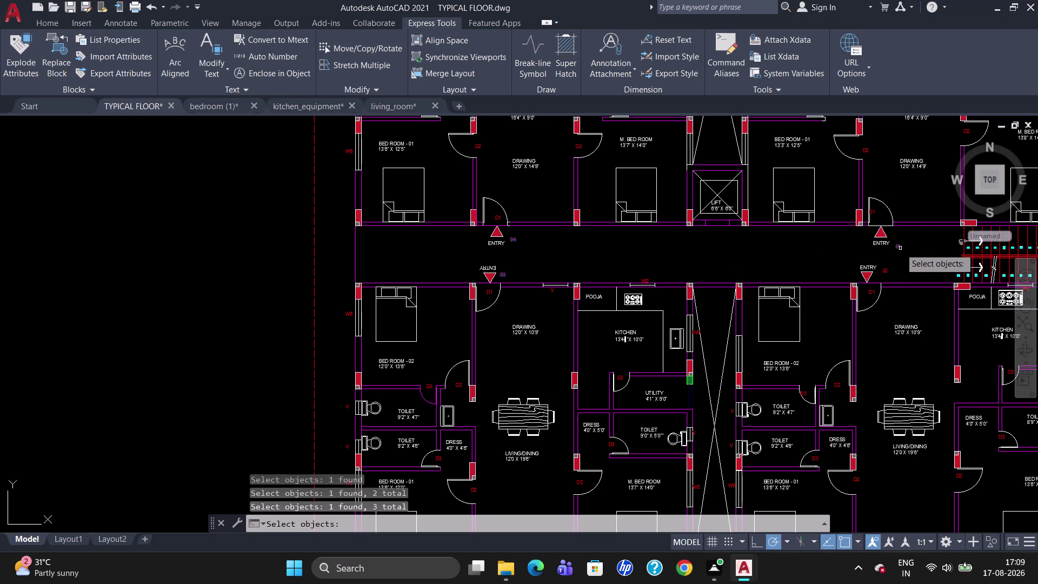
Enclose the four ENTRY-marker labels in variable-size circles using the default offset factor.
click(885, 271)
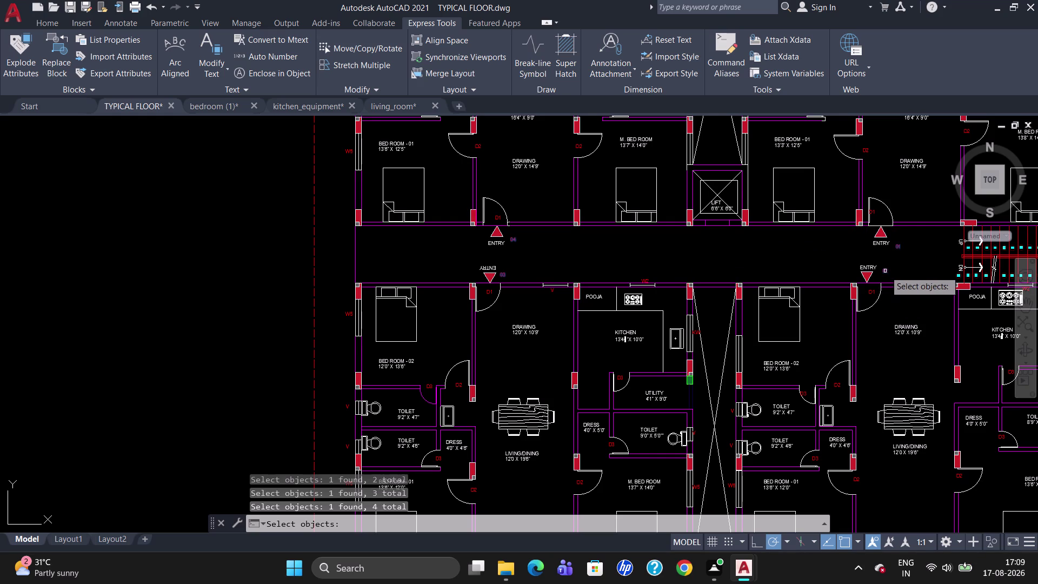
key(Return)
key(Return)
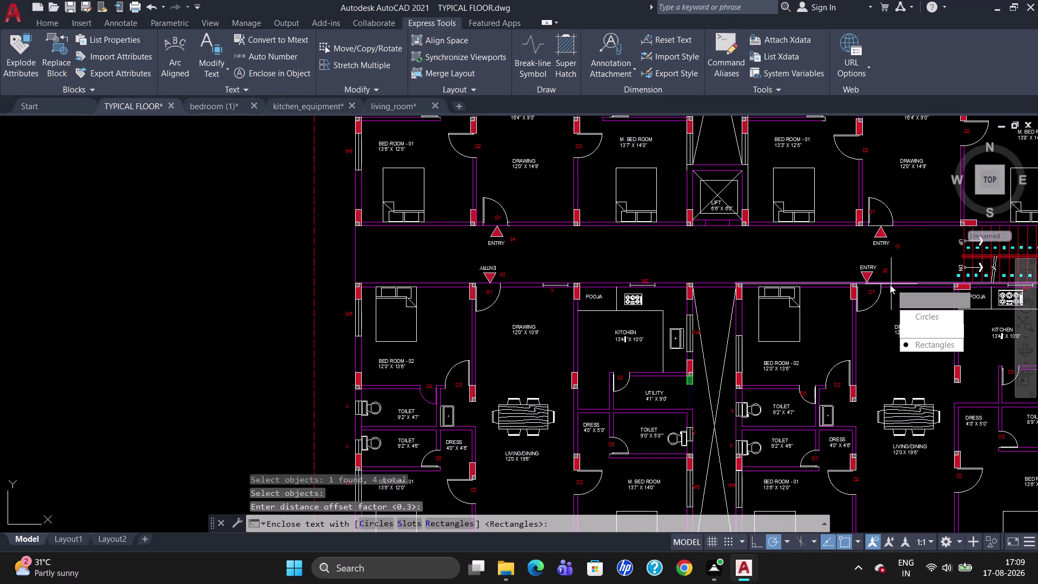
drag(922, 318, 891, 284)
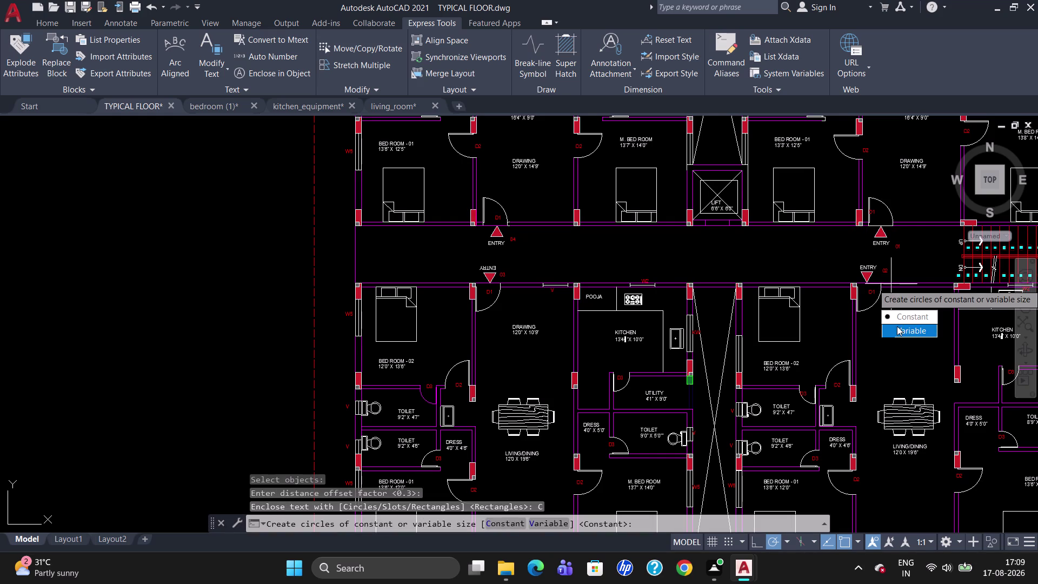
drag(897, 329, 891, 285)
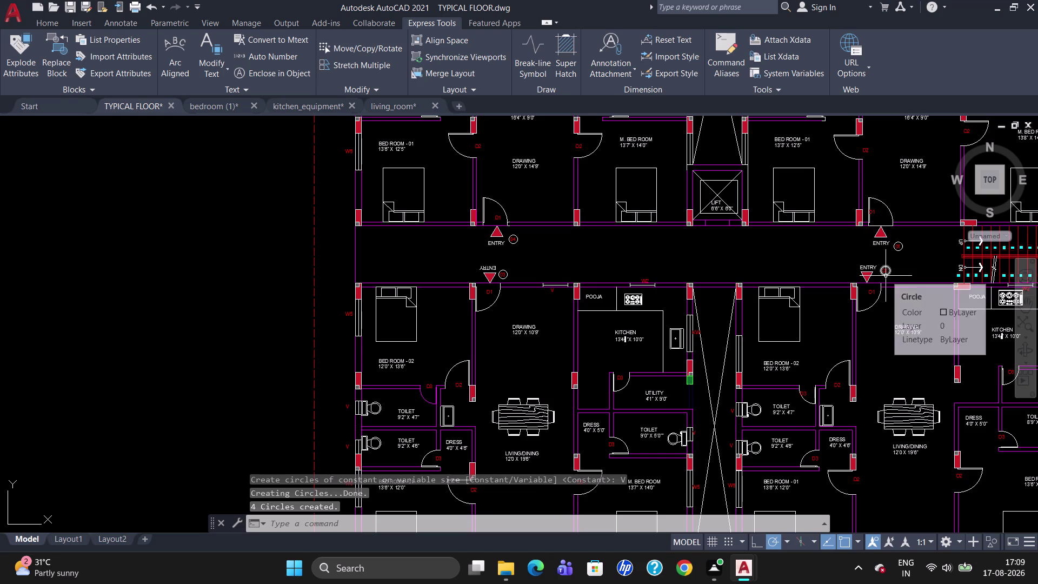
key(Escape)
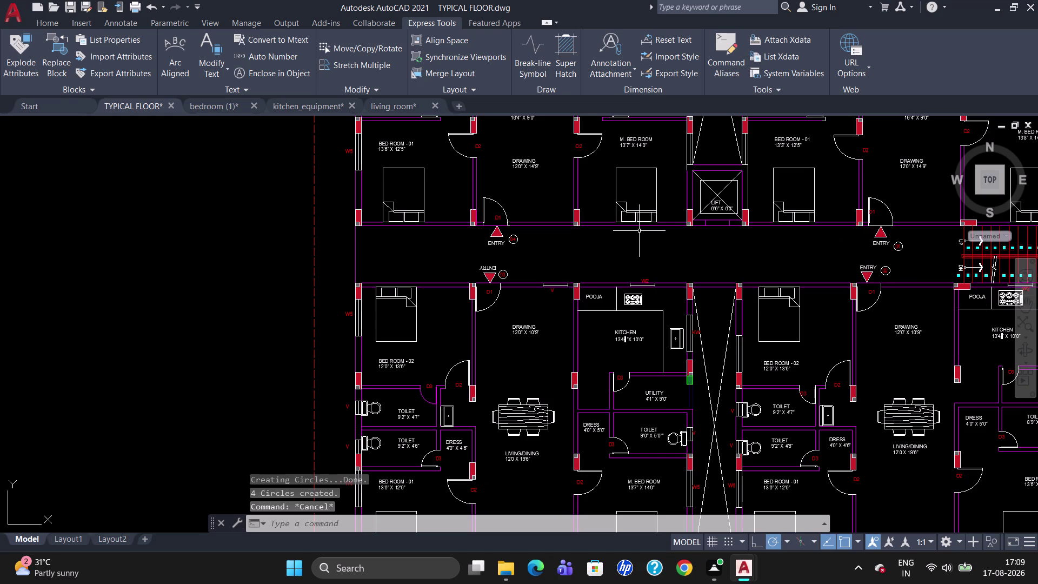
scroll(down, 3)
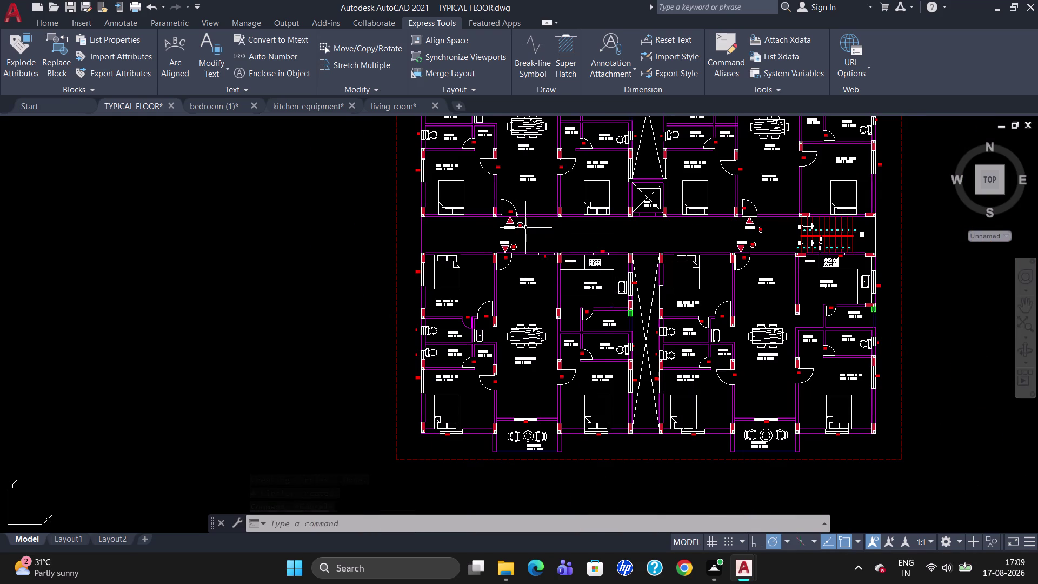
scroll(down, 3)
scroll(up, 3)
scroll(down, 3)
scroll(up, 3)
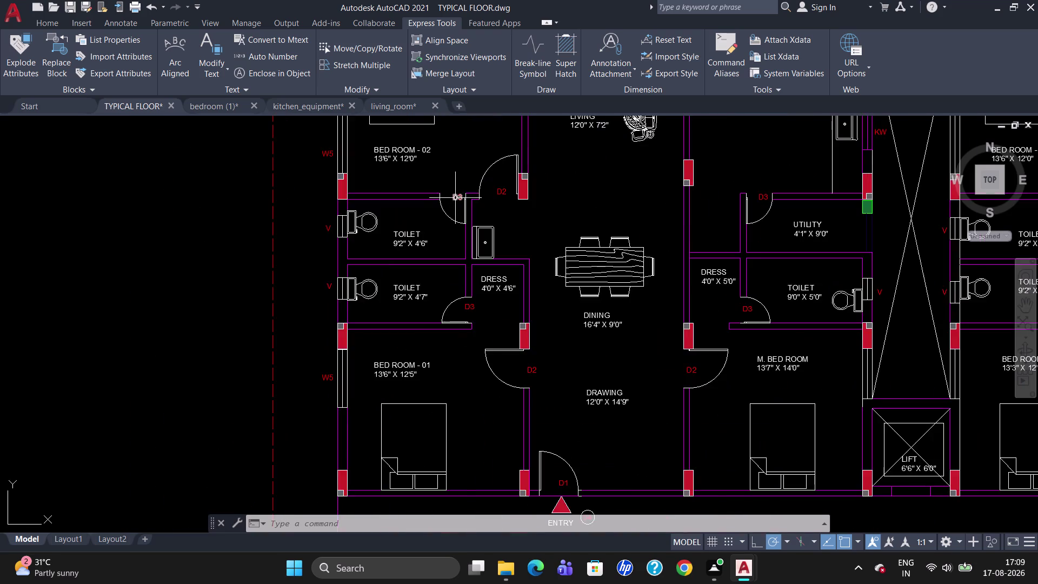
scroll(down, 3)
scroll(up, 3)
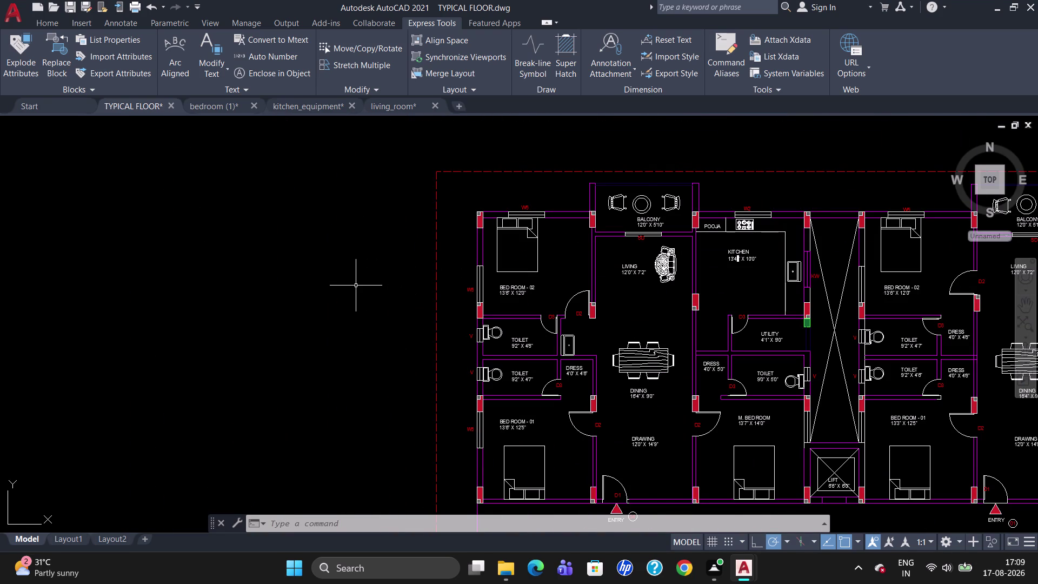
Create a multiline text label 'WEST' with 5-inch text height.
key(t)
key(Return)
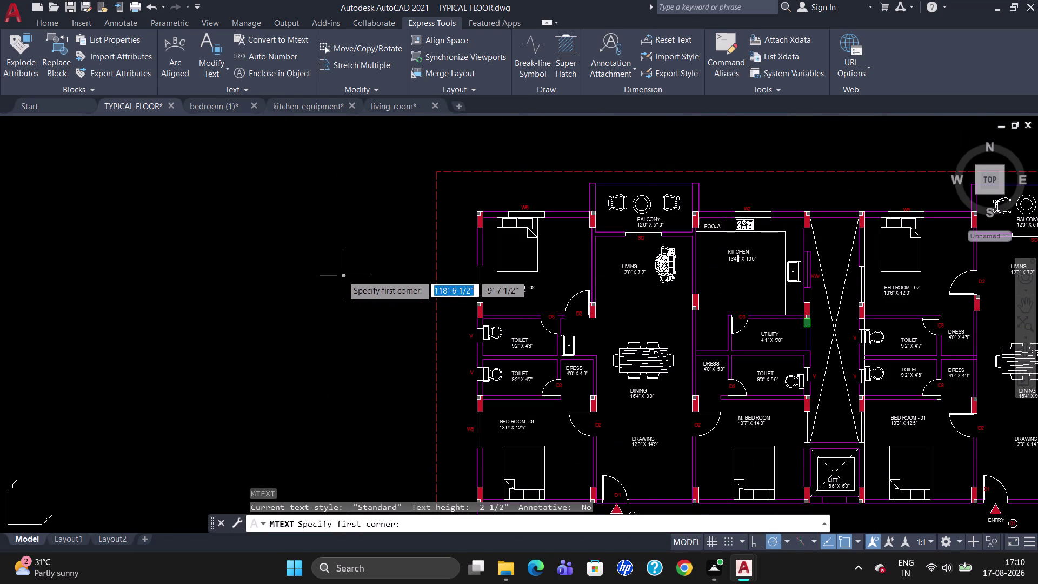
click(339, 275)
click(397, 292)
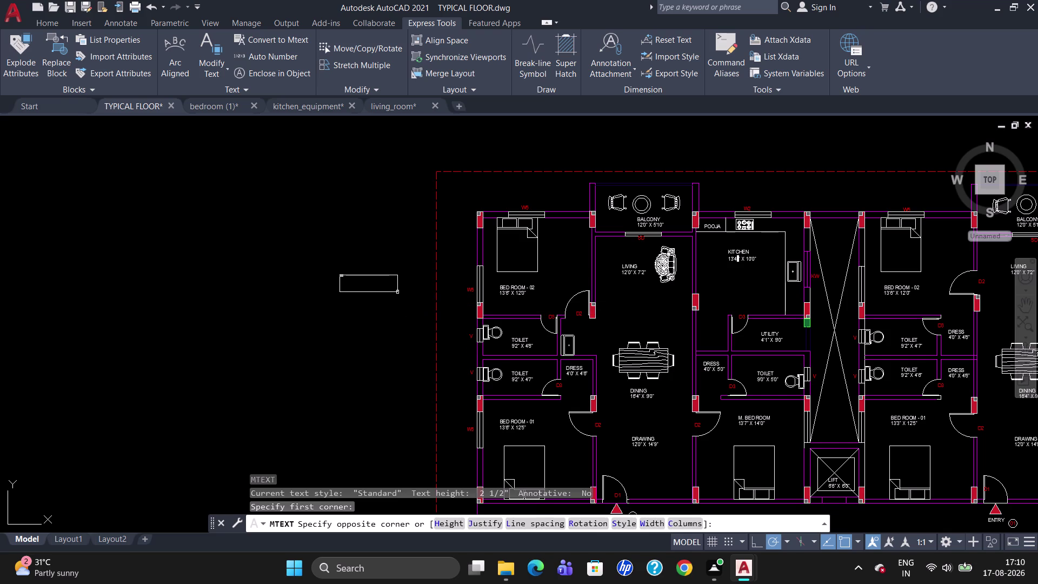
click(155, 52)
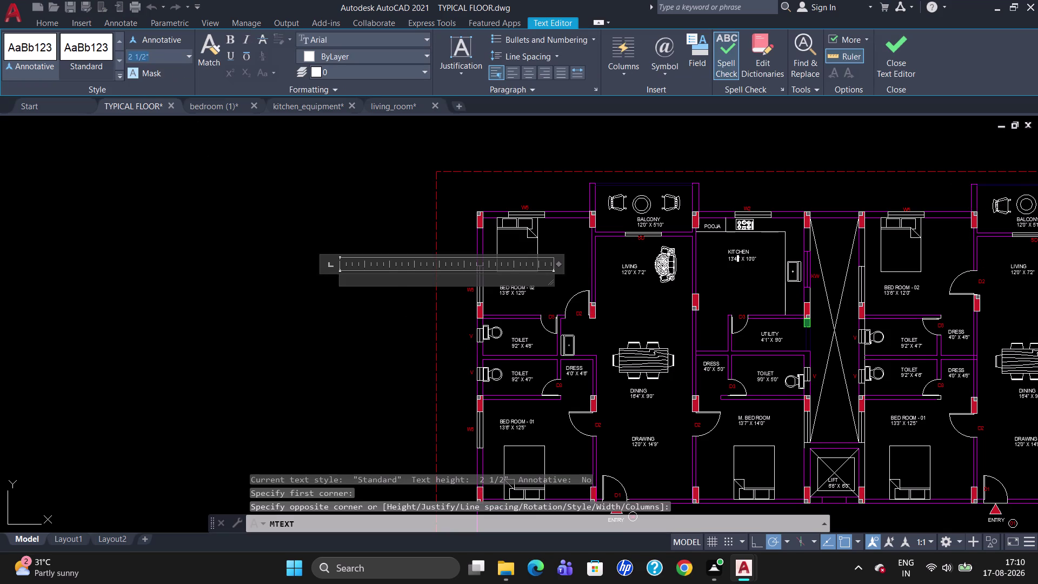
key(BackSpace)
key(5)
key(Return)
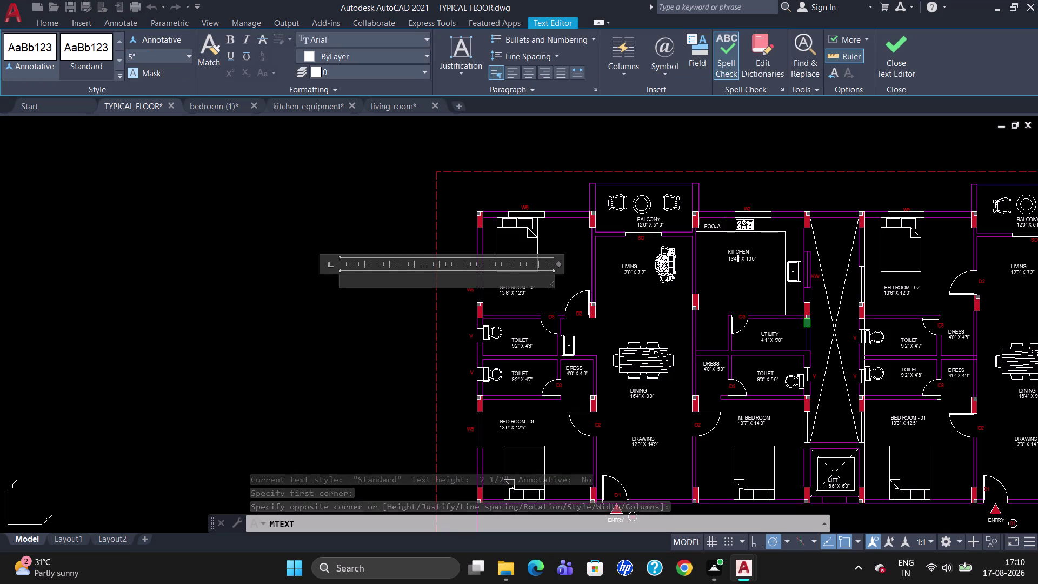
key(Return)
text(WE)
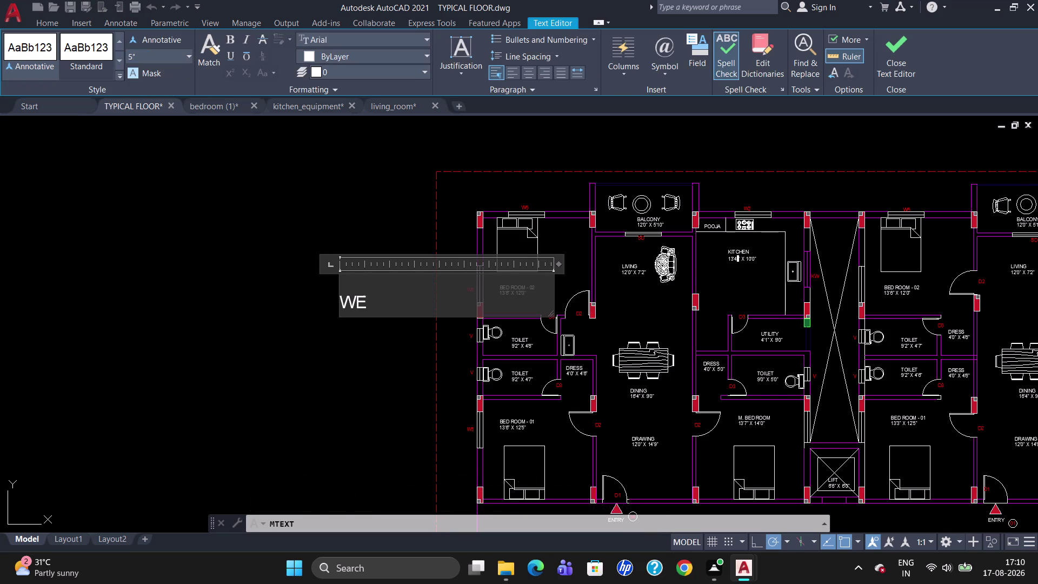
key(BackSpace)
key(BackSpace)
key(BackSpace)
key(BackSpace)
text(WES)
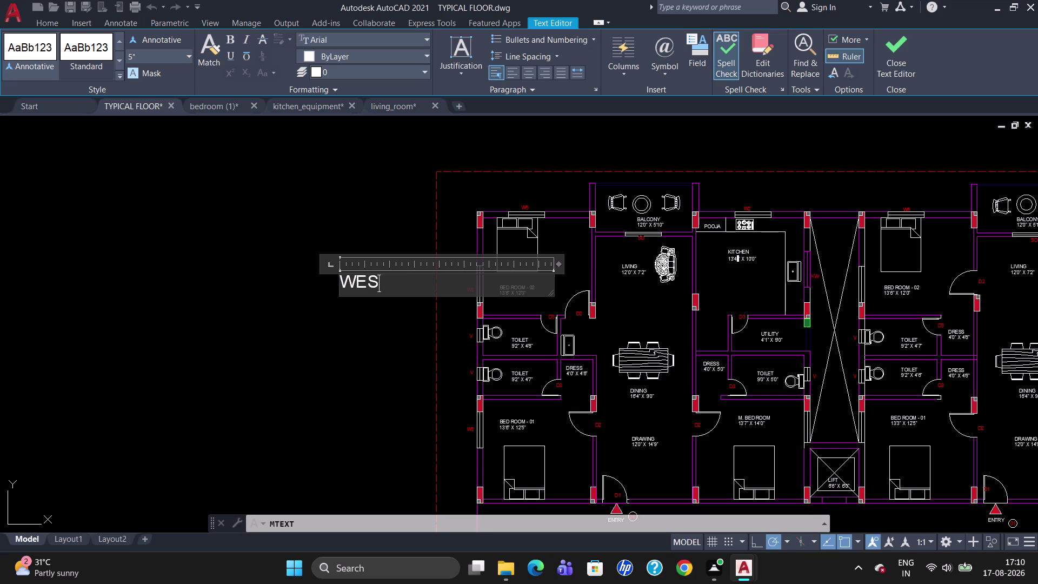
text(T)
click(271, 320)
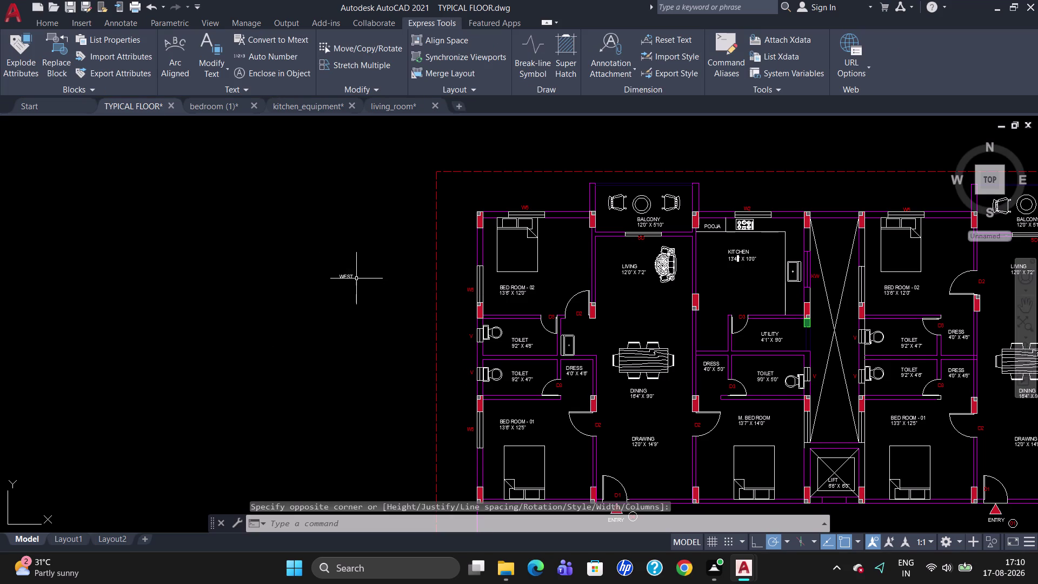
Rotate the WEST label vertical and move it beside the plan's left wall.
click(349, 273)
click(348, 277)
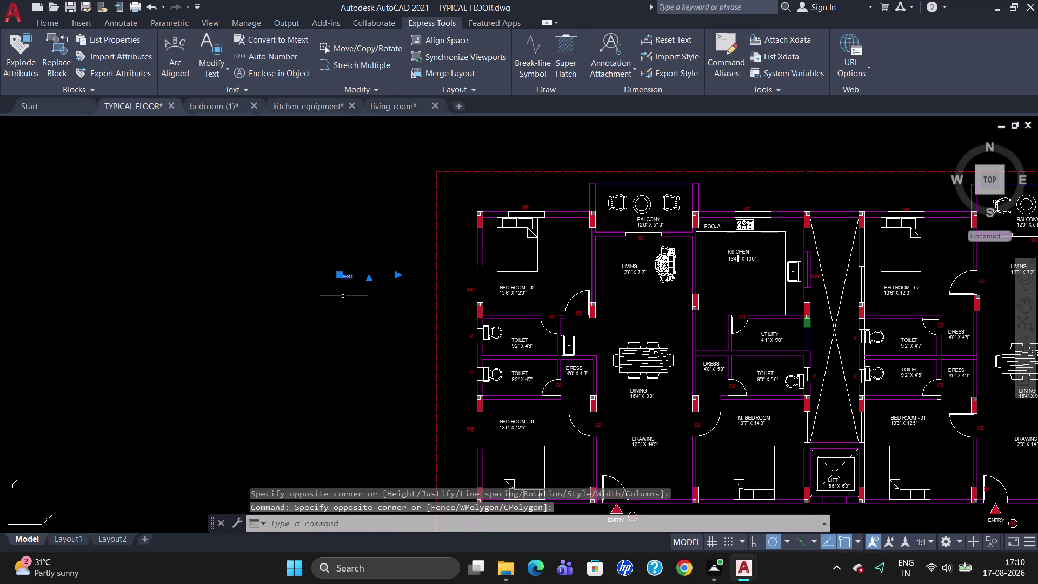
text(RO)
key(Return)
click(339, 274)
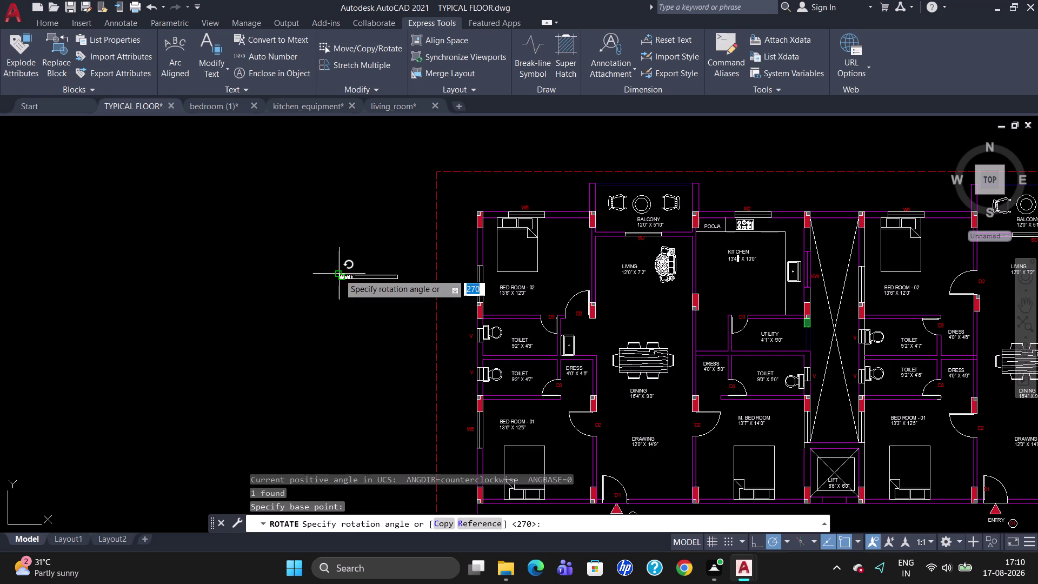
click(343, 253)
click(341, 264)
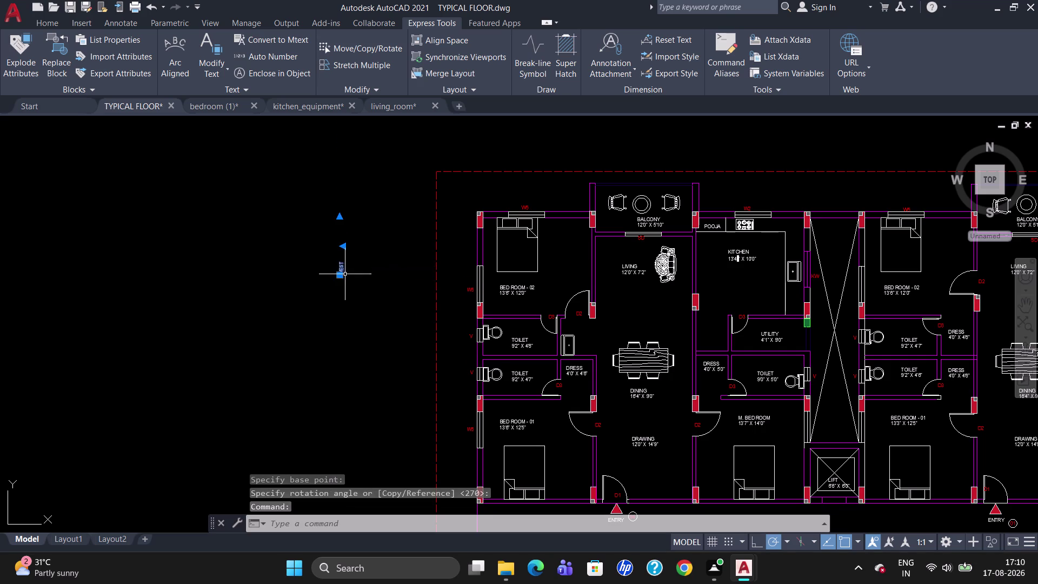
click(342, 275)
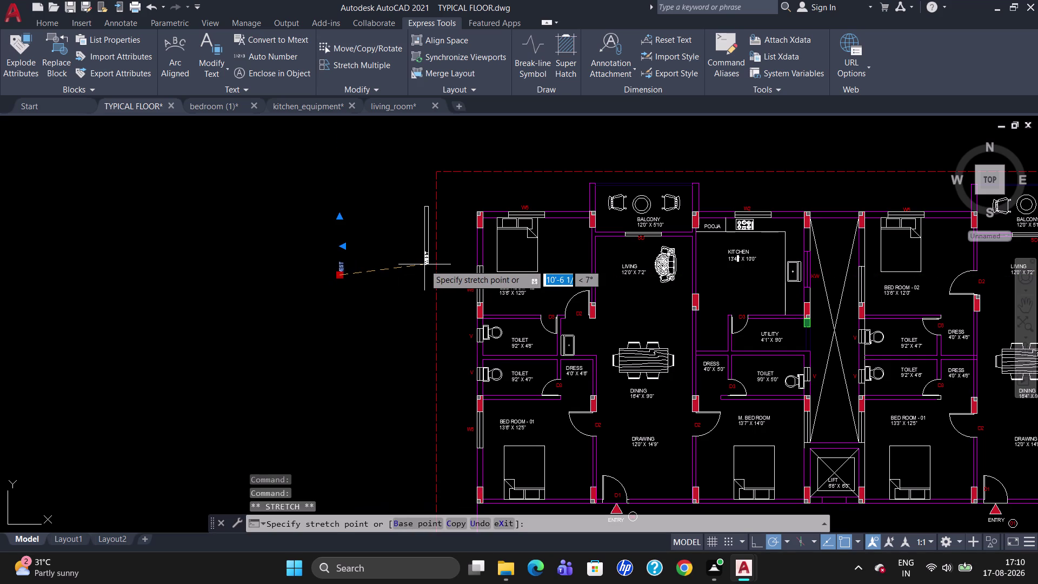
scroll(up, 3)
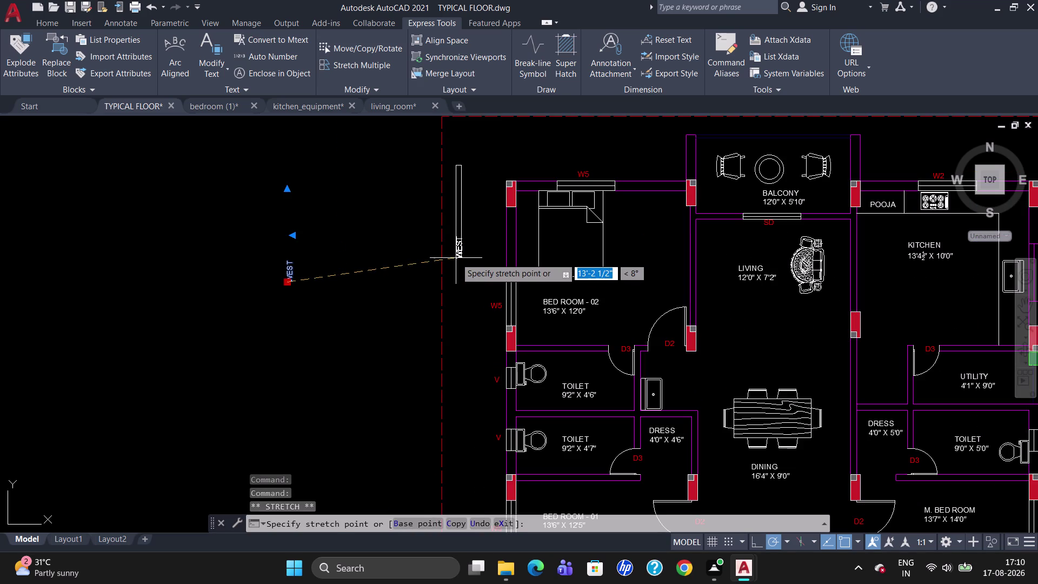
click(455, 257)
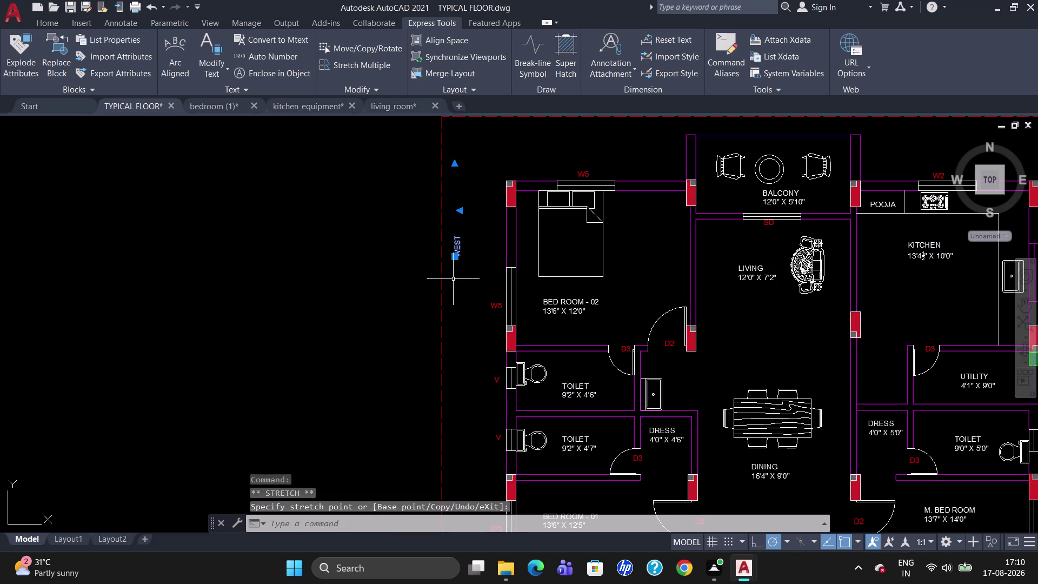
key(Escape)
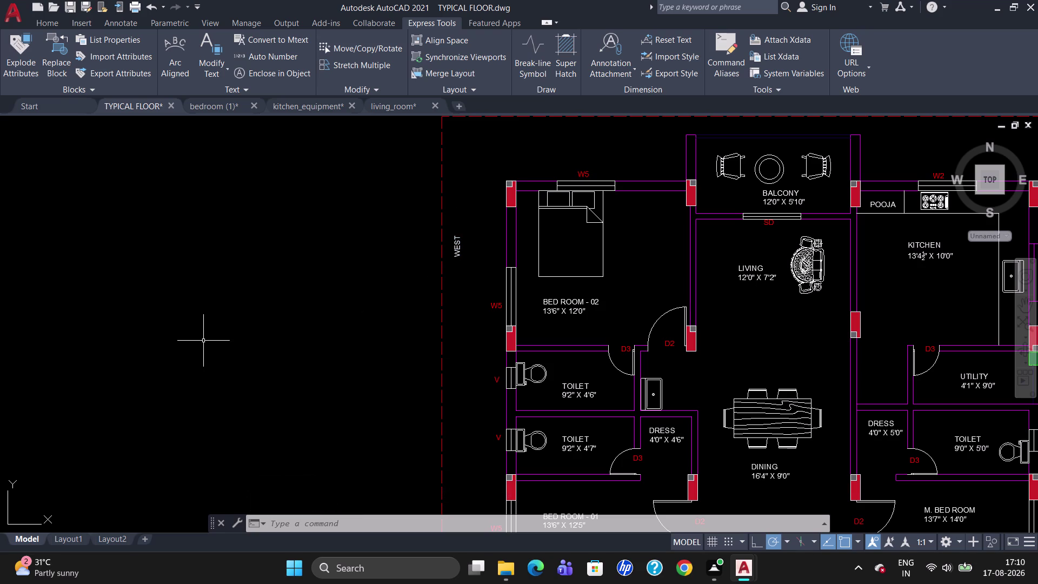
Start a multiline text box left of the plan with 5-inch red text.
key(t)
key(Return)
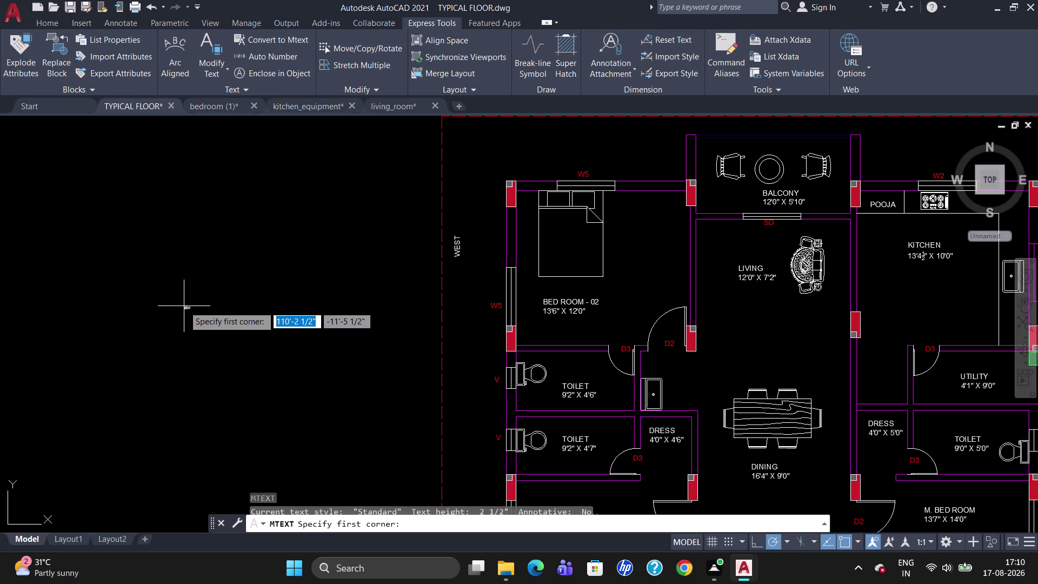
click(183, 306)
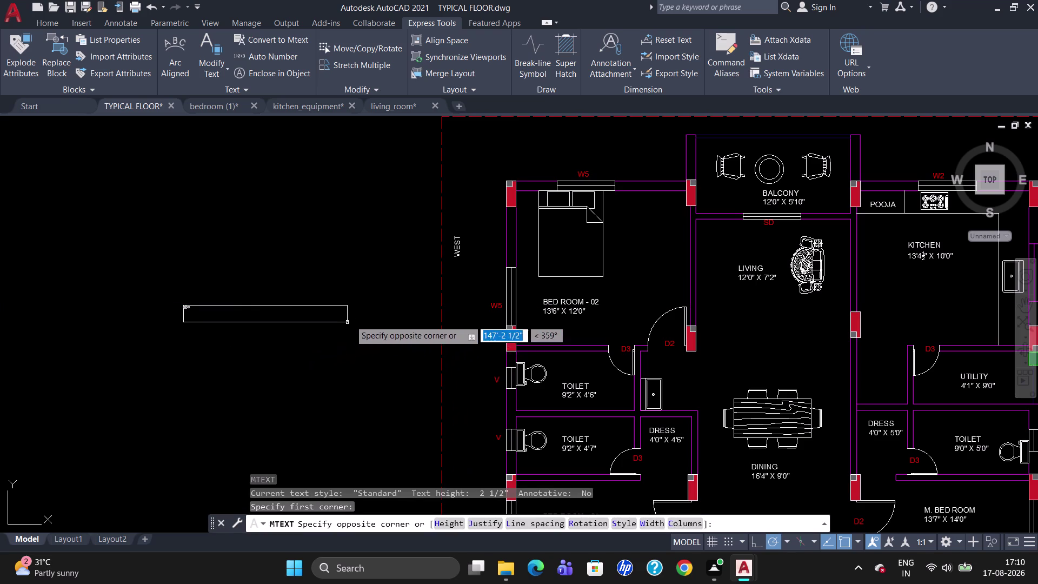
click(356, 328)
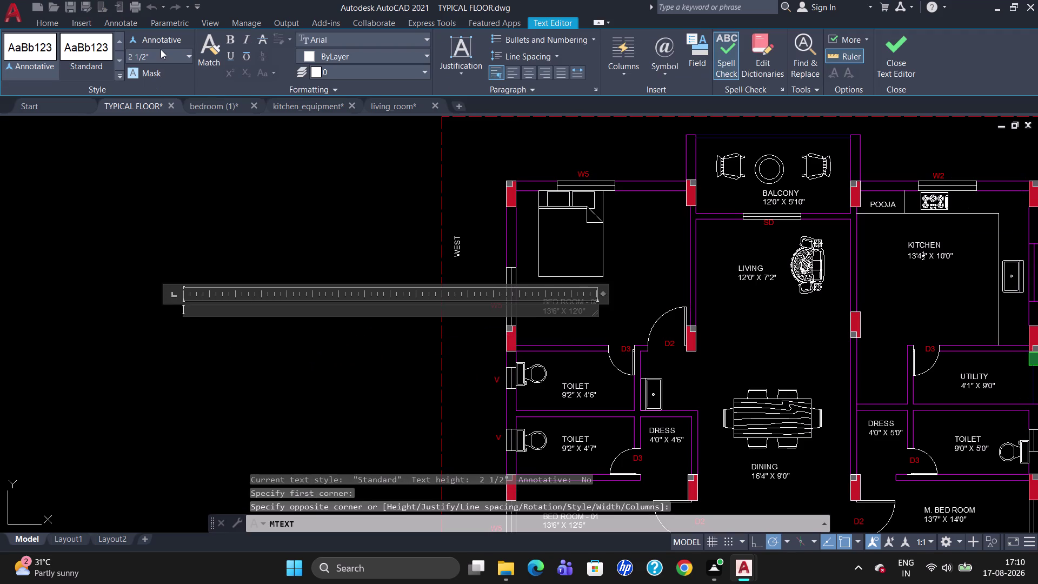
click(160, 49)
key(BackSpace)
key(5)
key(Return)
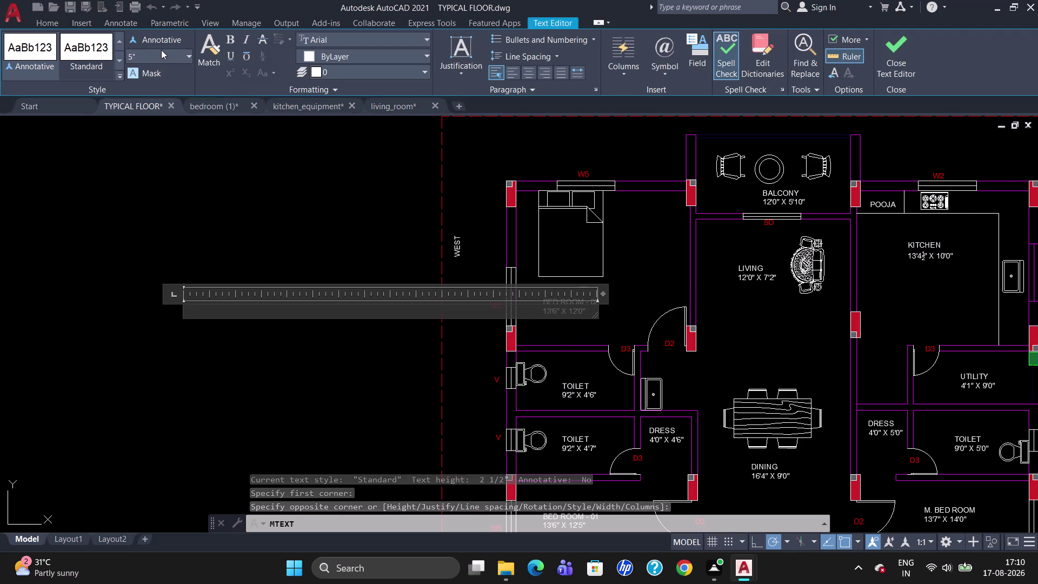
click(309, 53)
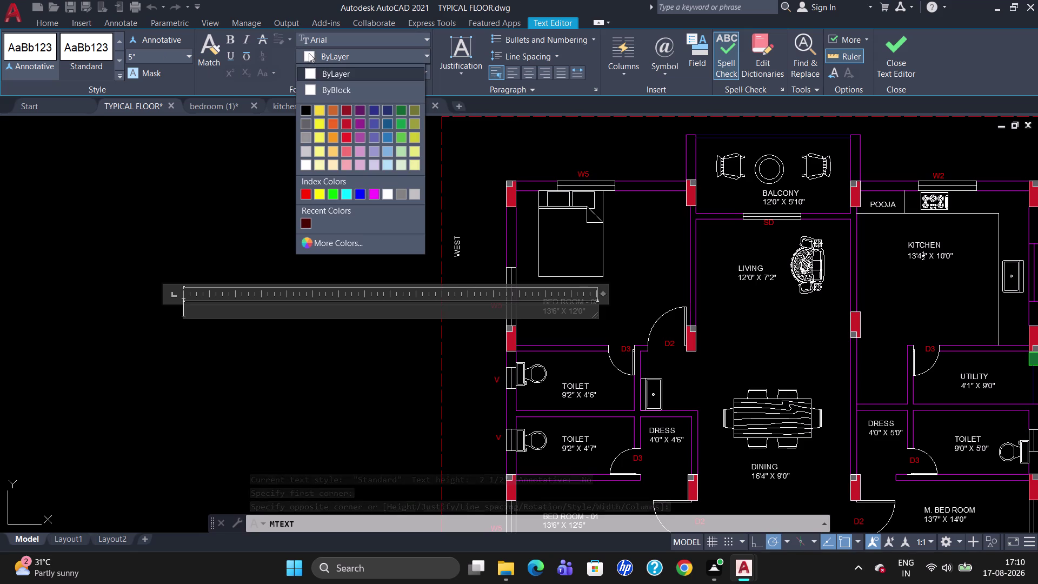
click(304, 192)
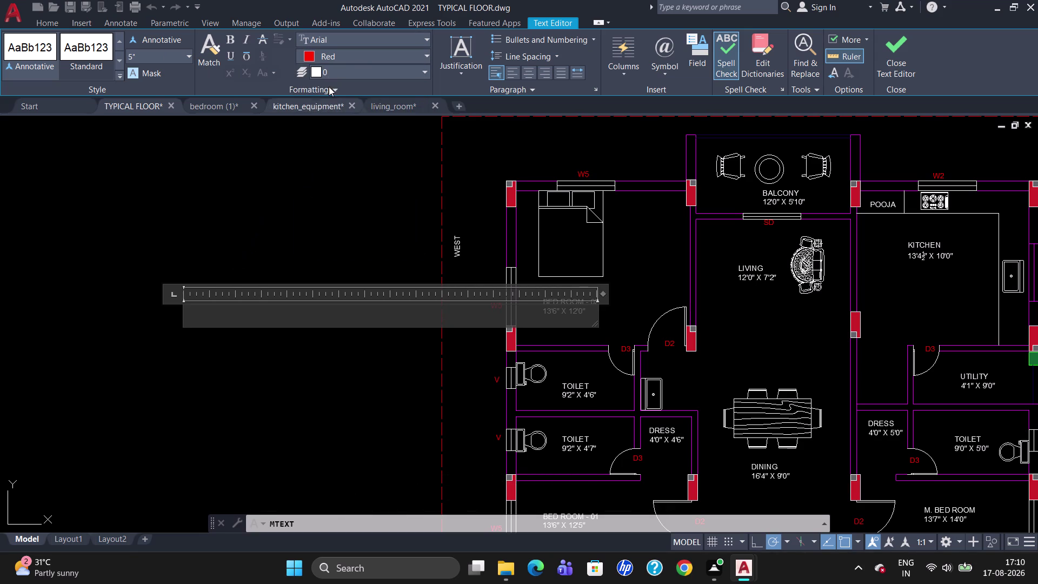
click(318, 71)
click(331, 71)
Type the note 'Salable area - 1918 Sft' and close the text editor.
key(s)
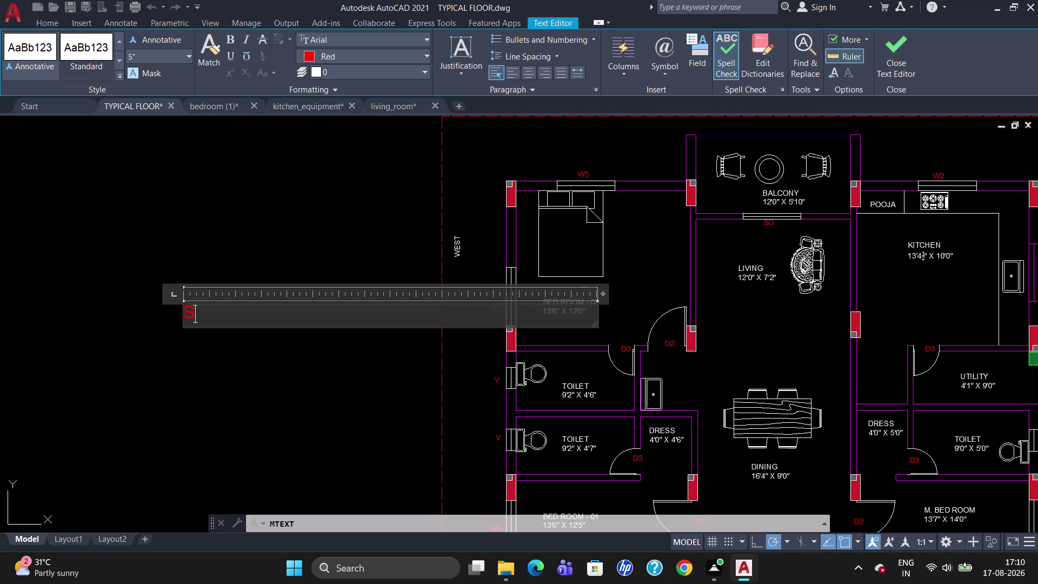
text(ala)
text(ble)
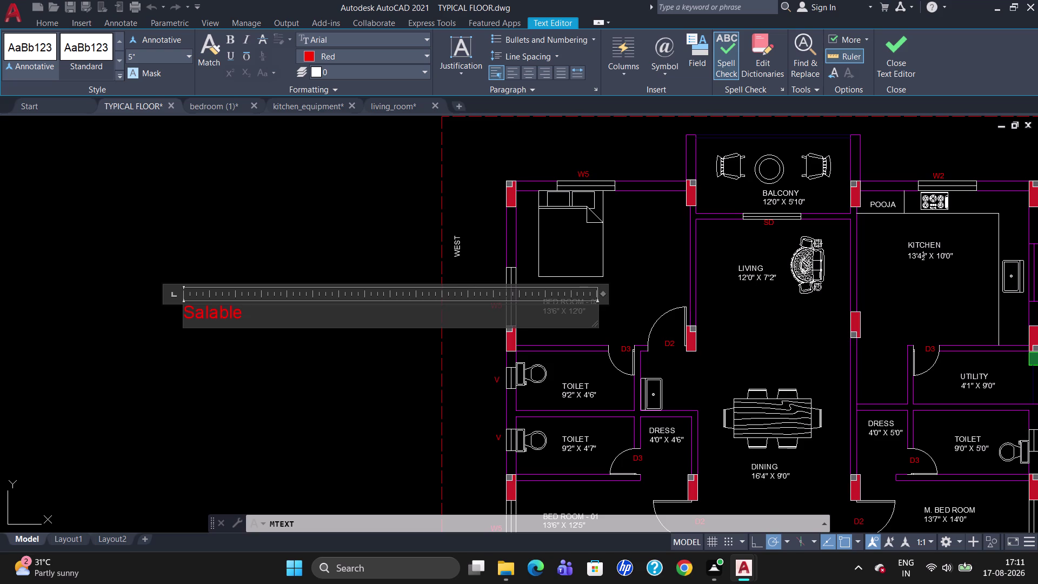
key(space)
text(ae)
key(BackSpace)
text(rea)
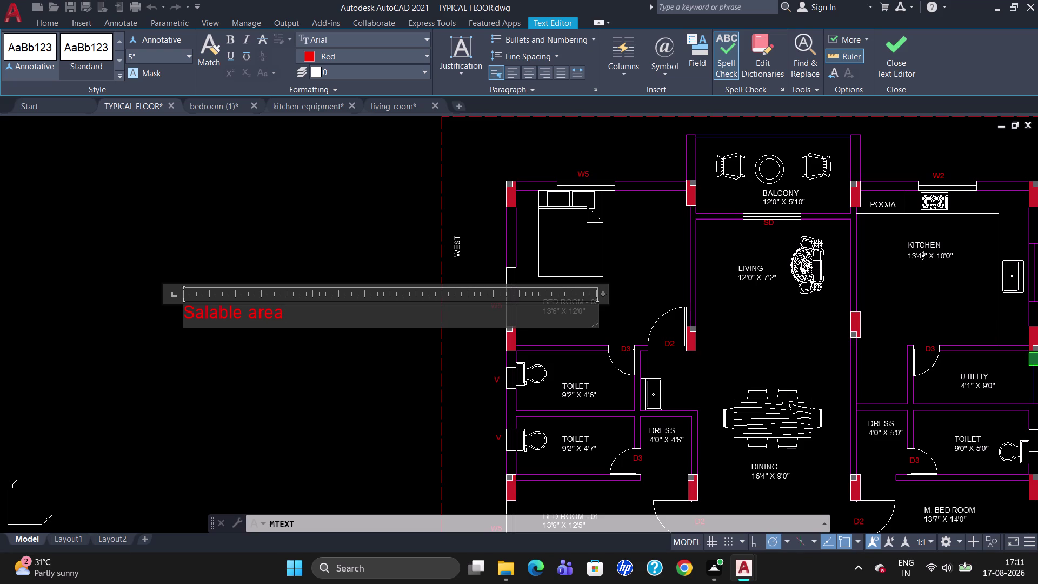
key(space)
text(-)
key(space)
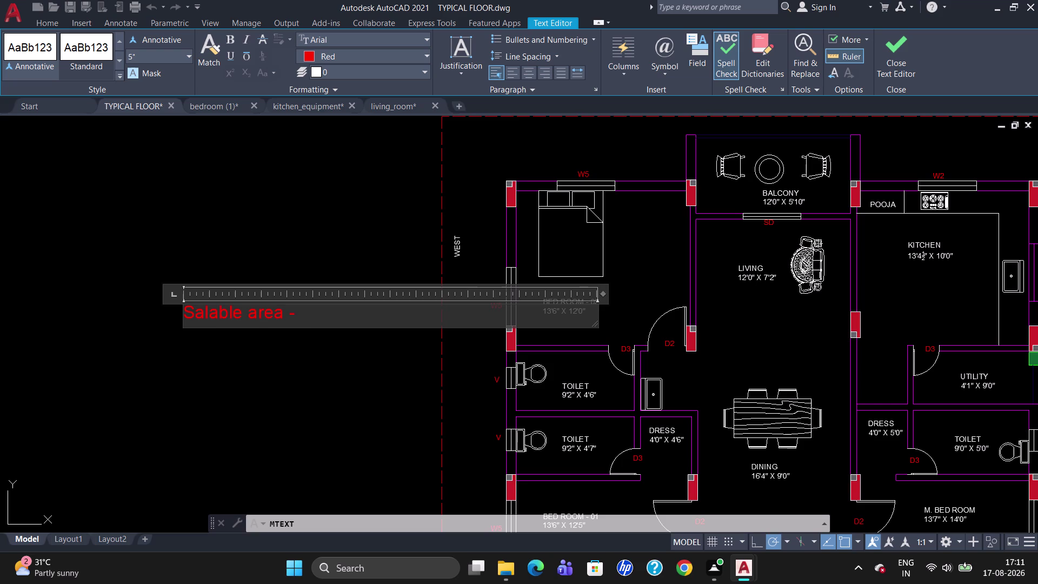
text(19)
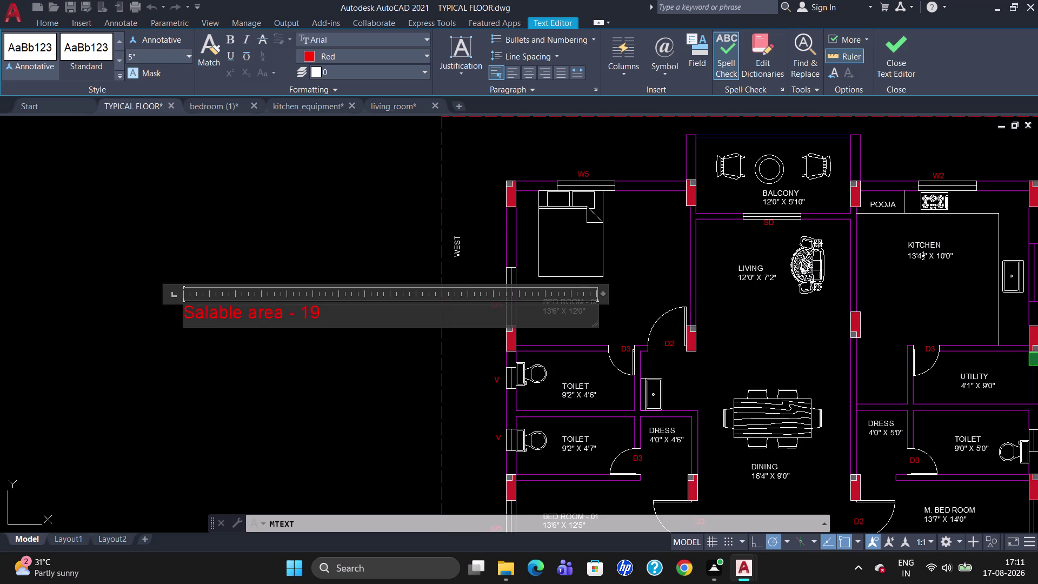
key(1)
key(8)
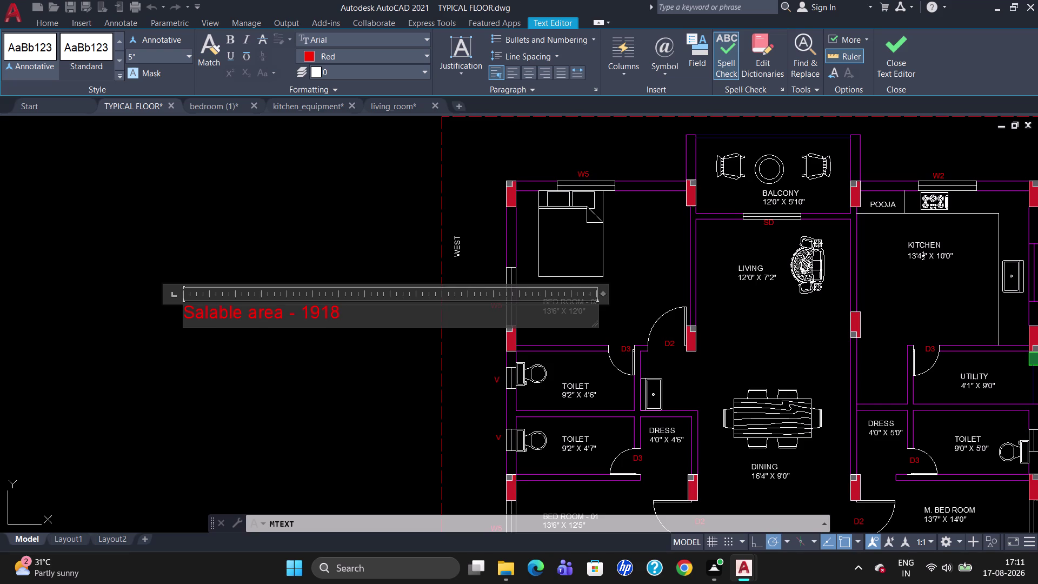
key(space)
key(s)
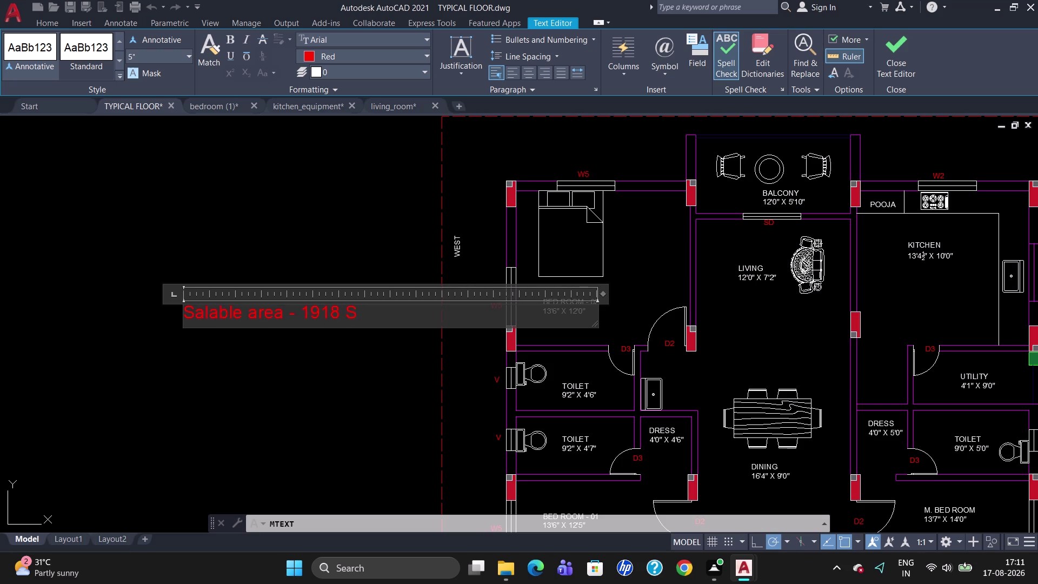
text(ft)
click(251, 355)
scroll(up, 3)
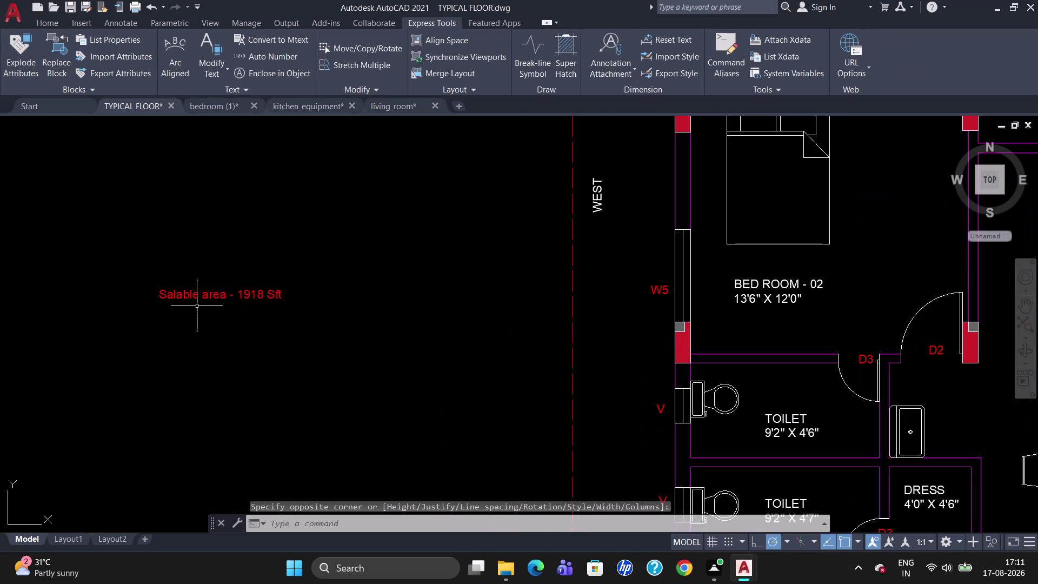
Enclose the salable-area note in a constant-size rectangle with the default offset.
click(296, 73)
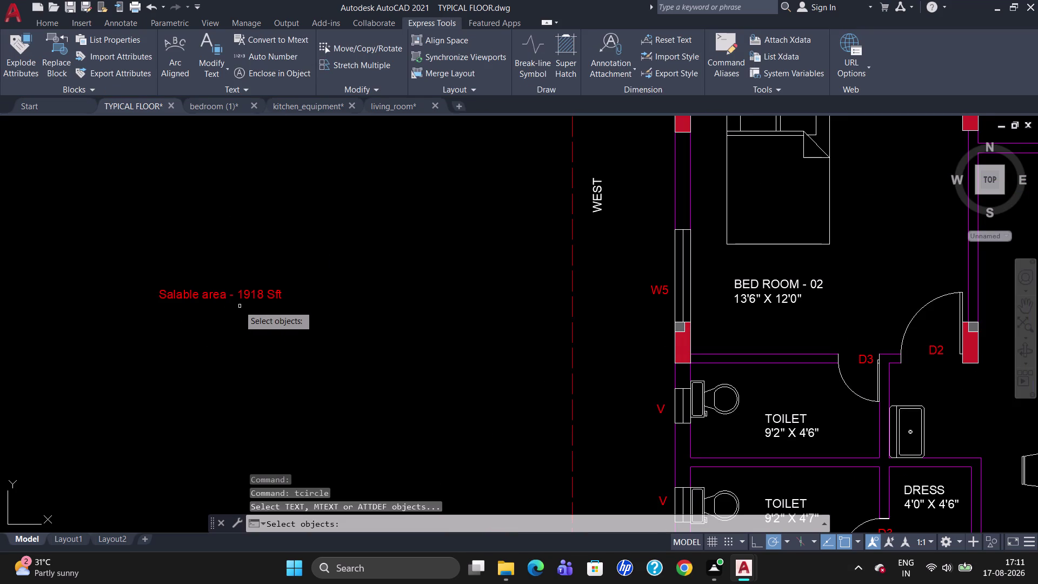
click(217, 296)
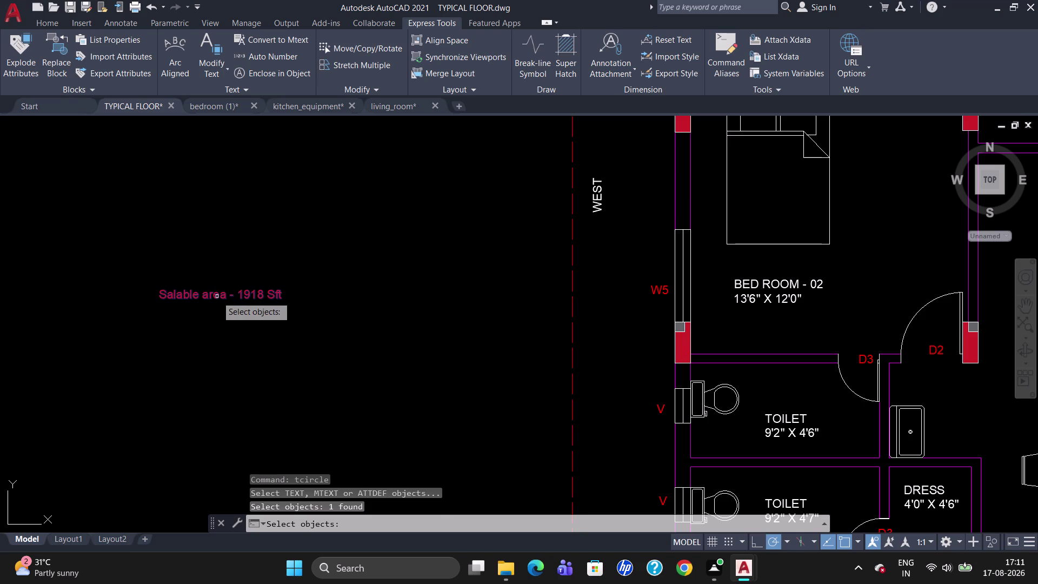
key(Return)
key(Return)
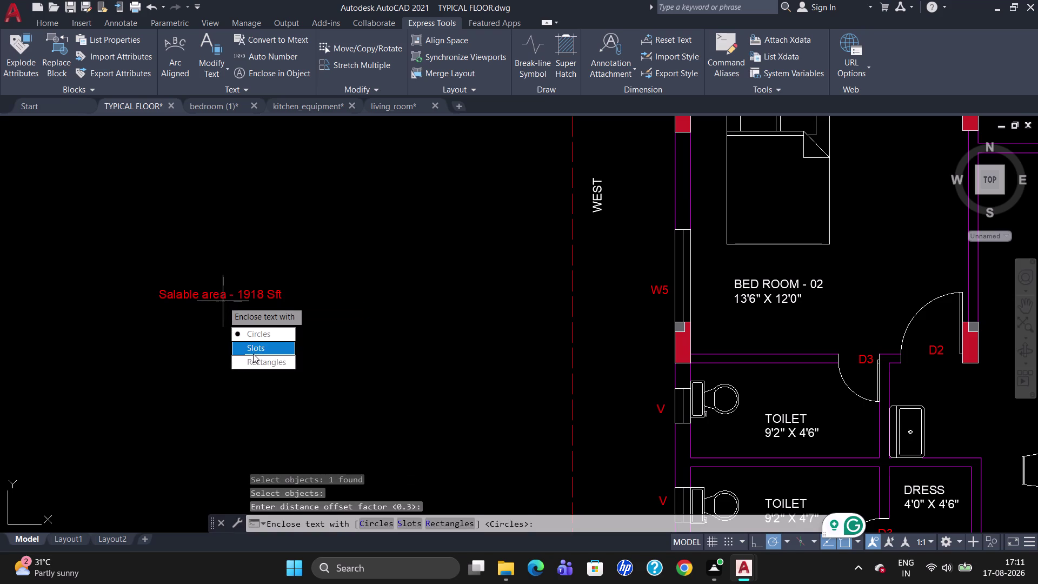
drag(252, 360, 223, 301)
drag(236, 329, 224, 300)
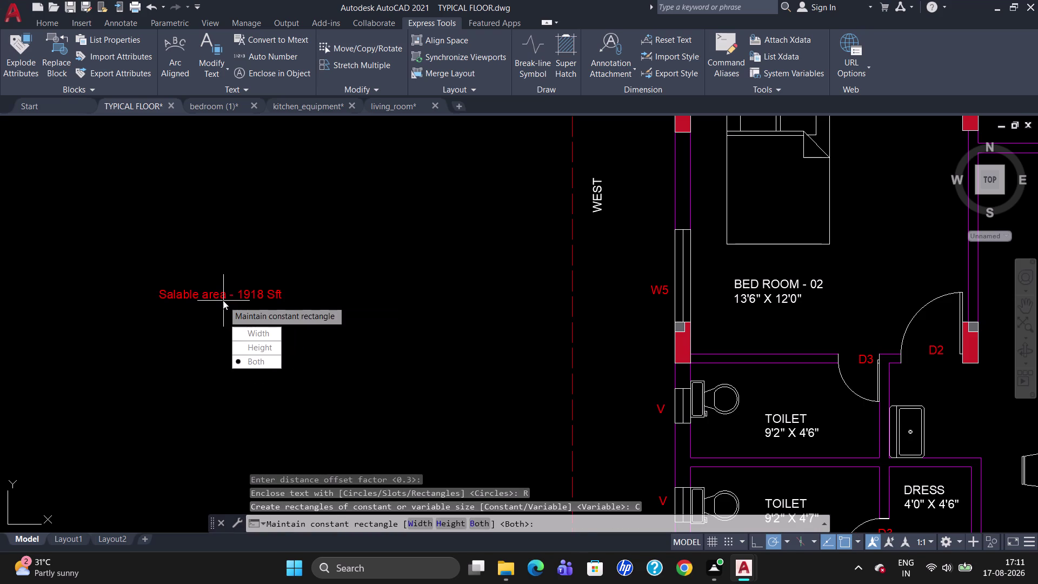
drag(246, 355, 223, 301)
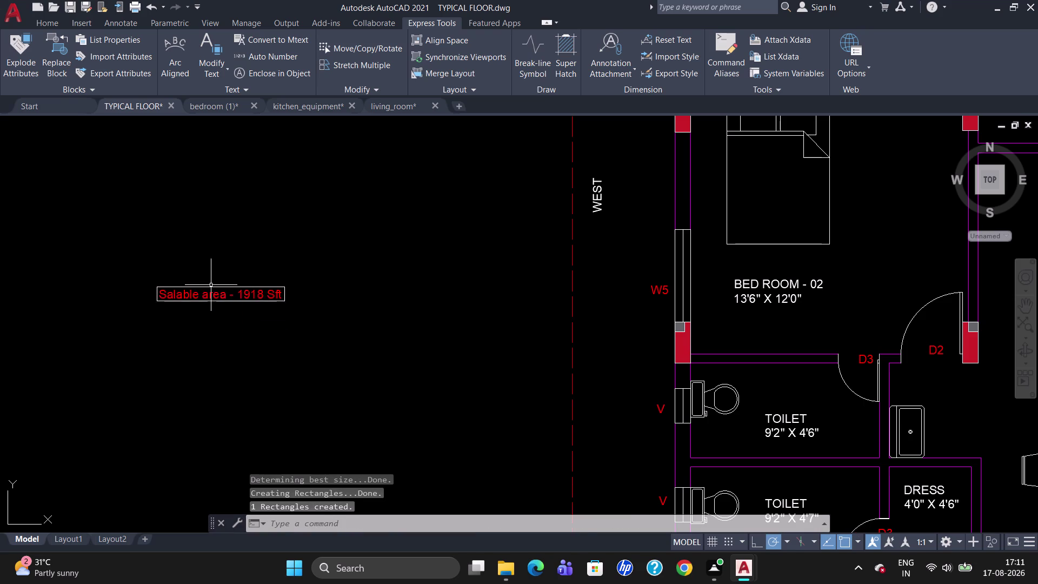
click(212, 285)
click(212, 287)
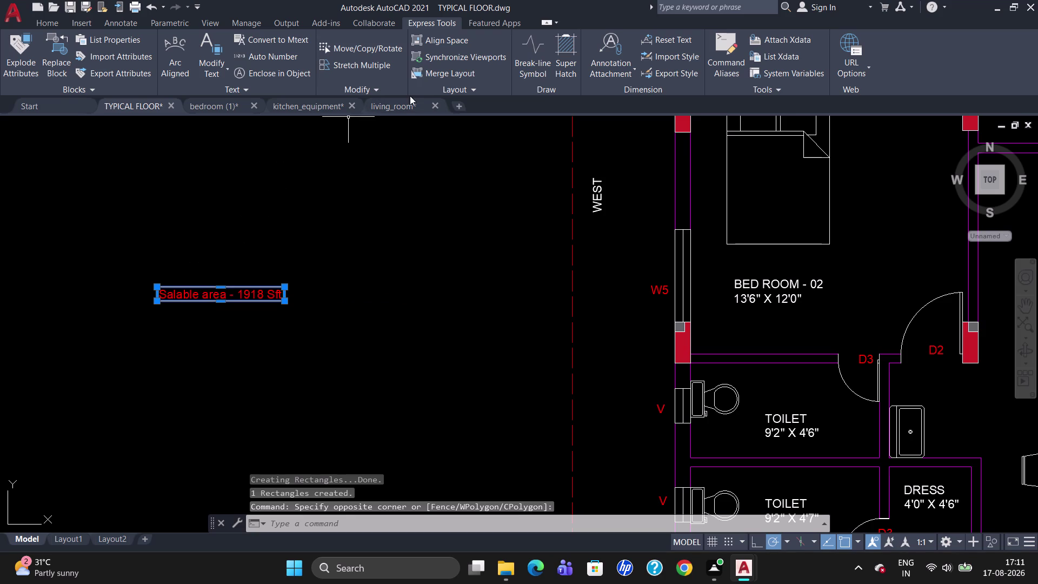
Put the enclosing rectangle on Layer2.
click(54, 25)
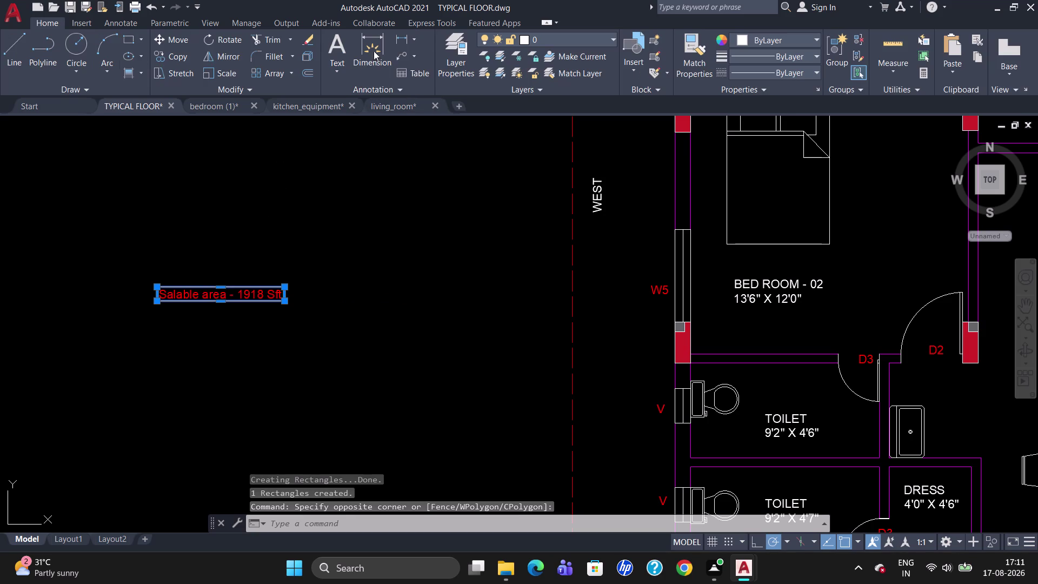
click(541, 44)
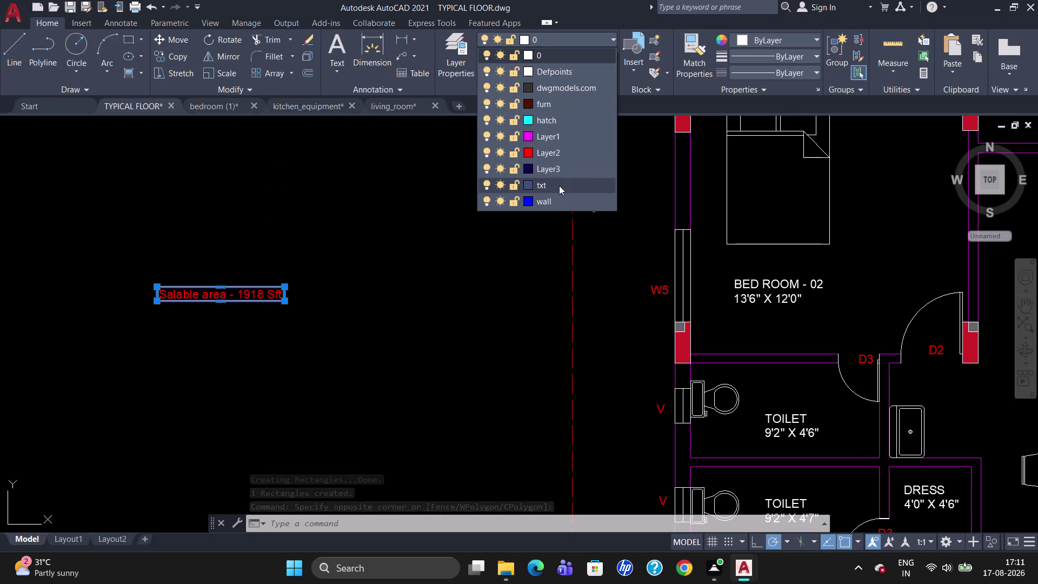
click(554, 156)
key(Escape)
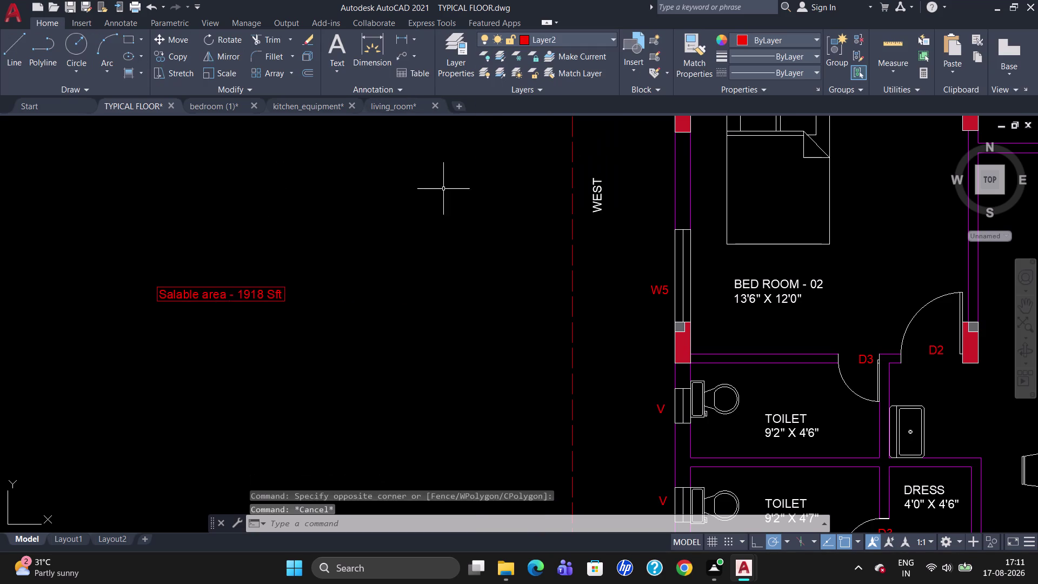
click(273, 287)
key(r)
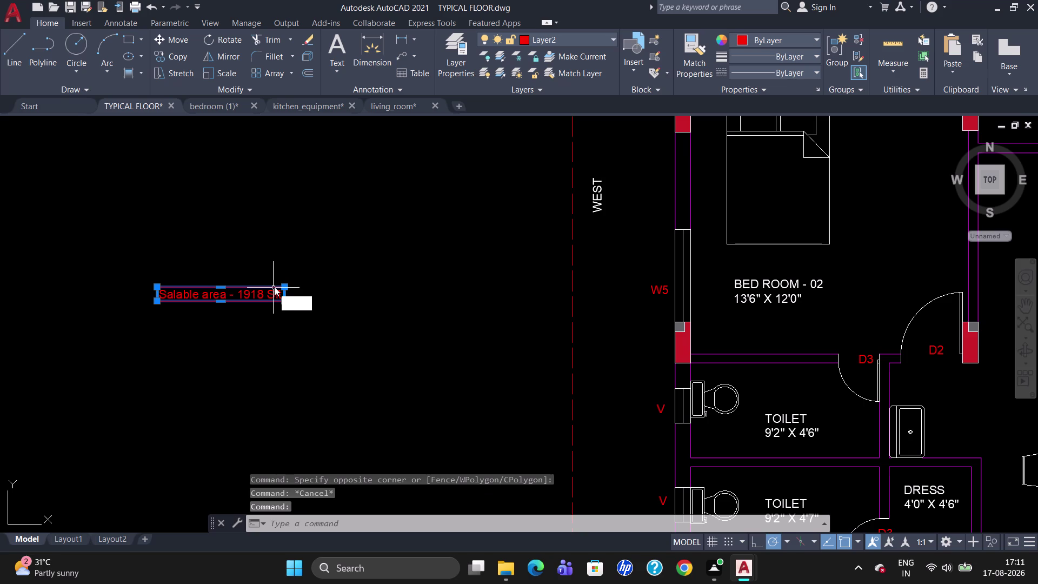
key(o)
key(Return)
click(283, 281)
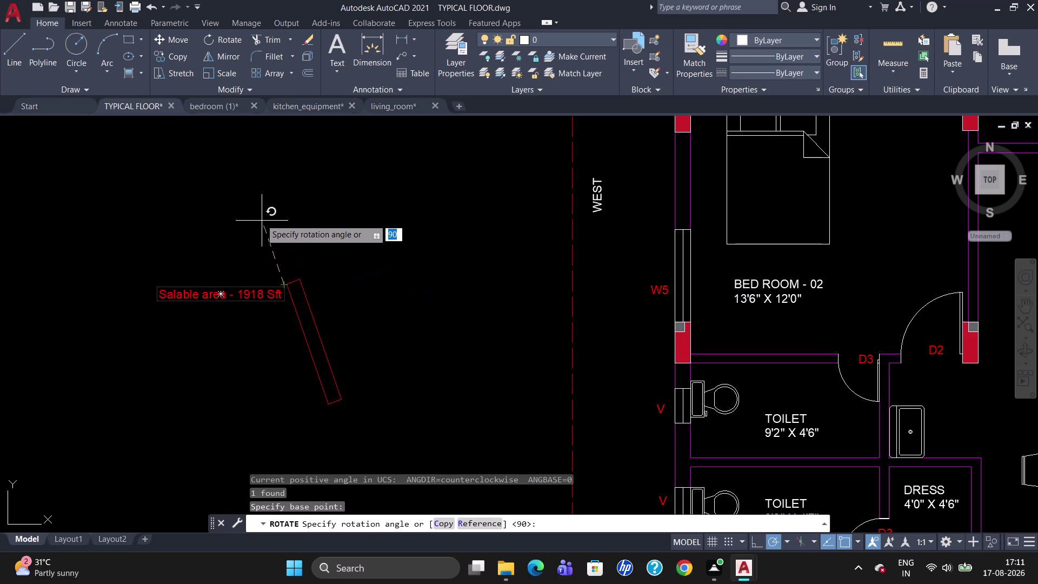
key(Escape)
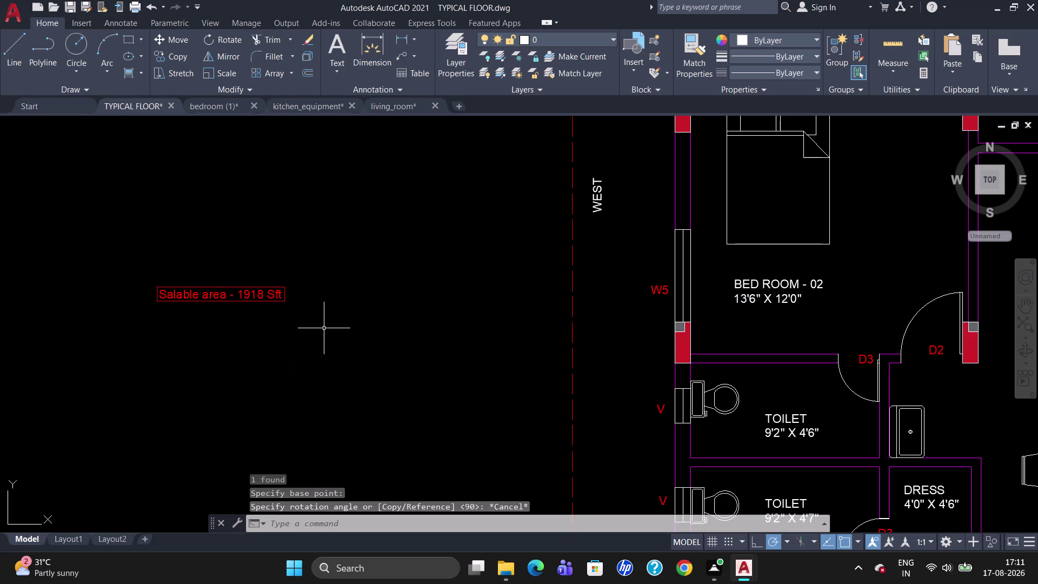
Group the note with its rectangle and rotate the group 90° upright.
drag(320, 321, 172, 311)
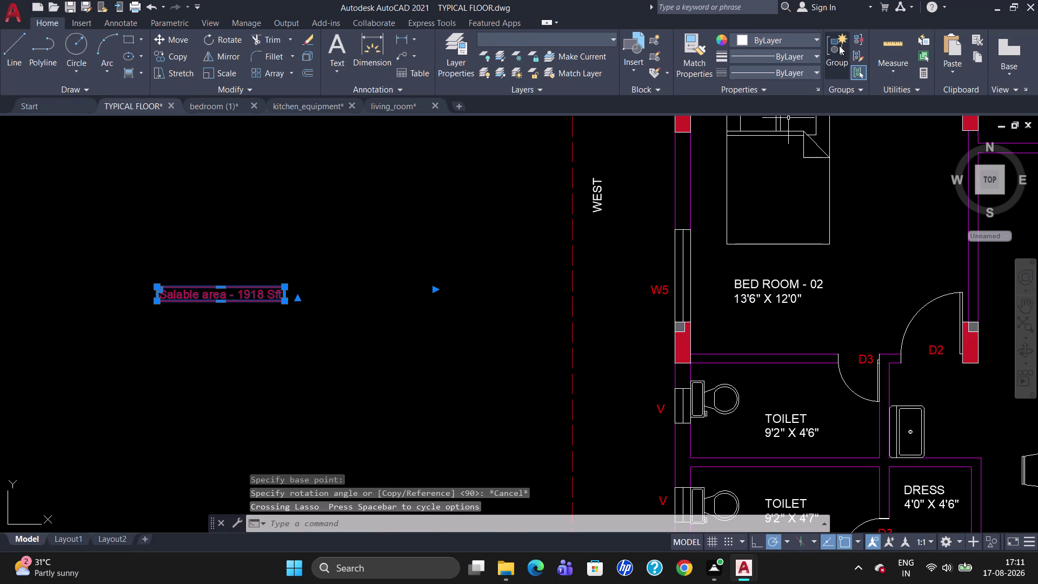
click(839, 45)
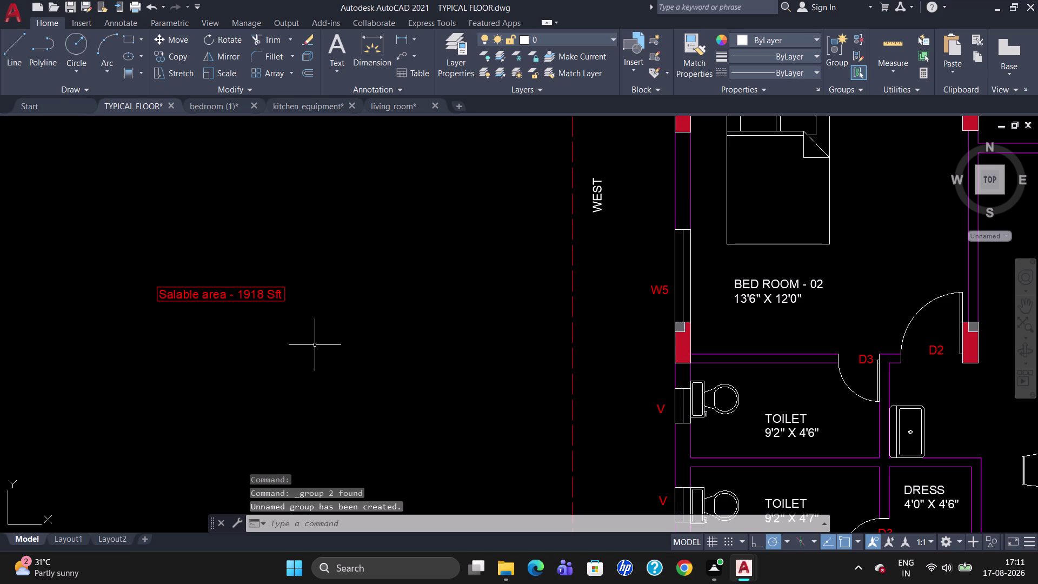
key(r)
key(o)
key(Return)
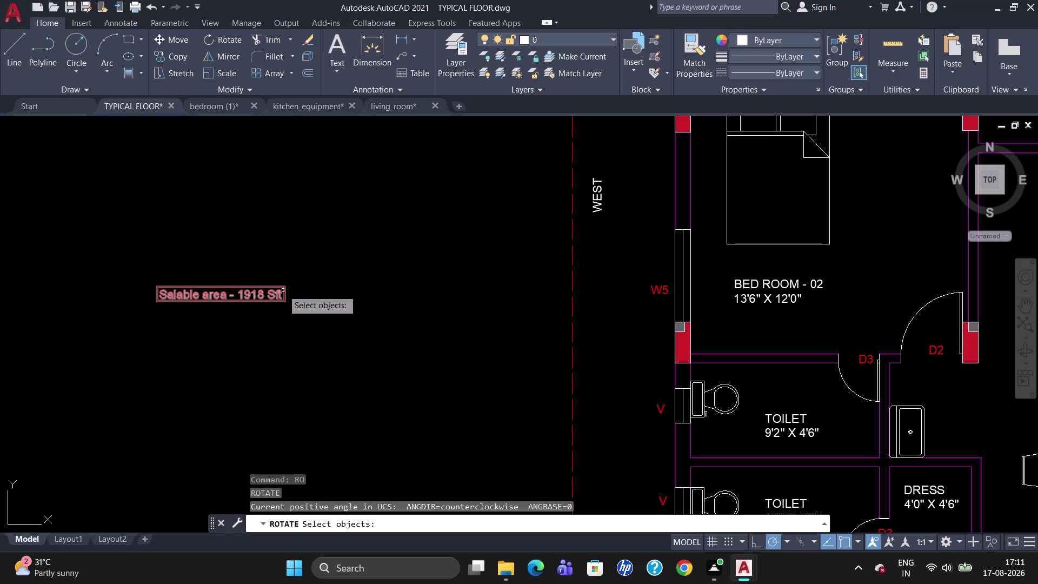
click(283, 289)
key(Return)
click(287, 283)
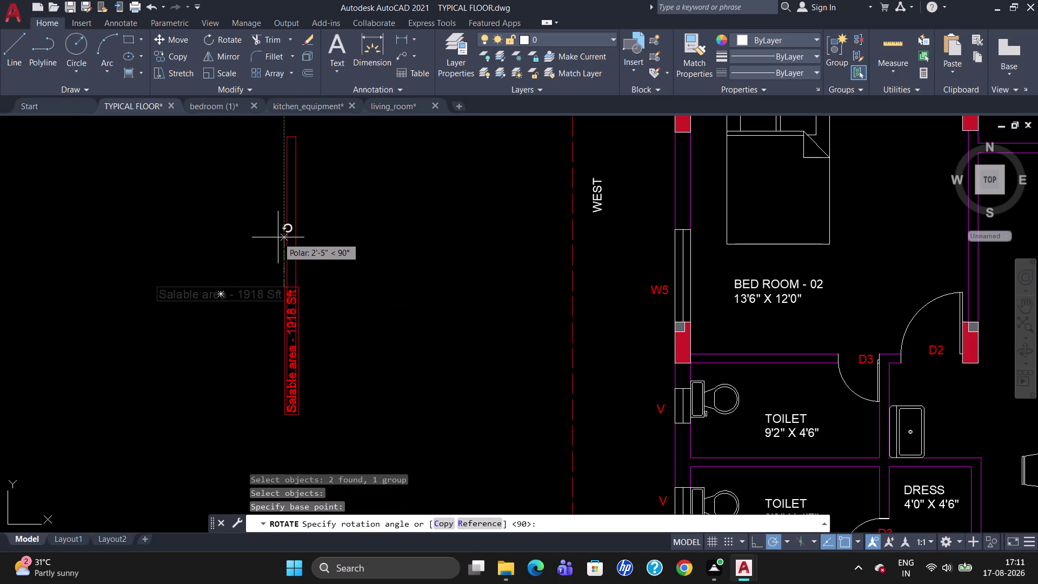
click(278, 238)
click(297, 310)
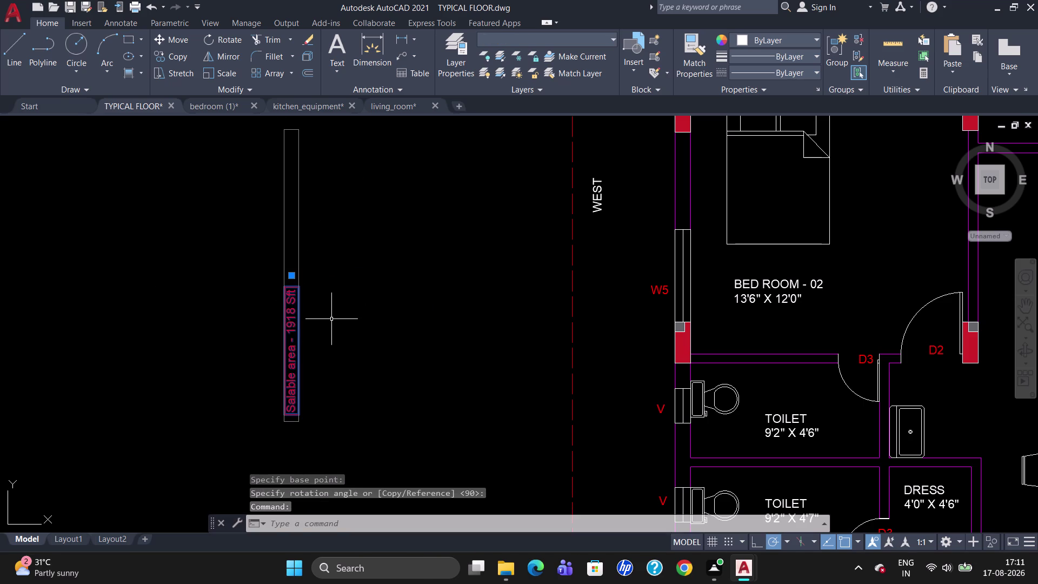
Begin copying the upright boxed note.
key(c)
key(o)
key(Return)
click(301, 284)
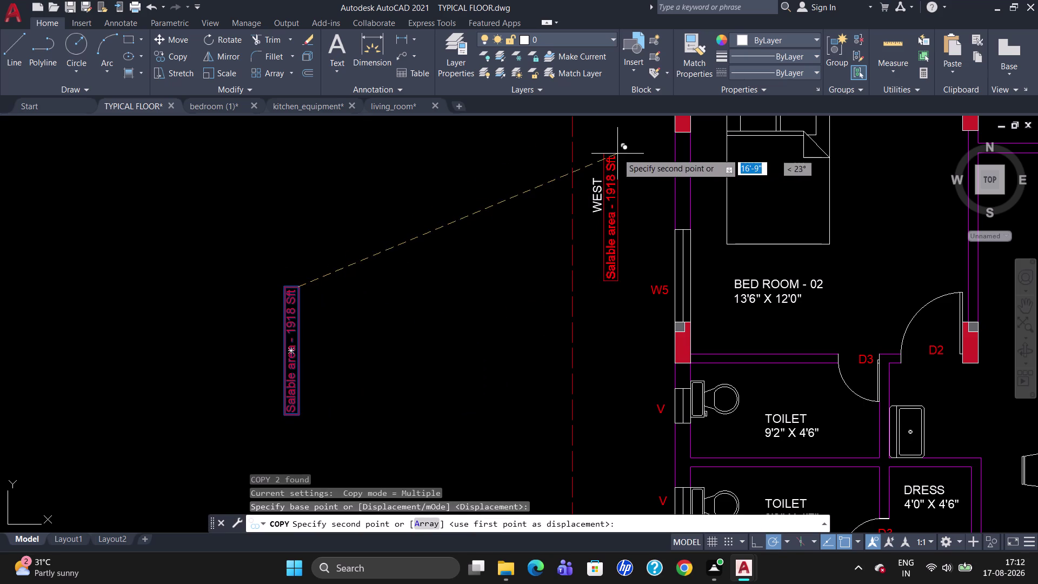
Place copies of the Salable area label by the plan's west edge and the left flat.
click(631, 132)
scroll(down, 3)
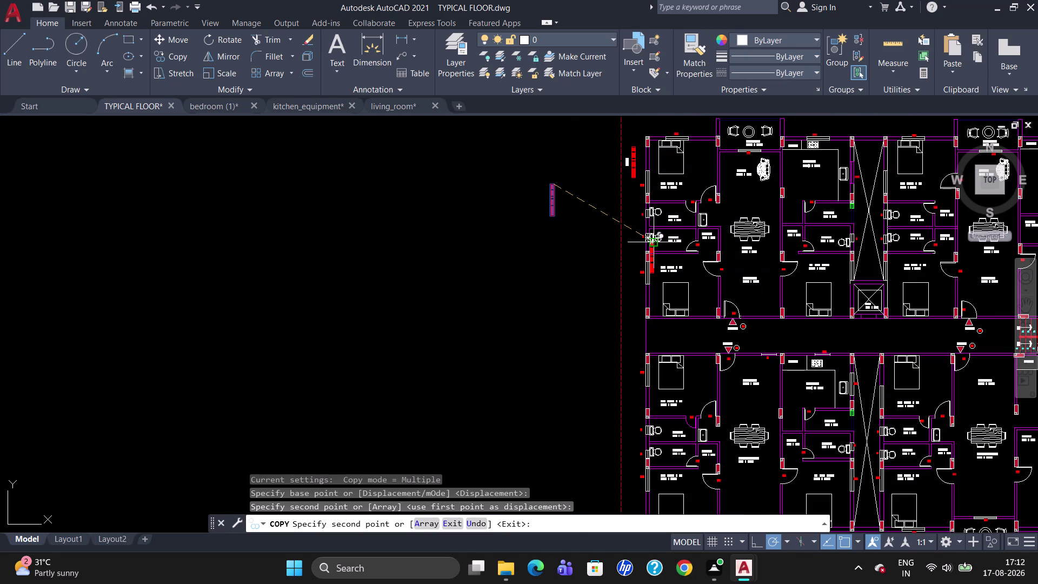
scroll(down, 3)
scroll(up, 3)
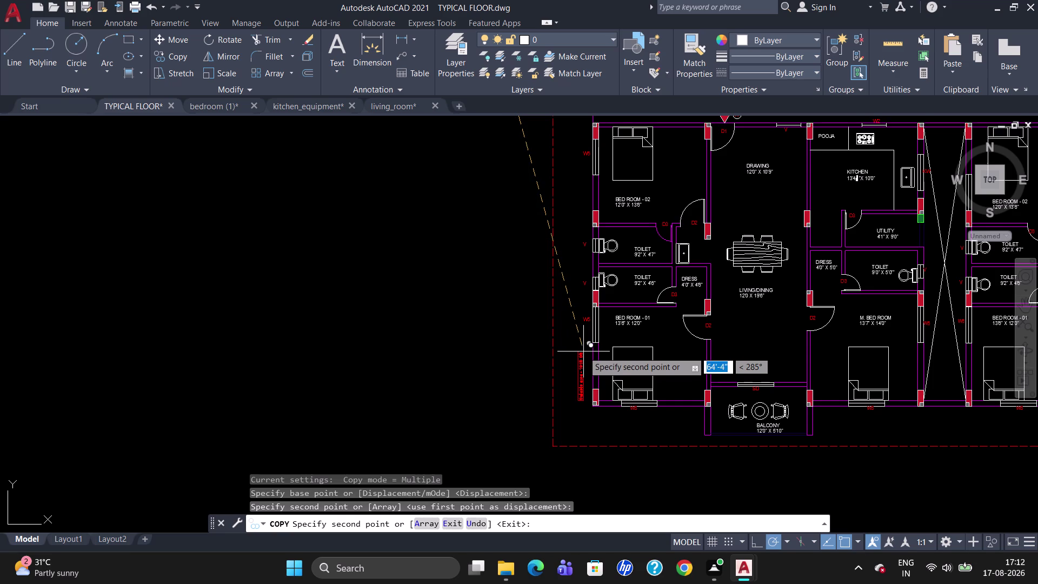
scroll(up, 3)
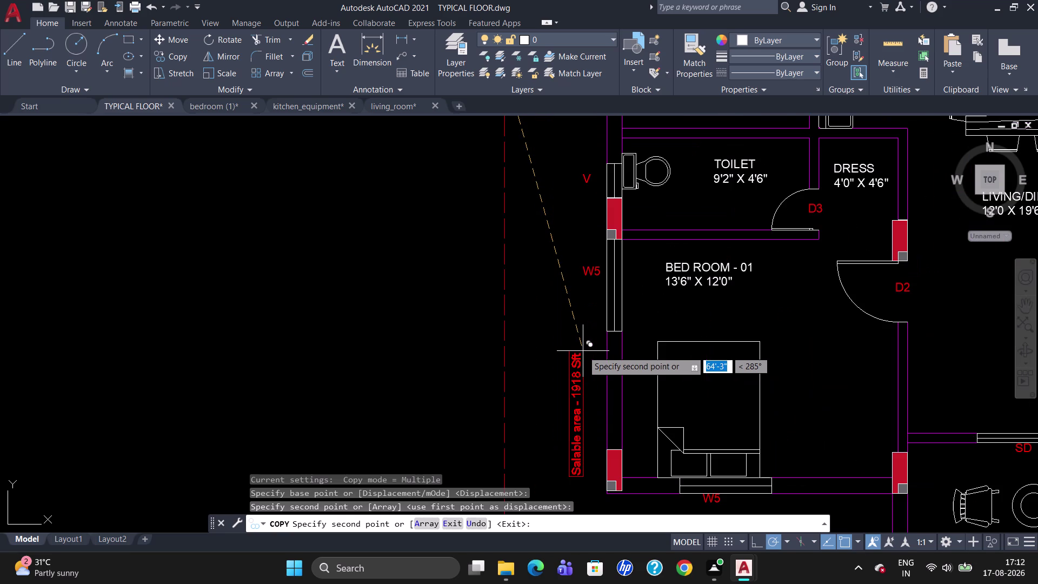
click(580, 348)
scroll(down, 3)
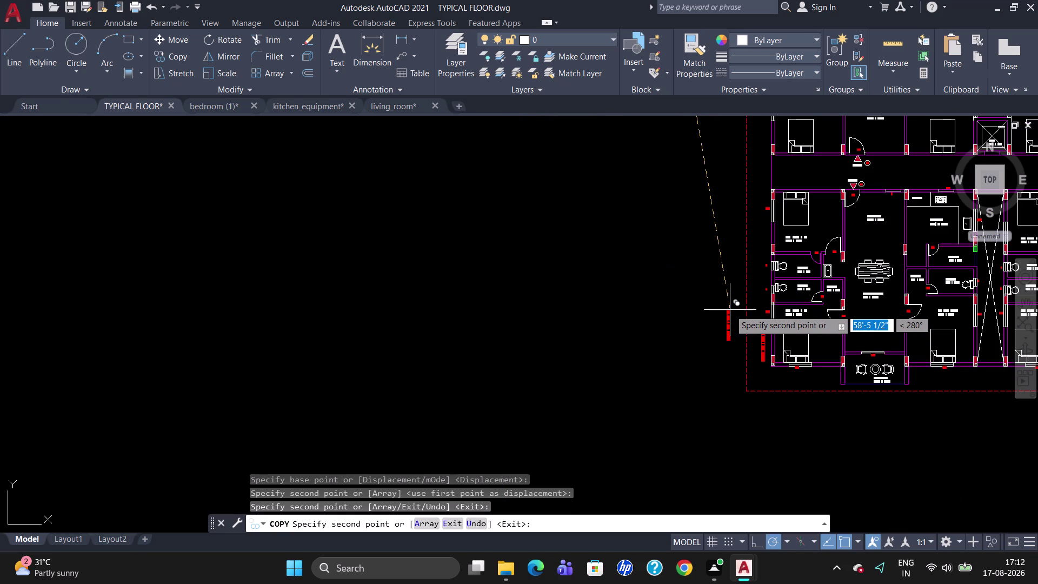
scroll(down, 3)
scroll(up, 3)
scroll(down, 3)
scroll(up, 3)
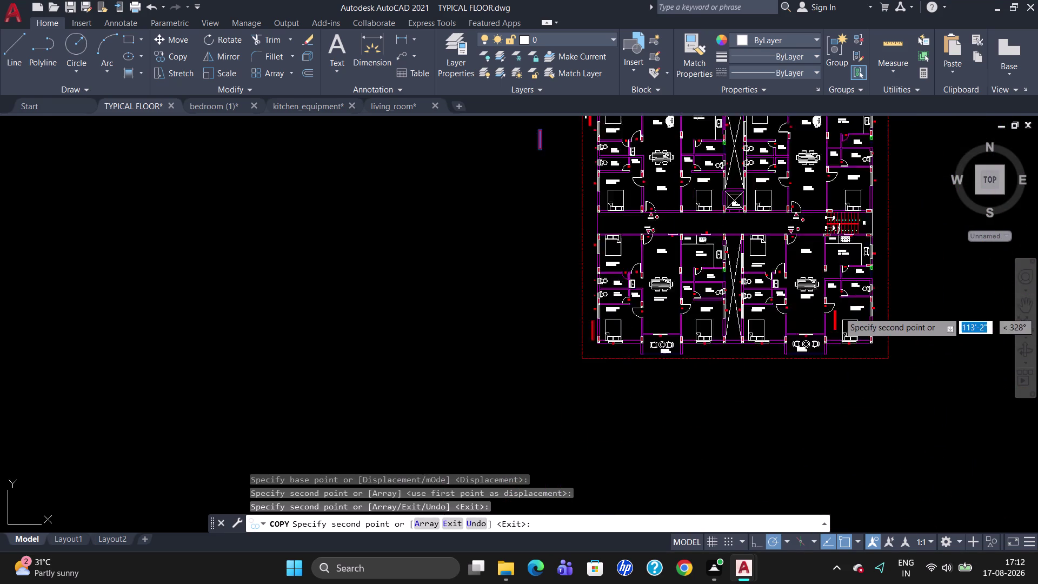
scroll(up, 3)
scroll(down, 3)
scroll(up, 3)
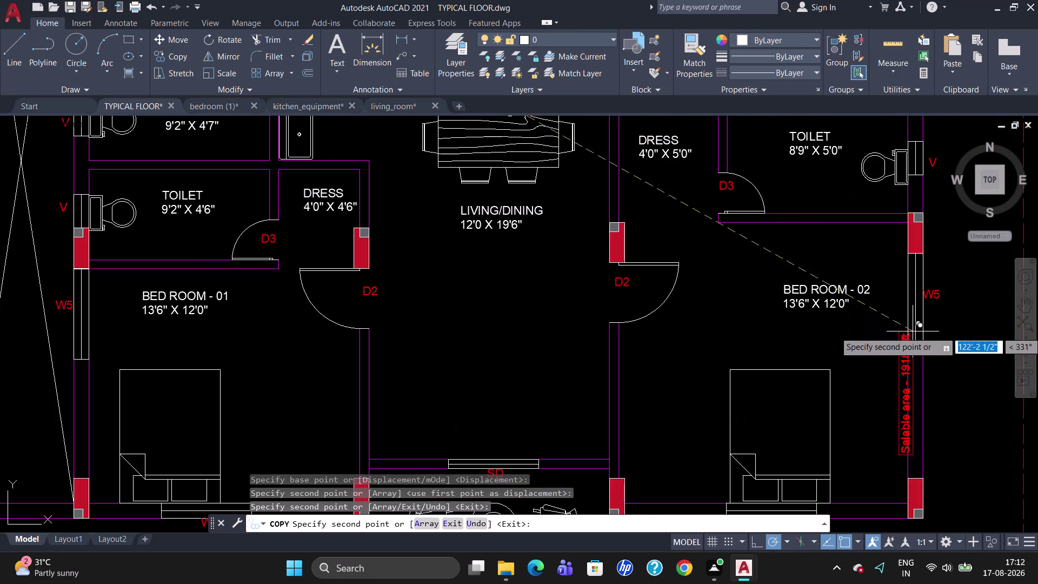
Place further label copies beside the right-hand flat and BED ROOM - 02, then end COPY.
click(968, 362)
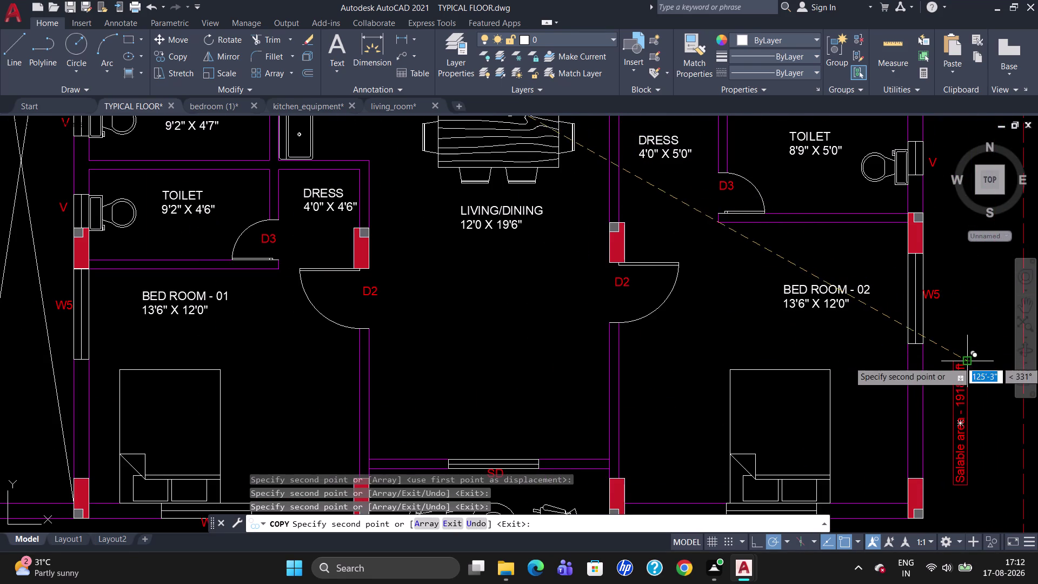
scroll(down, 3)
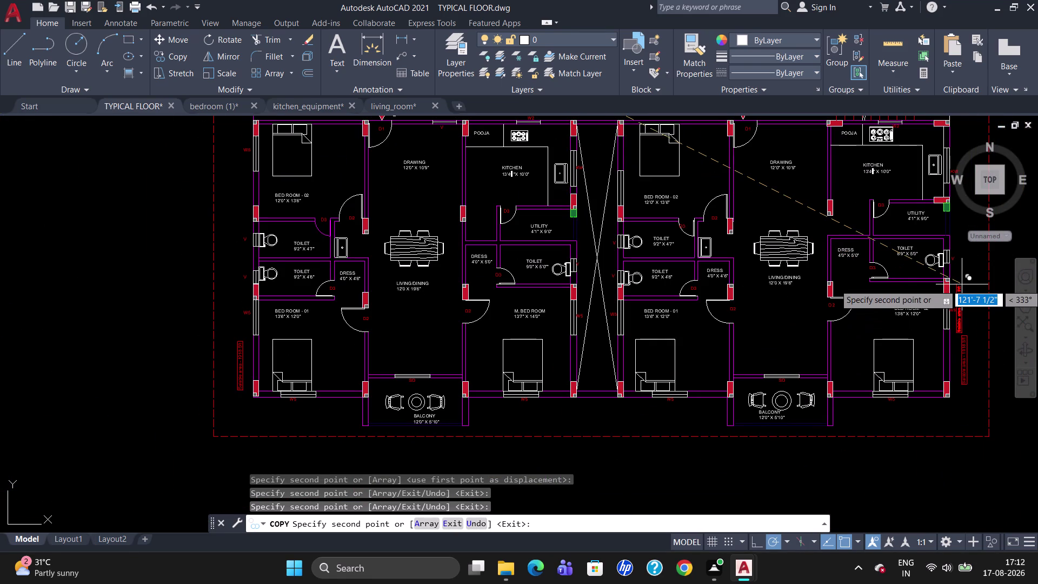
scroll(up, 3)
scroll(down, 3)
scroll(up, 3)
scroll(down, 3)
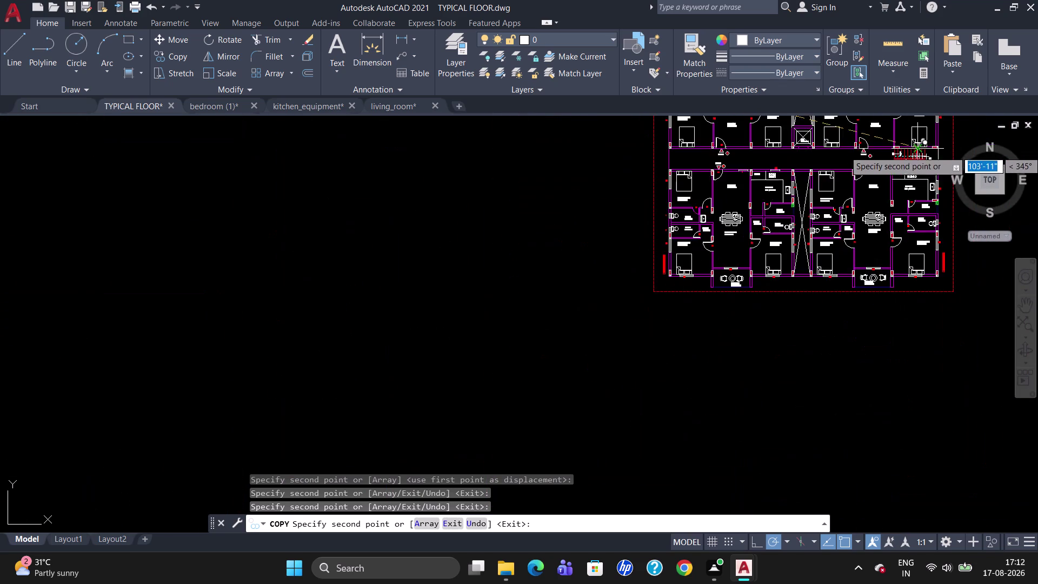
scroll(up, 3)
scroll(down, 3)
scroll(up, 3)
scroll(down, 3)
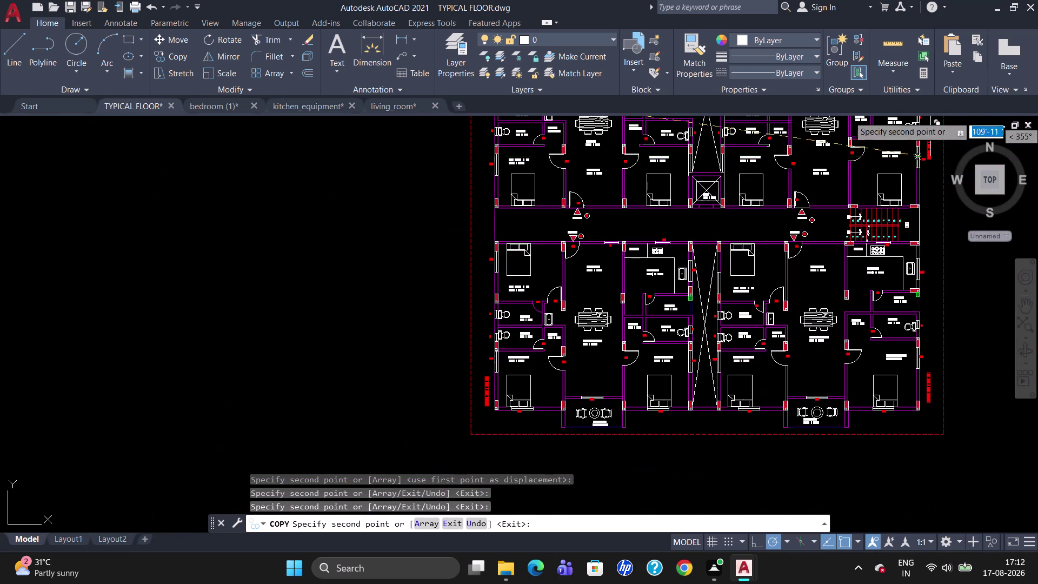
scroll(up, 3)
scroll(down, 3)
scroll(down, 3)
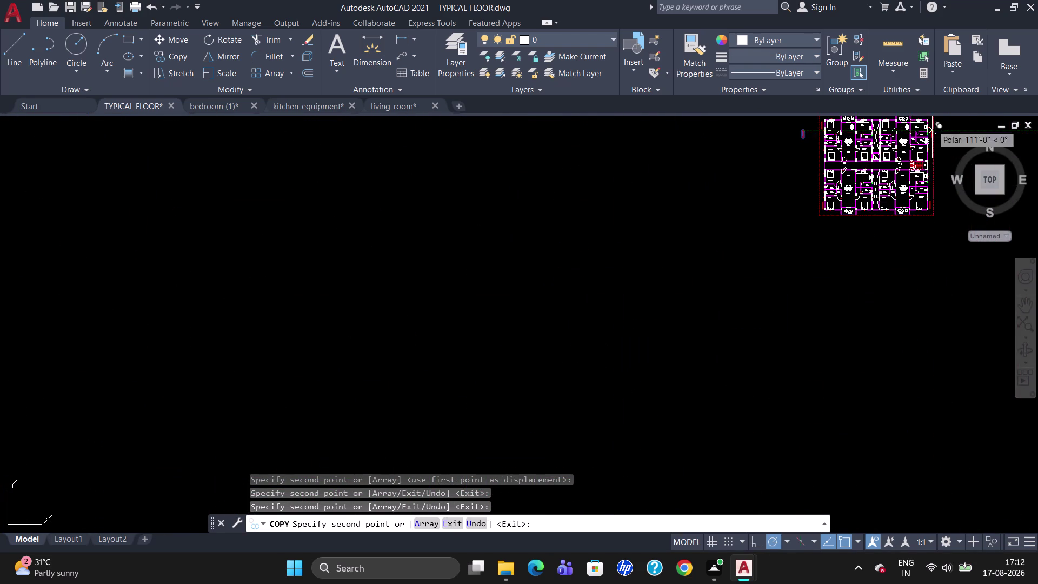
scroll(up, 3)
scroll(down, 3)
scroll(up, 3)
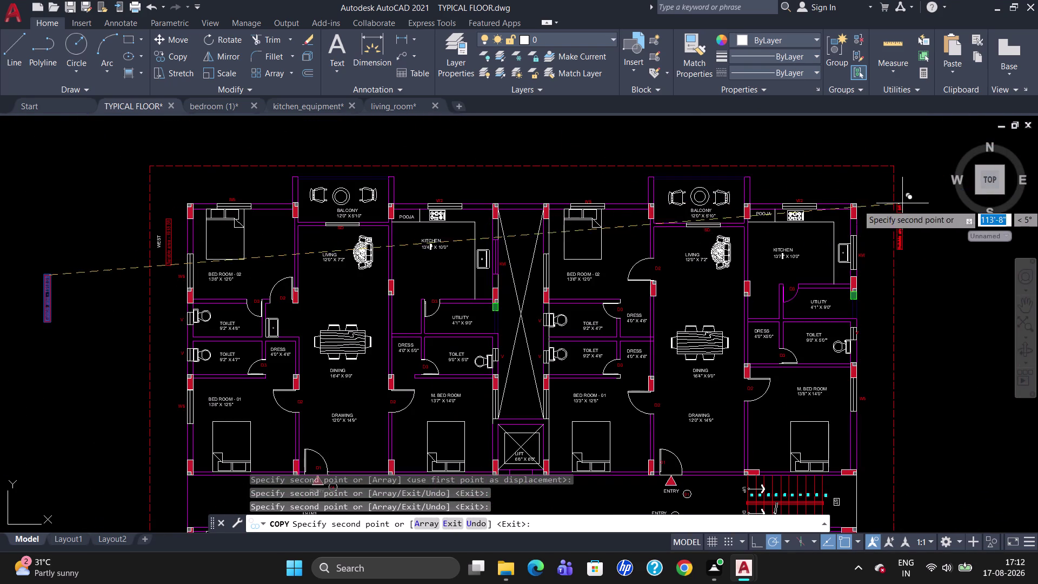
click(875, 214)
key(Escape)
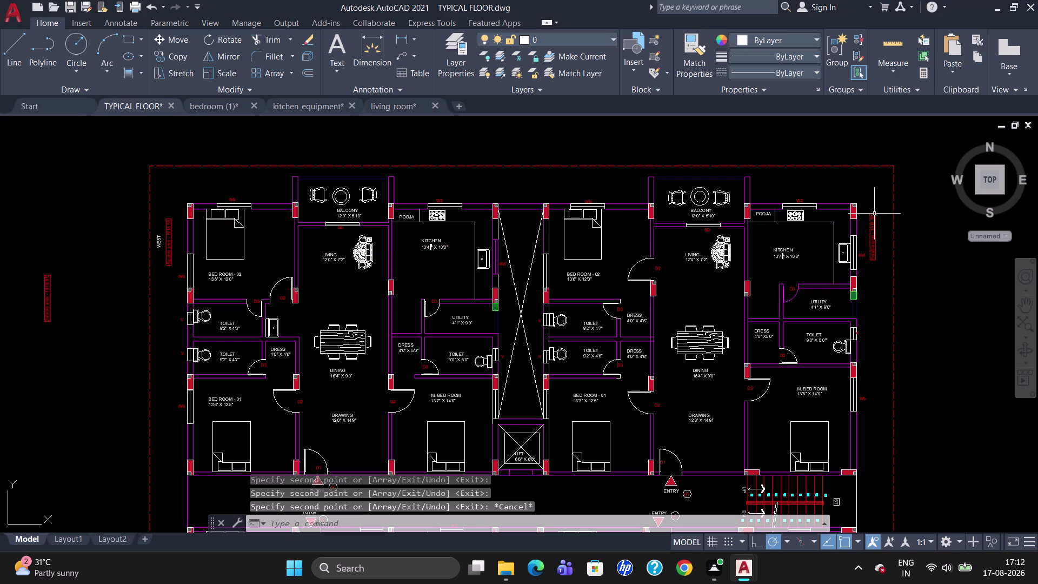
scroll(down, 3)
scroll(up, 3)
scroll(up, 3)
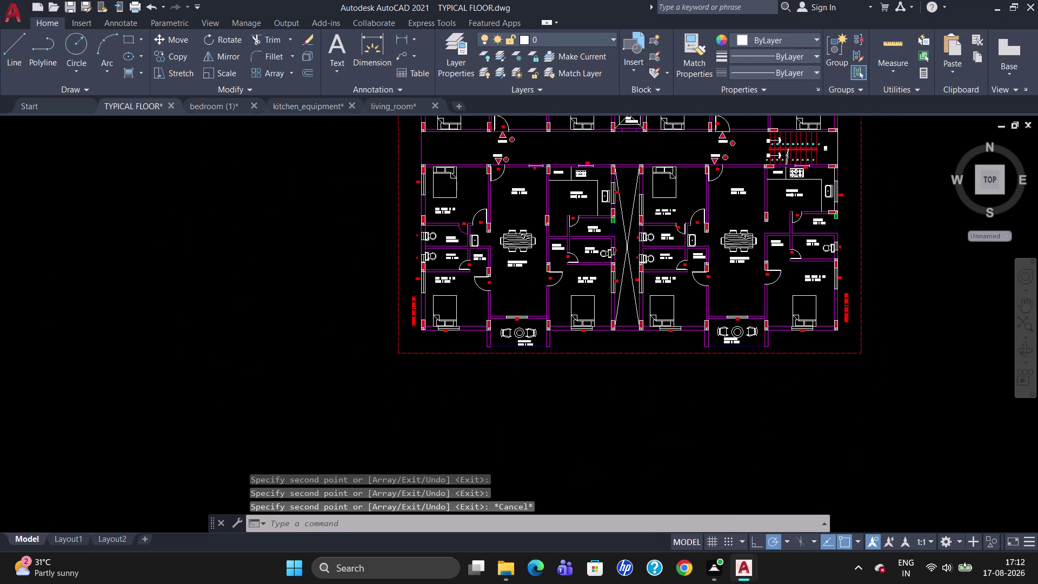
scroll(up, 3)
scroll(up, 3)
Ungroup the first salable-area label and edit it from 1918 Sft to 1905 Sft.
double_click(709, 263)
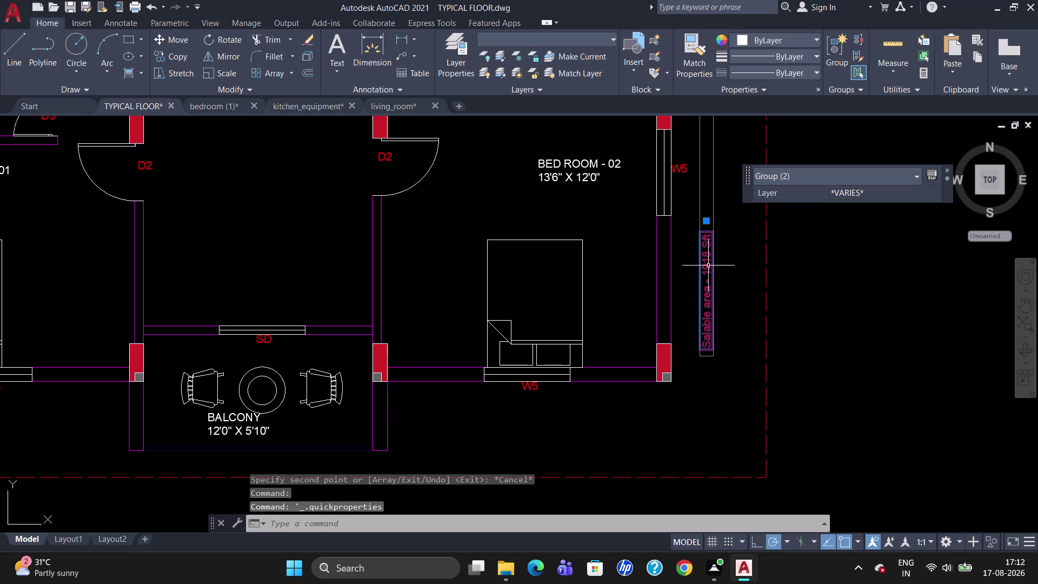
scroll(down, 3)
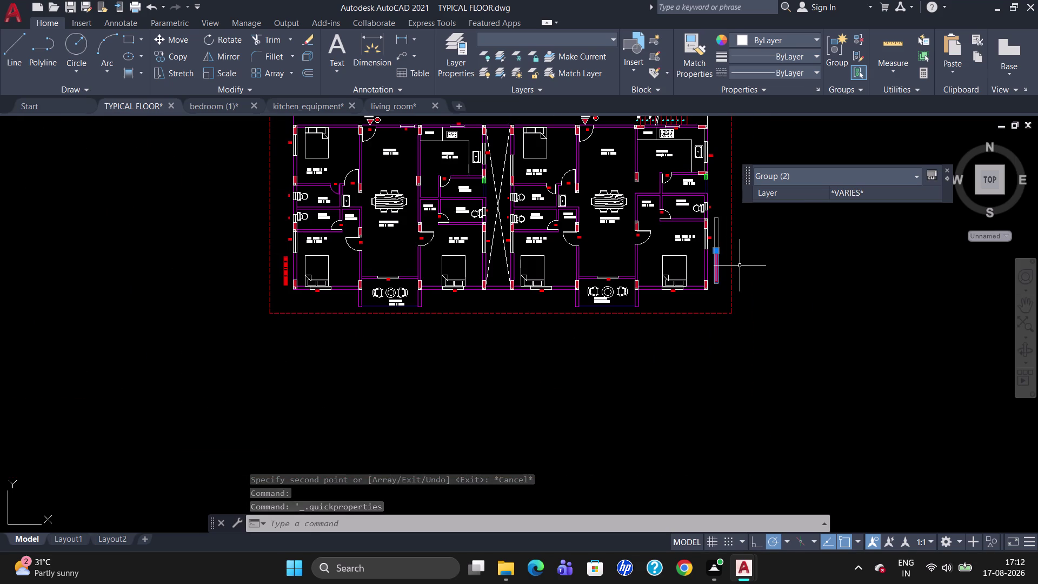
text(ung)
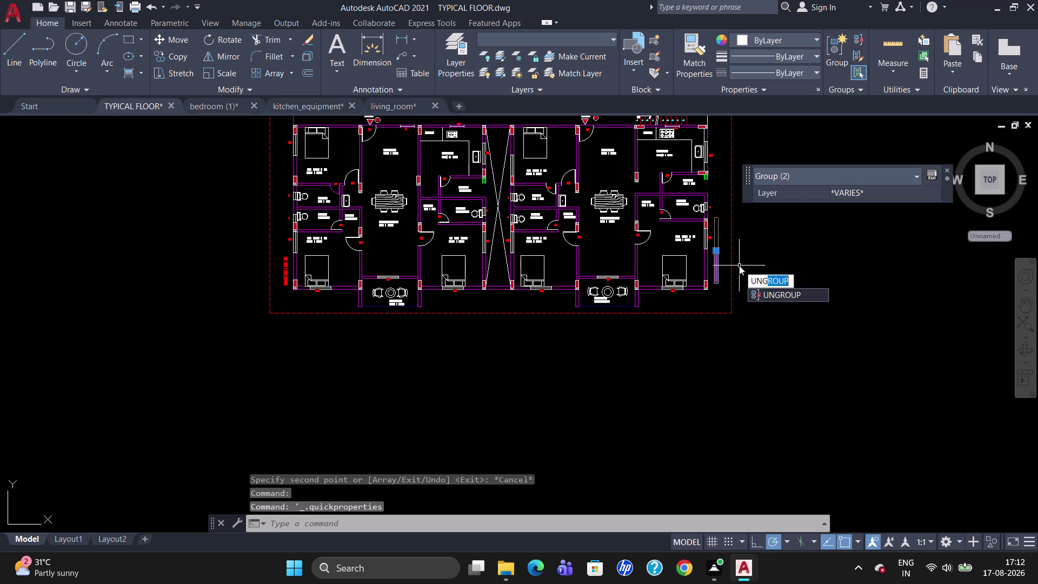
key(Return)
scroll(up, 3)
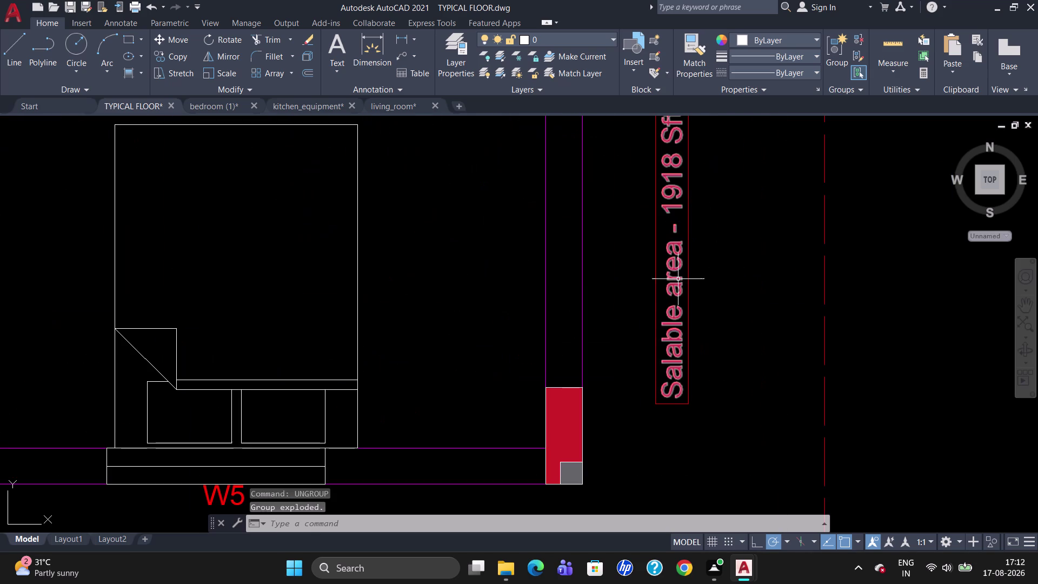
double_click(676, 279)
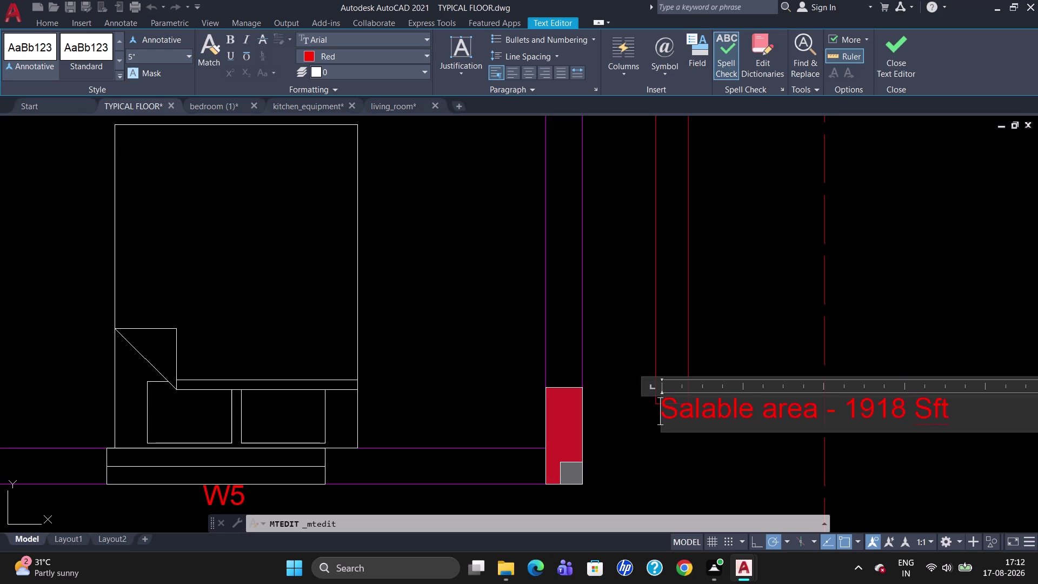
click(902, 408)
key(BackSpace)
key(BackSpace)
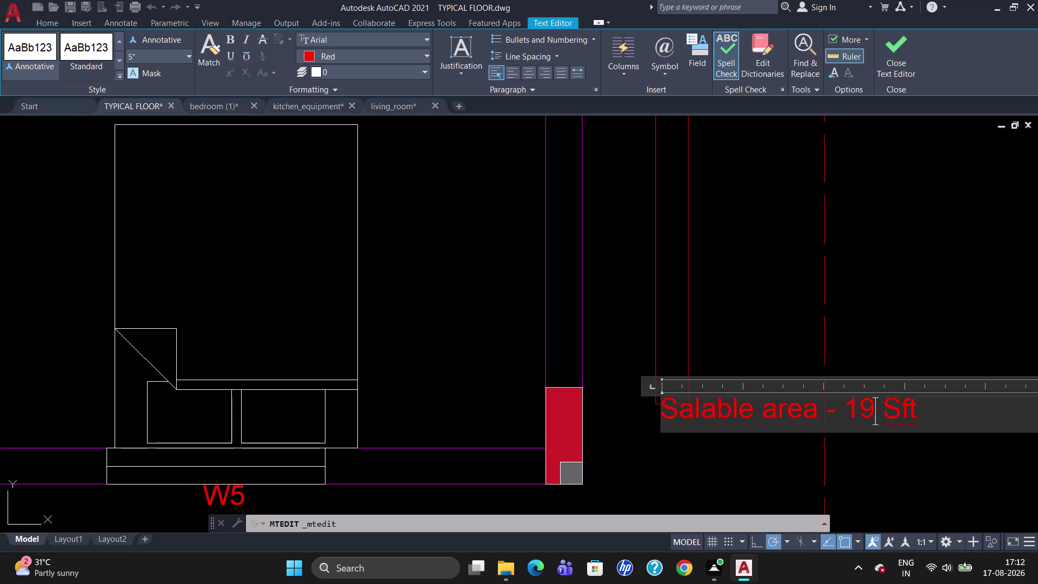
text(05)
click(776, 479)
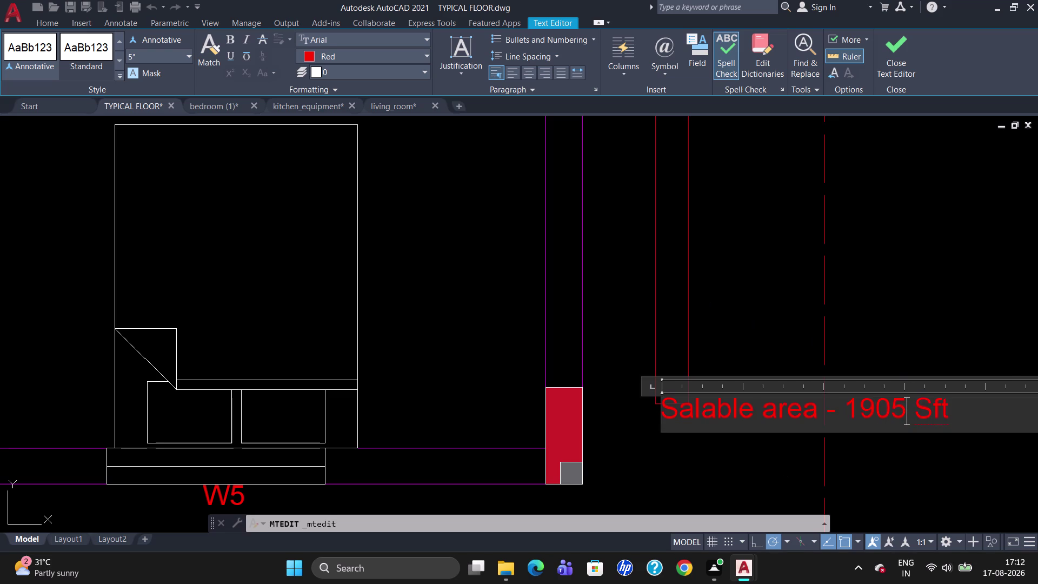
Ungroup the other salable-area label and edit it from 1918 Sft to 1905 Sft.
scroll(down, 3)
scroll(down, 3)
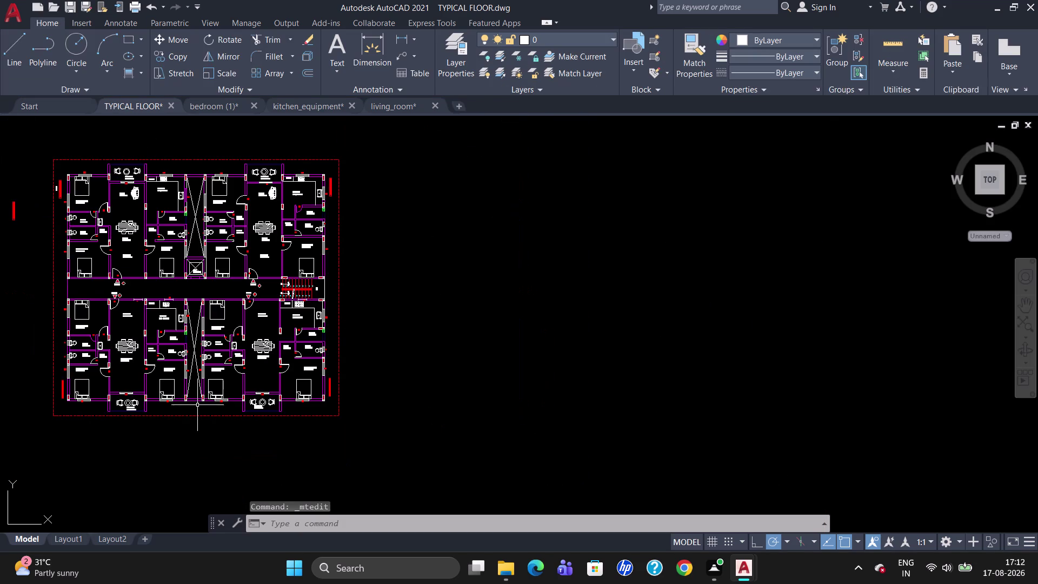
scroll(up, 3)
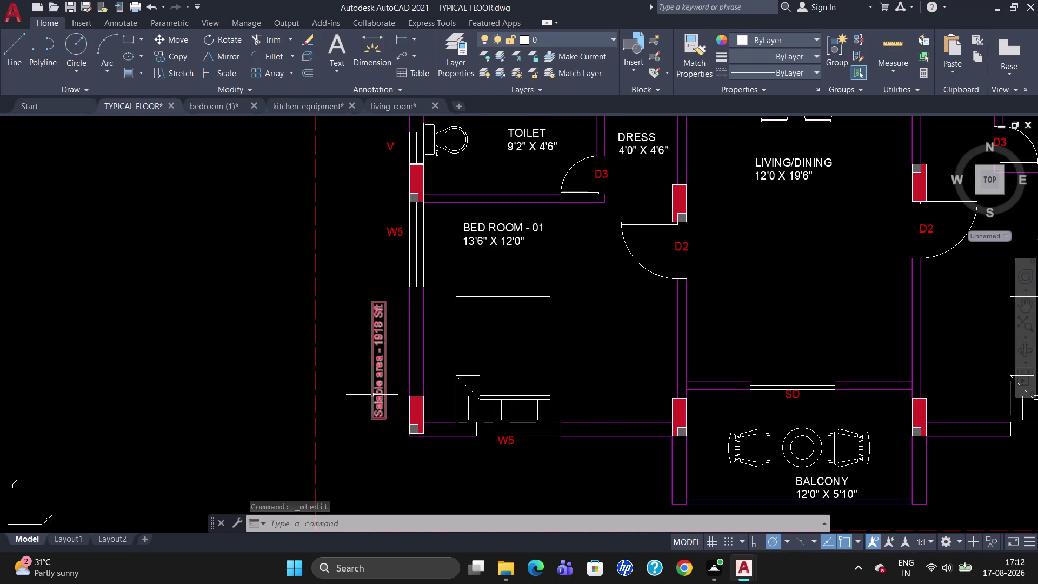
click(375, 385)
text(un)
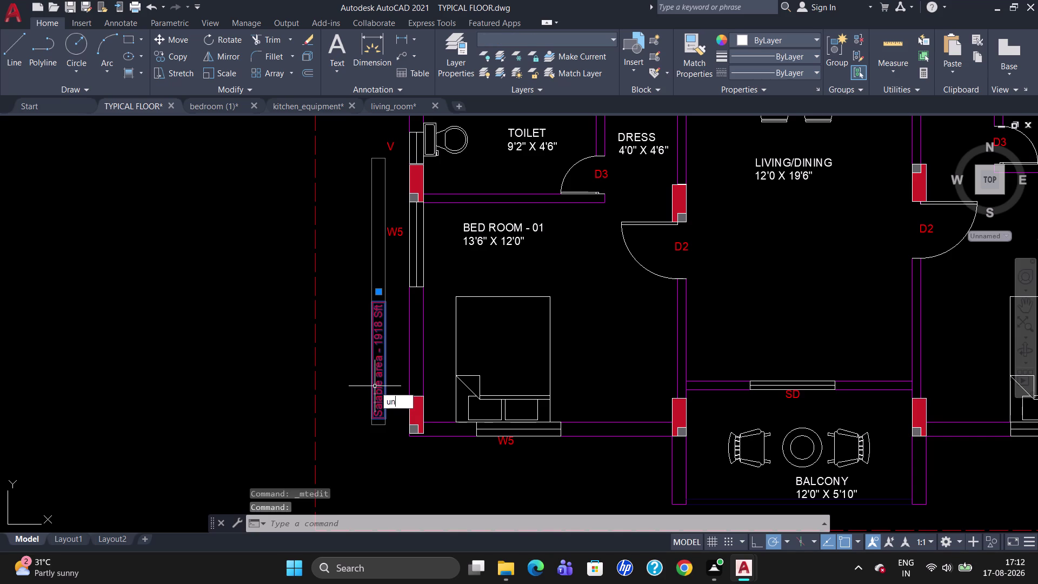
text(g)
key(Return)
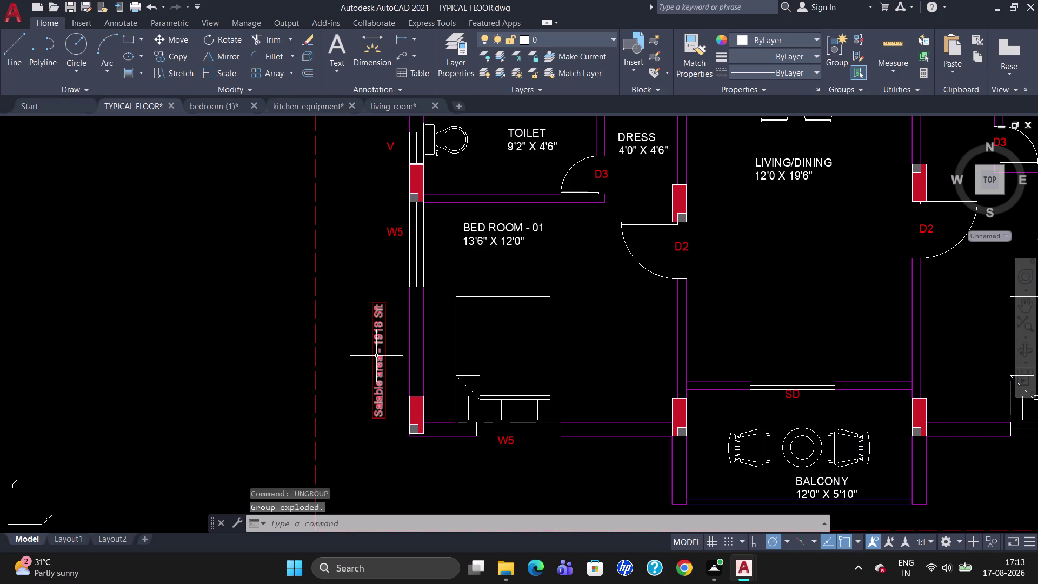
double_click(377, 334)
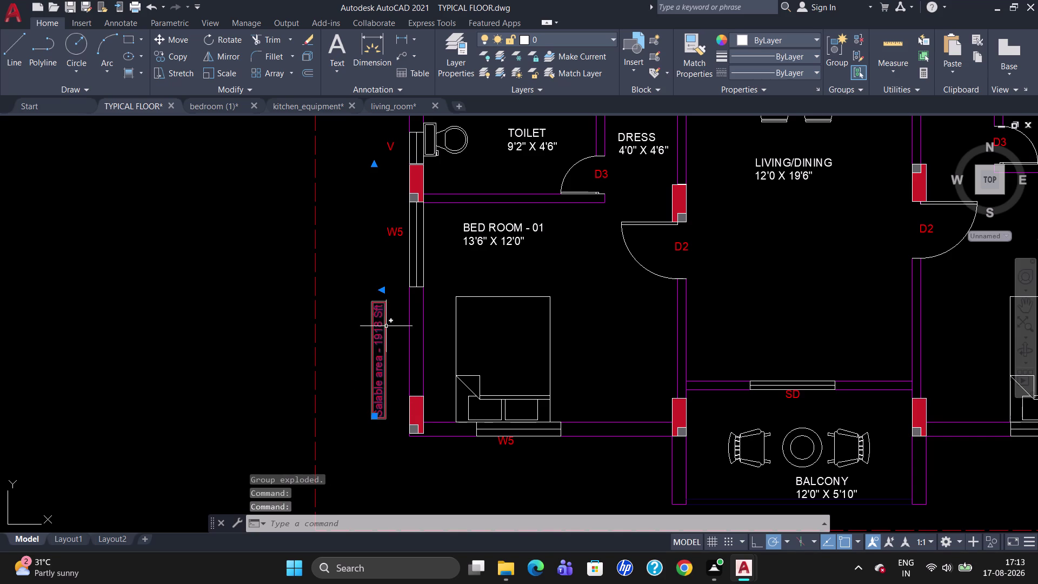
double_click(378, 325)
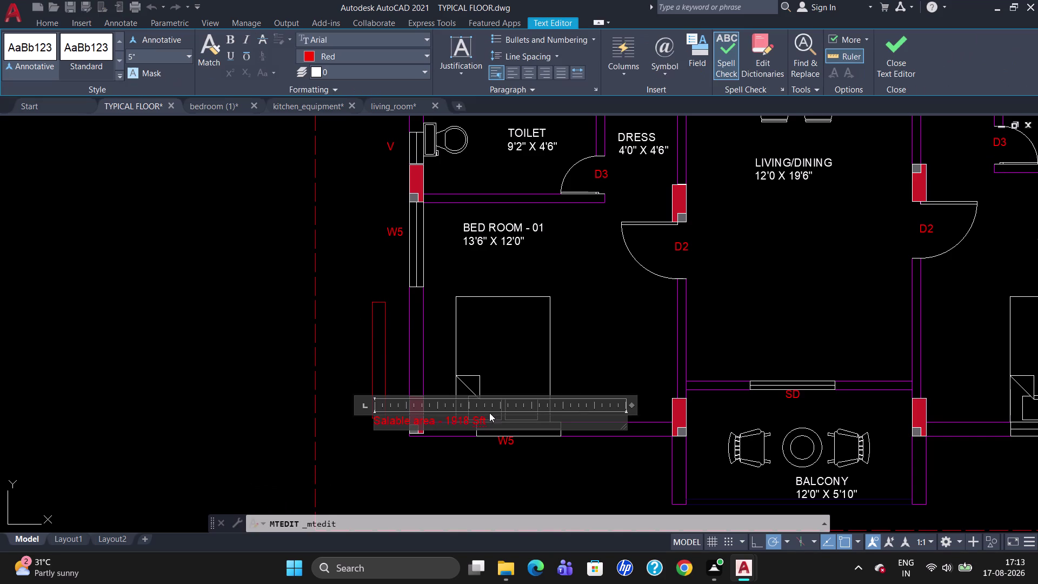
click(474, 421)
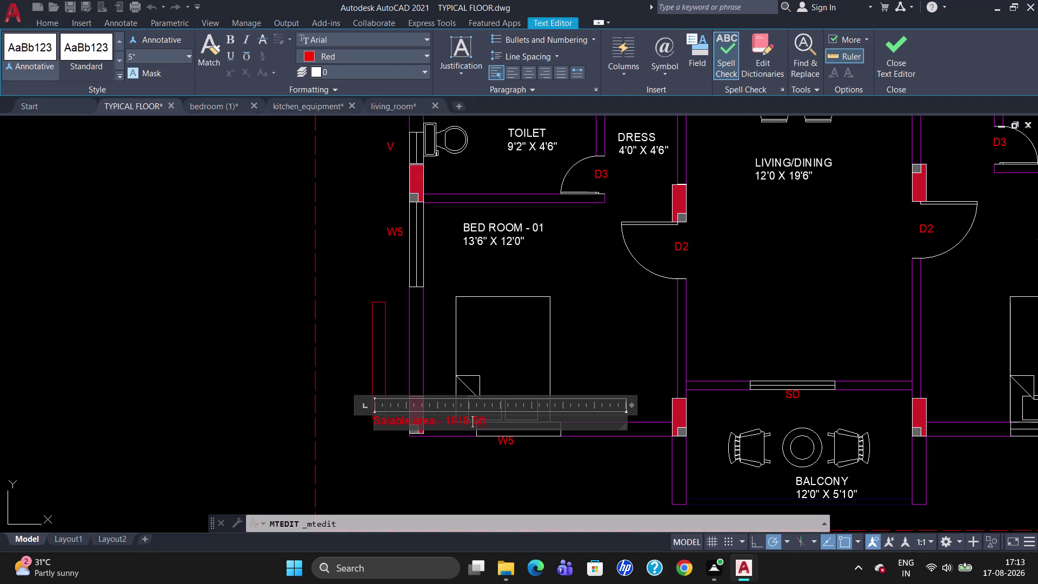
click(470, 419)
key(BackSpace)
key(BackSpace)
text(05)
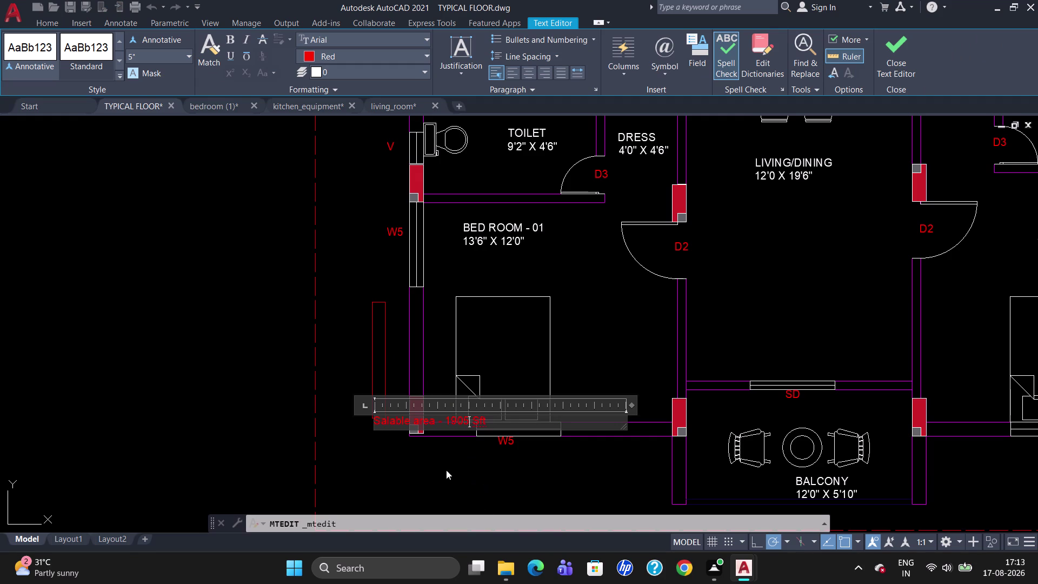
click(446, 470)
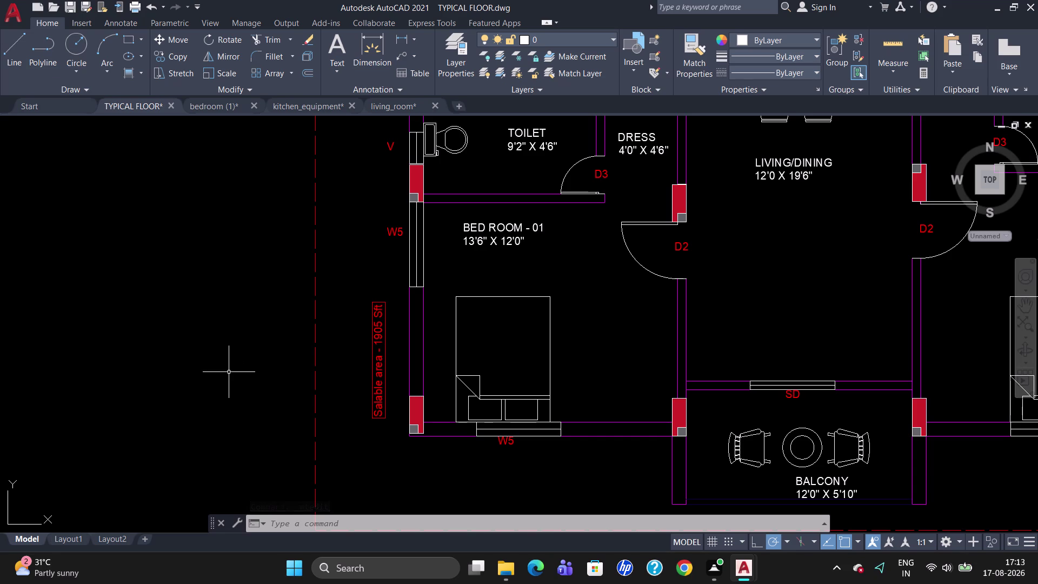
Start MTEXT with a text box left of the plan and text height 5".
key(t)
key(Return)
click(140, 376)
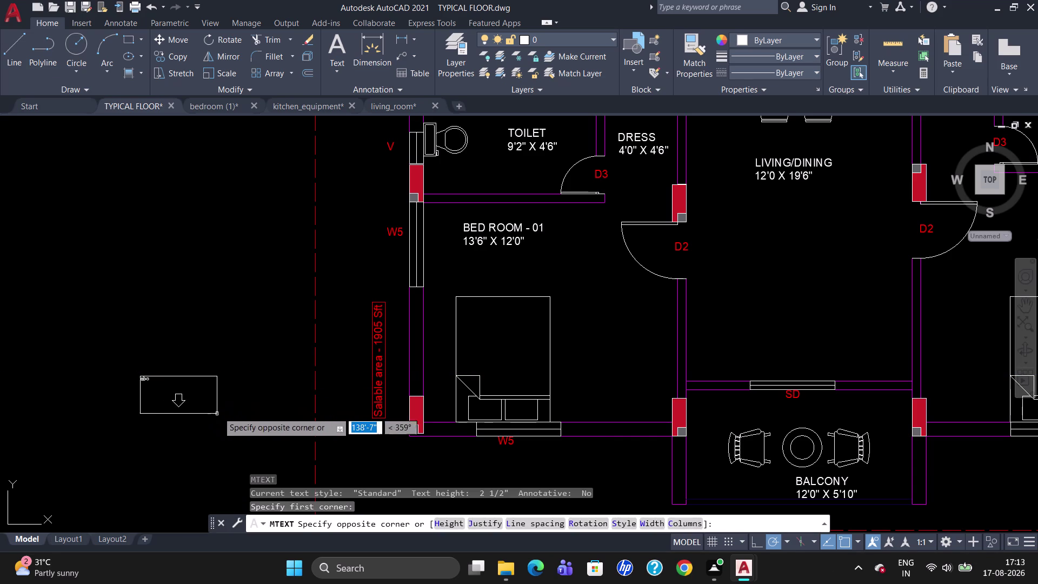
click(233, 398)
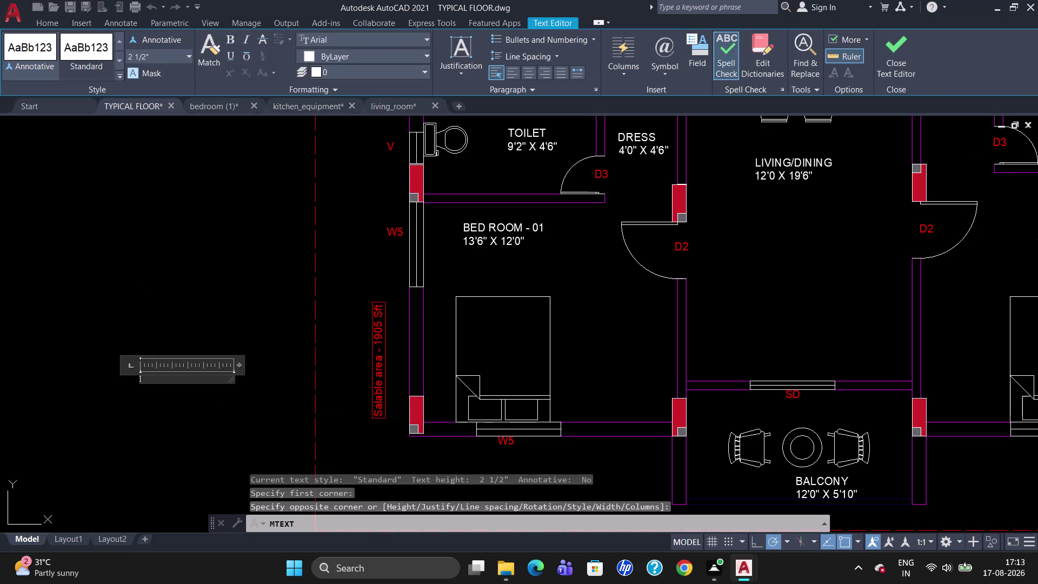
click(145, 55)
key(BackSpace)
key(5)
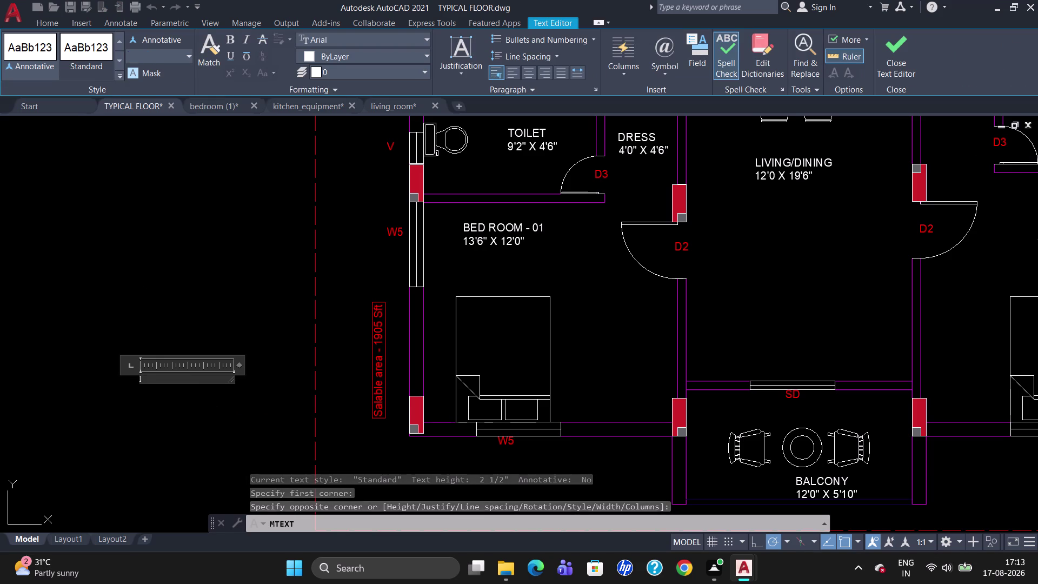
key(Return)
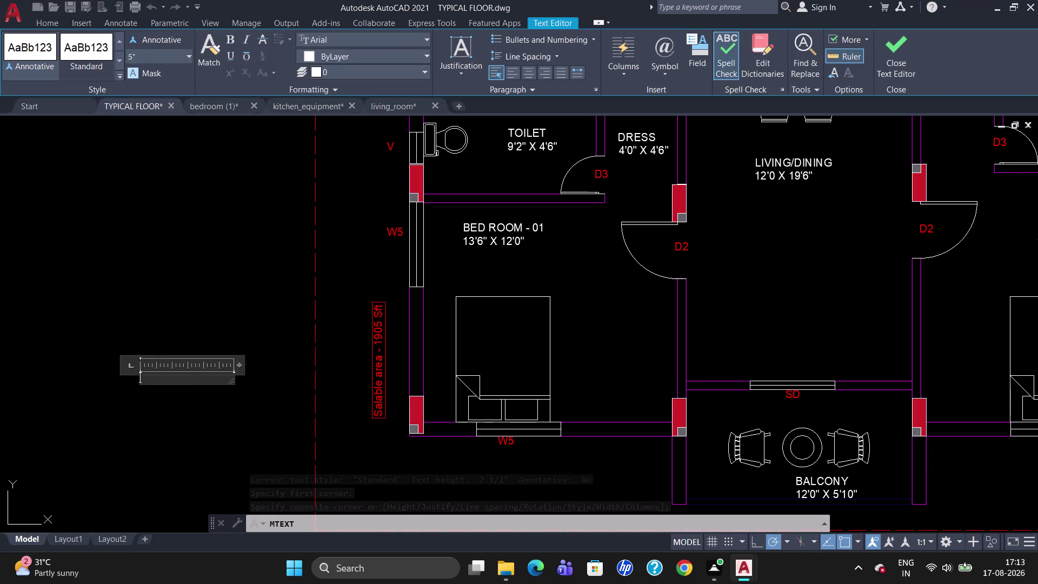
Enter the uppercase label EAST, leave the background mask unchanged, and close the editor.
key(Return)
key(BackSpace)
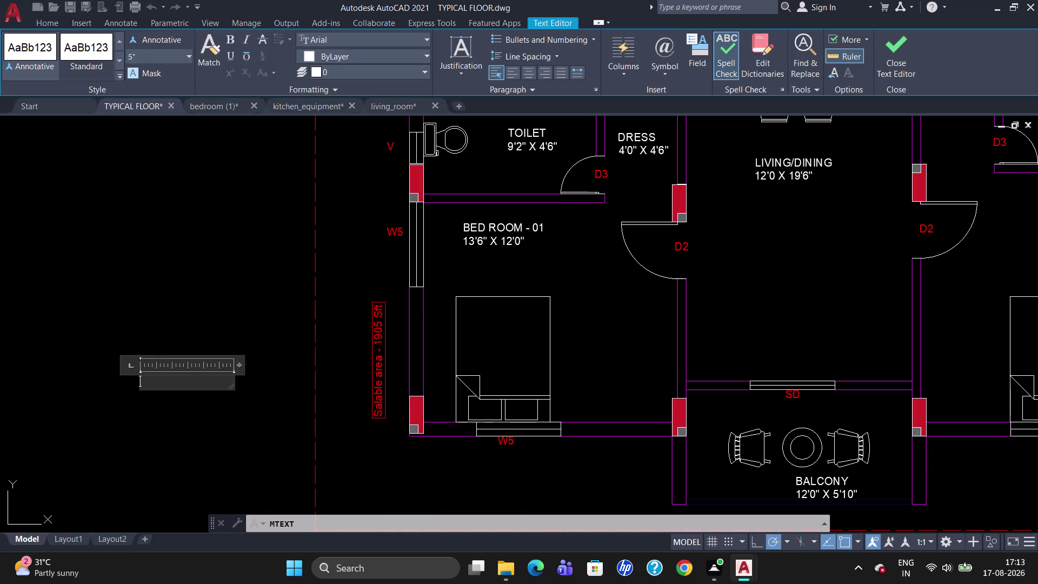
text(east)
key(BackSpace)
key(BackSpace)
key(BackSpace)
key(BackSpace)
text(EA)
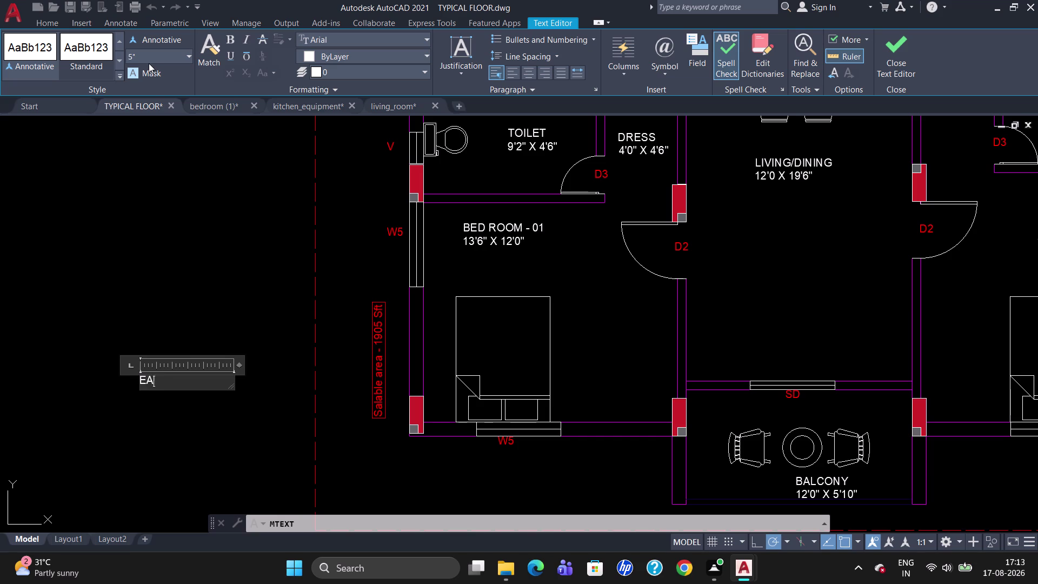
text(ST)
click(149, 67)
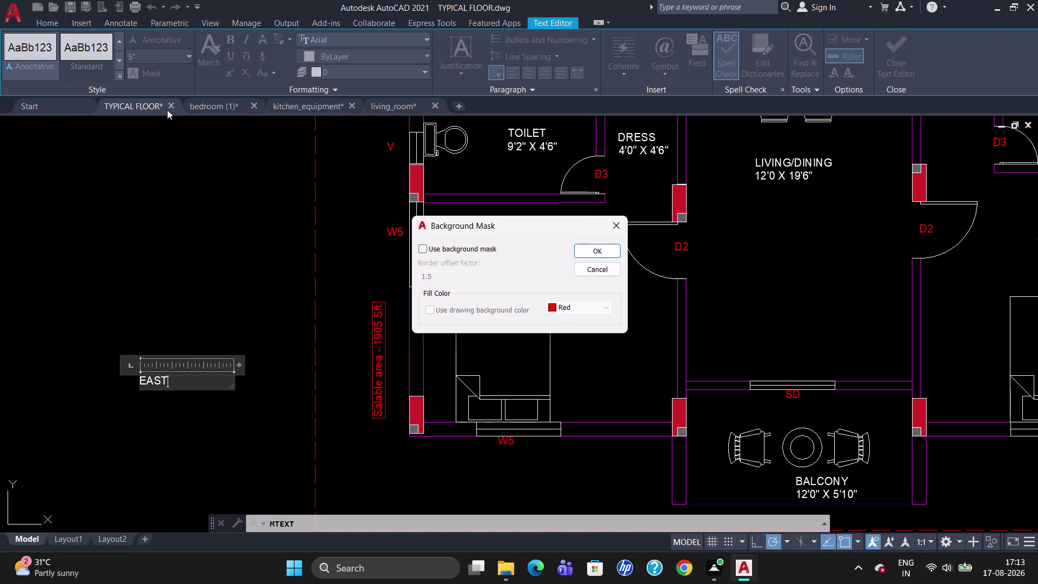
click(312, 272)
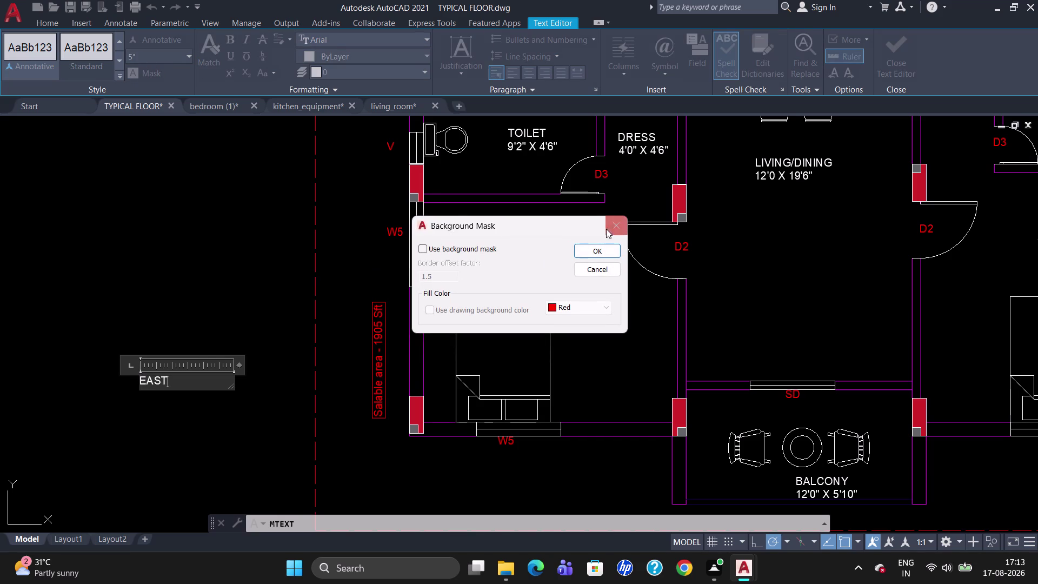
click(612, 229)
click(260, 376)
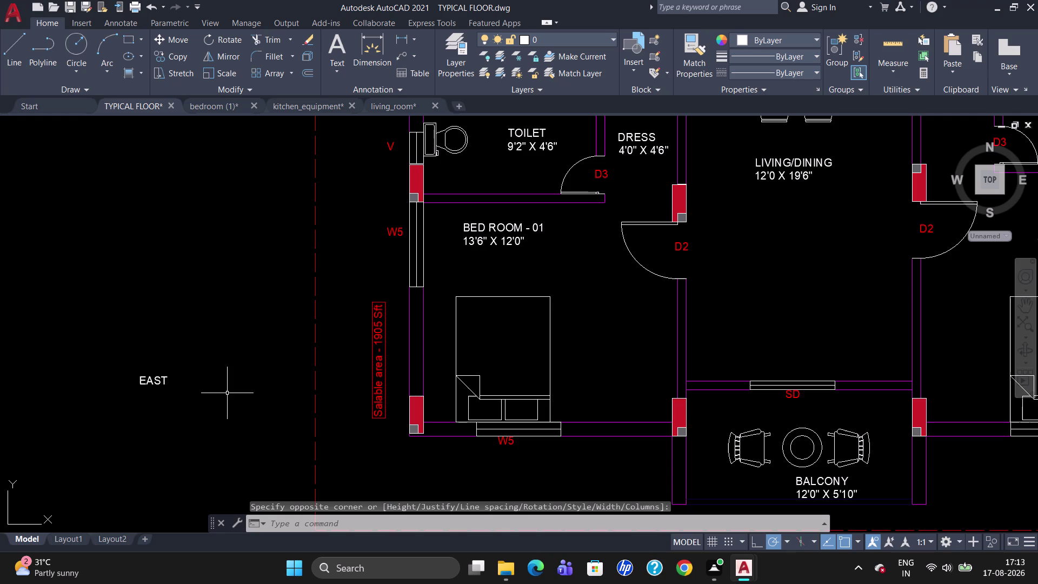
click(161, 385)
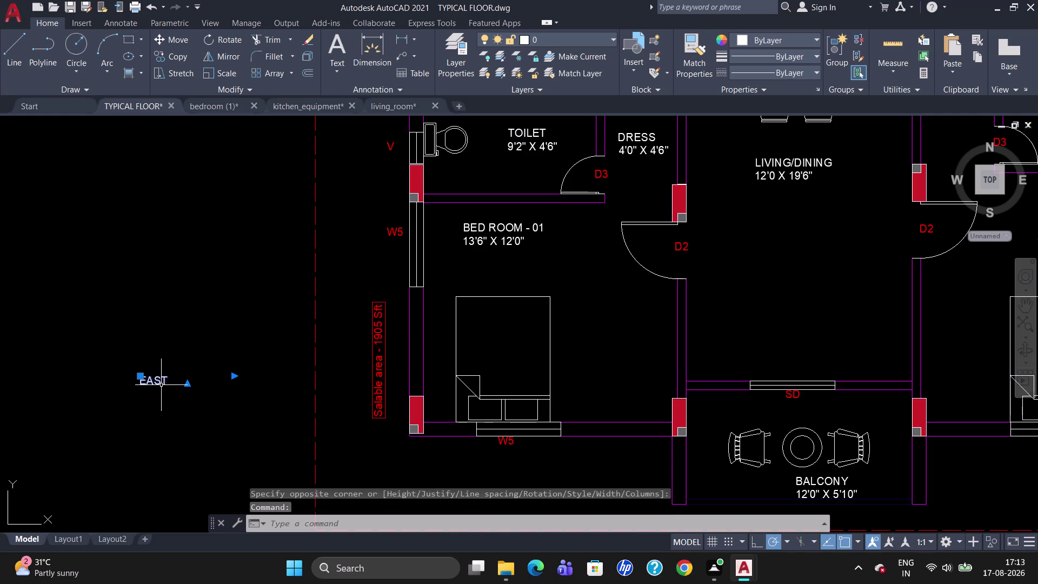
Rotate the EAST label 90° and move it beside the left saleable-area text.
text(RO)
key(Return)
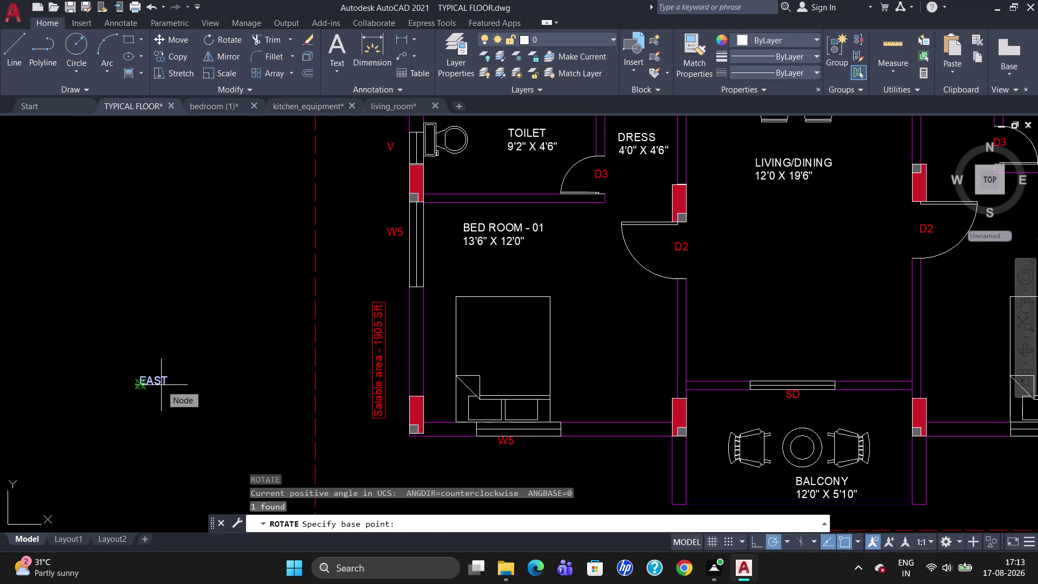
click(161, 385)
click(135, 352)
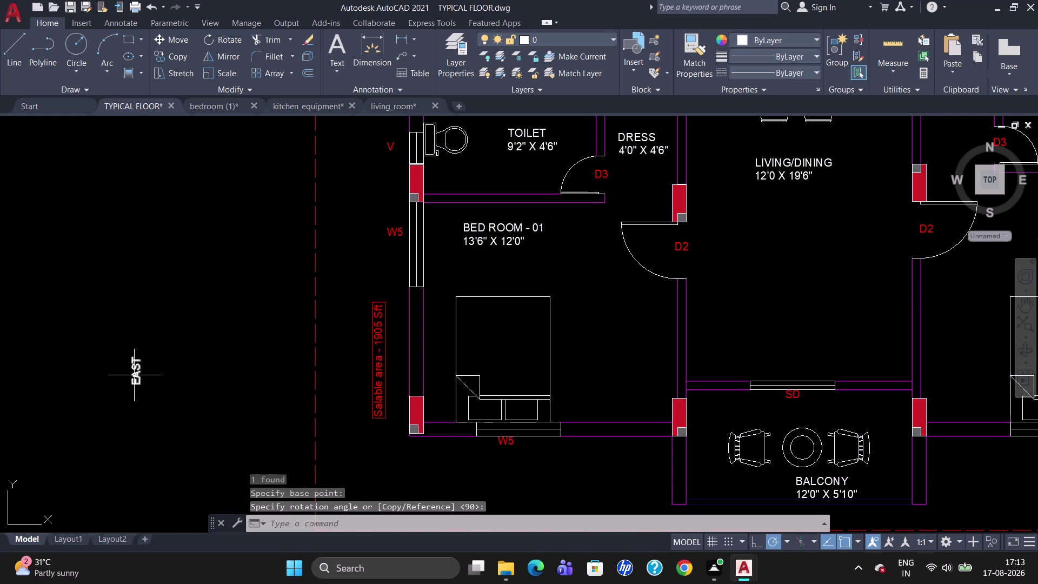
click(134, 376)
click(130, 381)
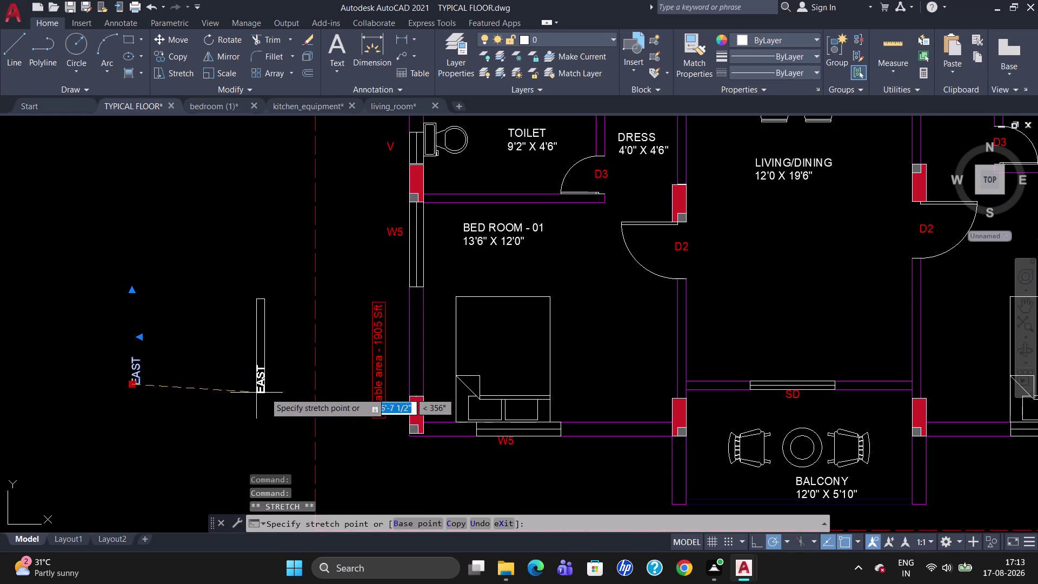
click(348, 394)
key(Escape)
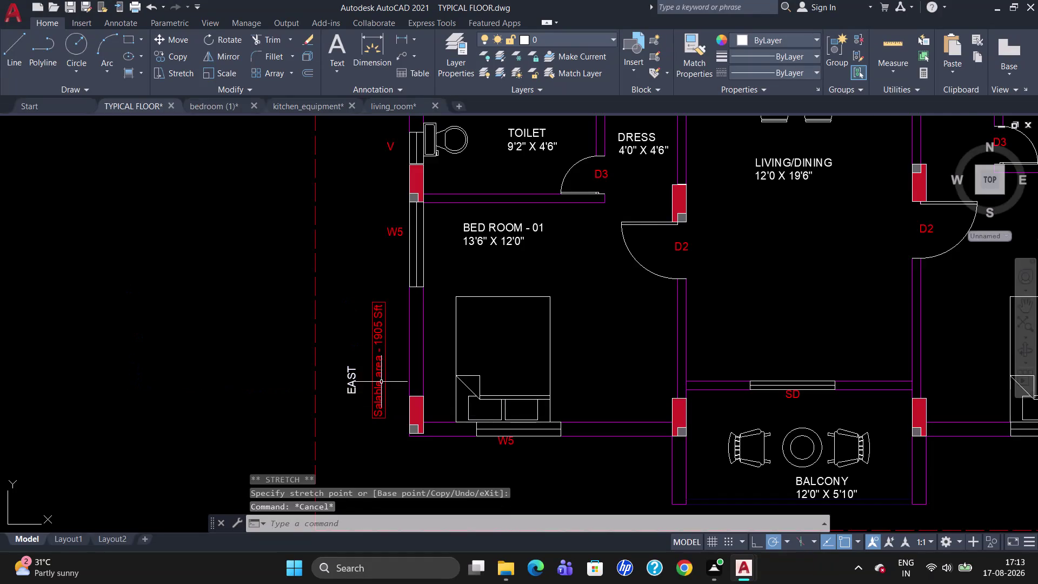
Copy the EAST label to beside the right saleable-area text by BED ROOM - 02.
scroll(down, 3)
scroll(up, 3)
scroll(down, 3)
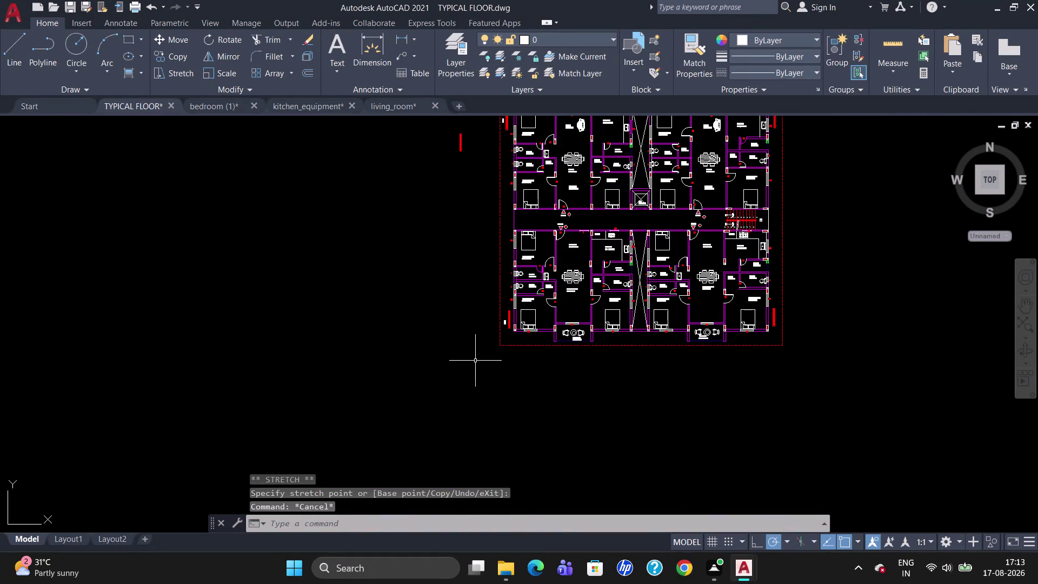
scroll(up, 3)
click(482, 312)
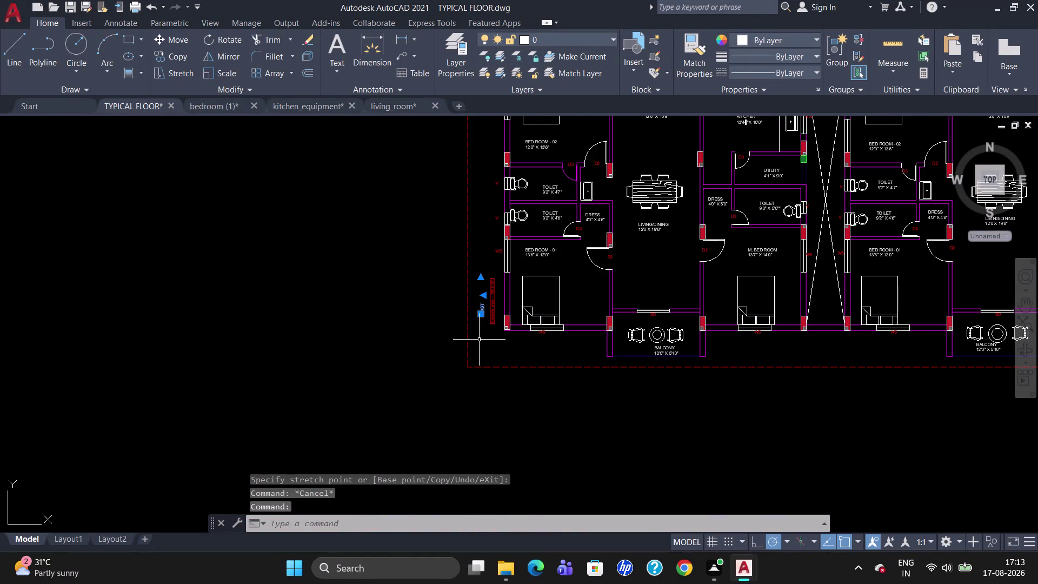
key(c)
key(o)
key(Return)
scroll(down, 3)
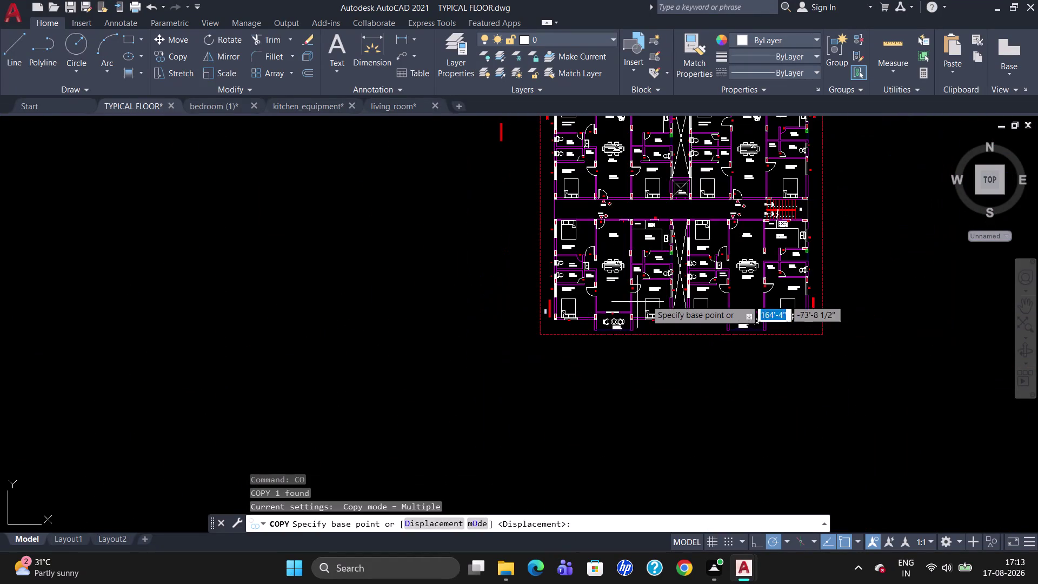
scroll(up, 3)
click(387, 335)
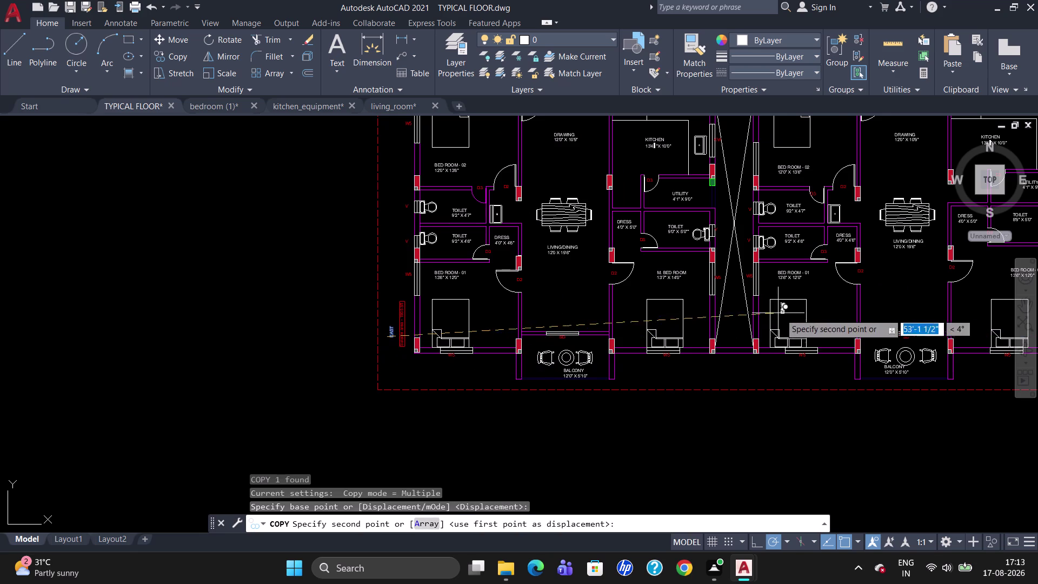
scroll(down, 3)
scroll(up, 3)
scroll(up, 3)
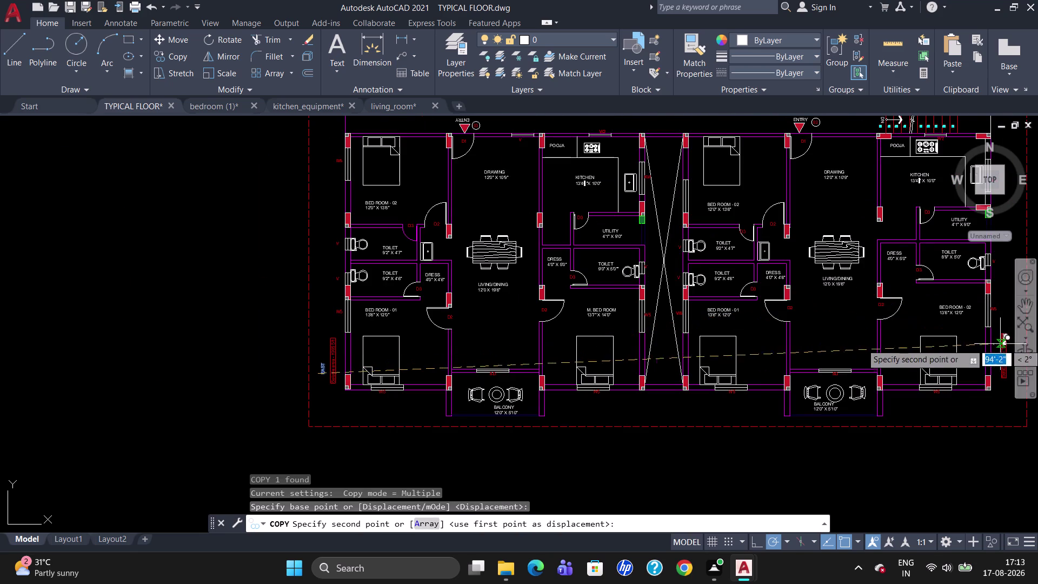
scroll(up, 3)
scroll(down, 3)
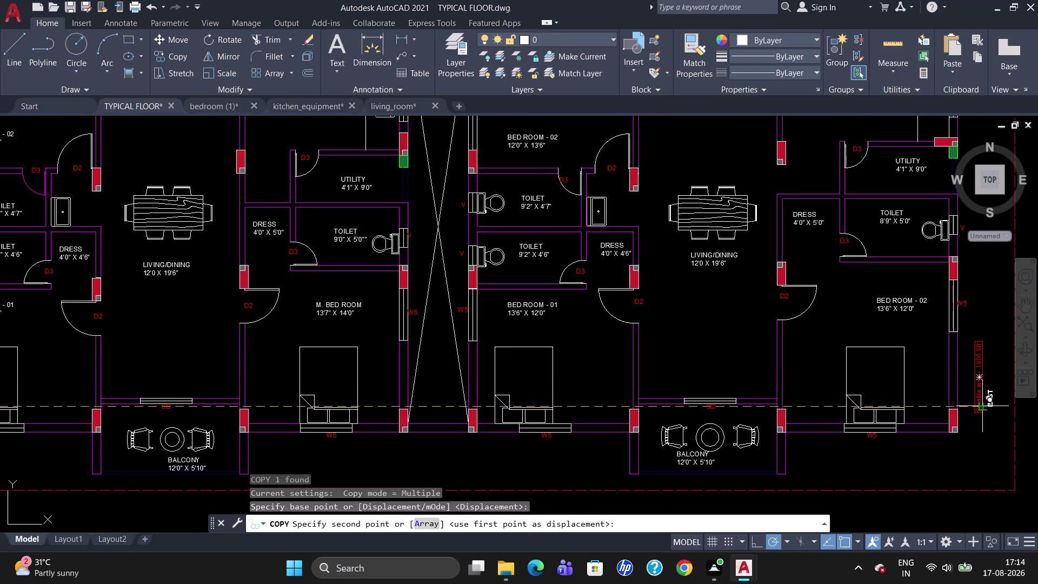
scroll(up, 3)
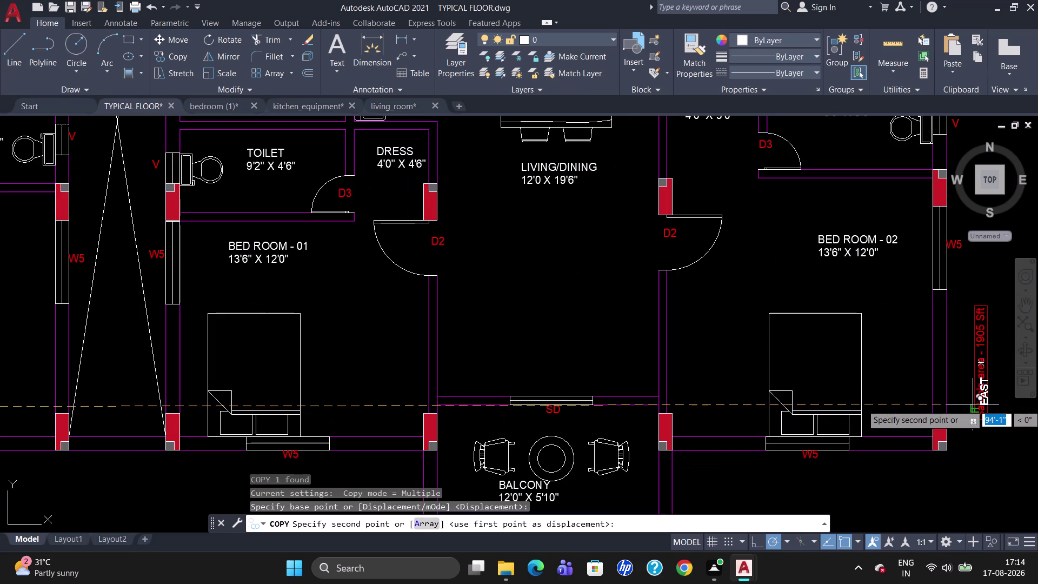
scroll(up, 3)
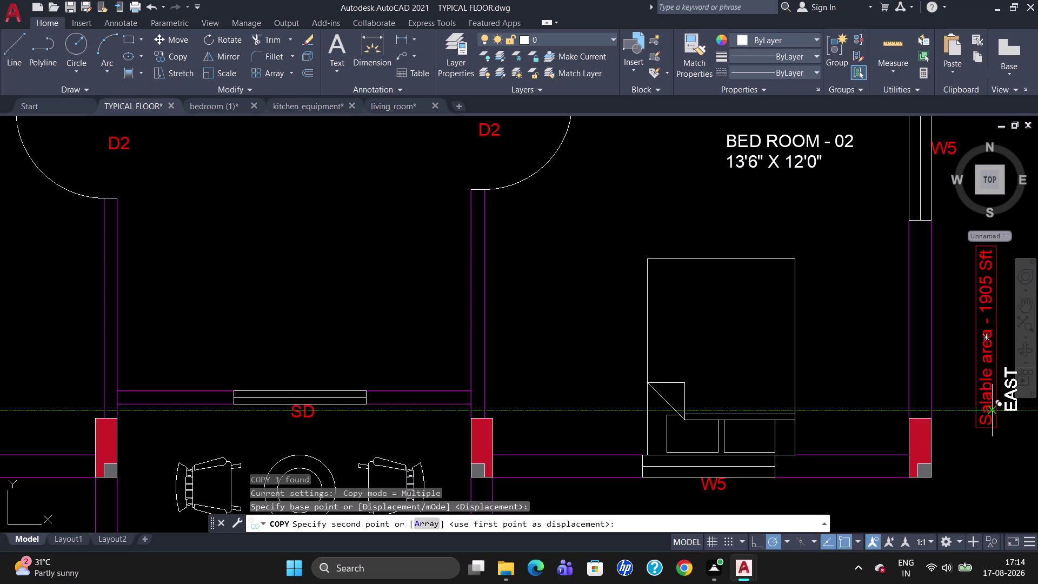
click(996, 394)
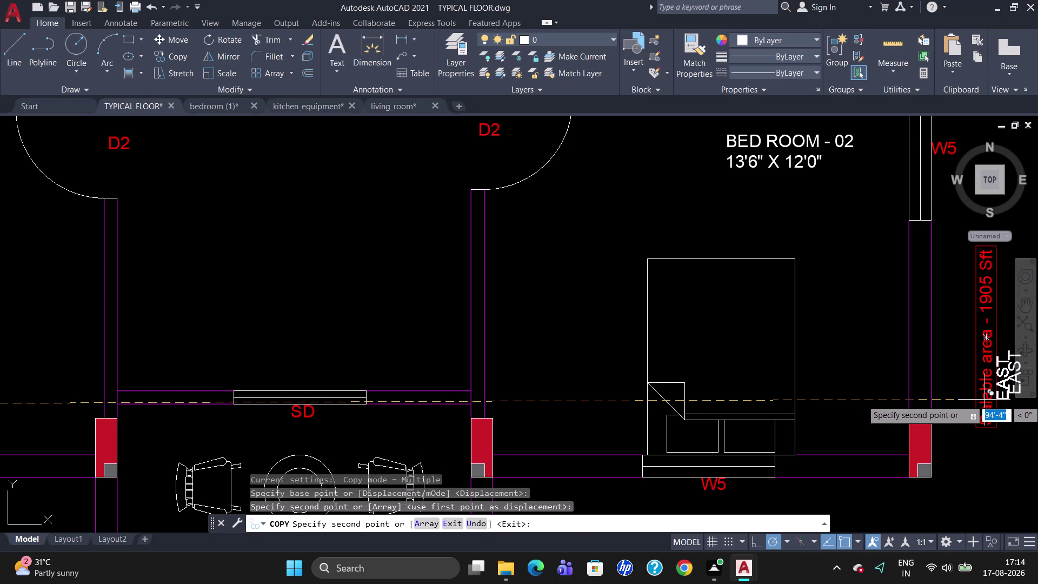
key(Escape)
scroll(down, 3)
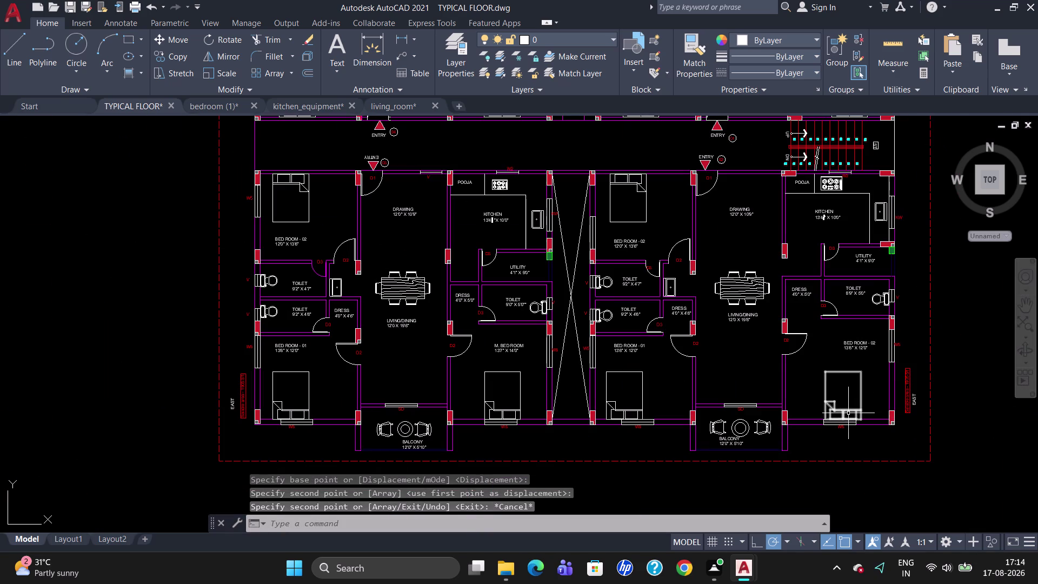
Copy the upper units' WEST label to the salable-area note beside the right-hand KITCHEN.
scroll(up, 3)
scroll(down, 3)
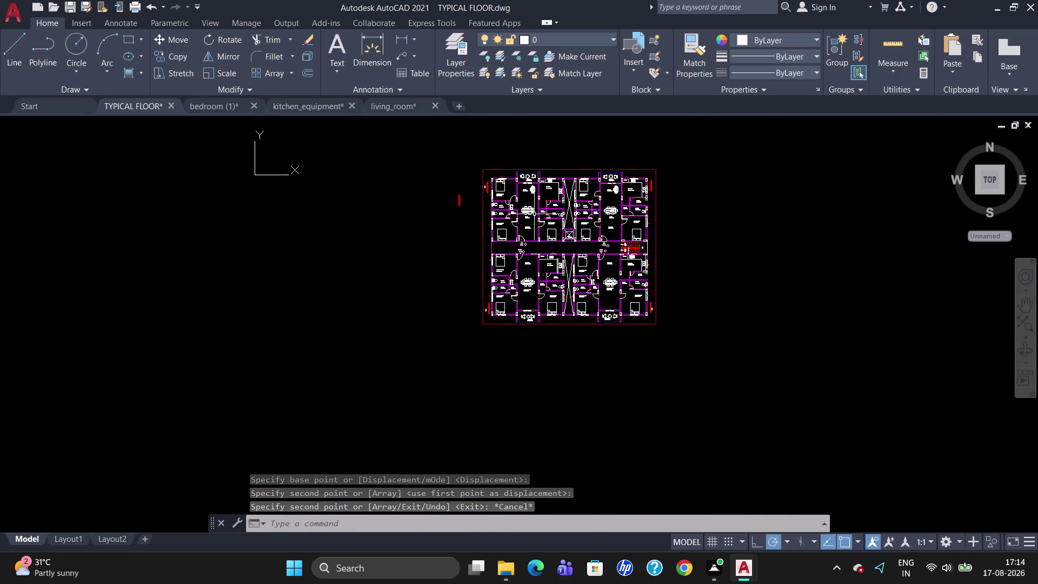
scroll(up, 3)
scroll(up, 3)
scroll(down, 3)
scroll(up, 3)
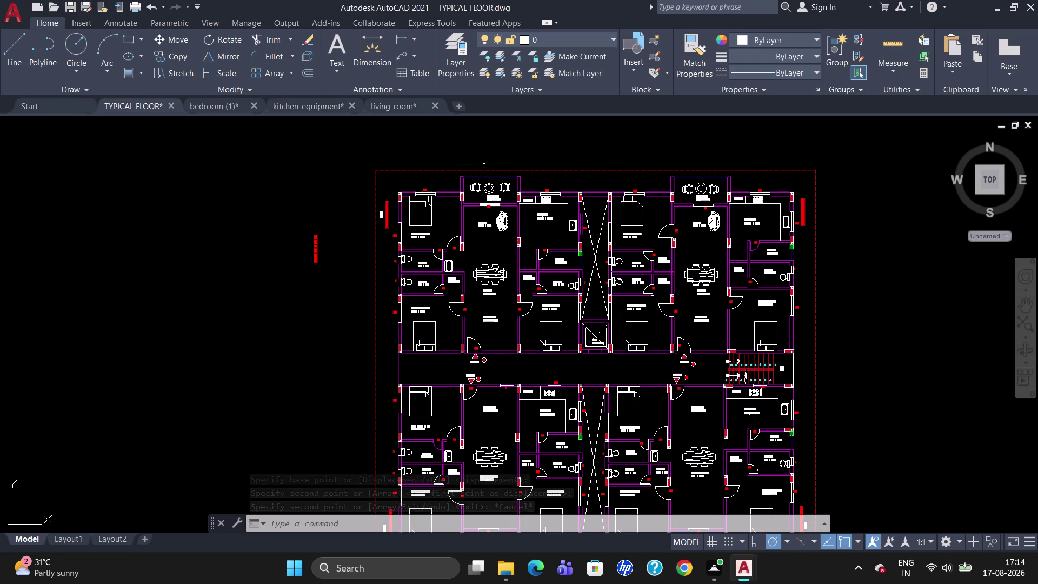
scroll(up, 3)
click(380, 215)
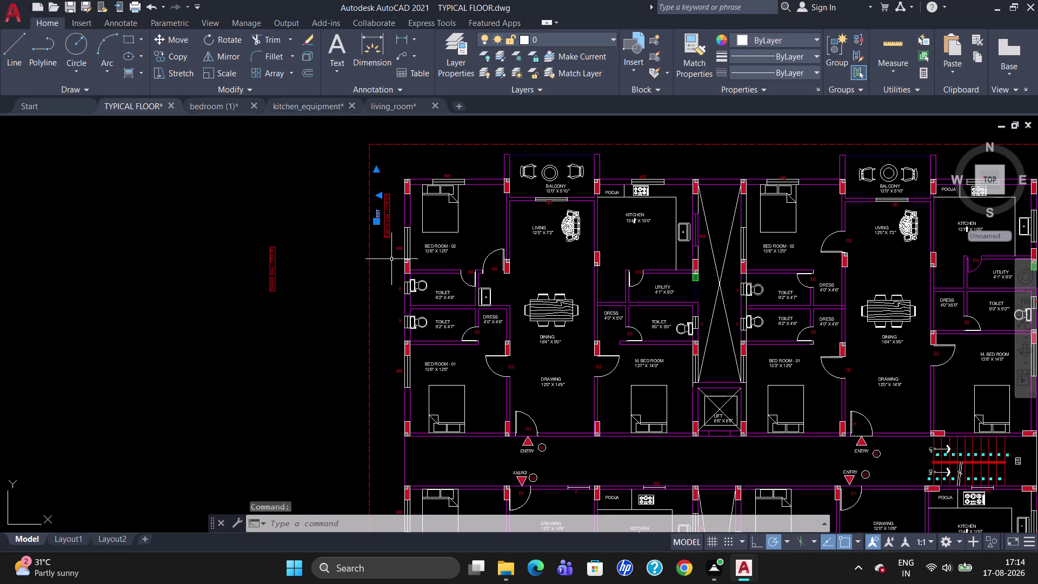
text(CO)
key(Return)
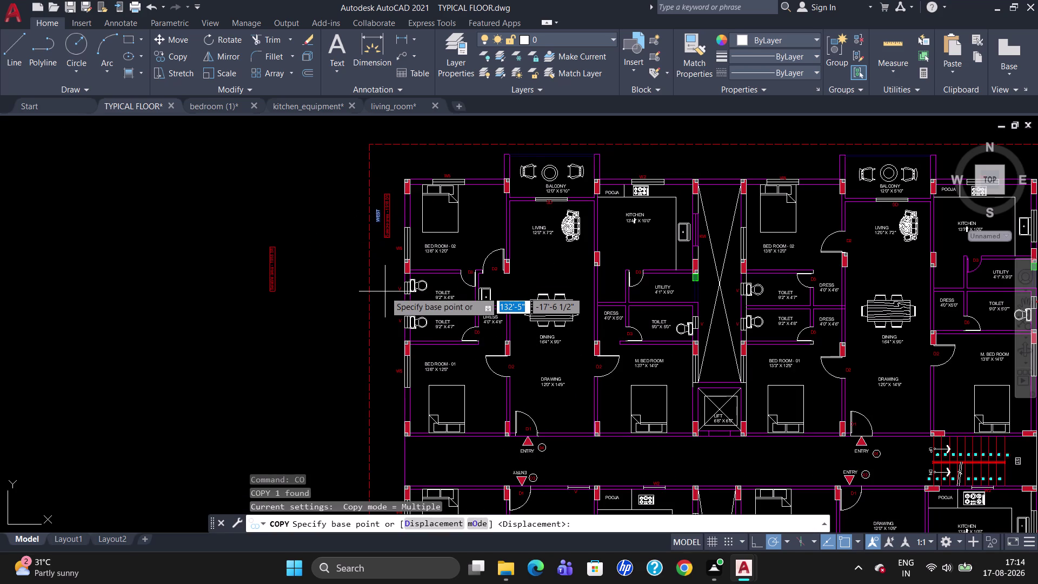
click(379, 220)
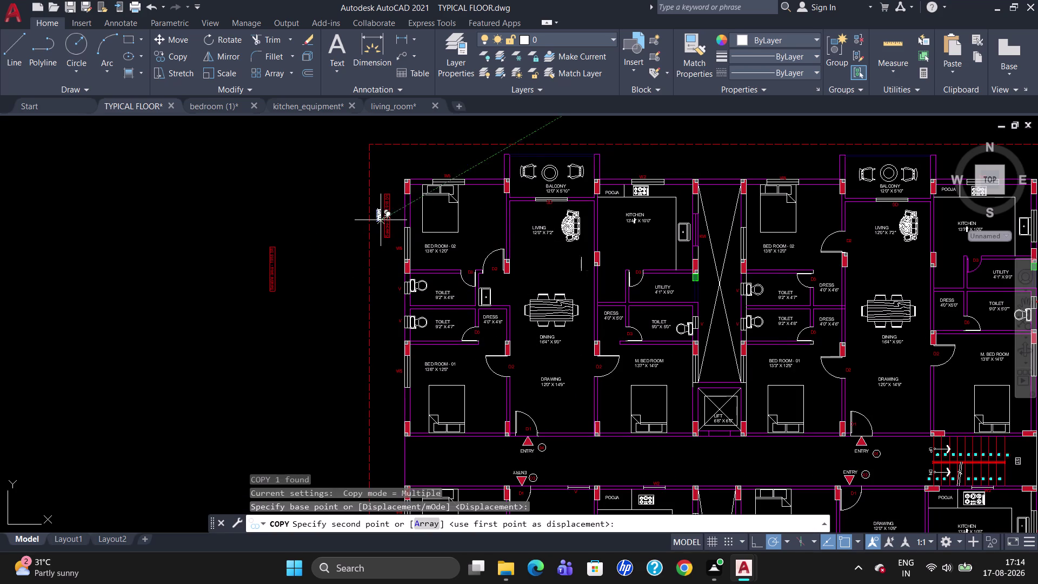
scroll(up, 3)
scroll(down, 3)
scroll(up, 3)
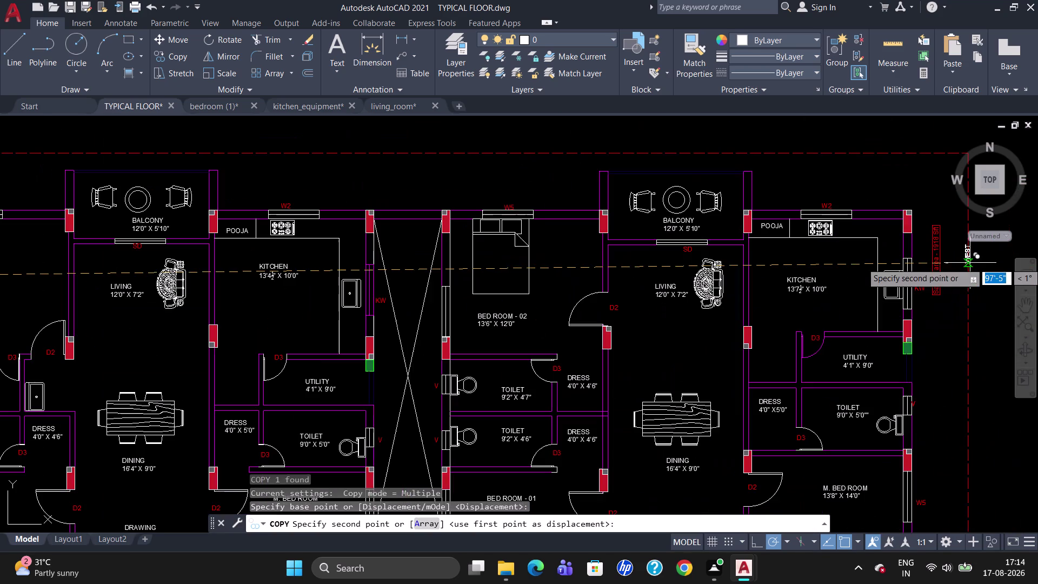
scroll(up, 3)
click(955, 264)
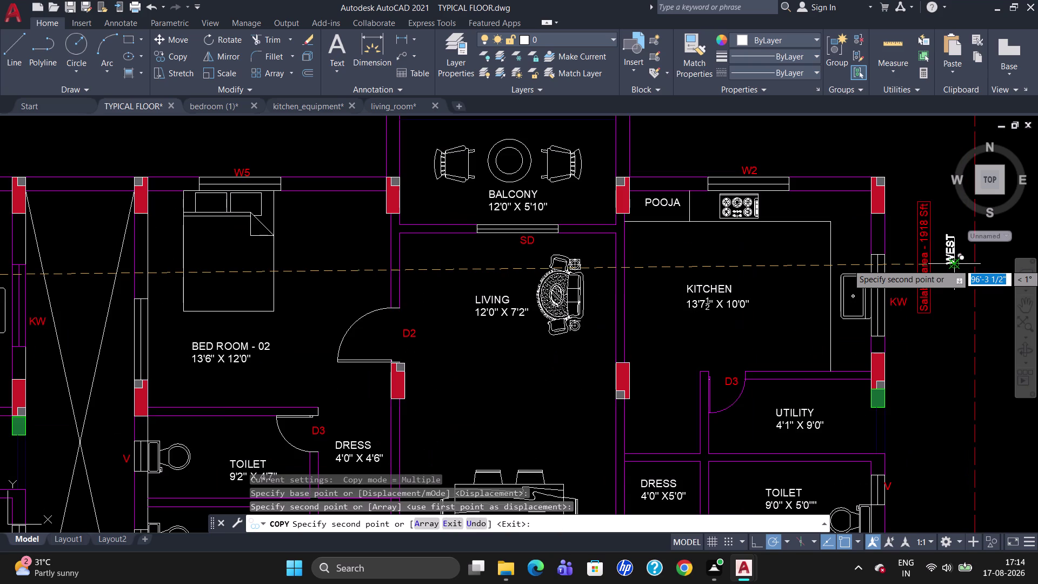
key(Escape)
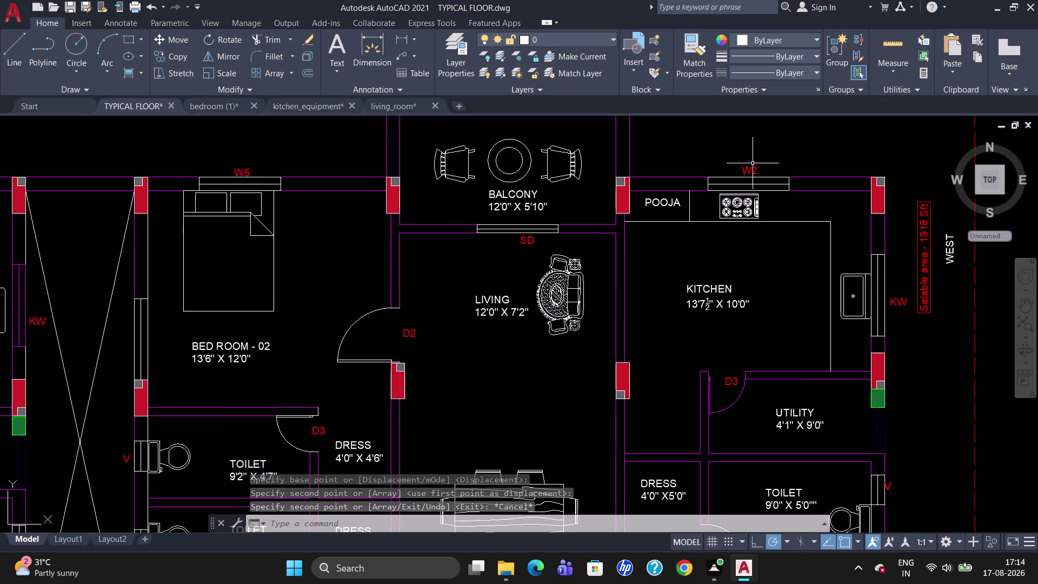
scroll(down, 3)
scroll(up, 3)
scroll(down, 3)
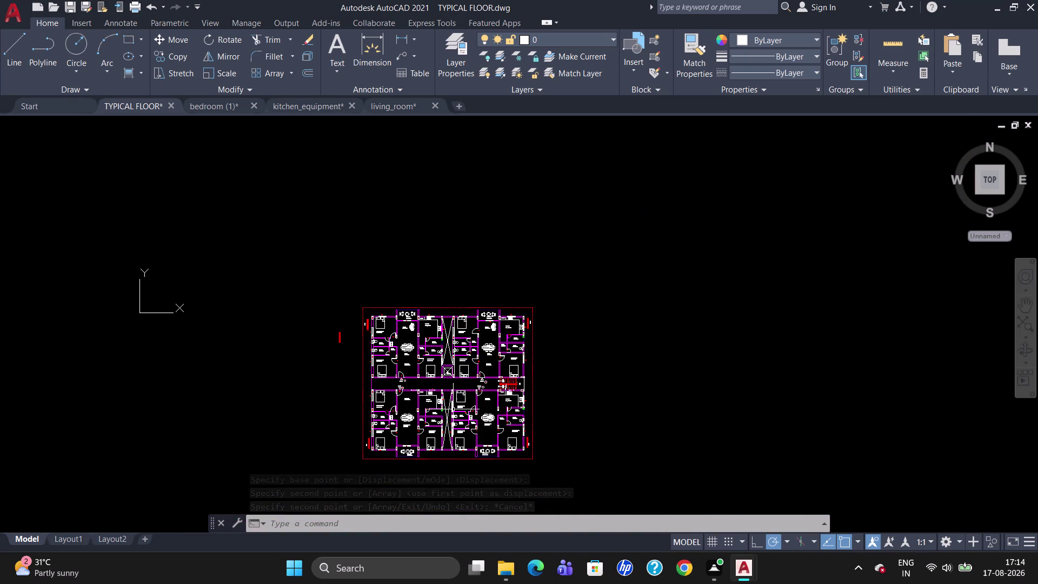
Delete the stray red marks left of the floor plan.
scroll(up, 3)
drag(357, 304, 323, 300)
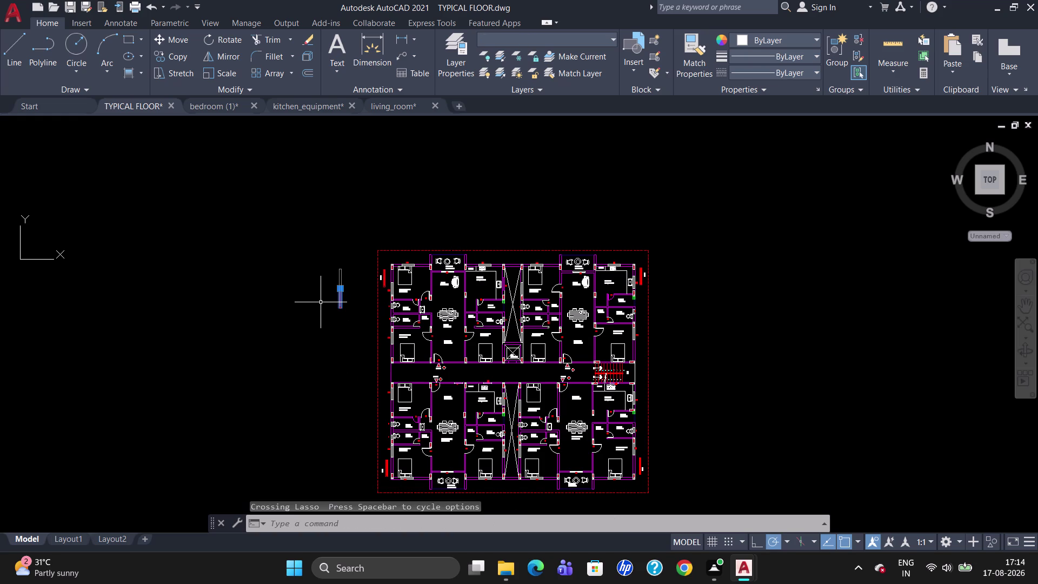
key(Delete)
Draw a trial DLI width dimension across the plan's top corners, then delete it.
scroll(up, 3)
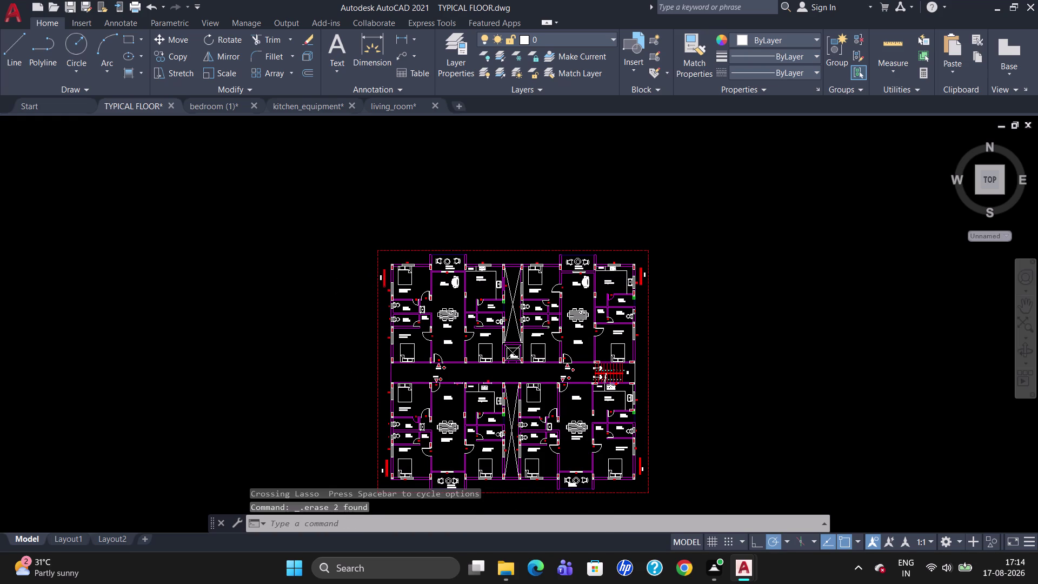
text(DLI)
key(Return)
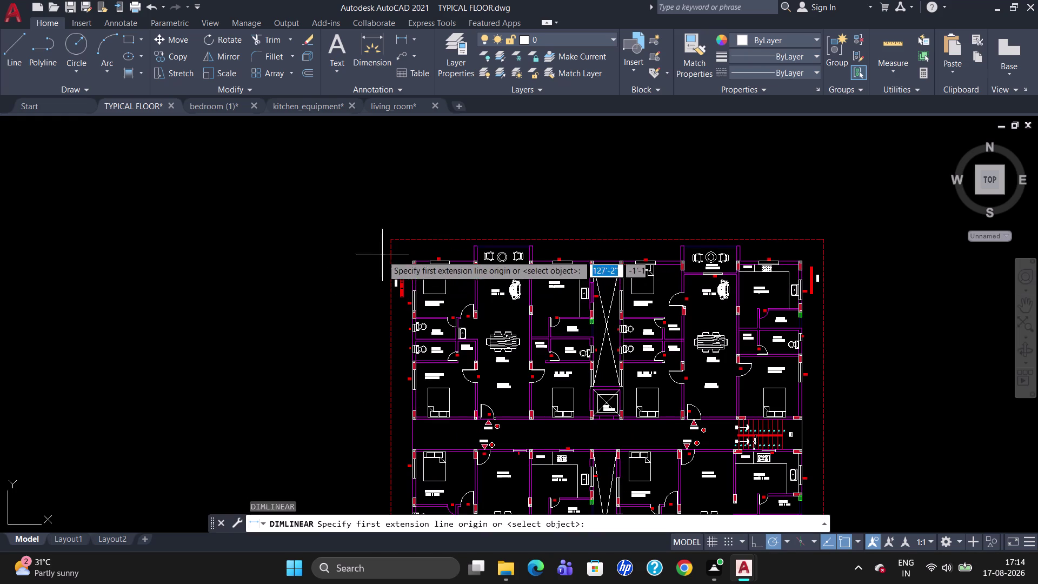
click(390, 240)
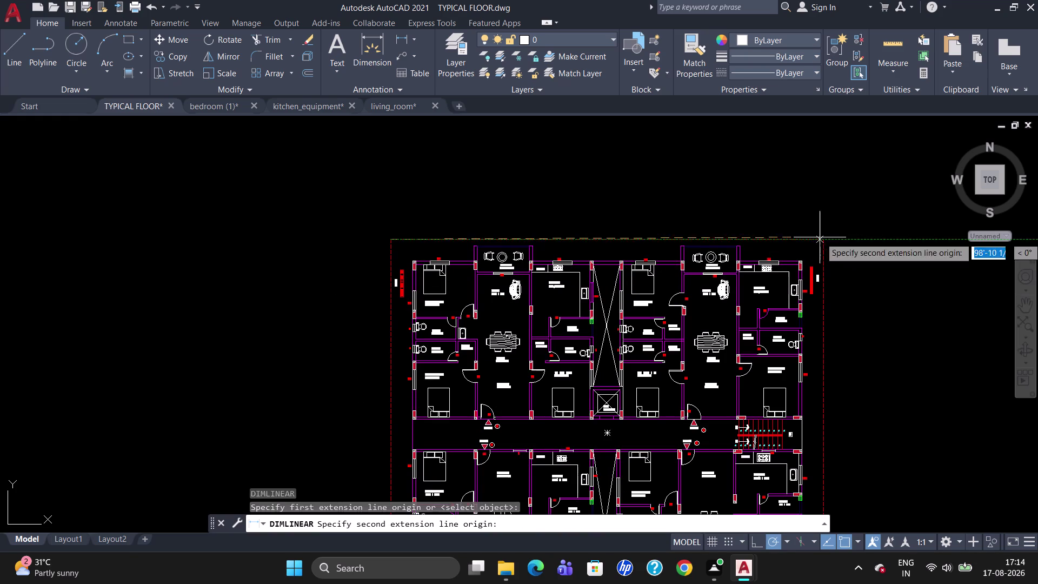
click(822, 236)
click(817, 201)
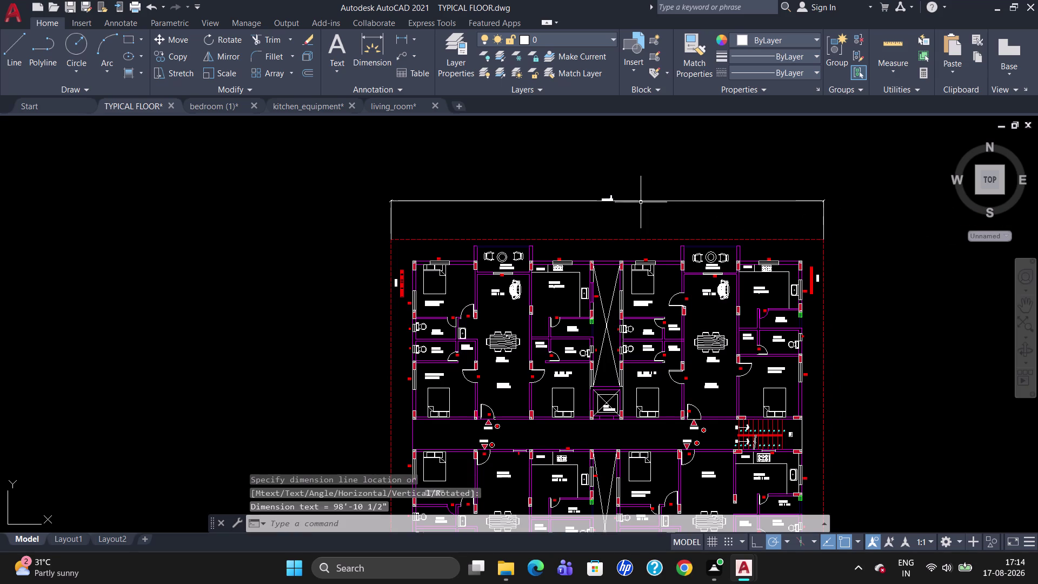
click(634, 198)
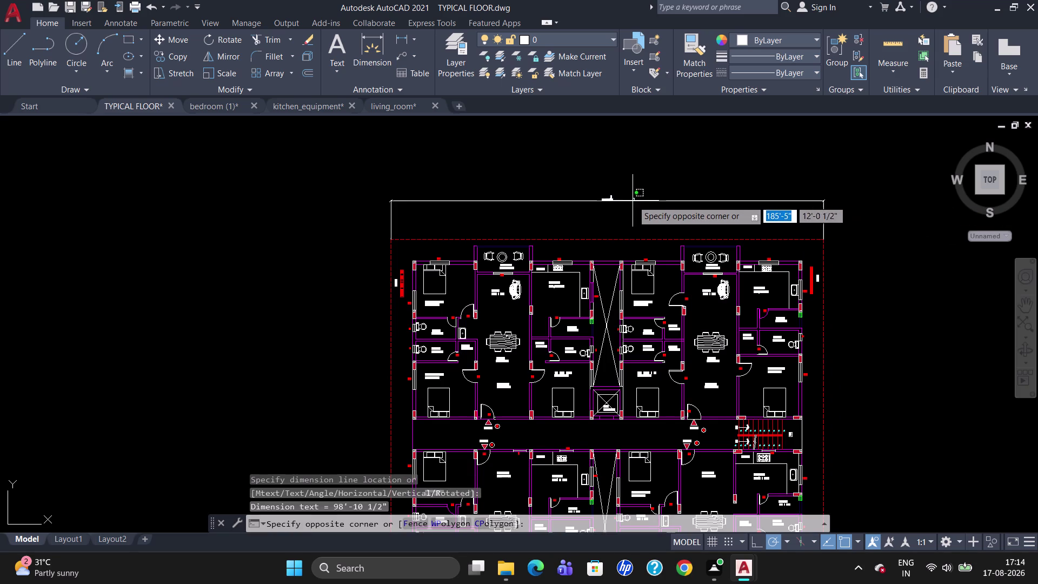
click(633, 200)
click(631, 201)
key(Delete)
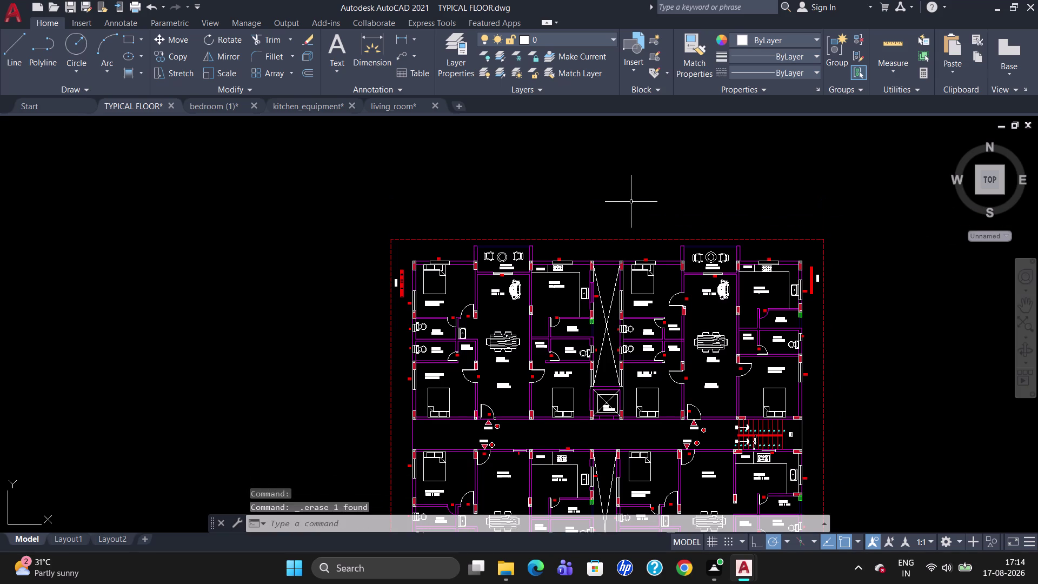
Open the dimension style settings and start modifying the ISO-25 style.
key(d)
key(Return)
click(676, 257)
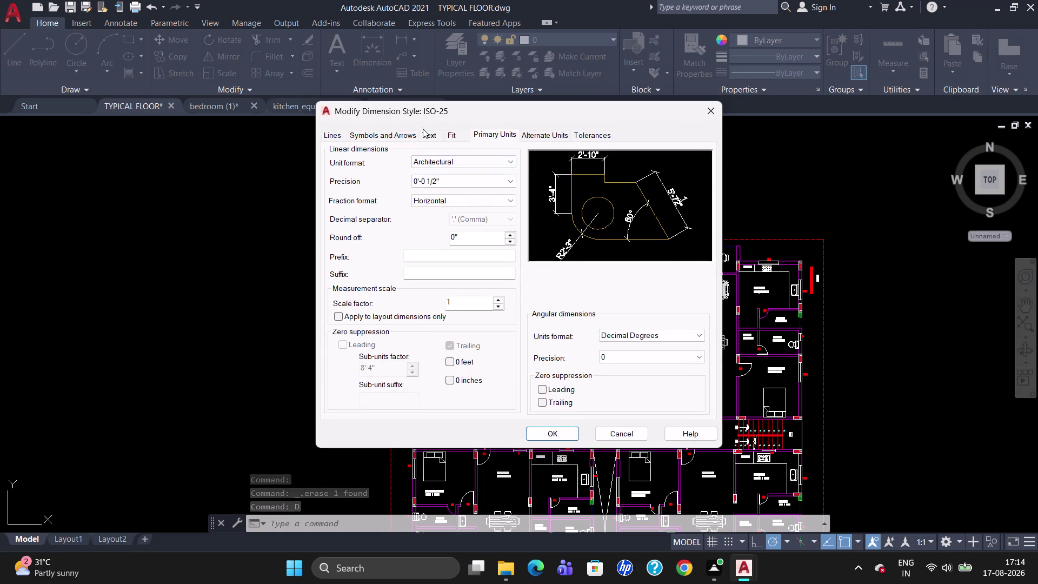
Set the ISO-25 dimension text height to 10.
click(424, 135)
click(482, 233)
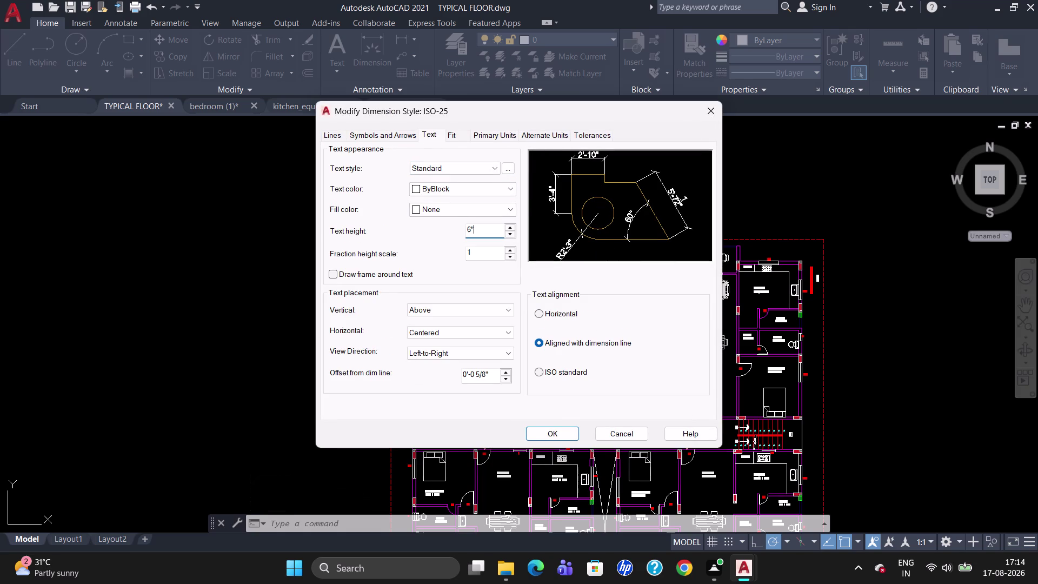
key(BackSpace)
key(BackSpace)
key(BackSpace)
text(10)
Set the ISO-25 arrow size to 10, make it current, and close the manager.
click(385, 132)
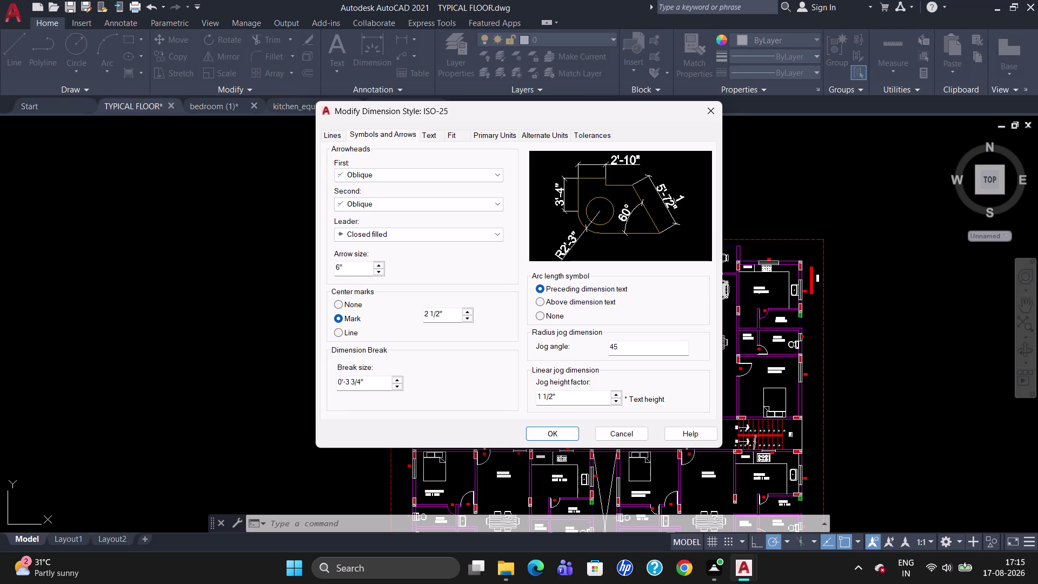
click(361, 266)
key(BackSpace)
key(BackSpace)
key(BackSpace)
text(1)
text(0)
click(548, 428)
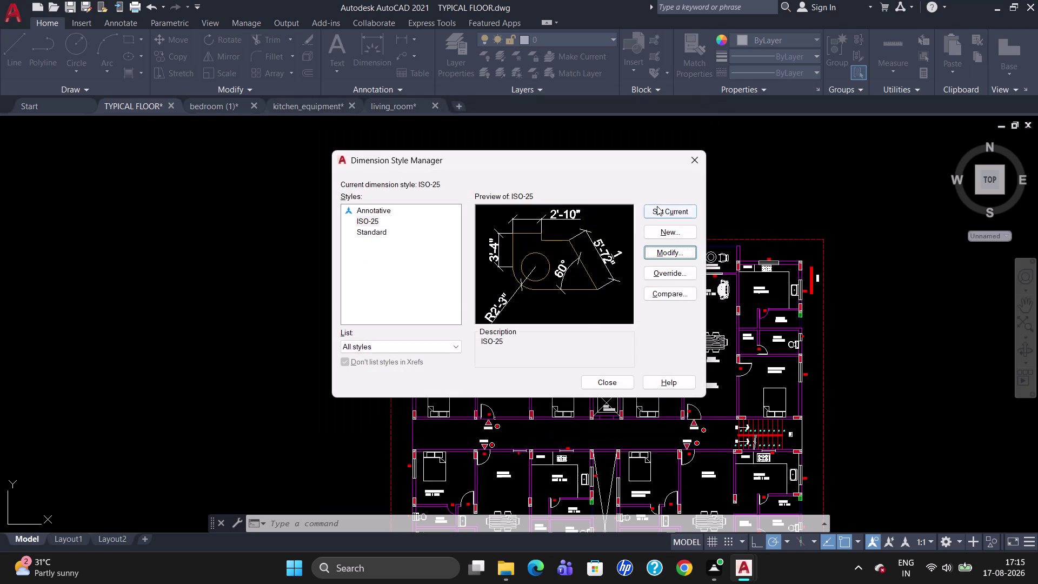
click(658, 212)
click(602, 384)
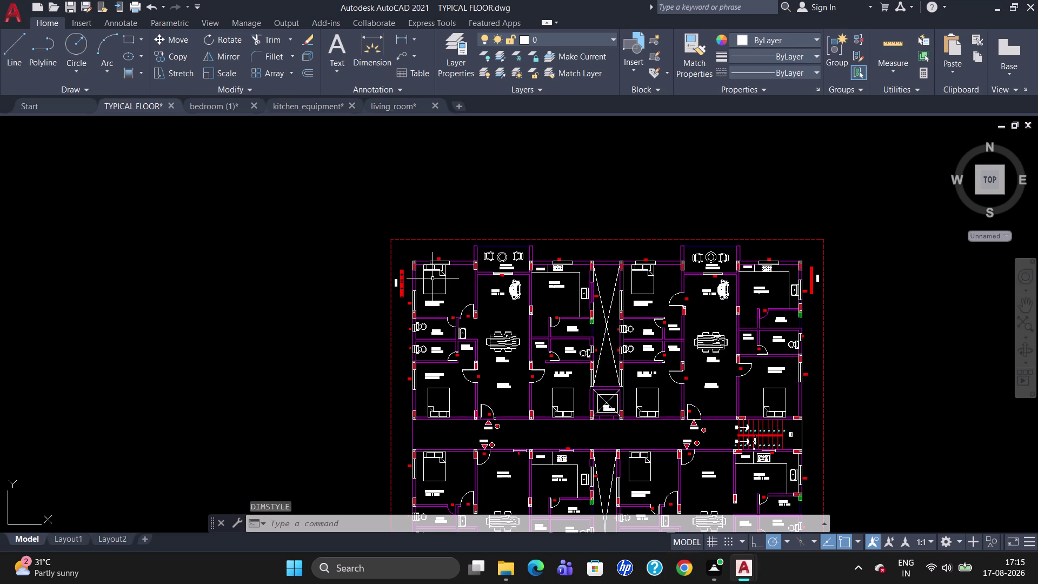
Dimension the plan's overall 98'-10 1/2" width above its top edge.
text(DLI)
key(Return)
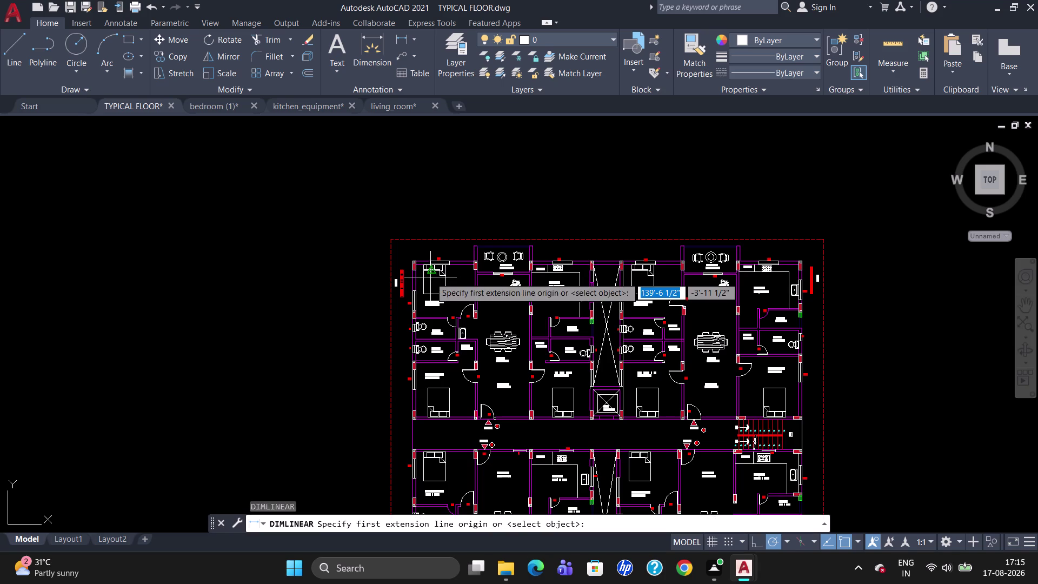
click(395, 238)
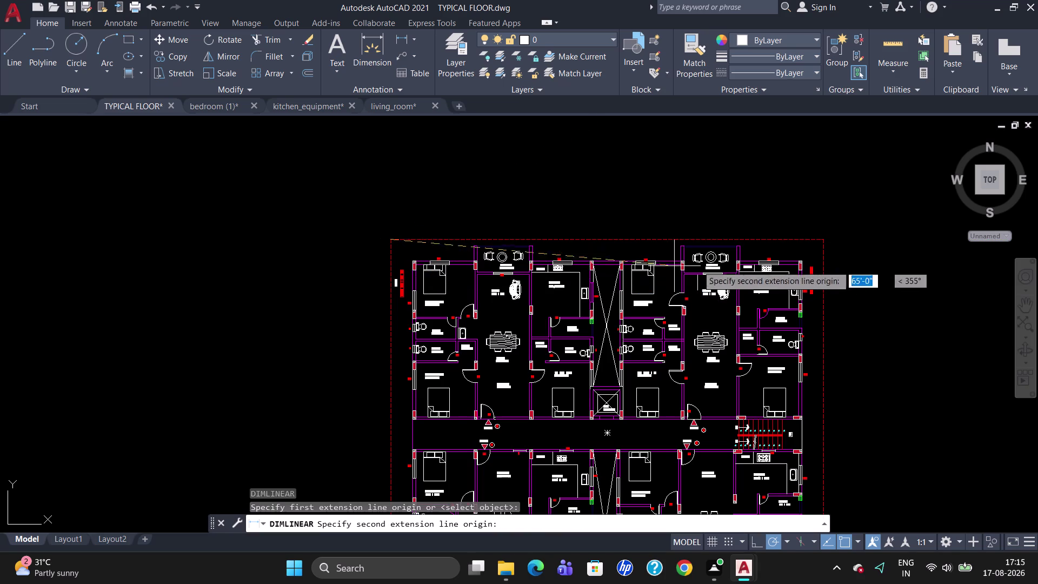
click(824, 240)
click(820, 208)
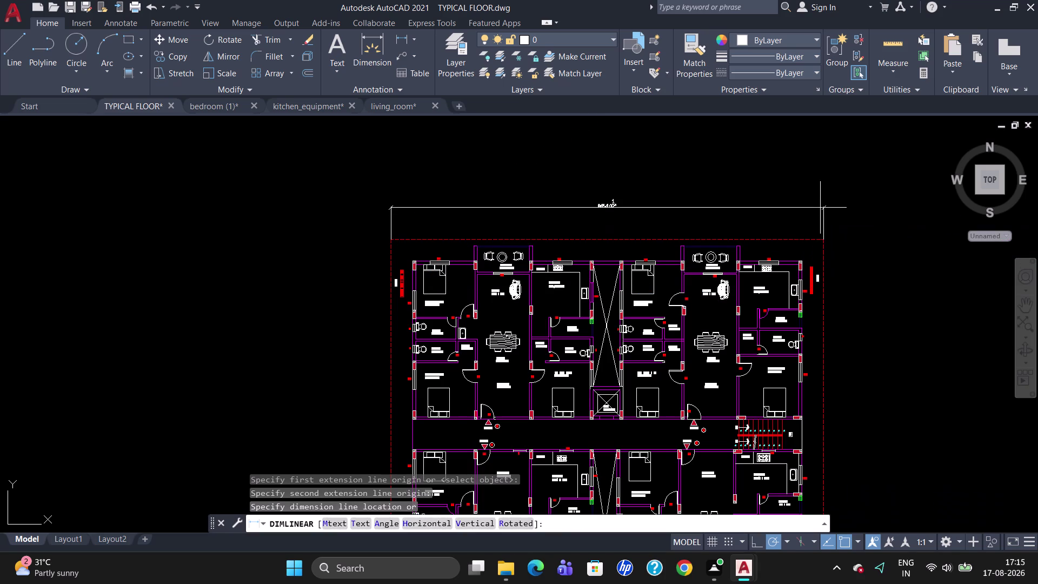
scroll(down, 3)
scroll(up, 3)
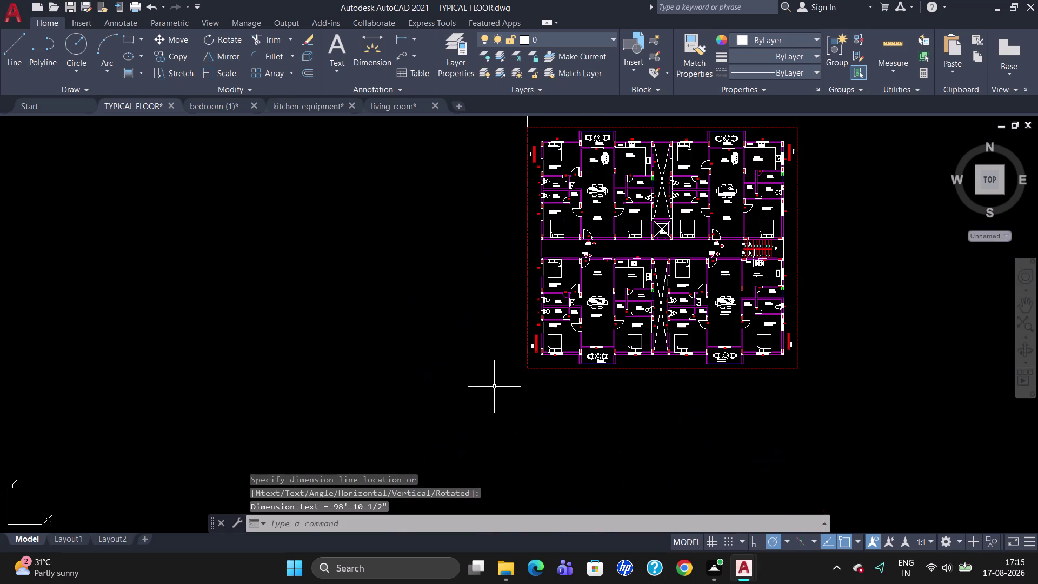
scroll(down, 3)
scroll(up, 3)
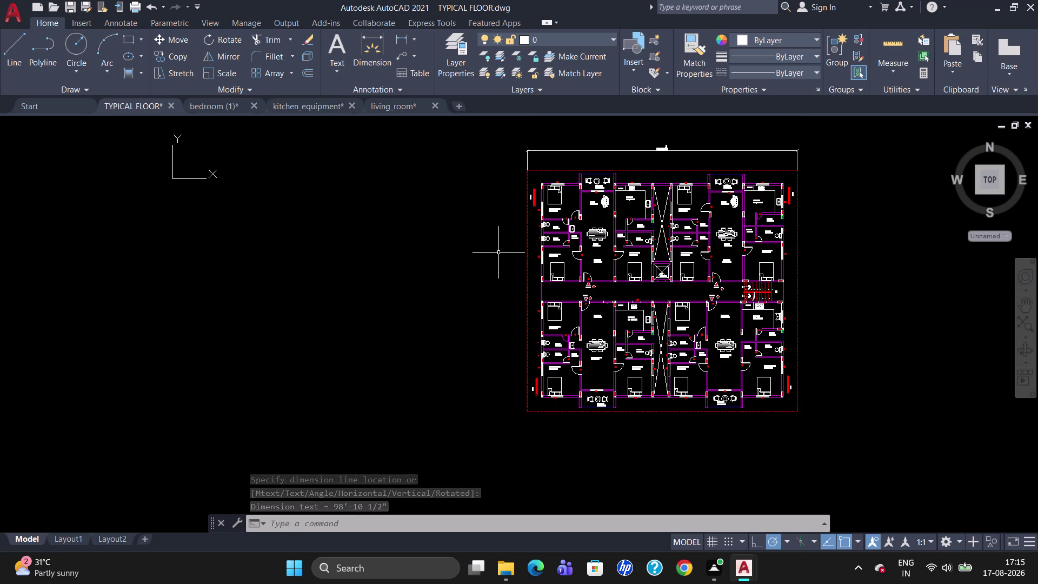
Dimension the plan's overall 88'-5" height along its left side.
key(space)
click(529, 173)
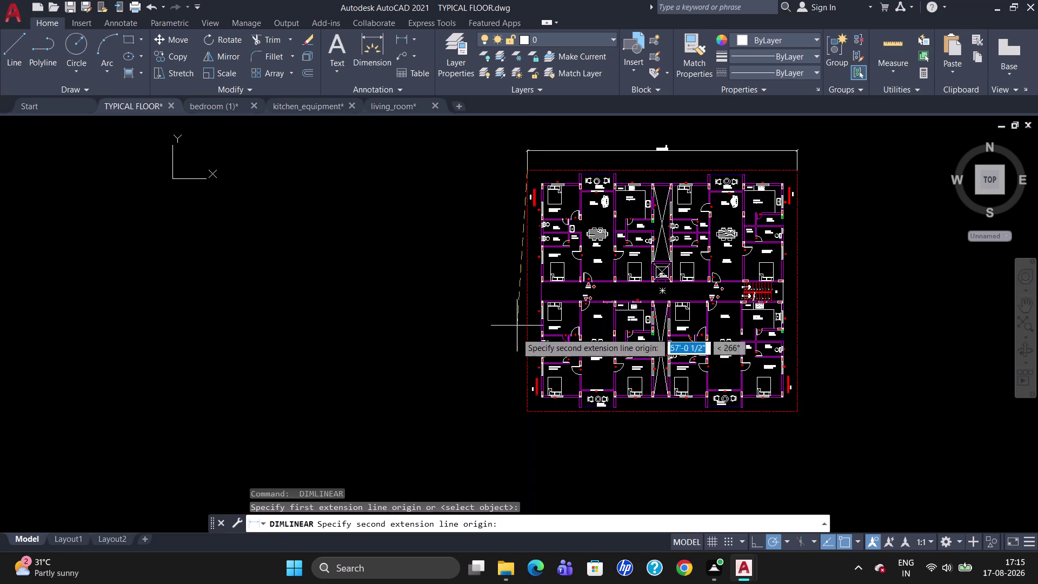
click(529, 409)
click(505, 410)
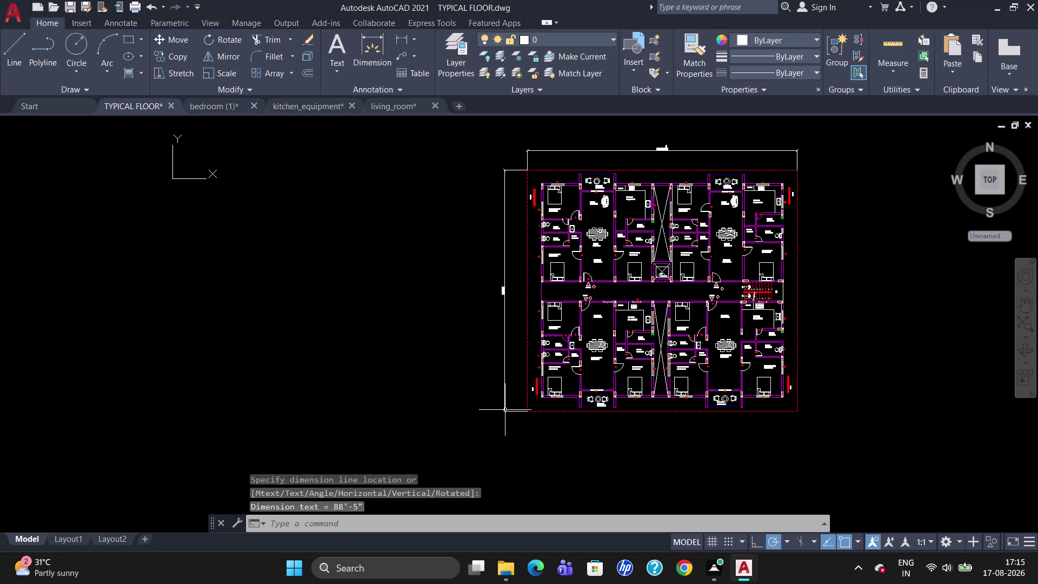
scroll(up, 3)
scroll(down, 3)
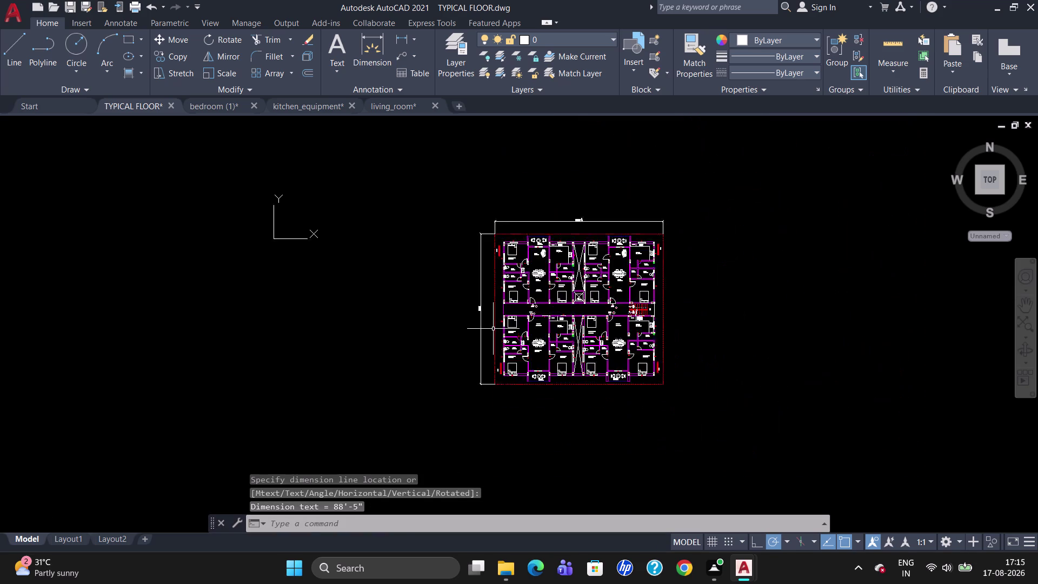
scroll(down, 3)
scroll(up, 3)
scroll(up, 3)
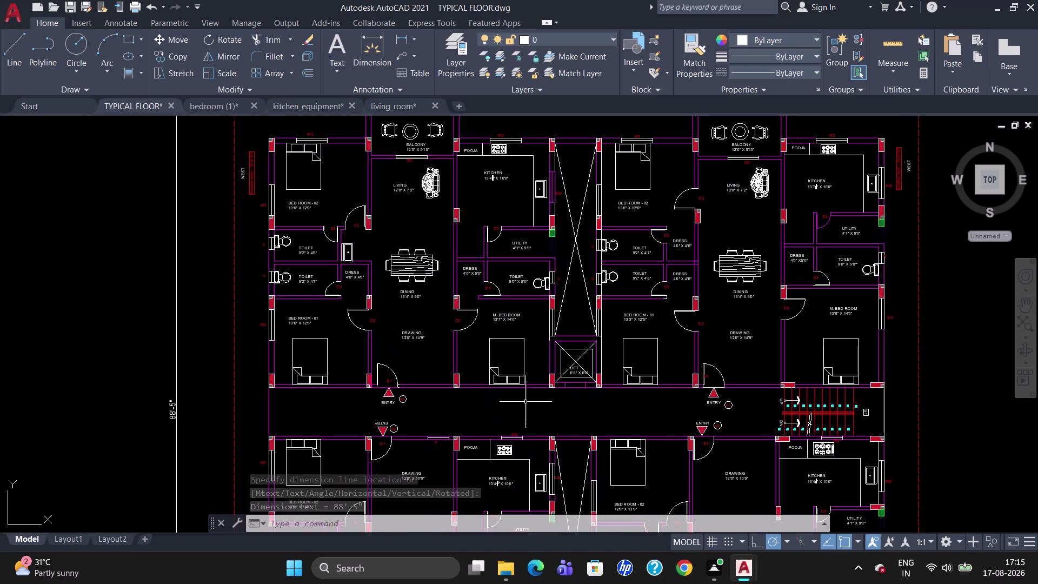
scroll(down, 3)
scroll(up, 3)
scroll(down, 3)
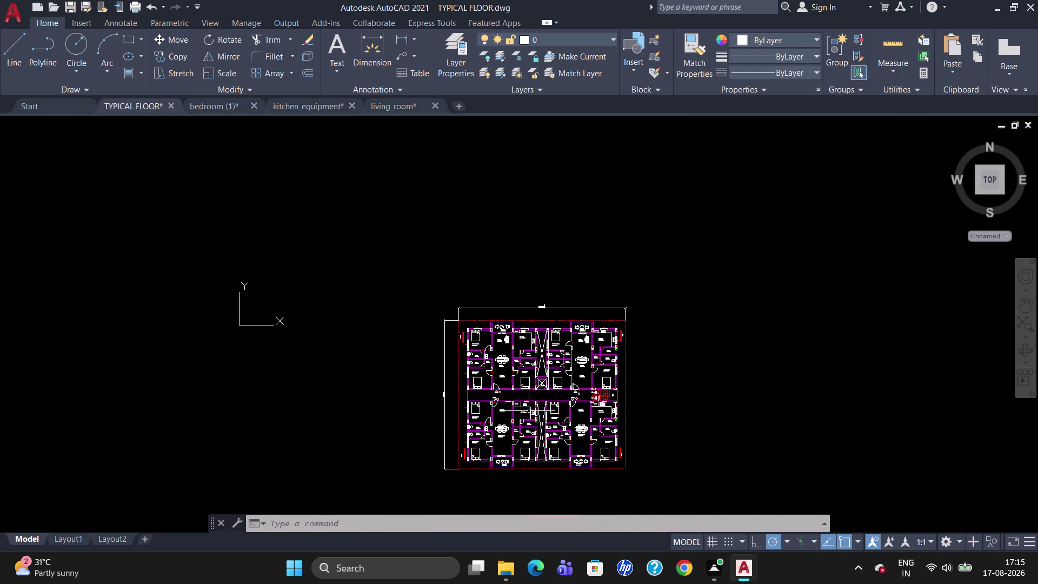
scroll(up, 3)
scroll(up, 3)
scroll(down, 3)
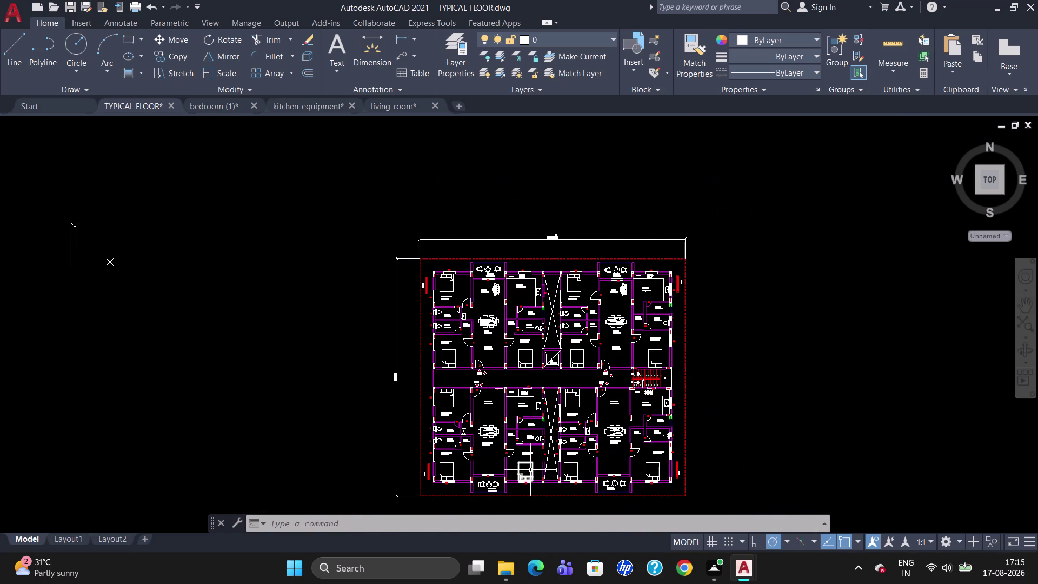
scroll(up, 3)
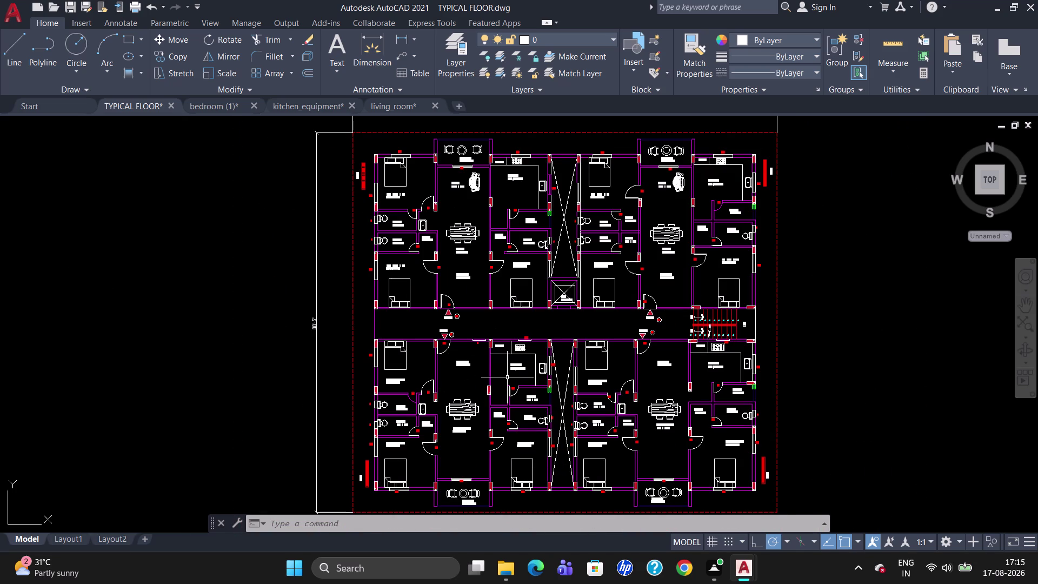
Dimension the 7' corridor width between its walls.
key(space)
scroll(up, 3)
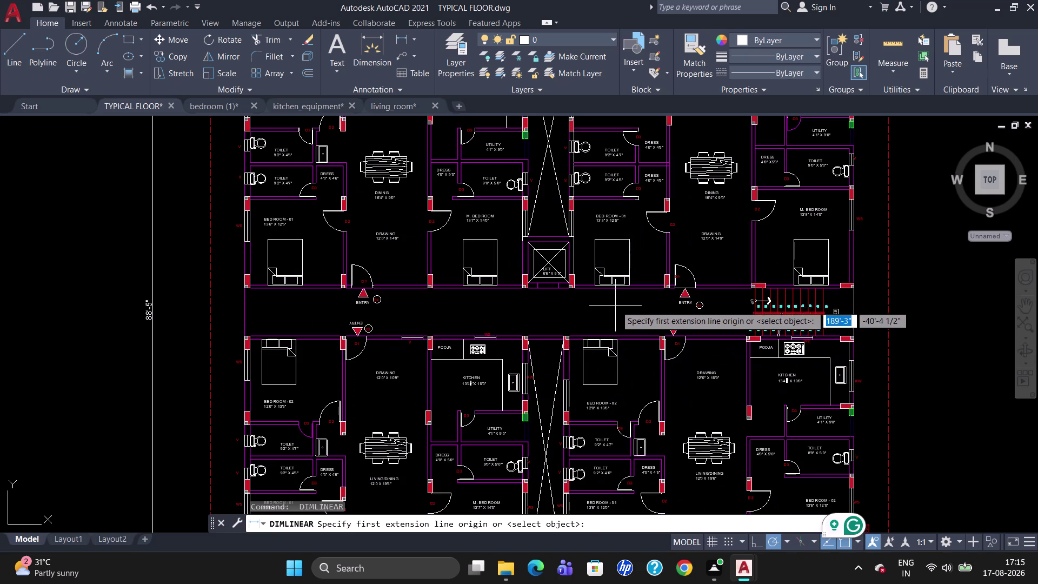
scroll(up, 3)
click(619, 285)
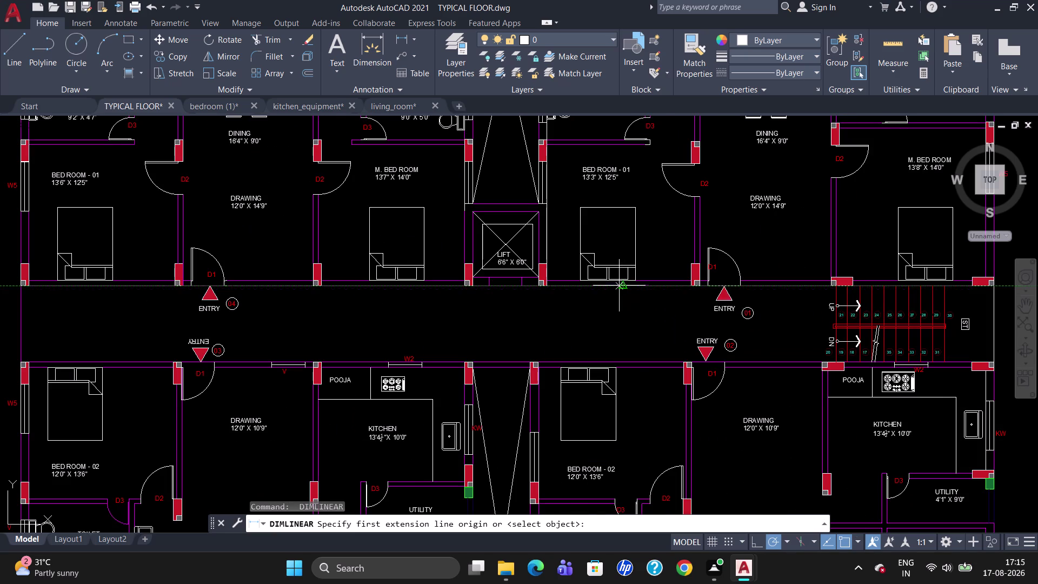
click(621, 362)
click(612, 359)
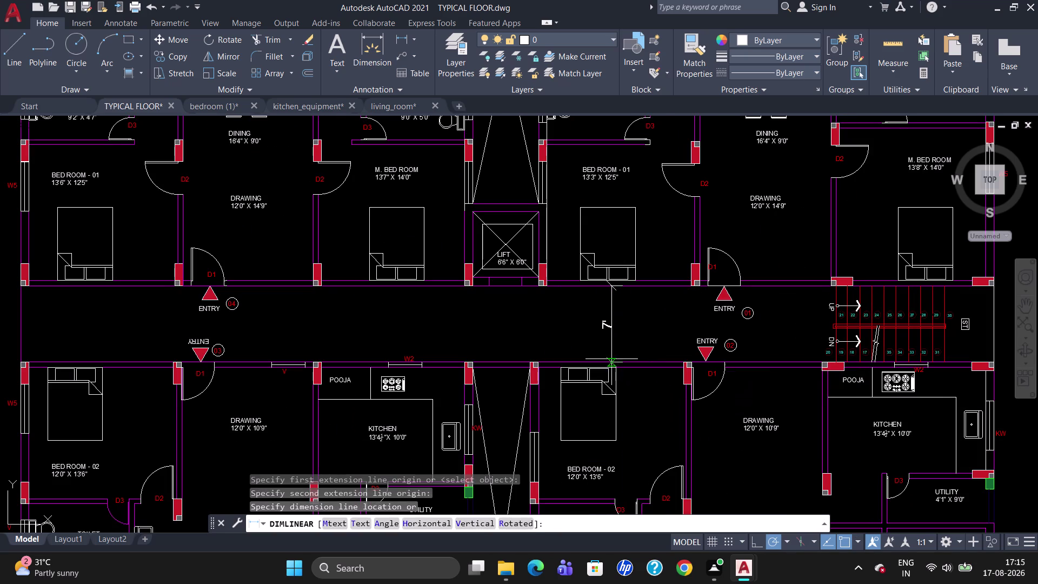
scroll(down, 3)
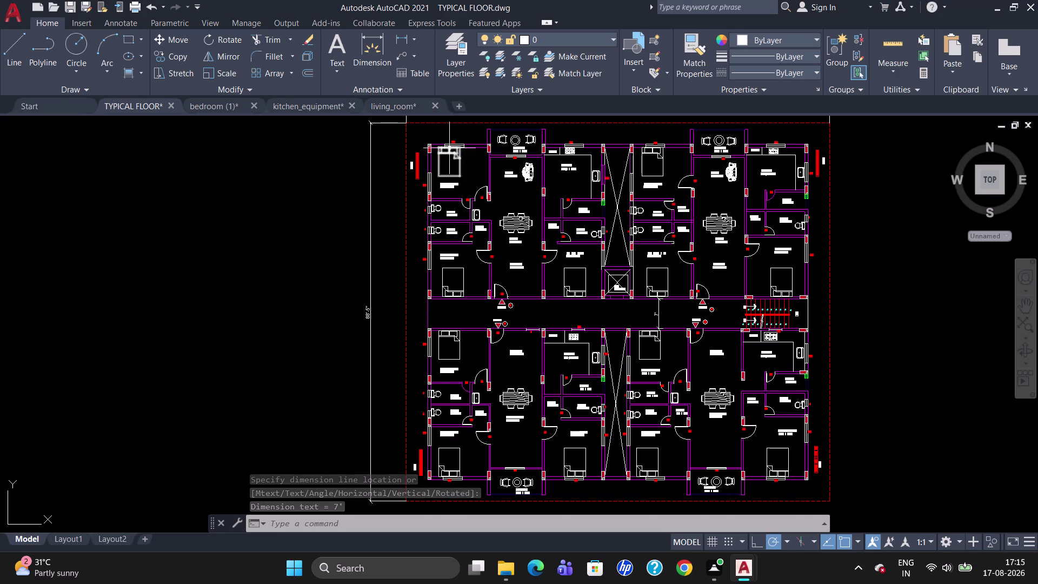
scroll(up, 3)
scroll(down, 3)
Add the 5' west and north setback dimensions, redoing a mis-measured 4'-11" one.
scroll(up, 3)
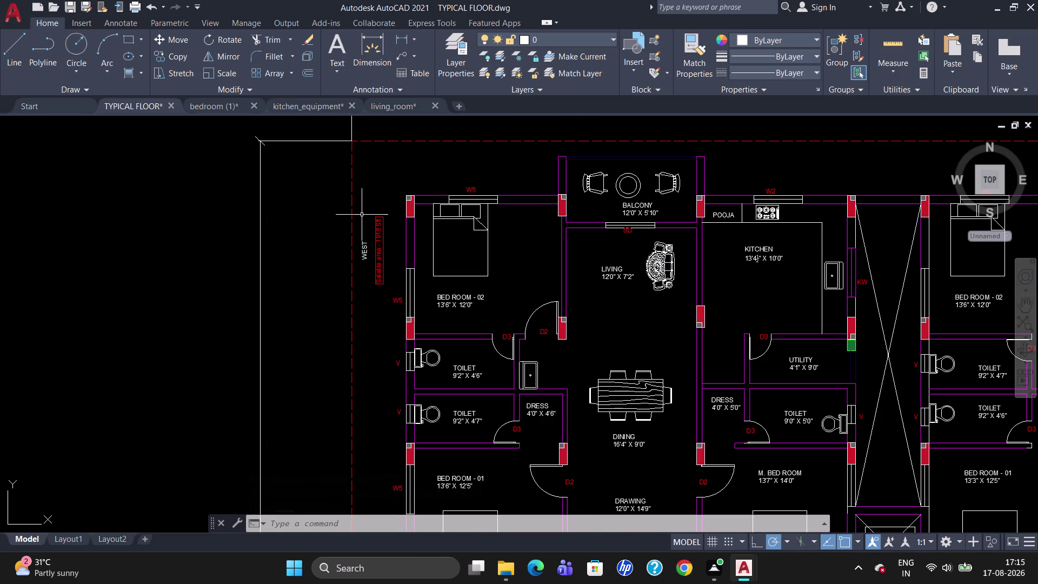
key(space)
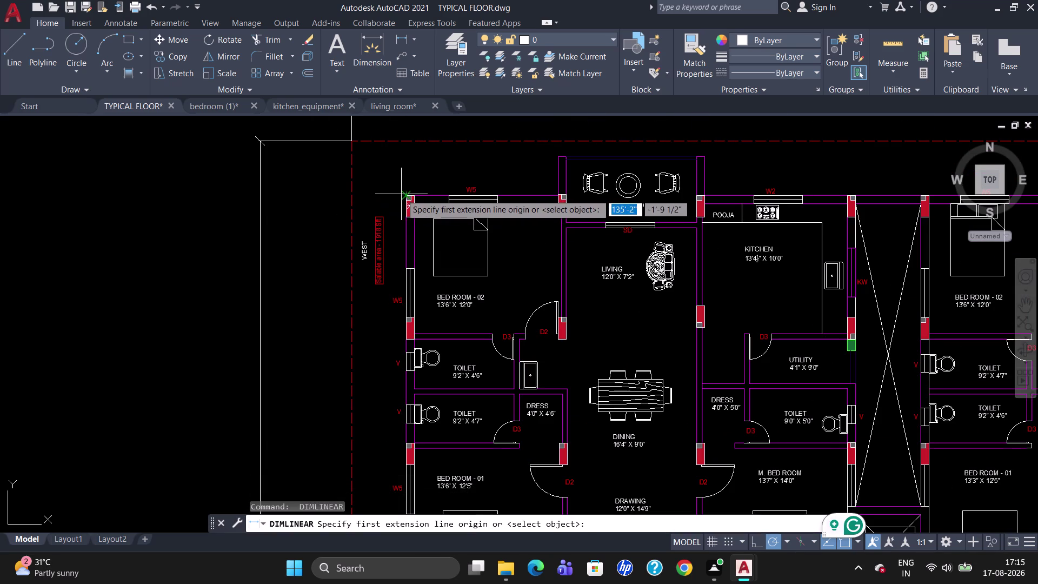
click(403, 194)
click(354, 198)
click(353, 195)
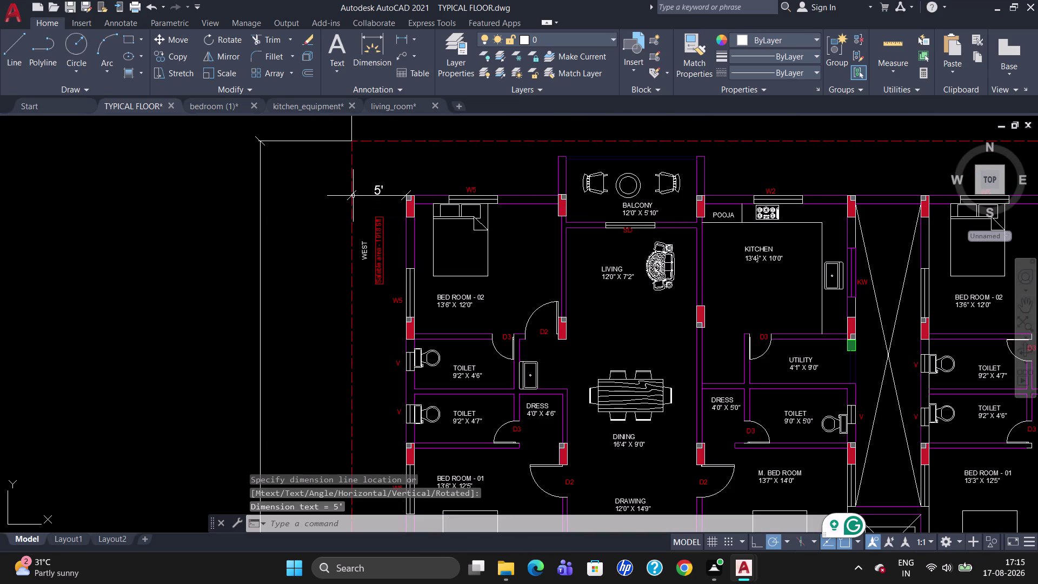
key(space)
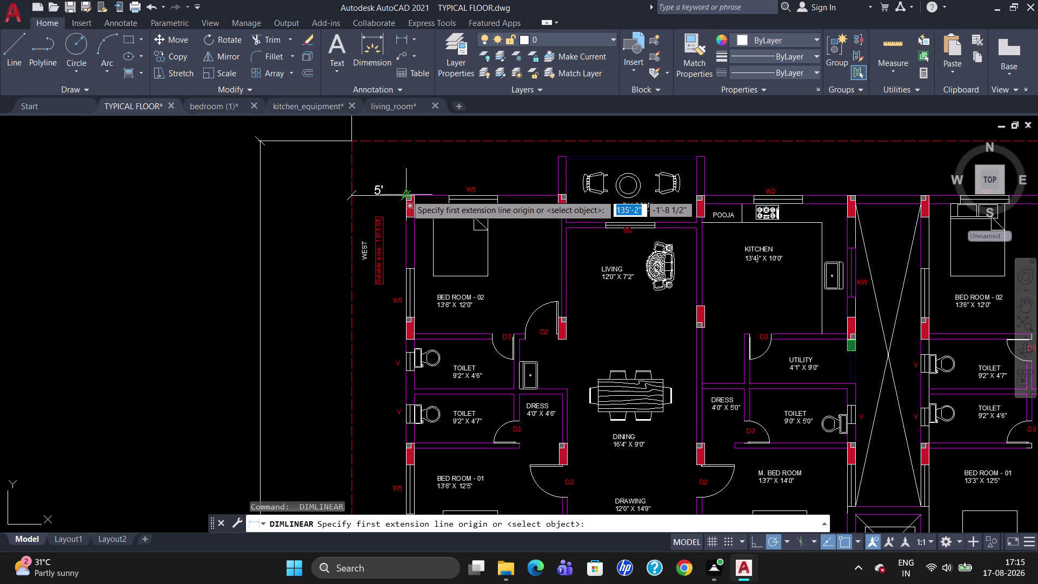
click(407, 192)
click(407, 142)
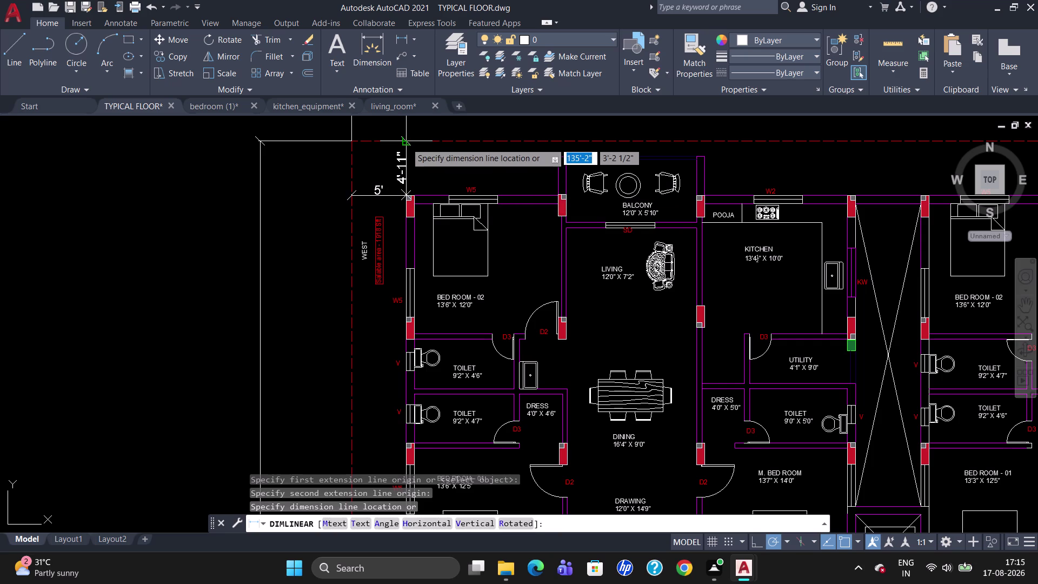
key(Escape)
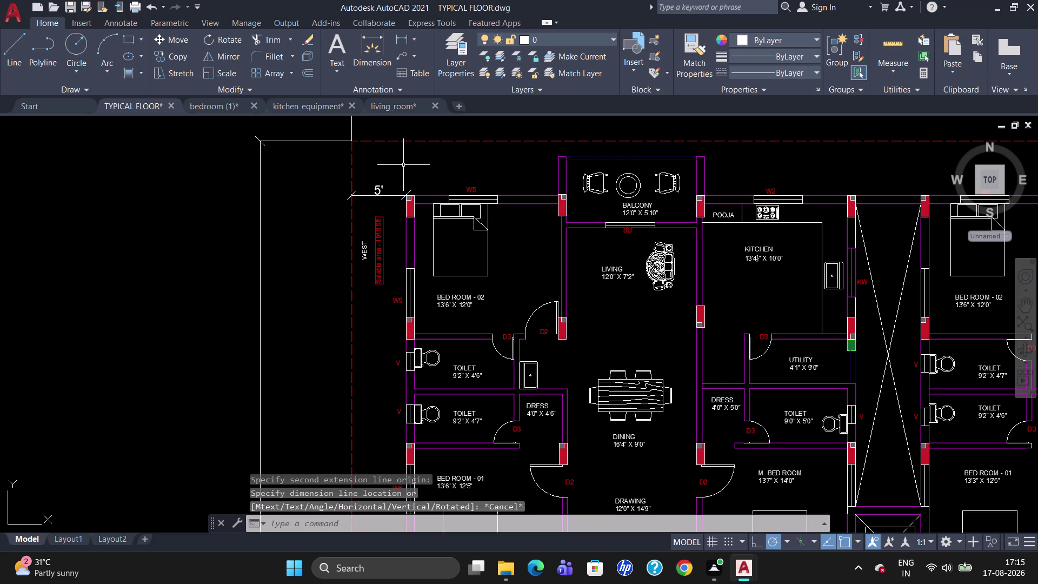
key(space)
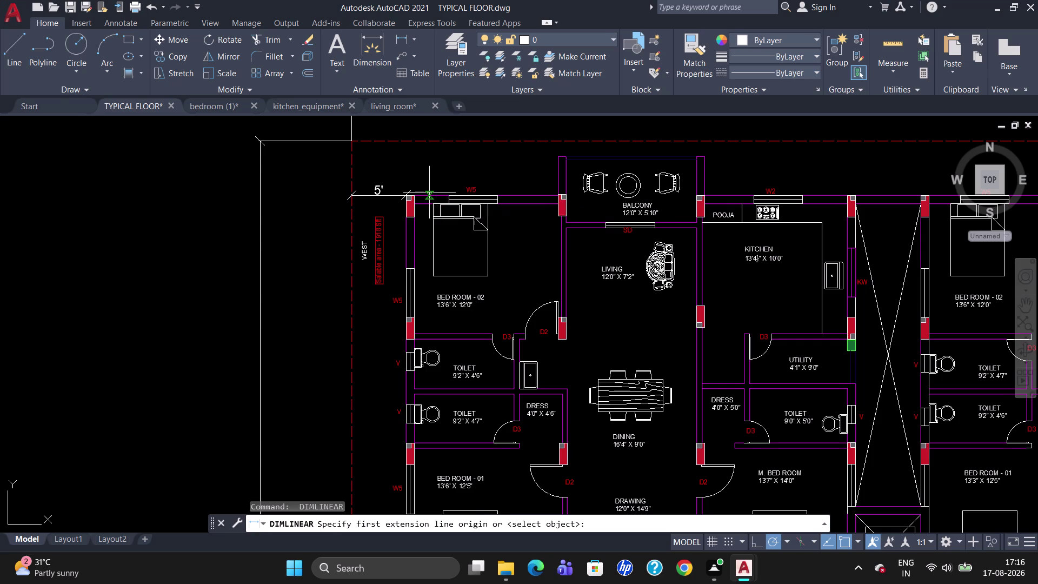
click(429, 193)
click(427, 142)
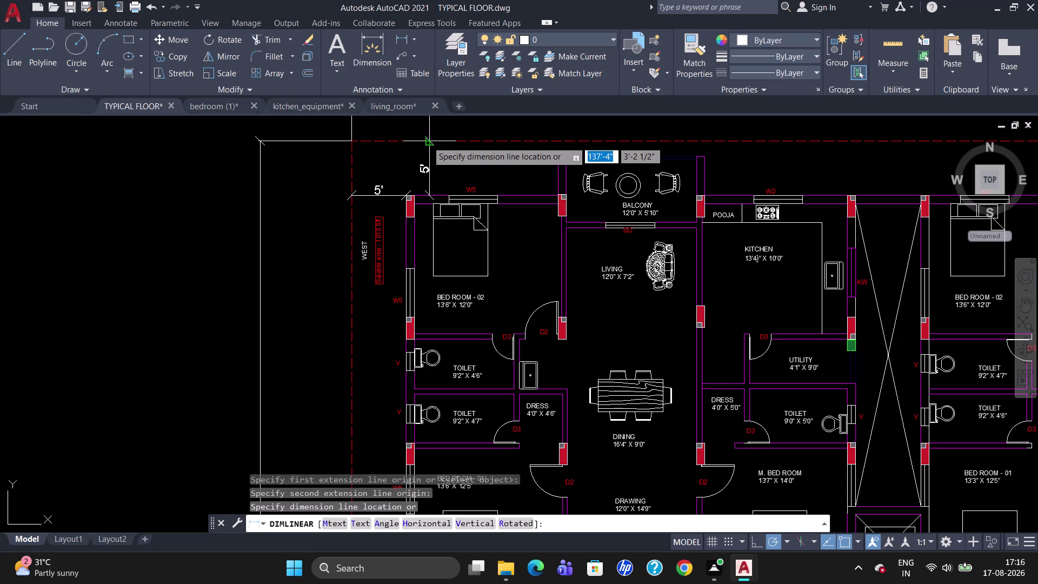
click(424, 143)
Add the 5' south setback and another dimension beside the bottom-left corner.
scroll(down, 3)
scroll(up, 3)
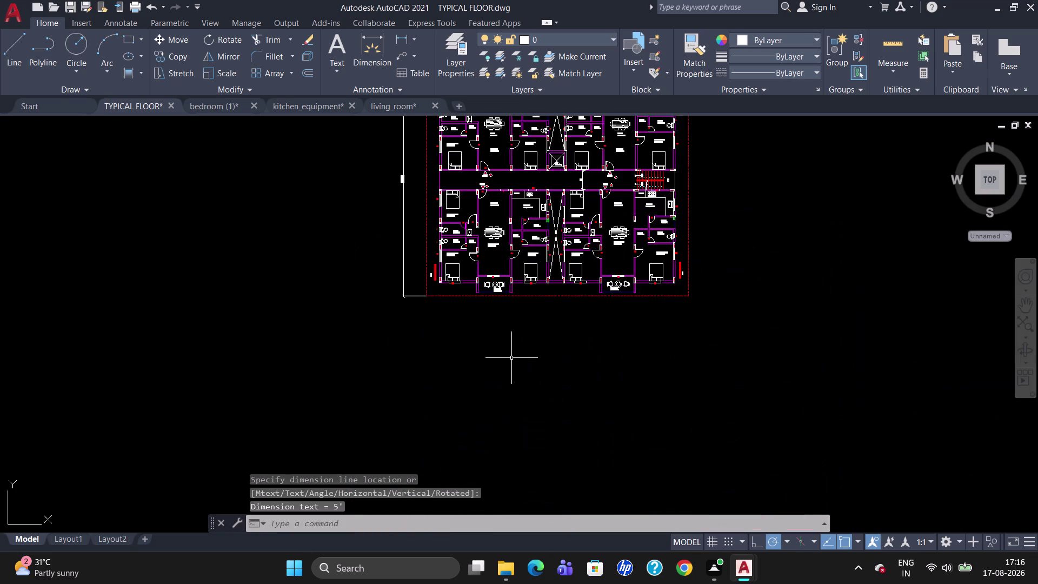
scroll(up, 3)
scroll(up, 3)
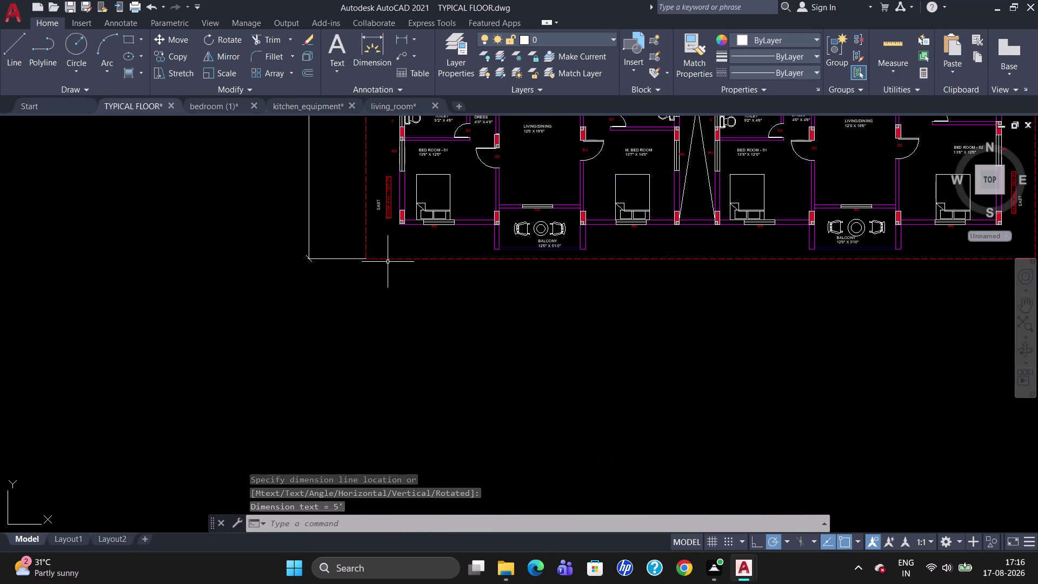
key(space)
click(400, 224)
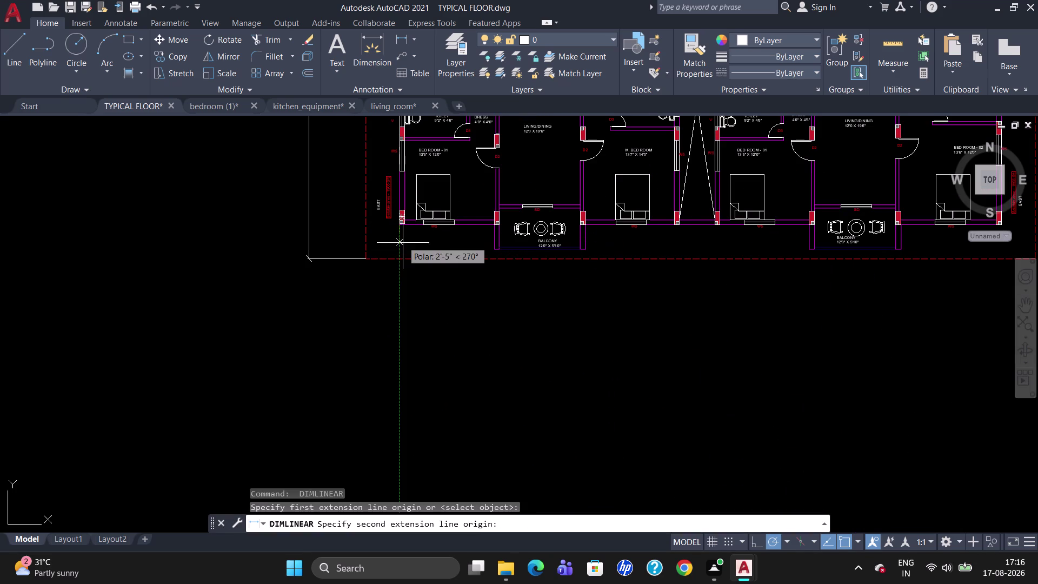
click(400, 260)
click(401, 260)
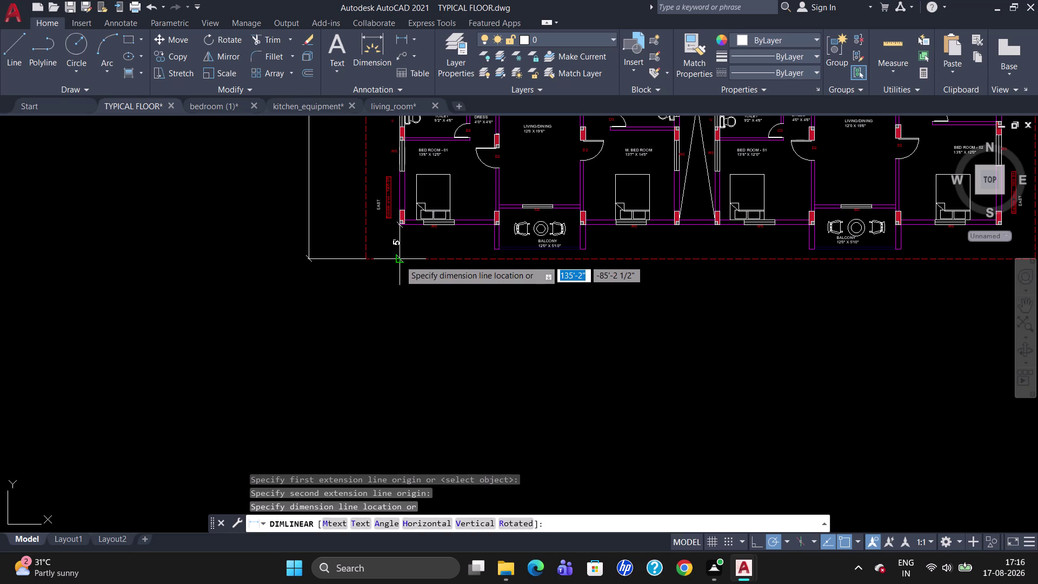
click(413, 252)
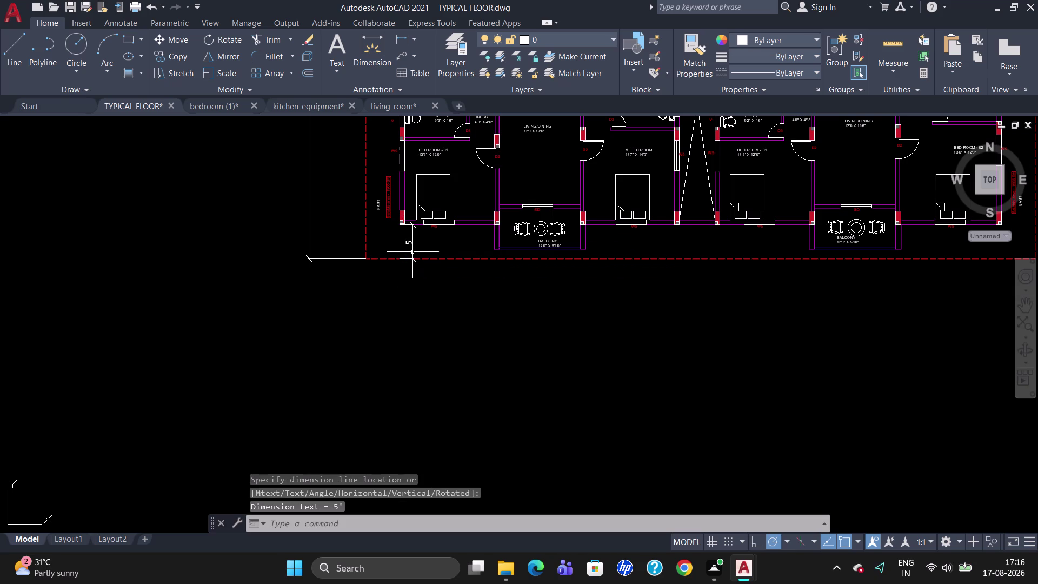
key(Escape)
key(space)
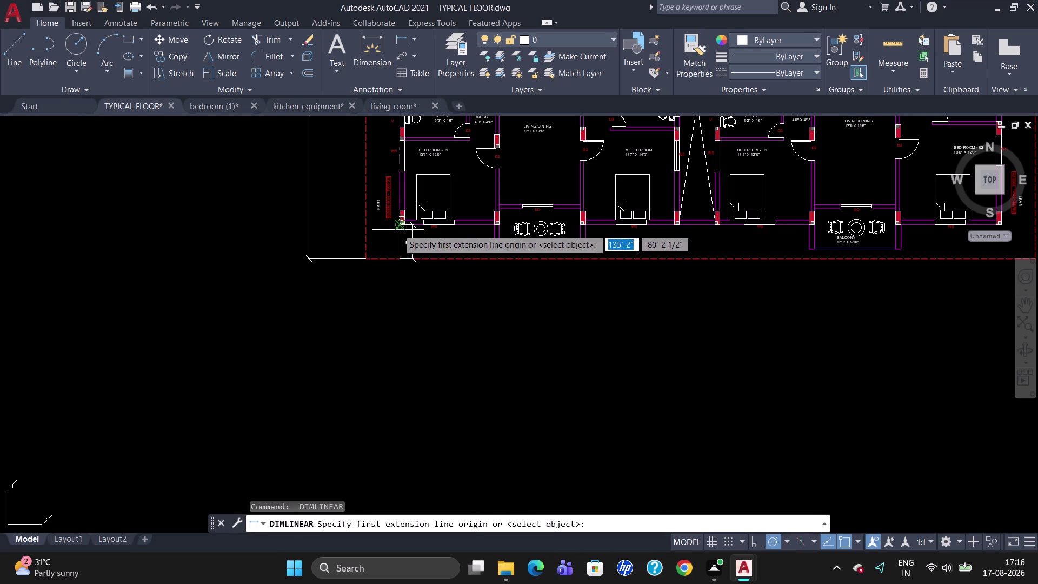
click(399, 227)
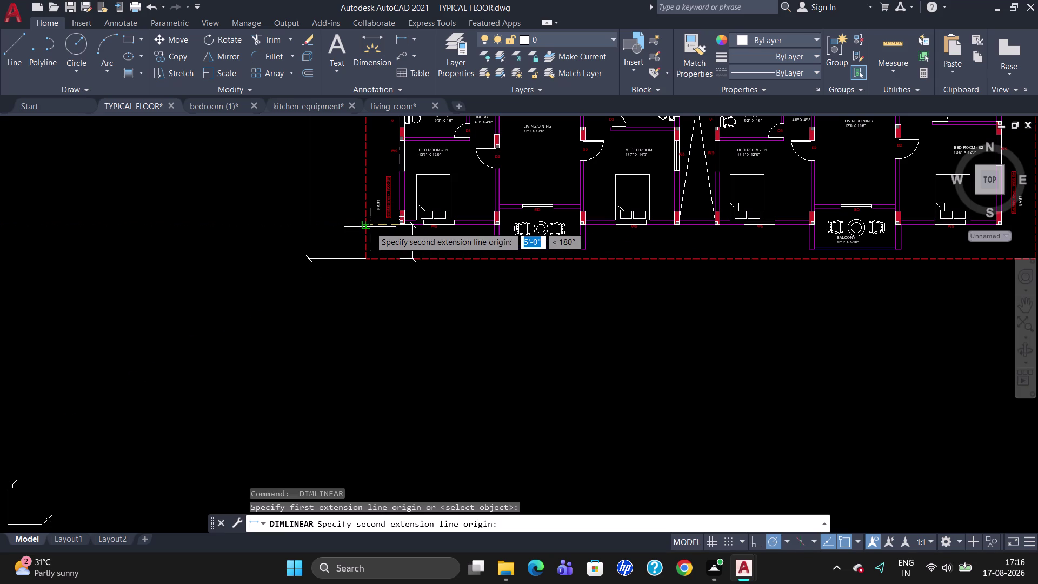
click(368, 226)
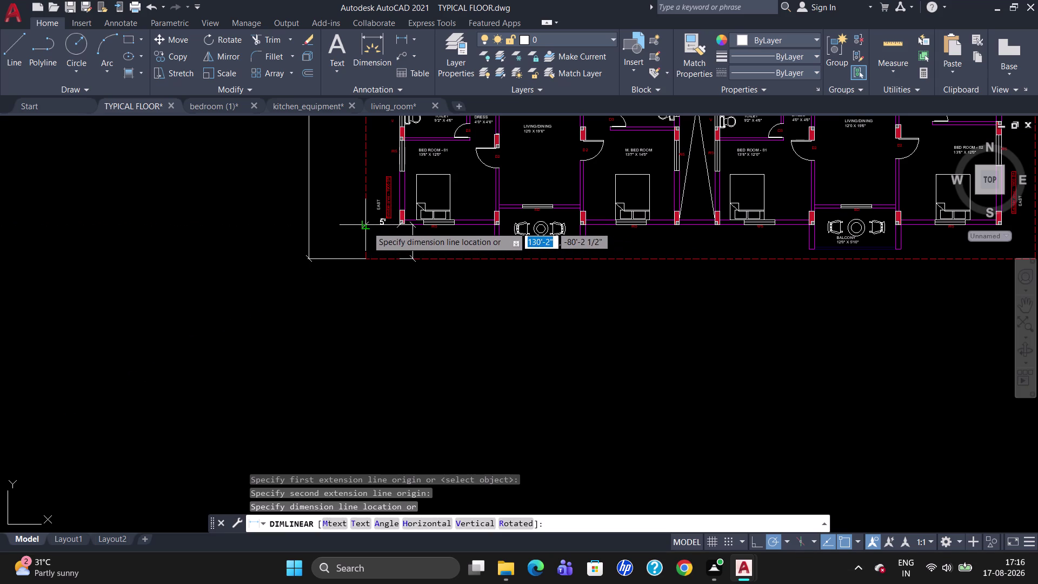
click(367, 226)
key(Escape)
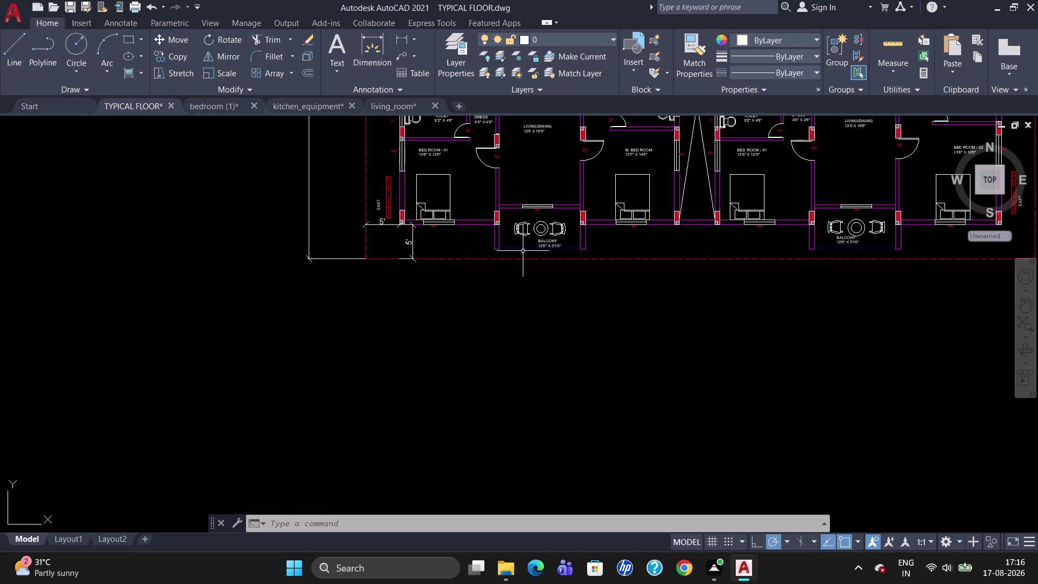
scroll(down, 3)
scroll(up, 3)
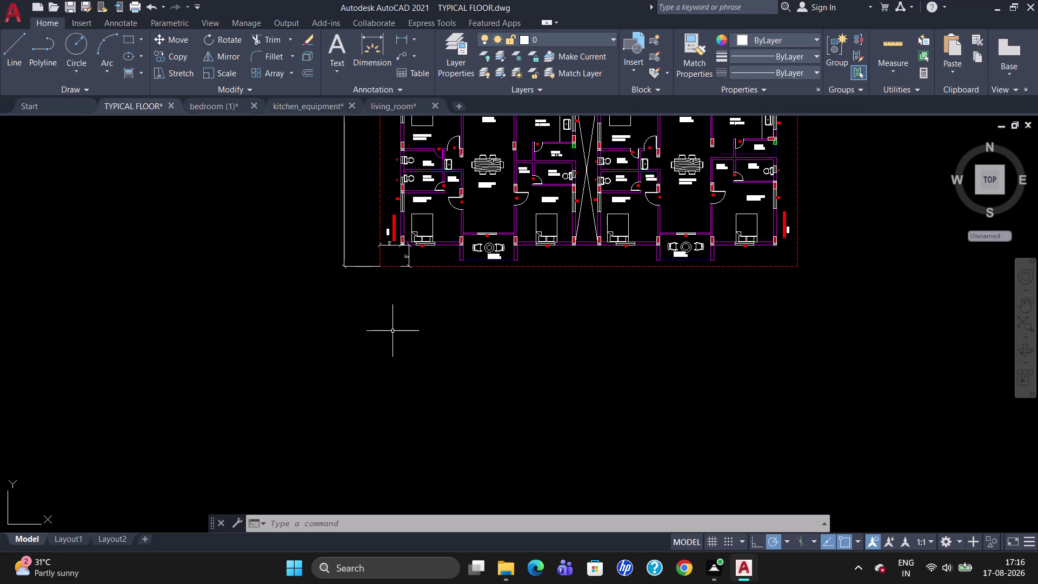
Draw two horizontal lines spanning the plan's width, one below the other.
key(l)
key(Return)
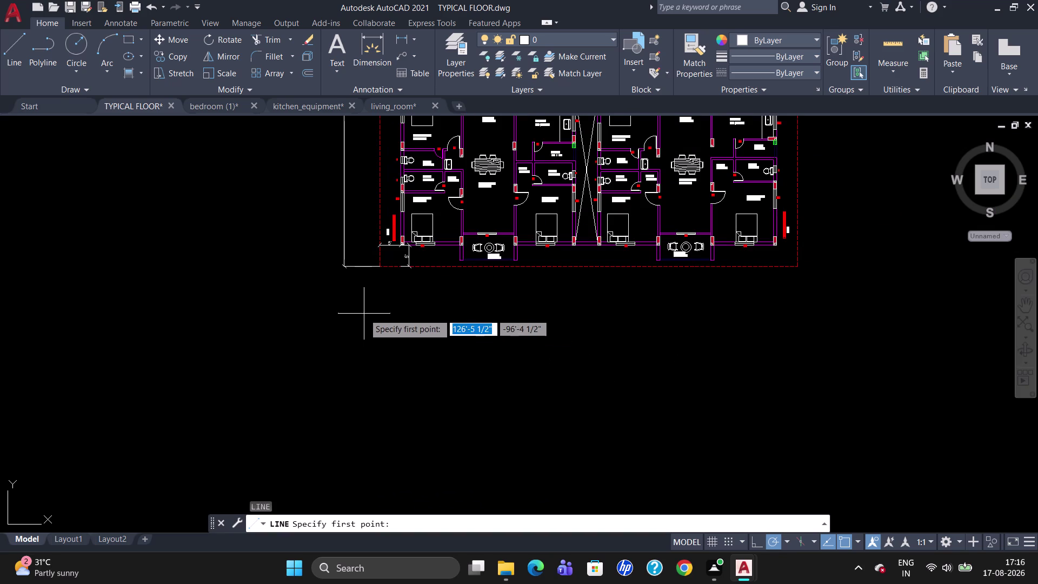
click(350, 295)
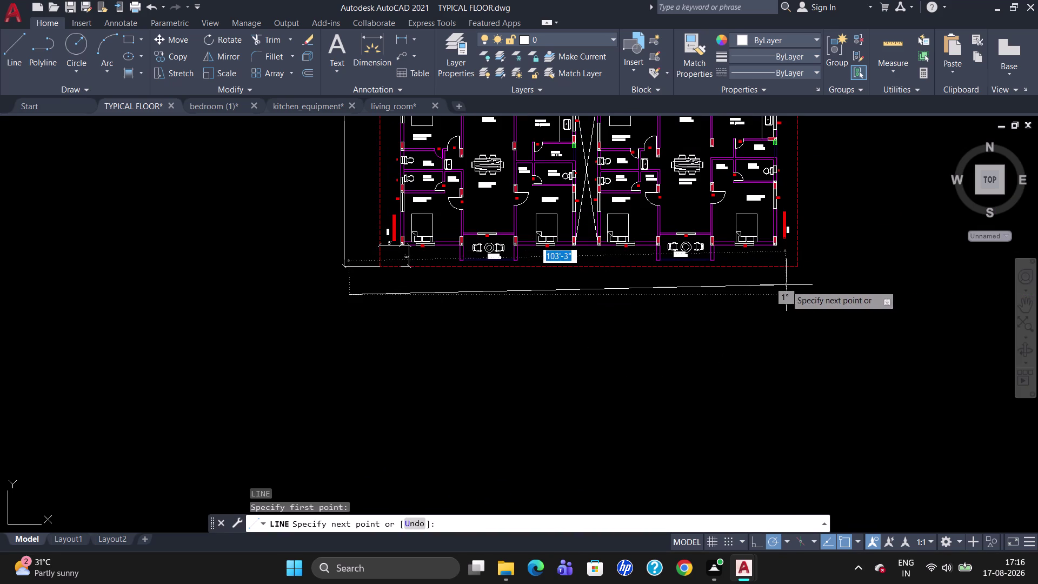
click(815, 291)
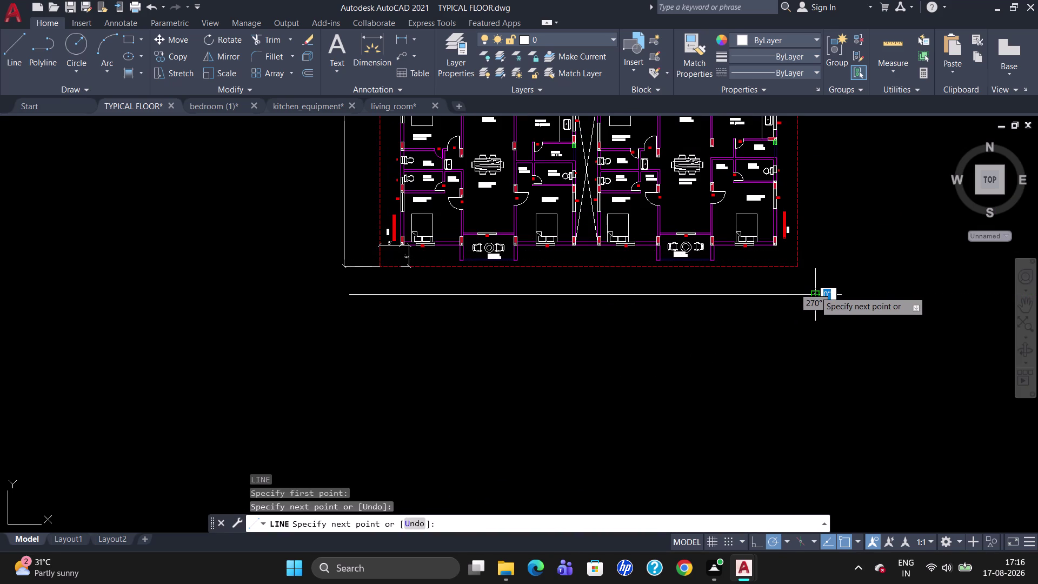
key(Escape)
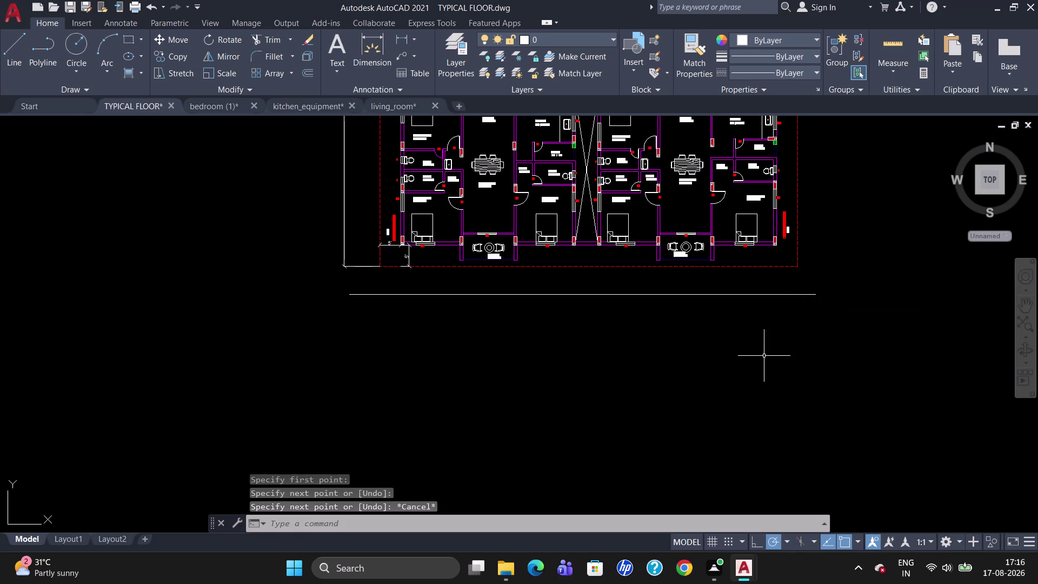
key(l)
key(Return)
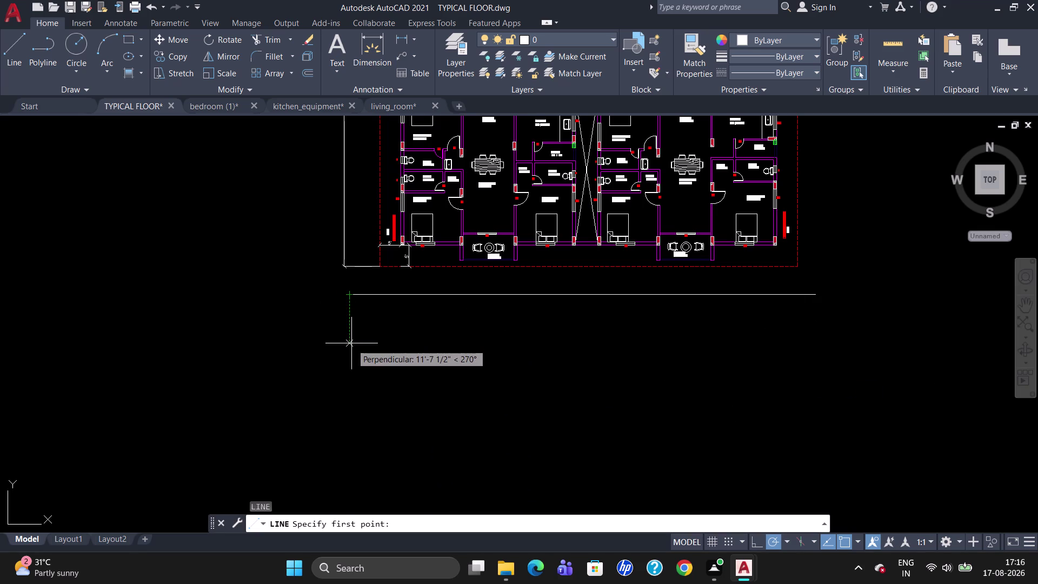
click(352, 343)
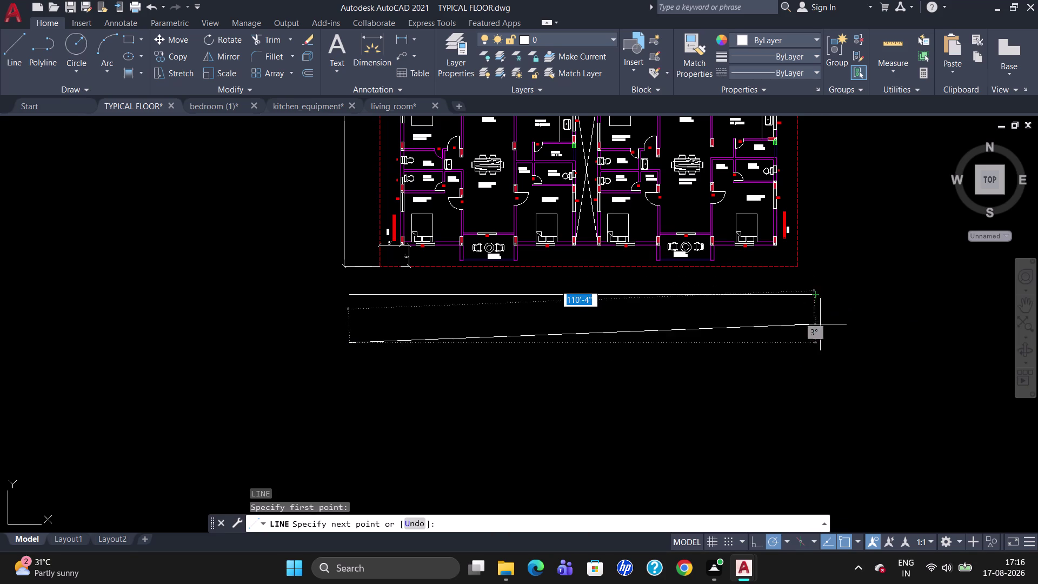
click(819, 342)
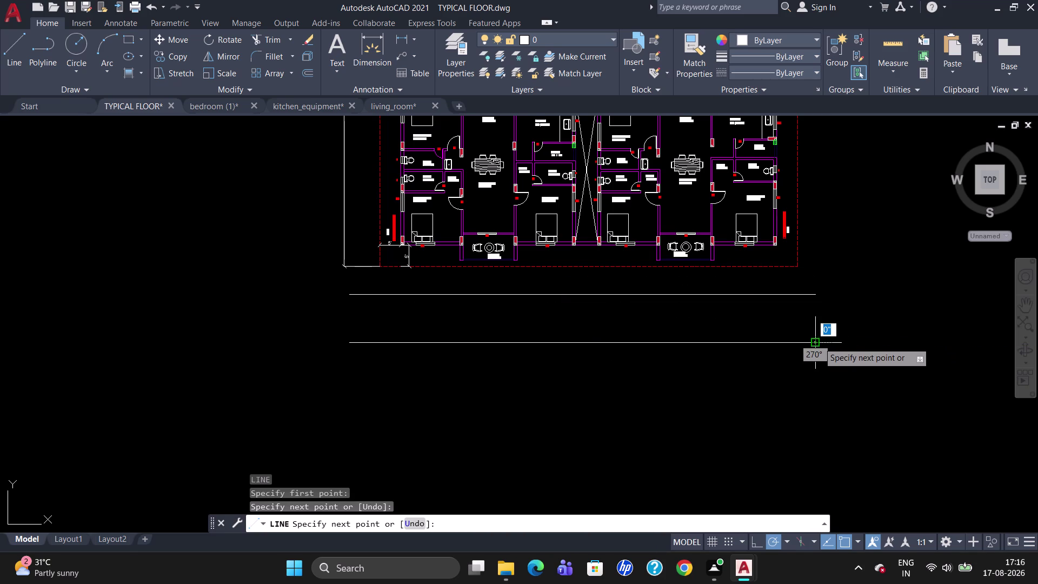
key(Escape)
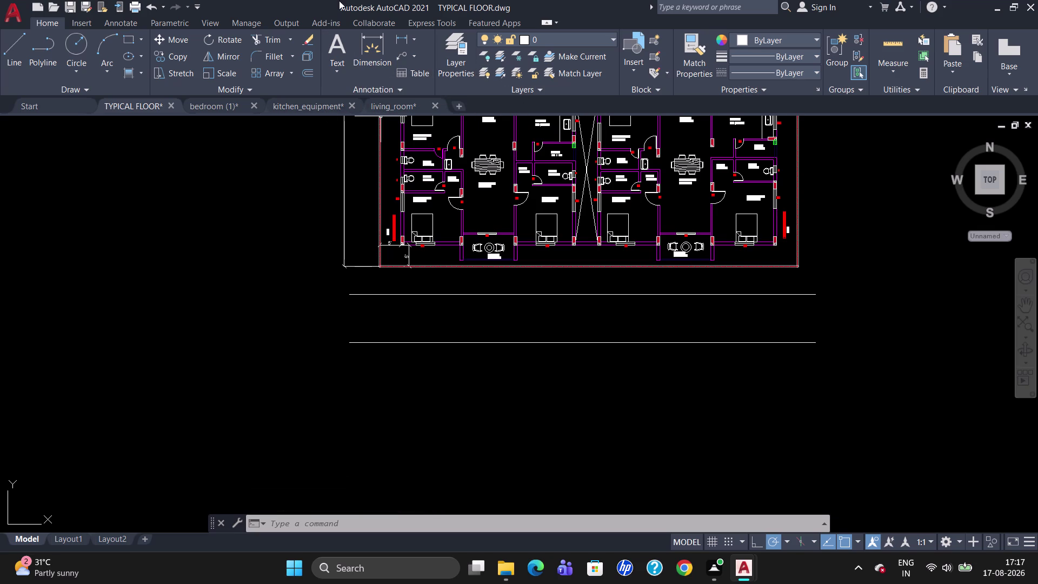
click(435, 26)
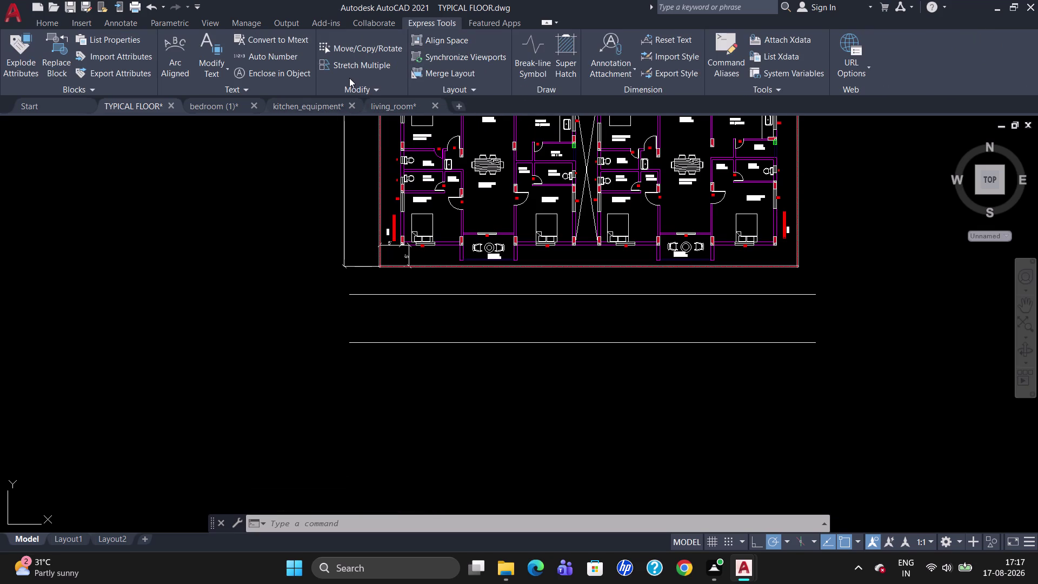
Try a break-line symbol at the left end and delete the unwanted result.
click(533, 63)
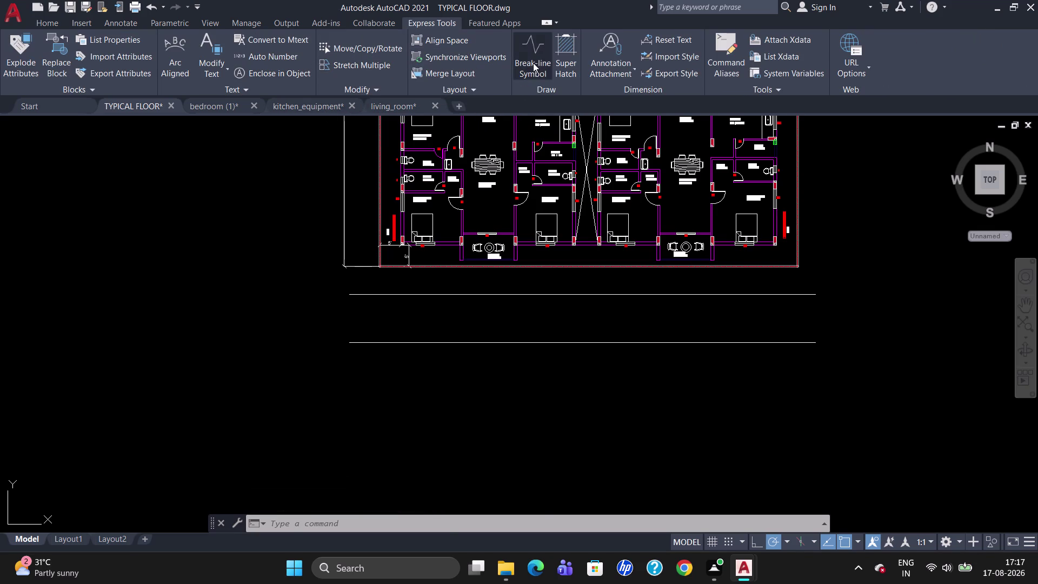
click(351, 294)
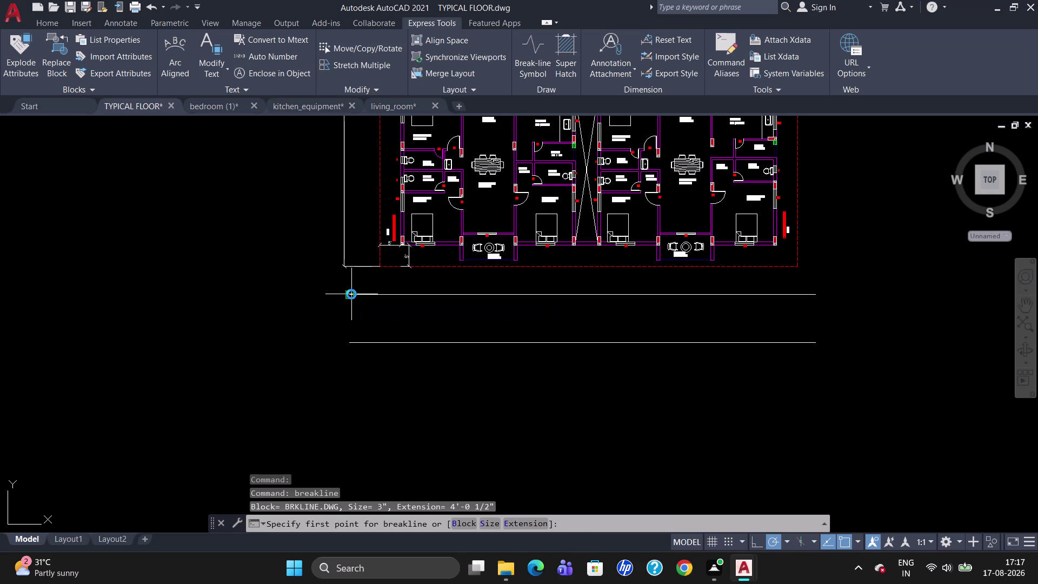
click(350, 343)
click(350, 319)
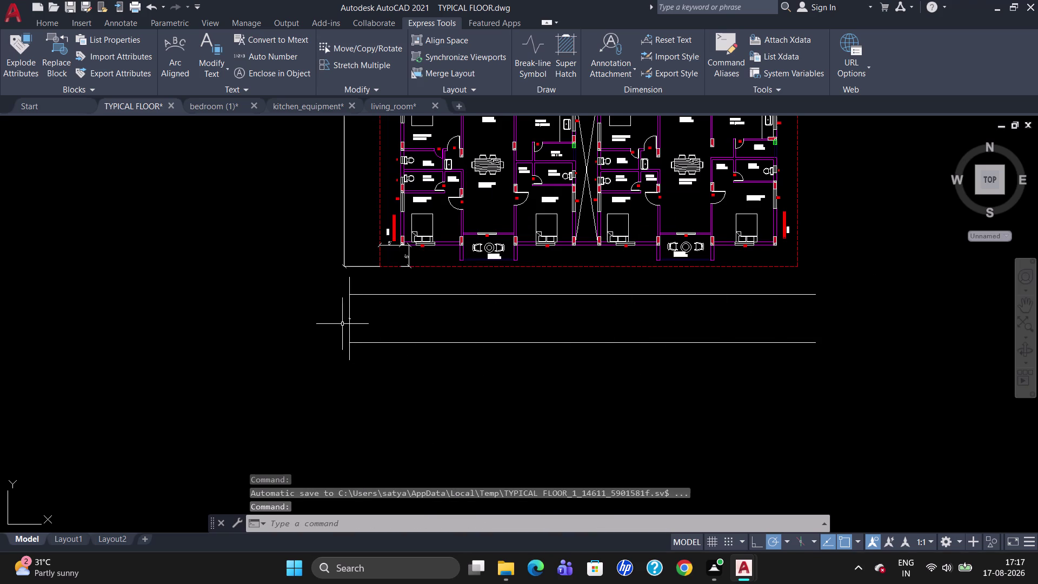
click(350, 321)
key(Delete)
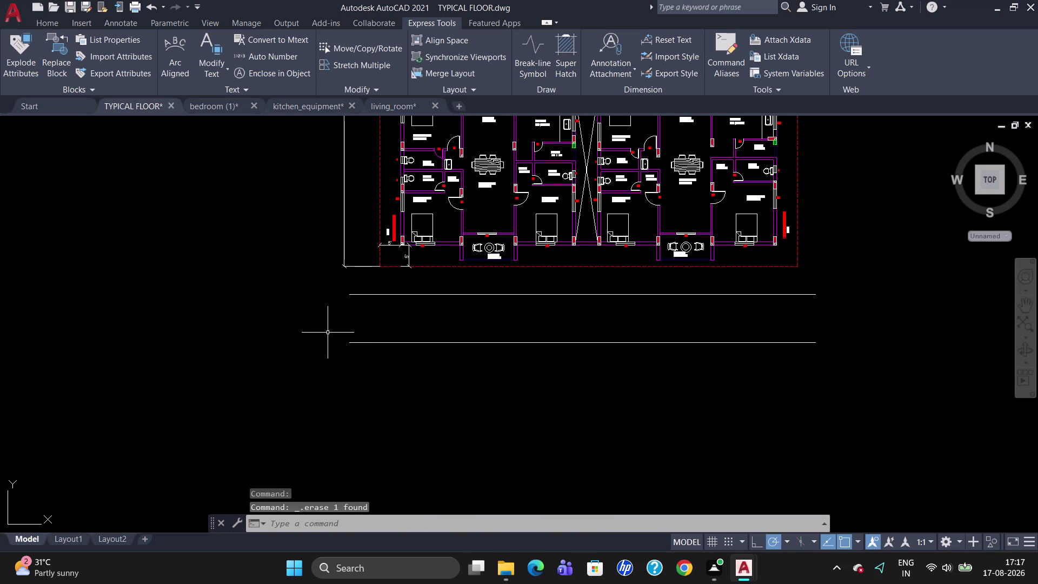
Set the break symbol size to 5 and close the left line ends.
click(522, 52)
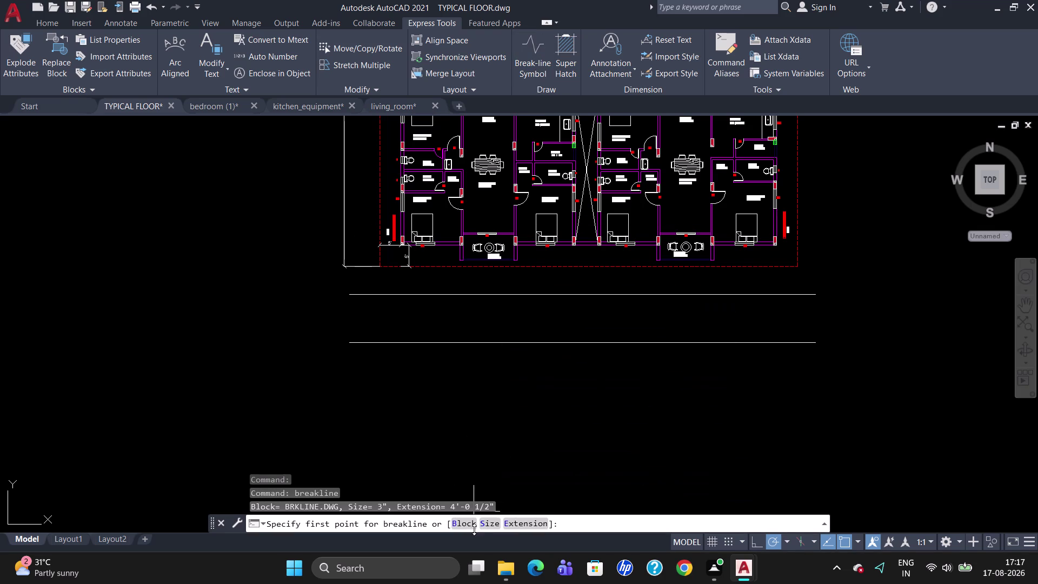
click(485, 520)
key(1)
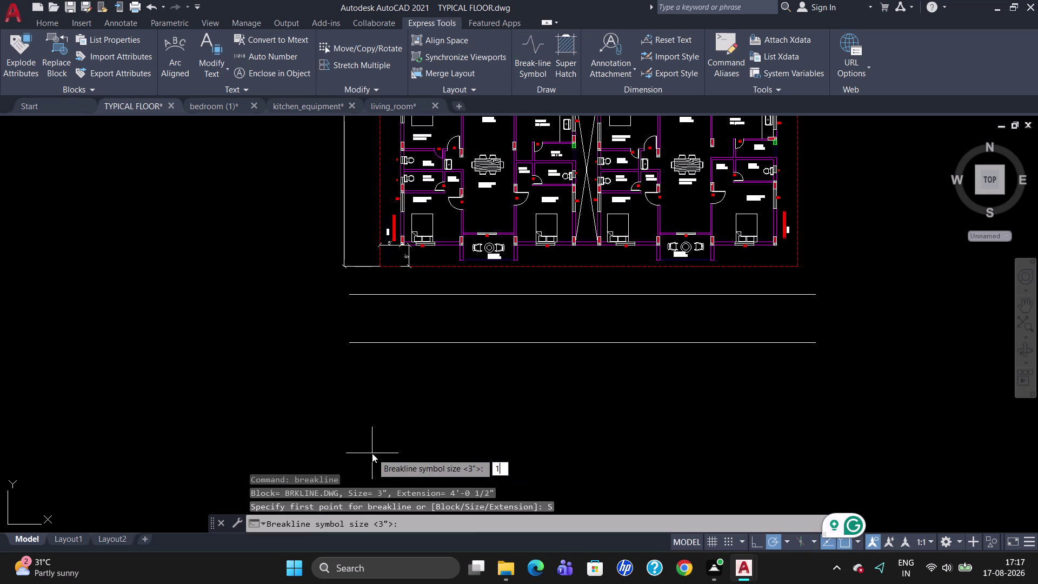
key(BackSpace)
key(5)
key(Return)
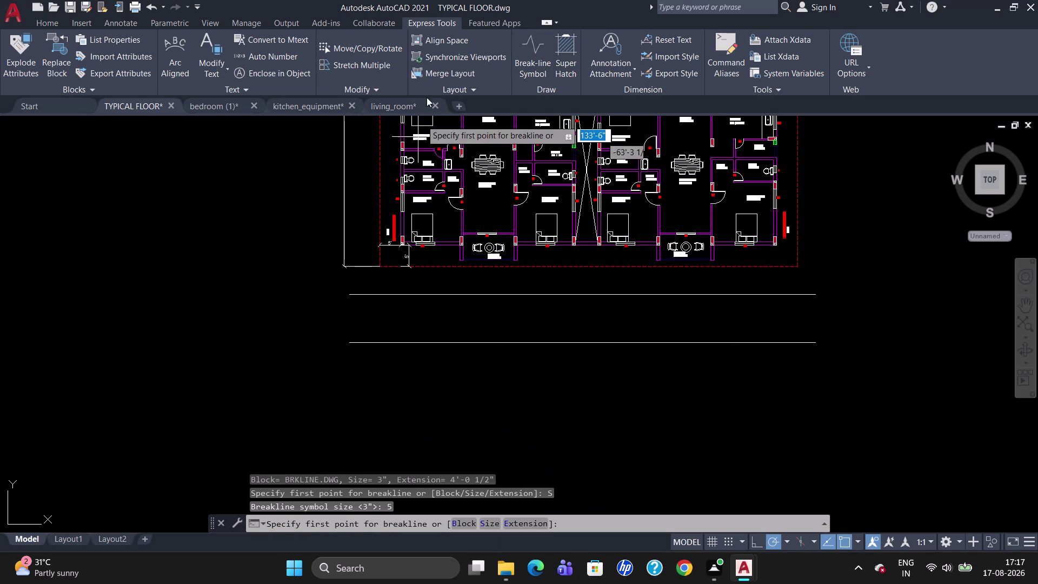
click(350, 296)
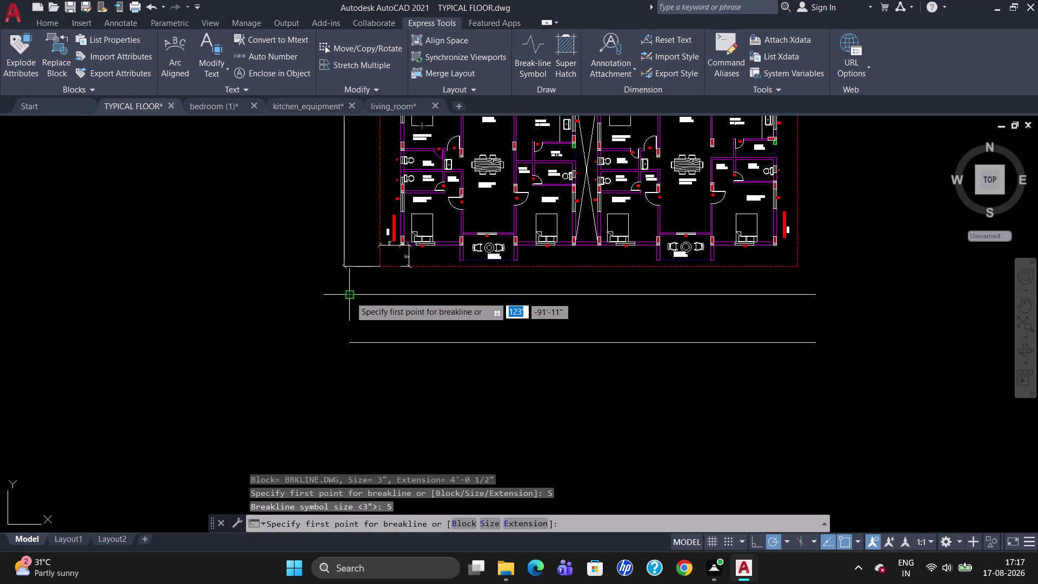
click(351, 346)
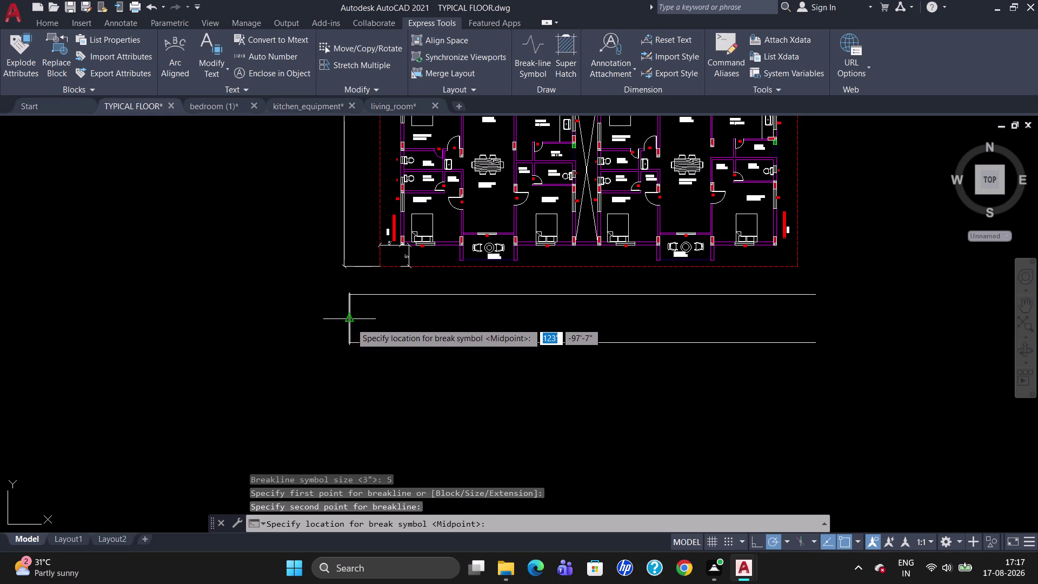
click(351, 322)
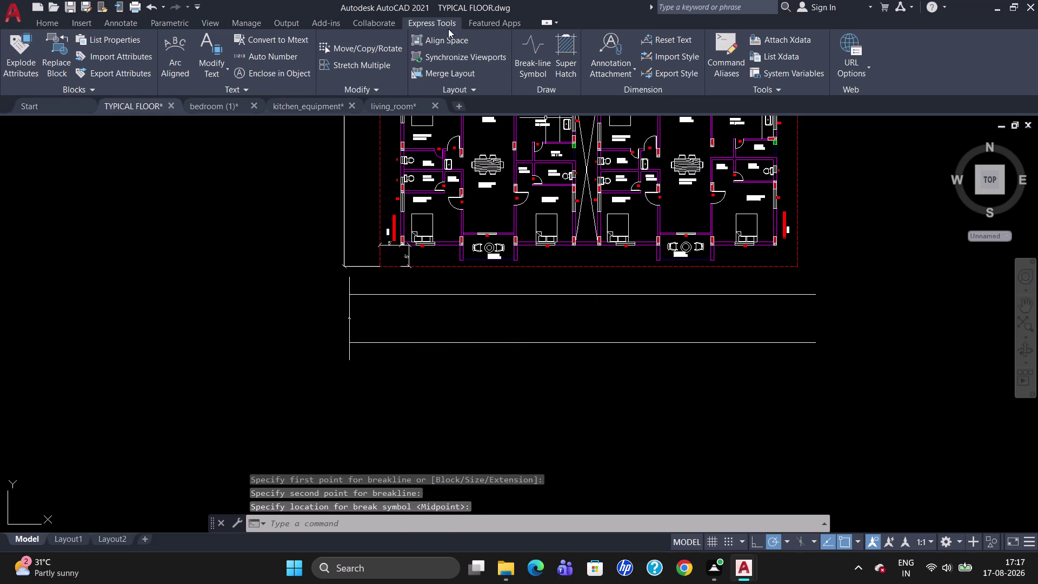
Close the right line ends with a break-line symbol centered between them.
click(530, 57)
click(814, 294)
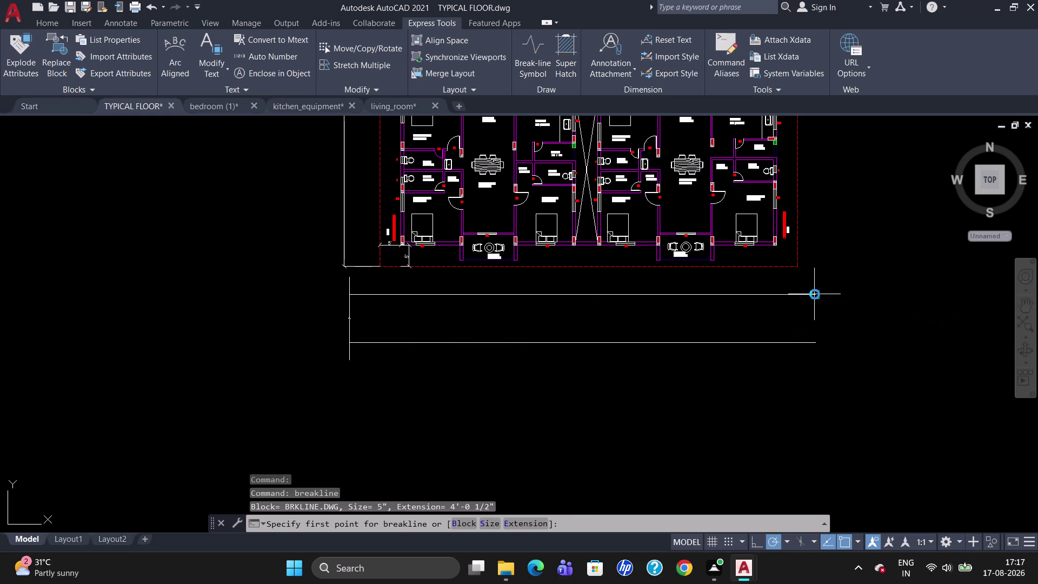
click(813, 342)
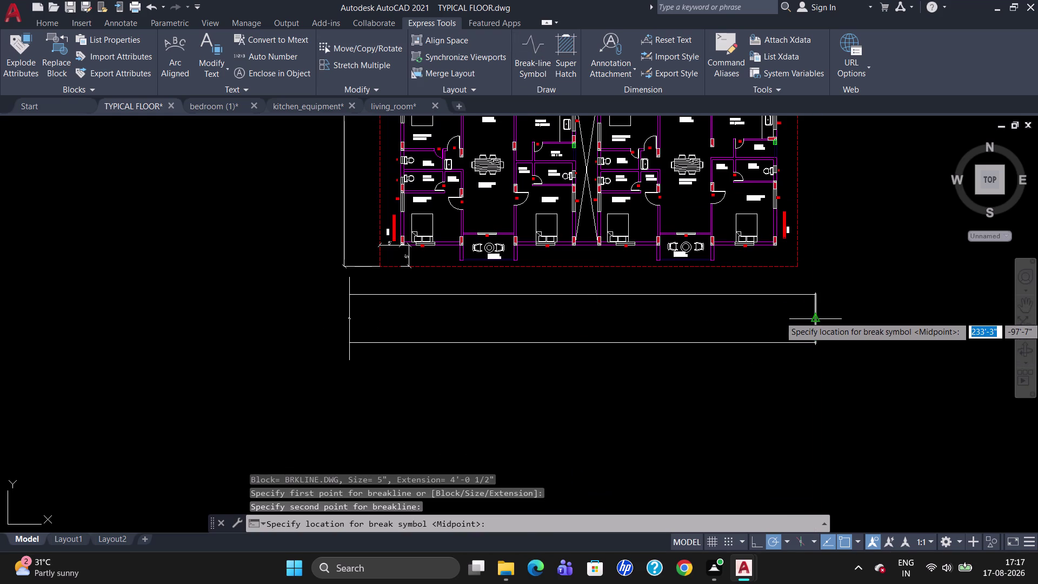
click(817, 317)
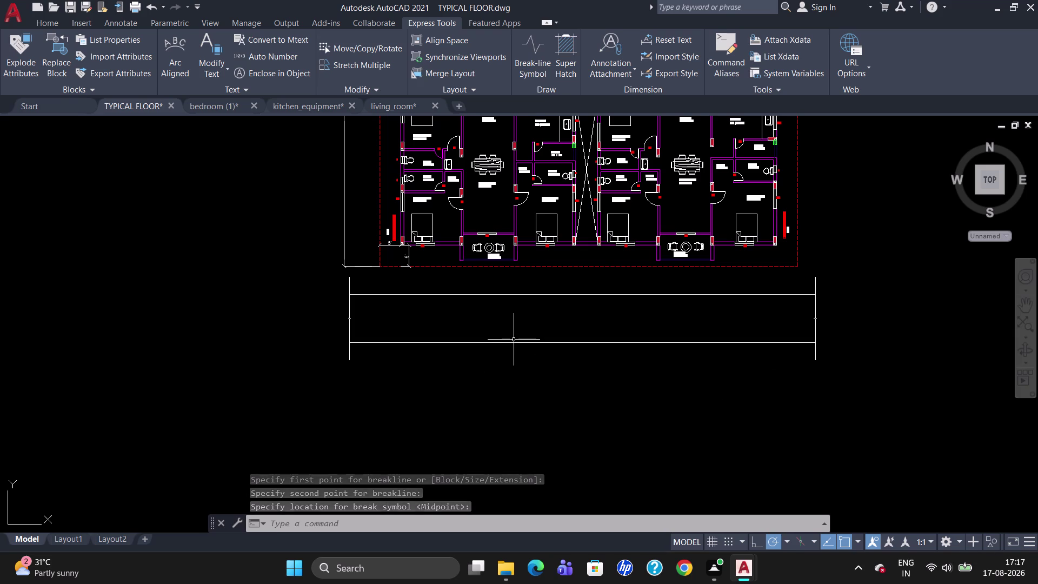
Write a '40 FEET WEST FACE ROAD' multiline text label between the road lines.
key(t)
key(Return)
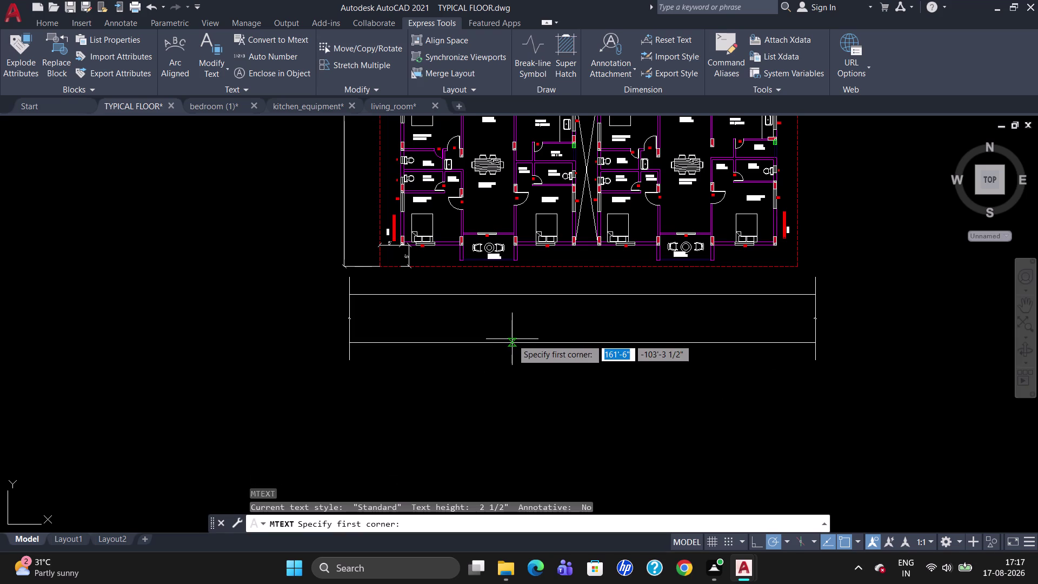
click(508, 310)
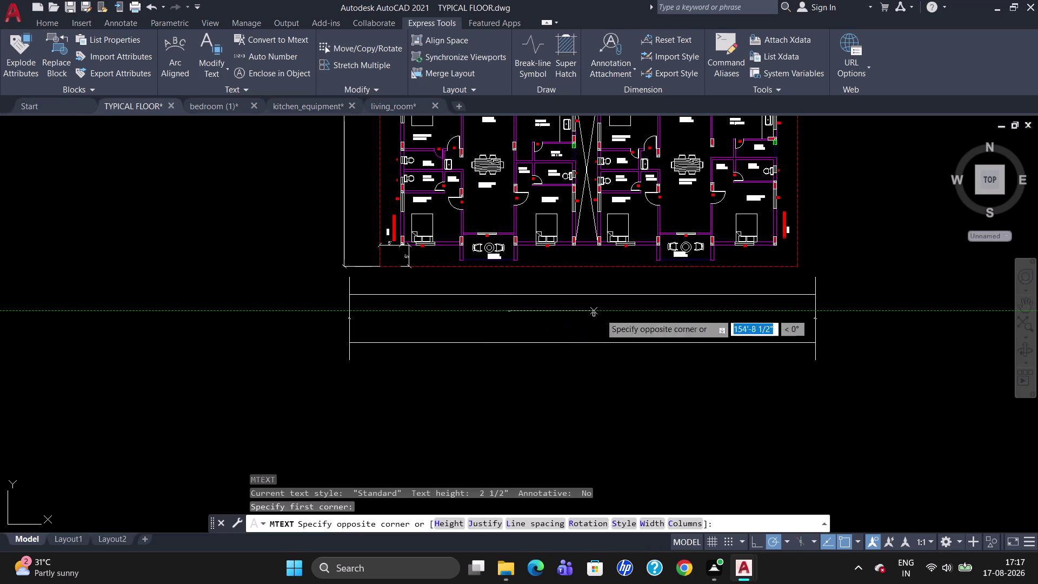
click(667, 325)
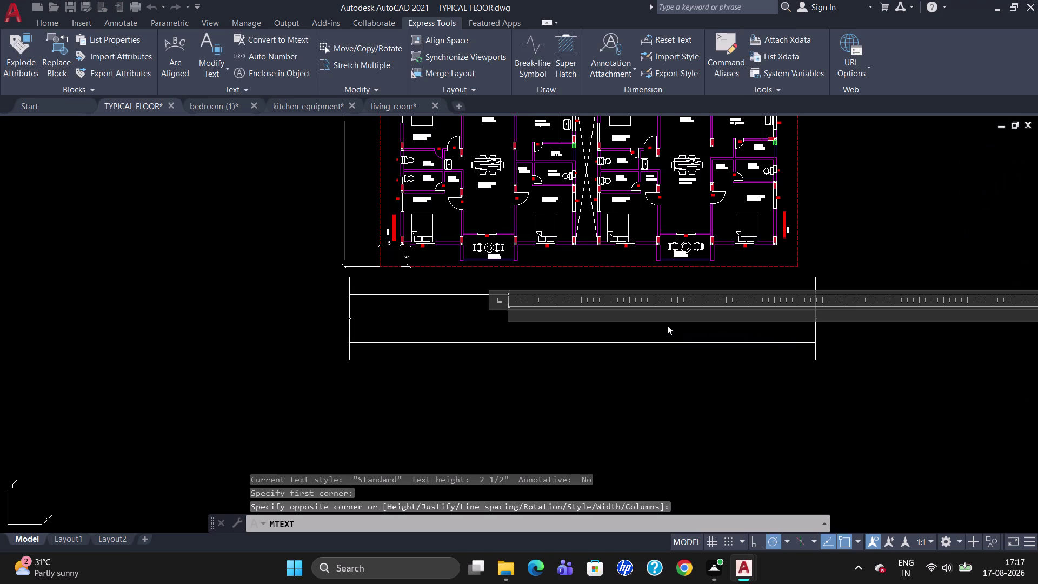
text(4)
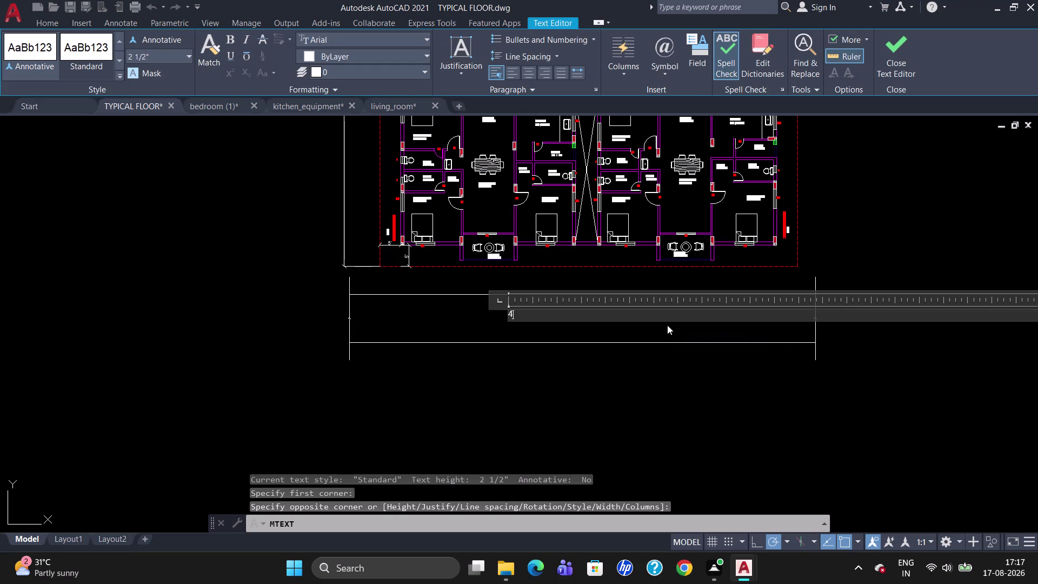
text(0 FEET)
key(space)
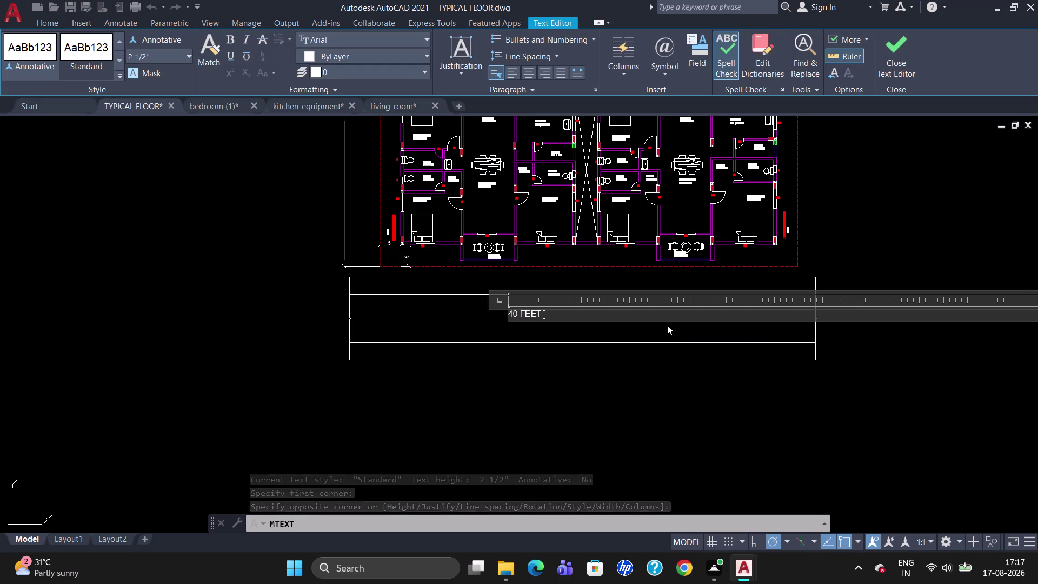
text(WES)
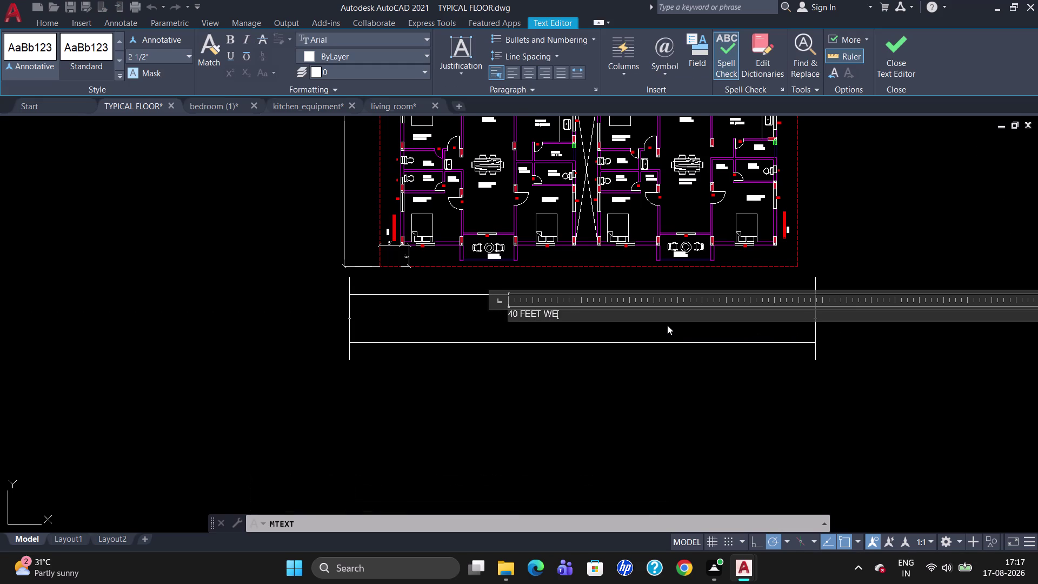
text(T FAC)
text(E ROAD)
click(584, 372)
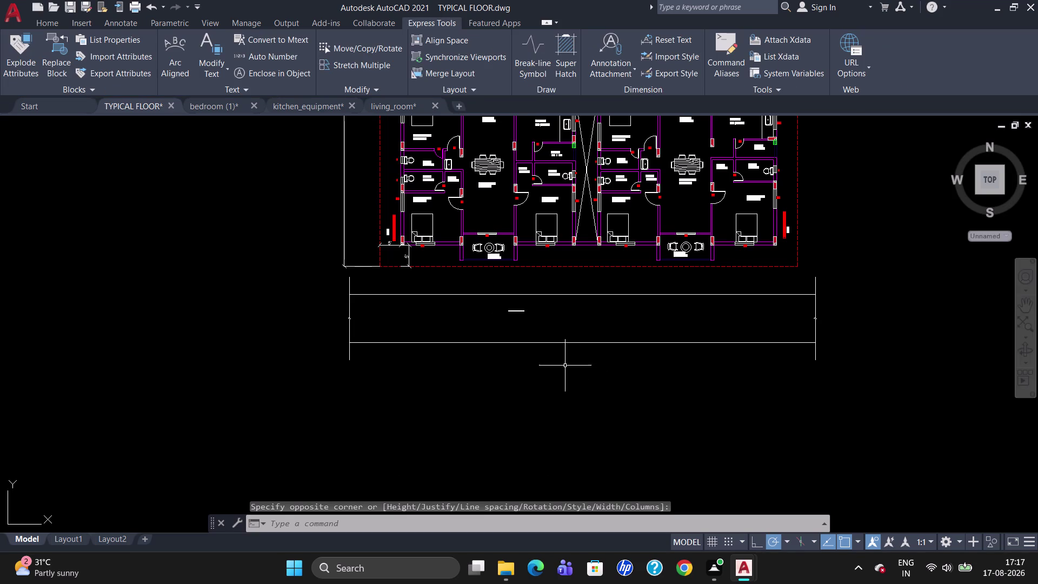
Set the road label's text height to 6 inches.
scroll(up, 3)
click(429, 231)
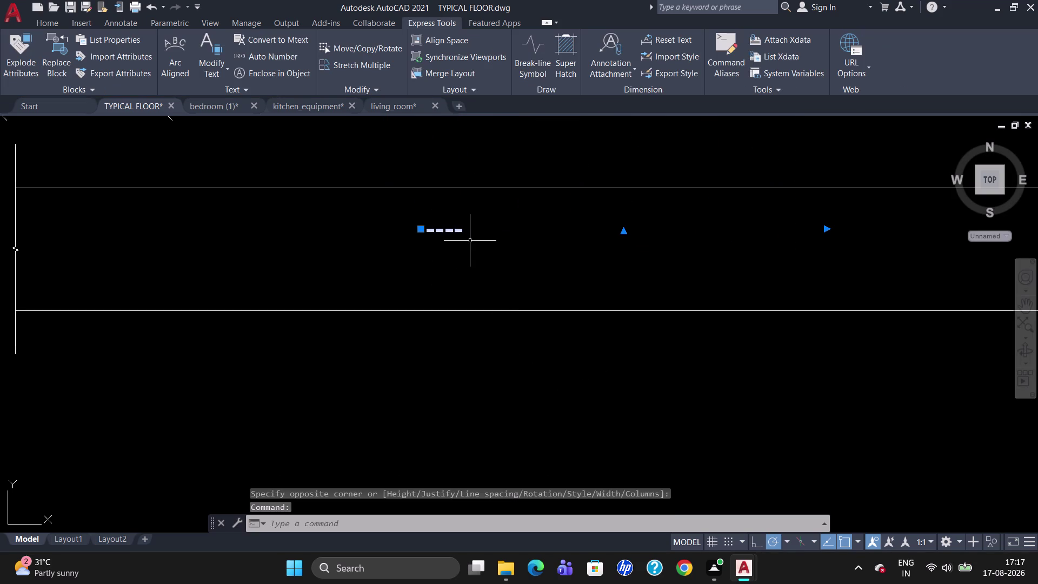
double_click(470, 229)
double_click(449, 228)
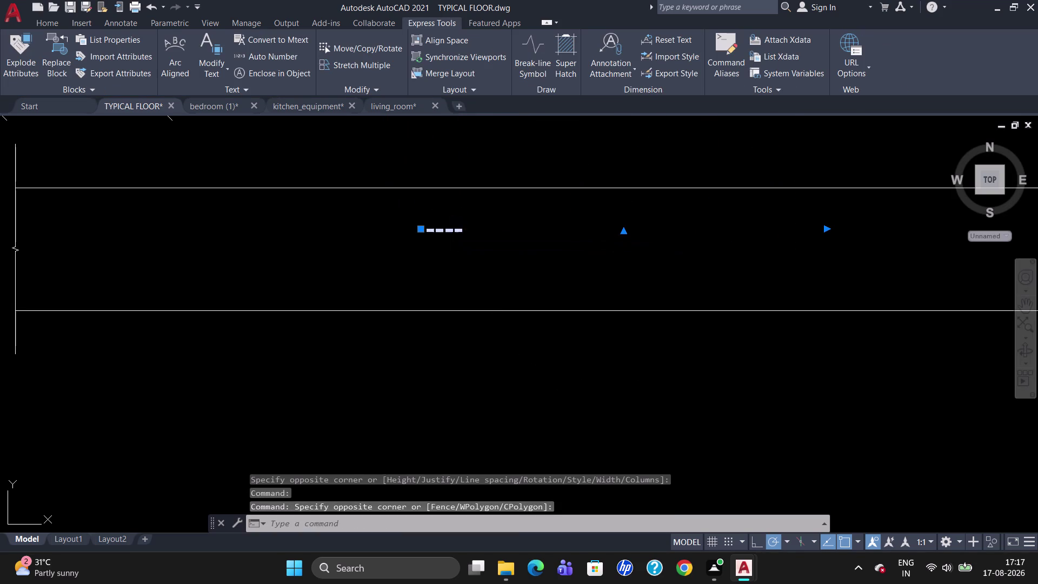
drag(555, 234, 395, 249)
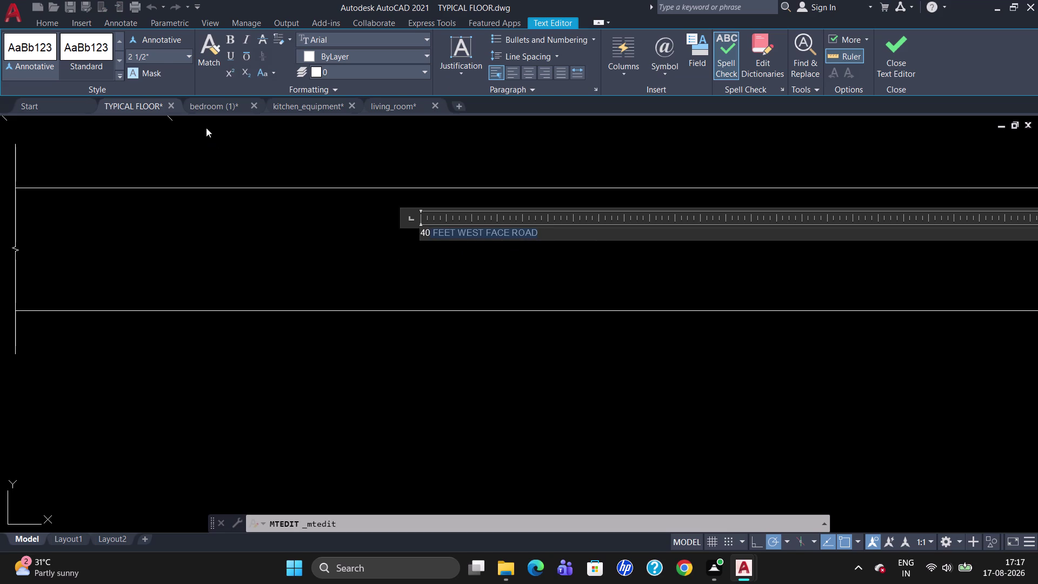
click(162, 58)
key(BackSpace)
key(6)
key(Return)
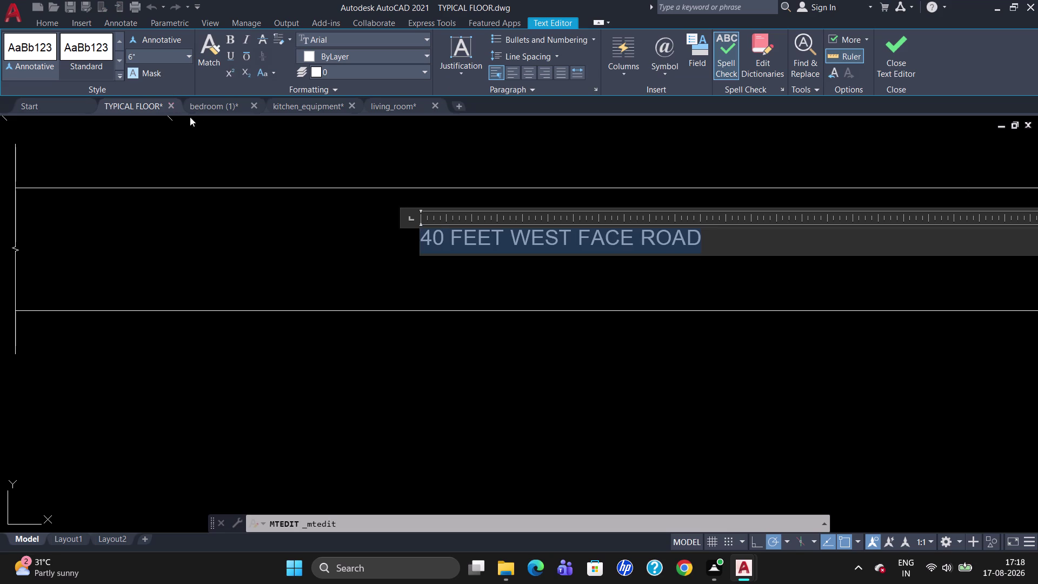
click(366, 239)
Grip-move the road label to the road centre and reselect it for editing.
click(434, 232)
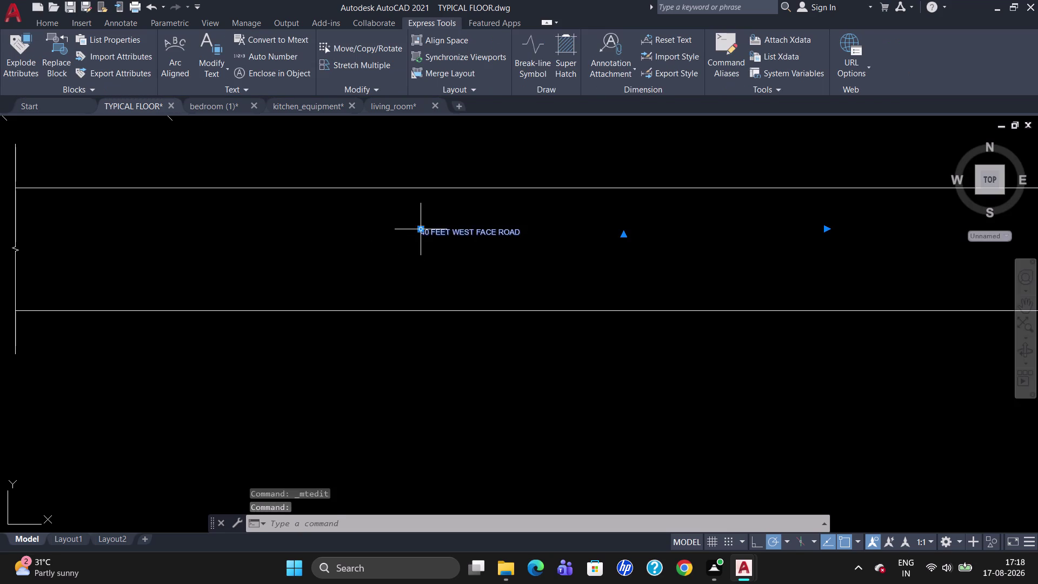
drag(421, 231, 452, 242)
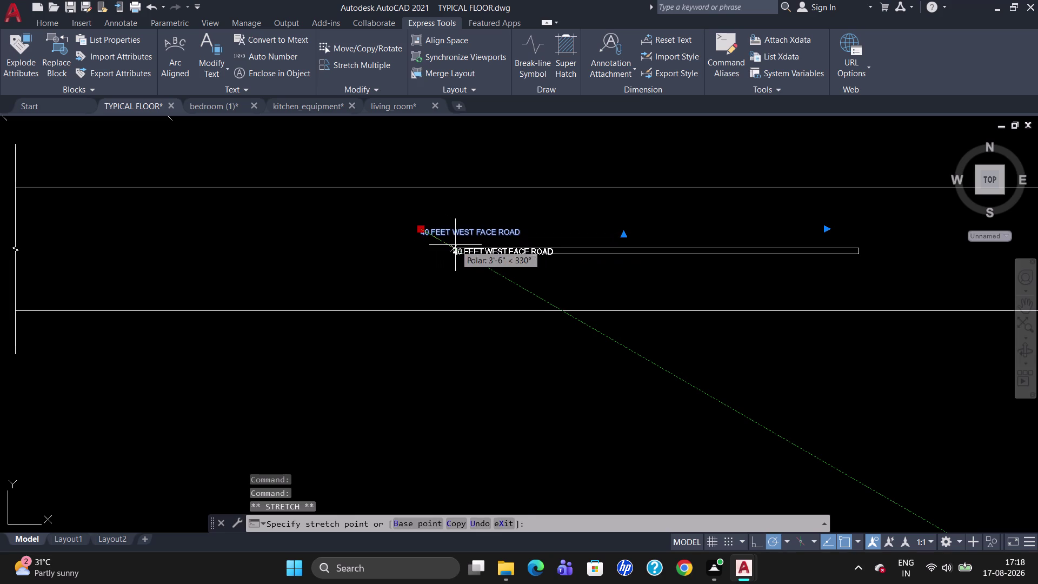
click(455, 245)
key(Escape)
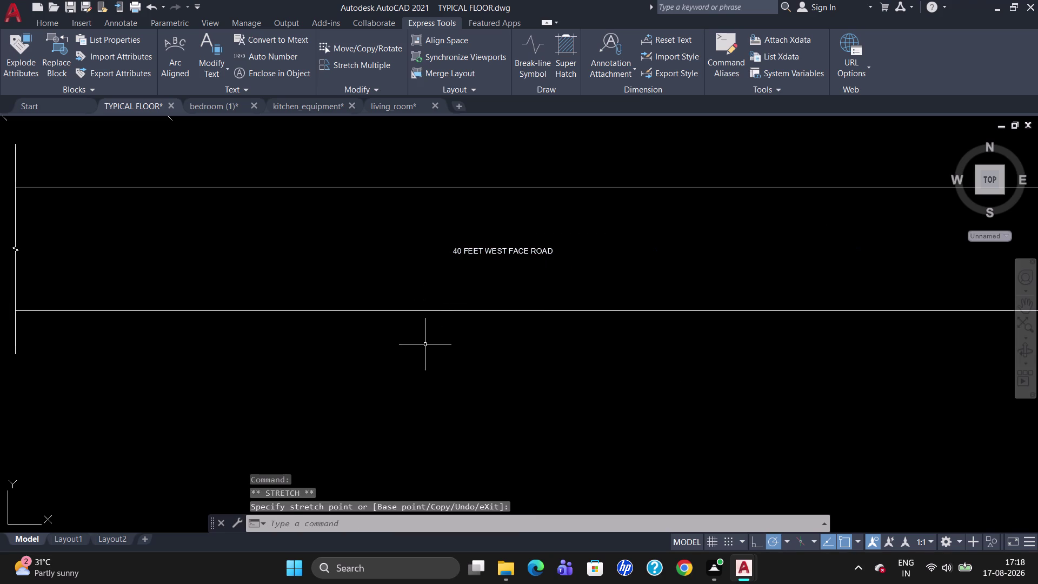
scroll(down, 3)
scroll(up, 3)
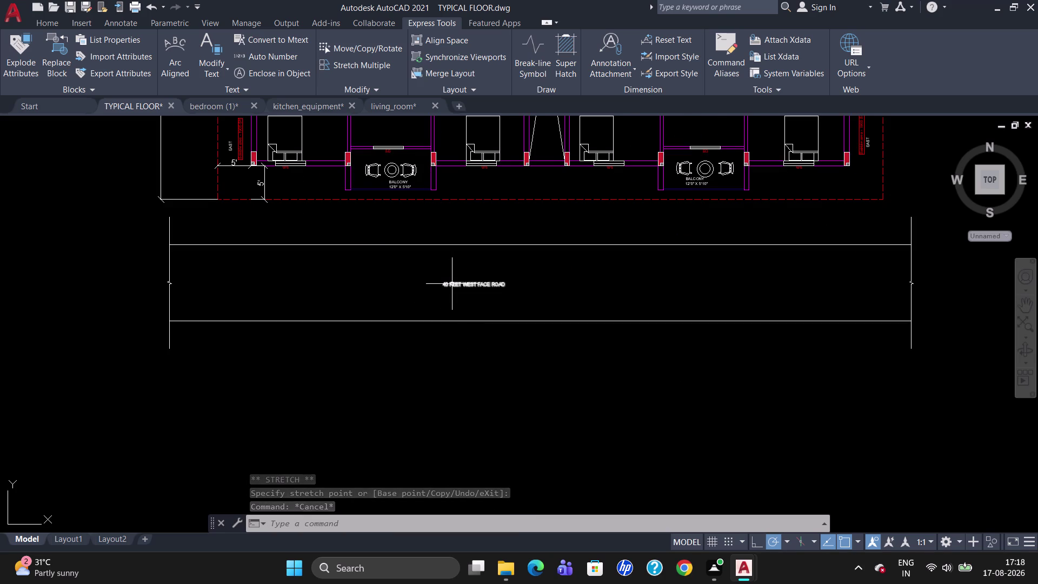
click(452, 284)
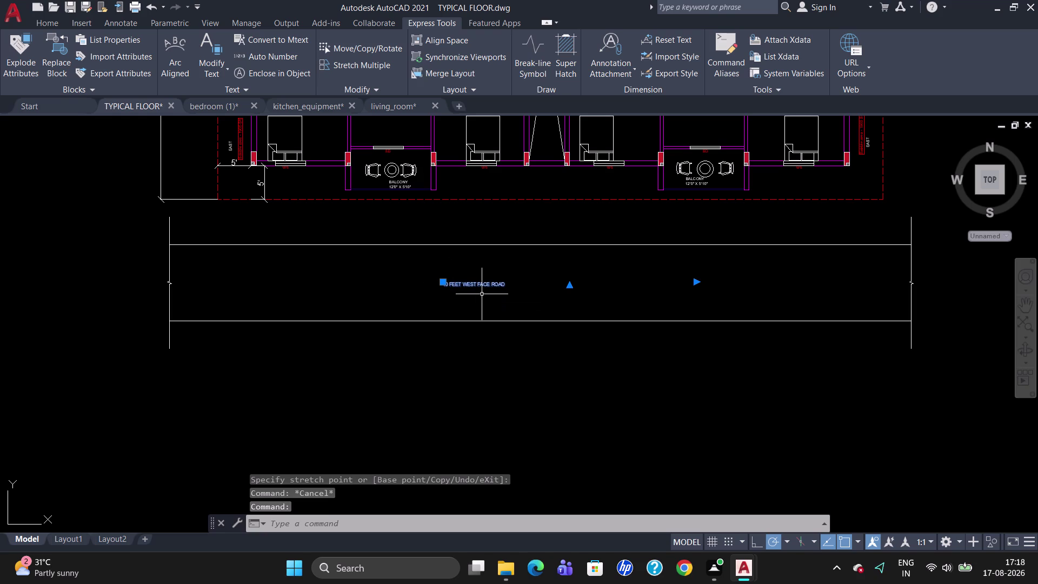
double_click(485, 288)
double_click(495, 283)
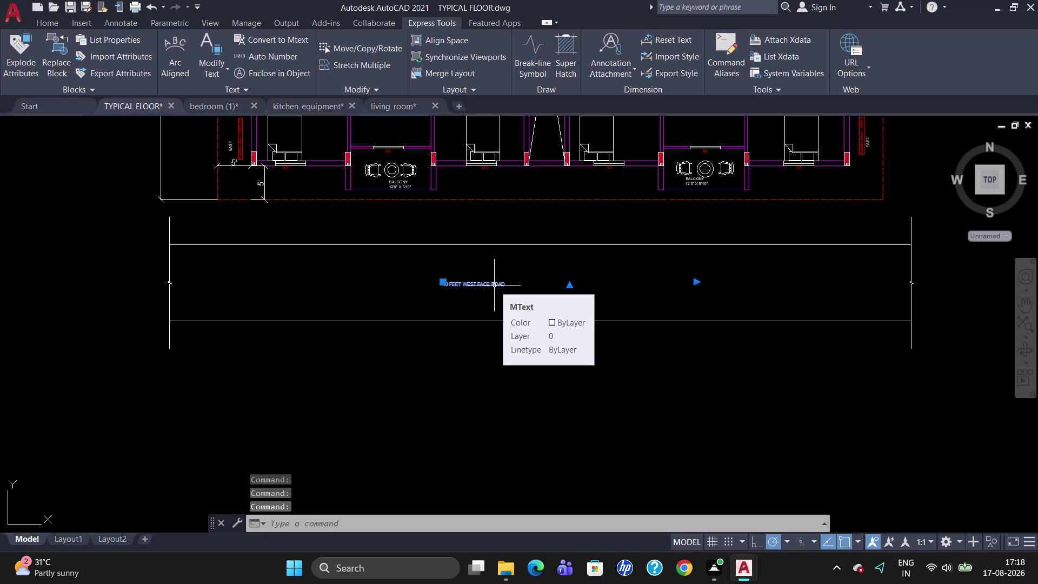
Select all of the '40 FEET WEST FACE ROAD' text and set its height to 10 inches.
double_click(490, 283)
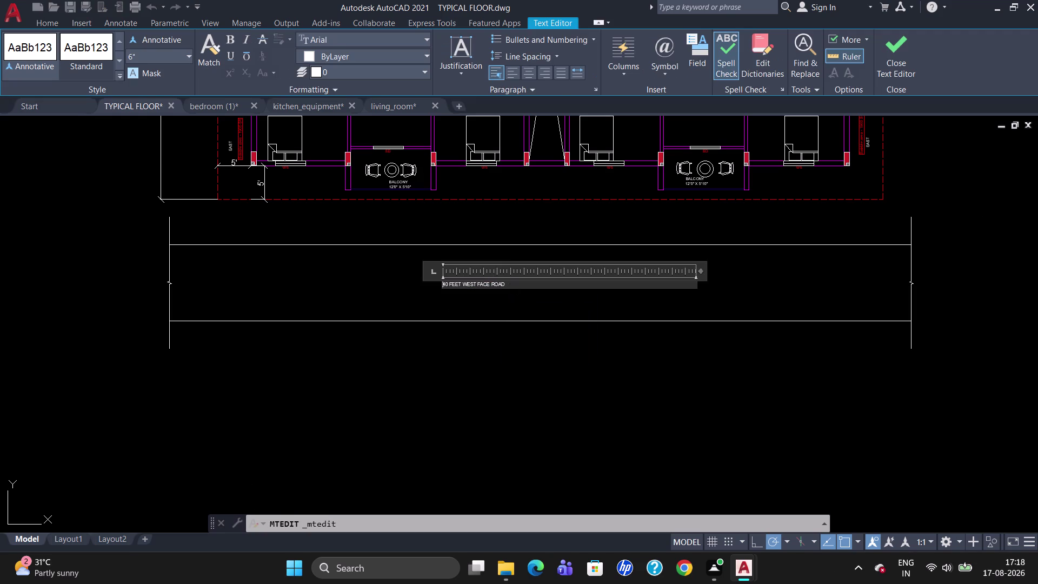
click(513, 285)
drag(513, 285, 409, 284)
click(142, 51)
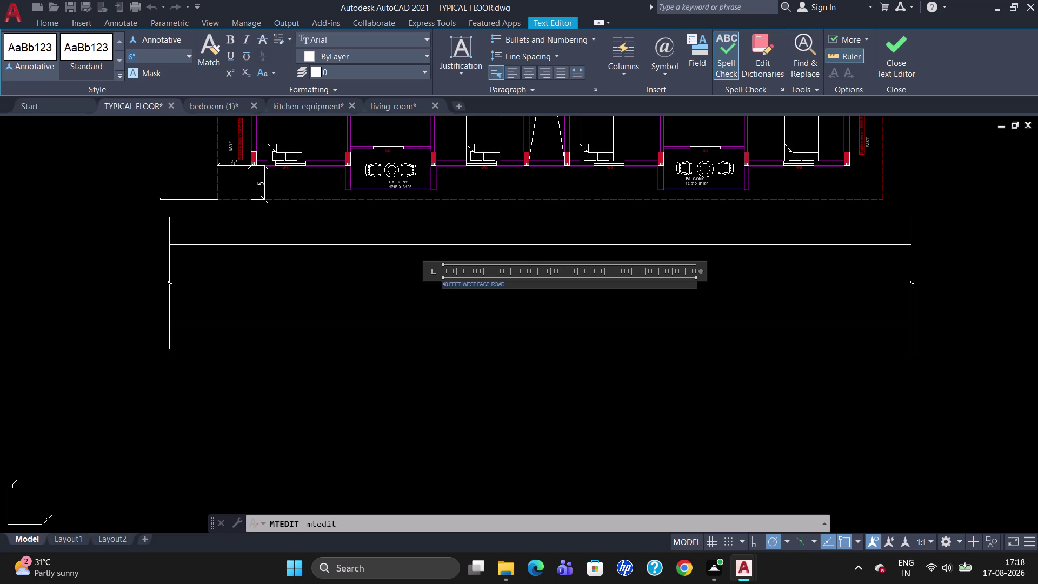
key(BackSpace)
key(1)
key(0)
key(Return)
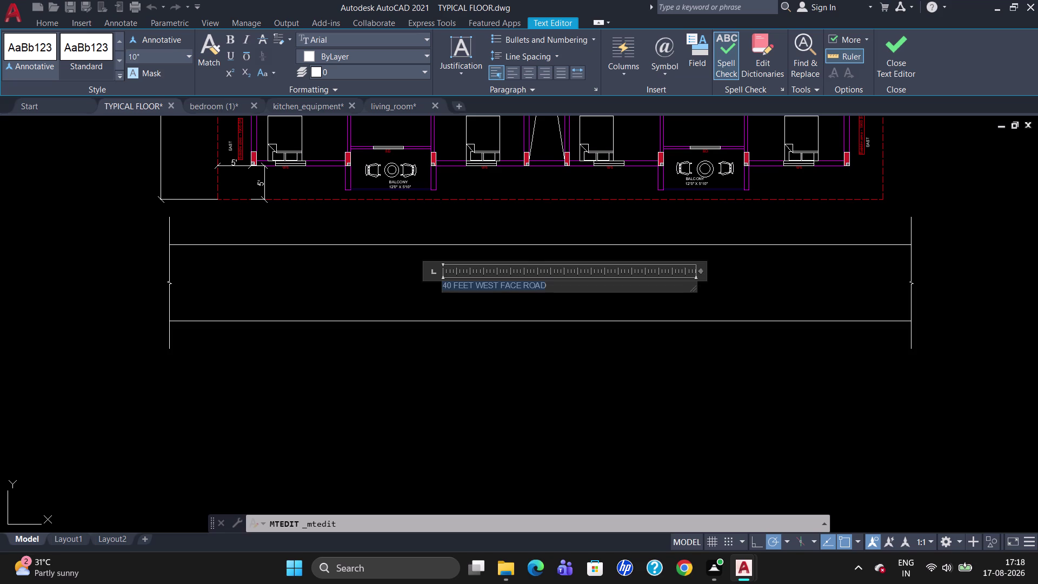
key(Escape)
click(535, 282)
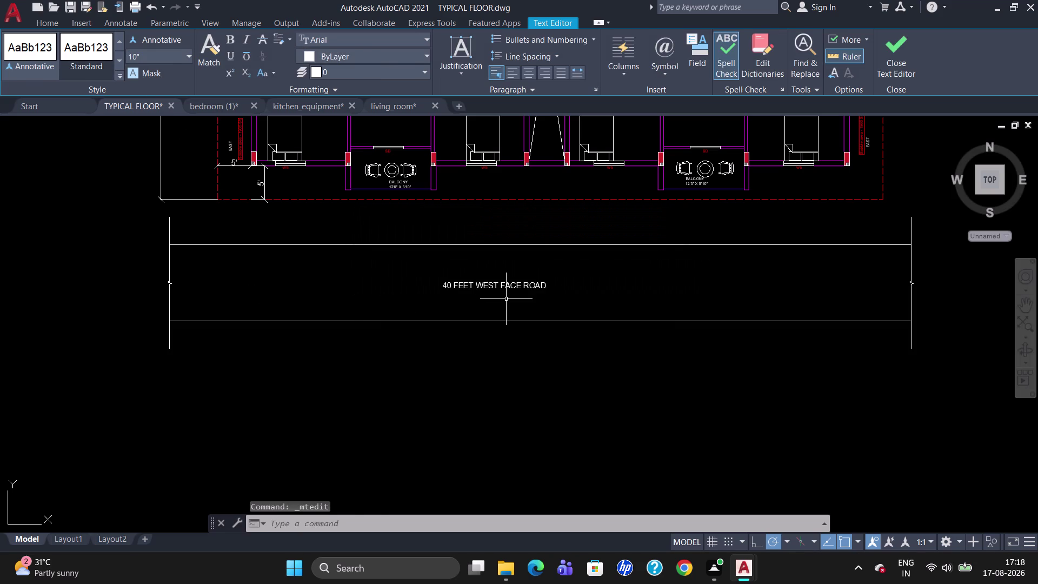
key(t)
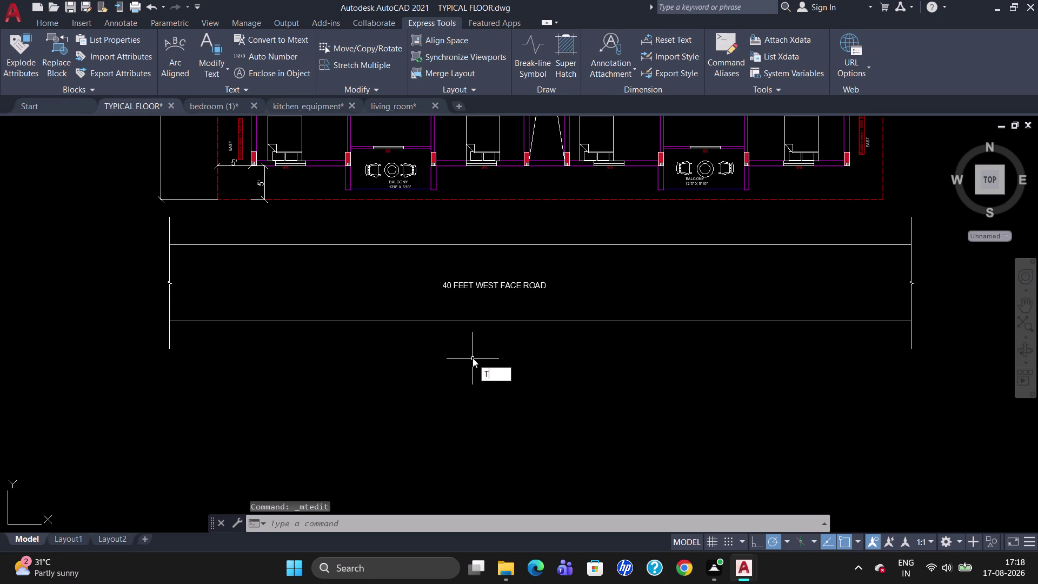
key(Return)
click(446, 351)
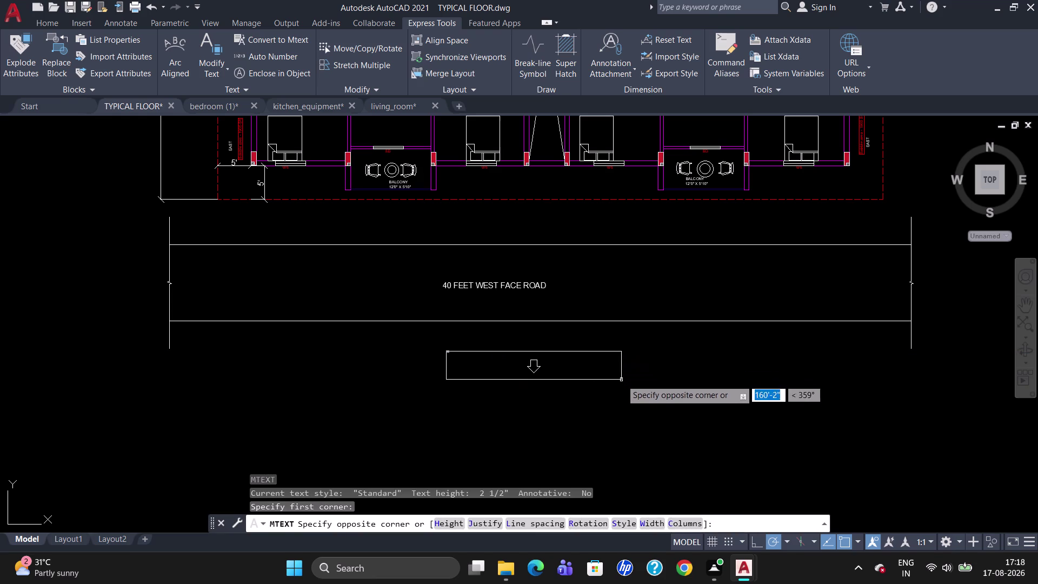
click(637, 391)
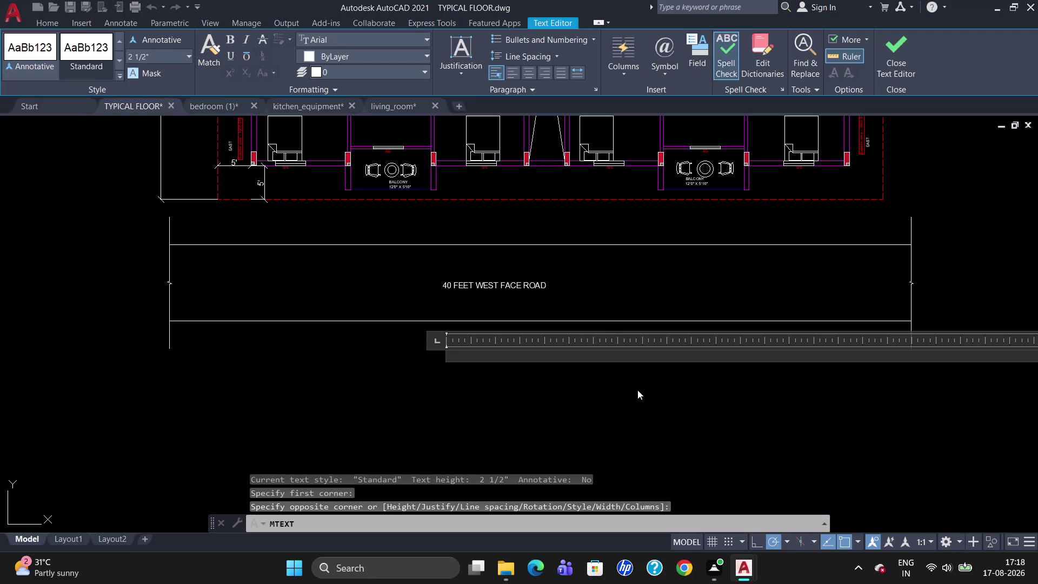
click(164, 61)
key(BackSpace)
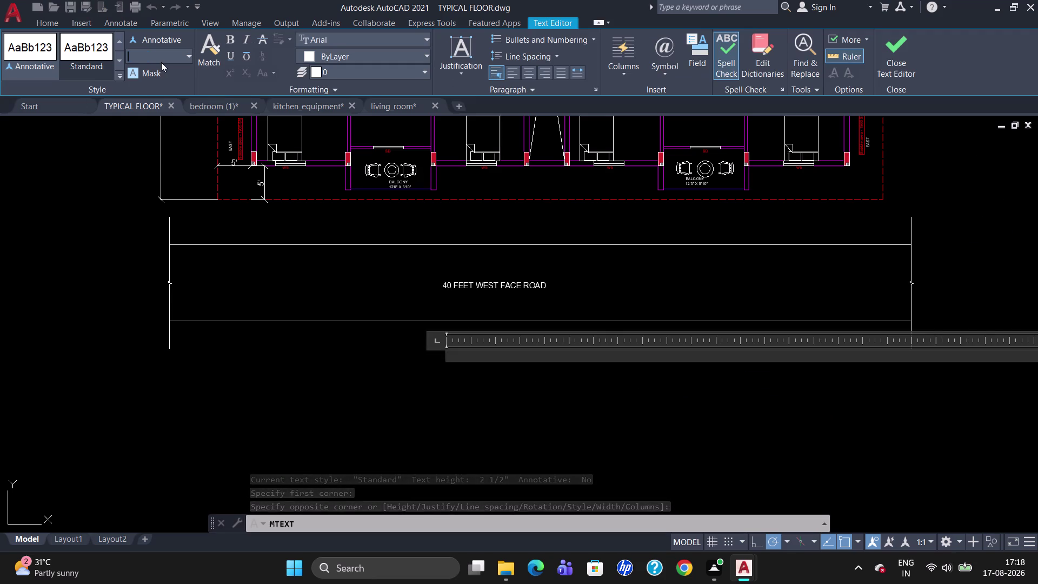
text(12)
key(Return)
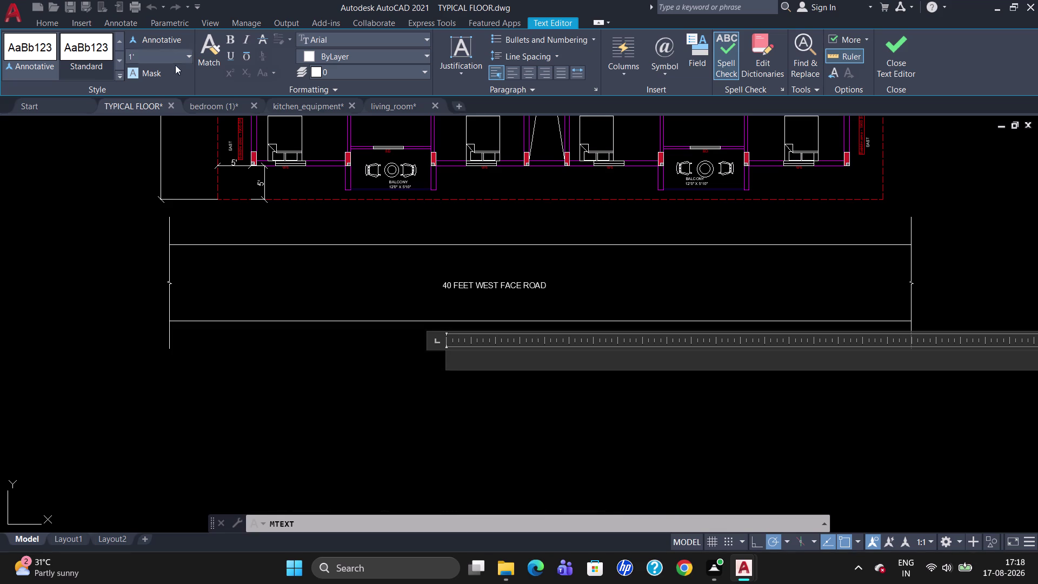
click(233, 39)
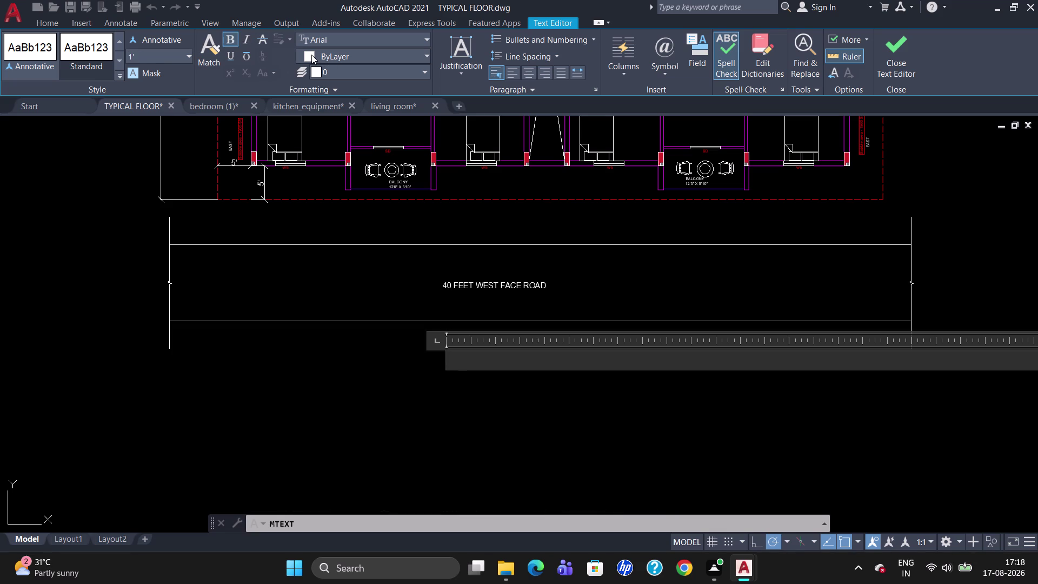
click(311, 55)
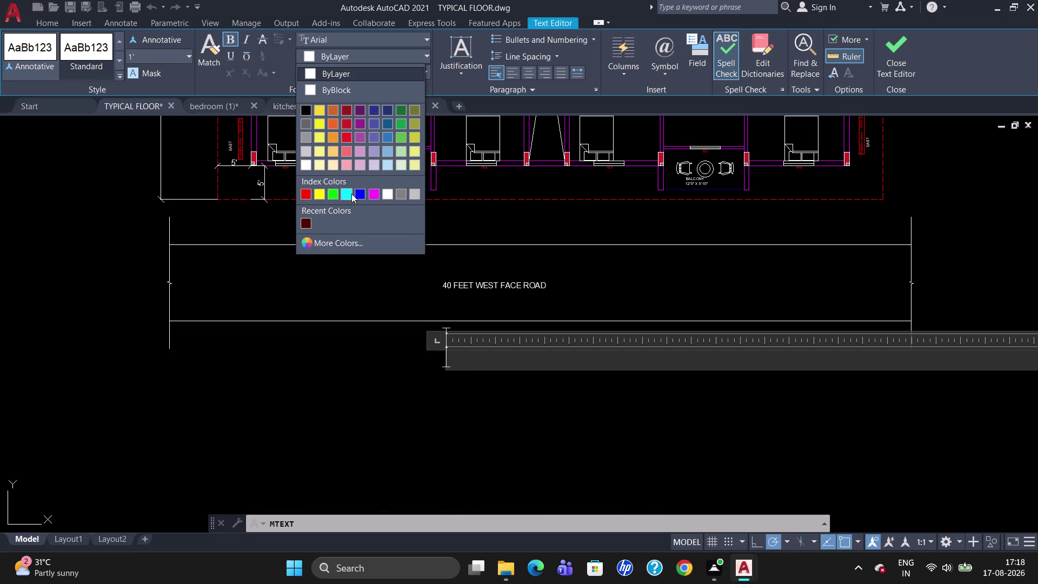
click(346, 193)
key(g)
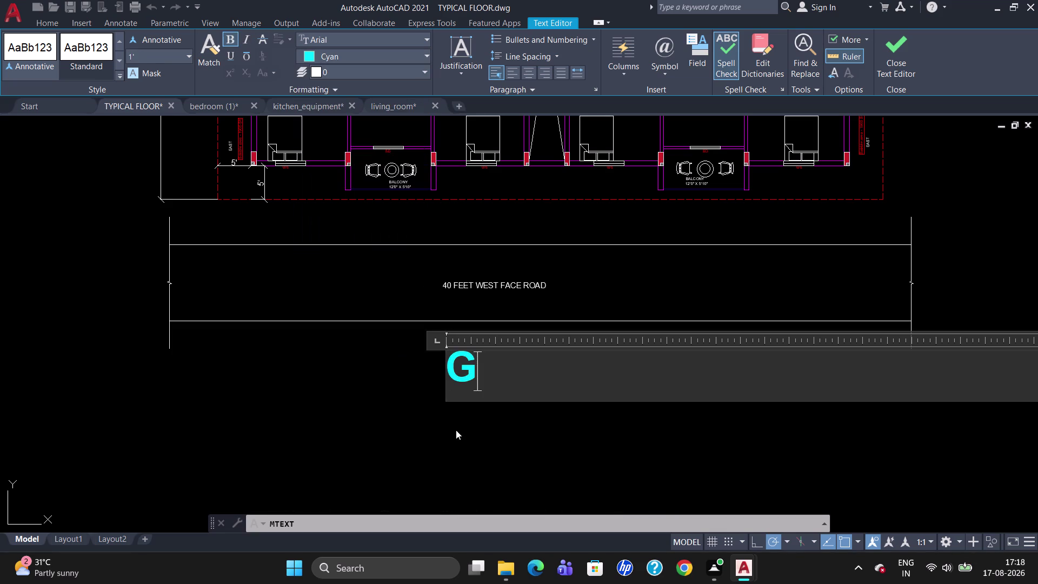
key(BackSpace)
text(TYPI)
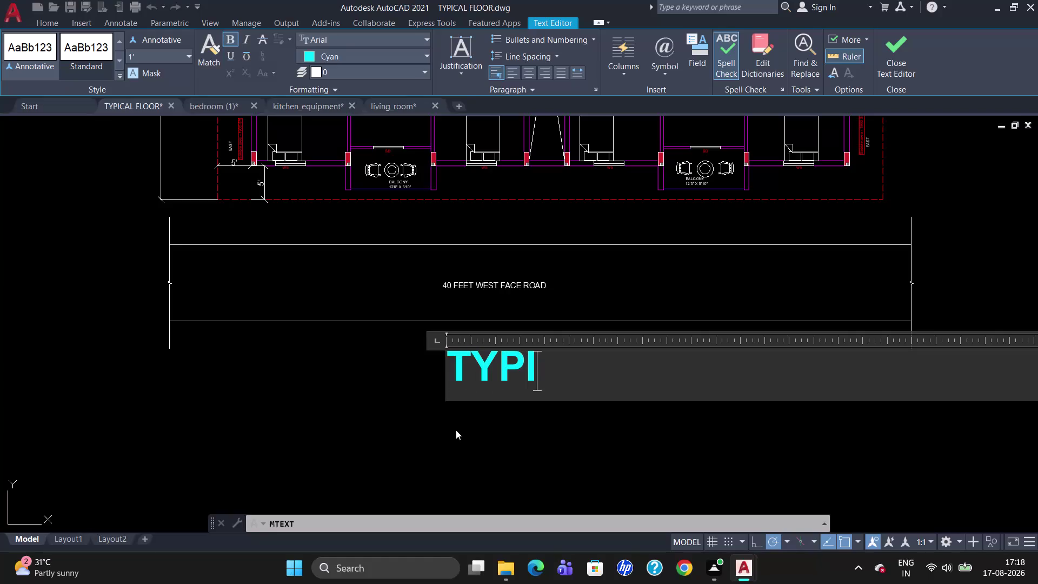
text(CAL)
key(space)
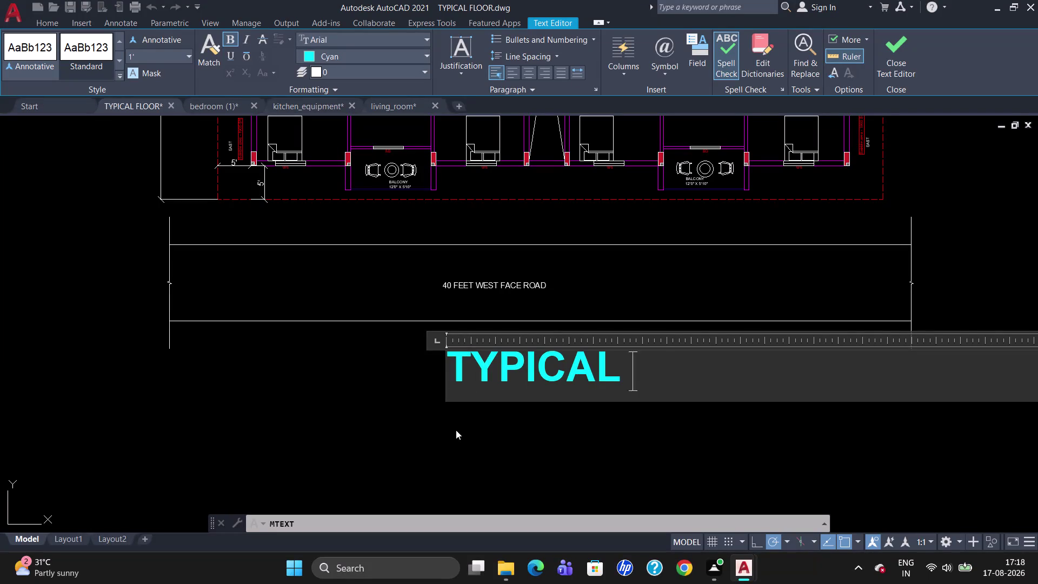
key(f)
text(LOO)
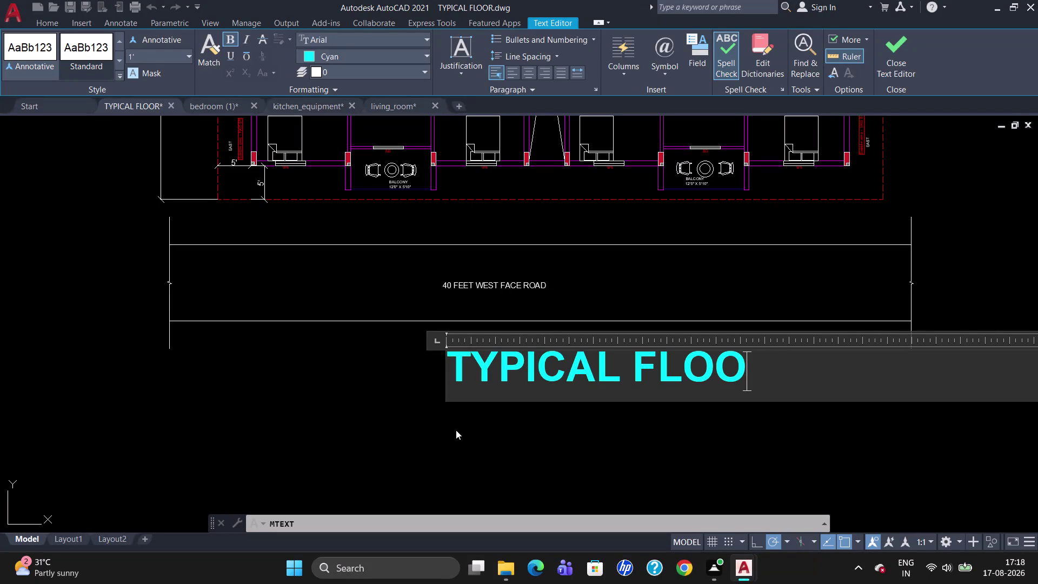
text(R)
click(457, 456)
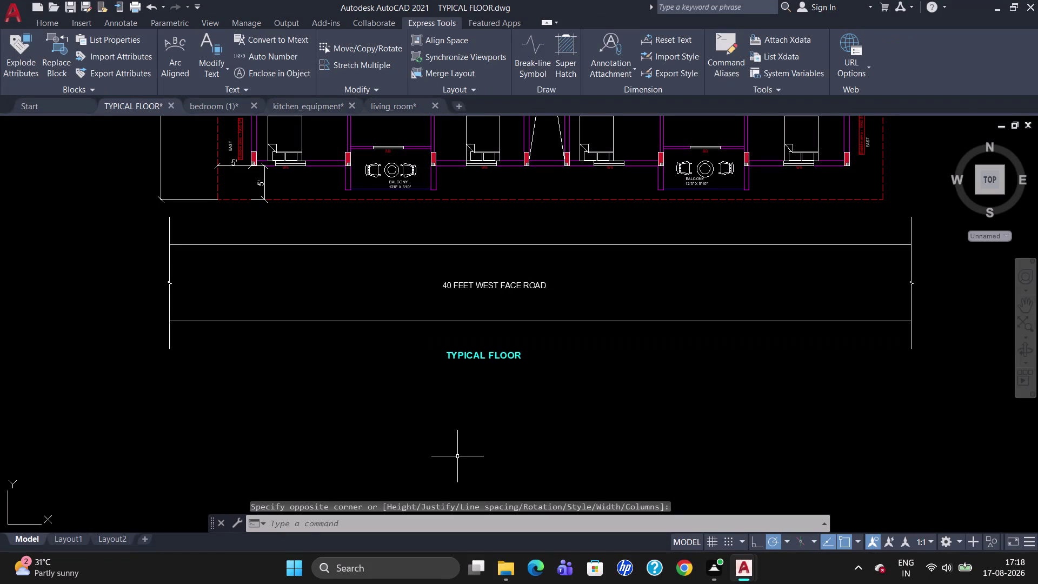
click(464, 358)
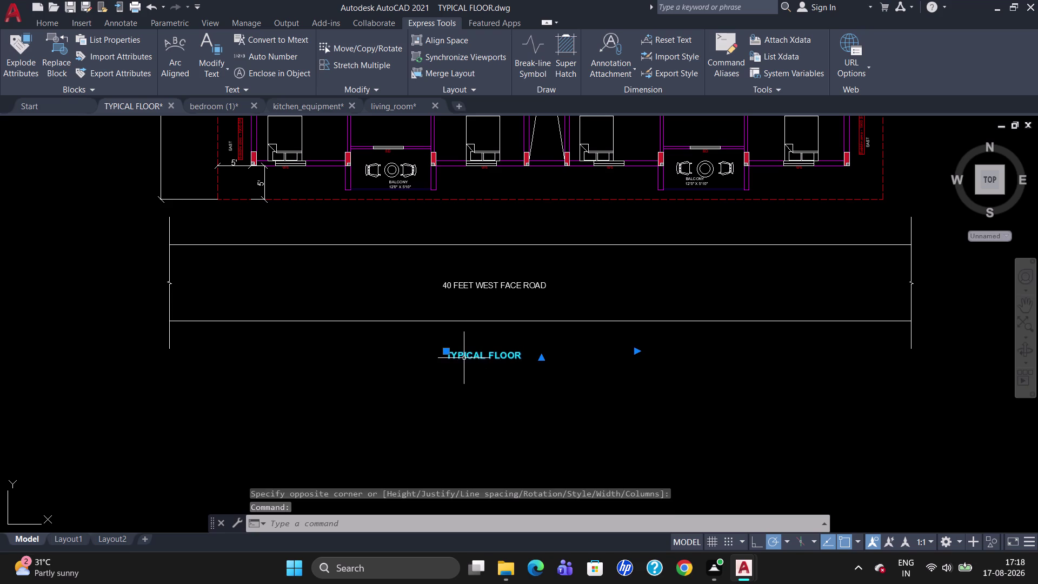
click(446, 348)
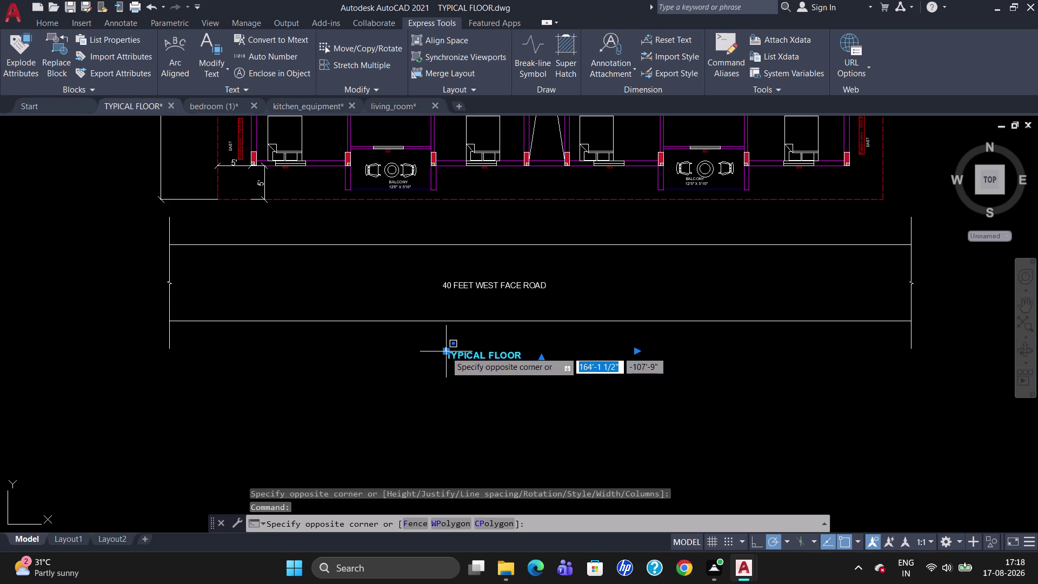
drag(446, 352, 464, 349)
click(449, 351)
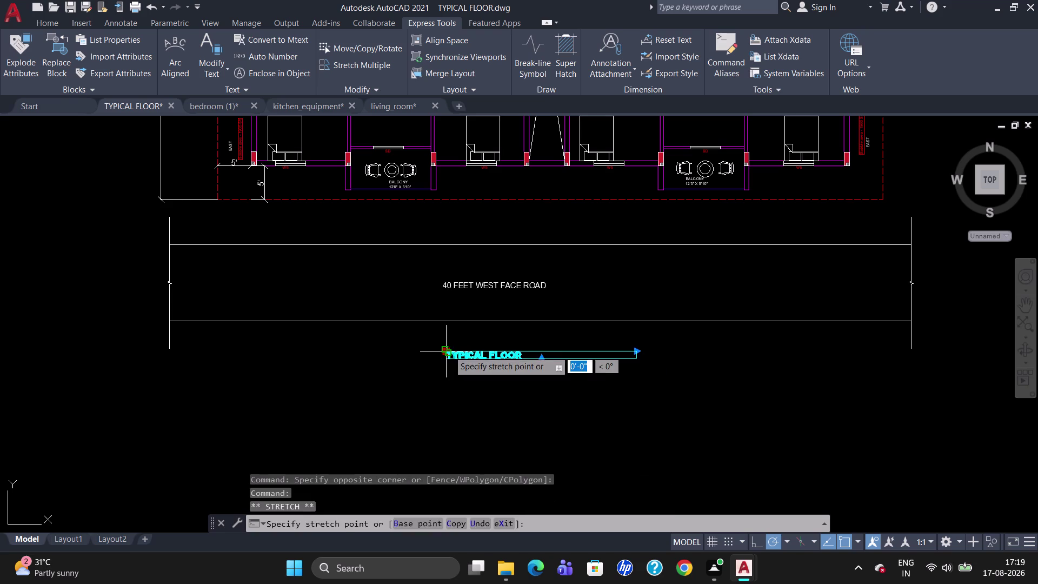
drag(449, 351, 483, 352)
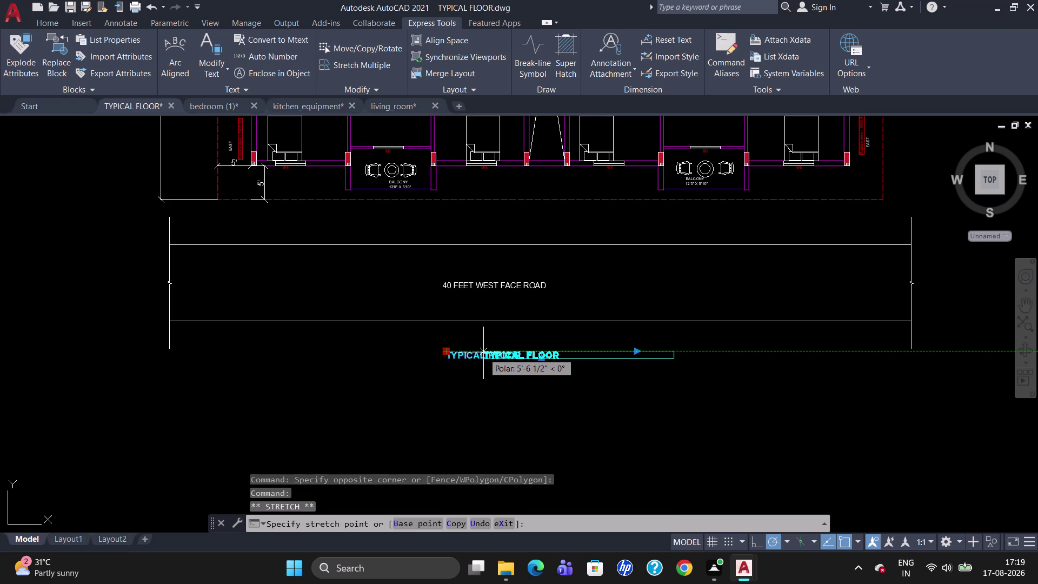
click(484, 353)
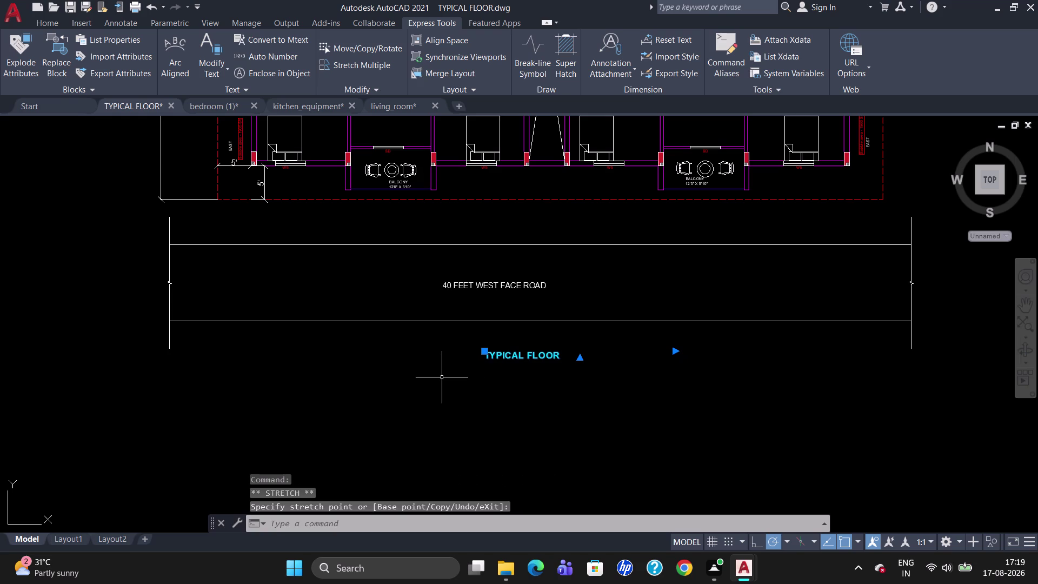
key(Escape)
scroll(down, 3)
scroll(up, 3)
scroll(down, 3)
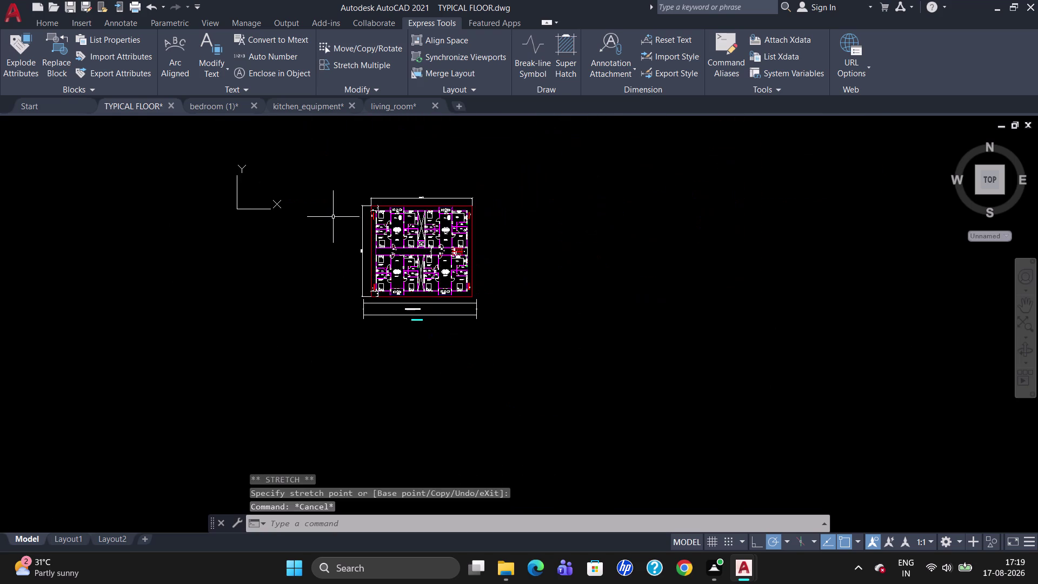
Zoom into the upper apartments and start a fill from the Home tab.
scroll(up, 3)
scroll(up, 3)
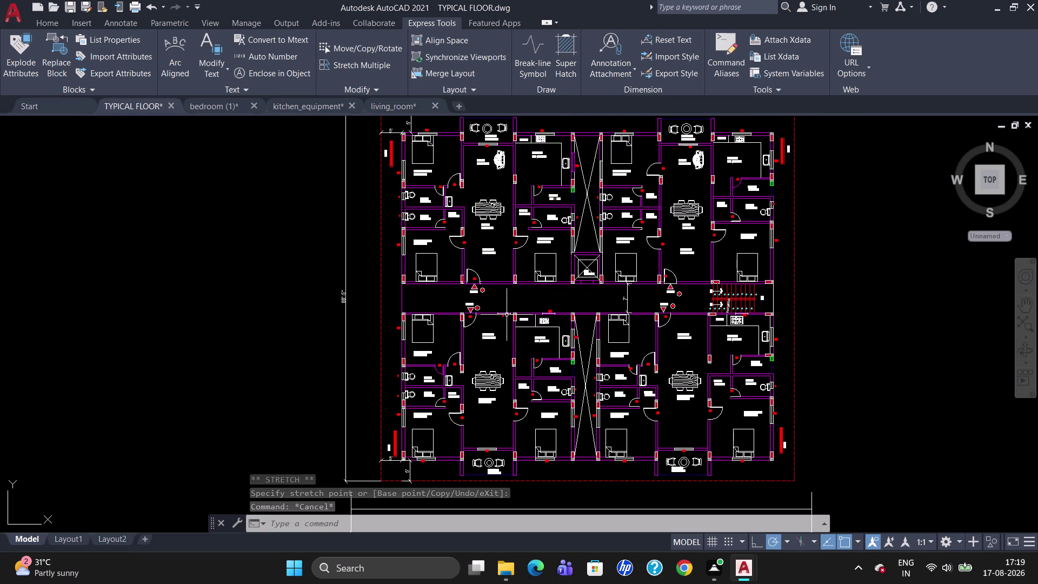
scroll(down, 3)
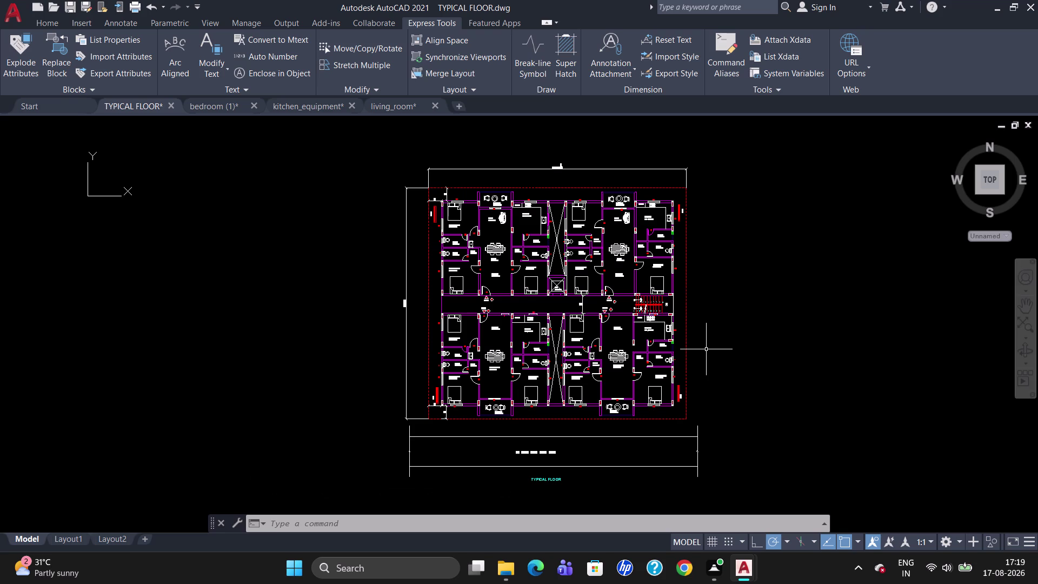
scroll(up, 3)
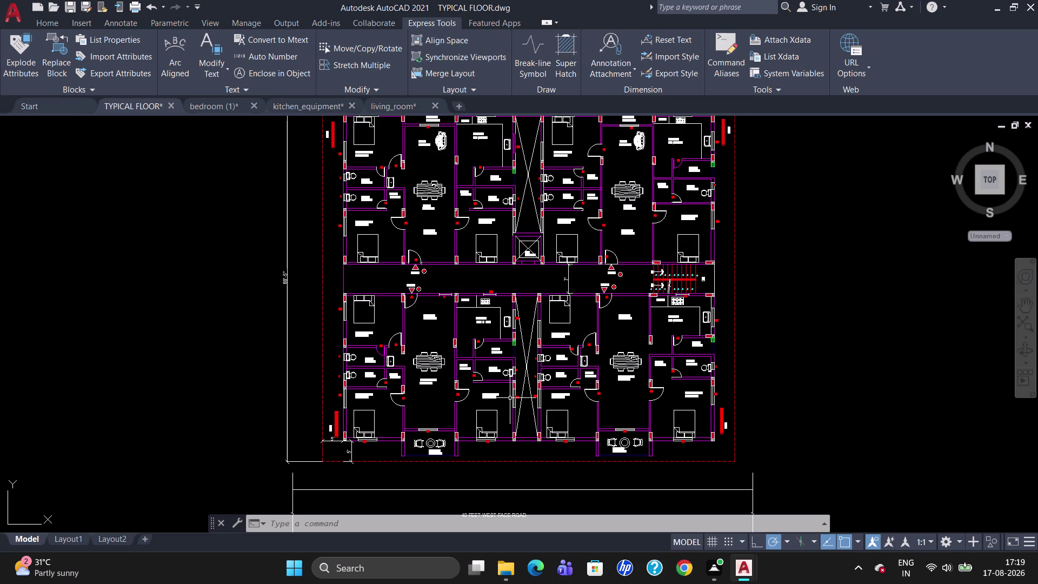
scroll(up, 3)
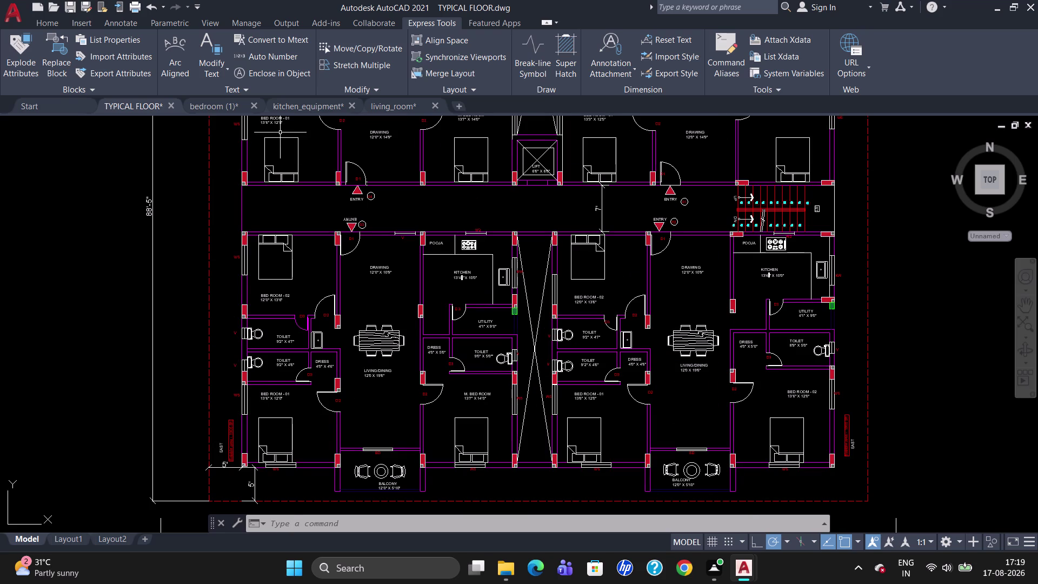
click(52, 25)
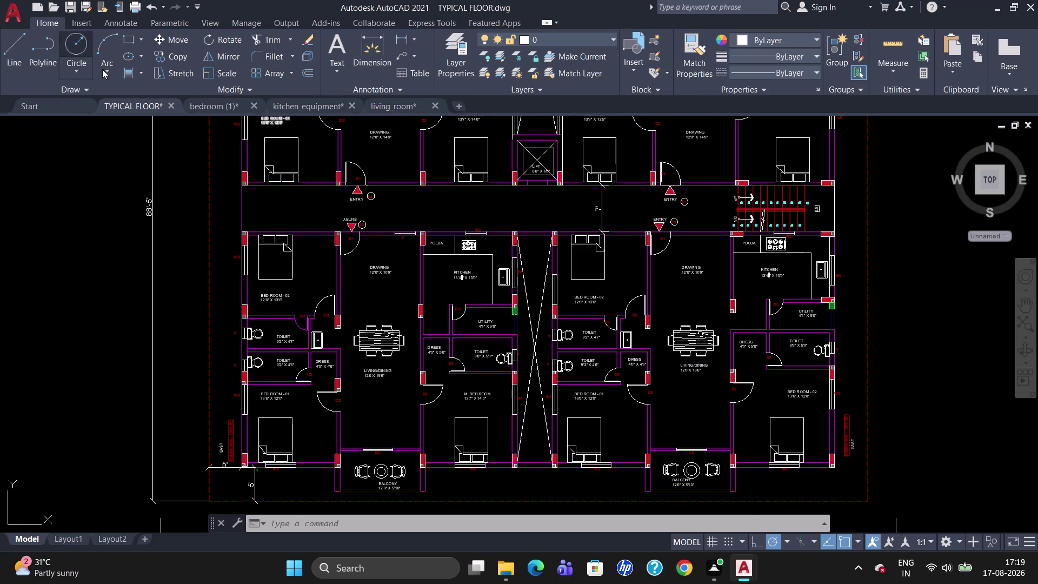
click(138, 76)
click(138, 127)
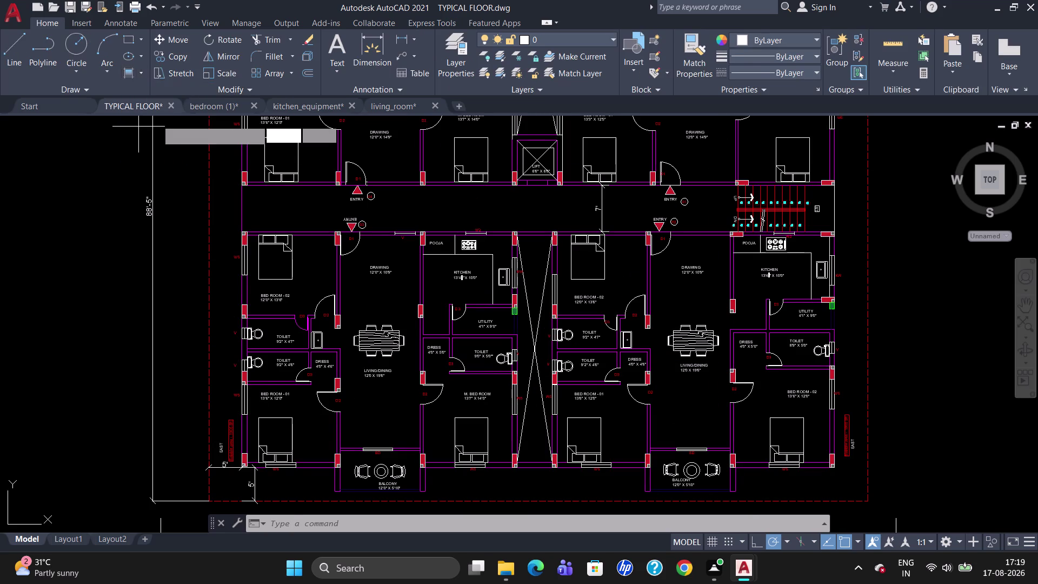
Set both gradient colours to grey.
click(343, 54)
click(341, 88)
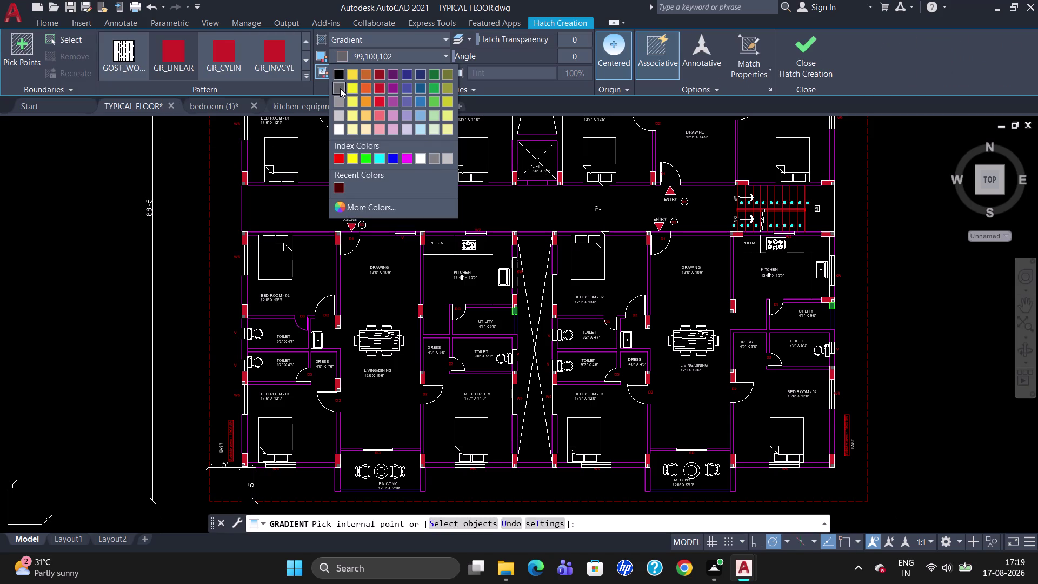
click(353, 71)
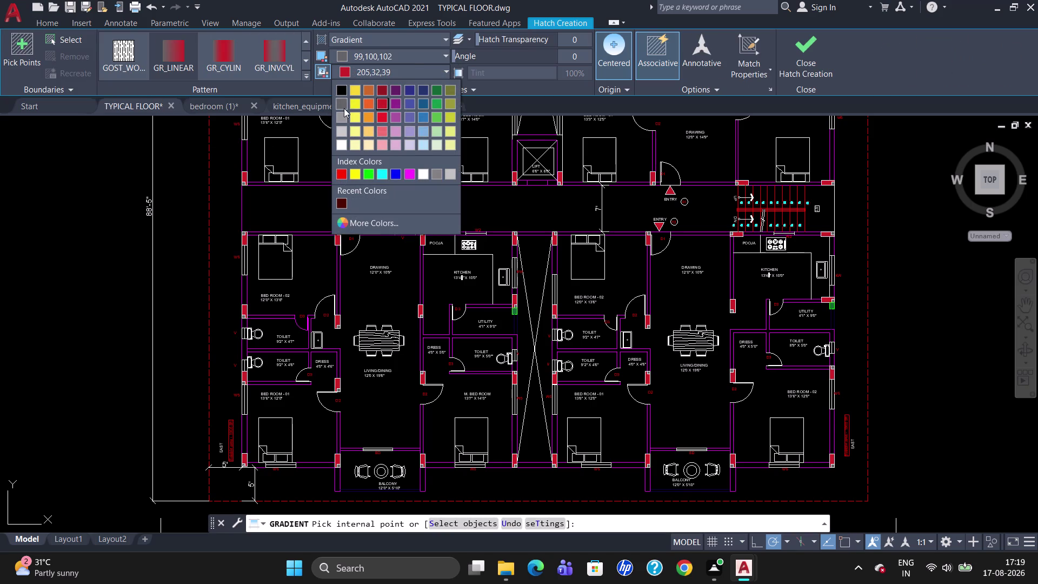
click(343, 109)
scroll(up, 3)
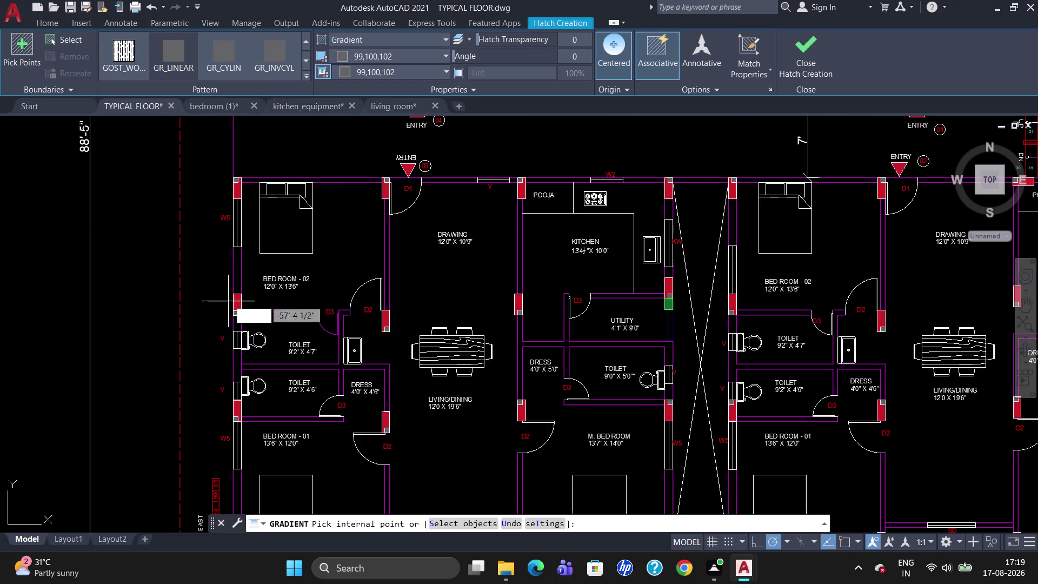
Gradient-fill the walls around the bedrooms, DRAWING, POOJA and KITCHEN.
click(235, 275)
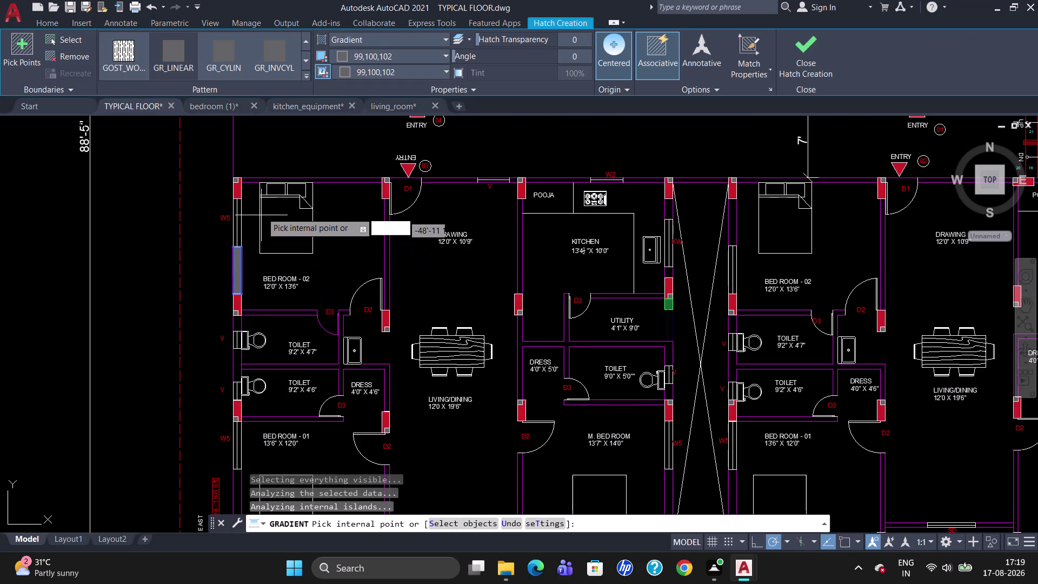
click(273, 180)
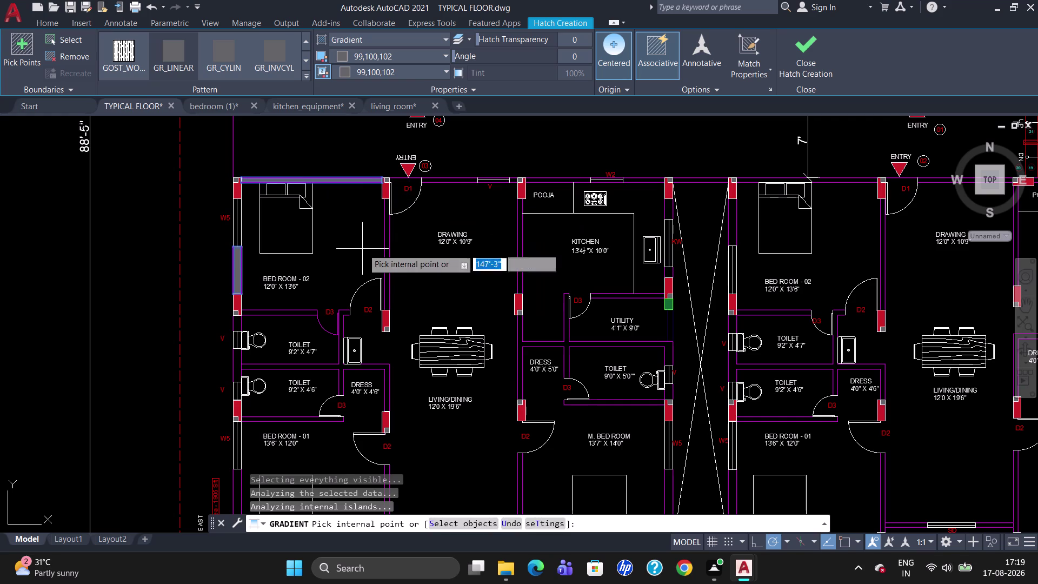
click(387, 243)
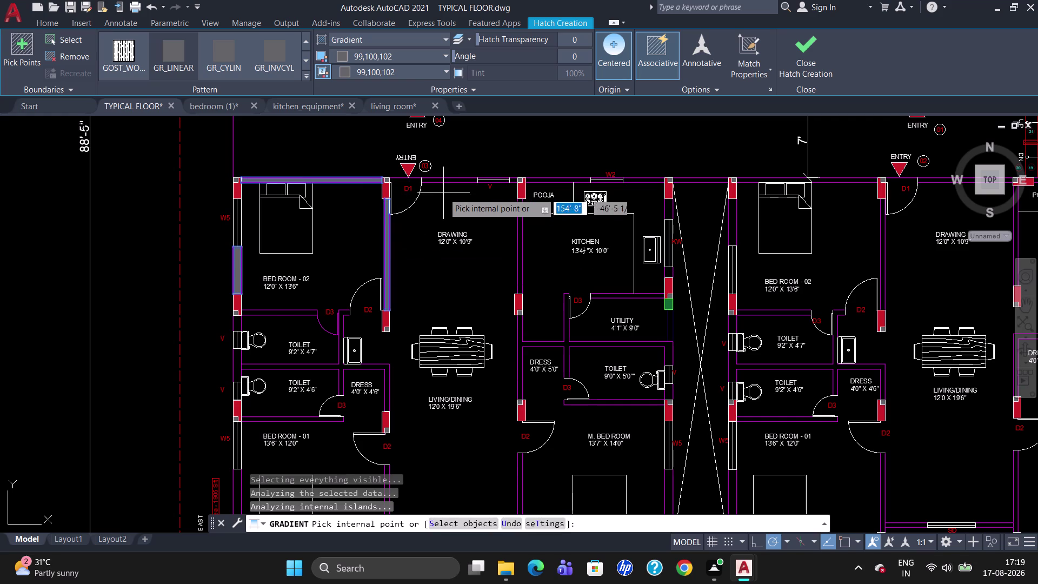
click(450, 181)
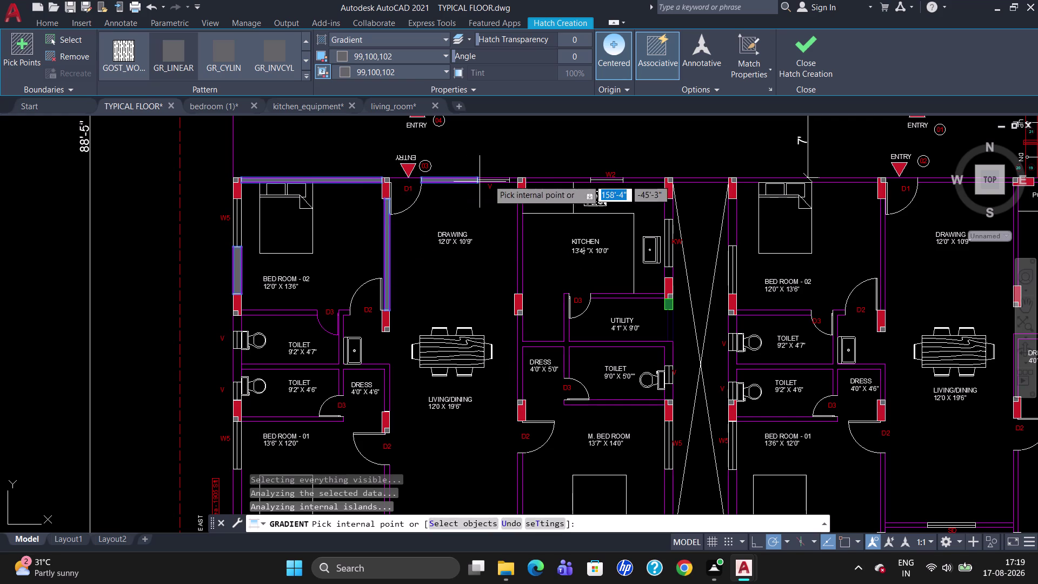
scroll(up, 3)
click(506, 188)
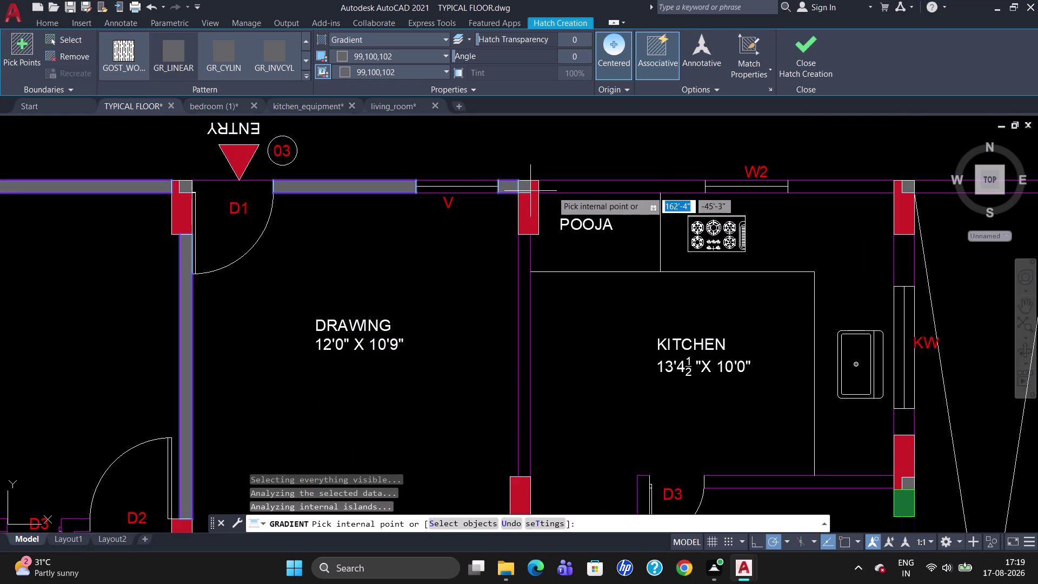
click(591, 184)
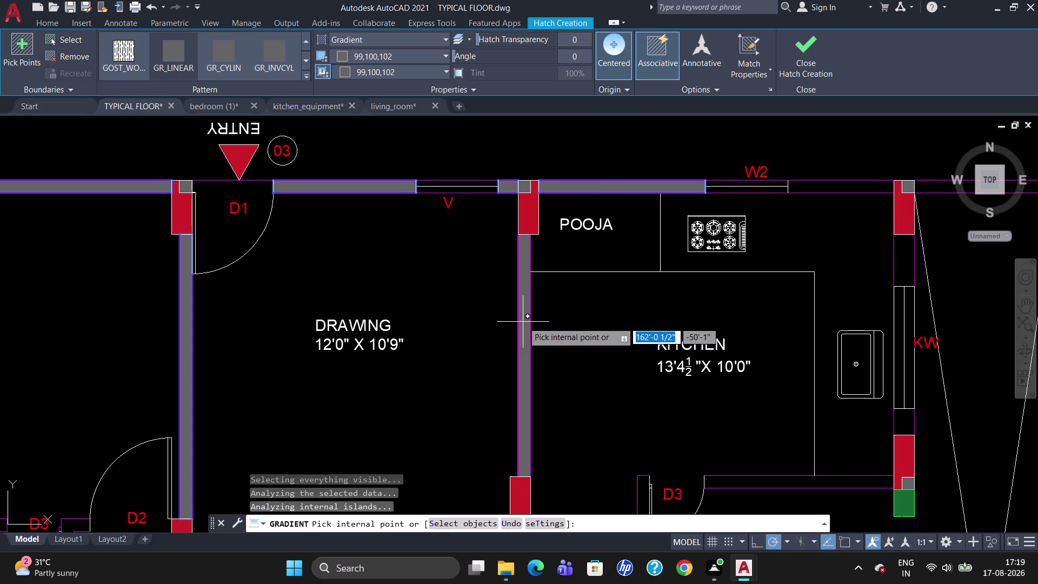
click(522, 322)
scroll(down, 3)
scroll(up, 3)
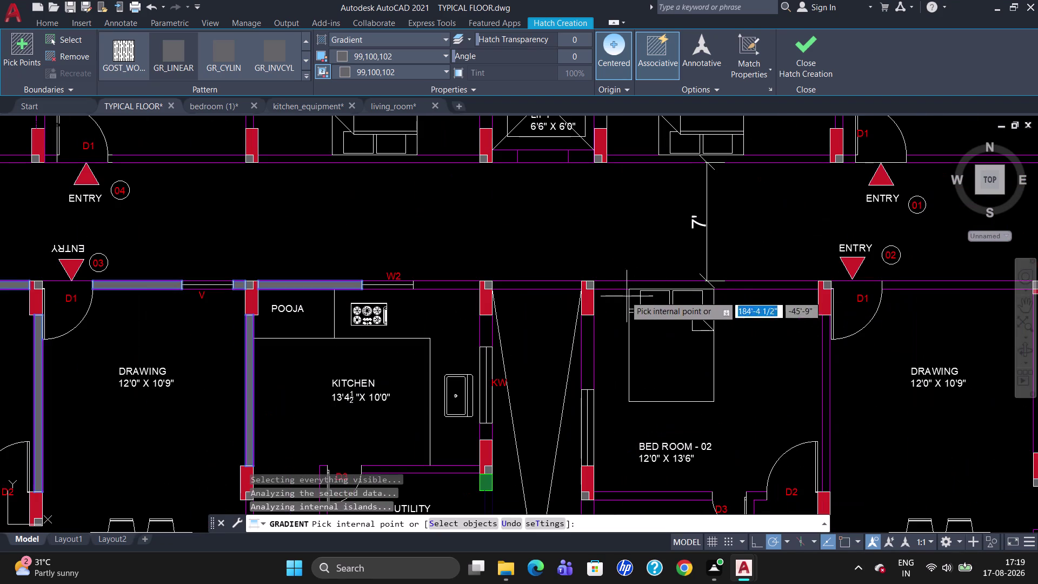
click(622, 285)
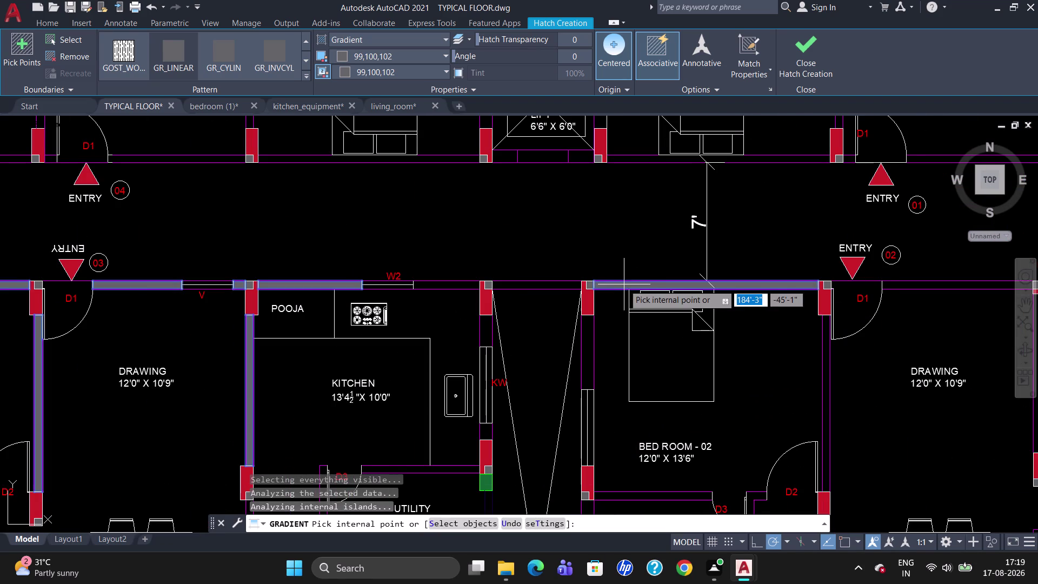
click(530, 285)
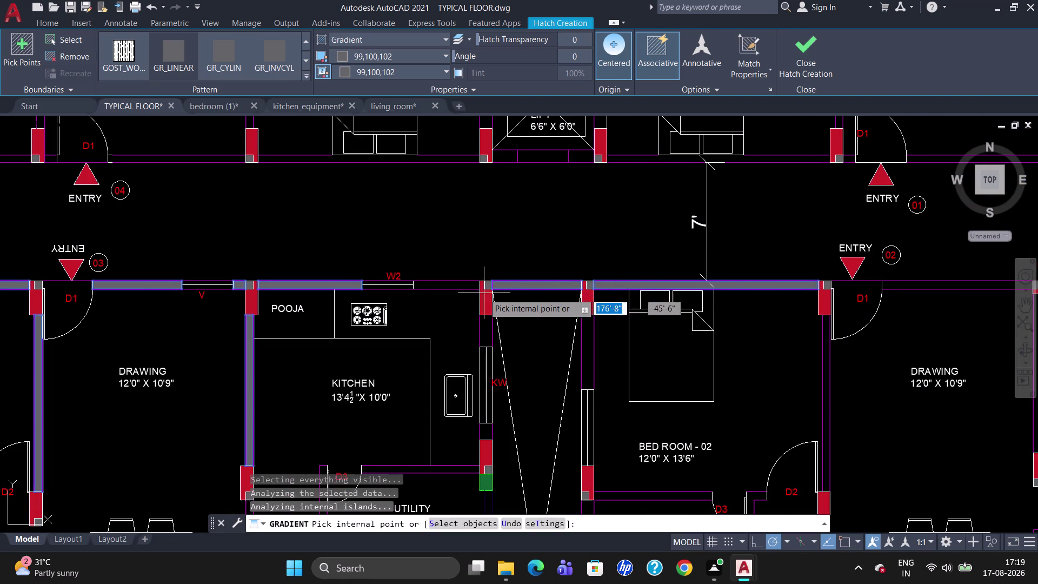
click(451, 286)
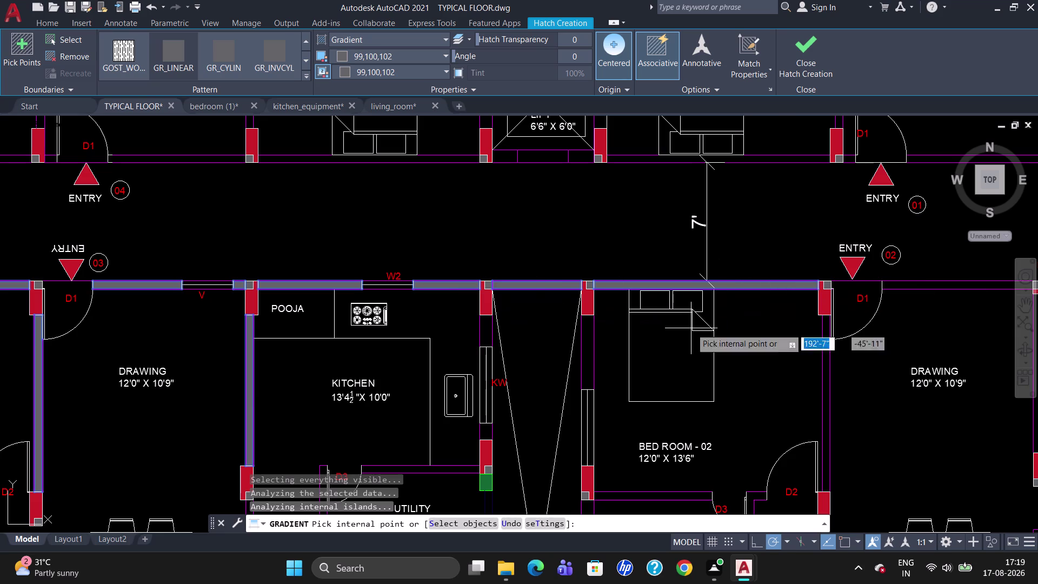
click(487, 331)
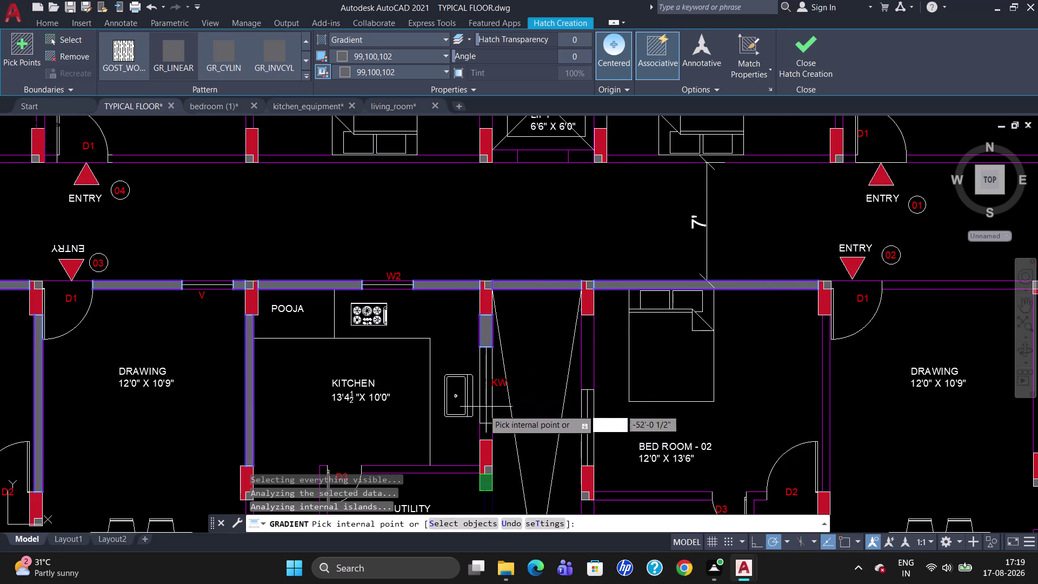
click(484, 430)
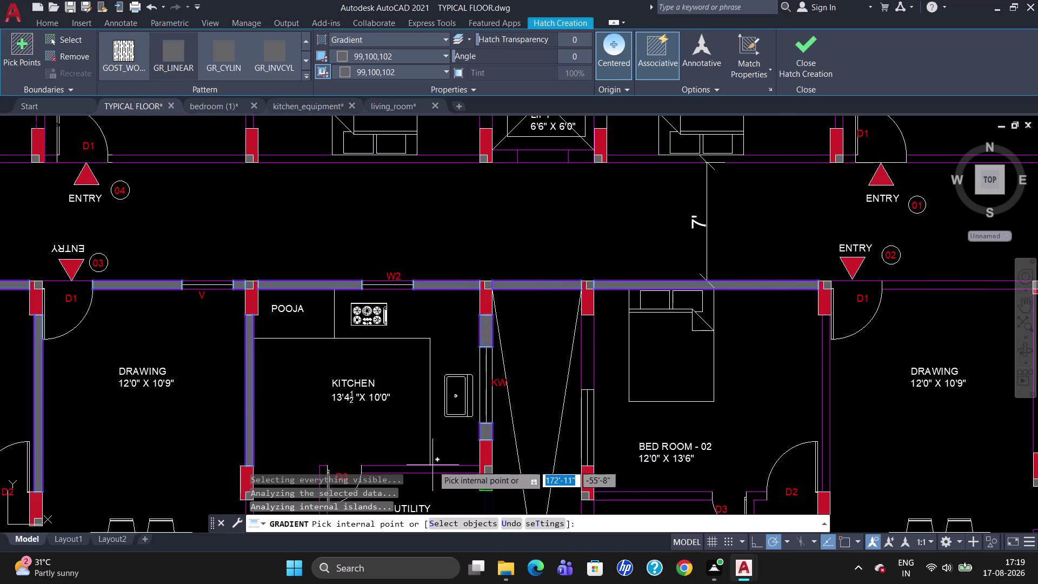
click(430, 470)
Fill walls around UTILITY, DRESS, TOILET, M. BED ROOM, LIVING/DINING and BALCONY, then pick inside the plan.
scroll(down, 3)
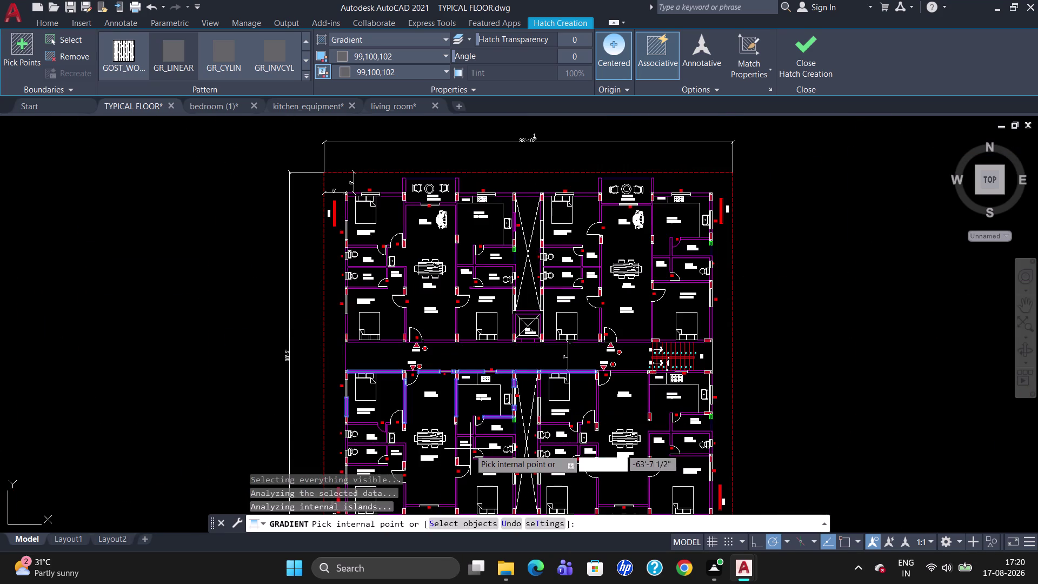
scroll(up, 3)
click(476, 410)
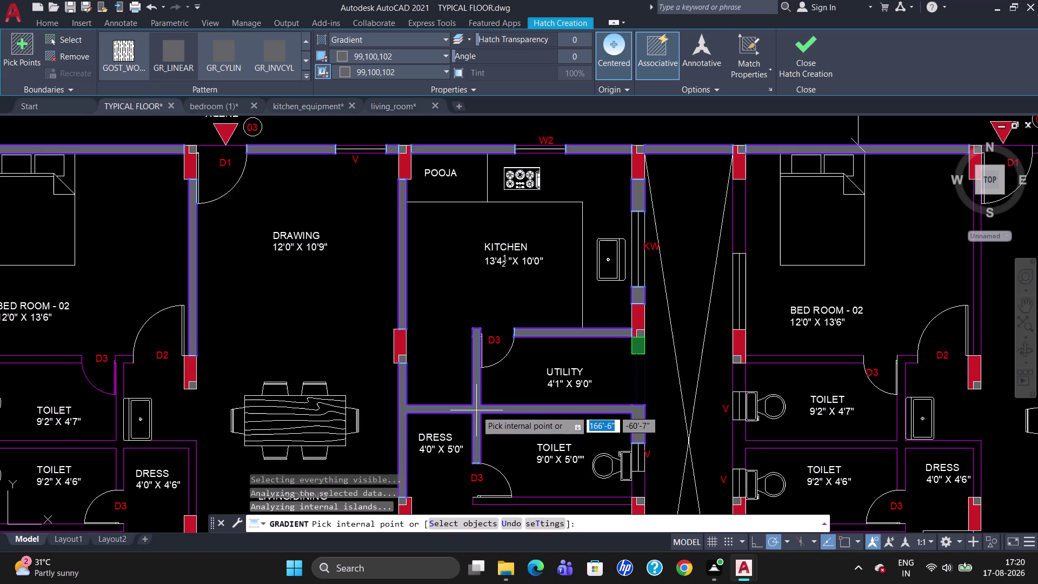
scroll(down, 3)
scroll(up, 3)
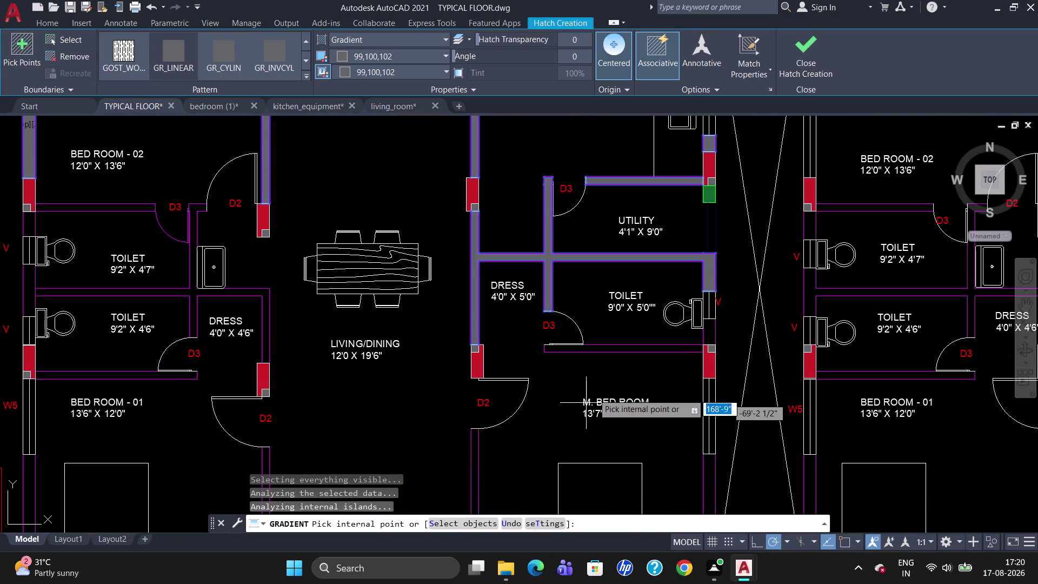
click(600, 347)
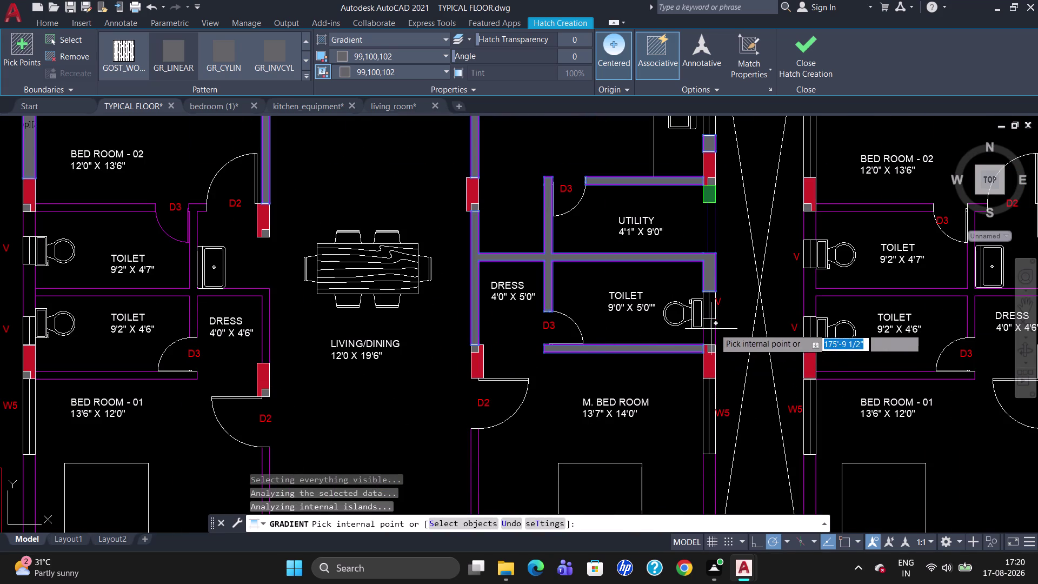
click(706, 332)
scroll(down, 3)
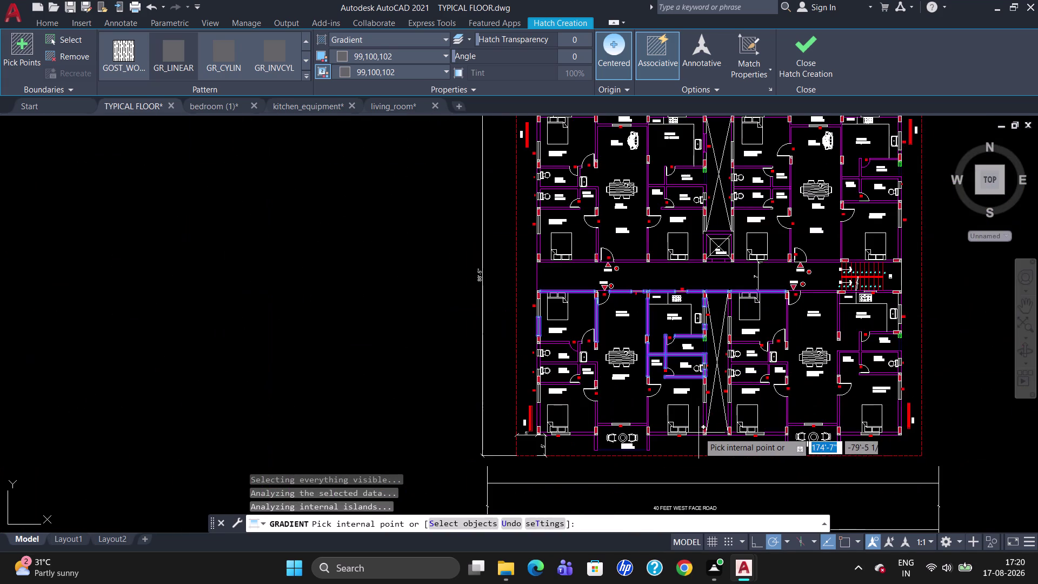
scroll(up, 3)
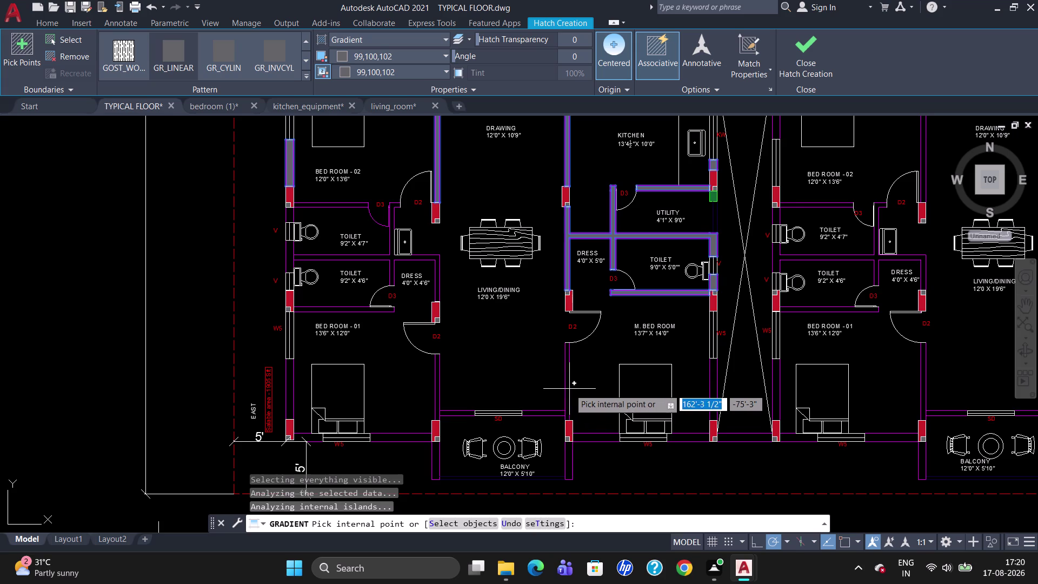
click(567, 388)
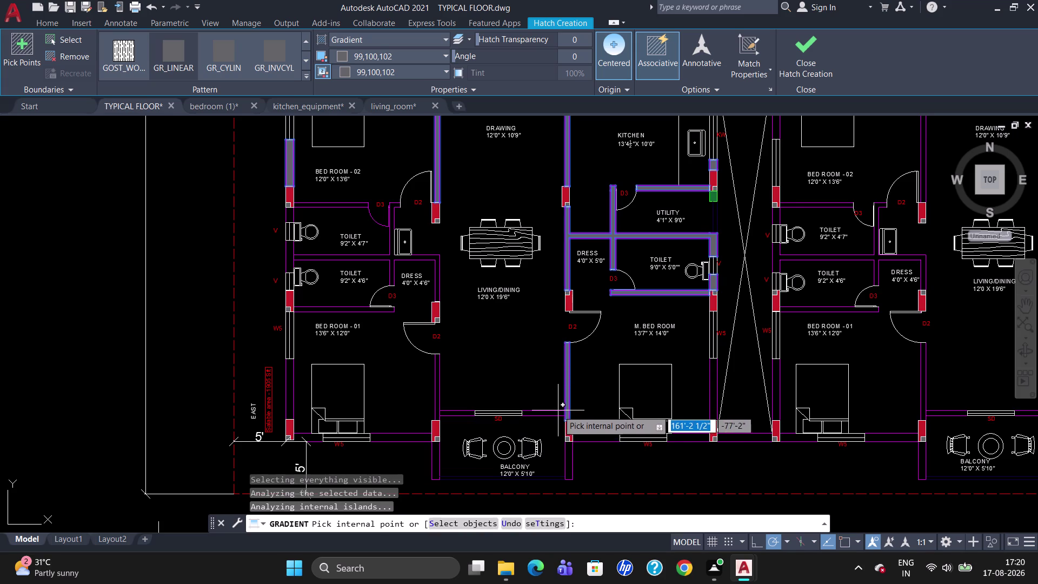
click(555, 412)
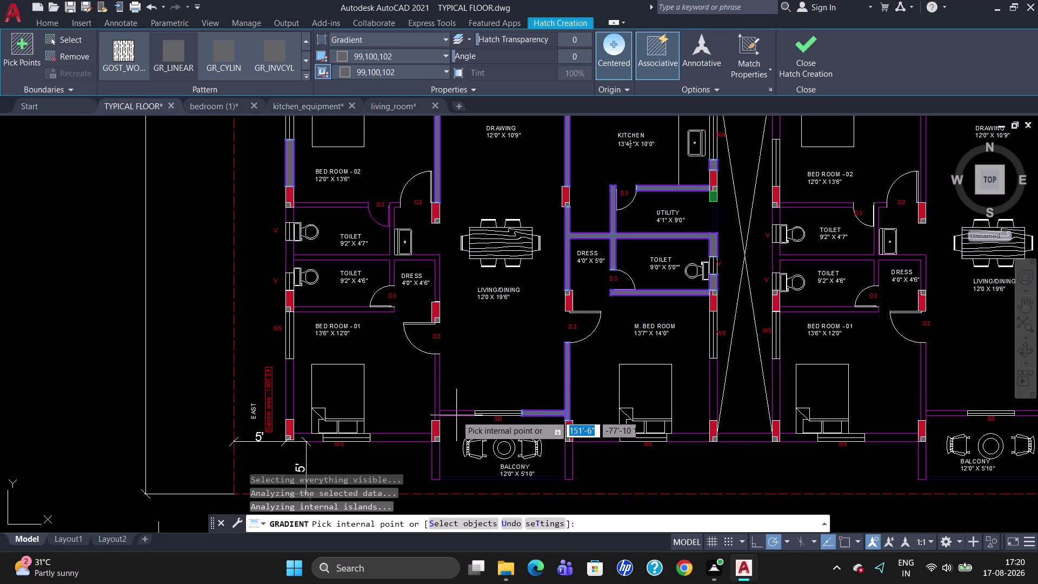
click(456, 413)
click(438, 397)
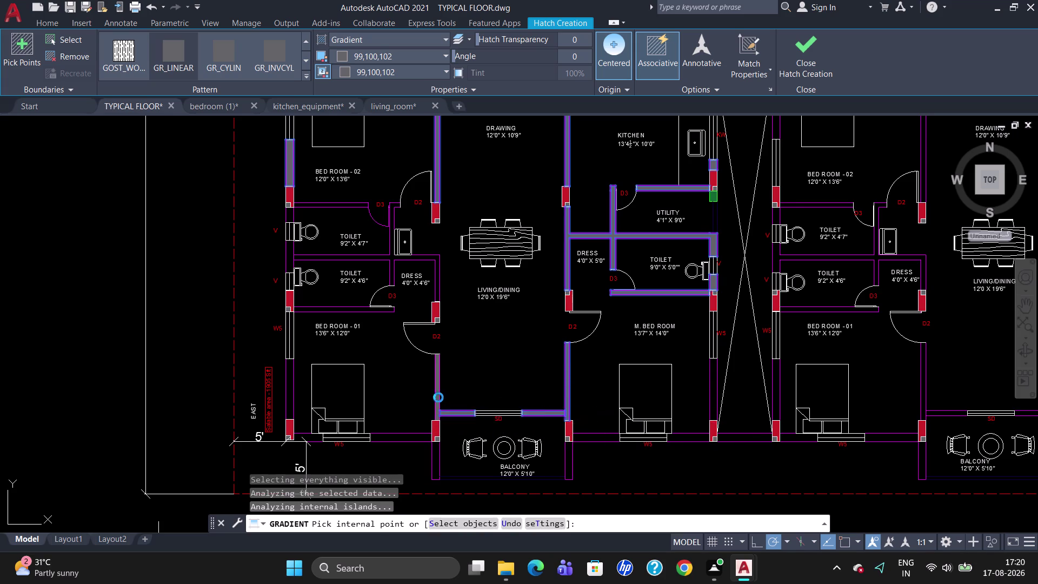
click(408, 438)
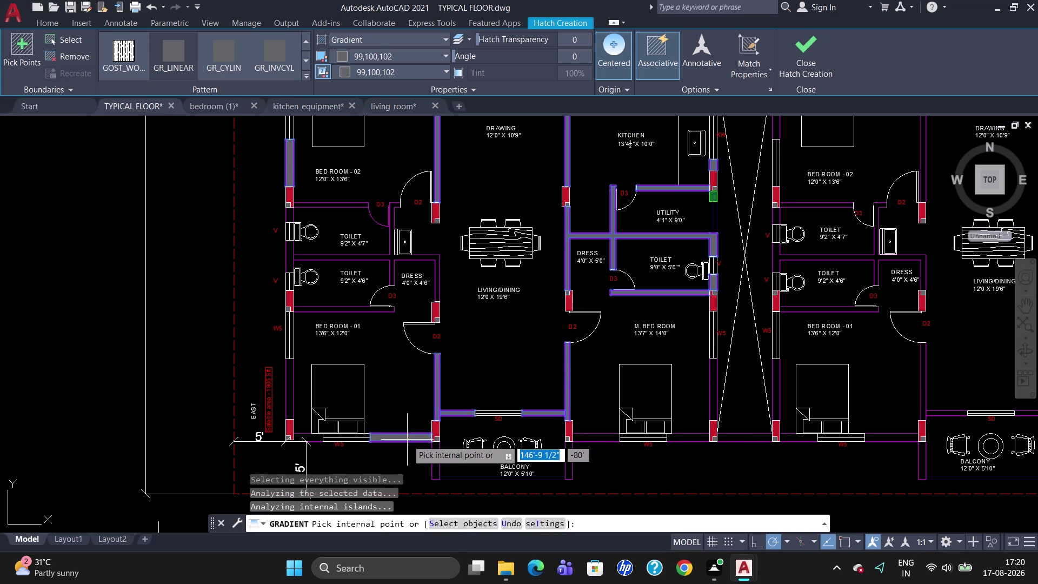
click(433, 453)
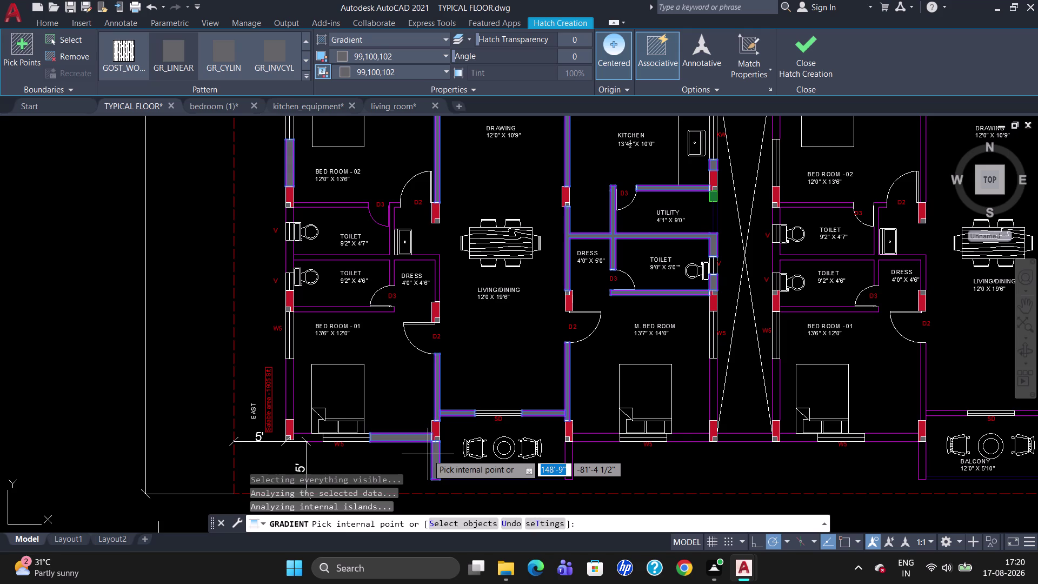
click(301, 436)
click(289, 387)
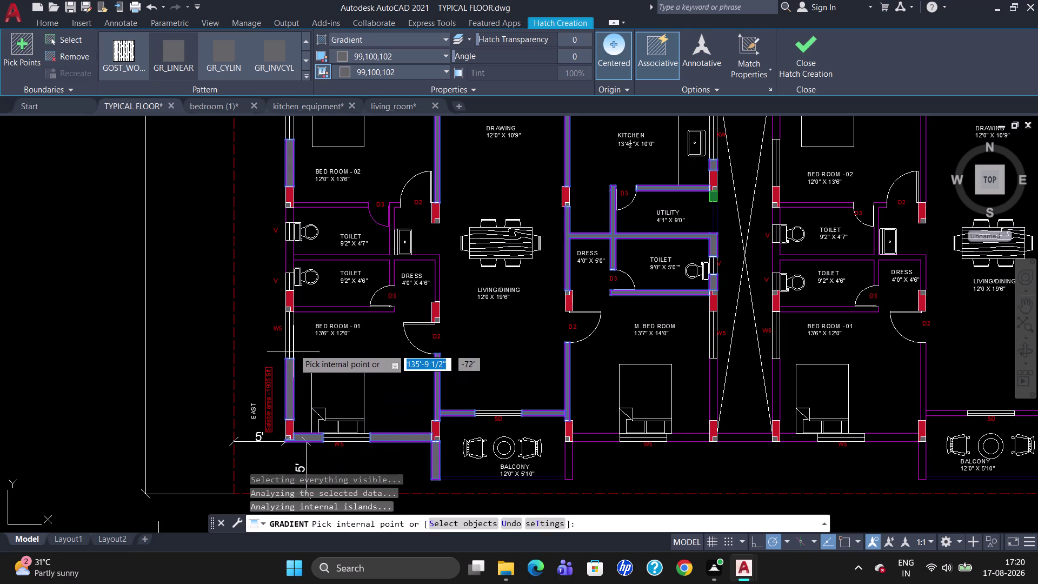
click(307, 307)
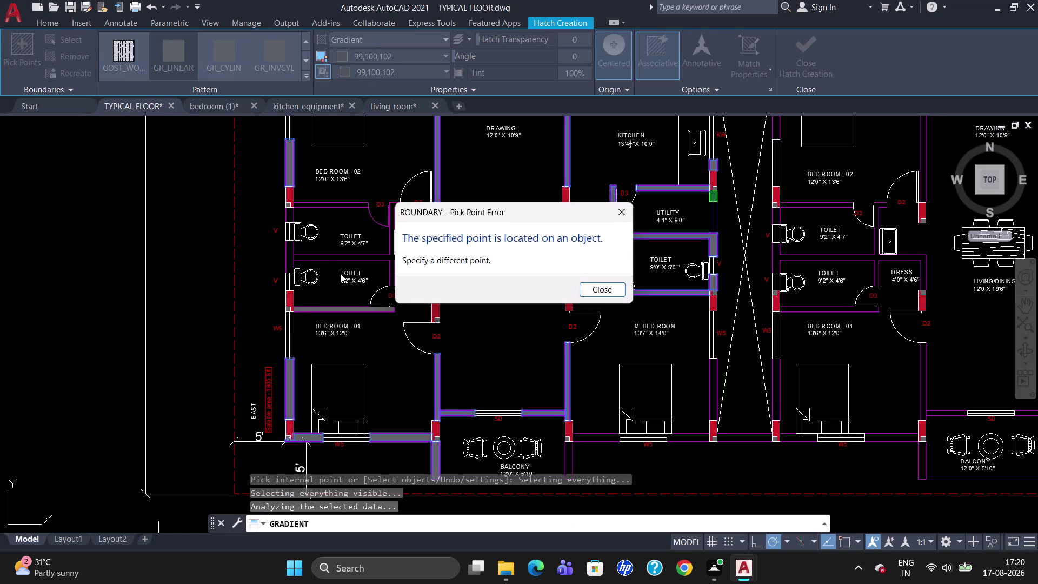
Dismiss the pick-point error, try new points near the upper toilet, then cancel.
click(598, 289)
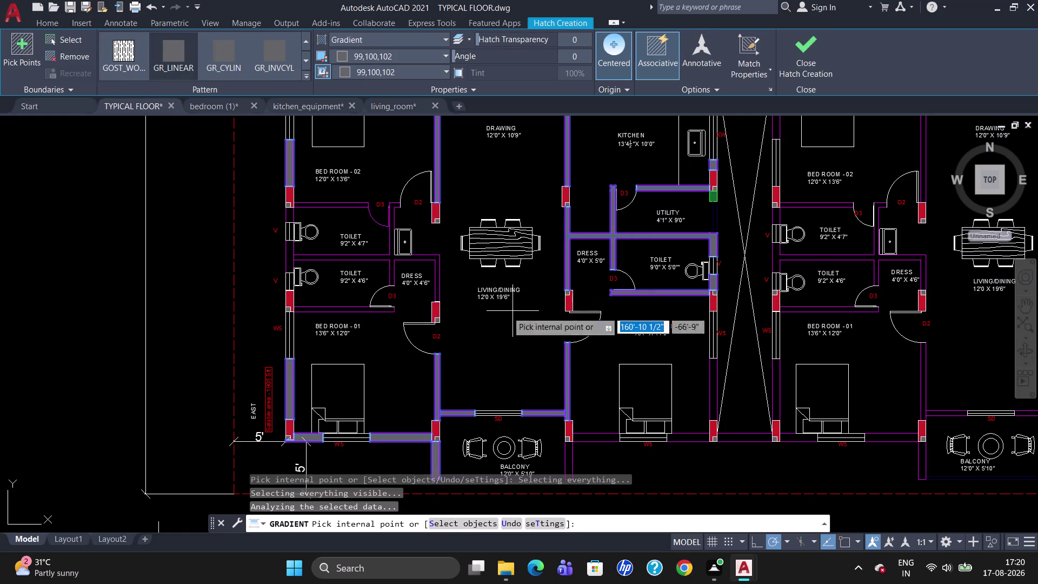
click(325, 308)
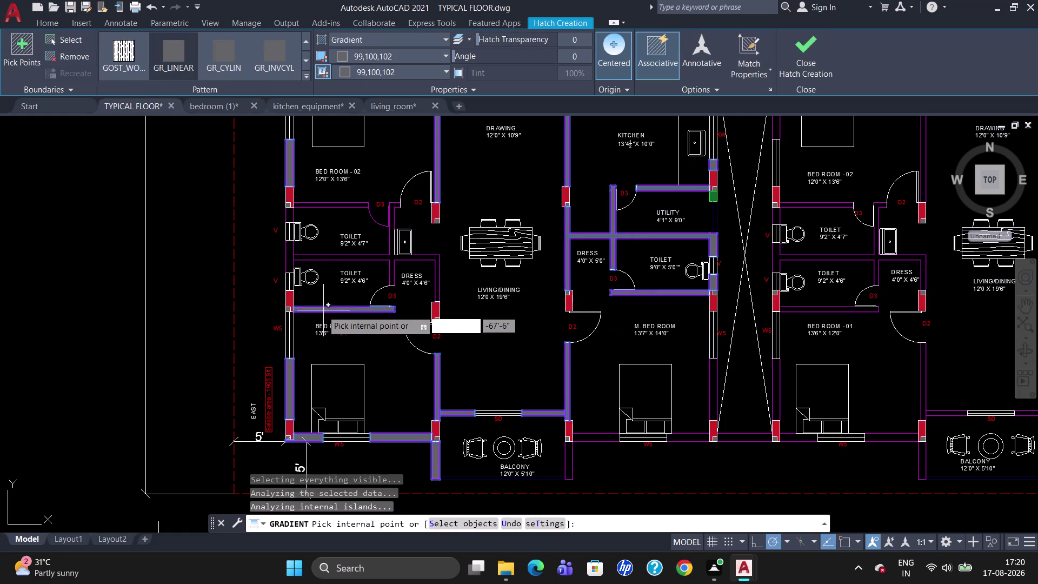
click(334, 254)
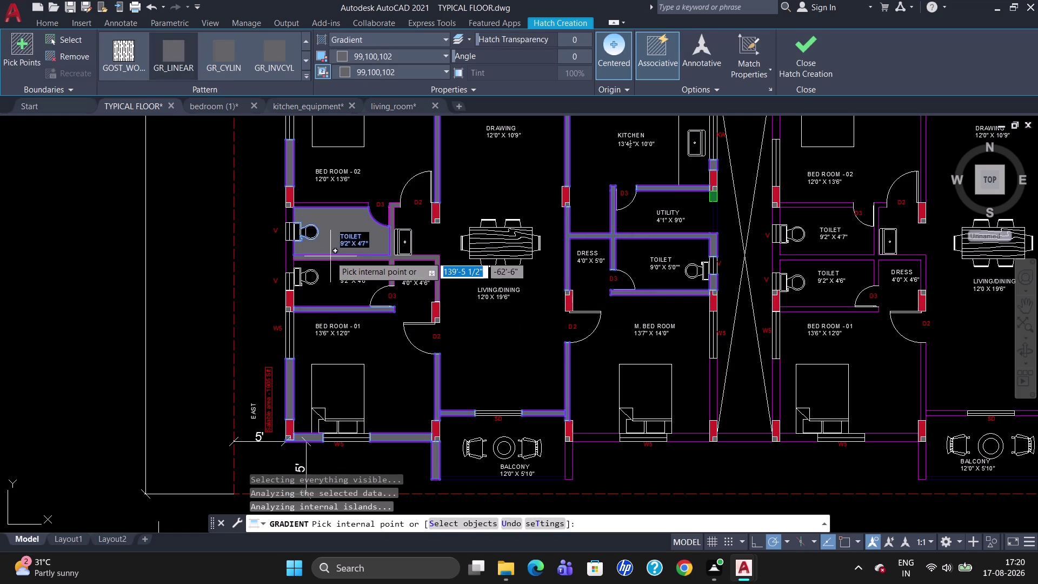
click(337, 229)
key(Escape)
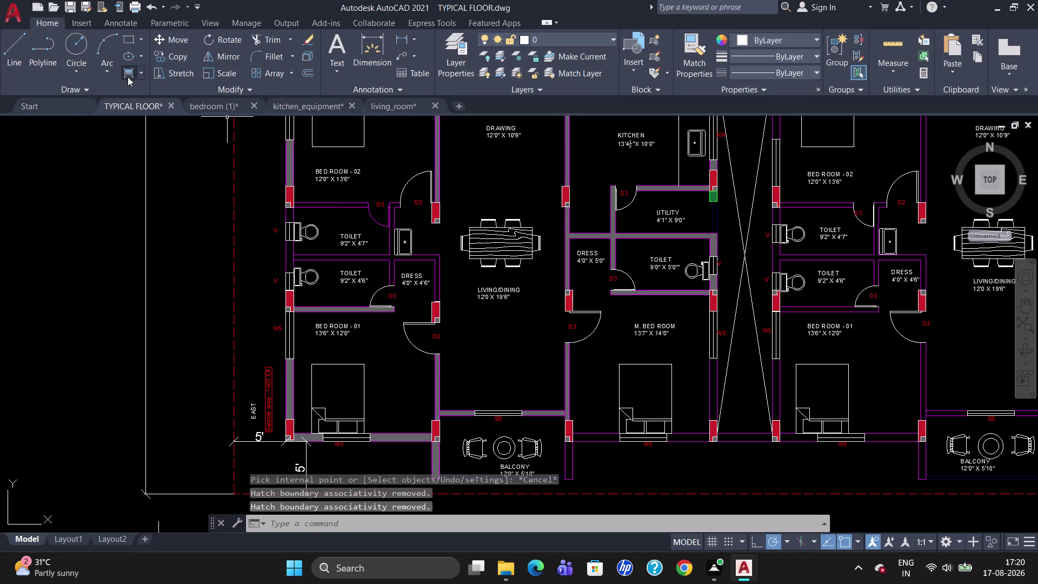
Retry the gradient fill inside the toilet, then delete the grey fill flooding the plan.
click(128, 76)
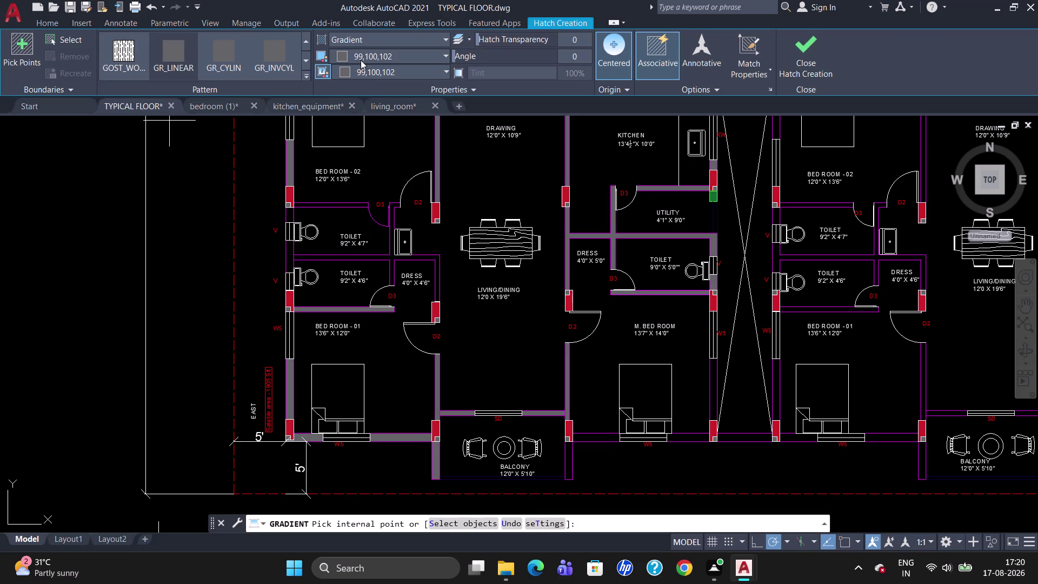
click(362, 58)
click(290, 256)
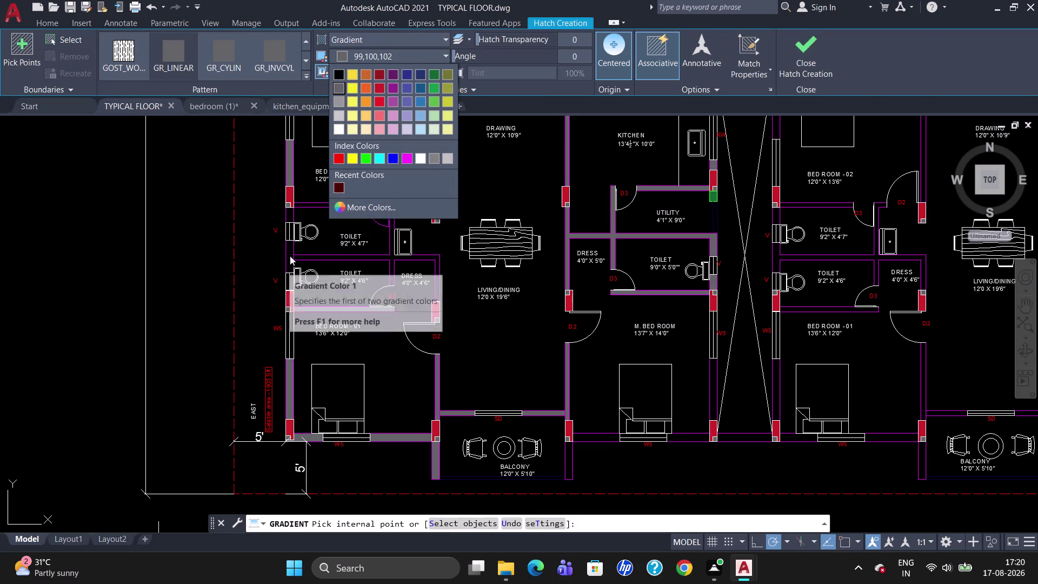
click(289, 256)
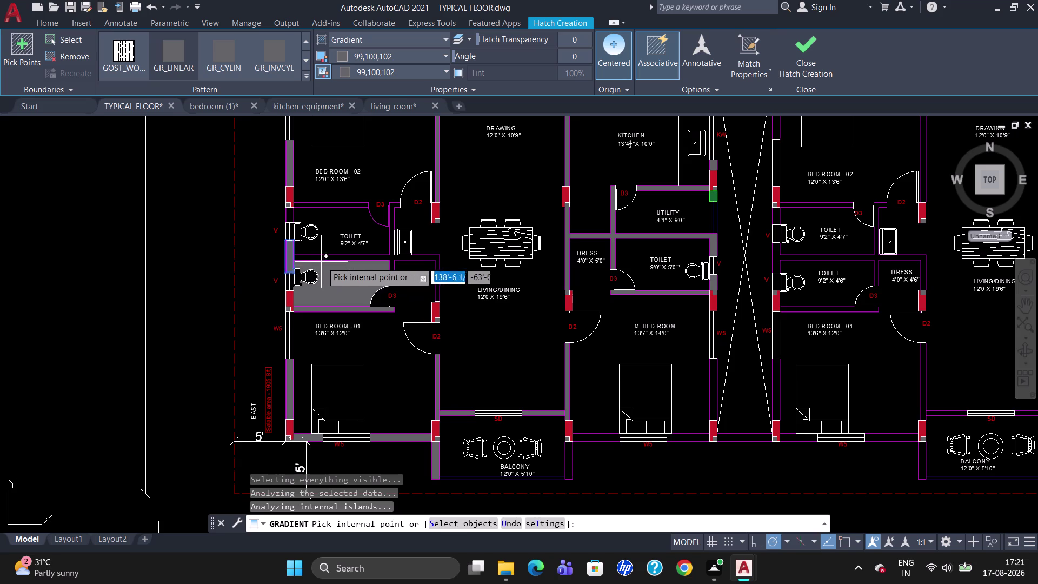
click(327, 257)
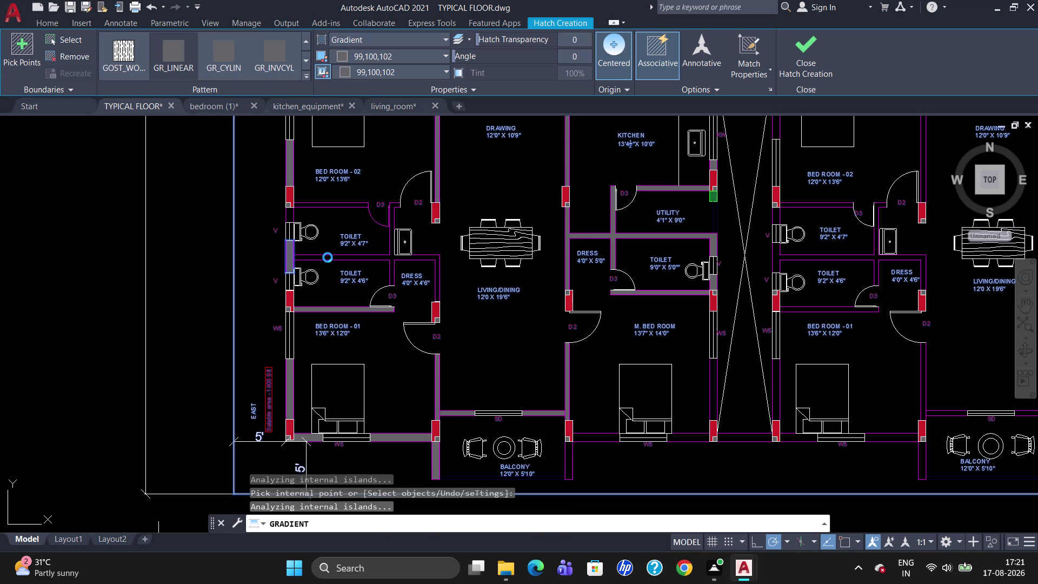
key(Escape)
key(Escape)
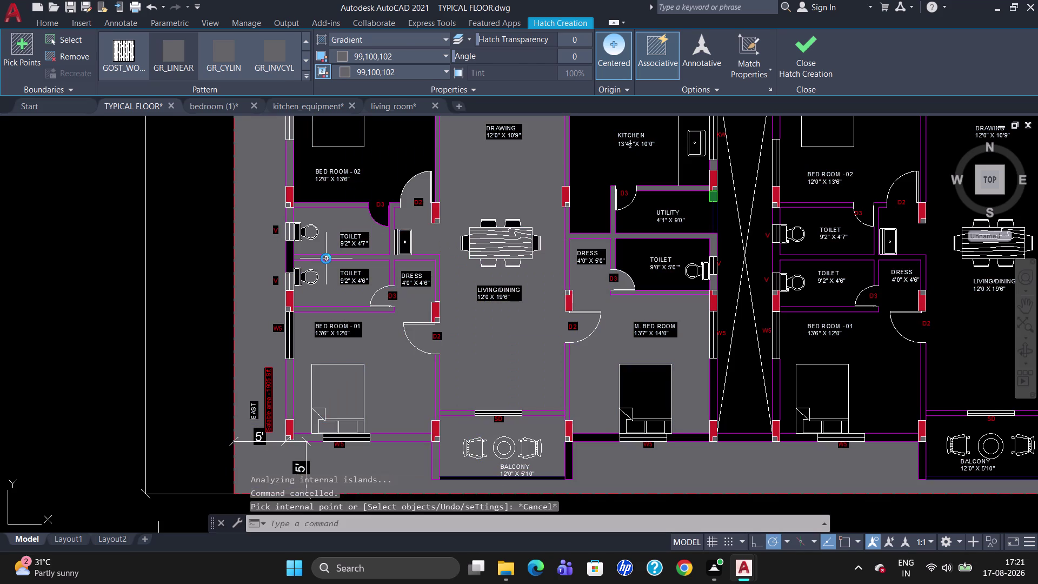
key(Escape)
click(336, 234)
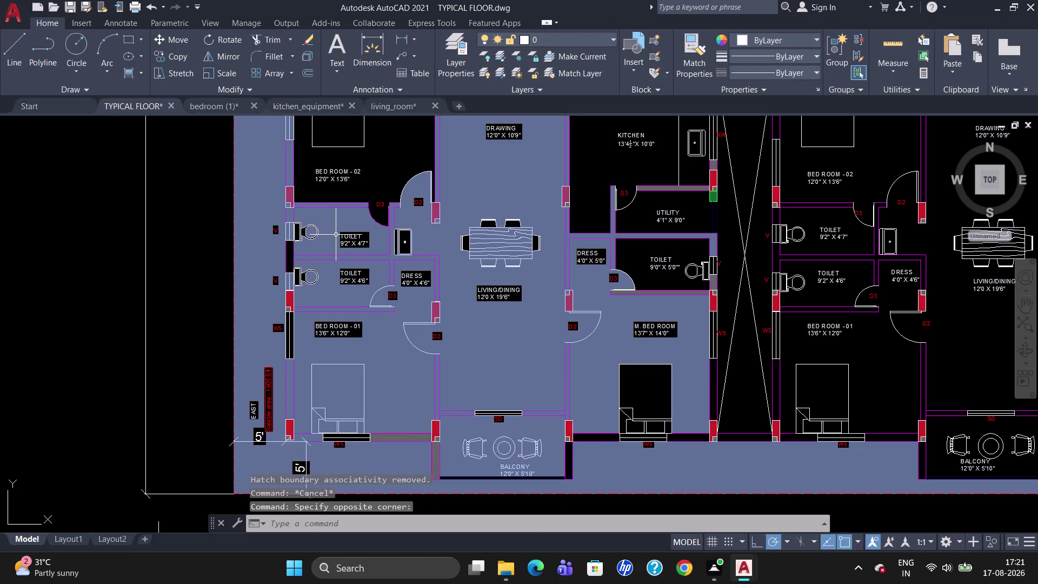
key(Delete)
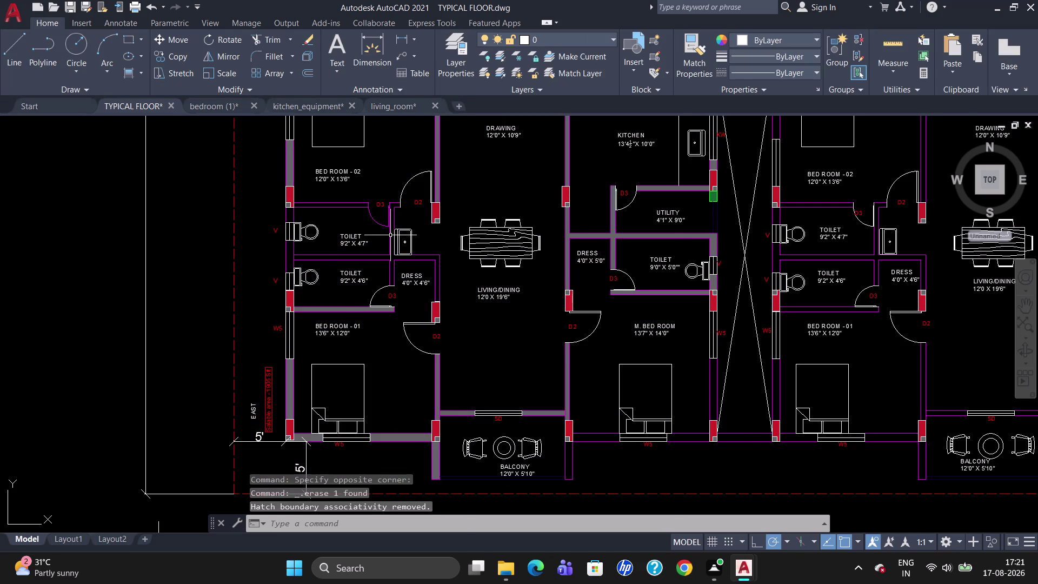
scroll(up, 3)
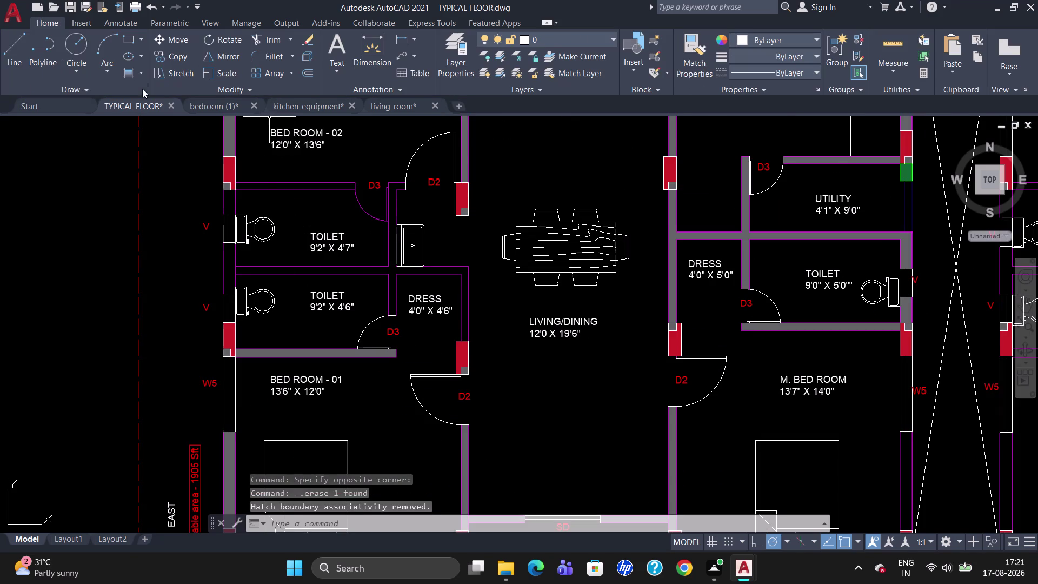
Create a grey gradient fill from a point near the toilet wall.
click(142, 79)
click(152, 114)
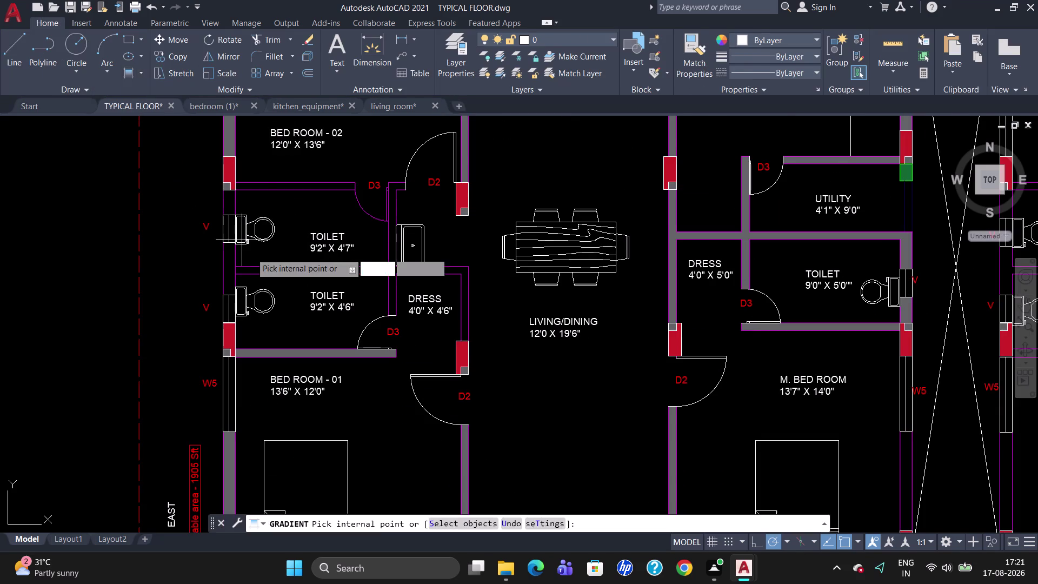
click(273, 272)
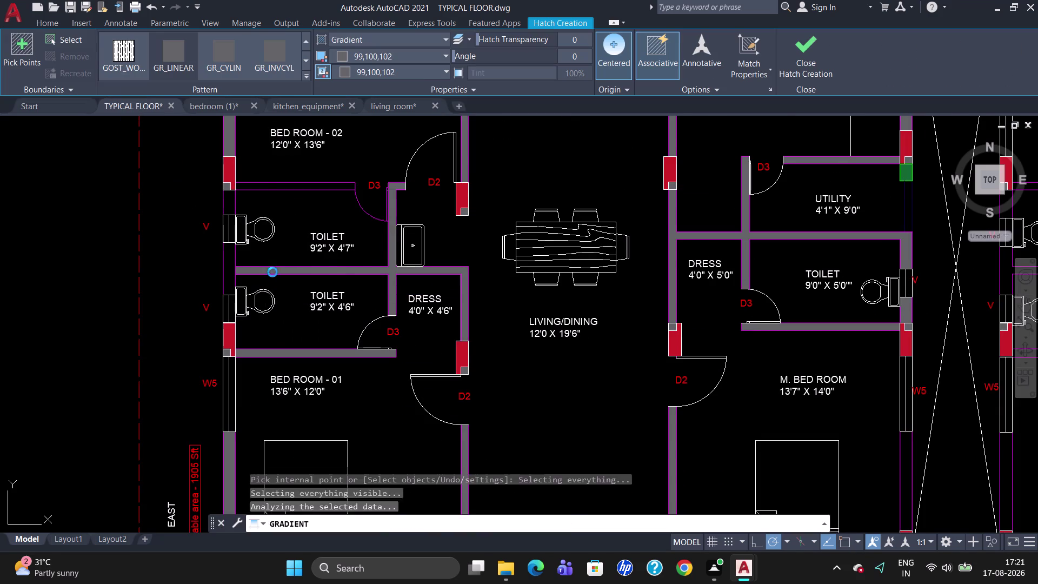
key(Escape)
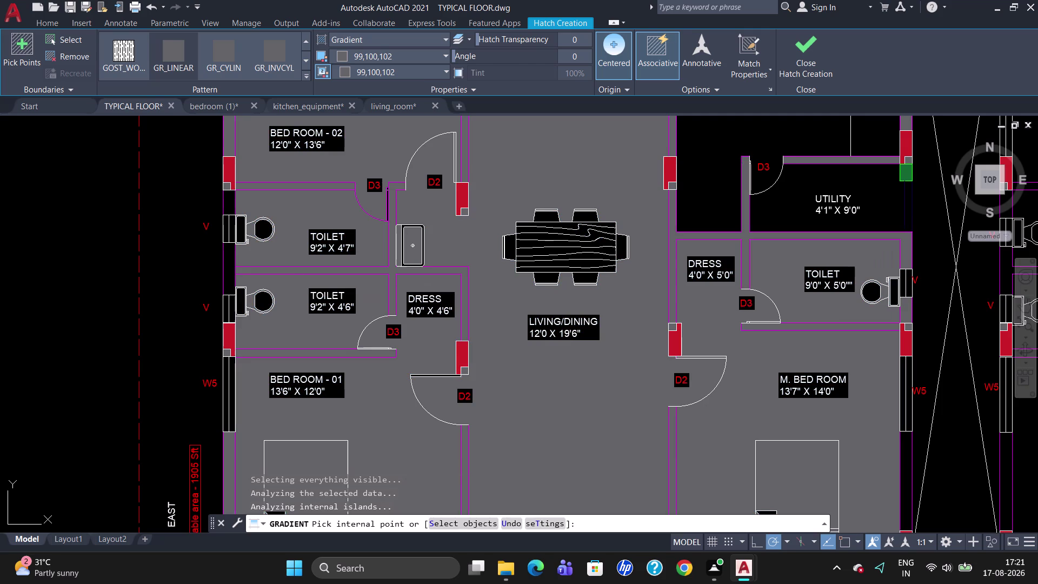
key(Escape)
key(Escape)
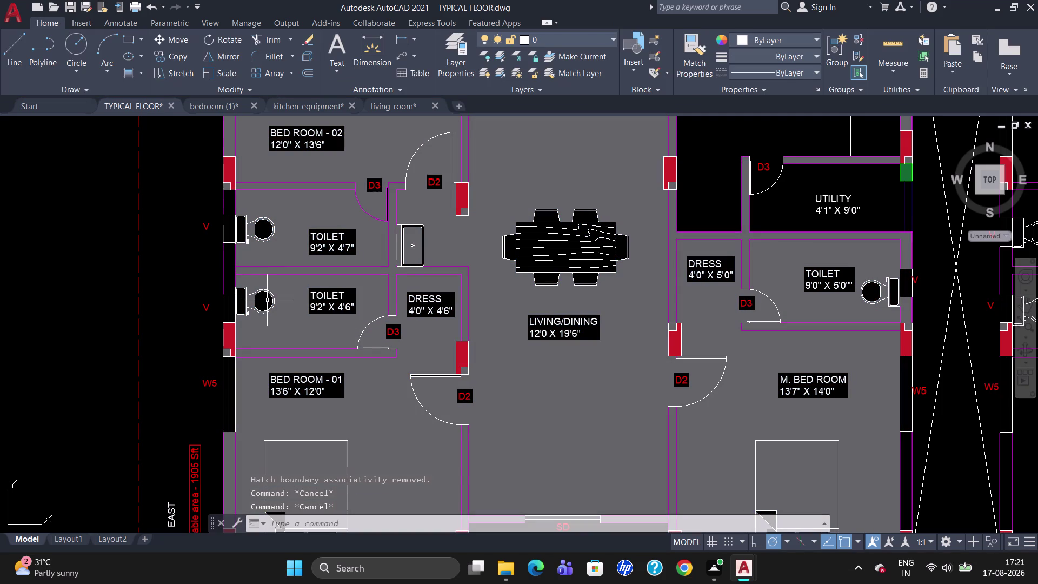
key(Escape)
key(Delete)
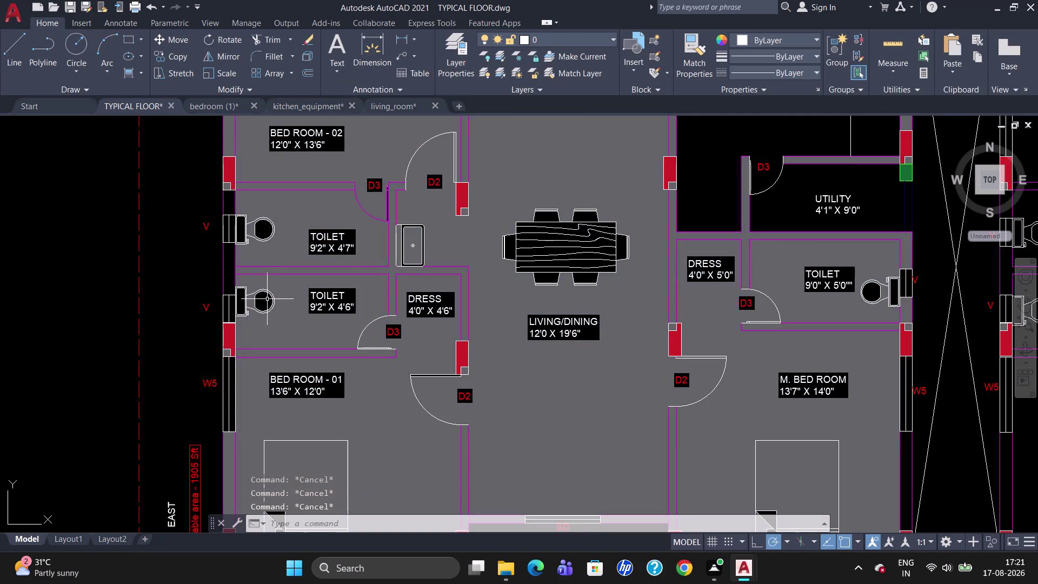
Select and inspect the grey gradient fill and the walls around the toilets.
click(318, 341)
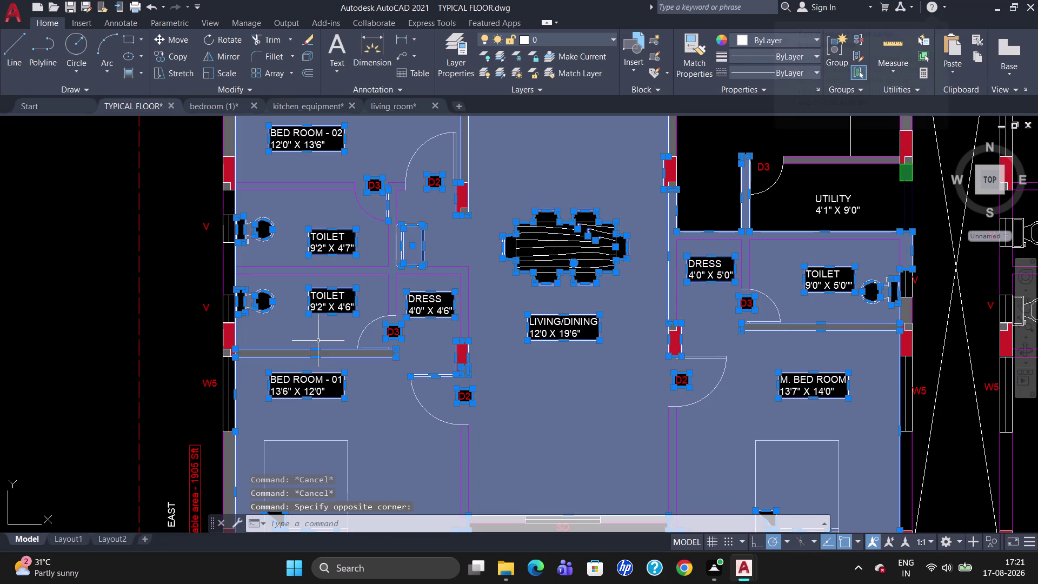
key(Escape)
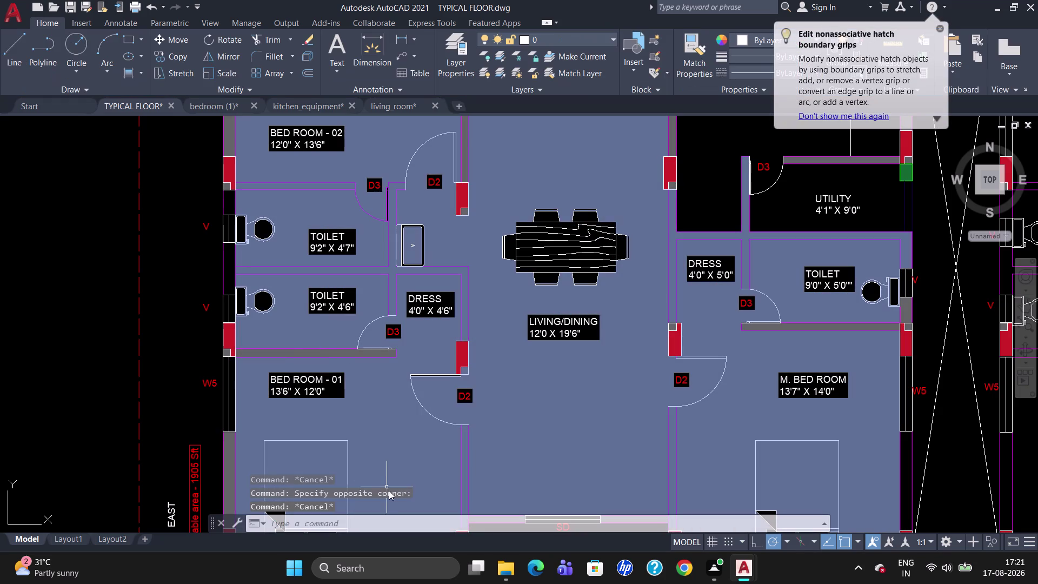
click(386, 454)
key(Escape)
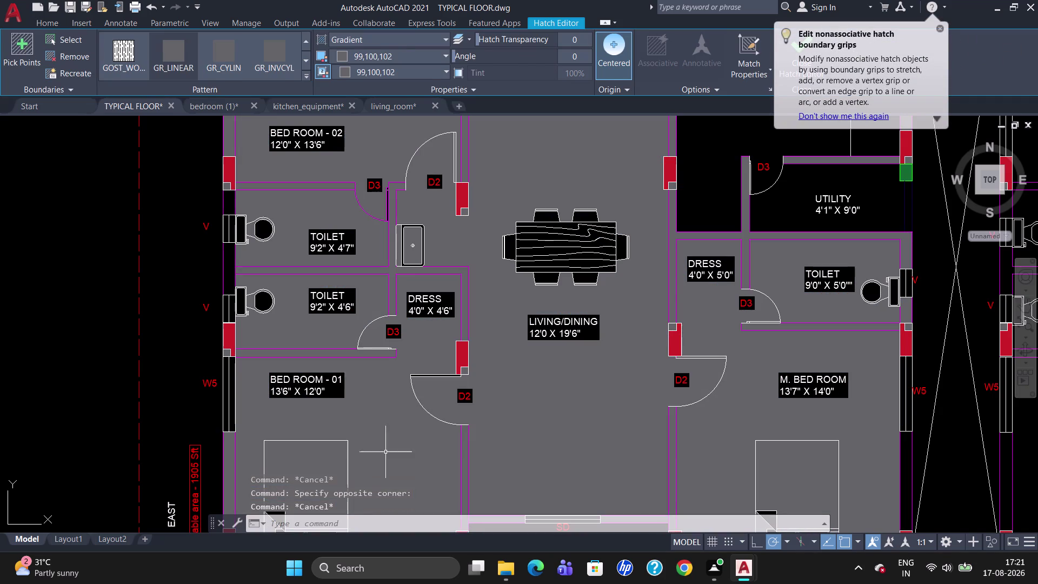
click(319, 353)
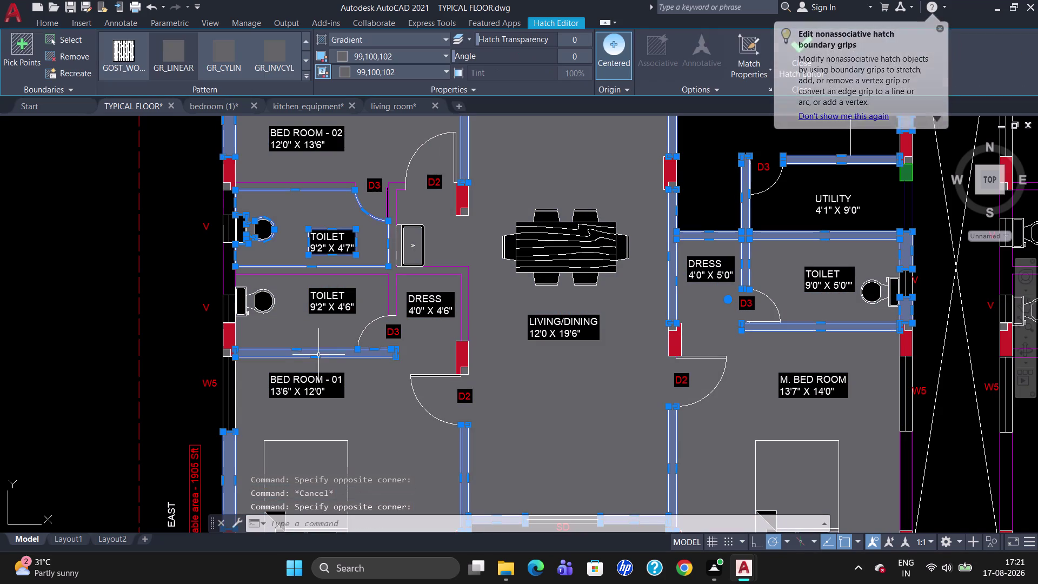
key(Escape)
click(283, 323)
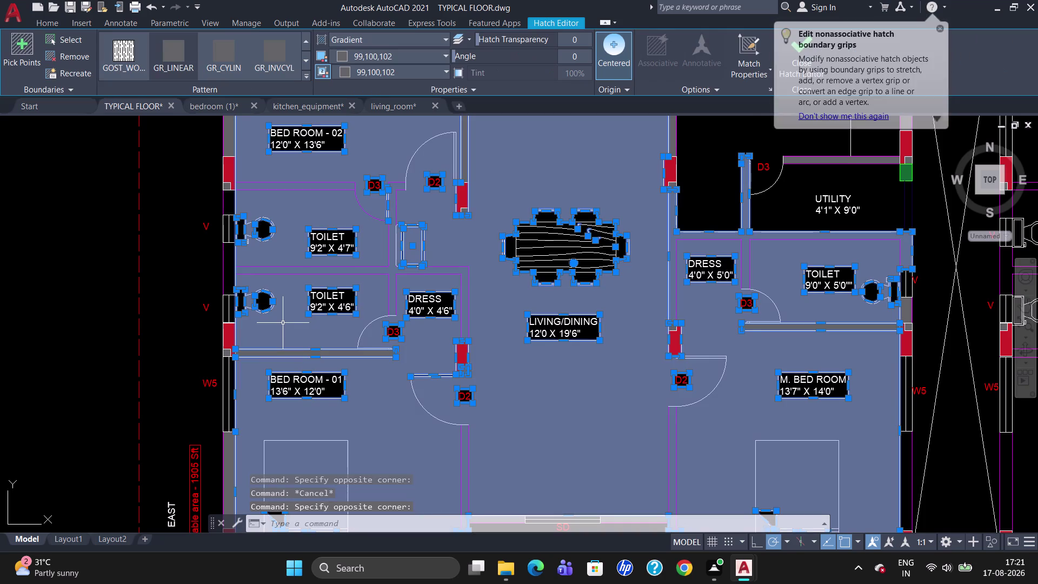
key(Escape)
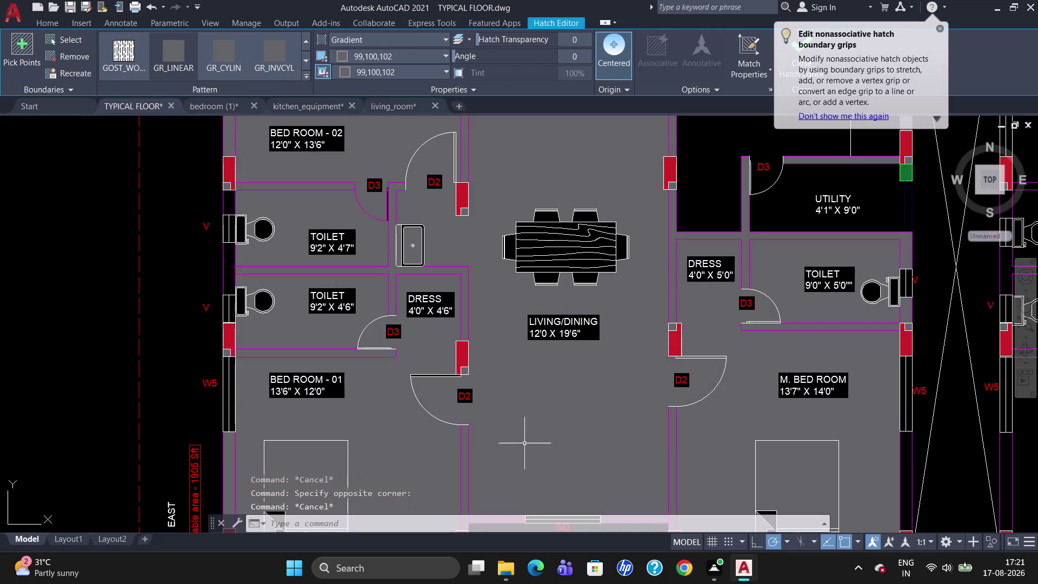
scroll(up, 3)
scroll(down, 3)
click(597, 419)
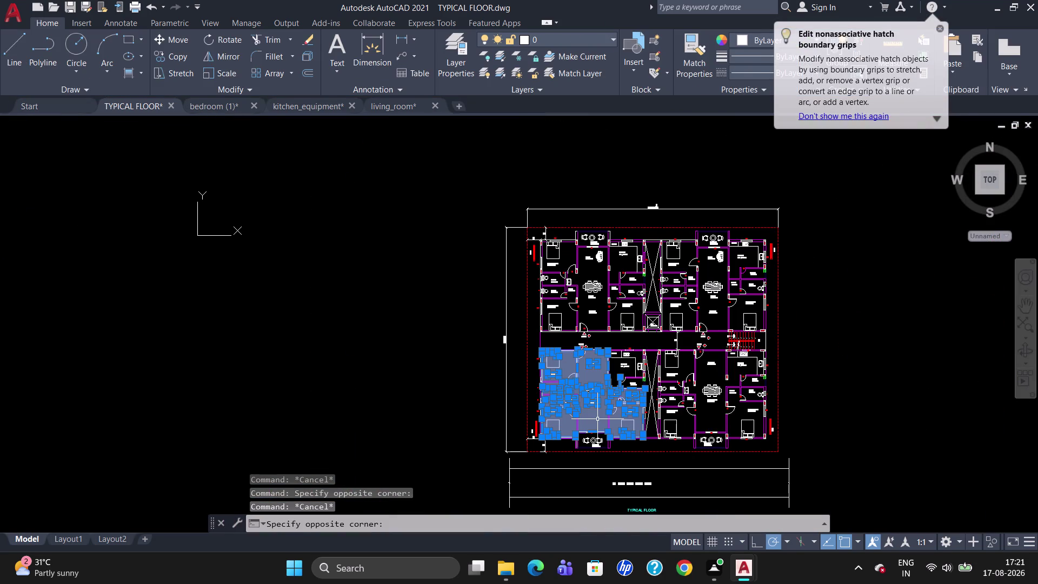
scroll(up, 3)
key(Escape)
double_click(576, 420)
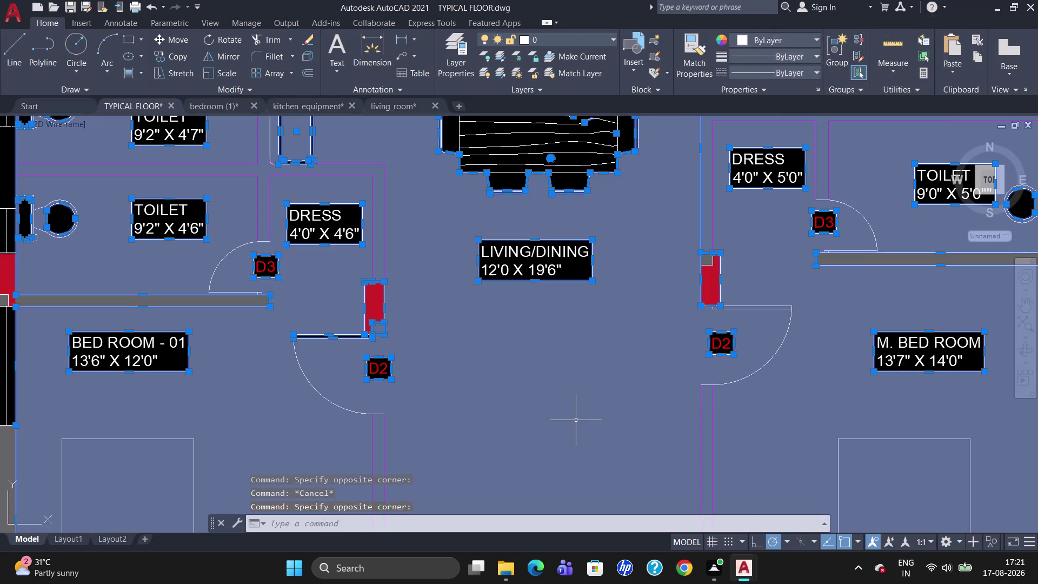
key(Escape)
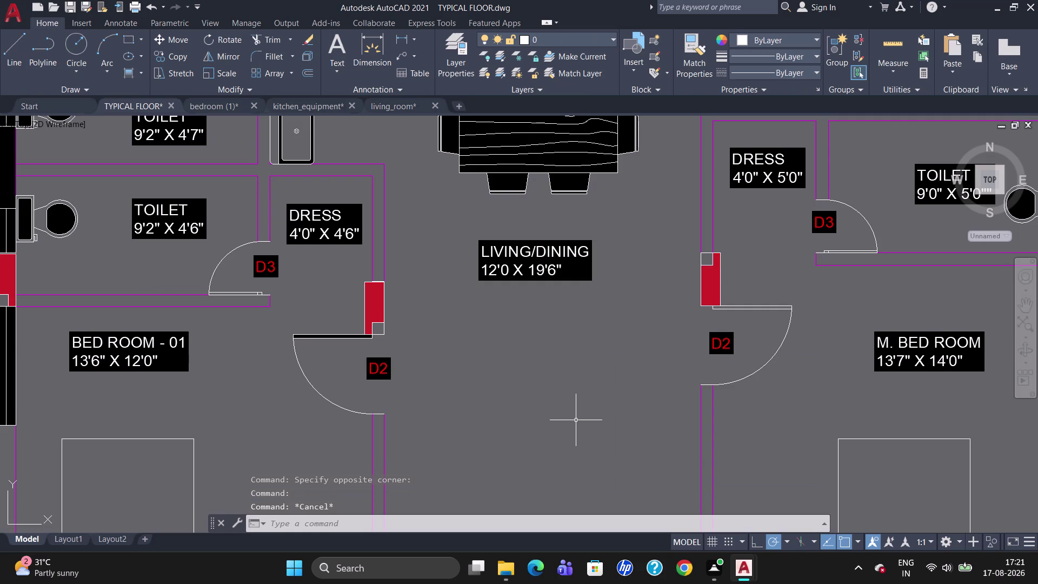
key(u)
key(Return)
key(u)
key(Return)
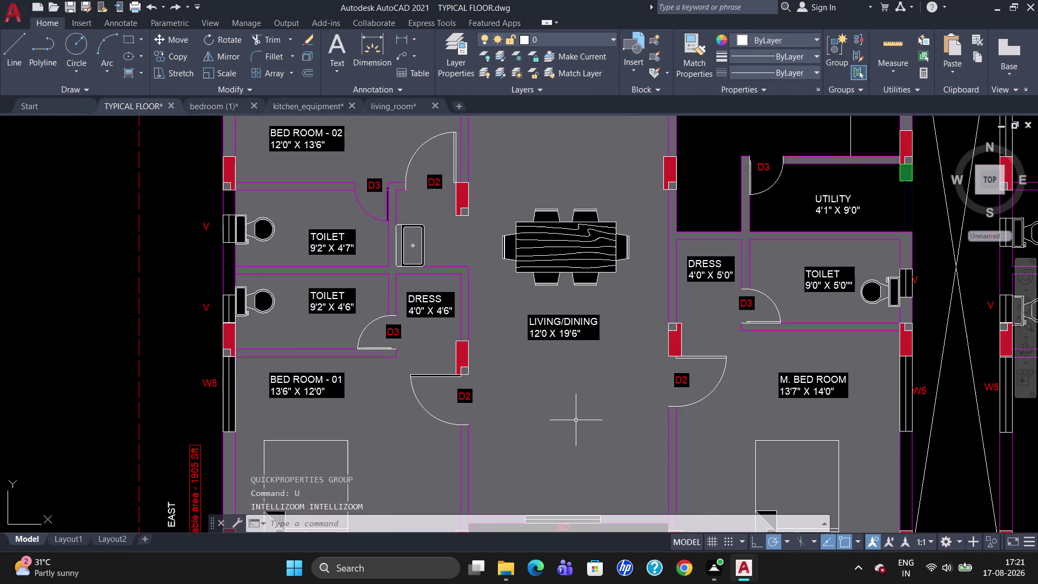
key(u)
key(Return)
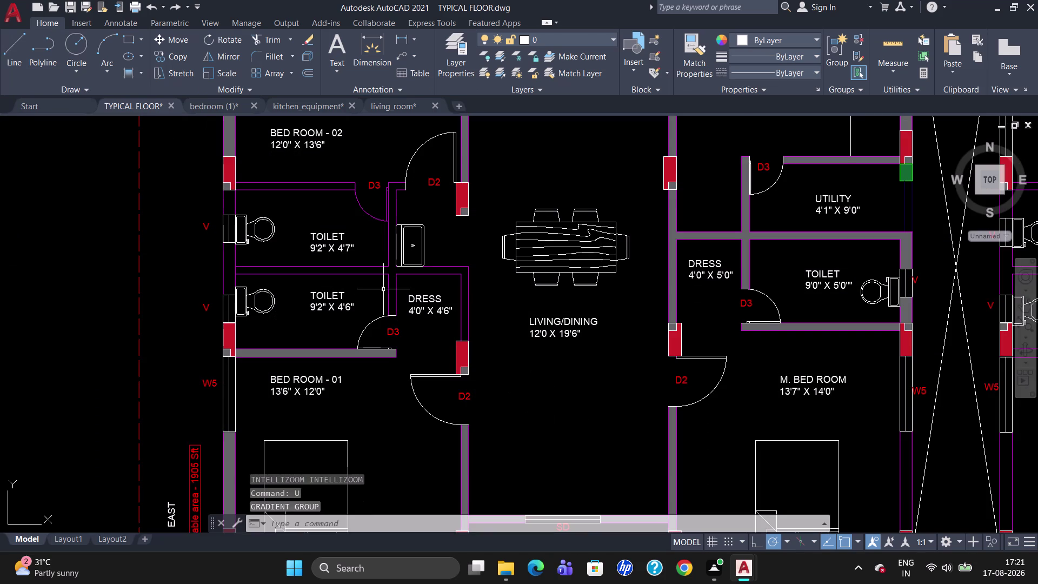
click(138, 73)
click(142, 118)
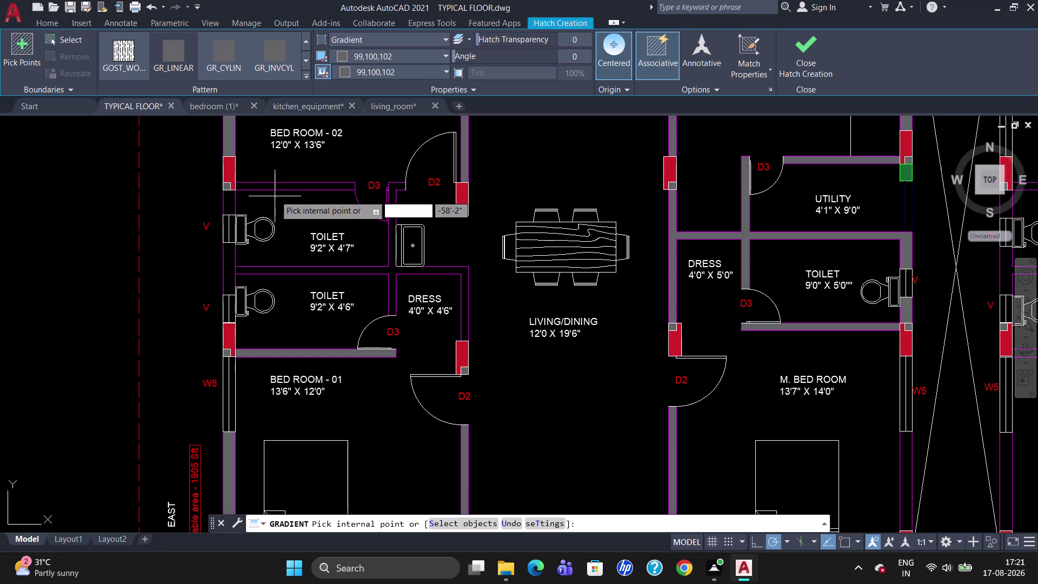
click(276, 185)
click(225, 201)
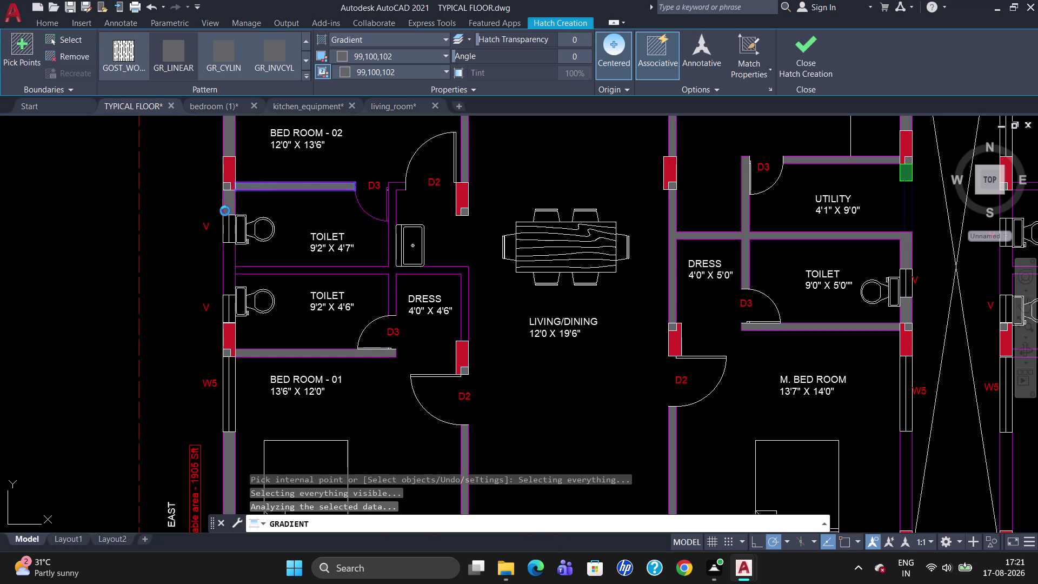
click(230, 257)
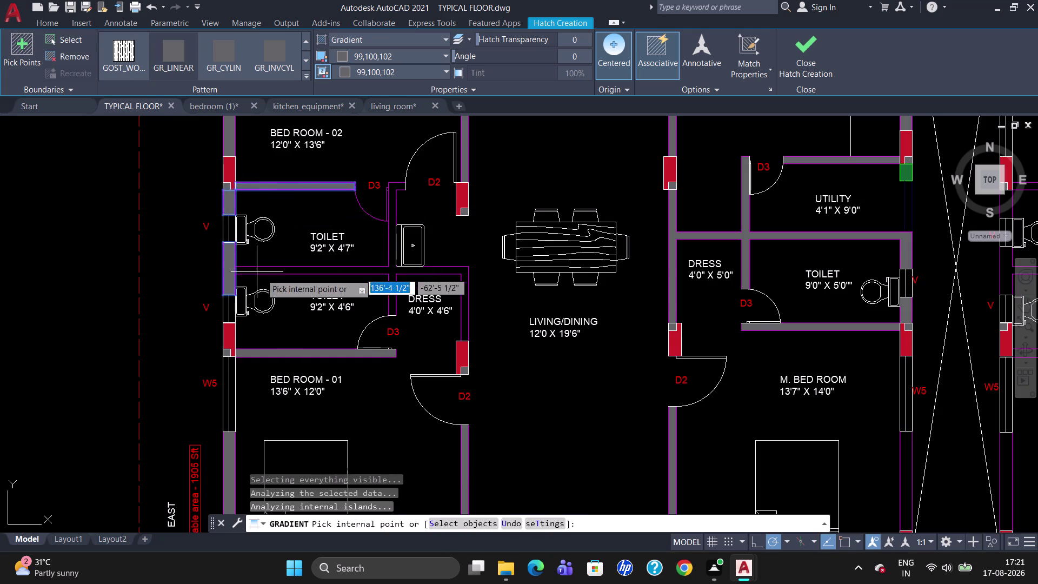
click(466, 315)
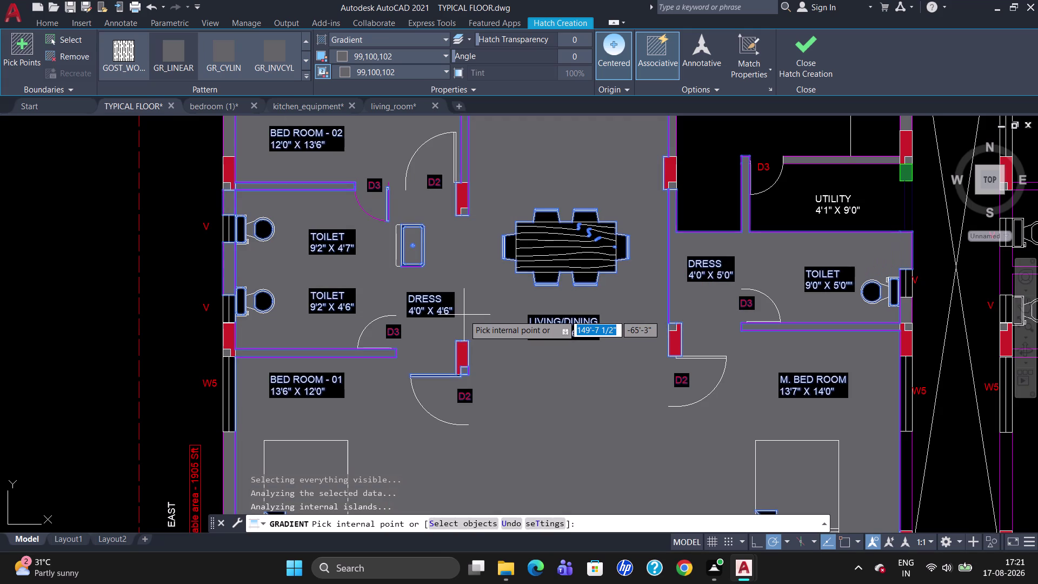
key(Escape)
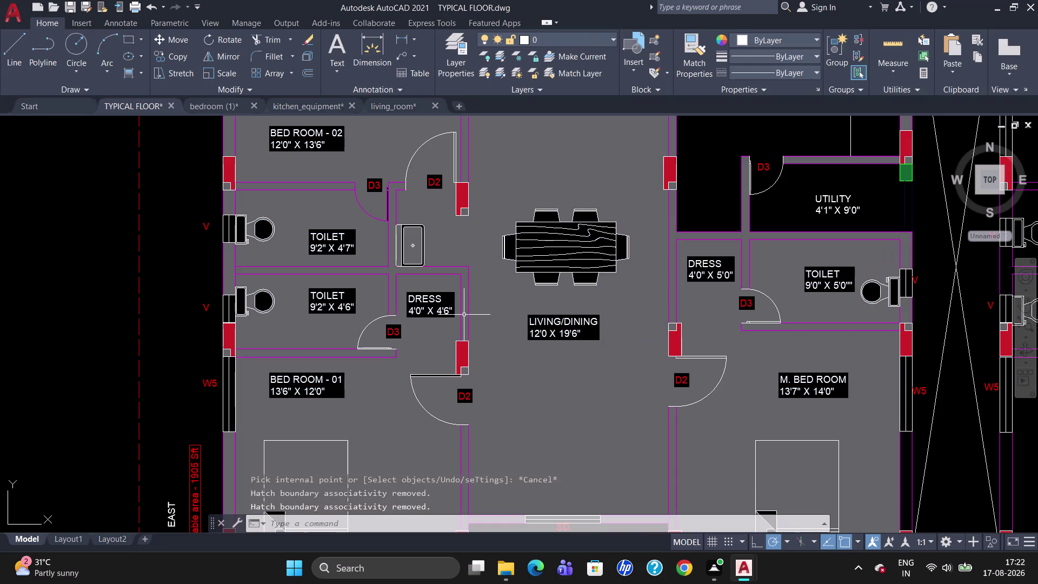
key(Escape)
key(Escape)
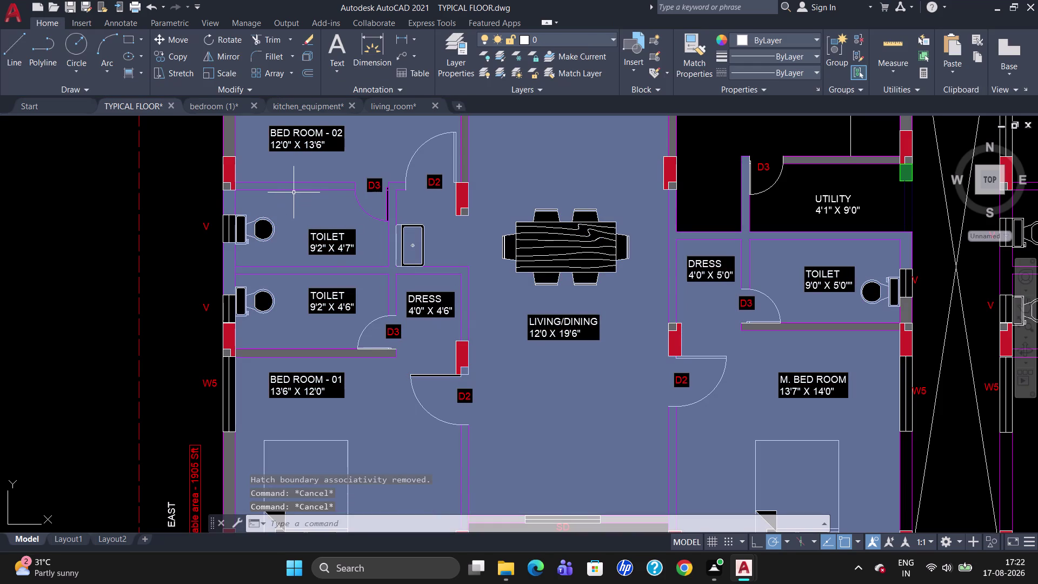
key(Escape)
key(u)
key(Return)
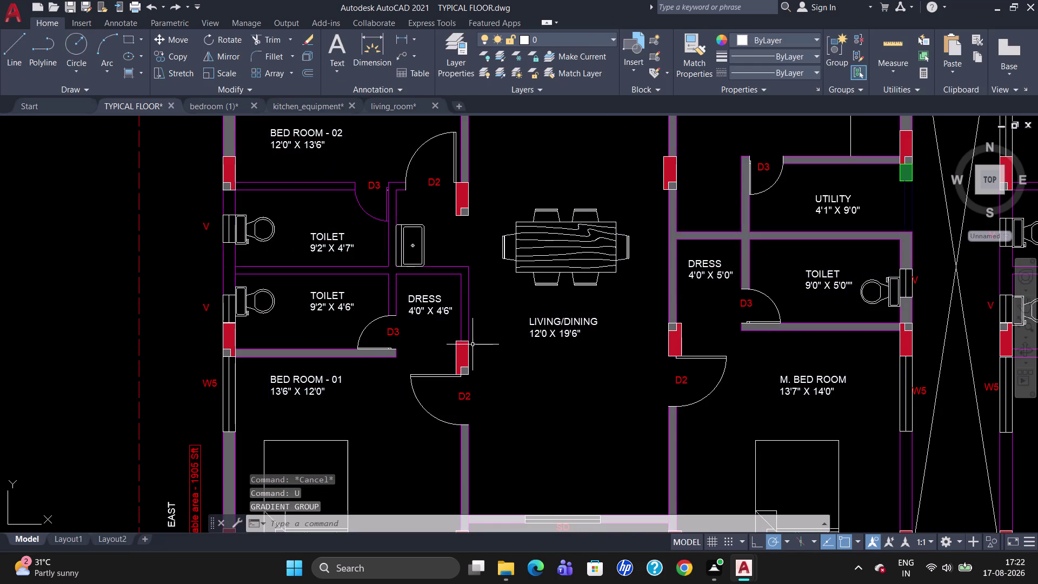
Move the washbasin to a new spot with the M command.
scroll(up, 3)
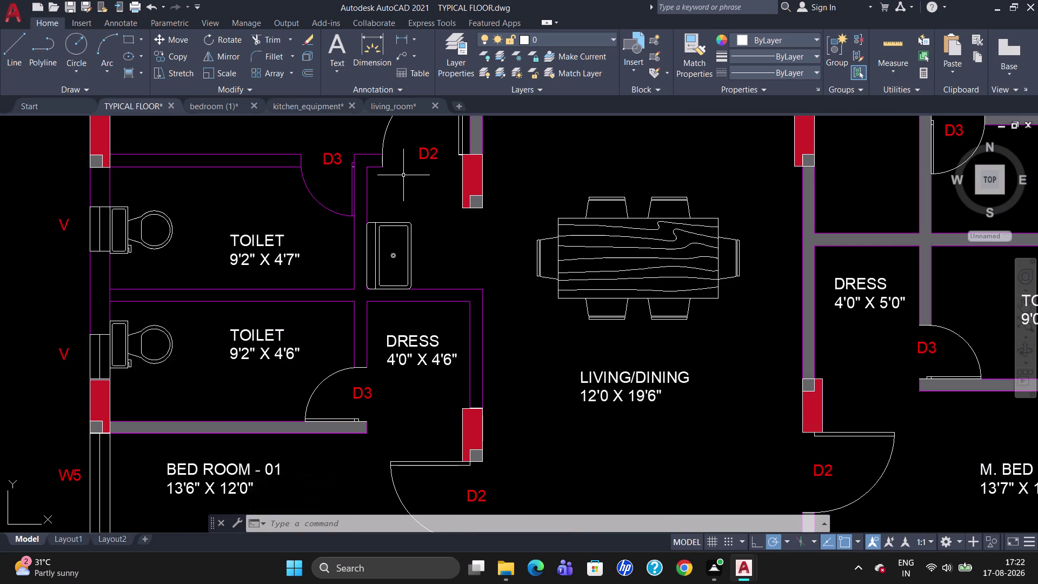
click(378, 241)
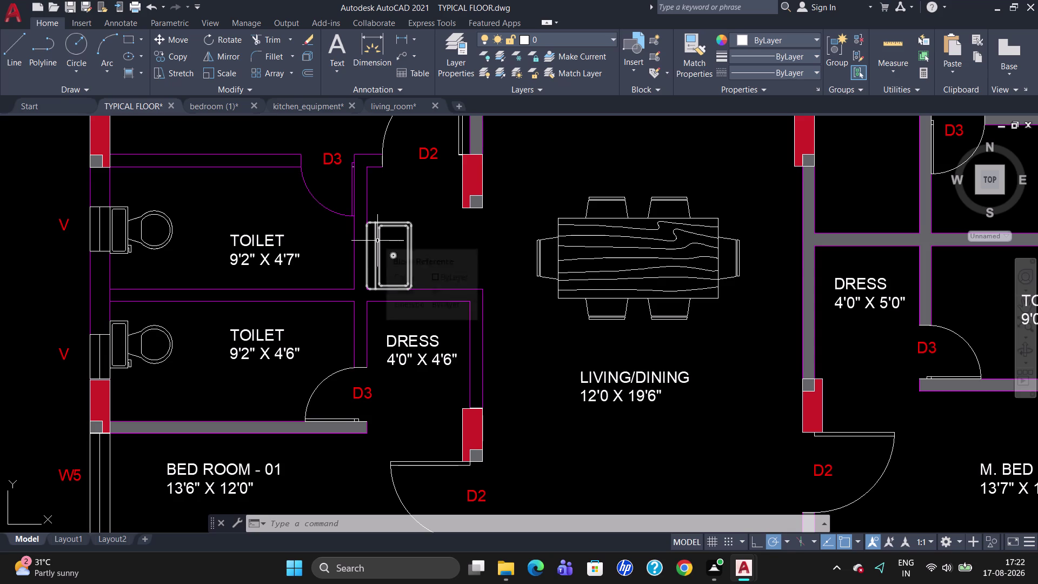
key(m)
key(Return)
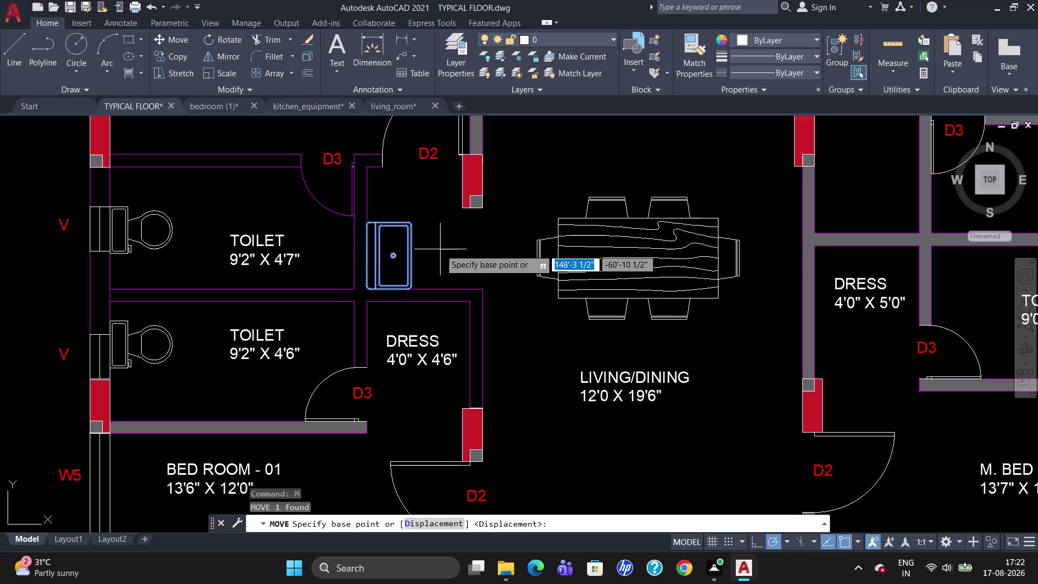
click(415, 282)
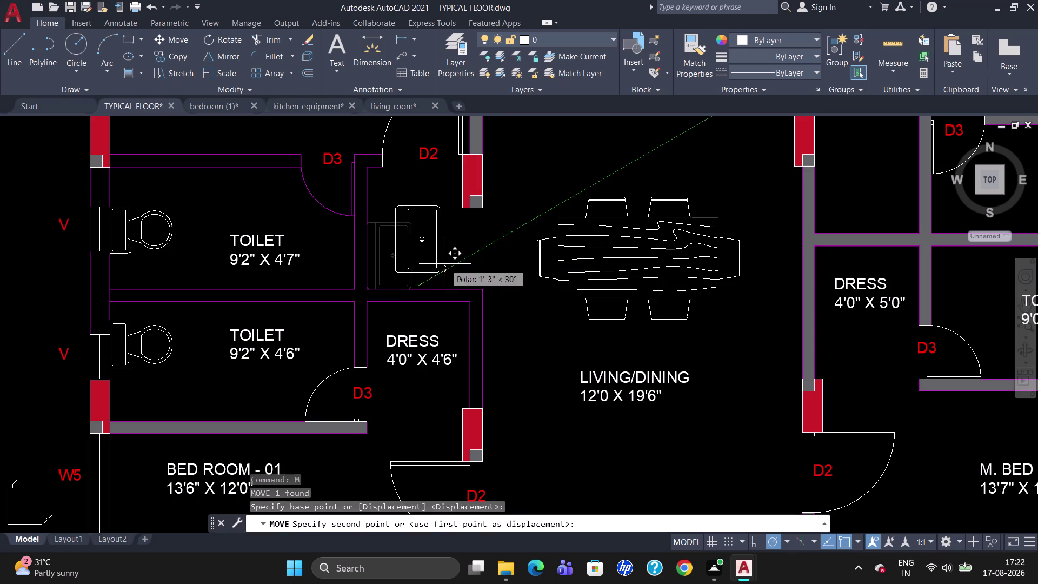
click(446, 263)
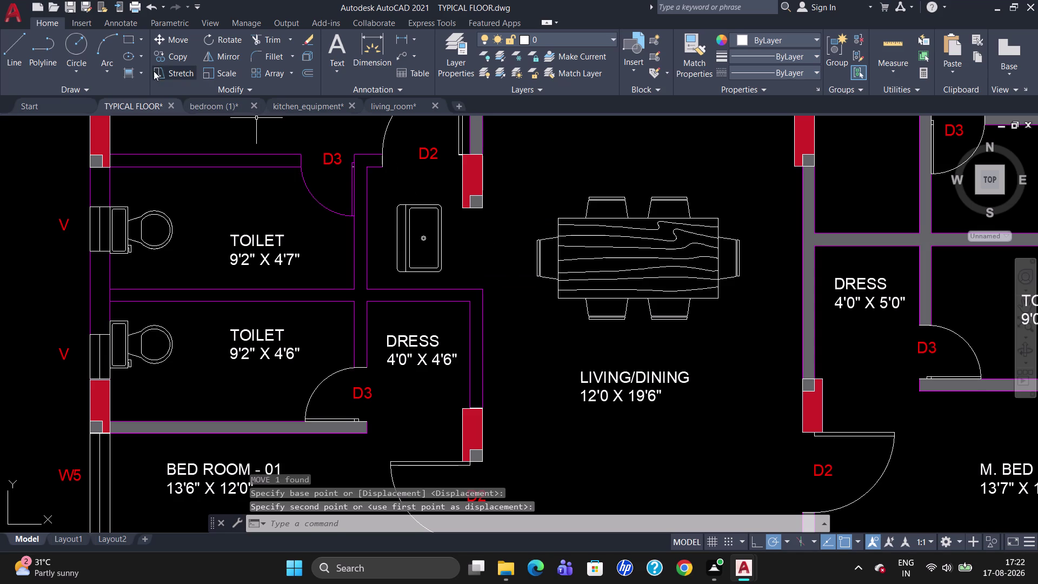
Gradient-fill the interior walls between the toilets and the dress room.
click(142, 73)
click(146, 127)
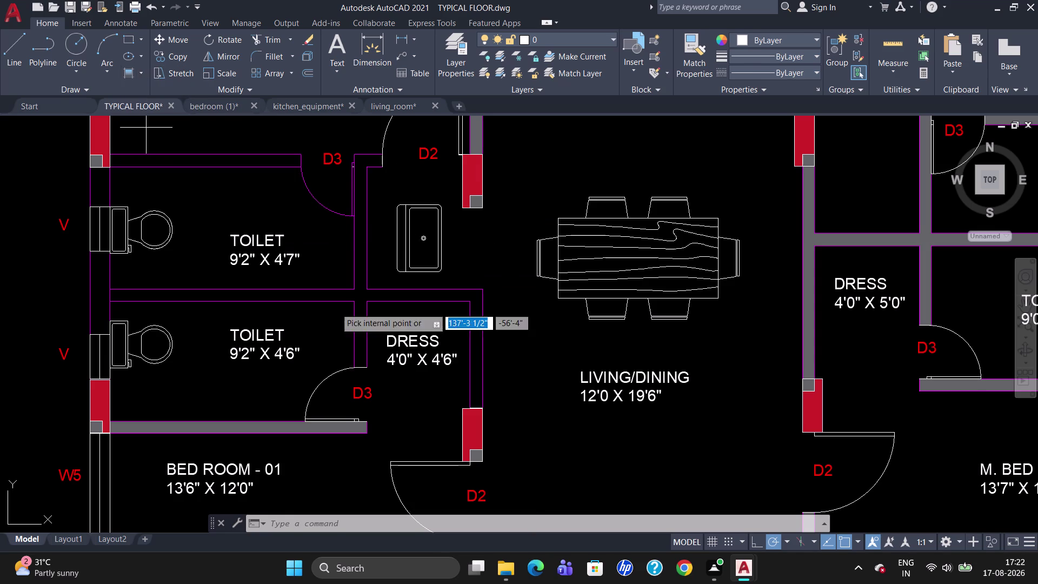
click(358, 295)
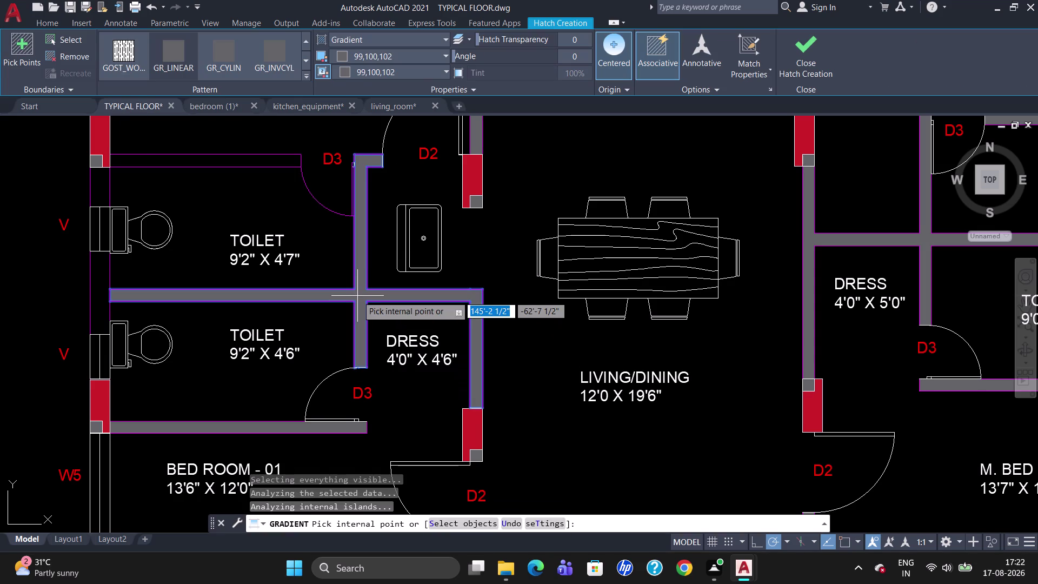
key(Escape)
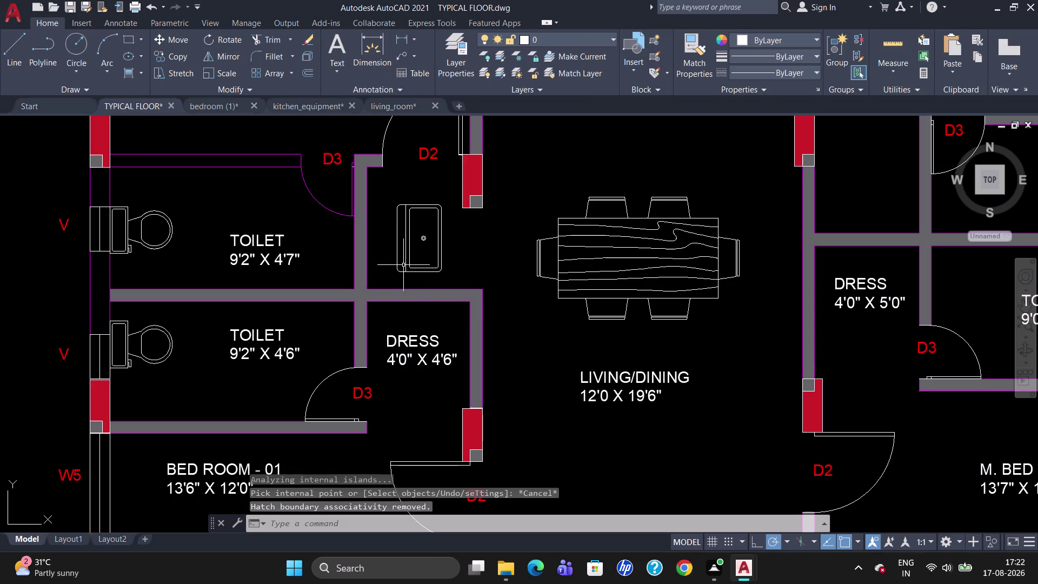
Grip-move the washbasin against the wall.
click(400, 269)
click(397, 237)
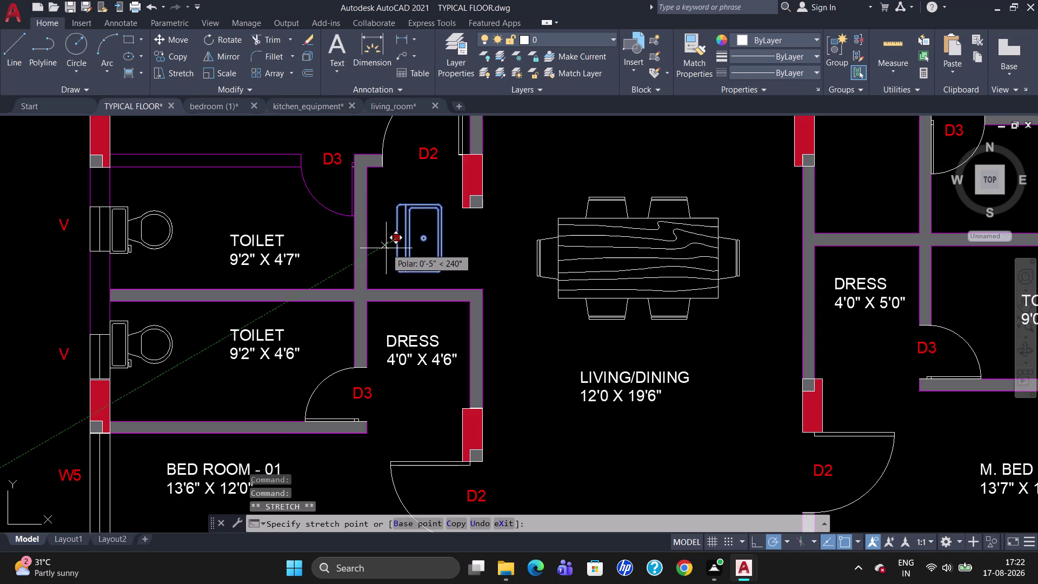
click(373, 250)
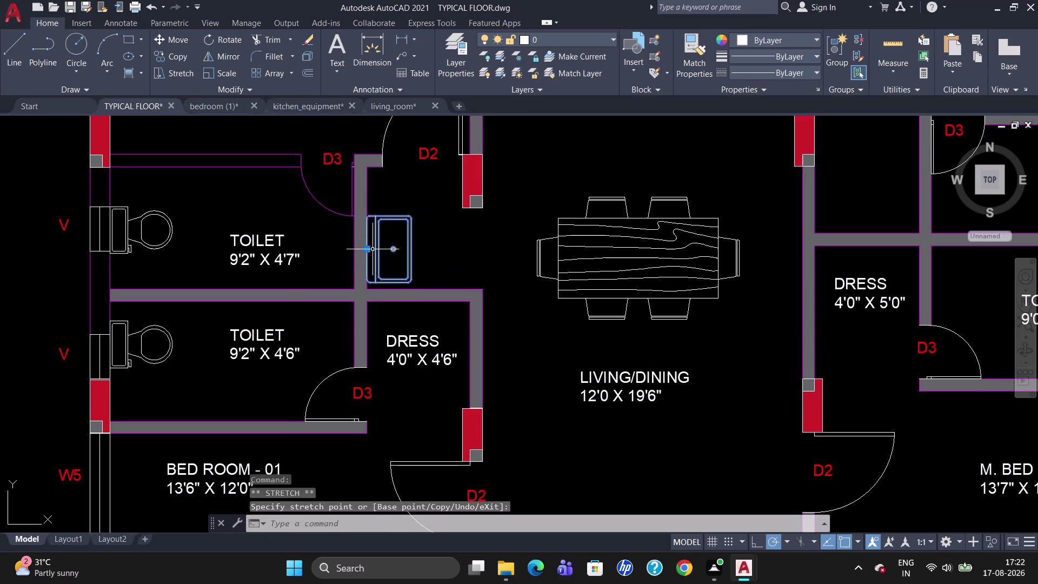
key(Escape)
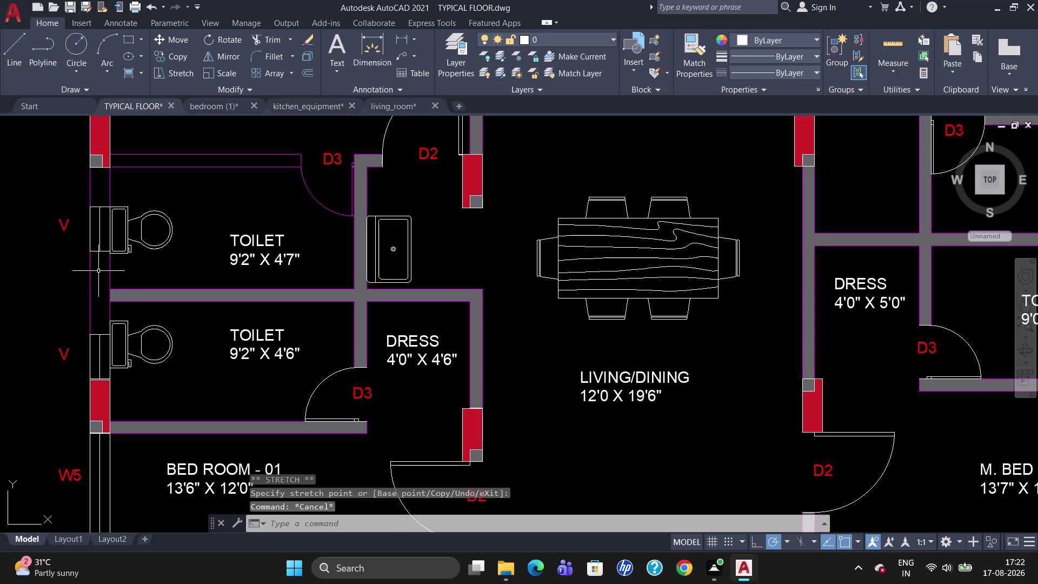
click(143, 77)
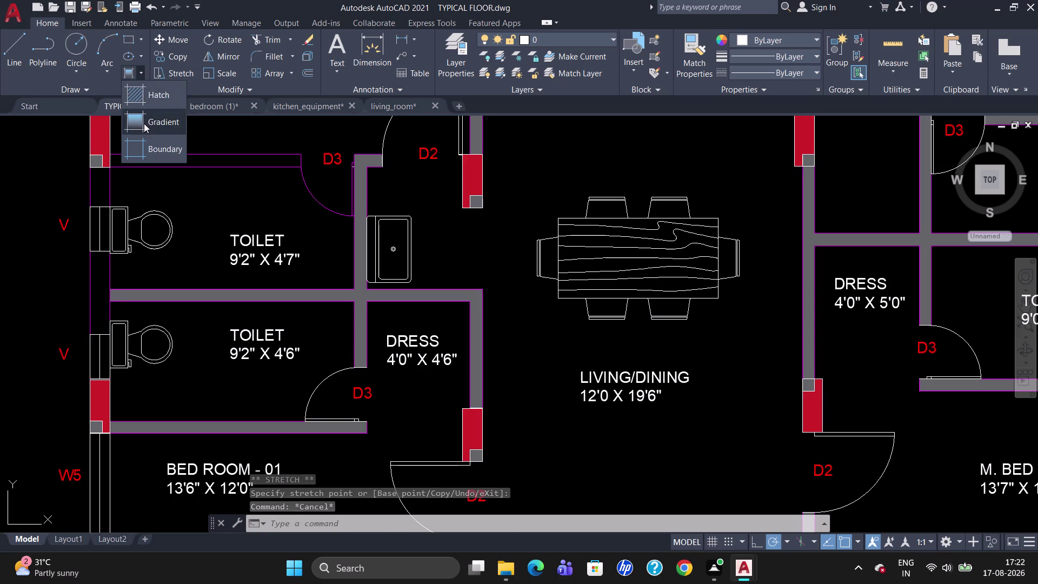
Start a gradient fill and pick the walls between the toilets and along the balcony.
click(144, 123)
click(98, 295)
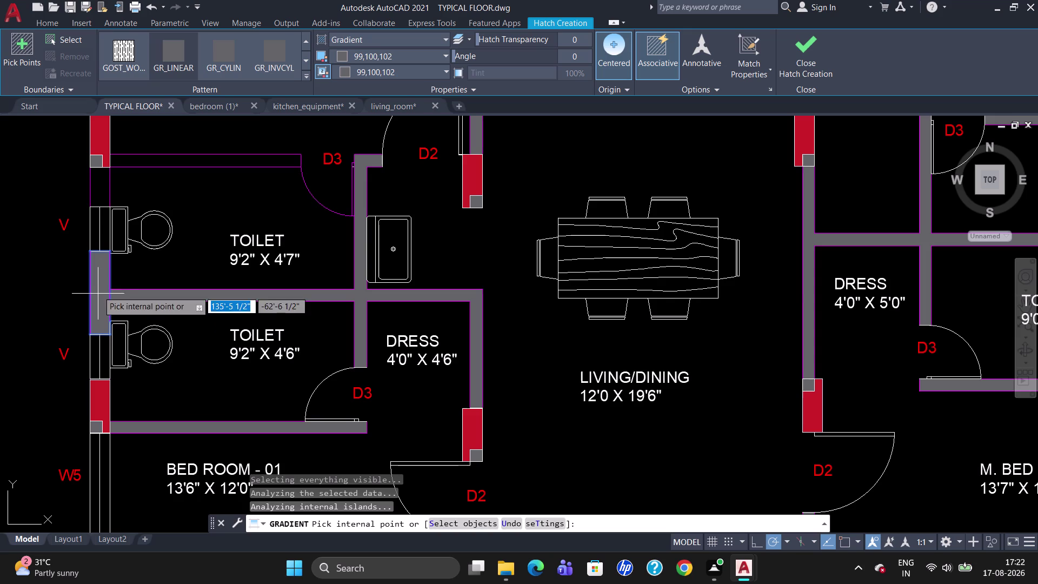
click(104, 187)
scroll(down, 3)
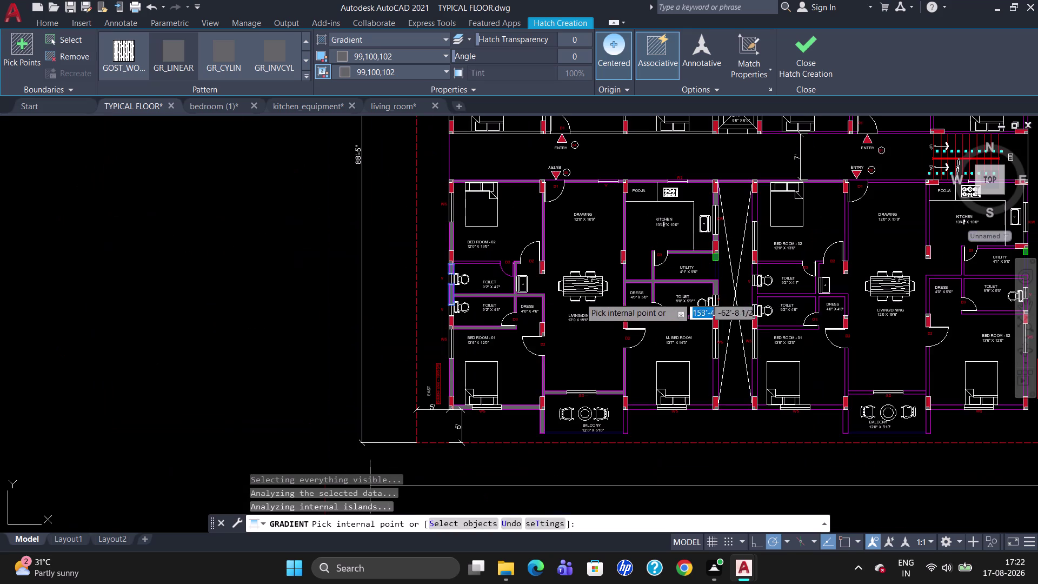
scroll(up, 3)
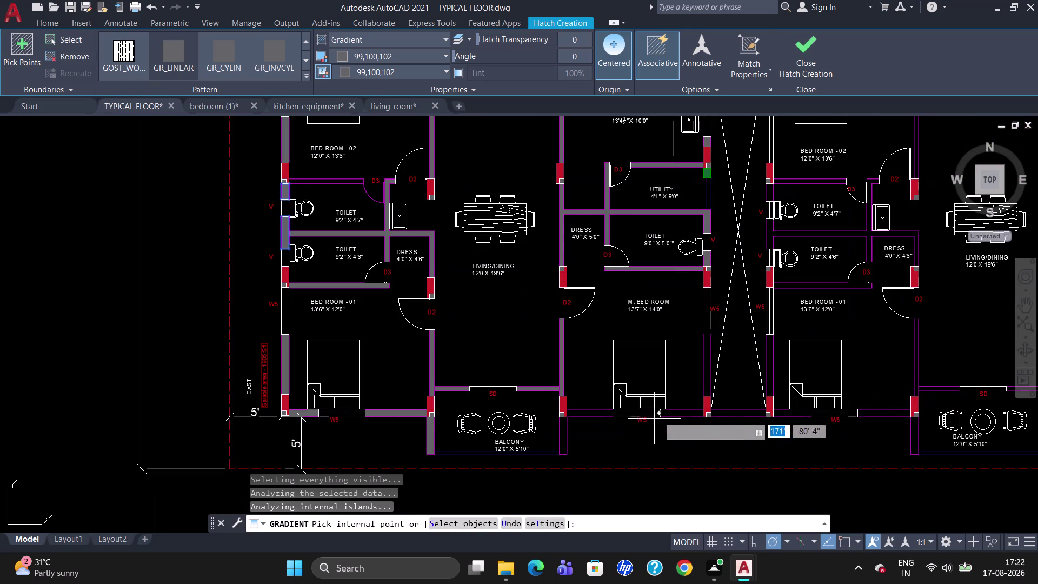
click(672, 411)
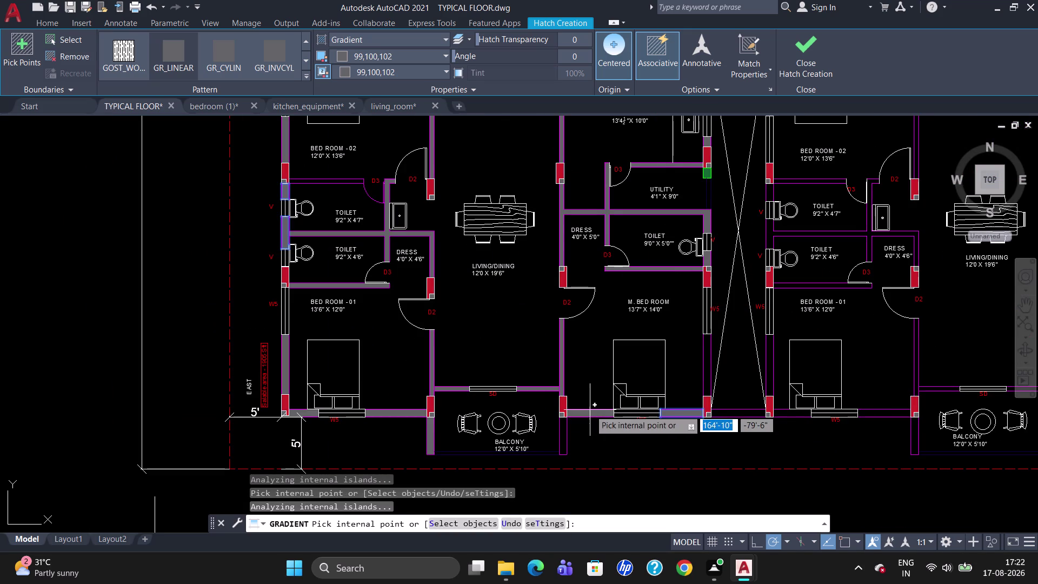
click(590, 410)
click(564, 433)
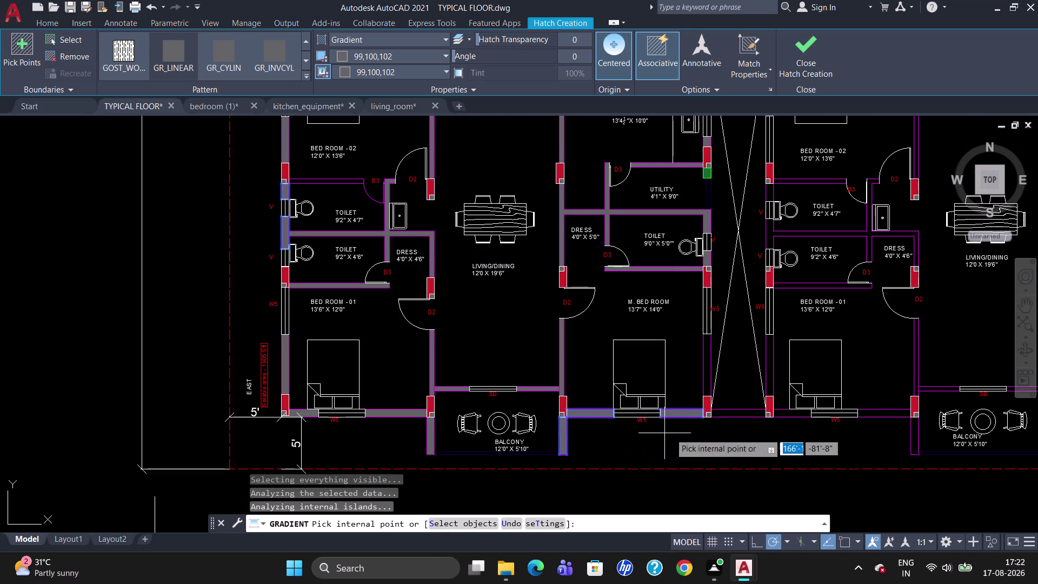
Add gradient fill to the exterior wall segments below the bedroom and along the right side.
scroll(up, 3)
click(717, 423)
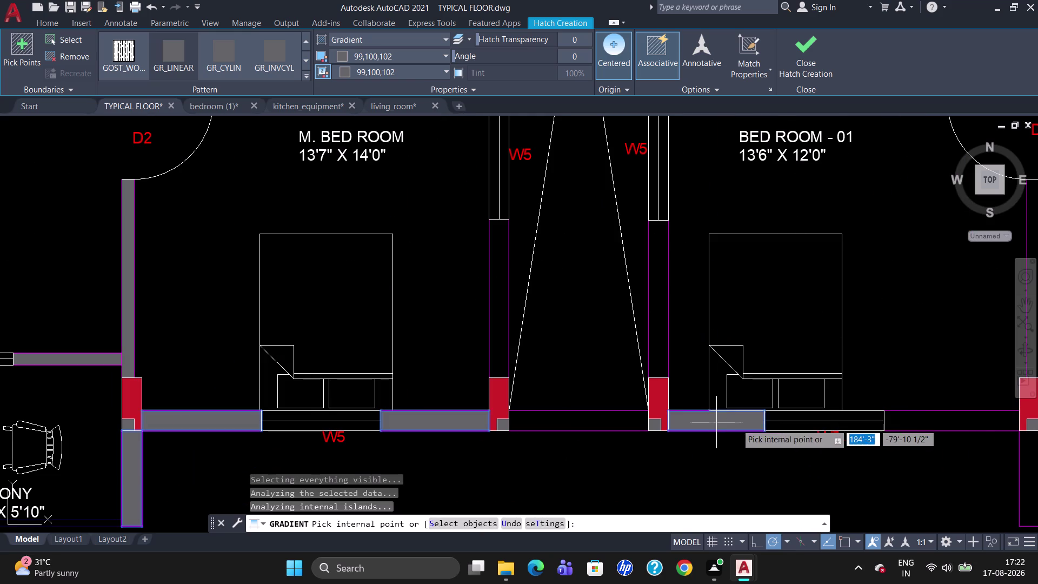
click(920, 422)
scroll(down, 3)
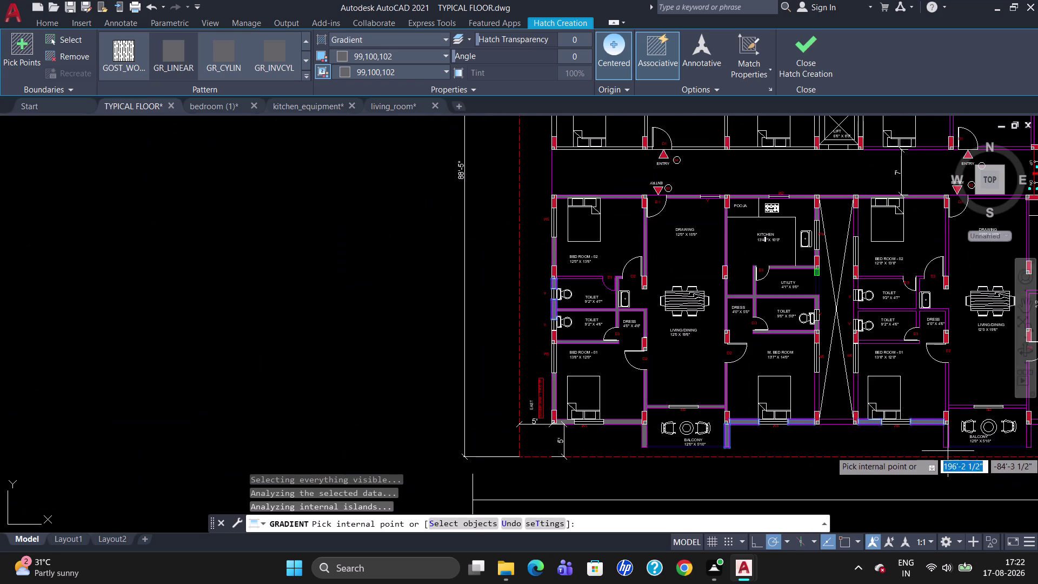
scroll(up, 3)
click(944, 431)
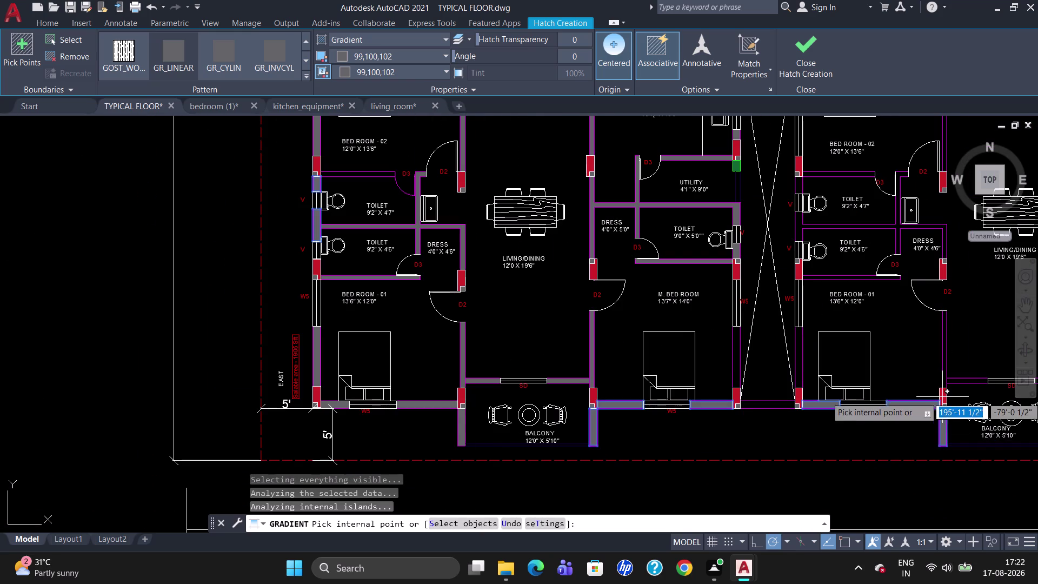
click(945, 352)
scroll(up, 3)
scroll(down, 3)
click(951, 427)
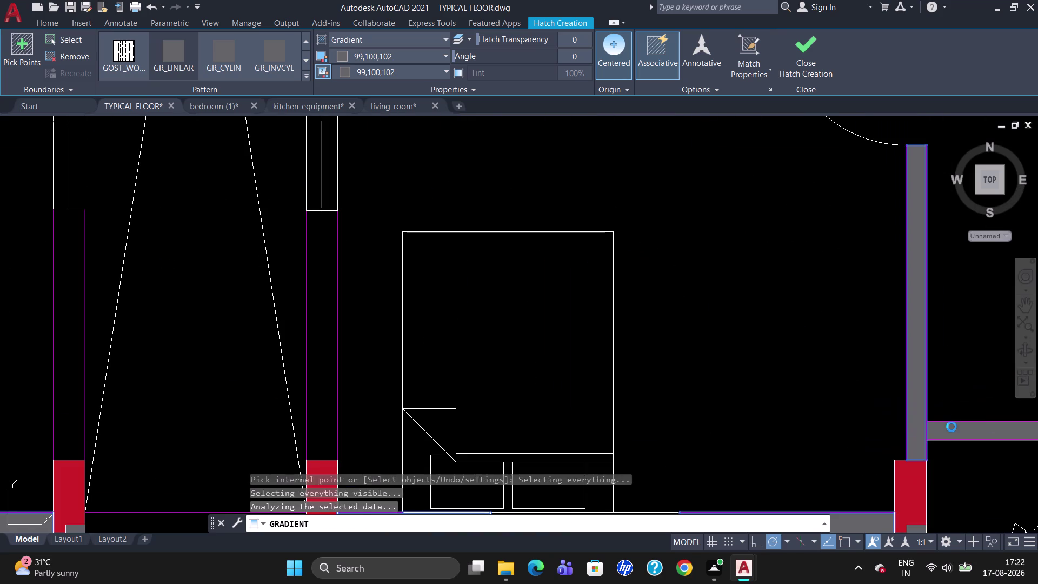
scroll(down, 3)
scroll(up, 3)
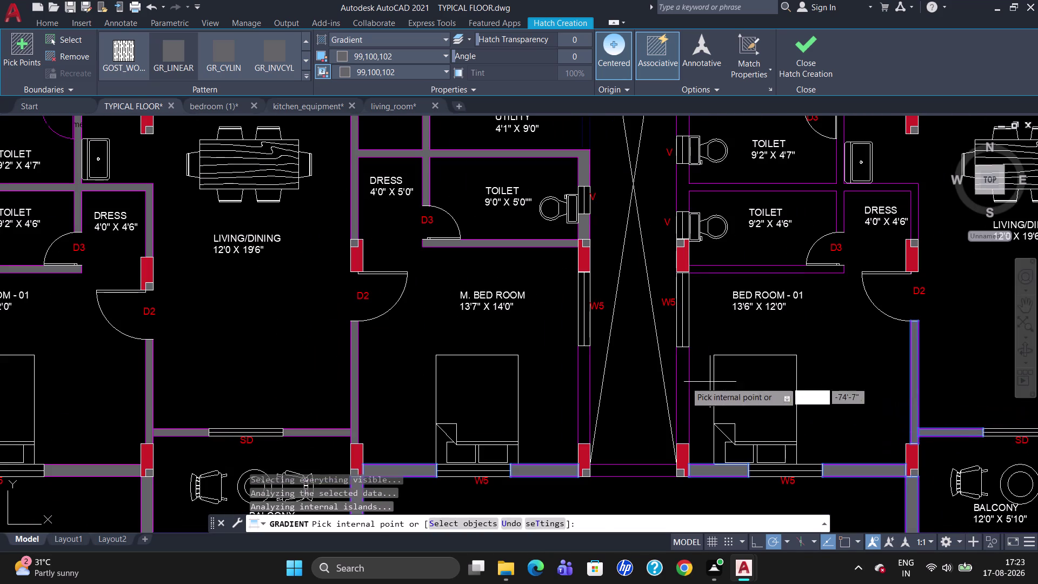
Fill the walls beside the bedrooms and second toilets, end the fill, and select the right-hand flat.
click(684, 390)
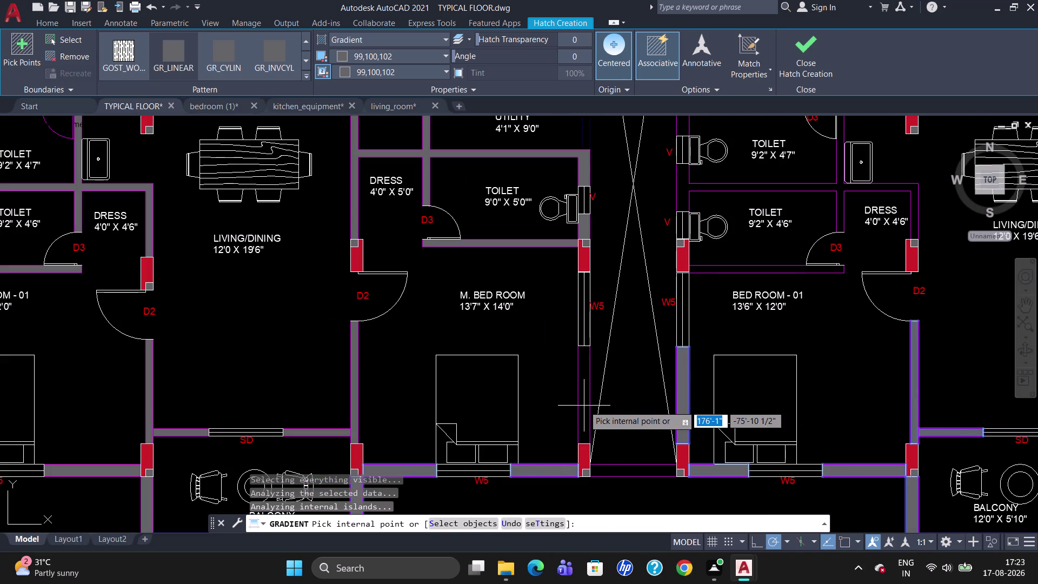
click(585, 403)
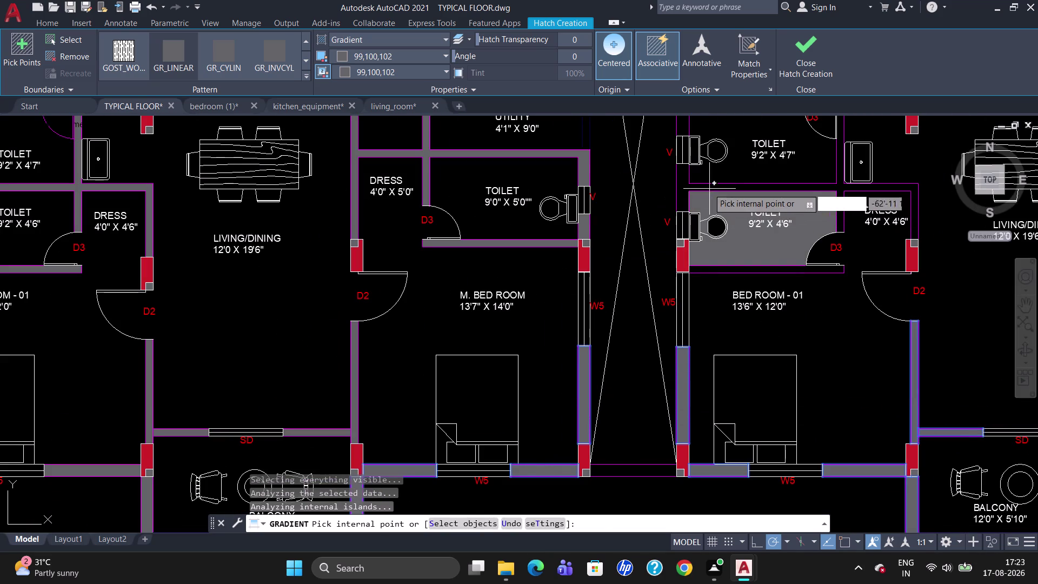
scroll(up, 3)
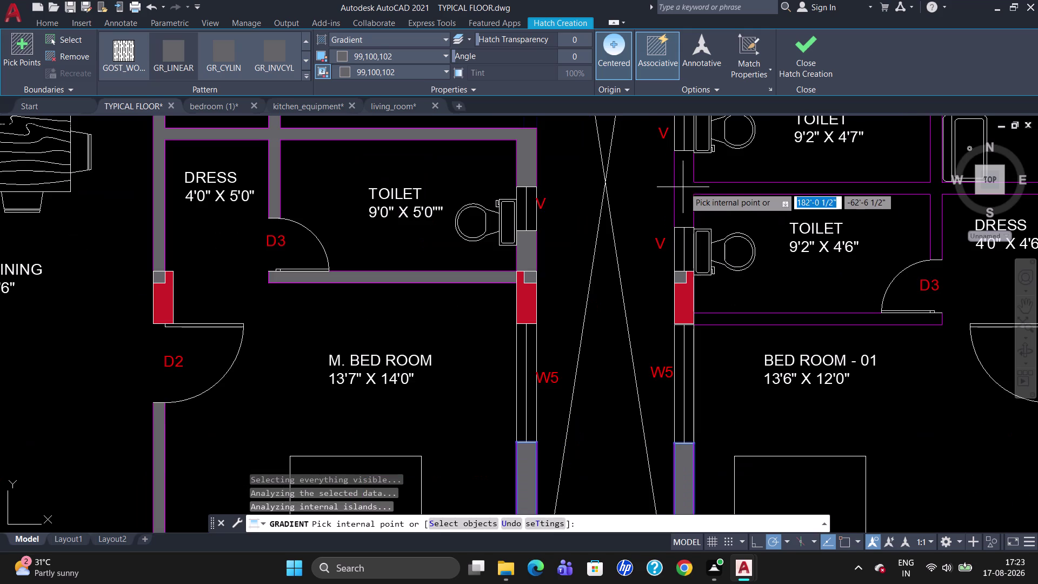
click(717, 191)
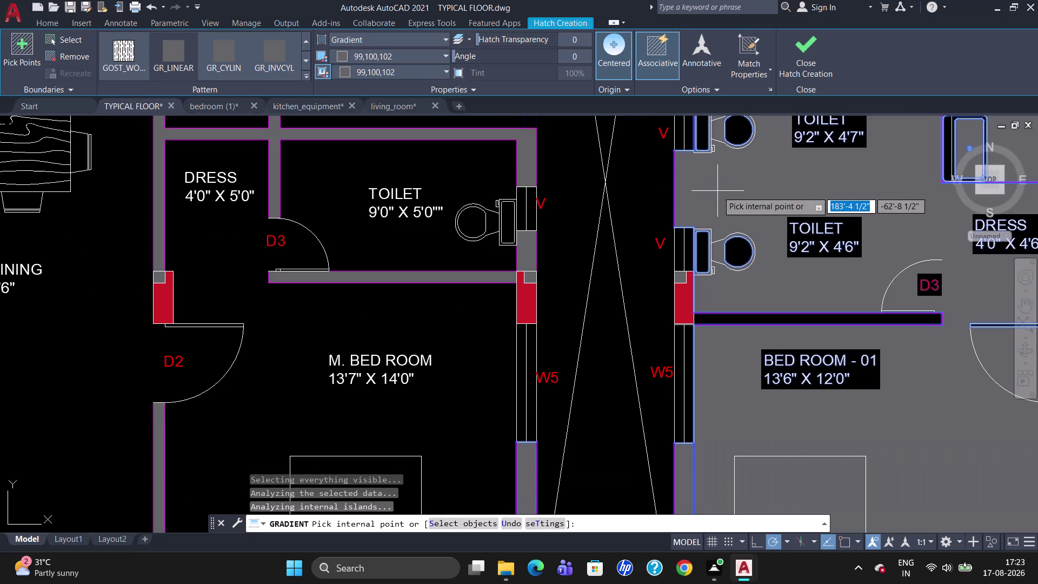
scroll(down, 3)
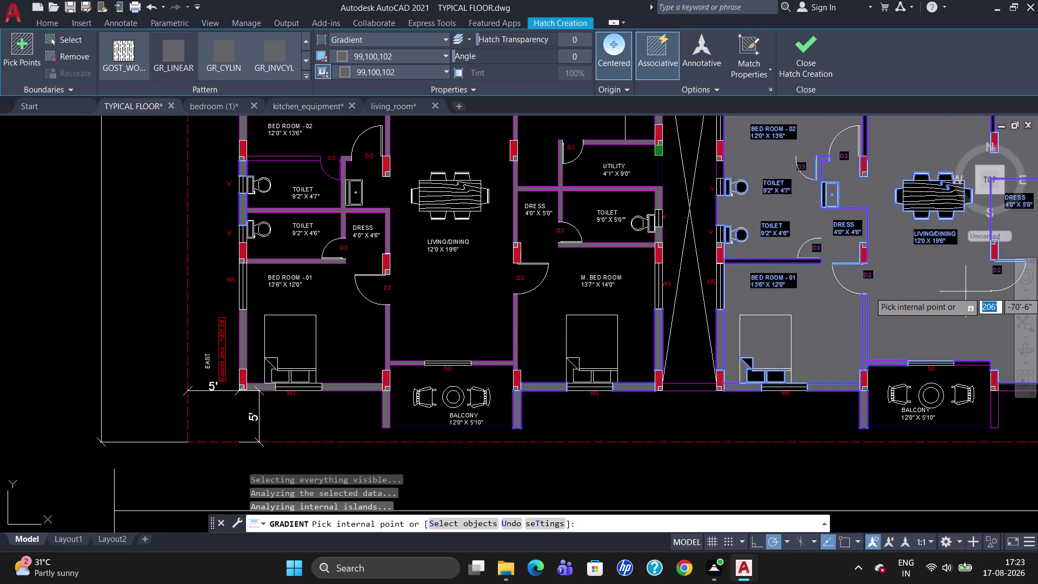
key(Escape)
click(841, 306)
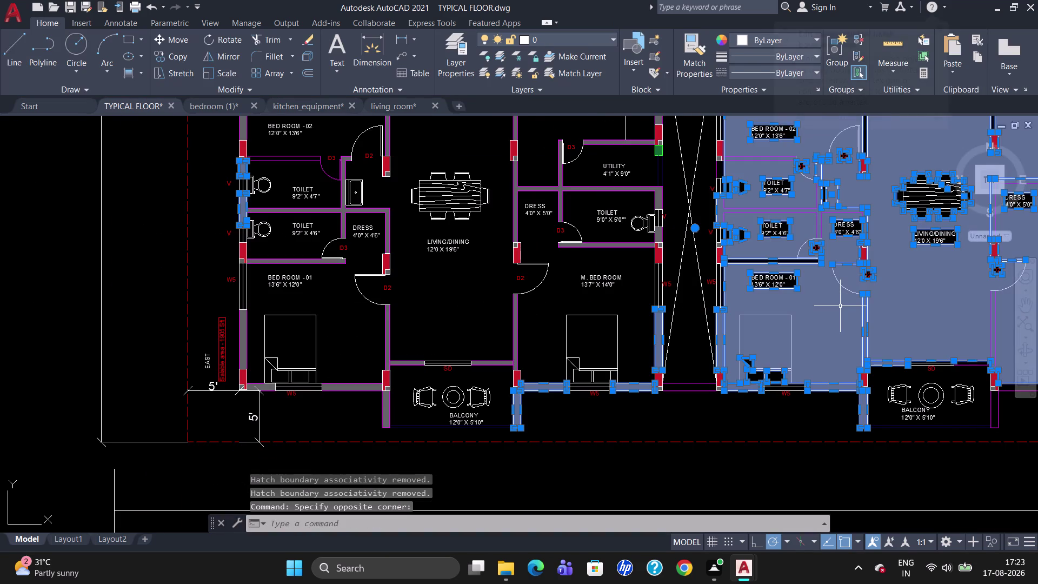
Undo the gradient fill over the right-hand flat's rooms with U, twice.
key(Escape)
key(u)
key(Return)
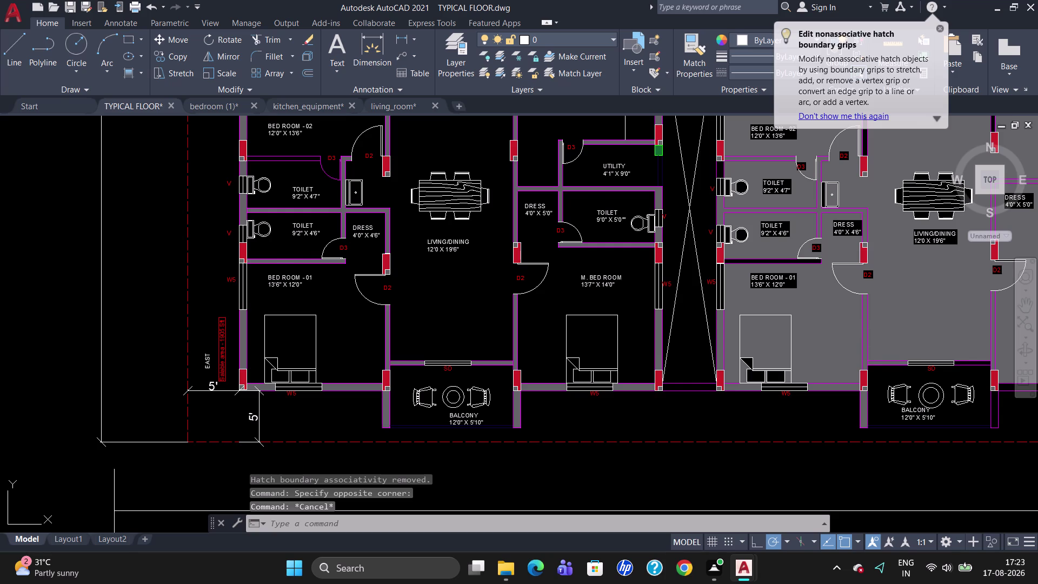
key(i)
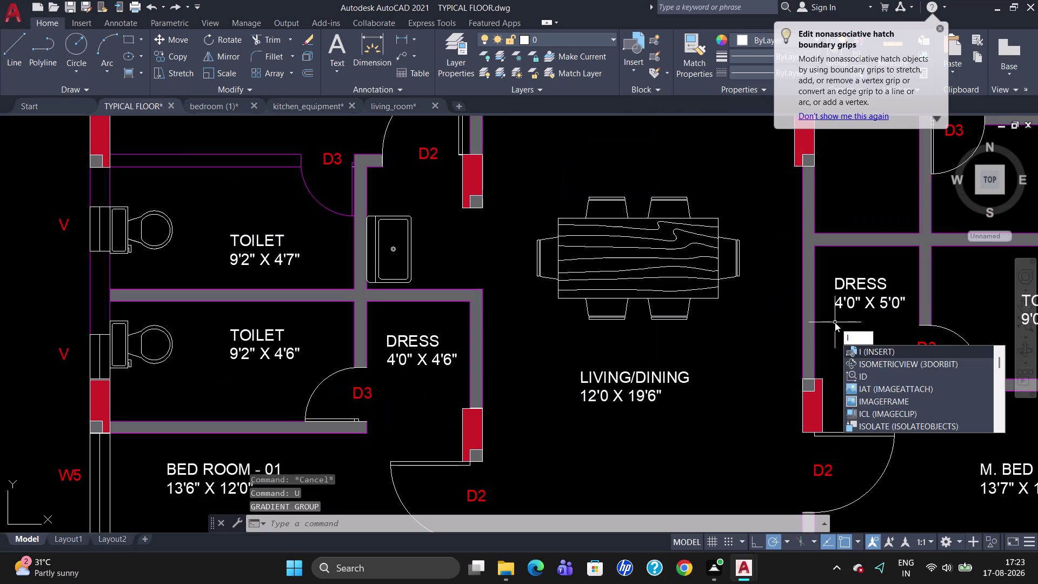
key(BackSpace)
key(u)
key(Return)
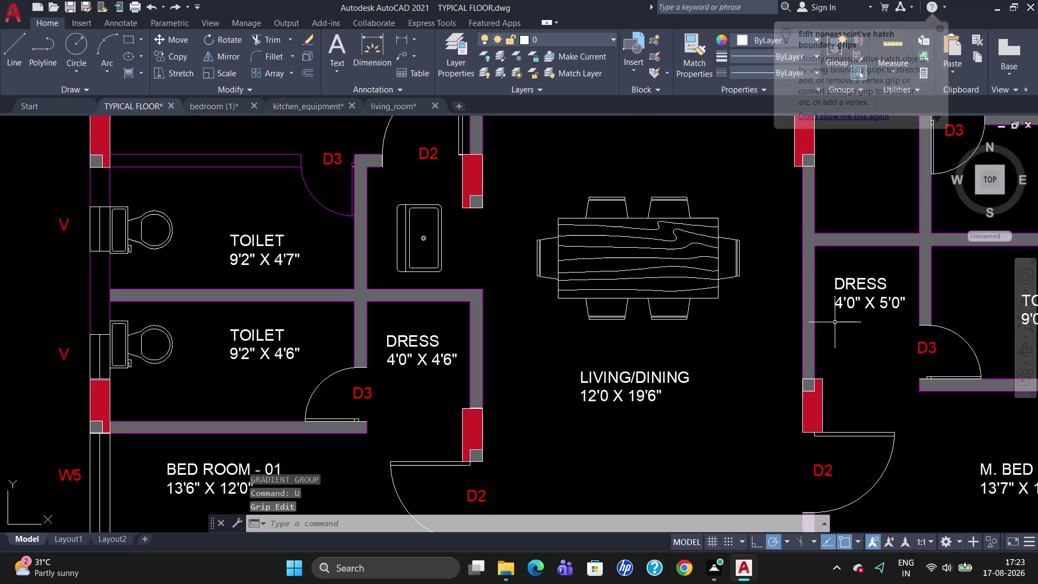
Grab the upper toilet's wash basin by its grip, then cancel the move unchanged.
scroll(down, 3)
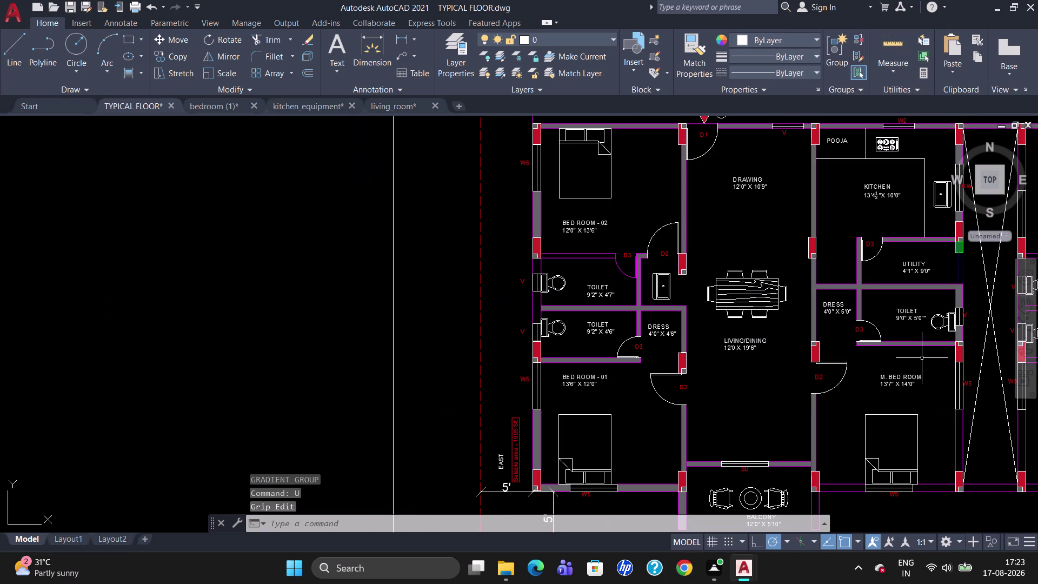
scroll(up, 3)
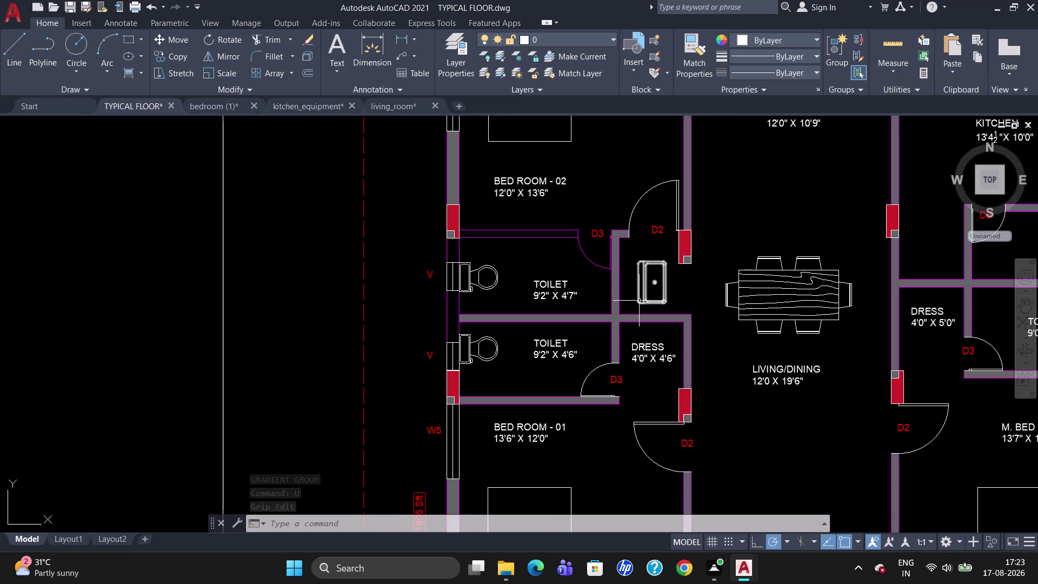
click(640, 299)
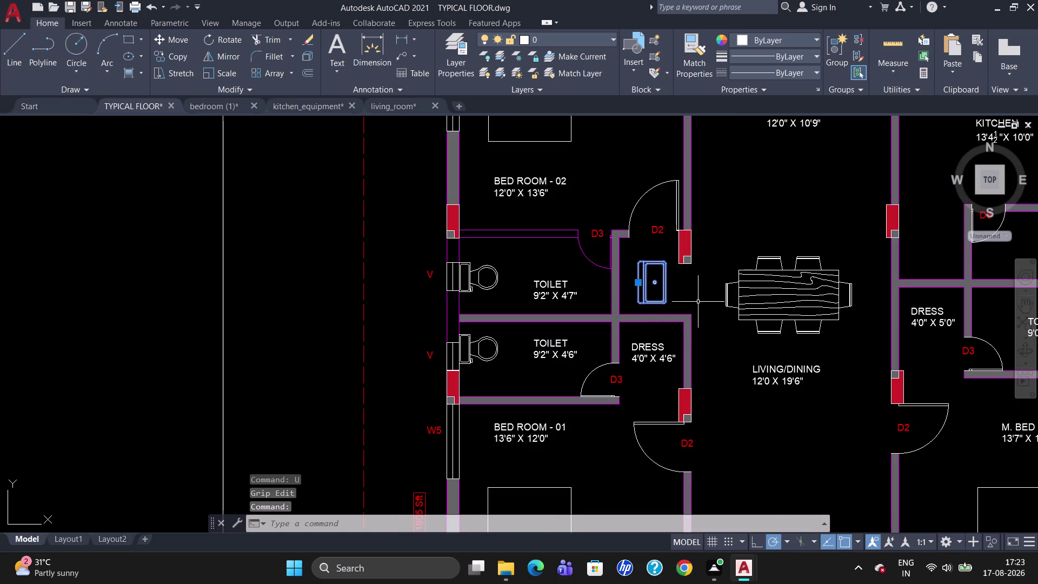
click(639, 284)
click(626, 287)
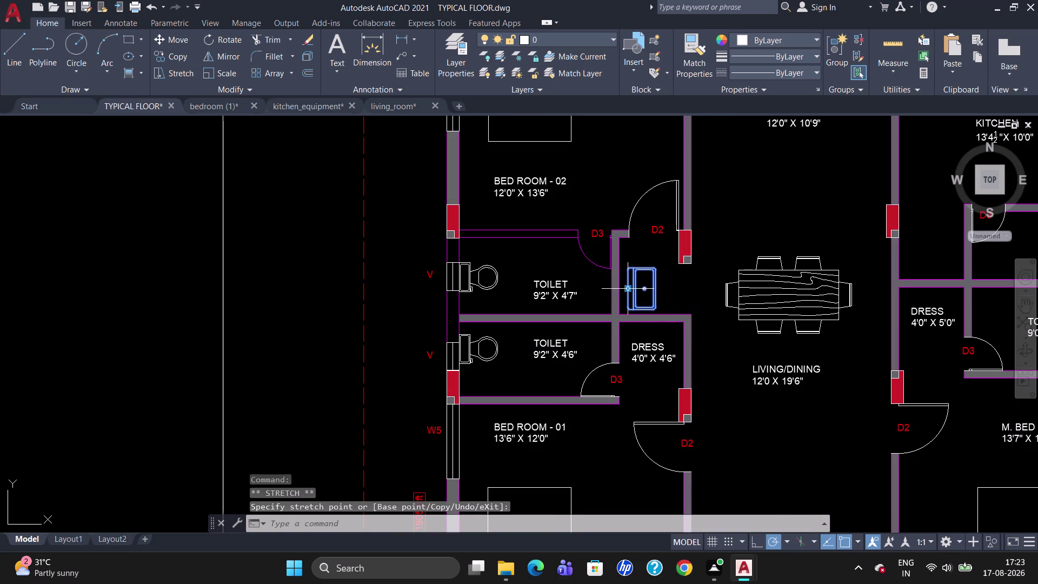
key(Escape)
scroll(down, 3)
scroll(up, 3)
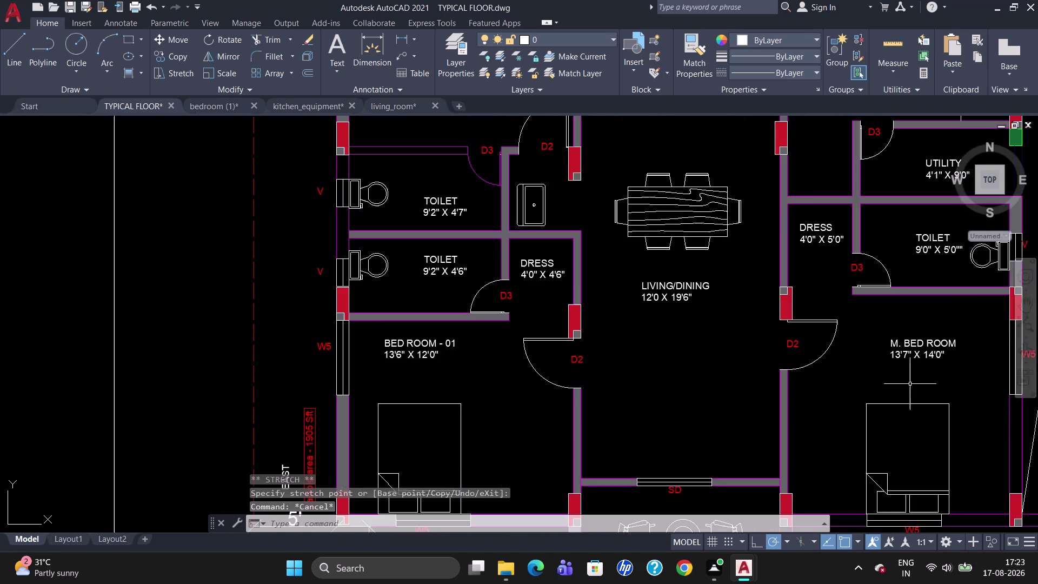
scroll(down, 3)
scroll(up, 3)
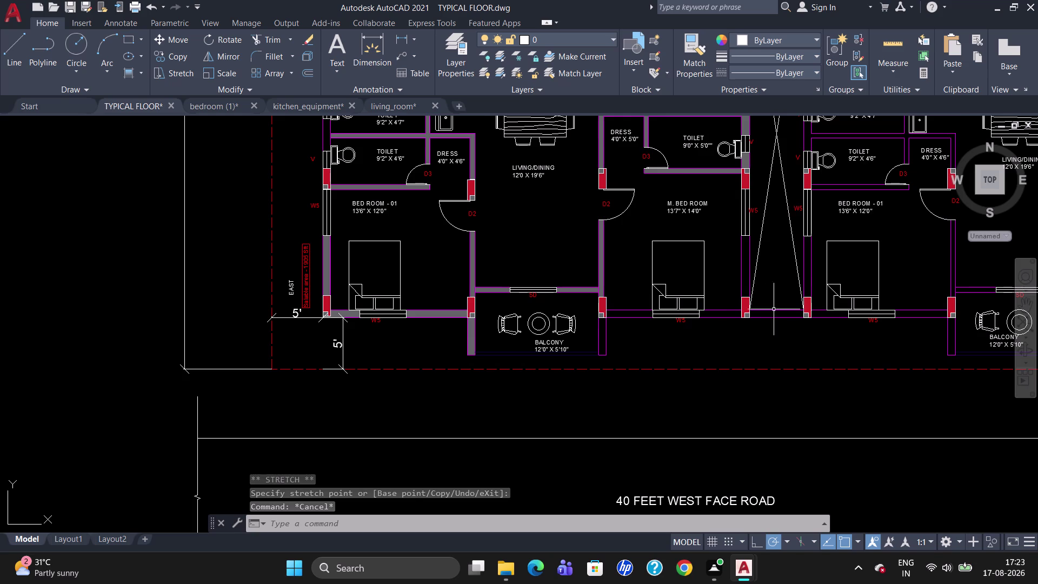
scroll(down, 3)
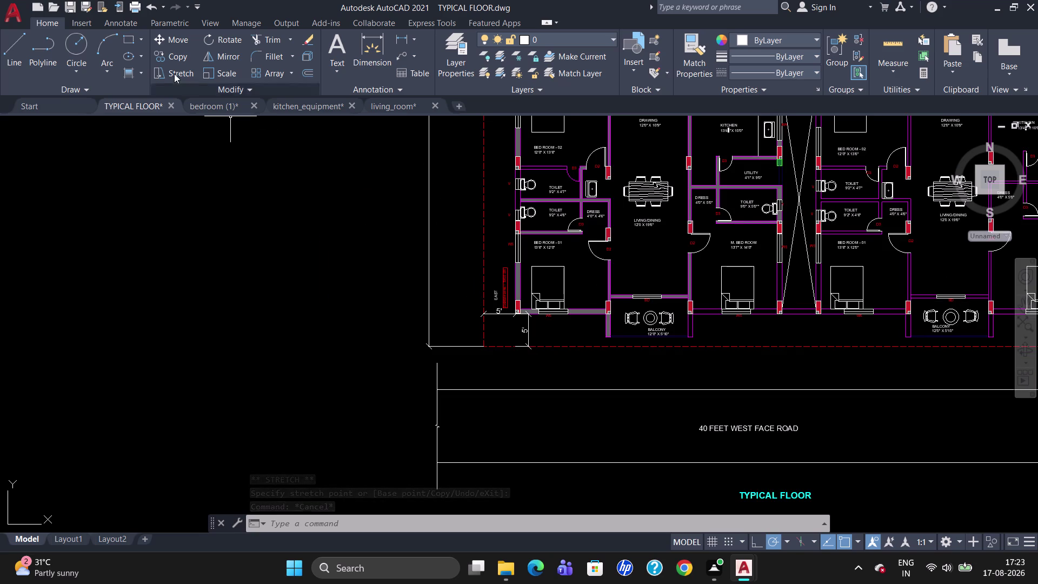
click(145, 74)
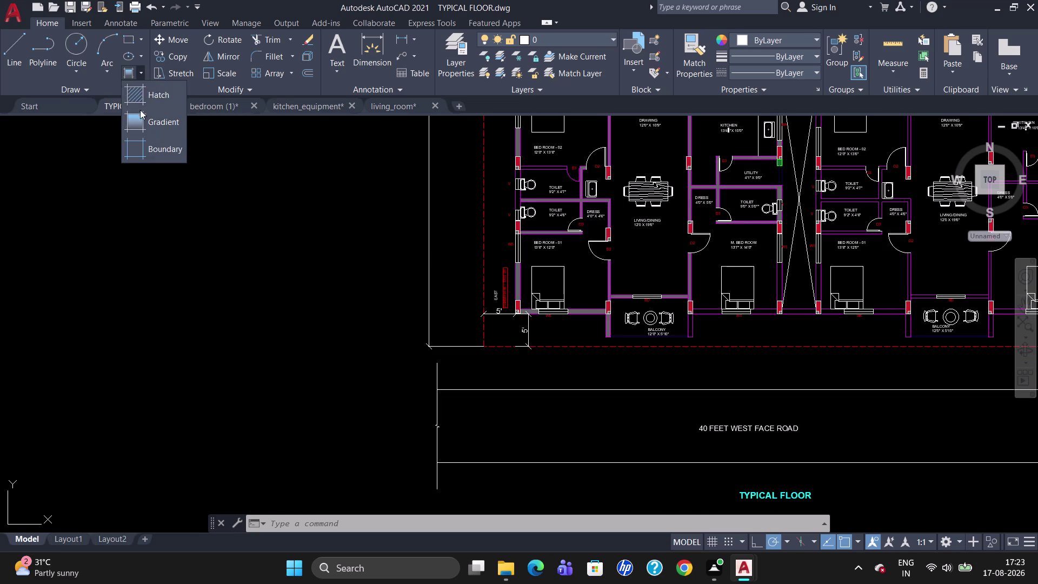
Start a gradient fill on the bottom walls near the balcony, M. BED ROOM and window W5.
click(144, 120)
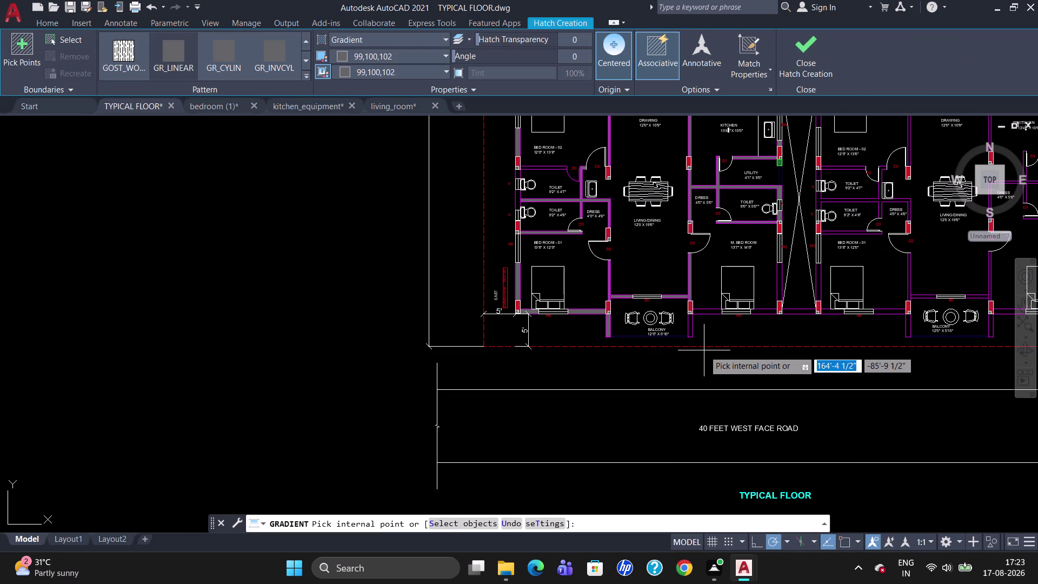
click(689, 324)
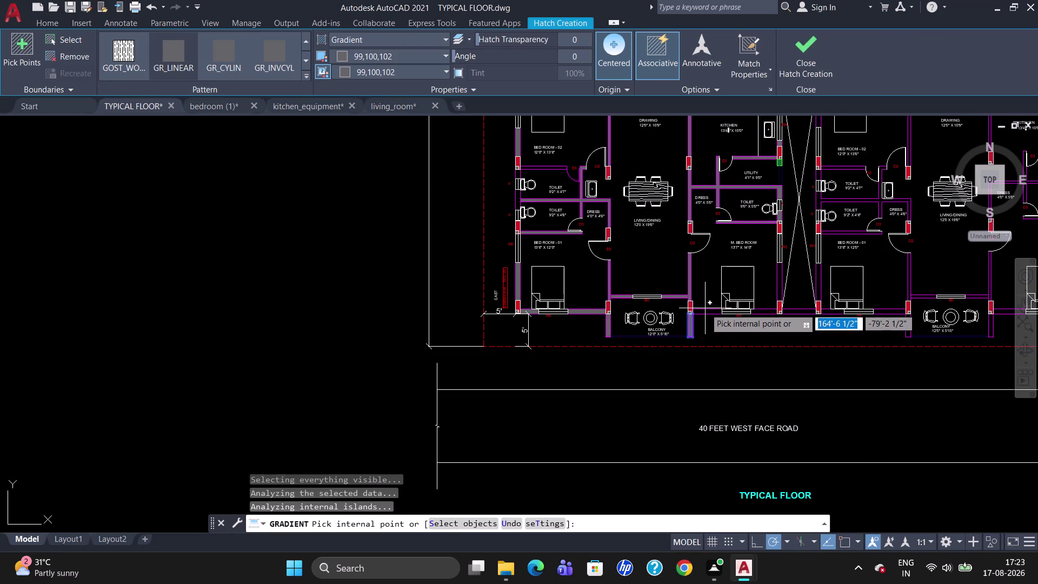
click(705, 311)
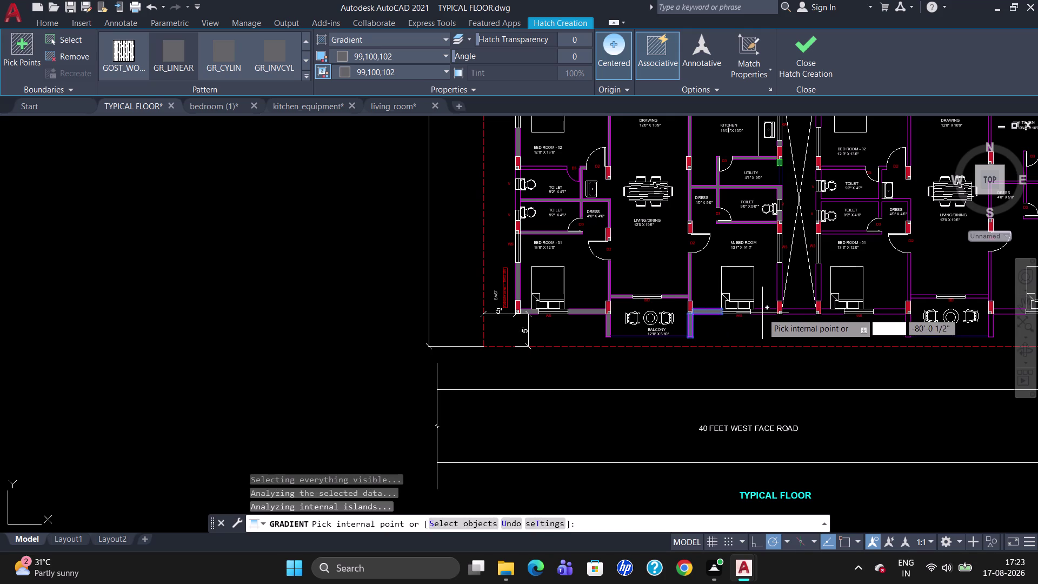
click(763, 313)
click(795, 311)
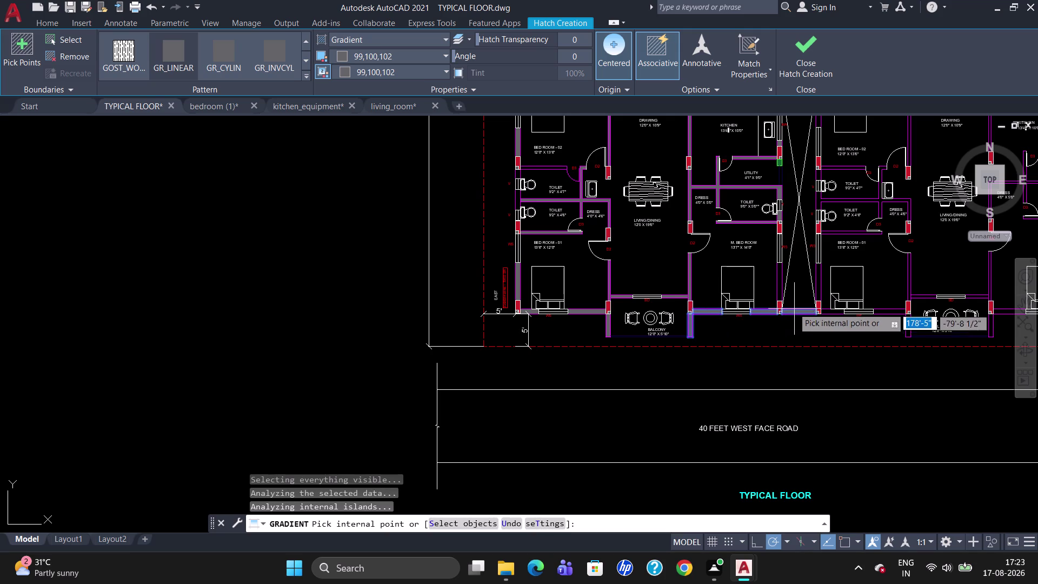
click(779, 281)
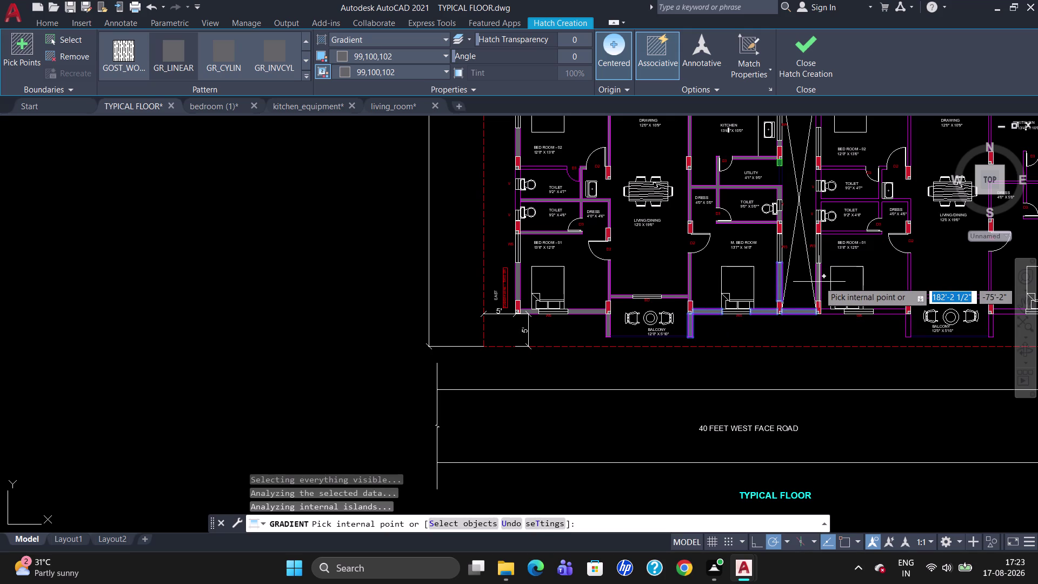
click(819, 283)
scroll(up, 3)
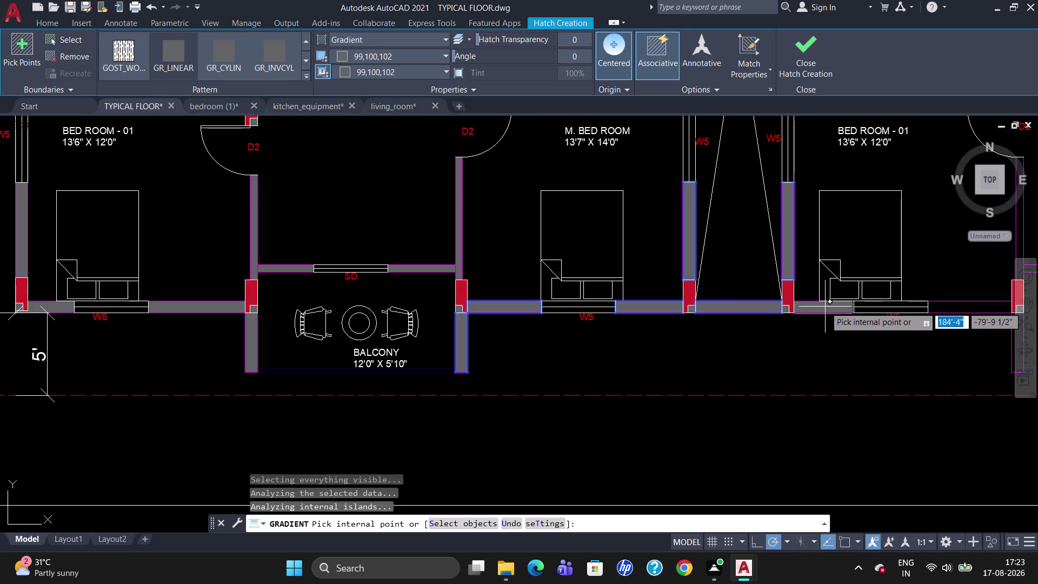
click(825, 307)
click(946, 309)
Add the walls beside the right balcony, its short wall end, and the balcony area.
scroll(down, 3)
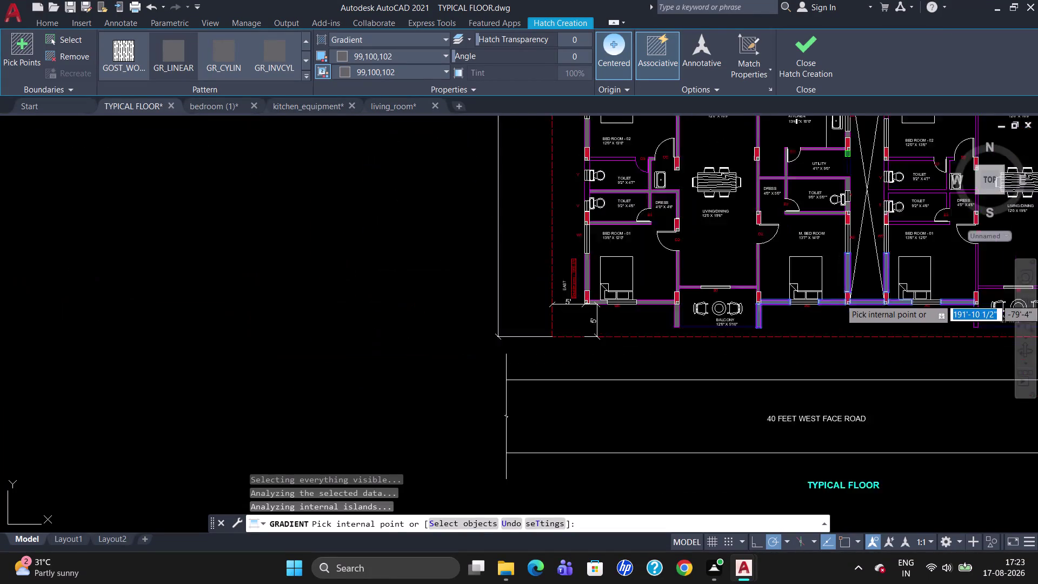
scroll(down, 3)
scroll(up, 3)
scroll(down, 3)
scroll(up, 3)
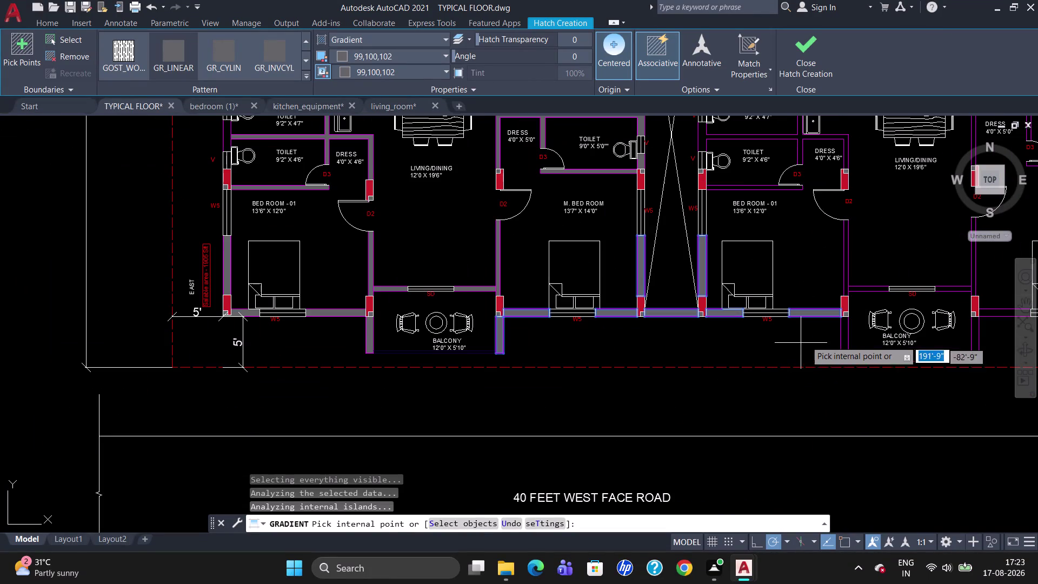
click(843, 334)
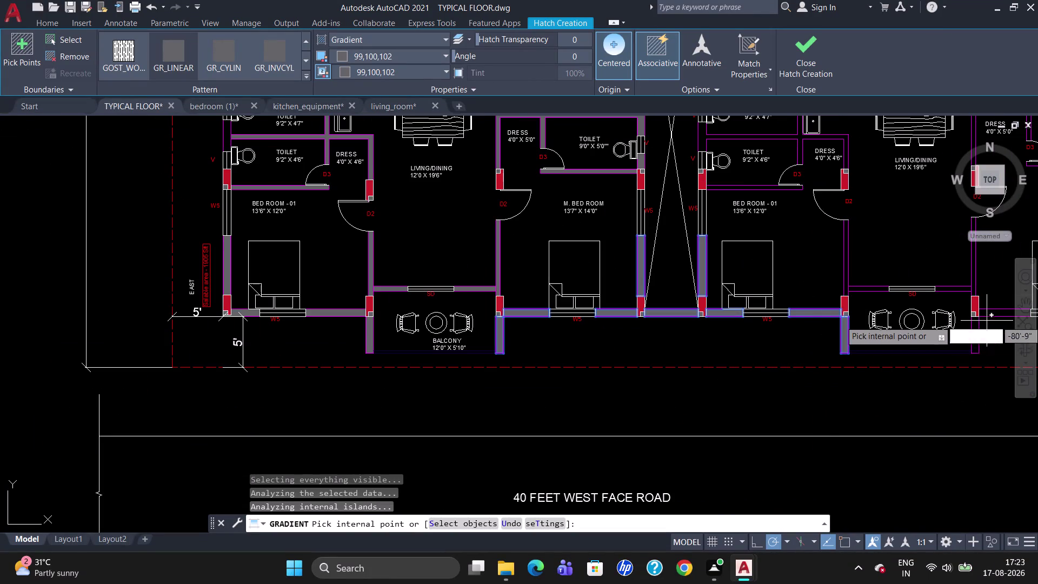
click(975, 333)
scroll(up, 3)
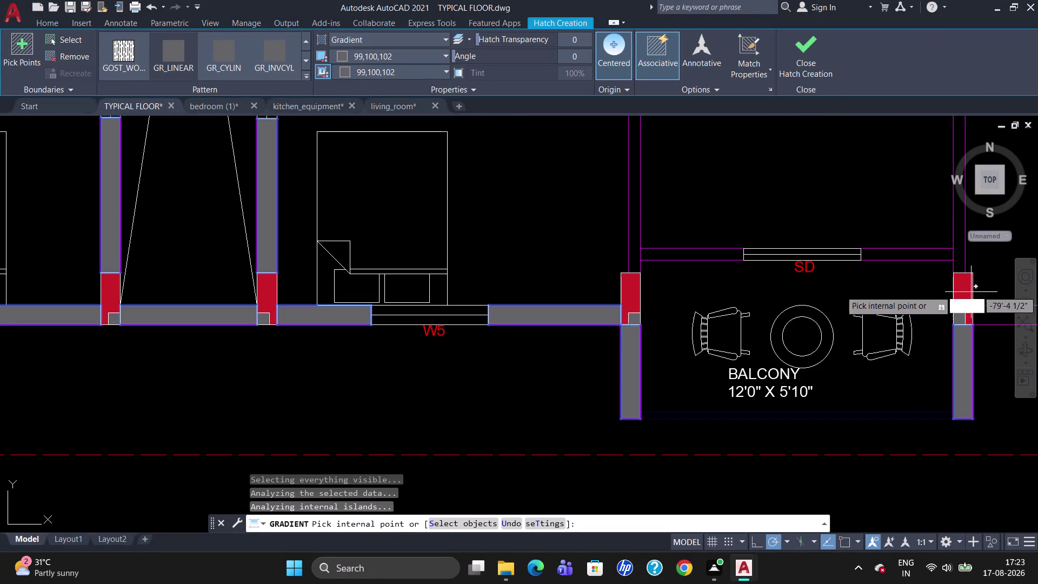
scroll(down, 3)
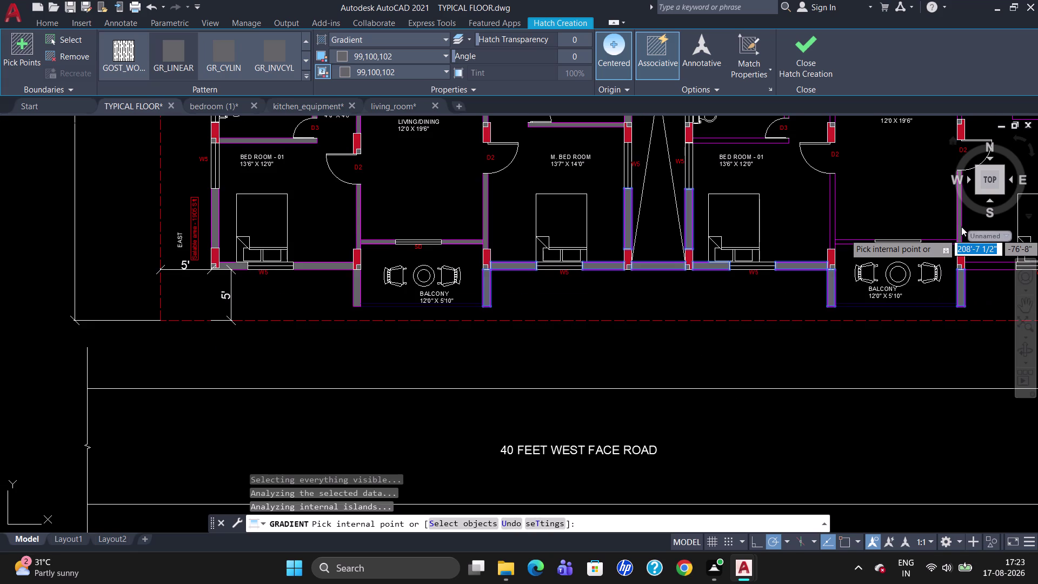
click(959, 228)
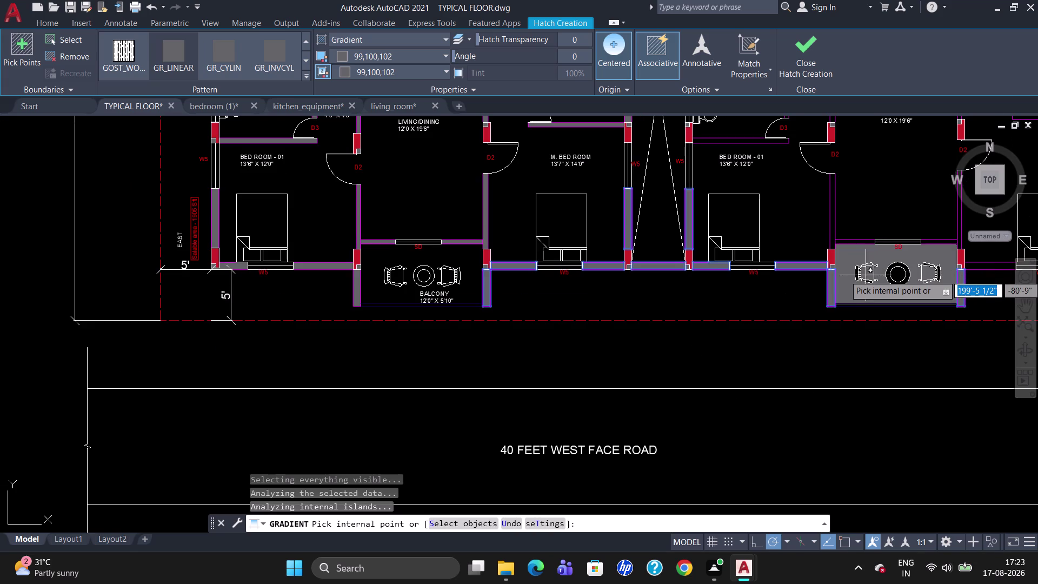
scroll(up, 3)
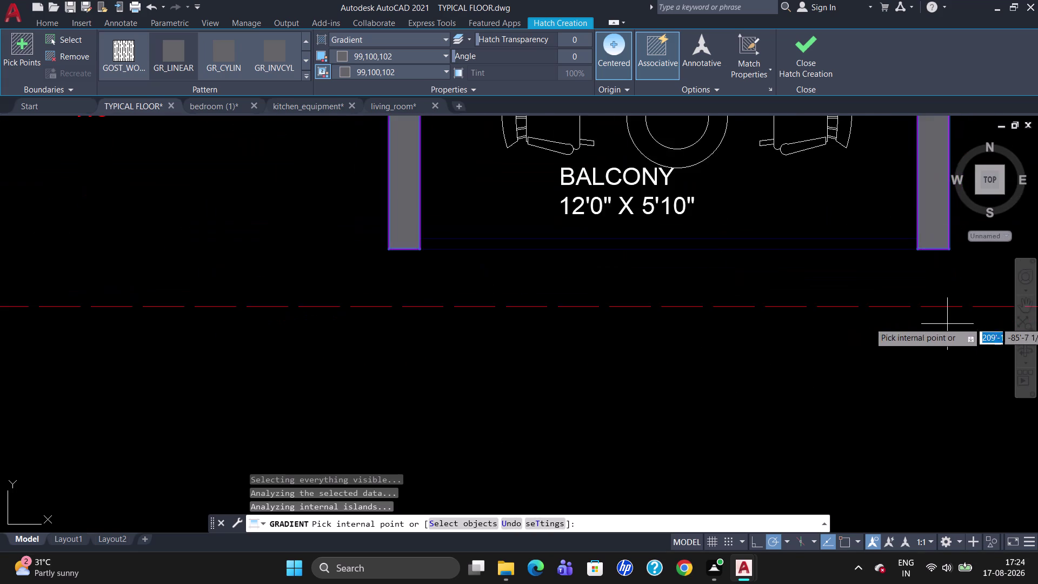
scroll(down, 3)
scroll(up, 3)
scroll(down, 3)
scroll(up, 3)
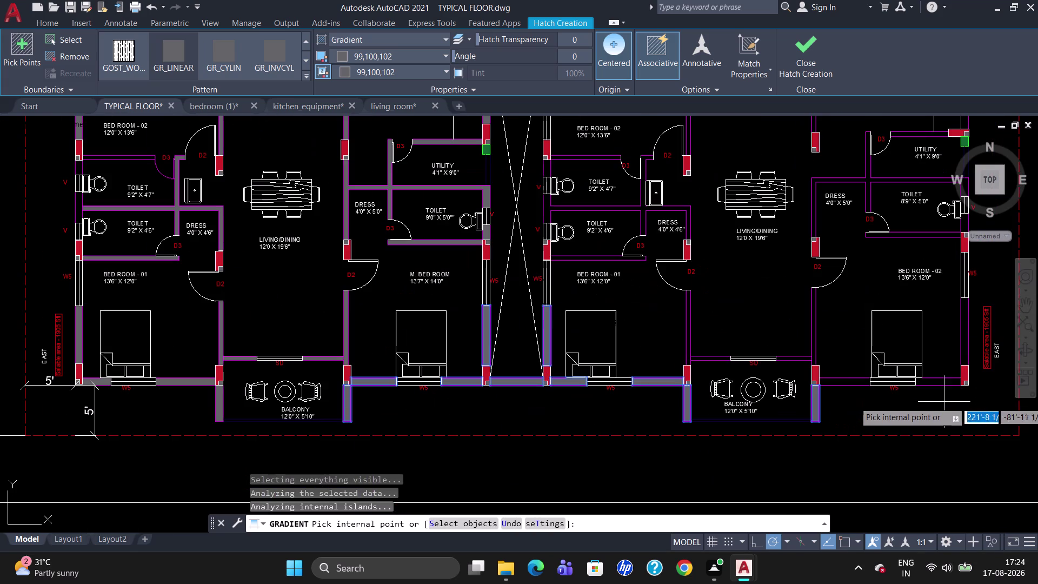
Fill far-right flat walls near the living room and SD door, then cancel the command.
click(940, 382)
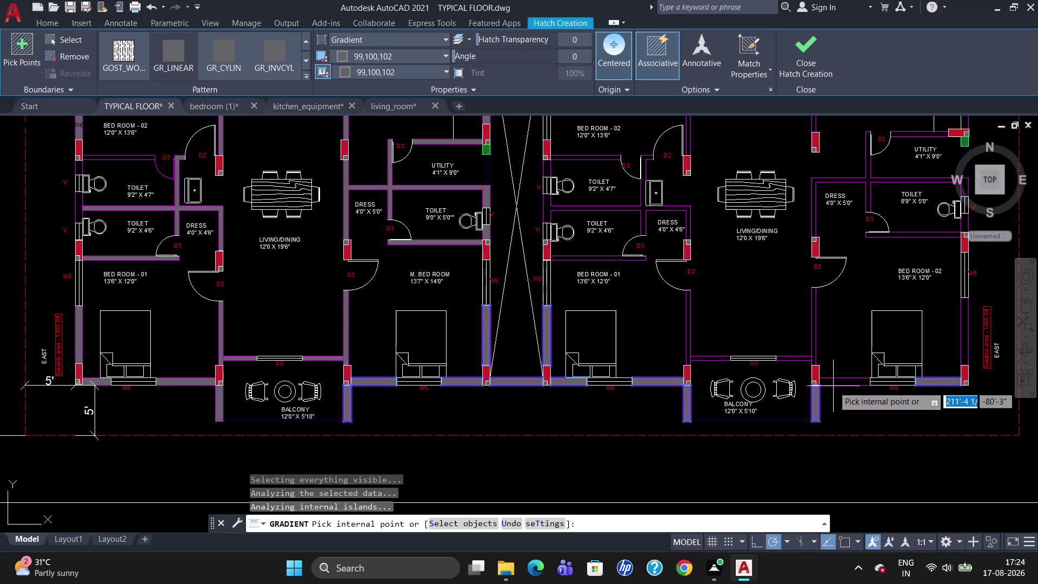
click(834, 384)
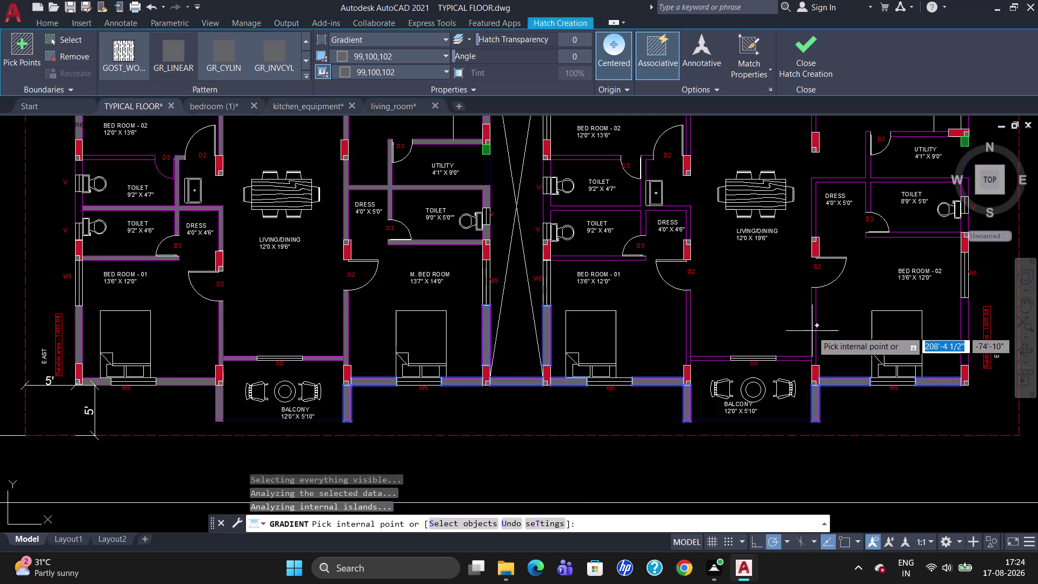
click(814, 330)
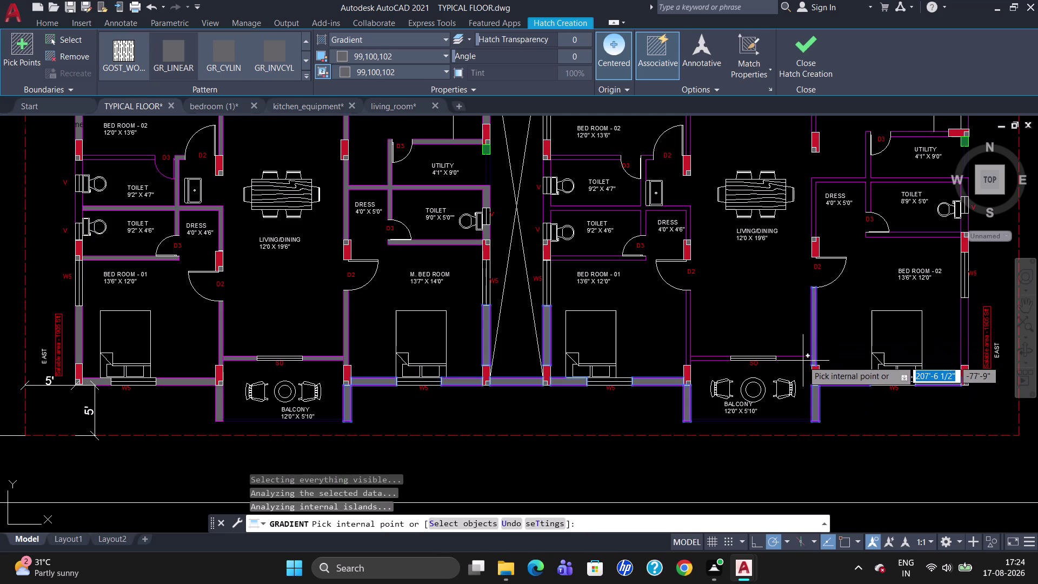
scroll(up, 3)
click(798, 356)
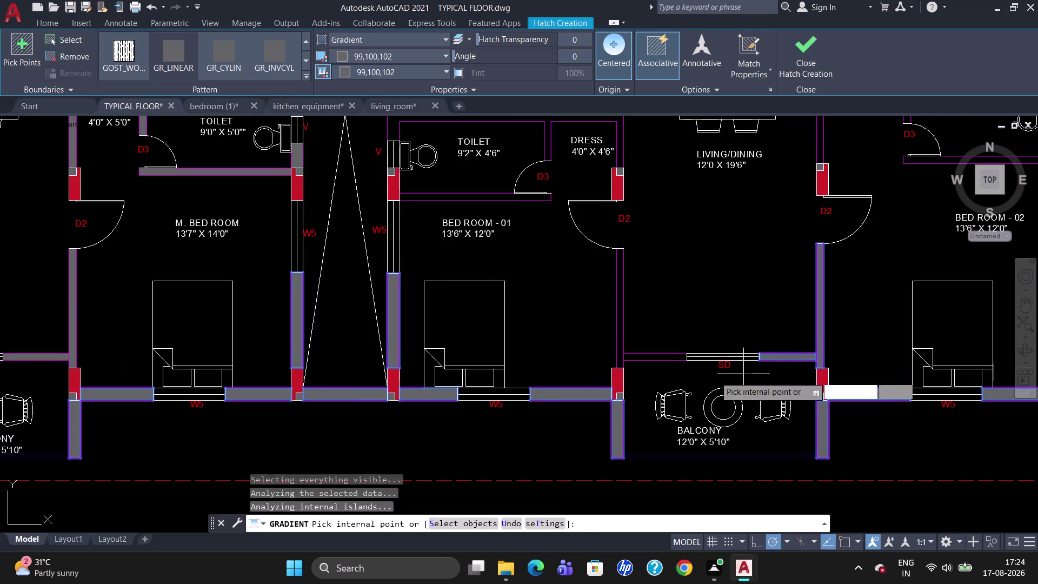
click(666, 356)
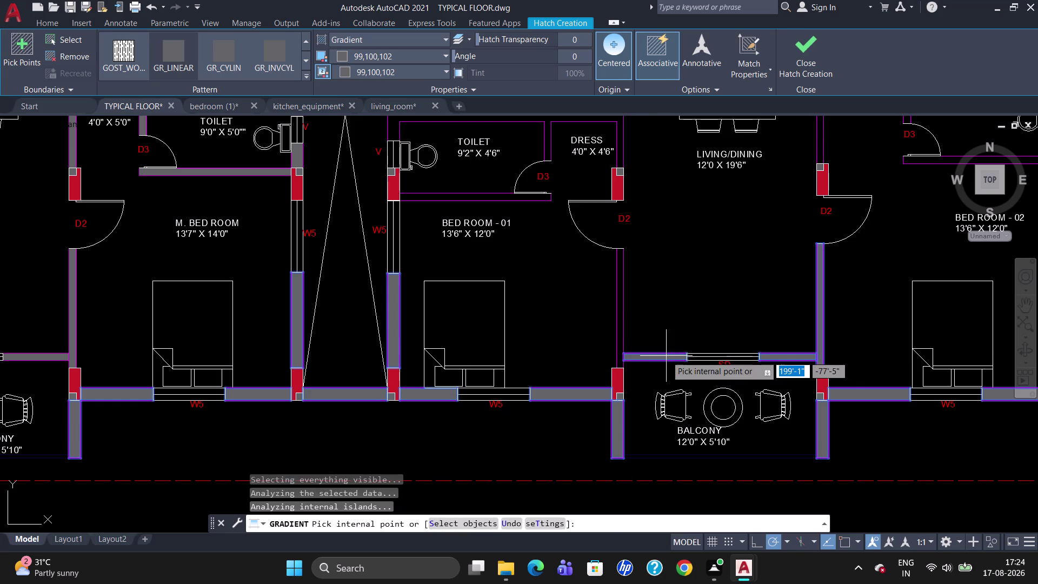
click(621, 316)
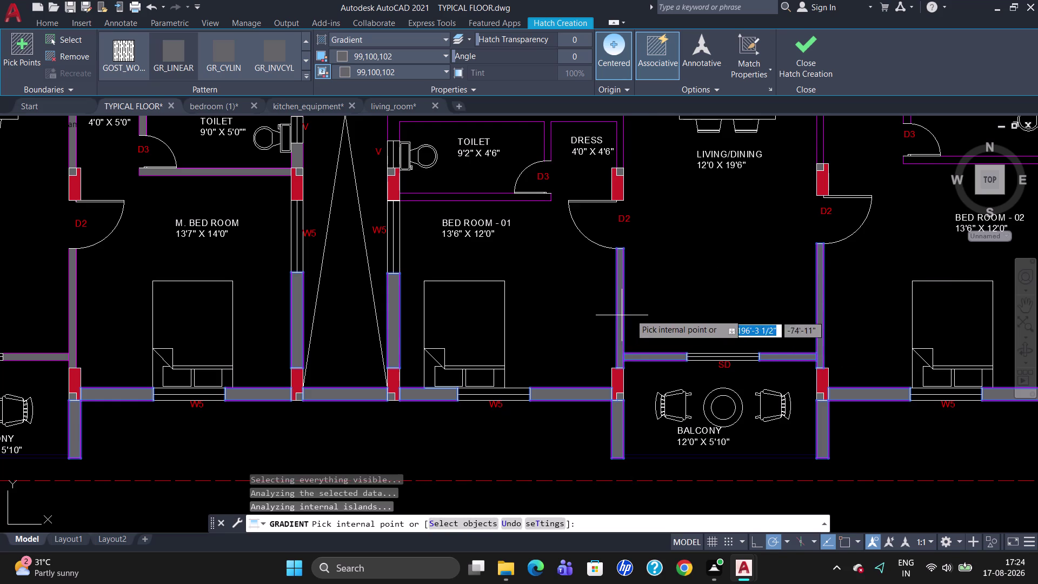
key(Escape)
Zoom out to show the whole floor plan and the 40 feet west face road.
scroll(down, 3)
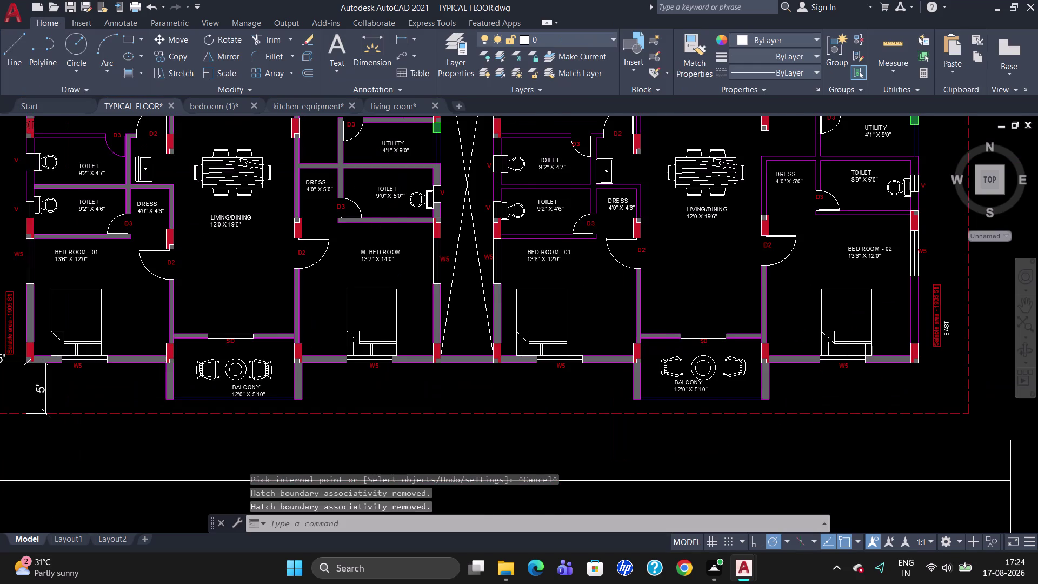
scroll(down, 3)
scroll(up, 3)
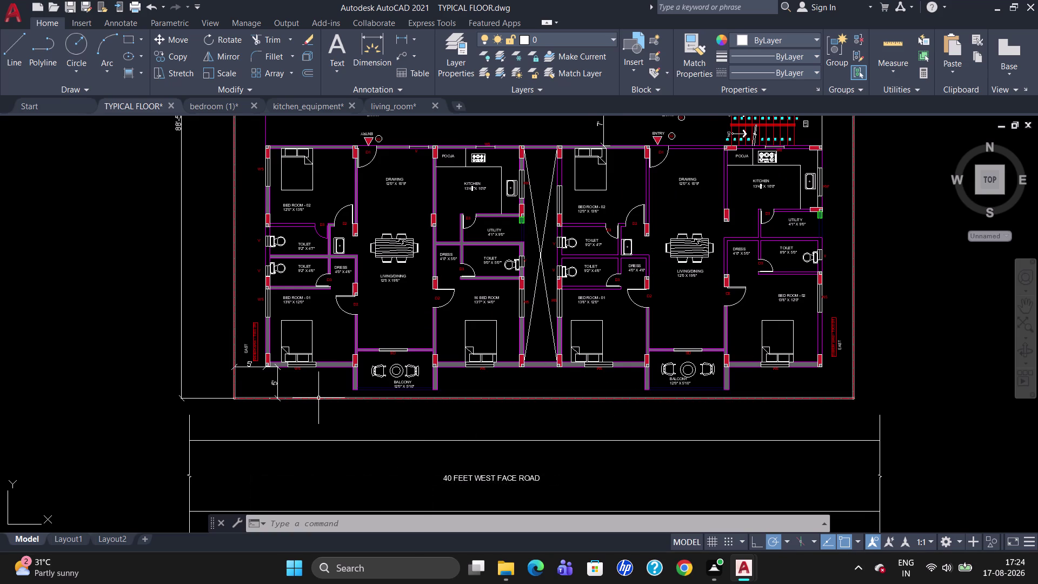
click(138, 73)
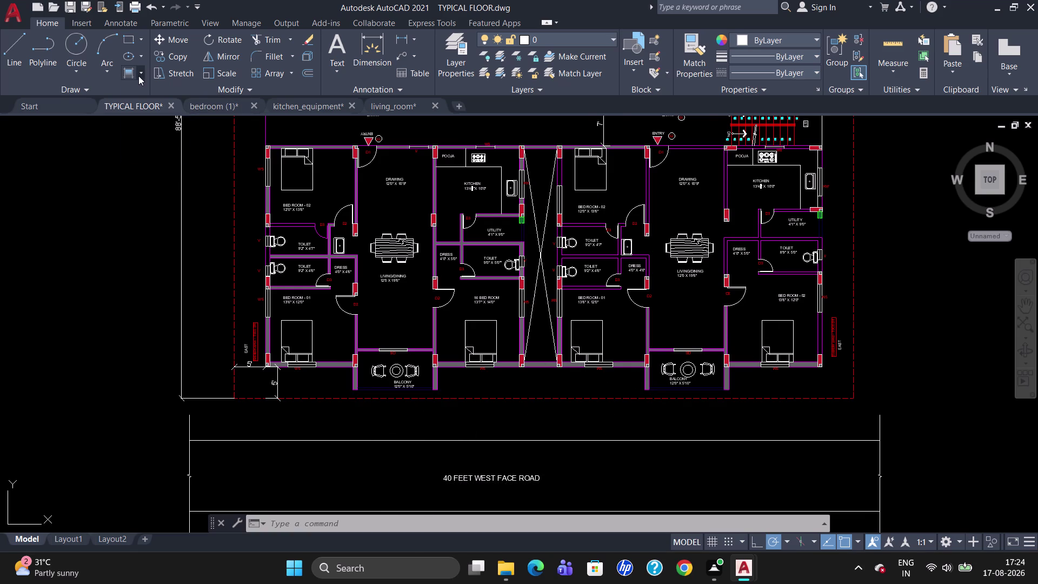
Try a gradient fill on two room interiors, then cancel it.
click(152, 131)
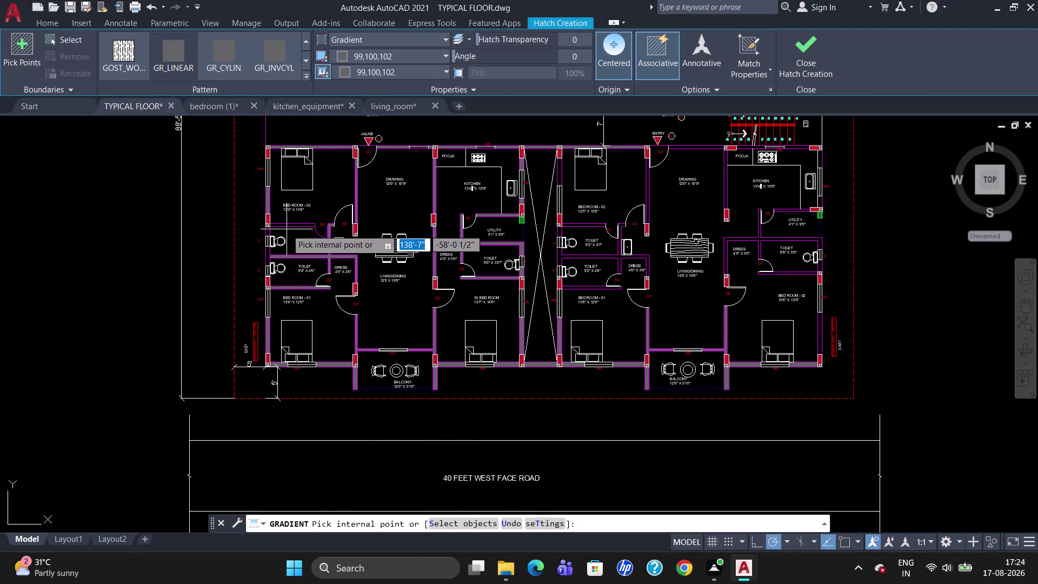
scroll(up, 3)
click(287, 226)
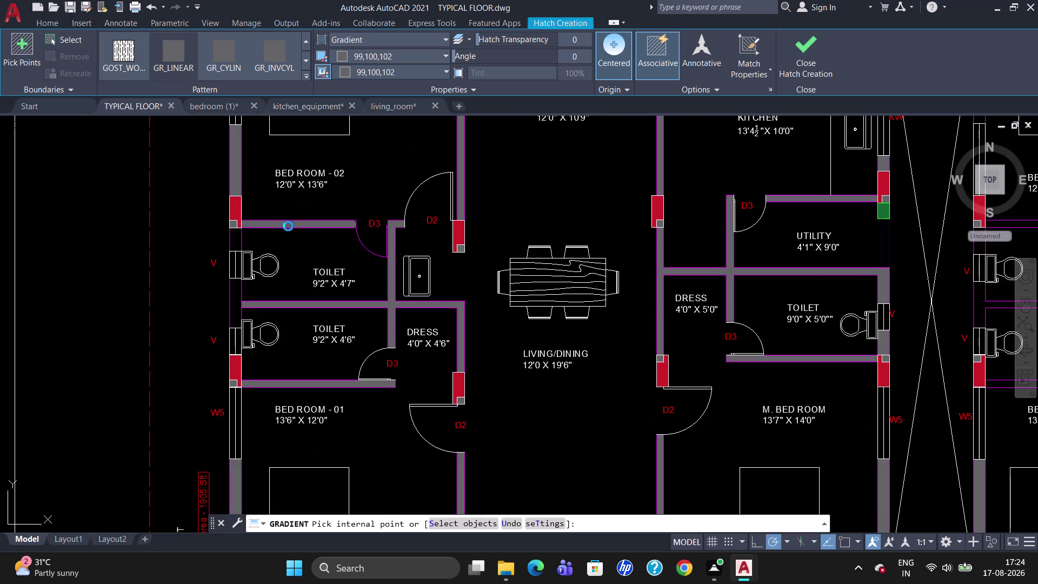
scroll(down, 3)
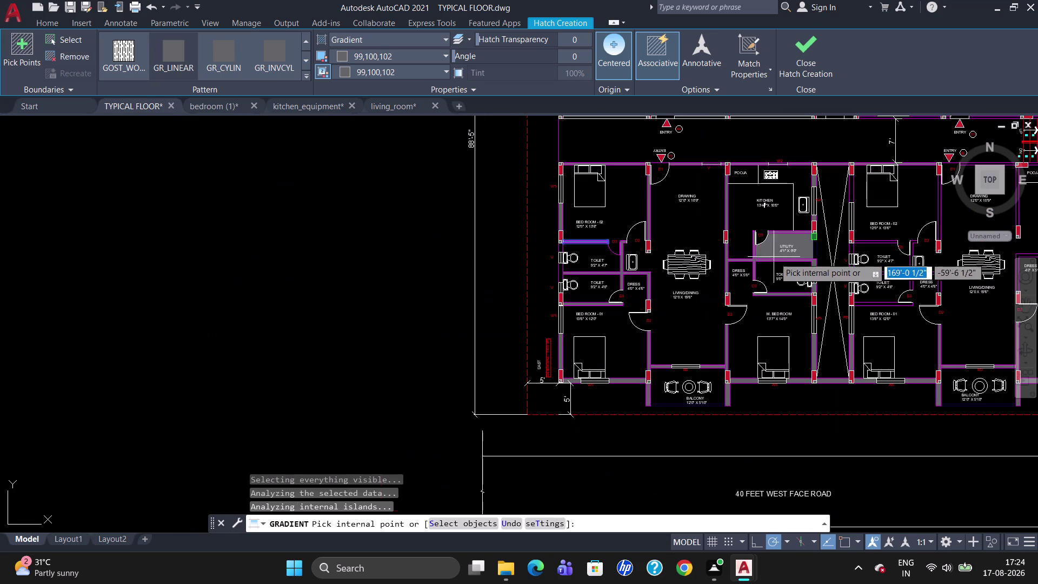
scroll(up, 3)
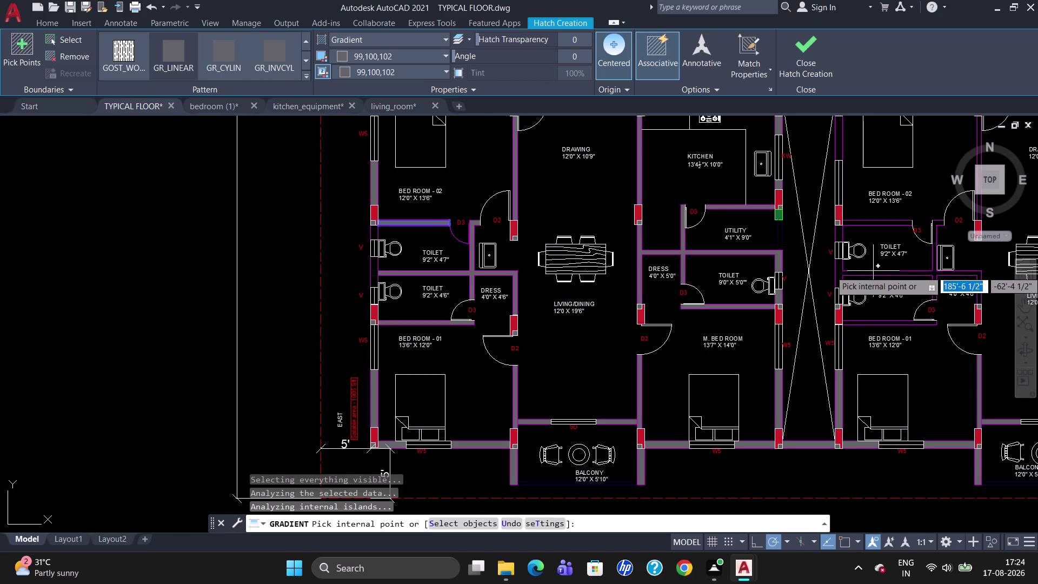
click(873, 273)
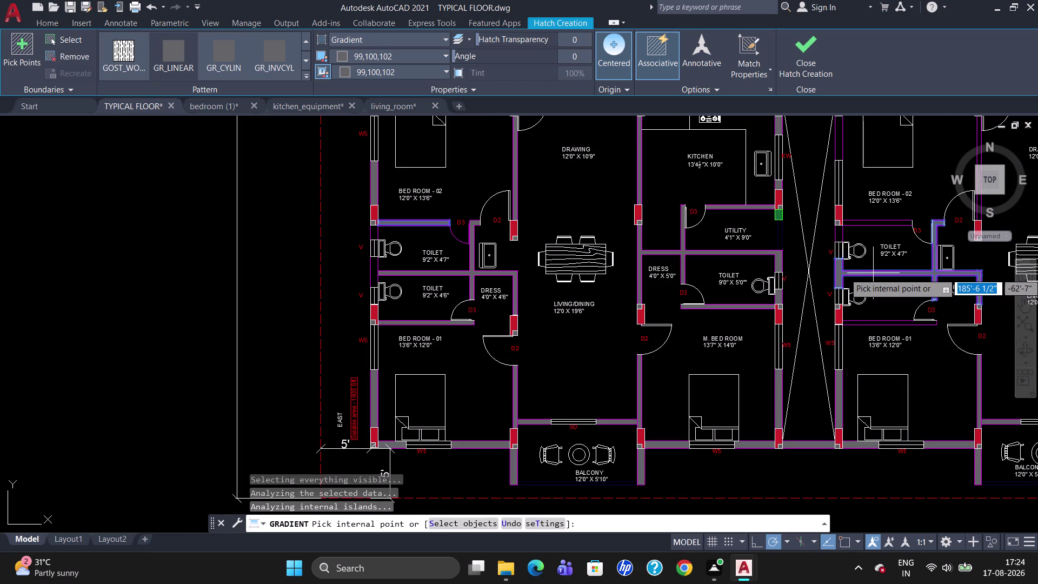
key(Escape)
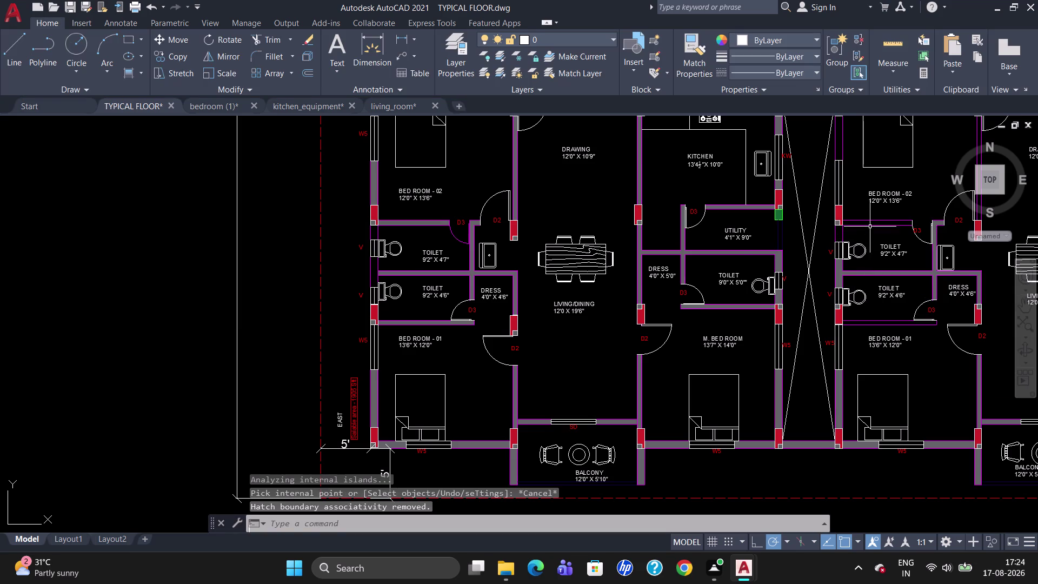
Restart the gradient, check the colour choices unchanged, and pick two right-hand flat rooms.
click(136, 74)
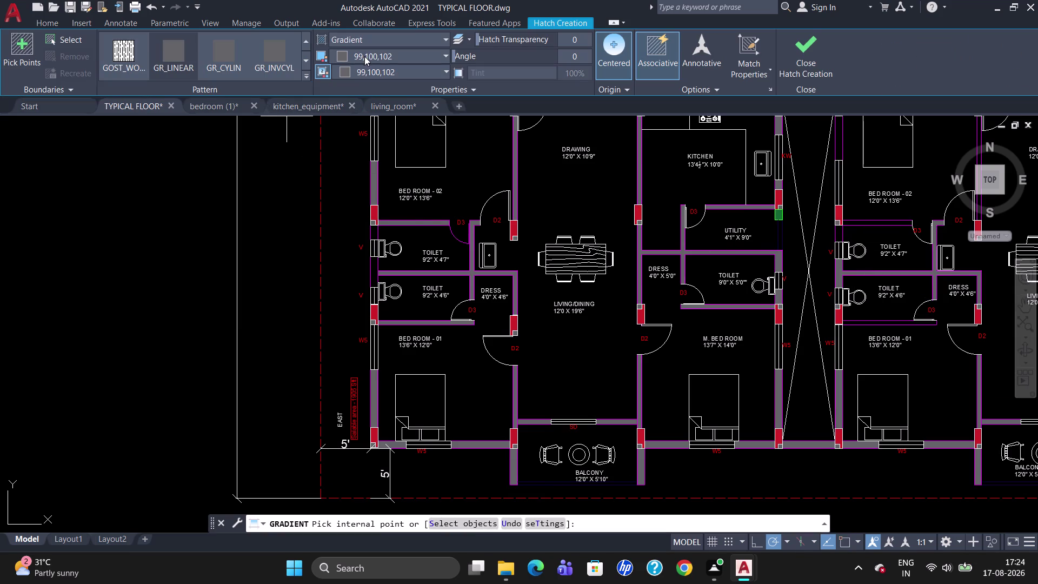
click(375, 52)
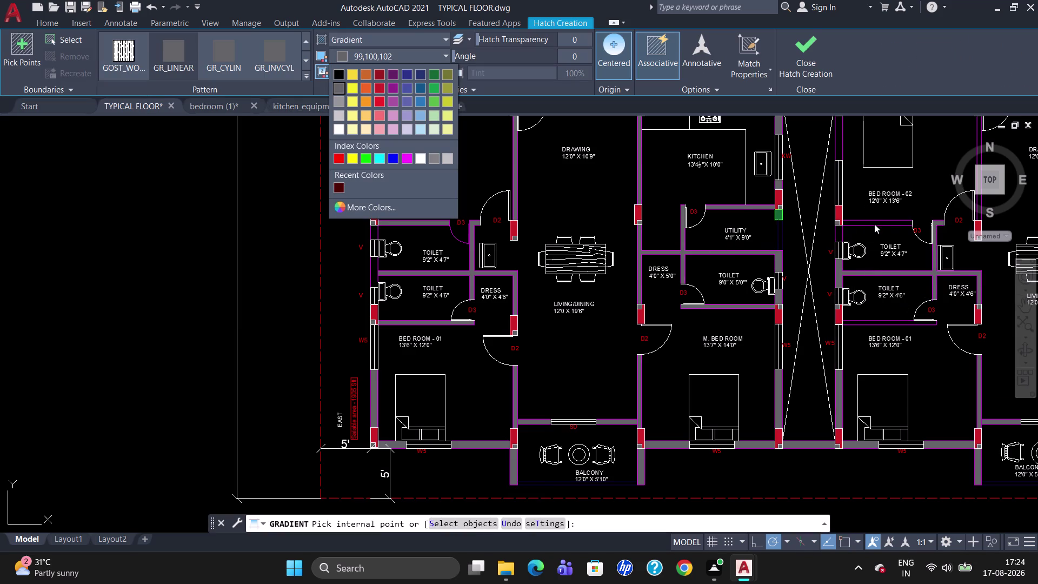
click(875, 224)
click(875, 223)
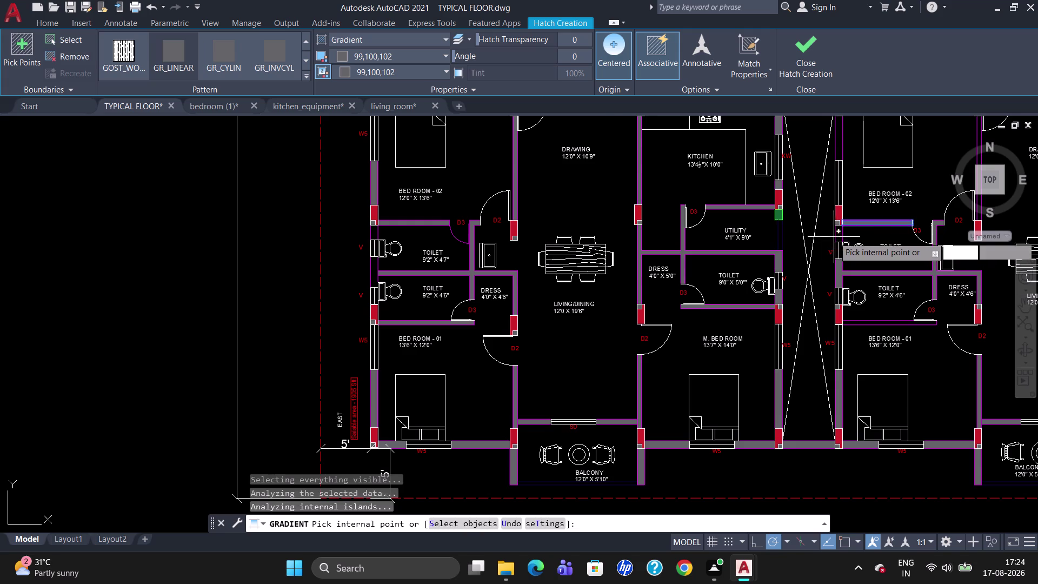
scroll(up, 3)
click(841, 237)
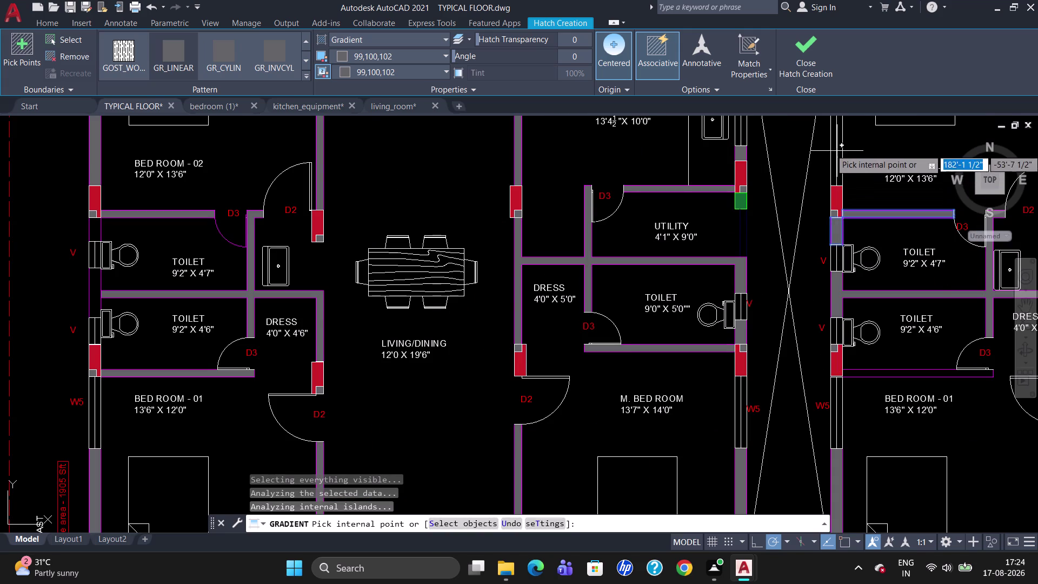
Pick the remaining right-hand flat rooms and finish the gradient fill.
scroll(down, 3)
scroll(up, 3)
scroll(down, 3)
scroll(up, 3)
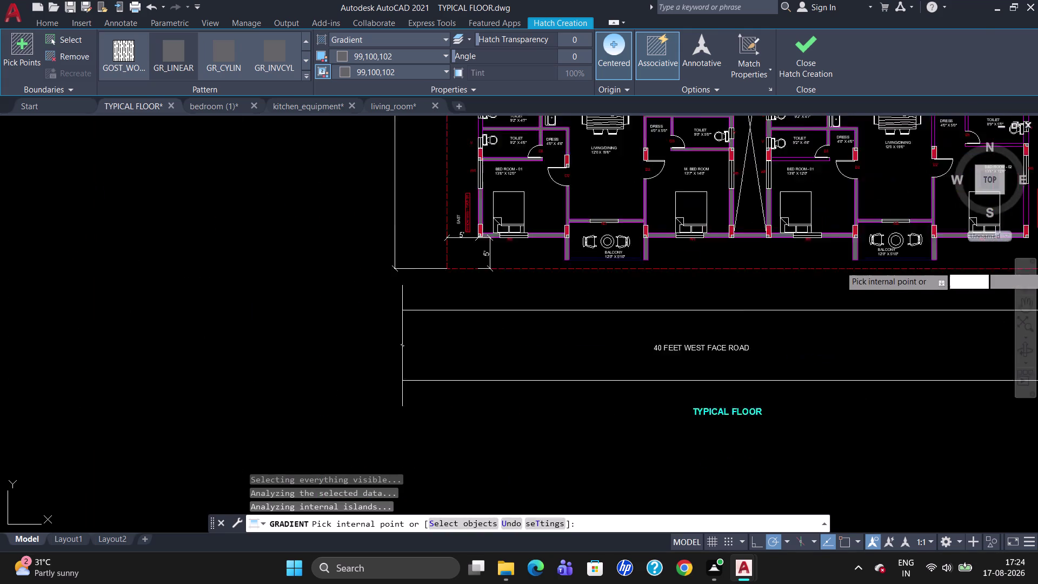
scroll(up, 3)
scroll(down, 3)
scroll(up, 3)
scroll(down, 3)
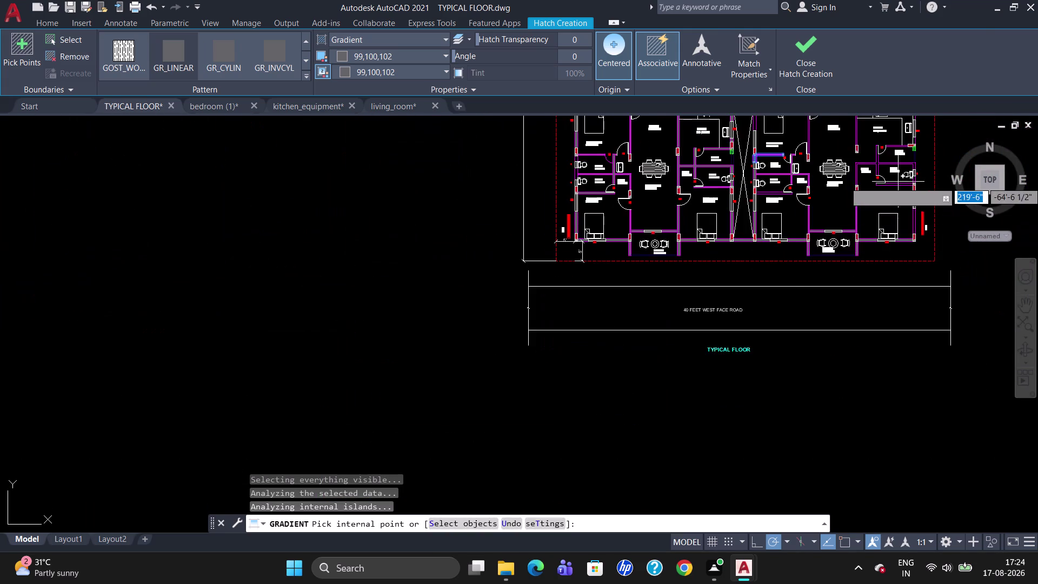
scroll(up, 3)
click(898, 188)
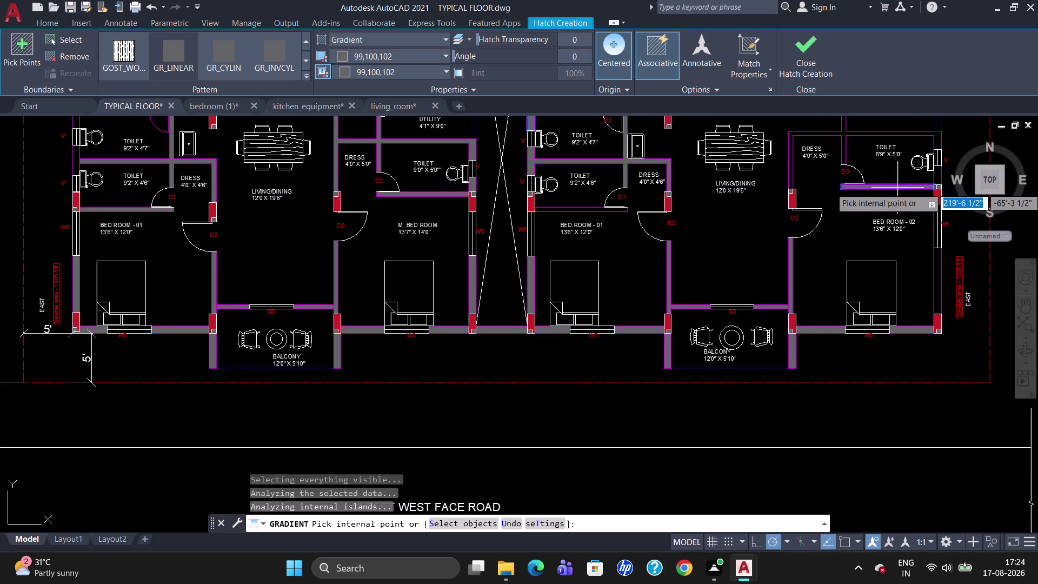
click(921, 134)
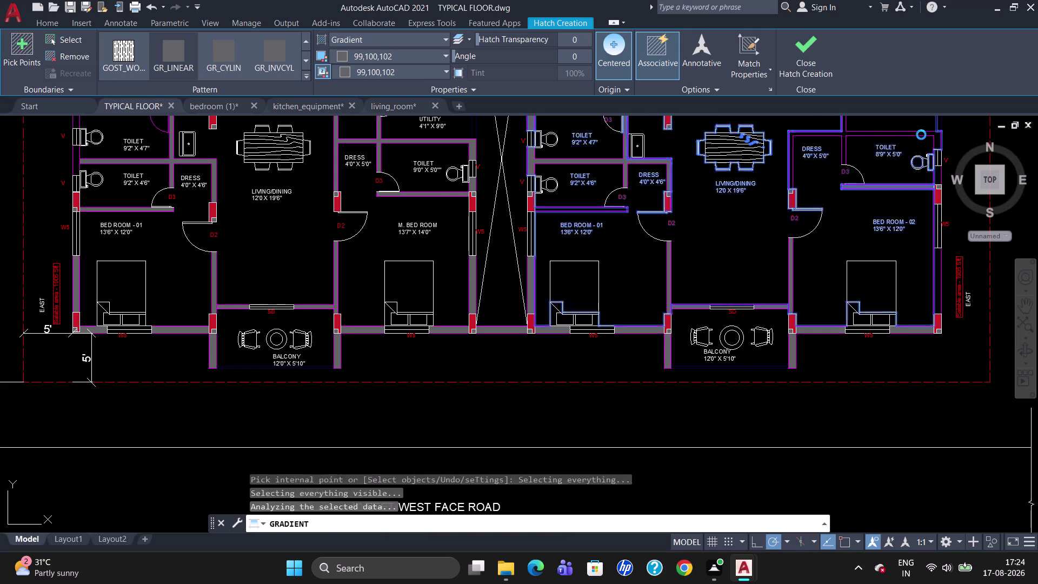
key(Escape)
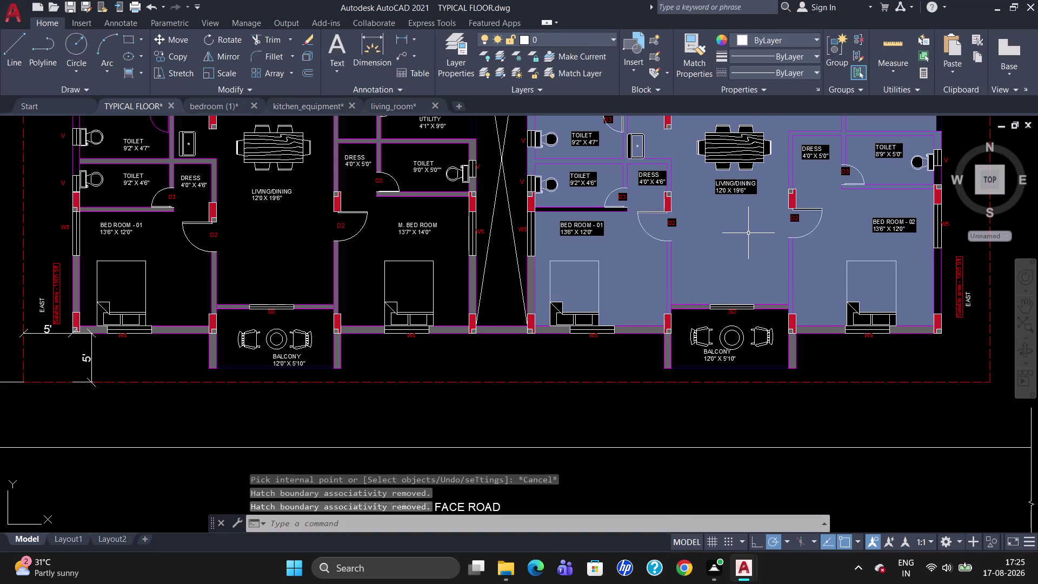
Undo the gradient fill with U, clearing grey from the right-hand flat's rooms.
key(u)
key(Return)
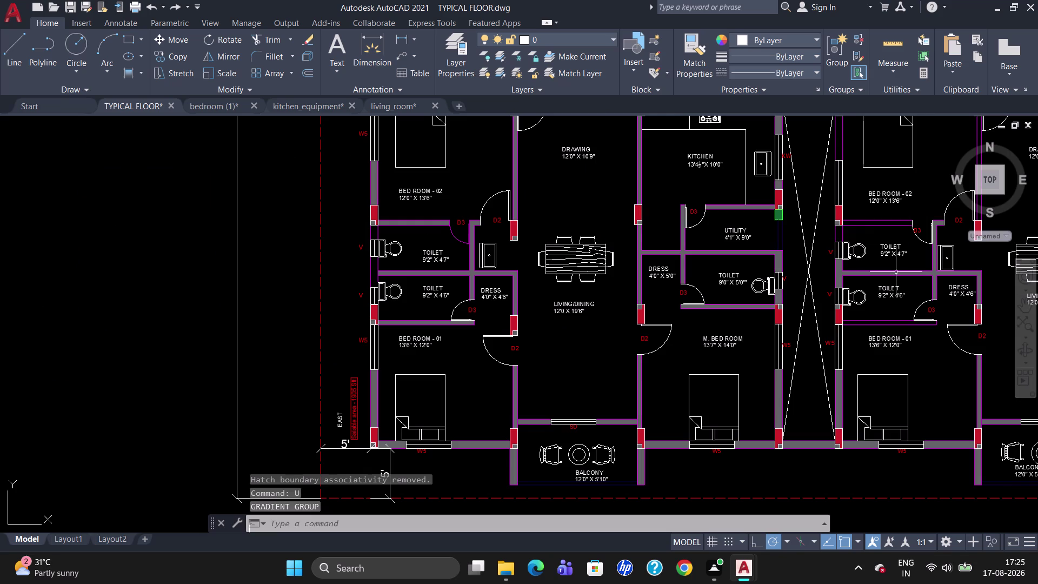
scroll(down, 3)
scroll(up, 3)
scroll(down, 3)
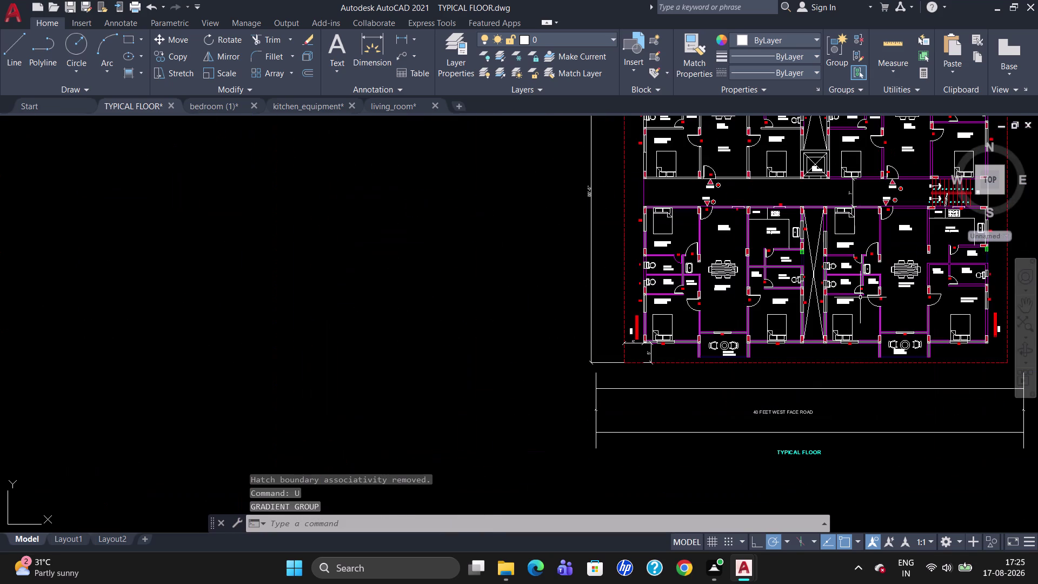
scroll(up, 3)
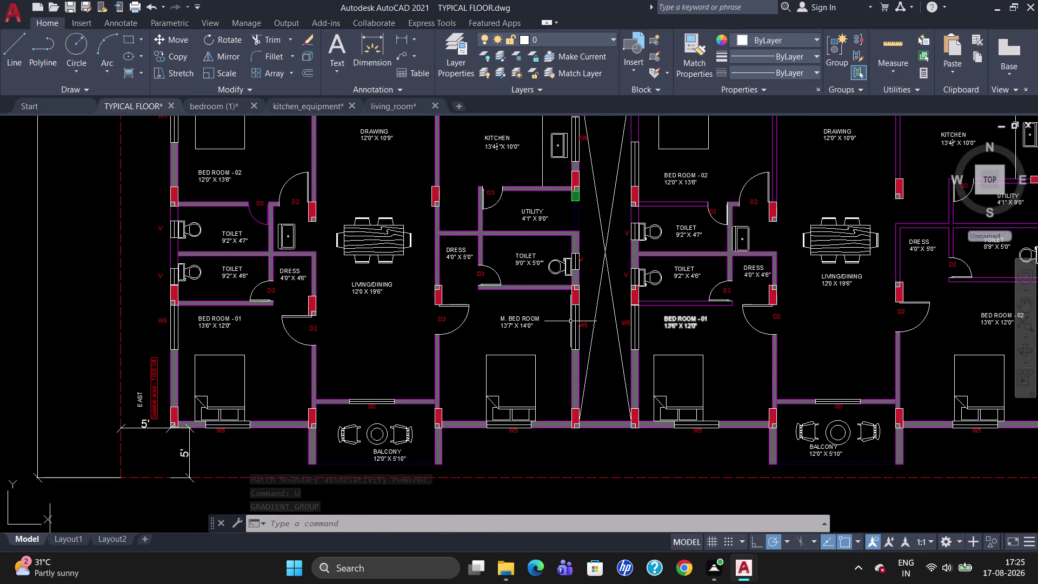
click(144, 73)
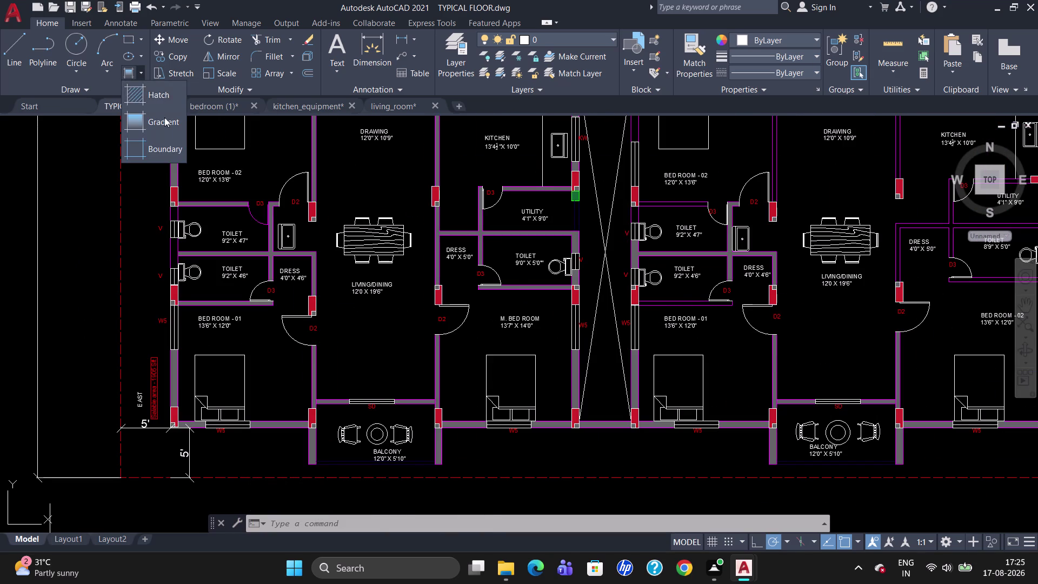
Pick four room interiors for a gradient fill, then cancel and undo it.
click(164, 118)
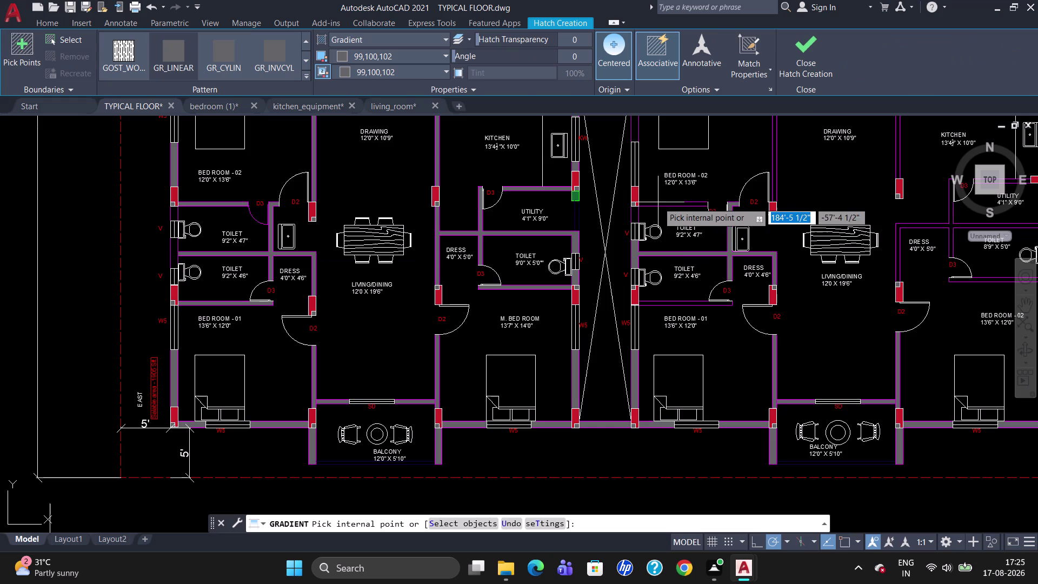
click(659, 204)
click(633, 219)
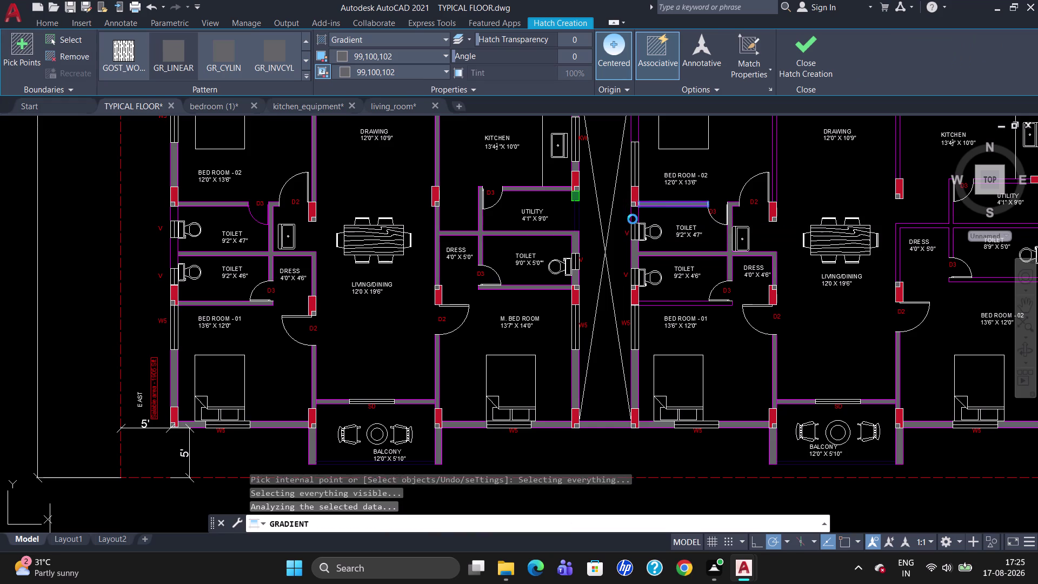
click(690, 304)
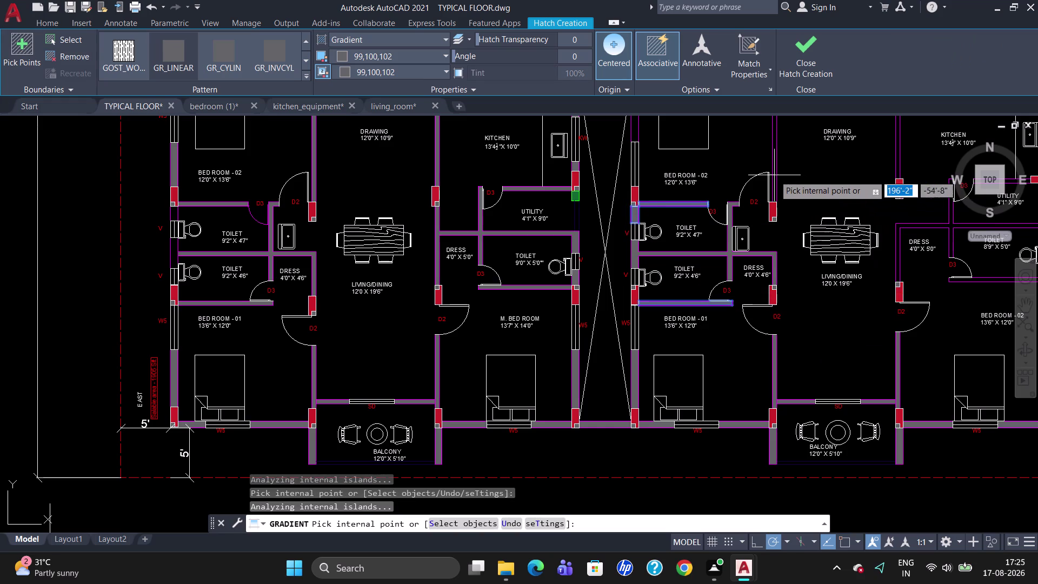
click(775, 174)
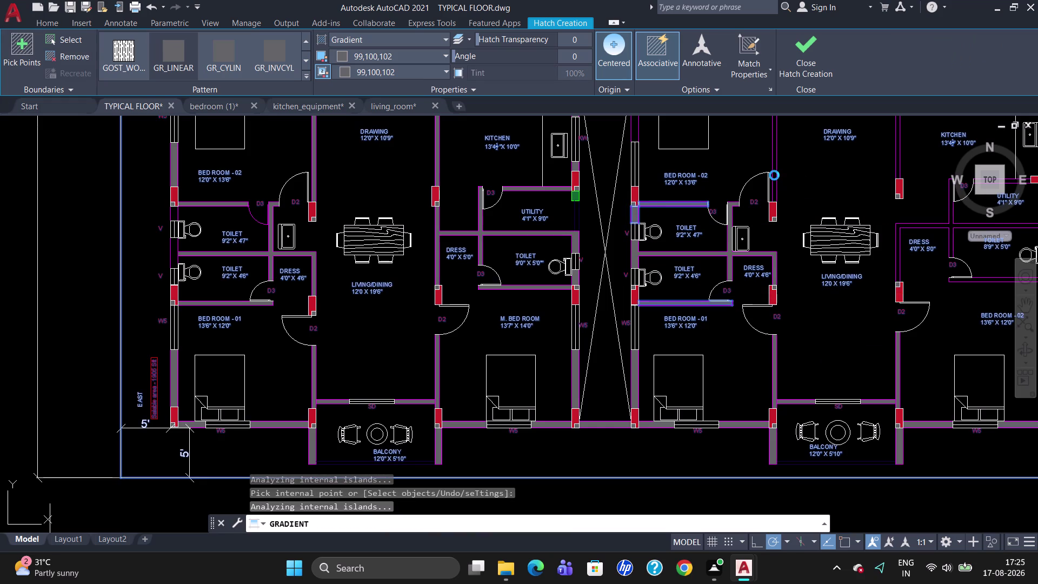
scroll(up, 3)
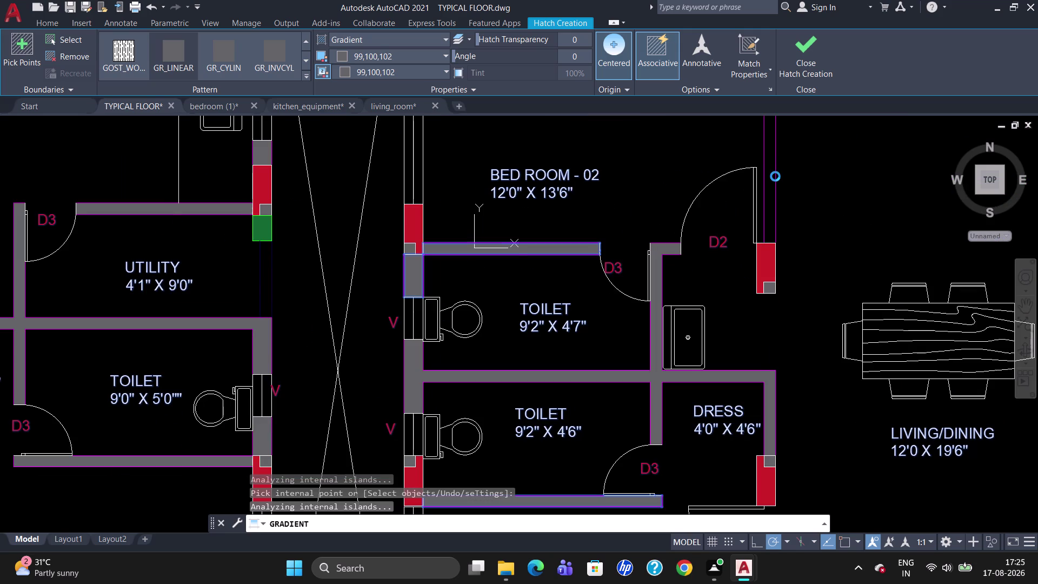
key(Escape)
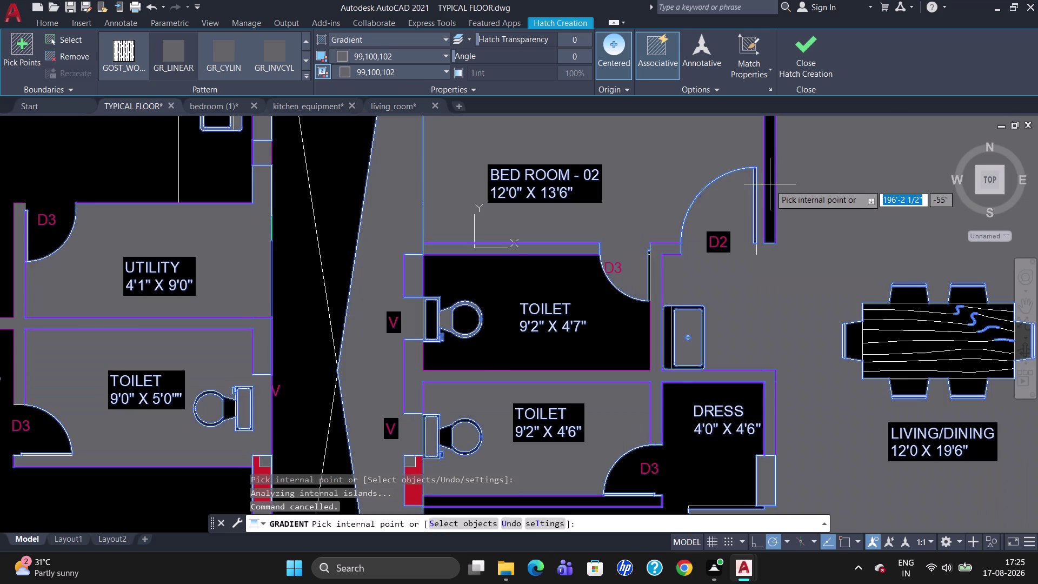
key(Escape)
key(u)
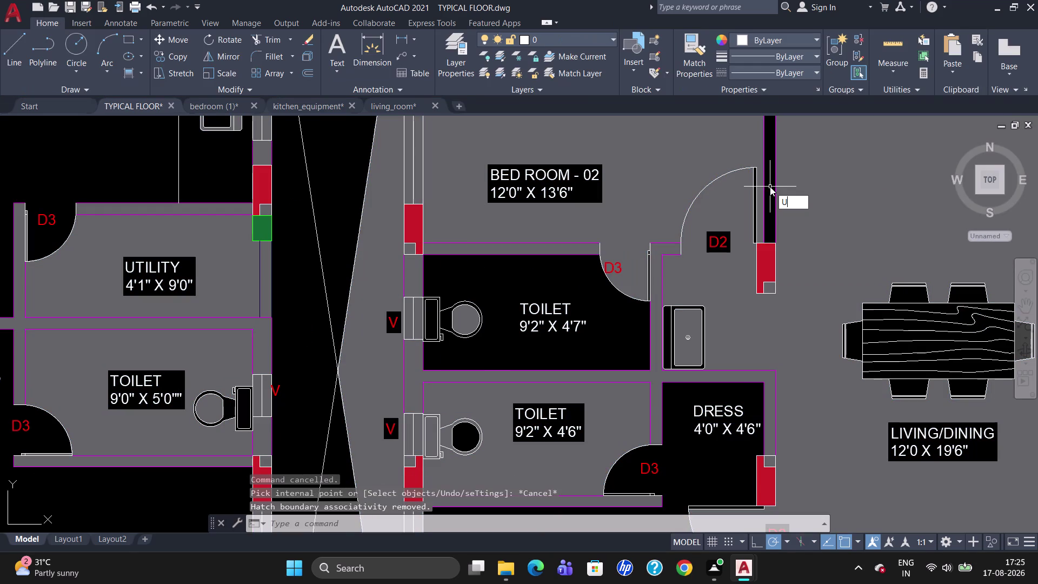
key(Return)
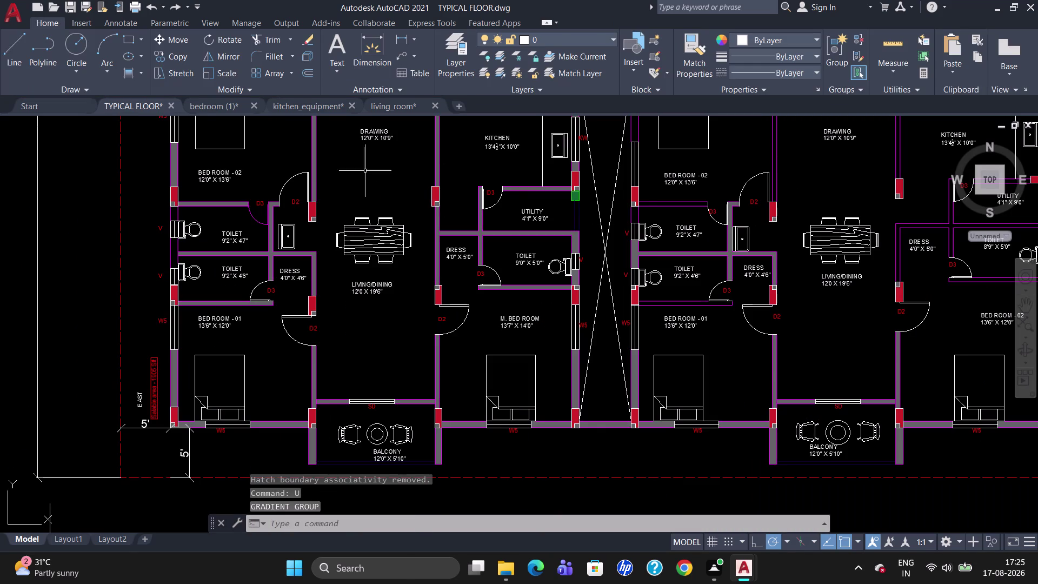
Start another gradient on a room and two wall areas, then cancel and zoom out.
click(145, 76)
click(145, 119)
click(673, 205)
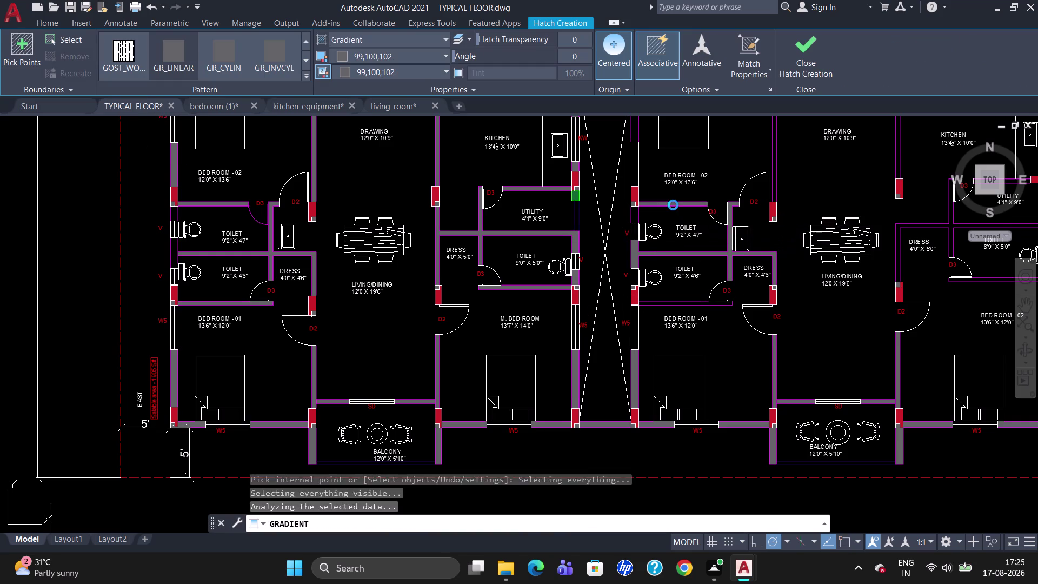
click(634, 218)
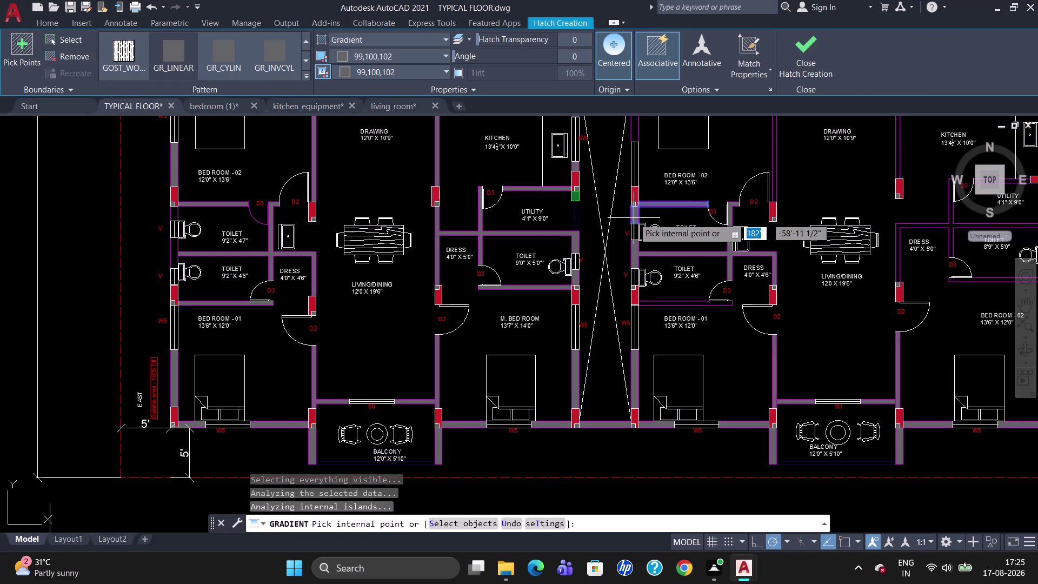
click(666, 304)
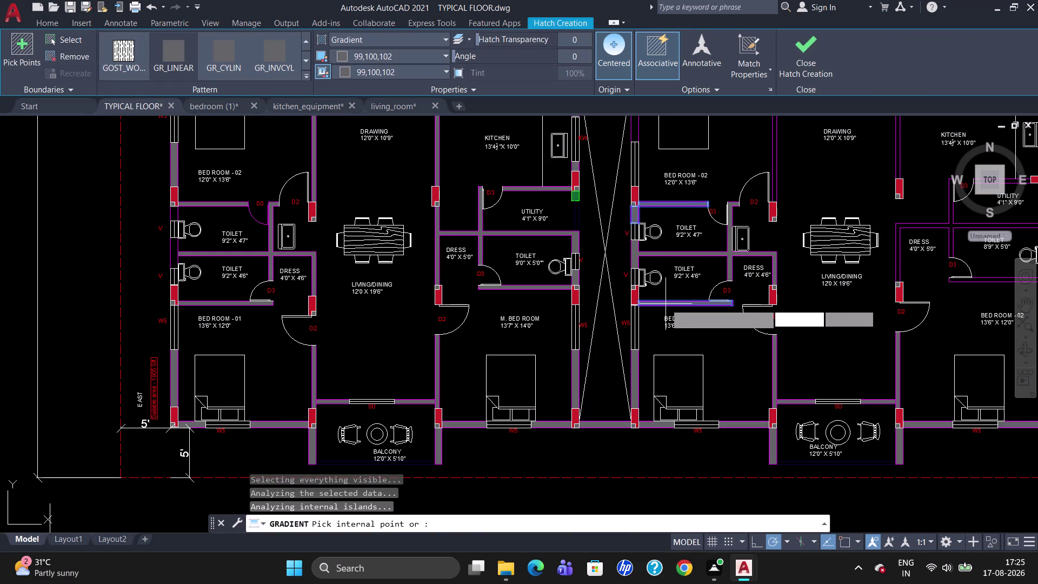
key(Escape)
scroll(down, 3)
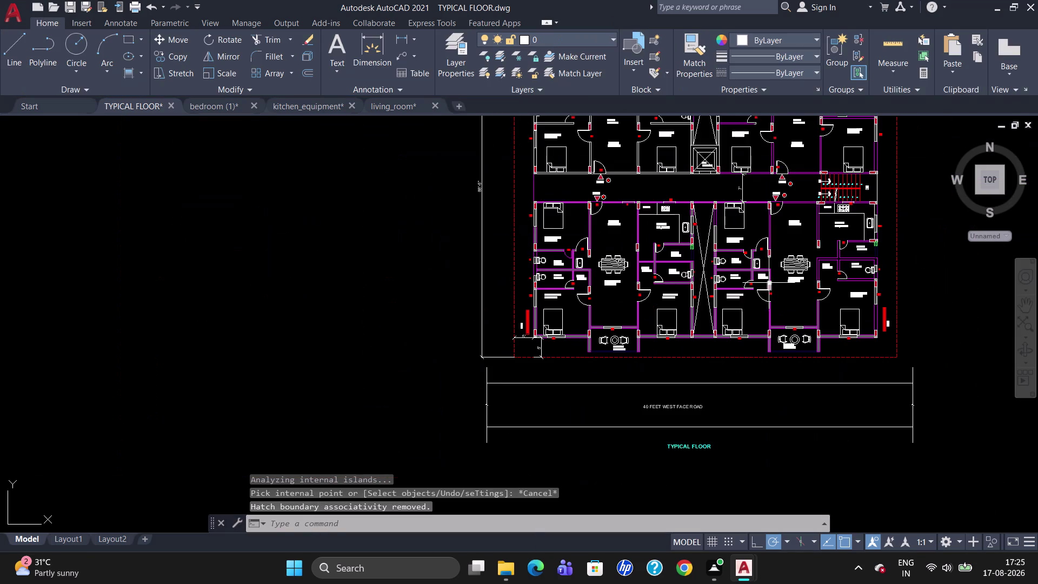
scroll(up, 3)
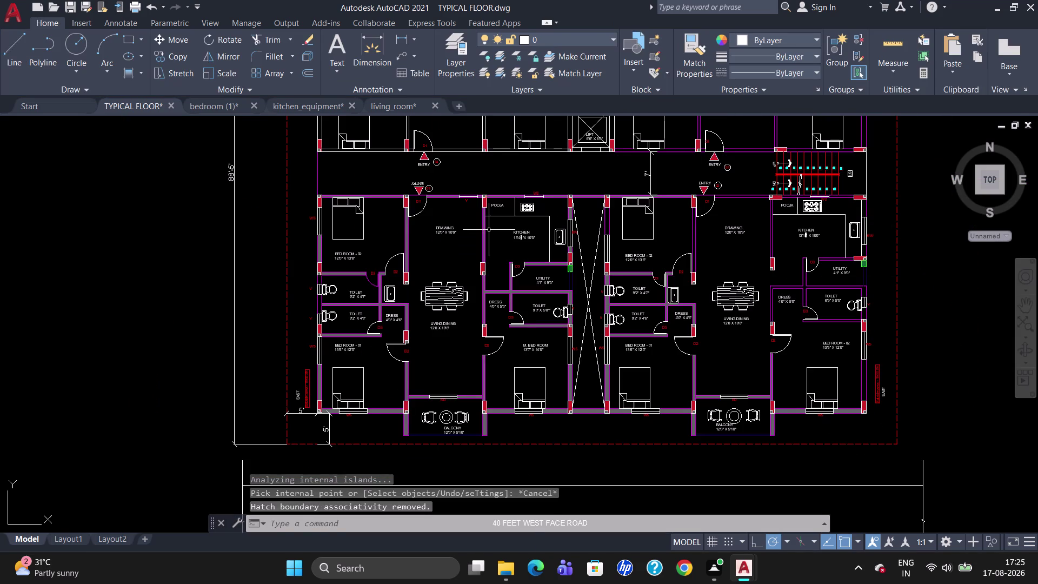
click(145, 76)
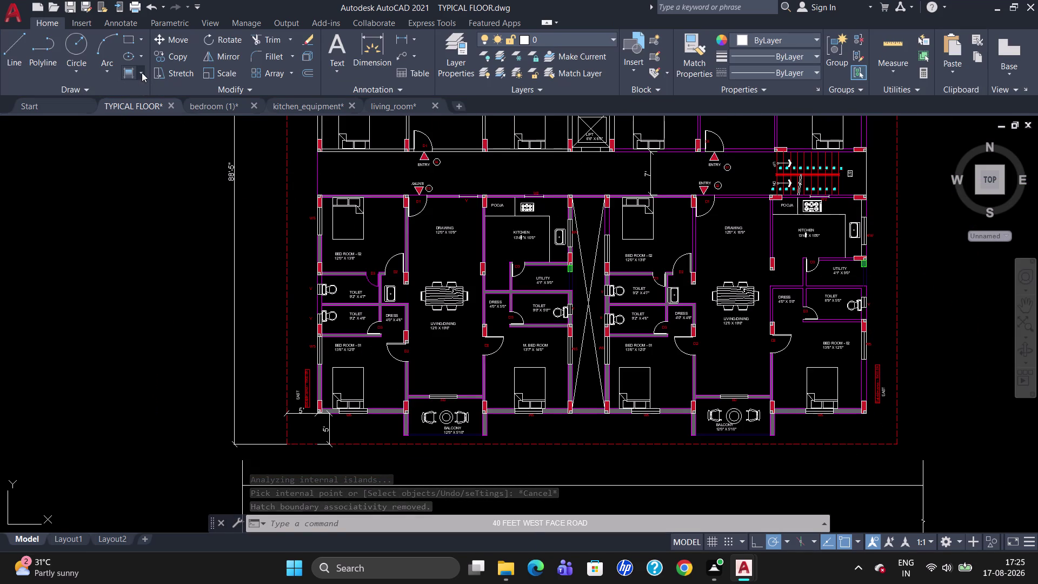
click(142, 73)
click(148, 118)
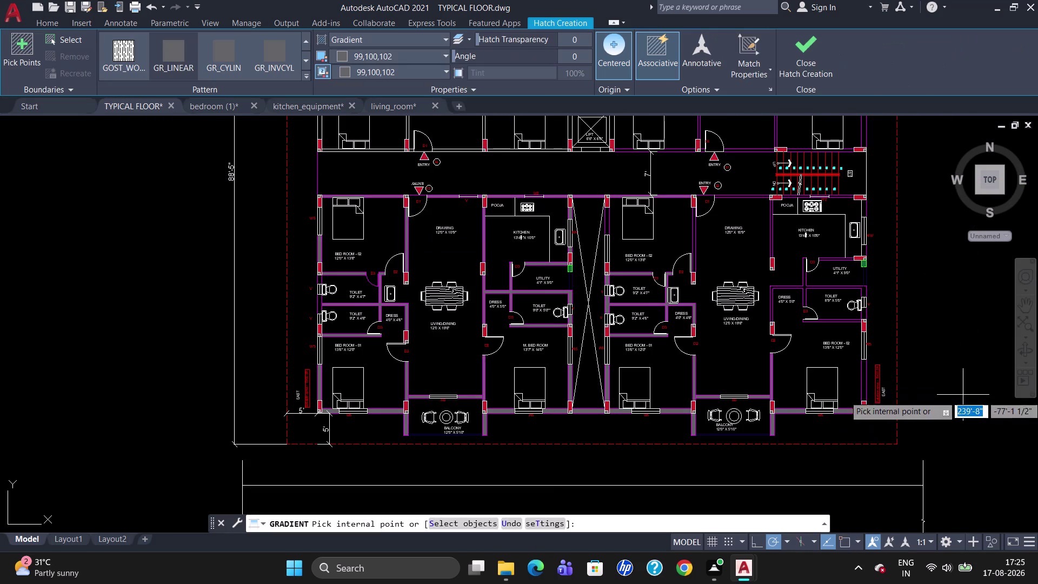
scroll(up, 3)
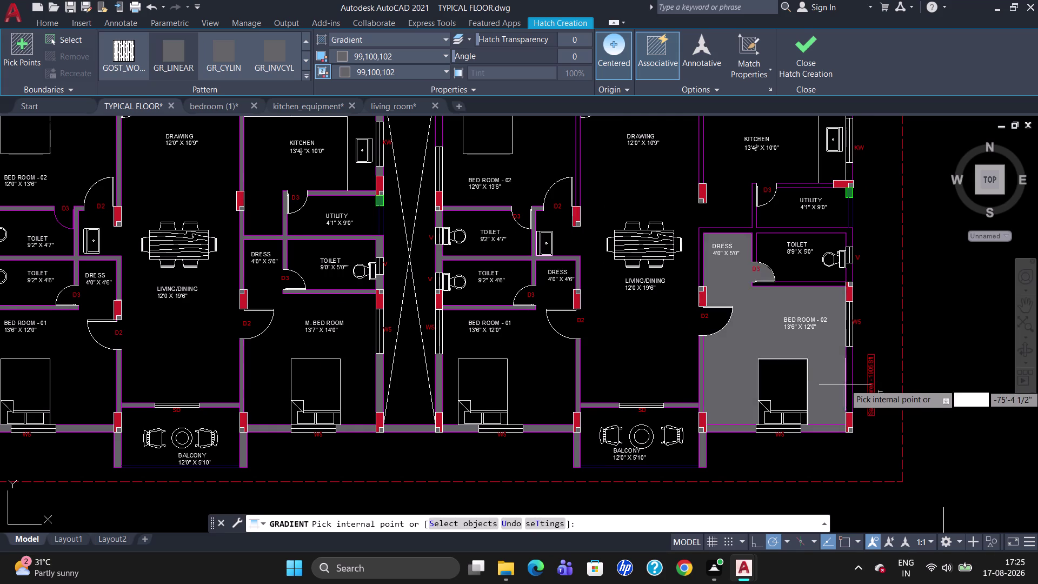
click(851, 382)
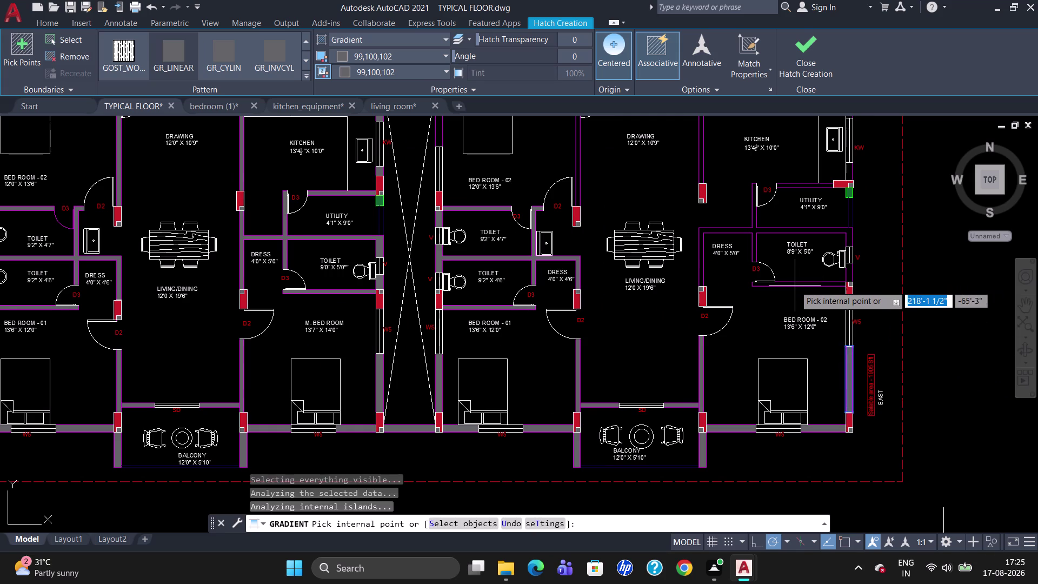
click(796, 285)
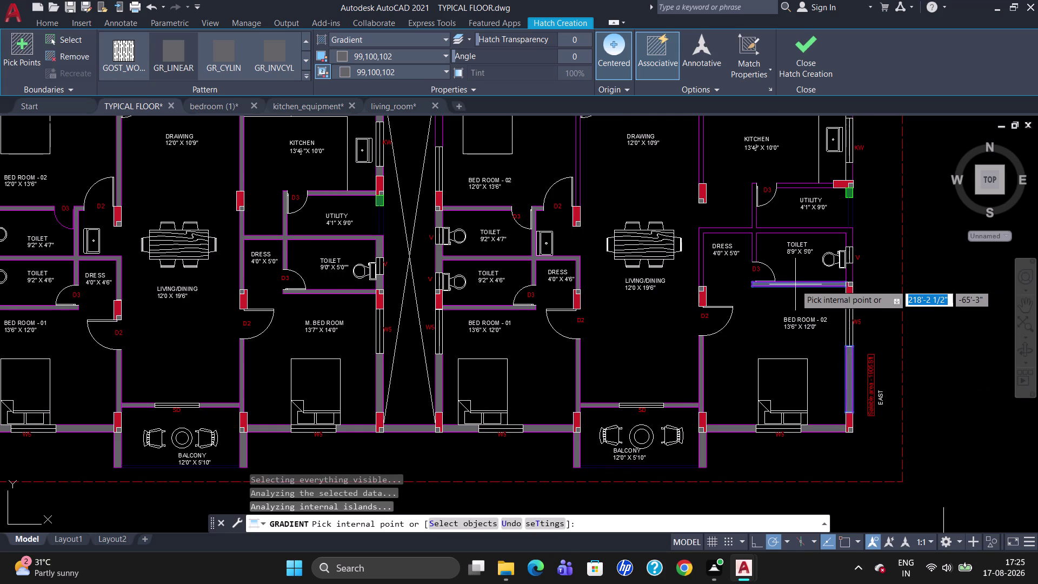
scroll(up, 3)
click(793, 289)
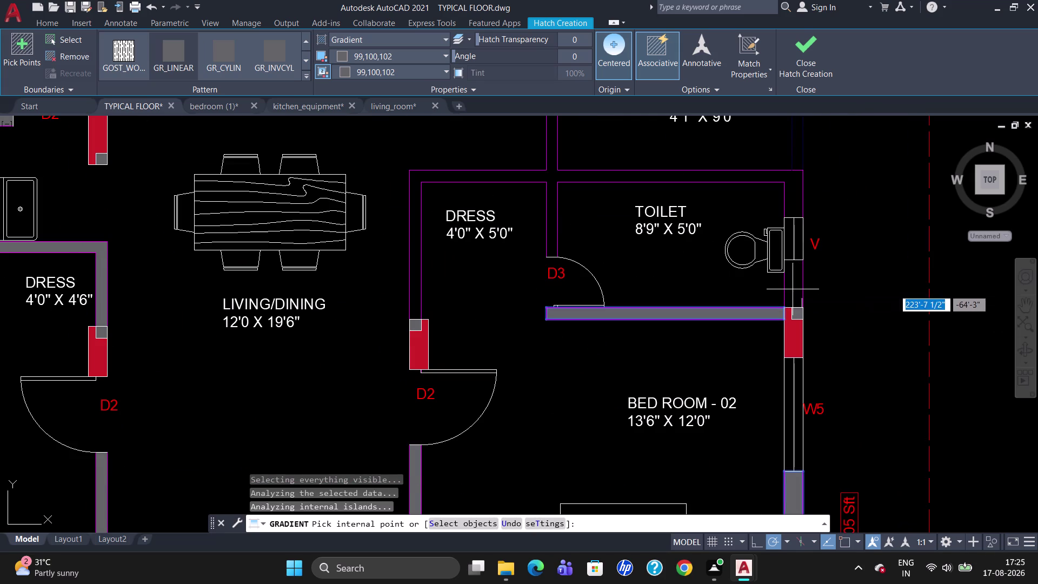
click(789, 198)
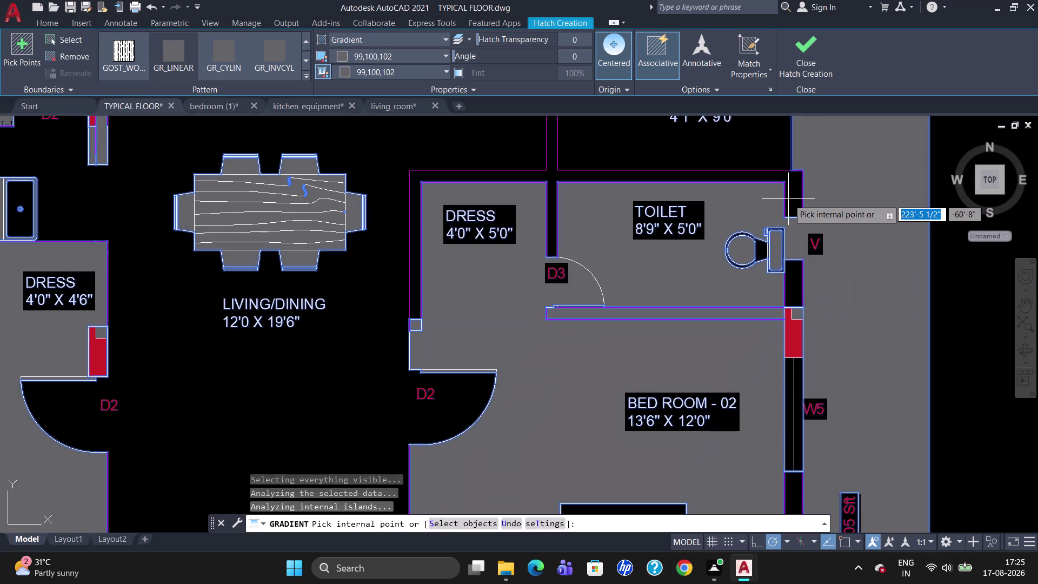
key(Escape)
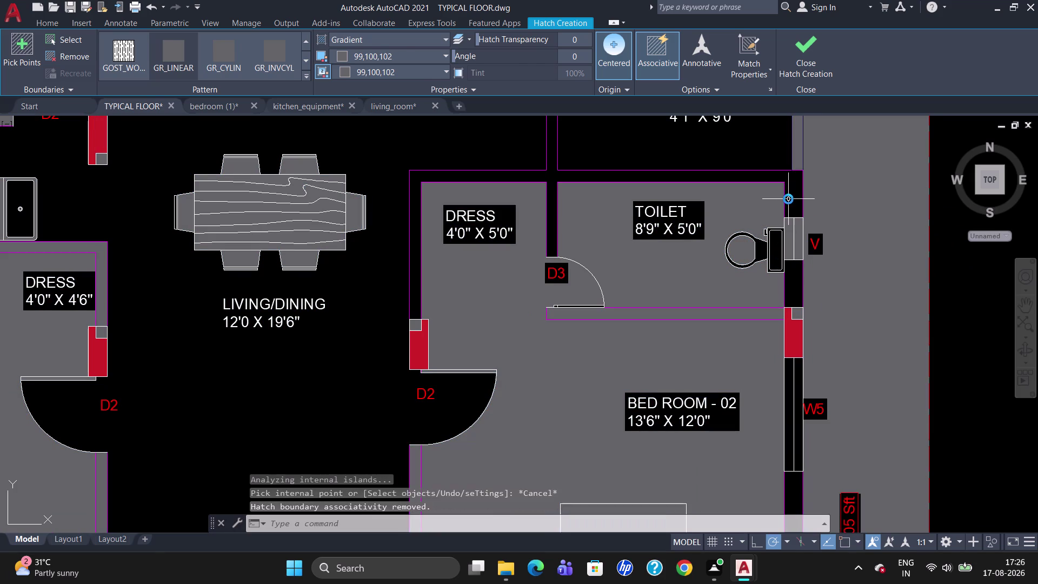
key(u)
key(Return)
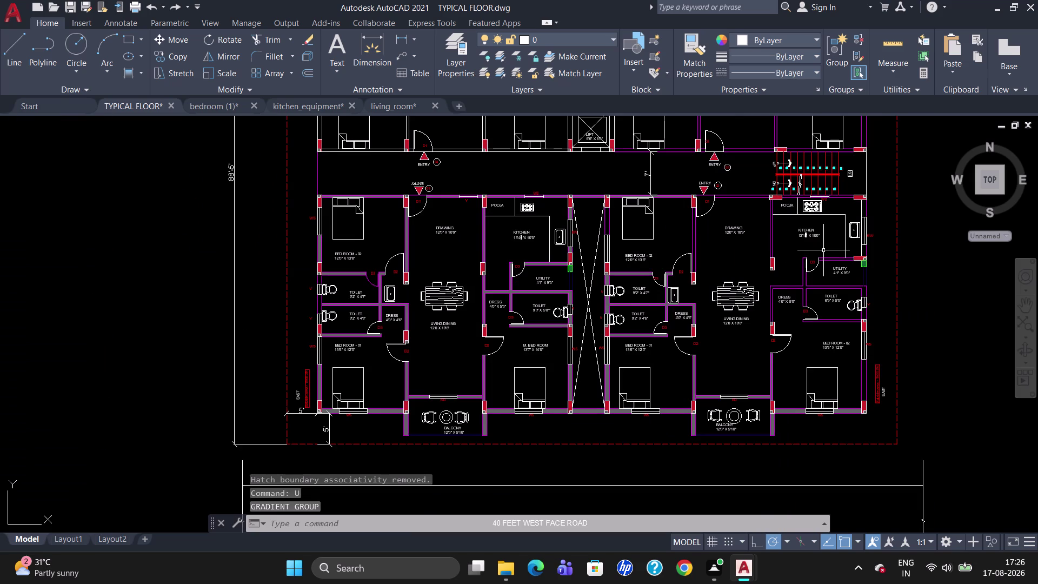
scroll(up, 3)
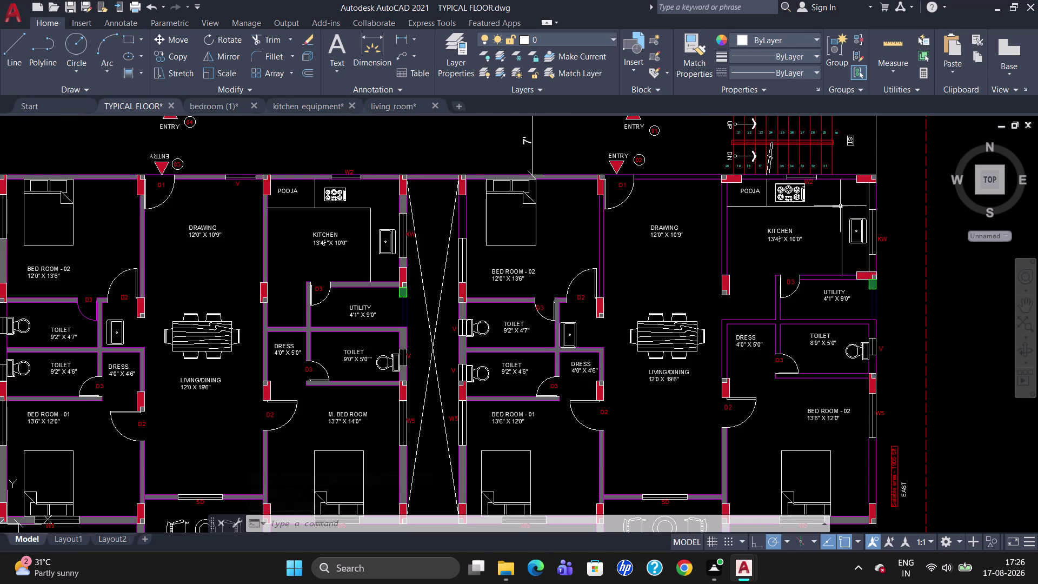
click(143, 68)
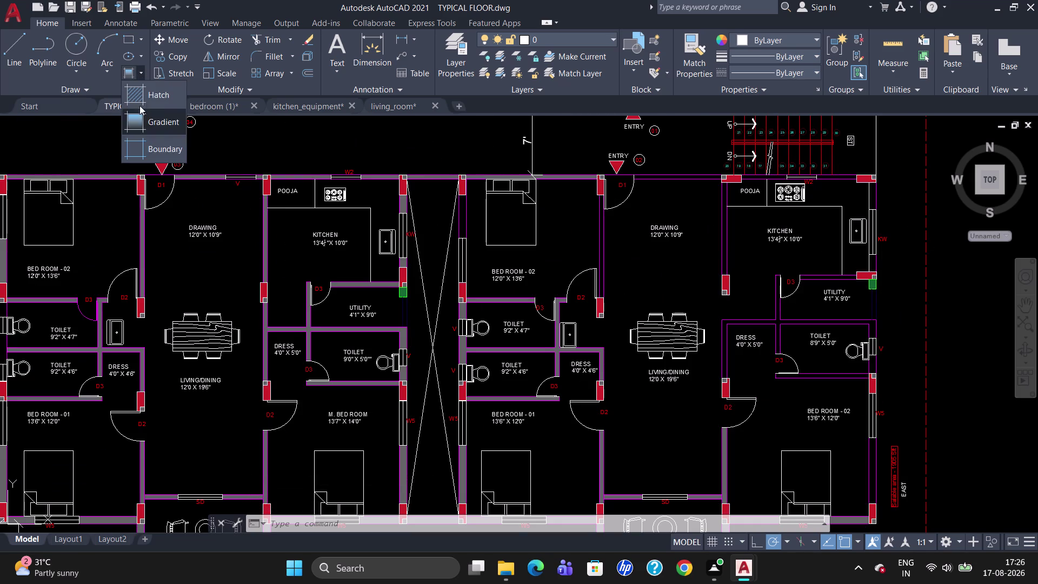
click(144, 117)
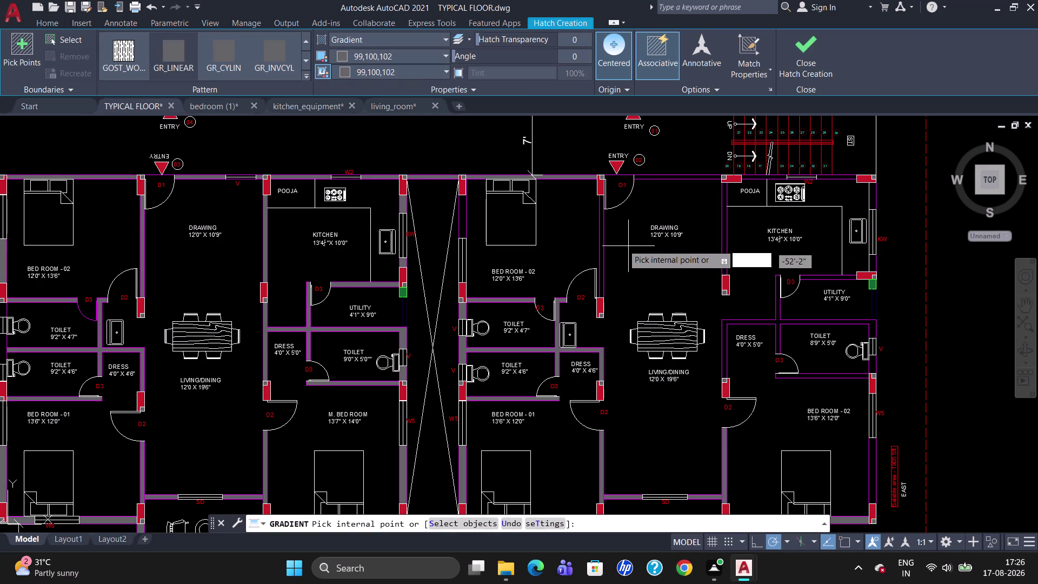
click(599, 241)
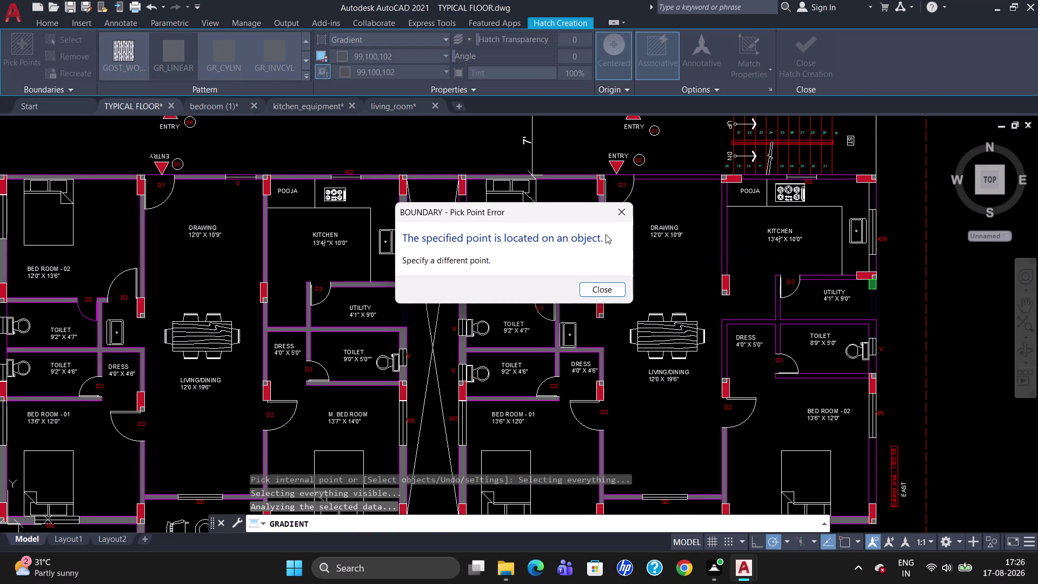
click(600, 292)
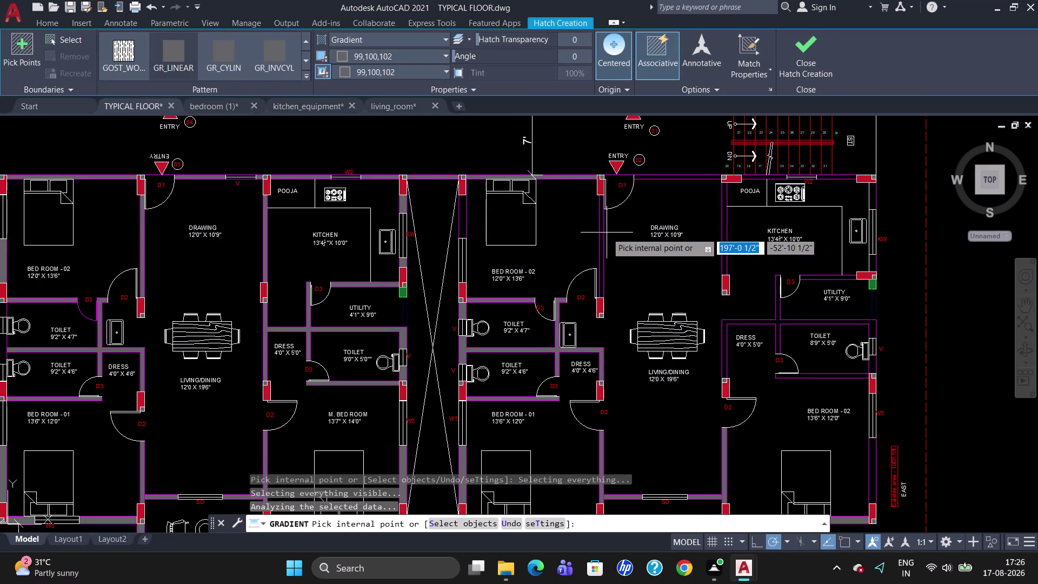
scroll(up, 3)
click(600, 234)
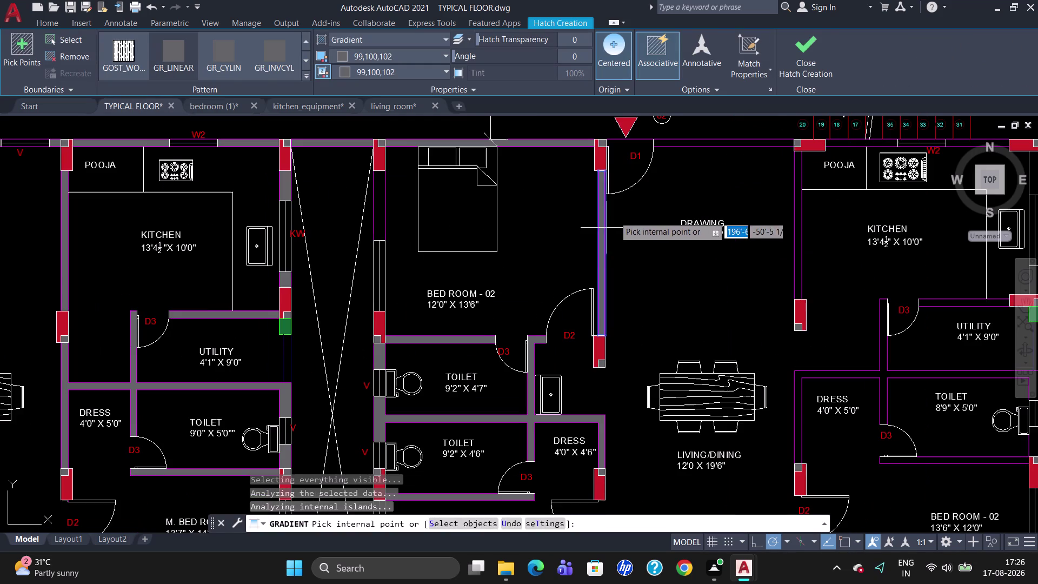
click(718, 144)
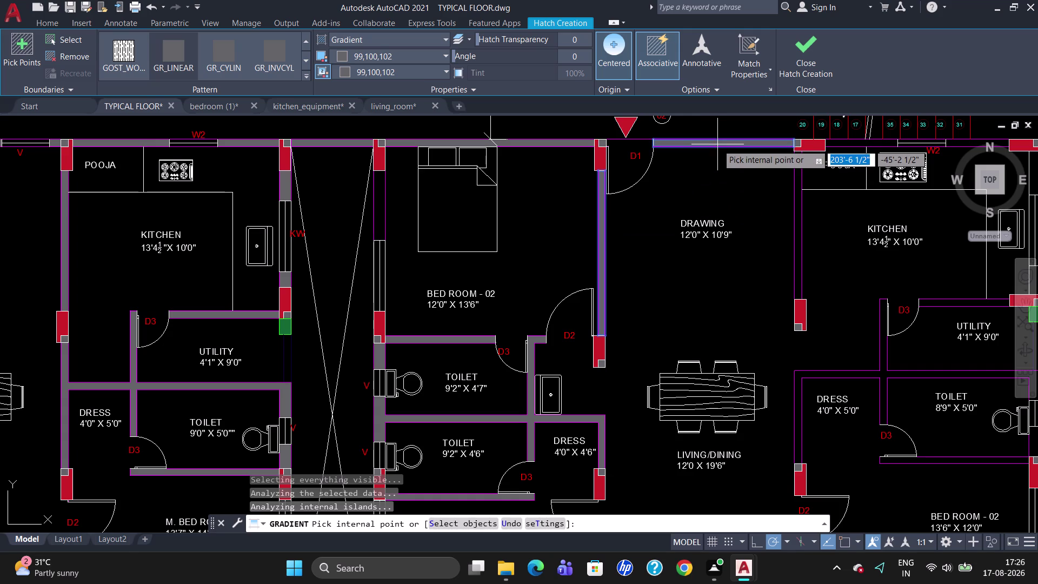
click(853, 145)
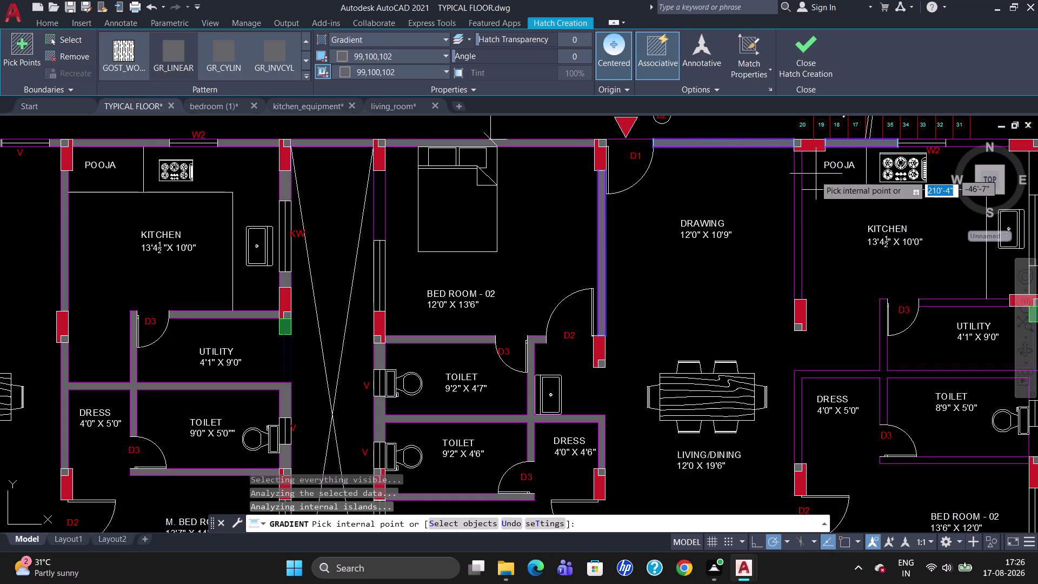
click(798, 194)
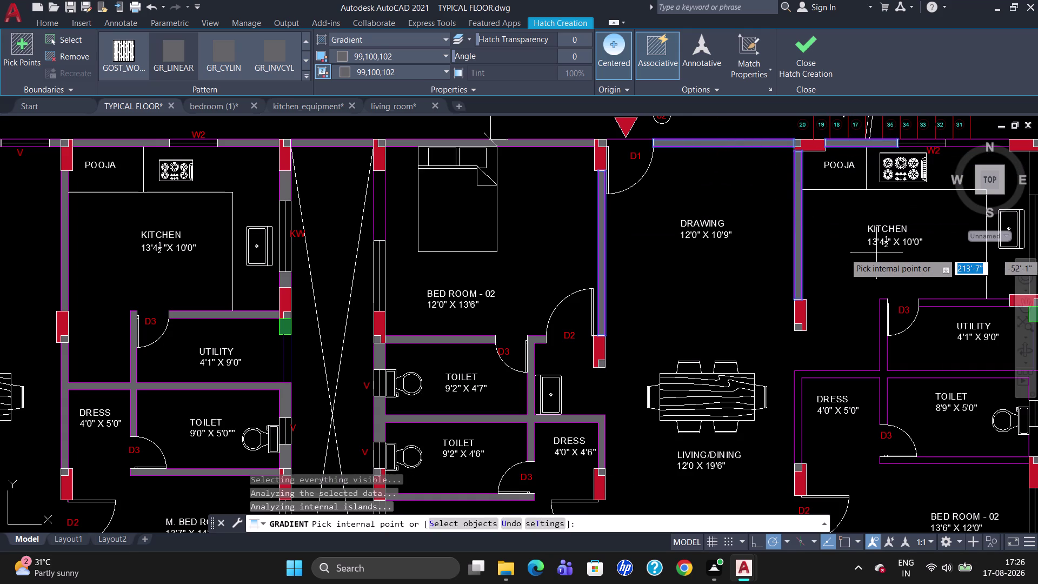
key(Escape)
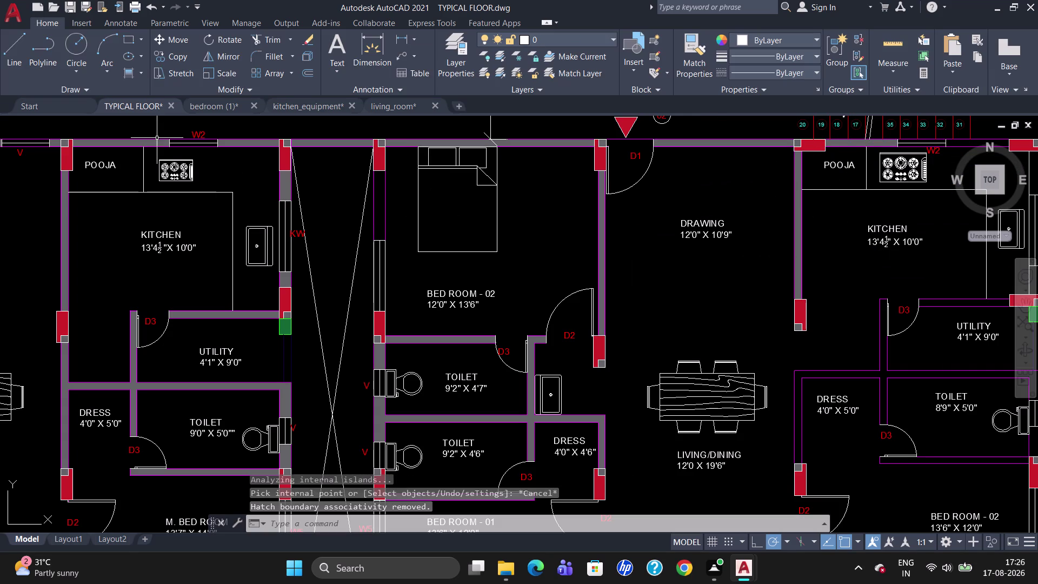
click(136, 70)
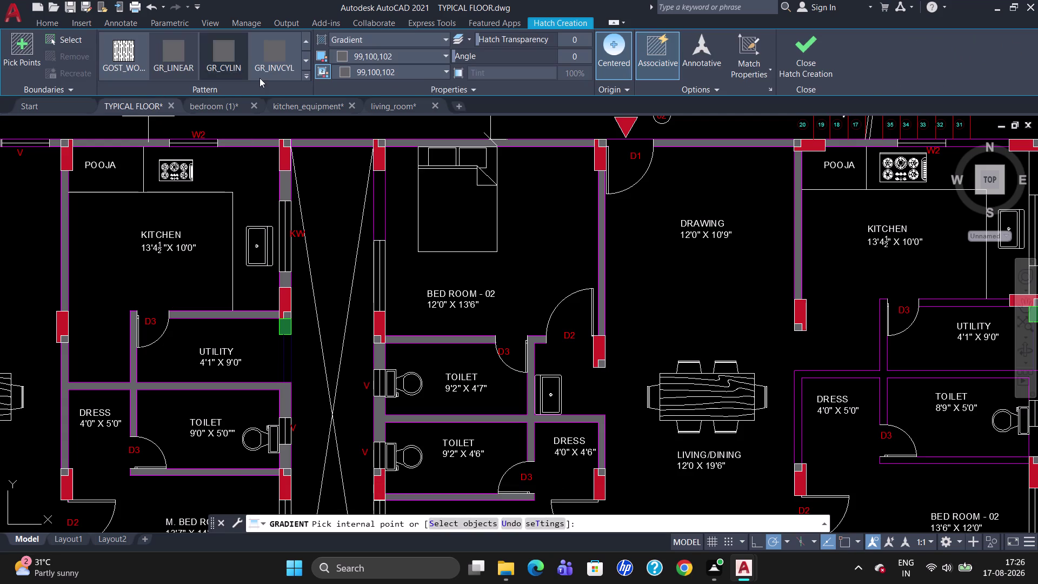
click(273, 74)
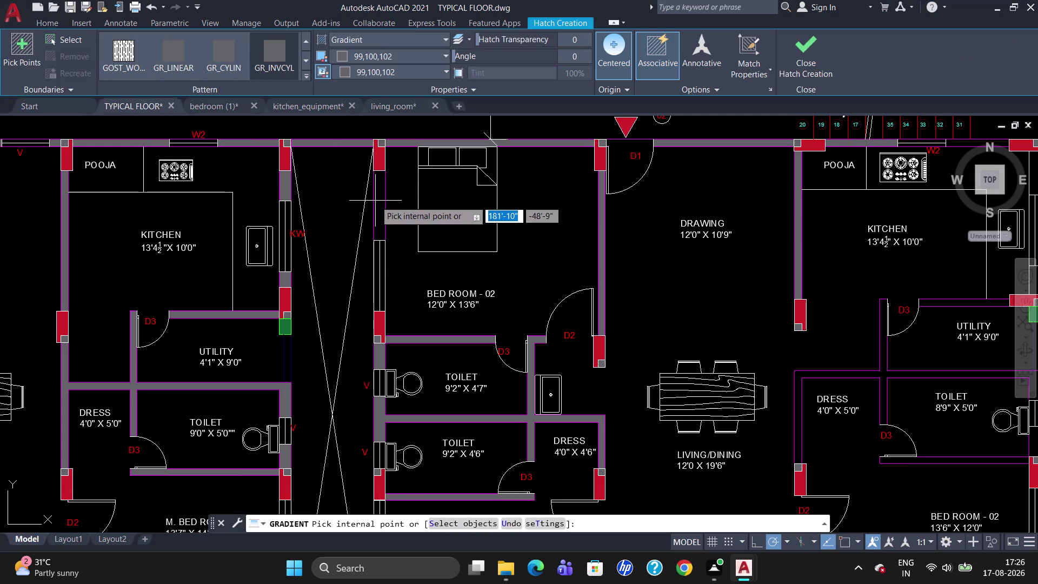
click(379, 201)
scroll(down, 3)
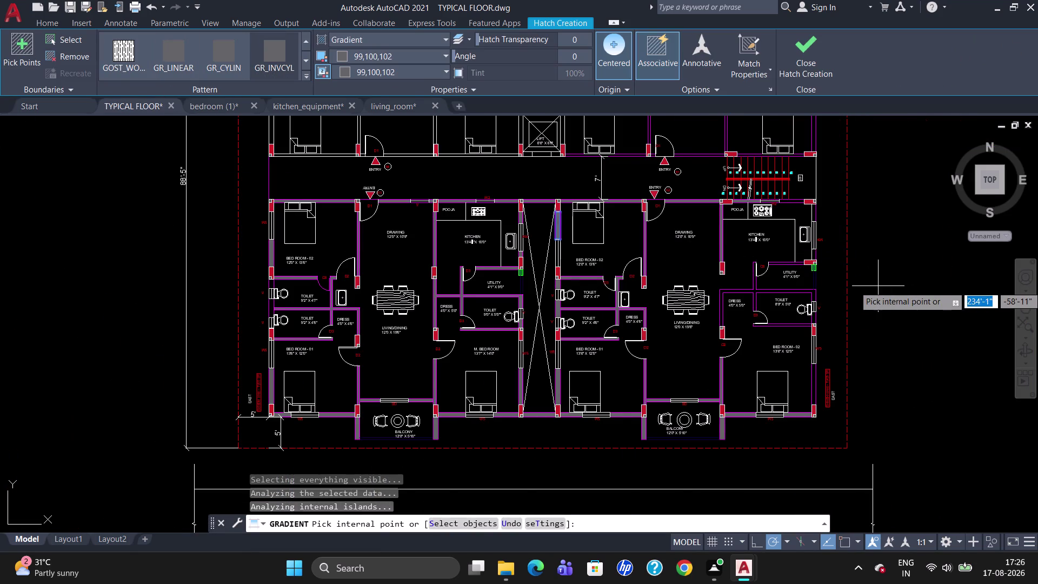
scroll(up, 3)
click(775, 167)
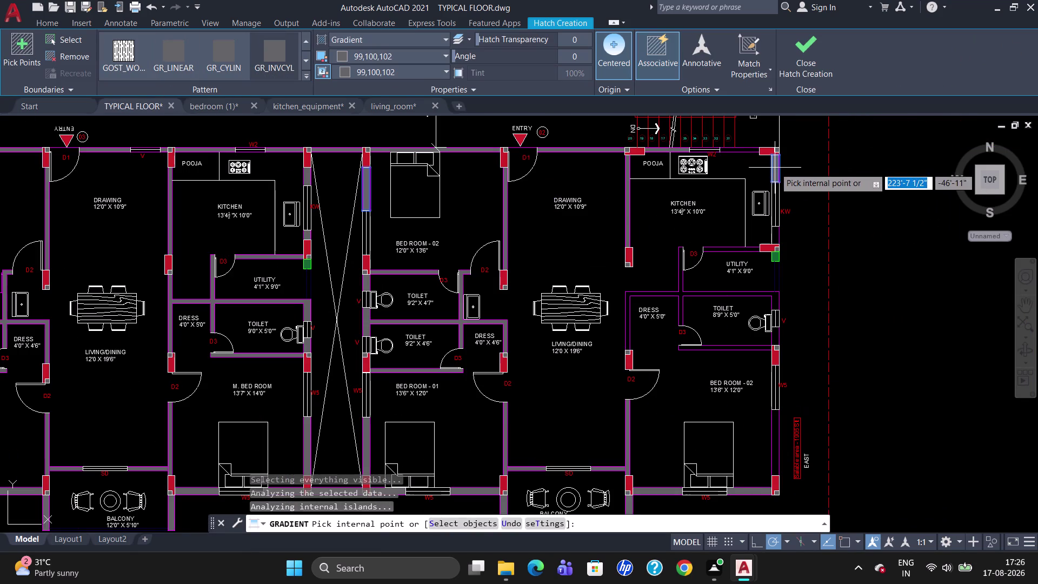
click(739, 149)
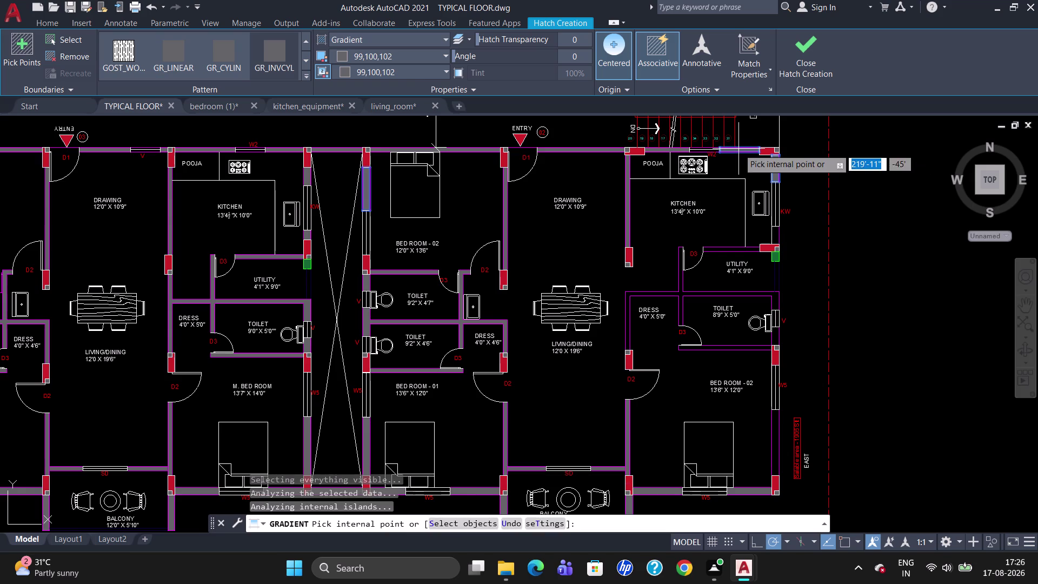
key(Escape)
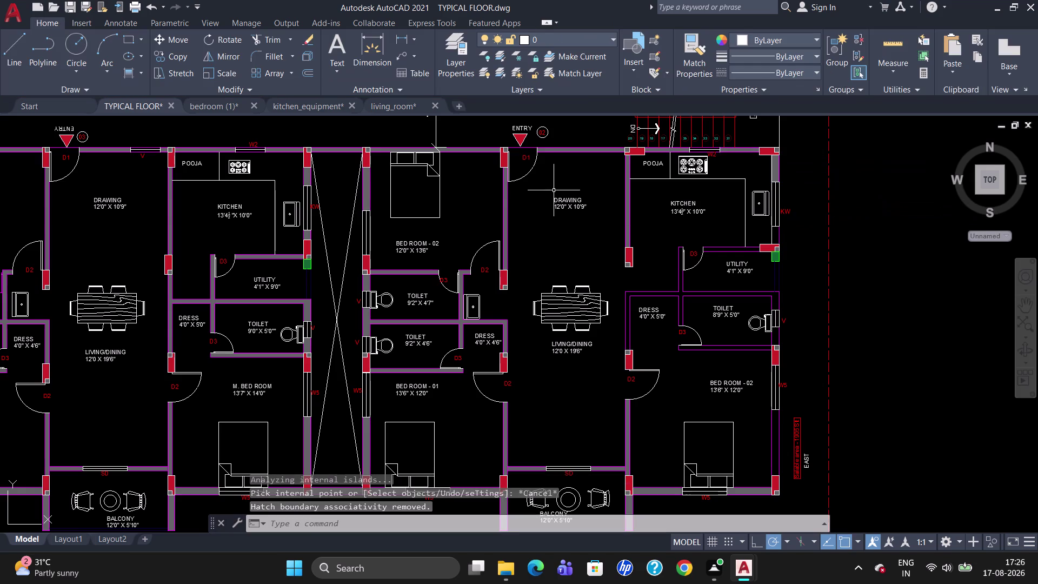
click(140, 75)
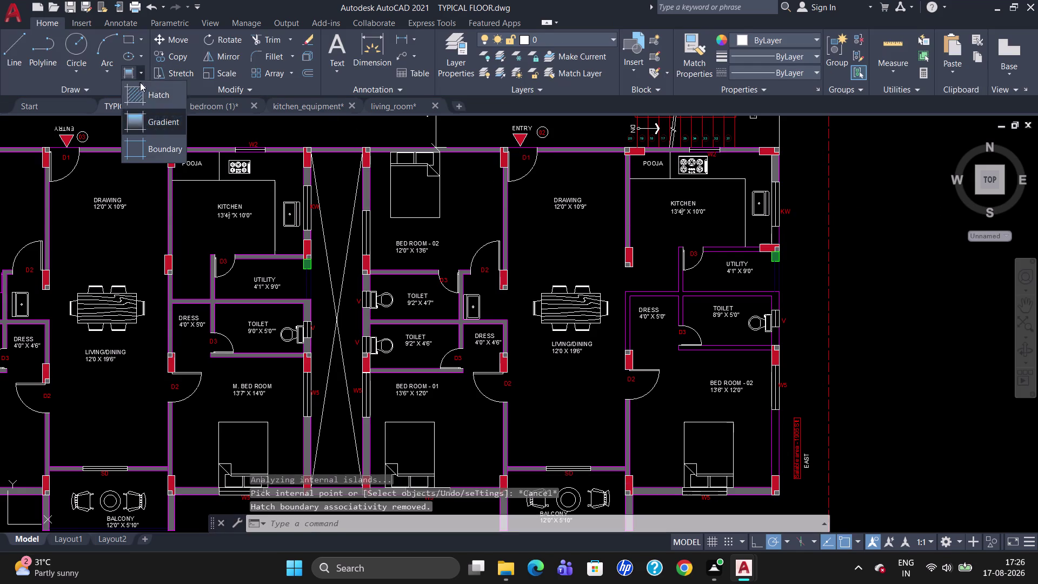
click(154, 118)
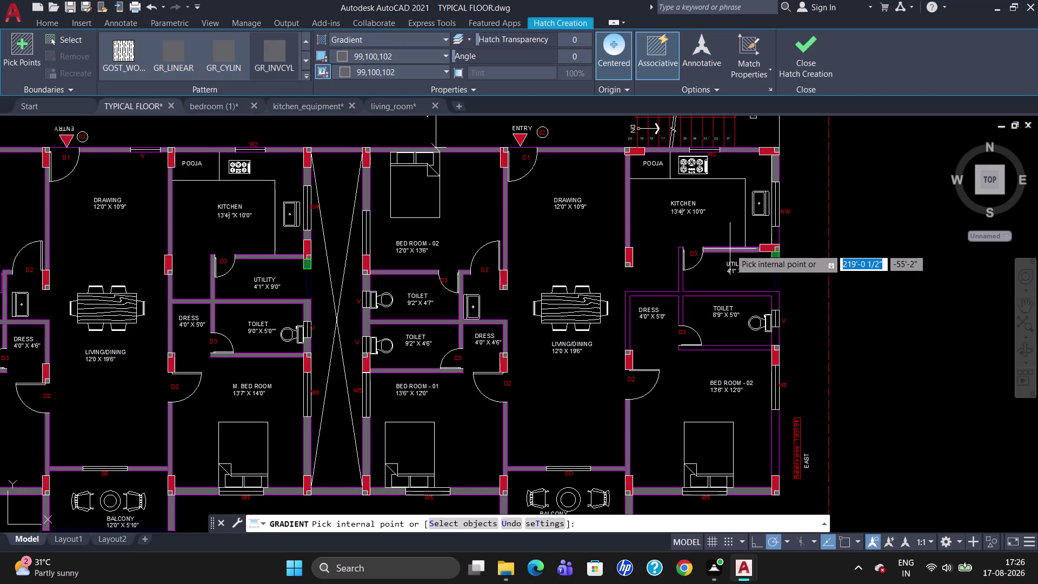
click(730, 250)
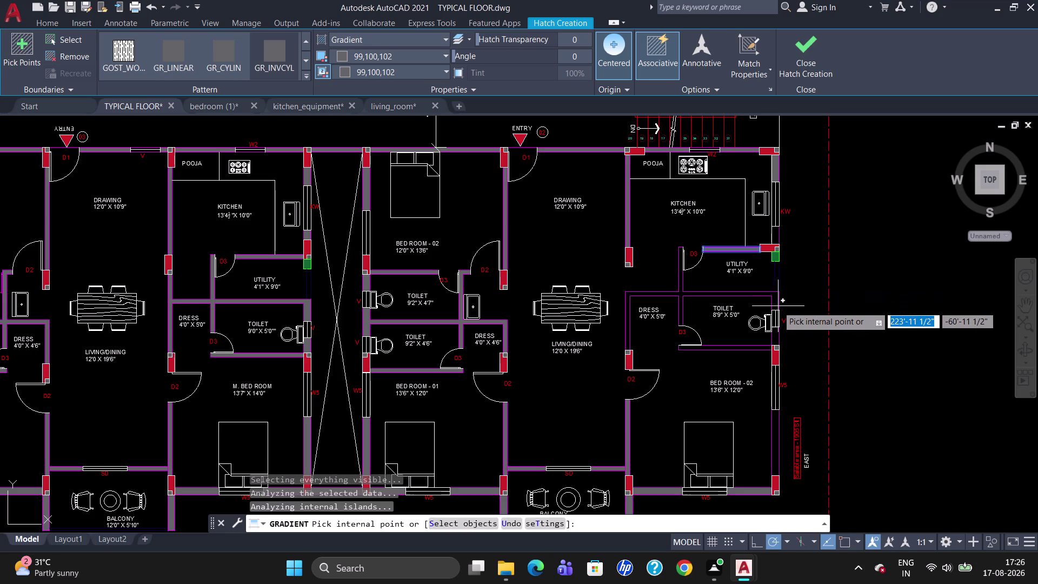
click(776, 341)
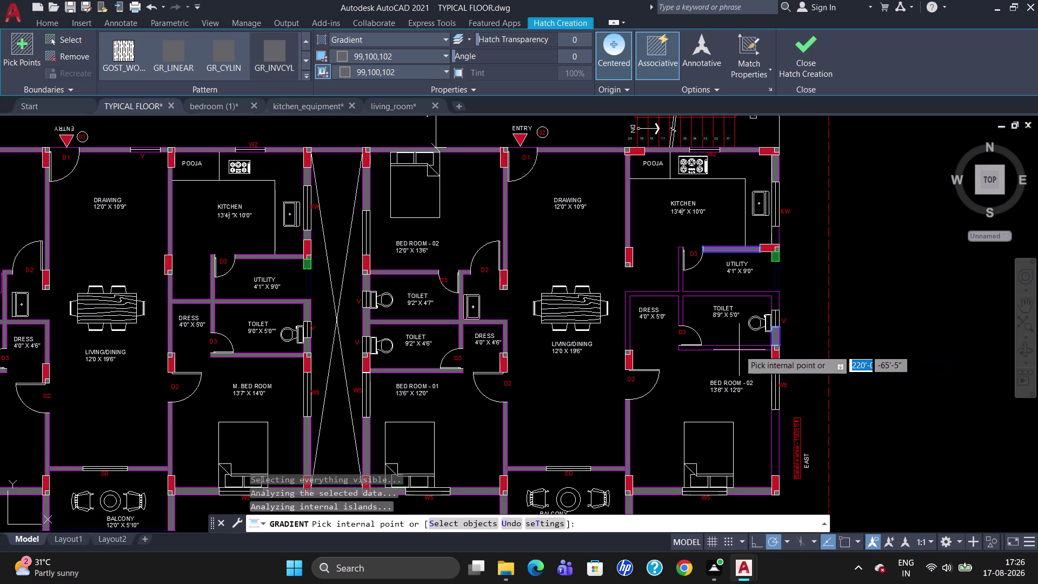
click(738, 348)
key(Escape)
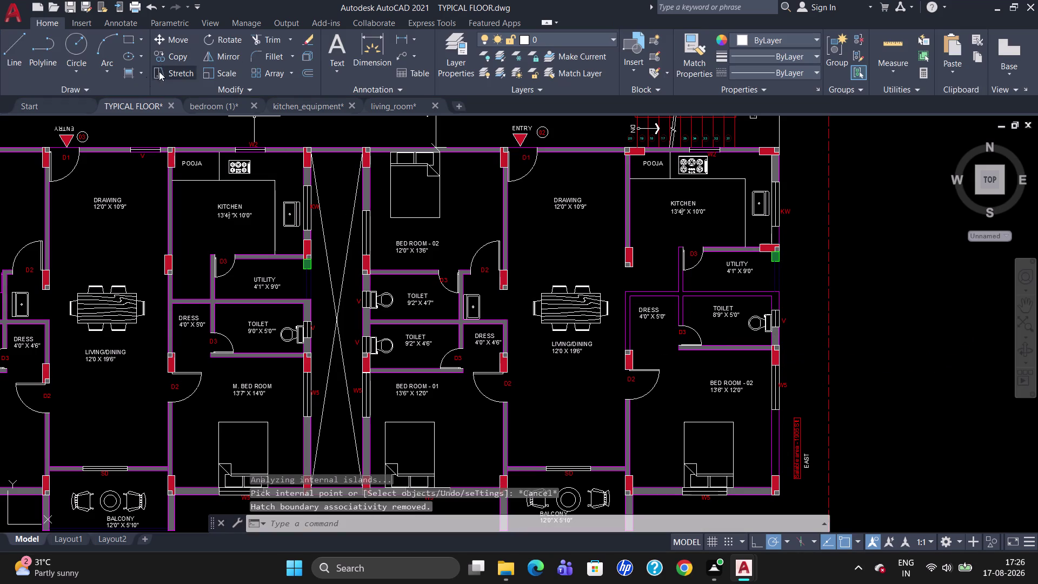
click(143, 75)
click(157, 123)
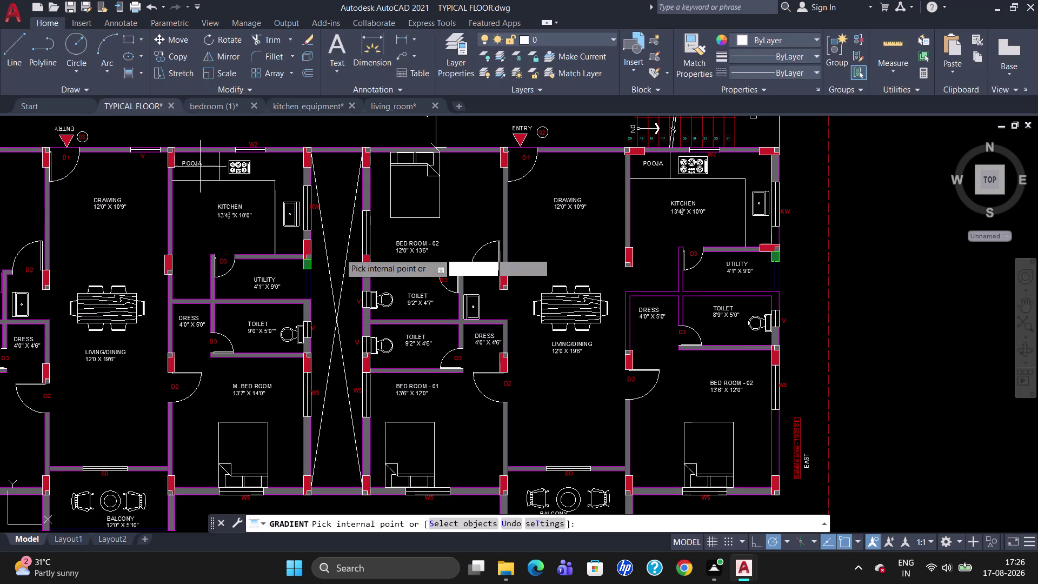
scroll(up, 3)
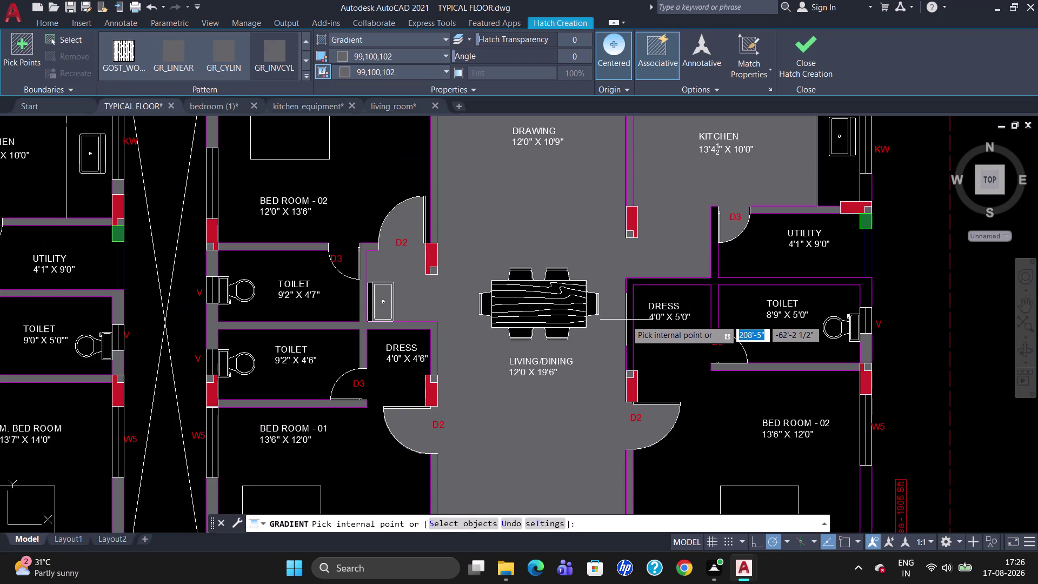
scroll(down, 3)
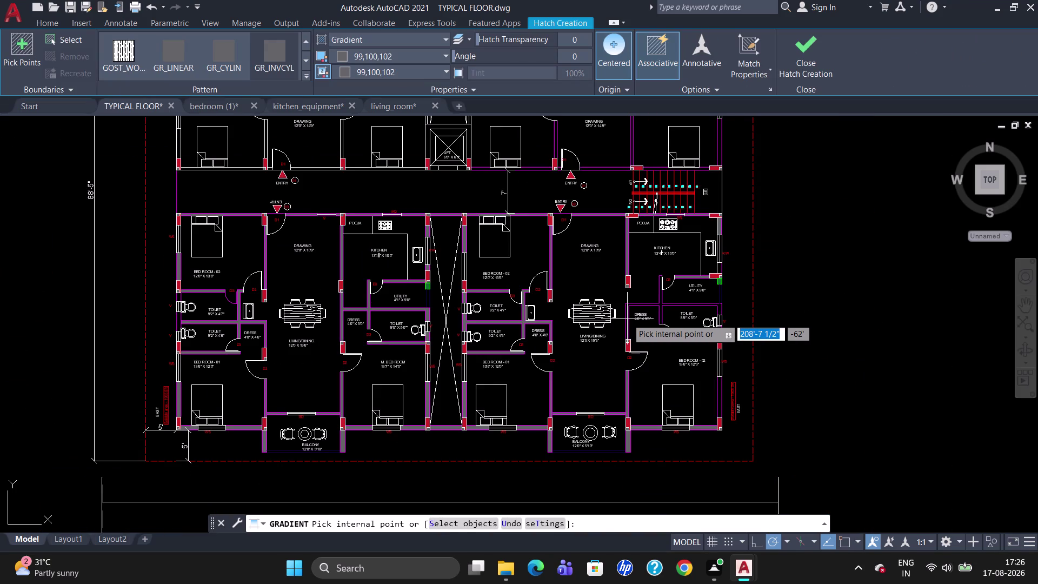
click(628, 314)
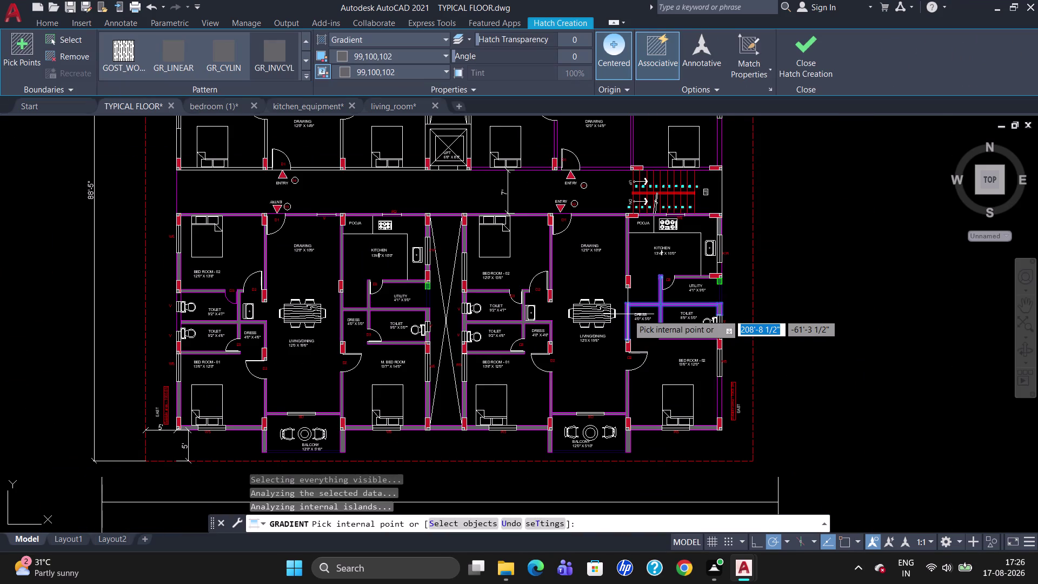
key(Escape)
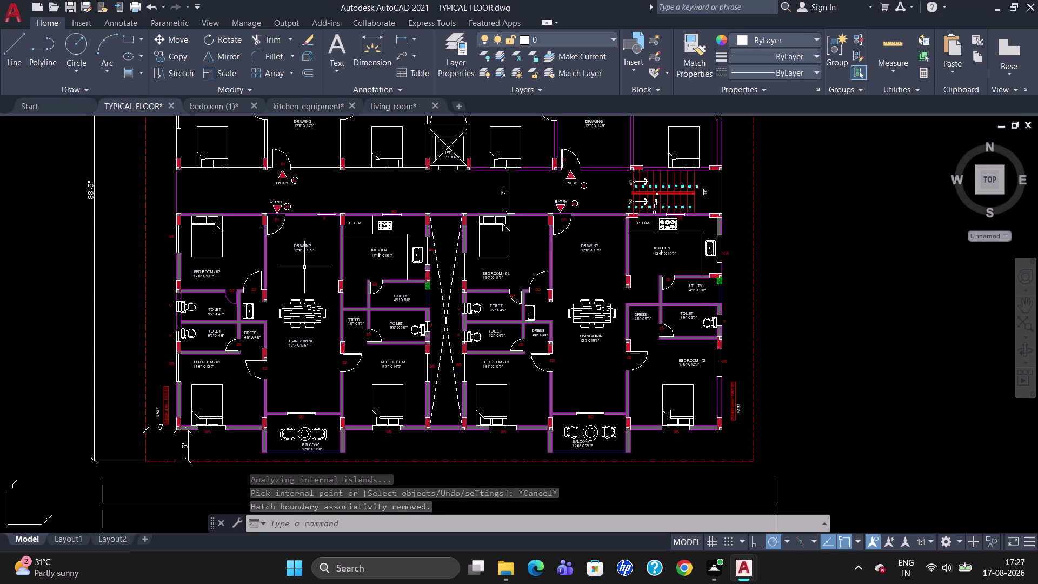
scroll(down, 3)
scroll(up, 3)
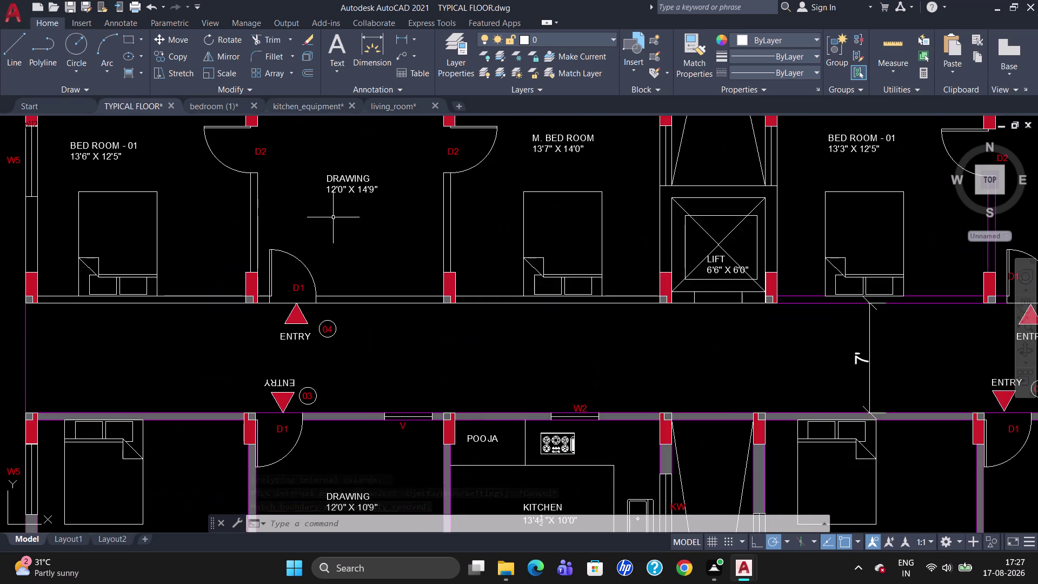
scroll(down, 3)
scroll(up, 3)
scroll(down, 3)
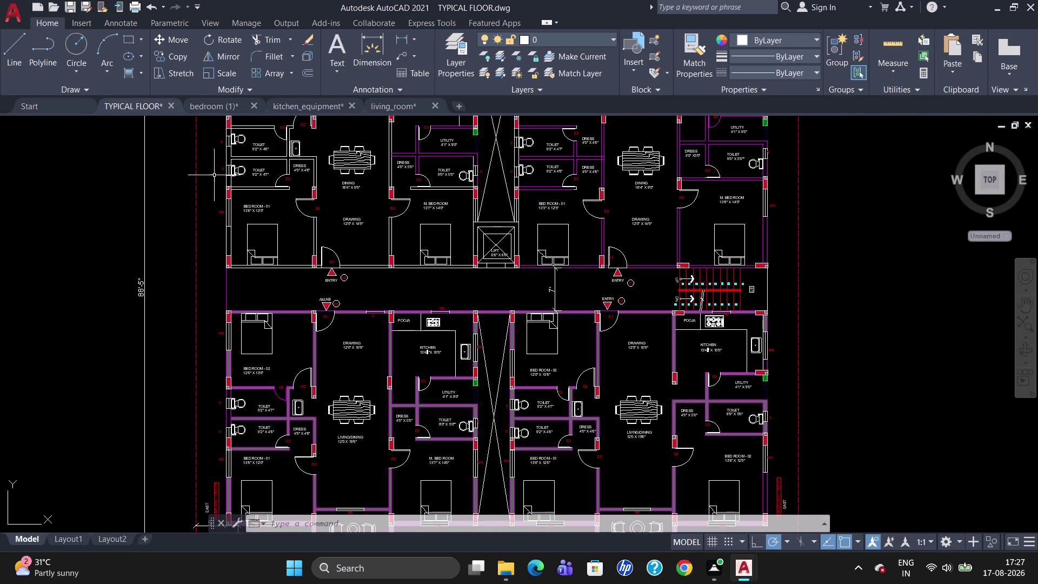
scroll(down, 3)
scroll(up, 3)
scroll(down, 3)
scroll(down, 3)
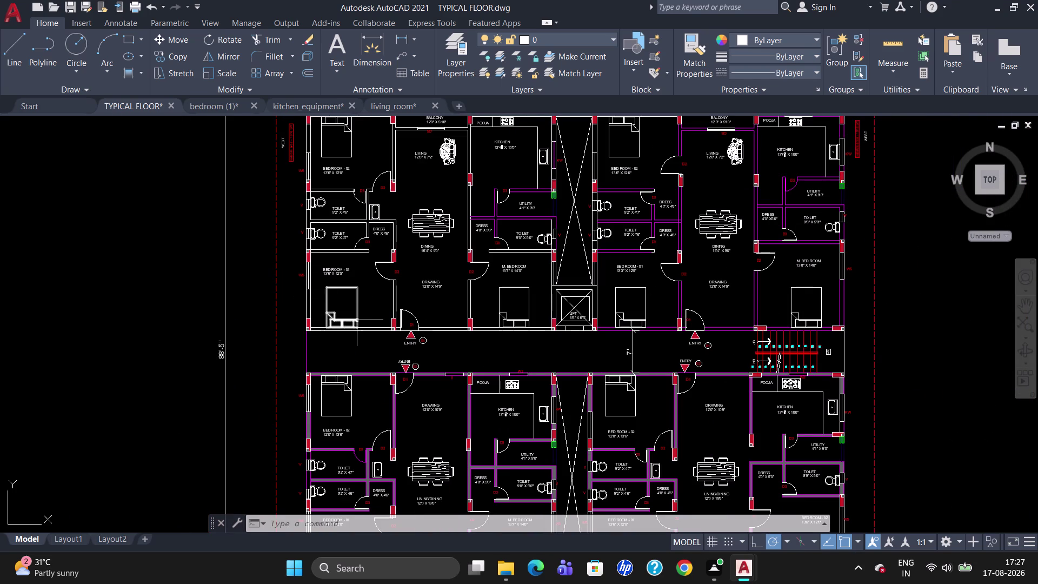
key(Escape)
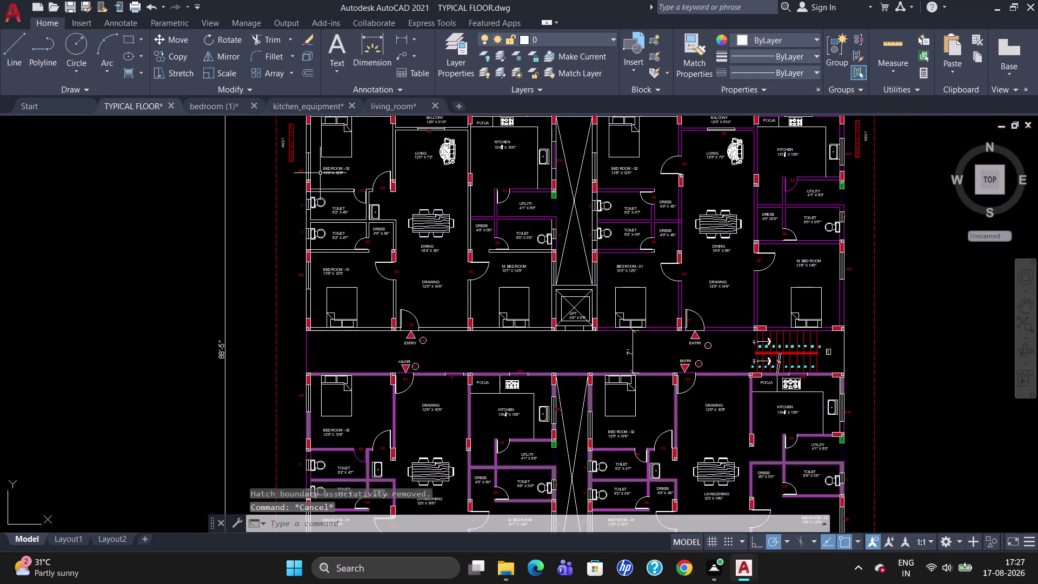
scroll(up, 3)
scroll(down, 3)
scroll(up, 3)
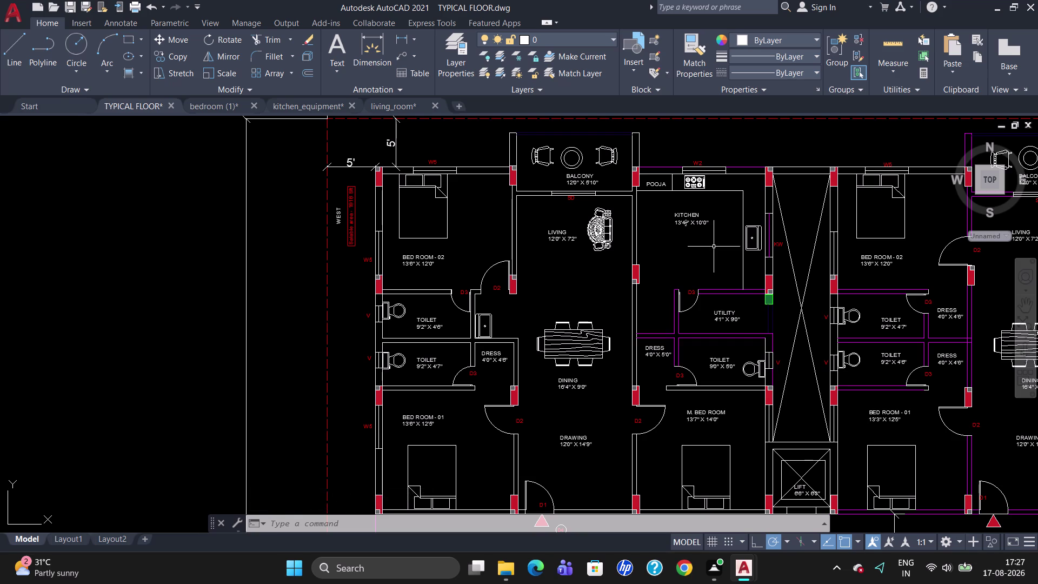
scroll(down, 3)
scroll(up, 3)
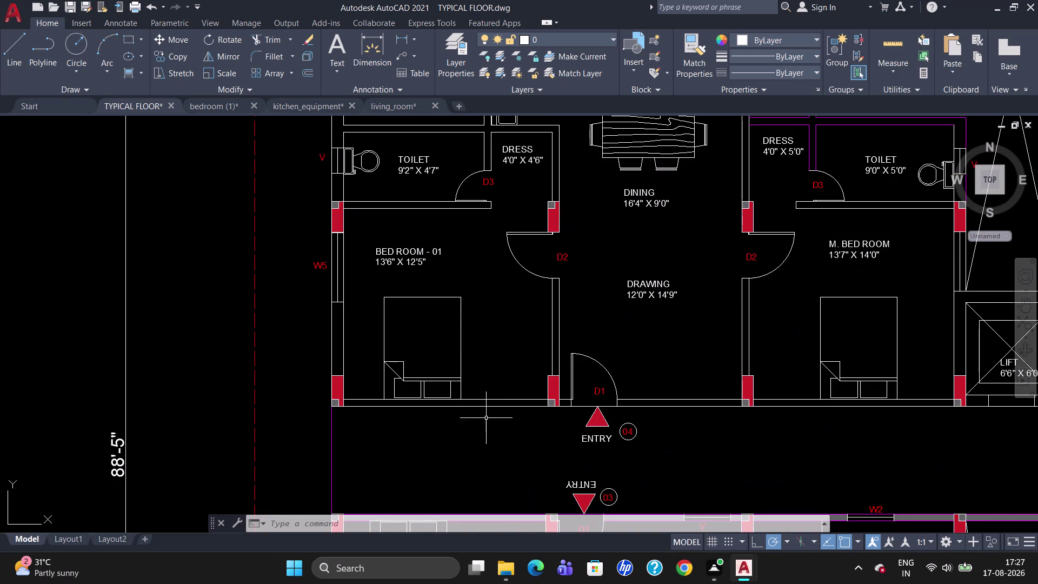
Select the front, partition and west wall lines of Bed Room - 01, Drawing and M. Bed Room.
click(490, 408)
click(489, 400)
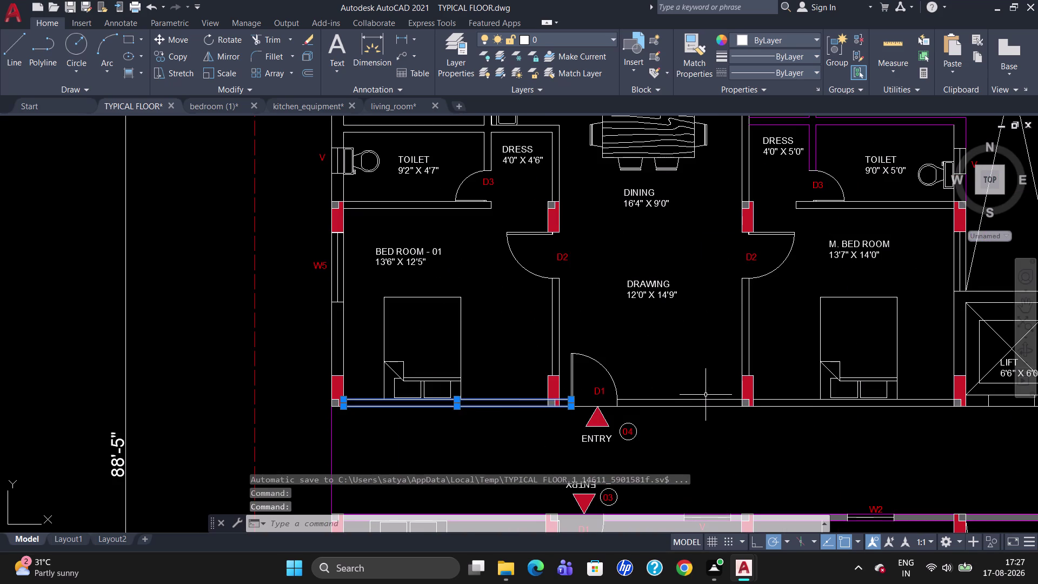
click(703, 398)
click(703, 408)
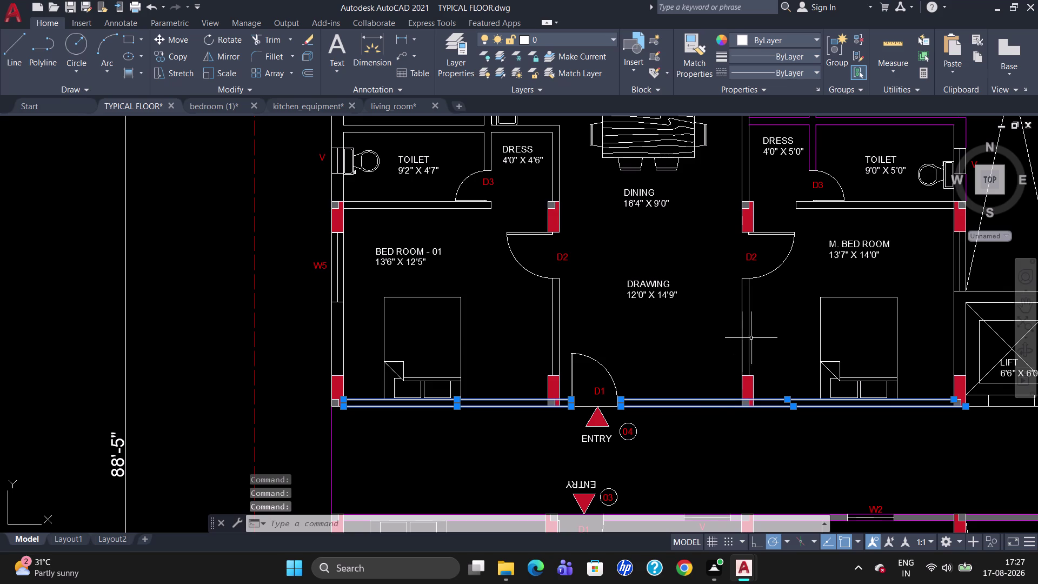
click(742, 338)
click(747, 334)
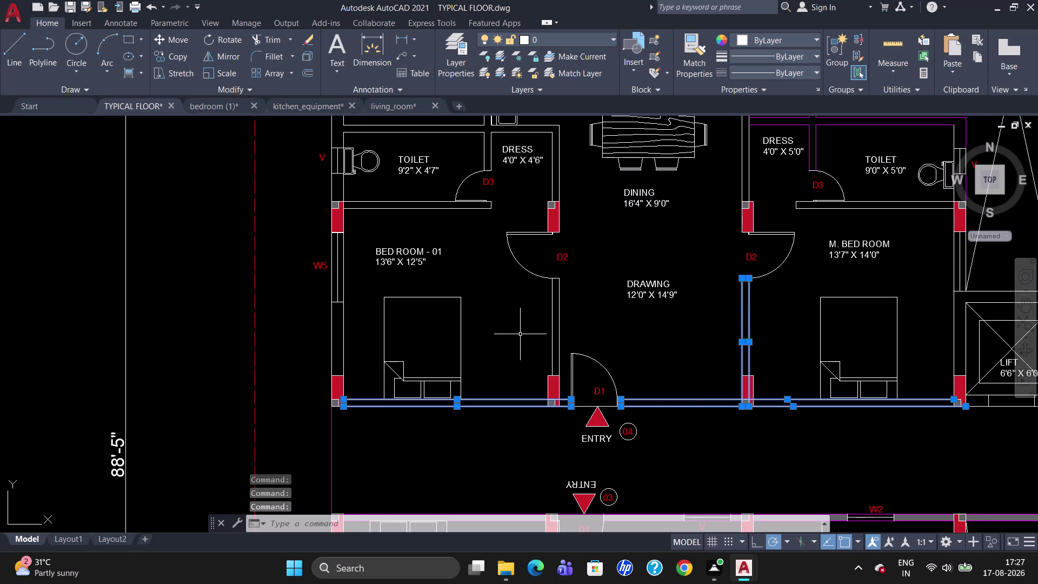
click(551, 324)
click(560, 320)
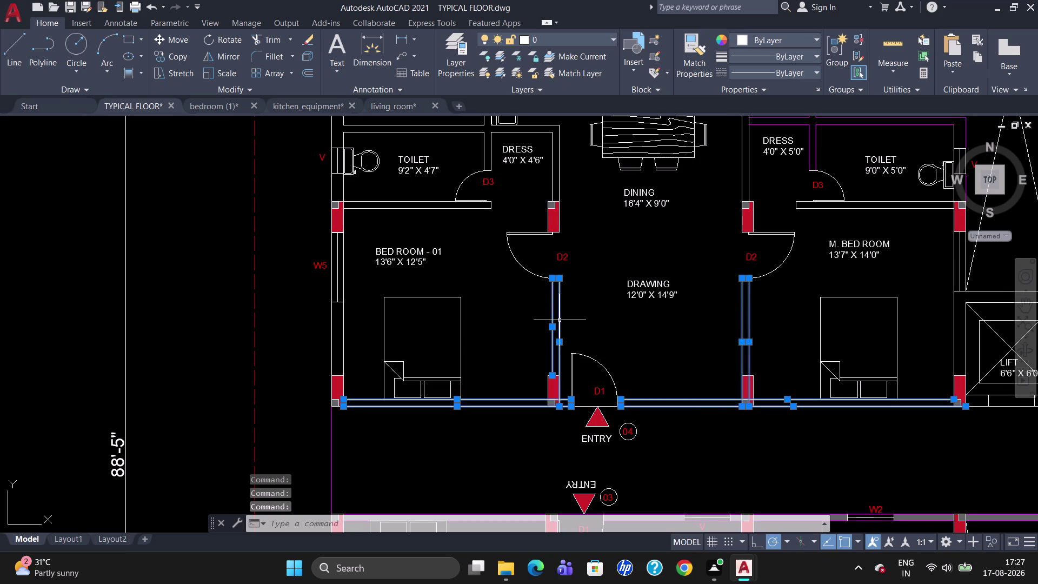
click(342, 333)
click(331, 335)
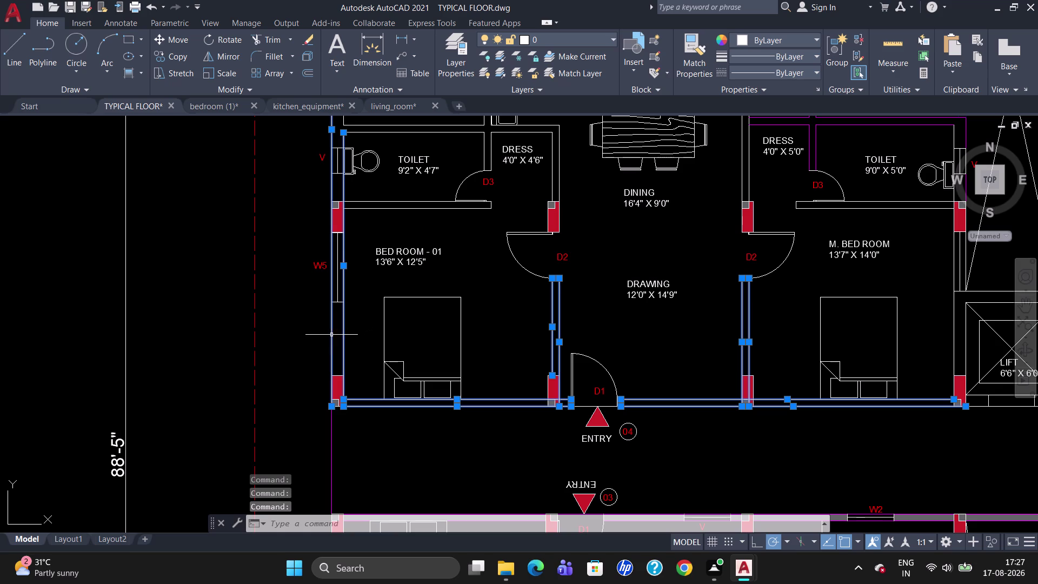
Add the Toilet, door D3, Dress and M. Bed Room partition walls to the selection.
click(431, 209)
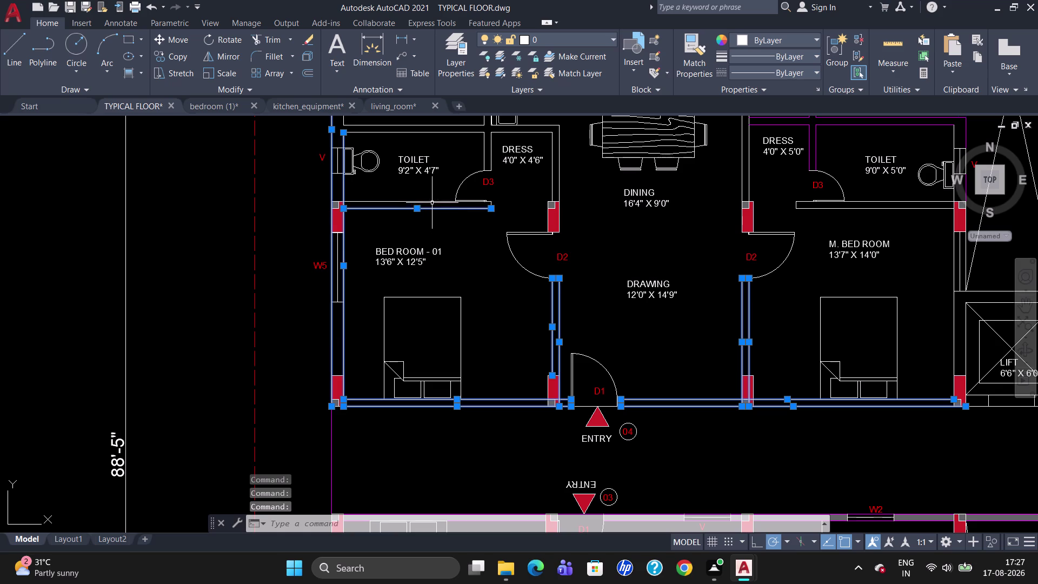
click(433, 203)
scroll(up, 3)
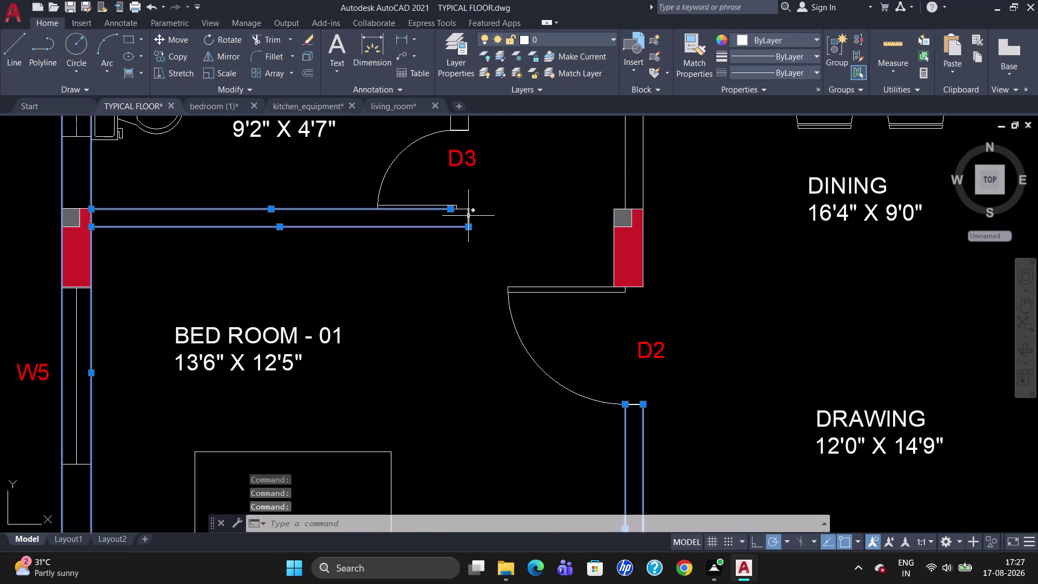
click(468, 215)
scroll(up, 3)
click(454, 200)
scroll(down, 3)
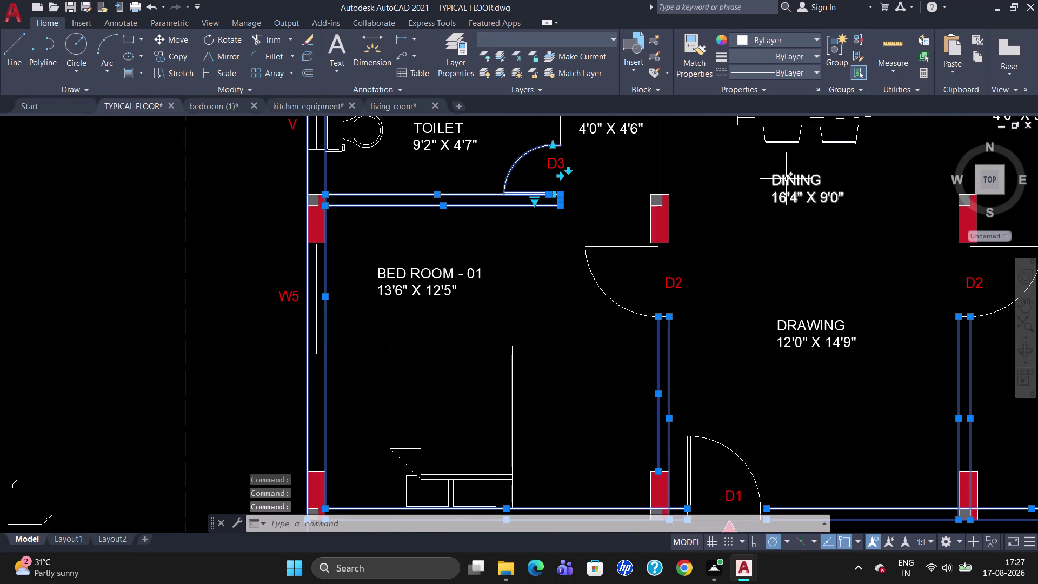
click(659, 157)
click(668, 152)
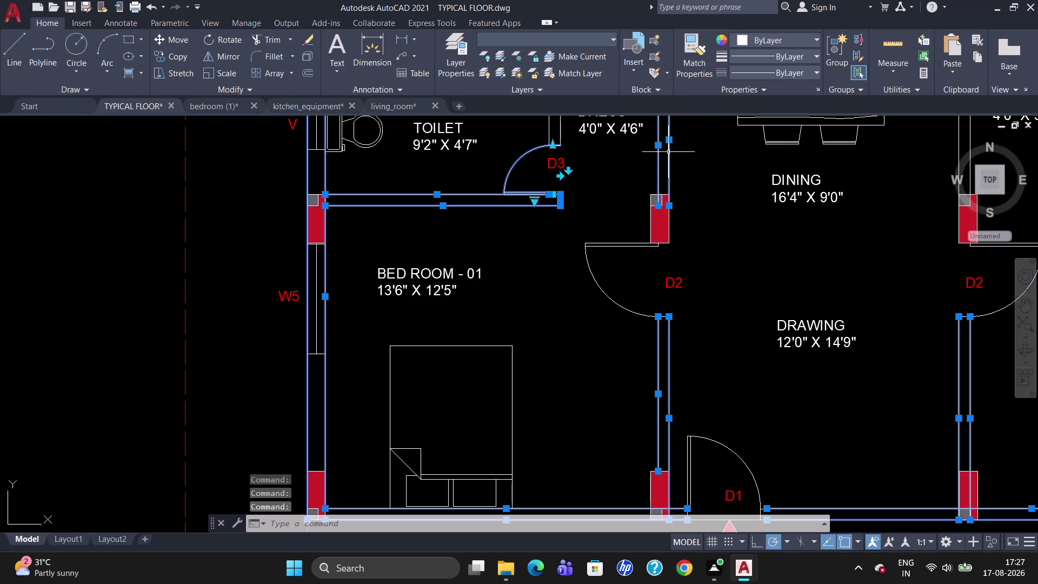
scroll(down, 3)
scroll(up, 3)
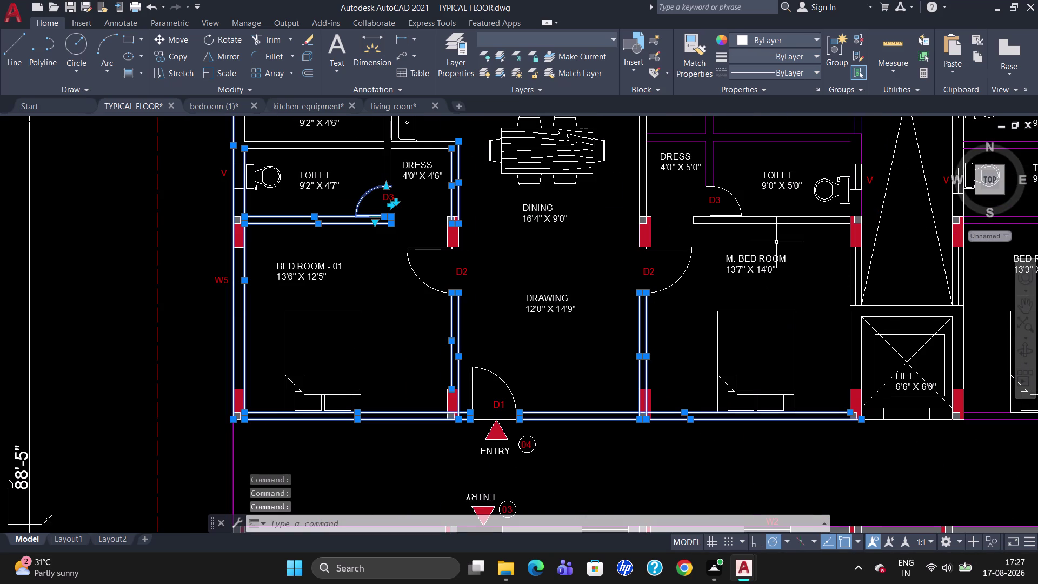
click(793, 224)
click(796, 215)
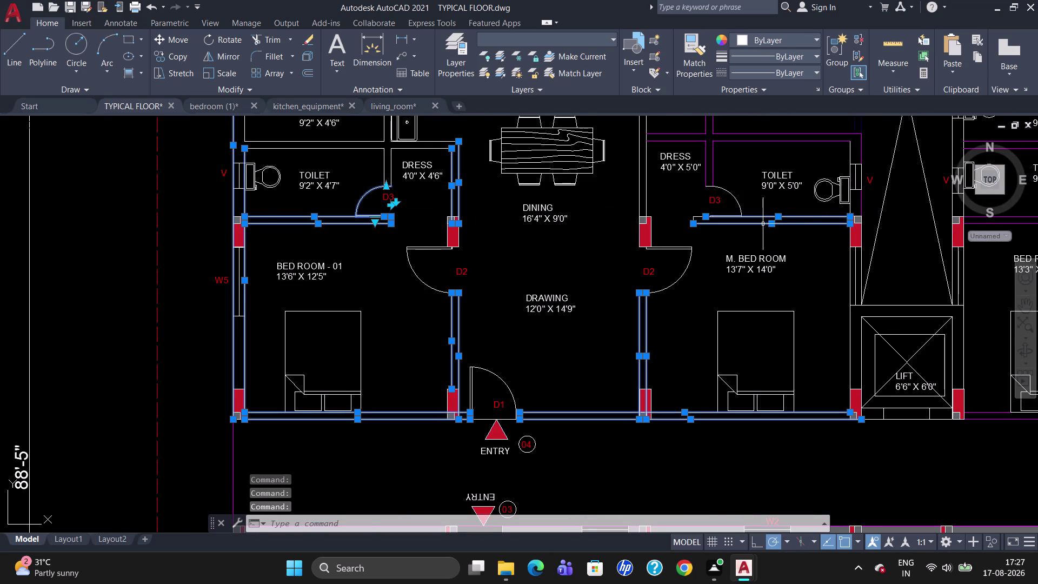
Add the wall end beside door D3 and begin a selection window near the lift.
scroll(up, 3)
click(609, 204)
scroll(up, 3)
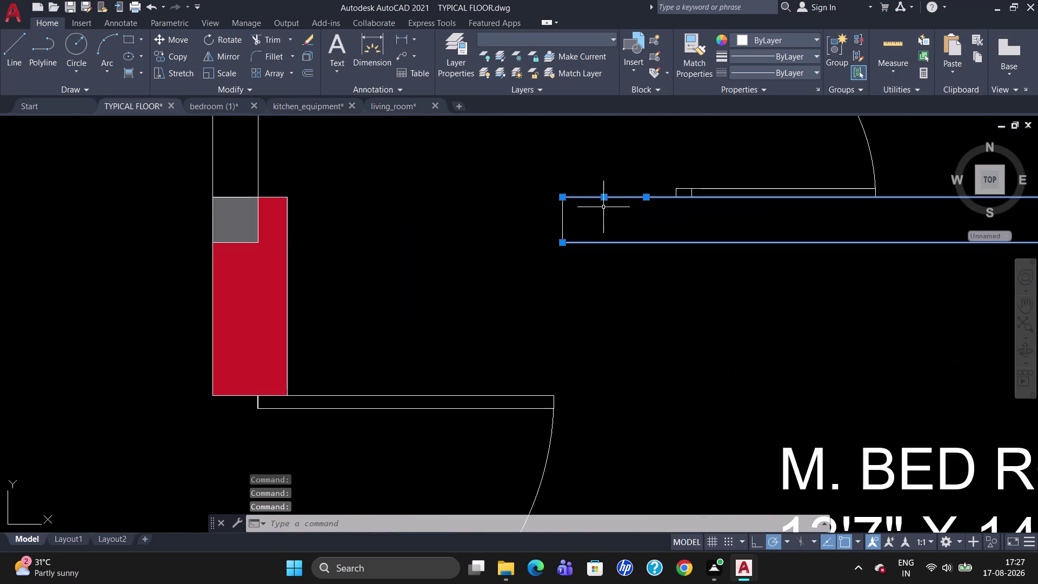
click(563, 221)
scroll(down, 3)
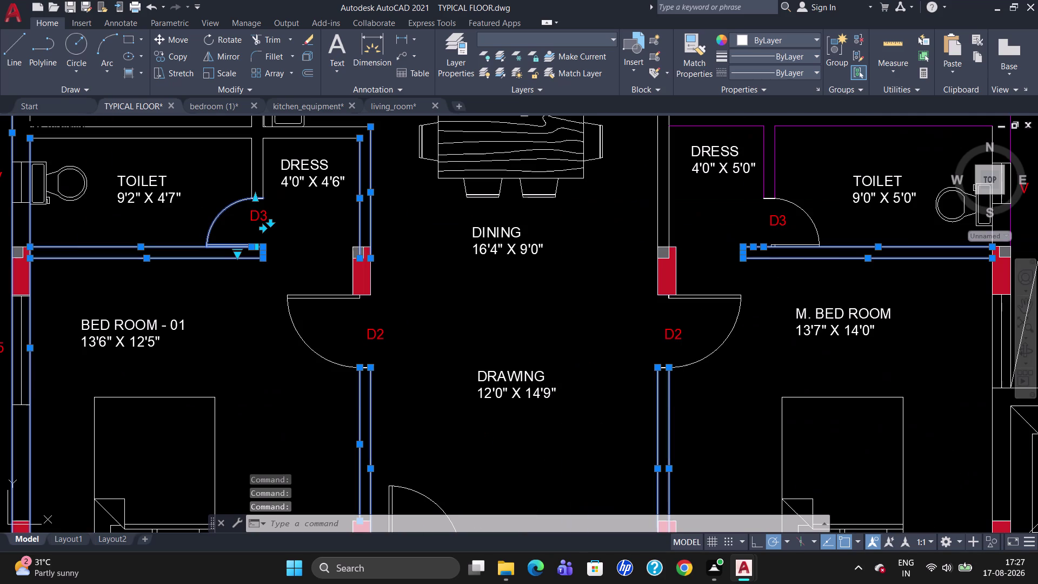
scroll(down, 3)
scroll(up, 3)
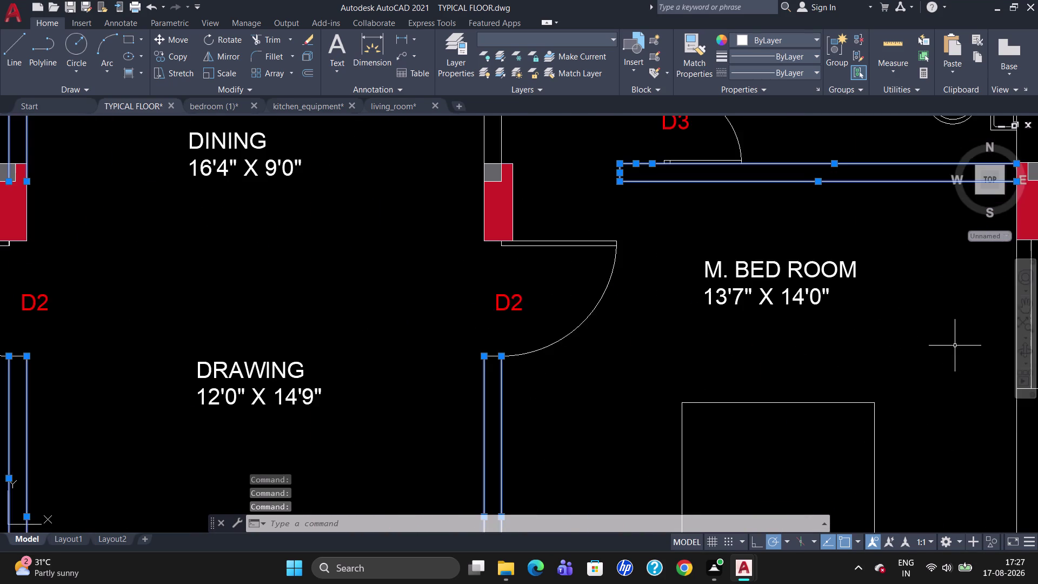
scroll(down, 3)
scroll(up, 3)
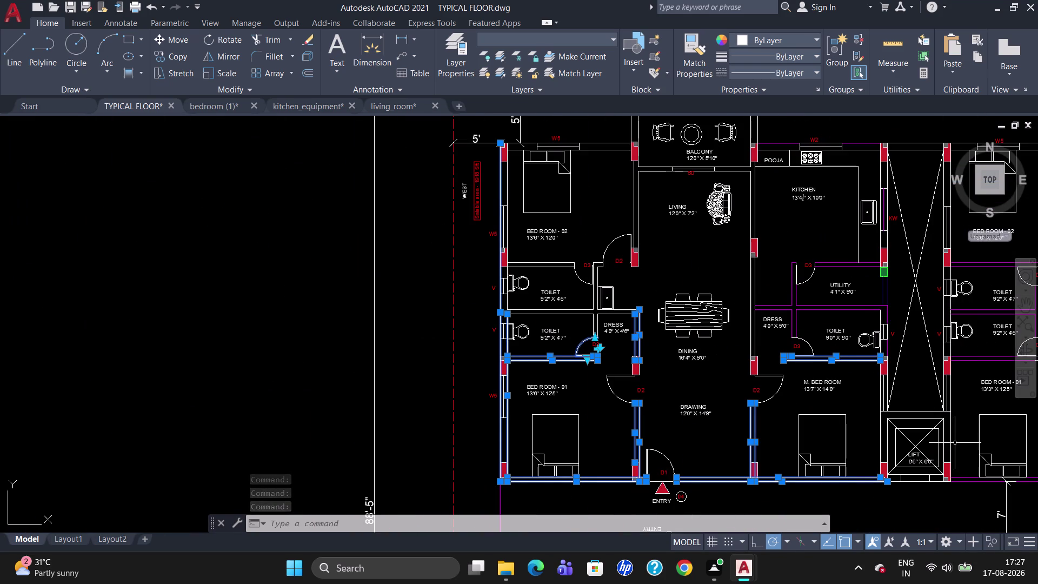
click(952, 439)
scroll(up, 3)
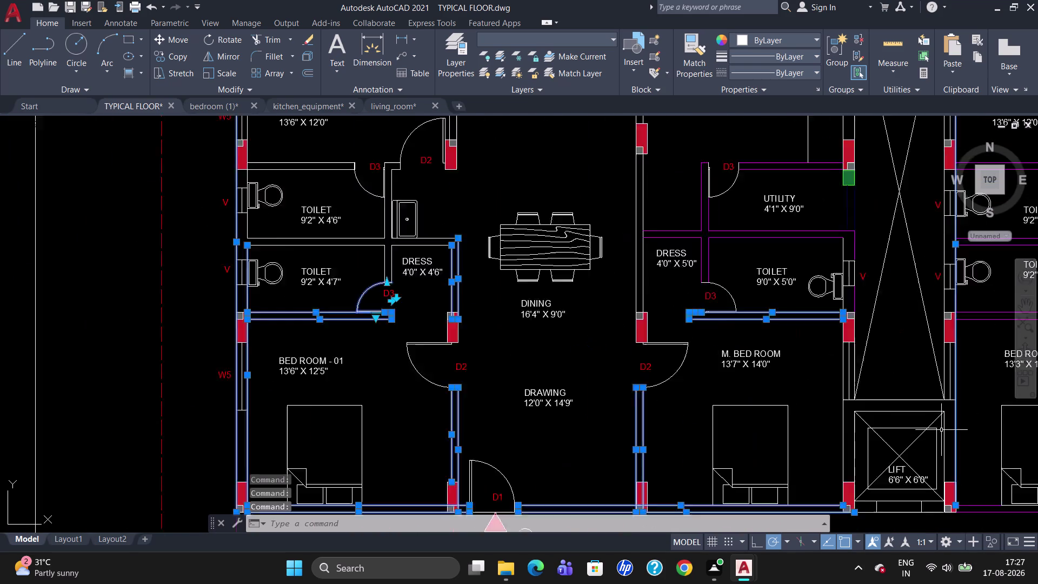
scroll(up, 3)
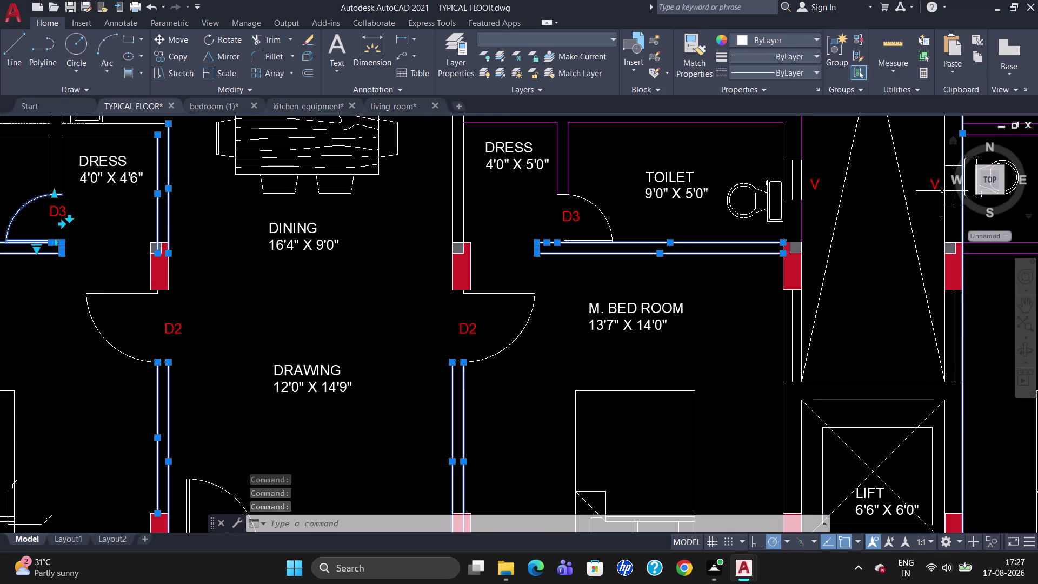
click(942, 221)
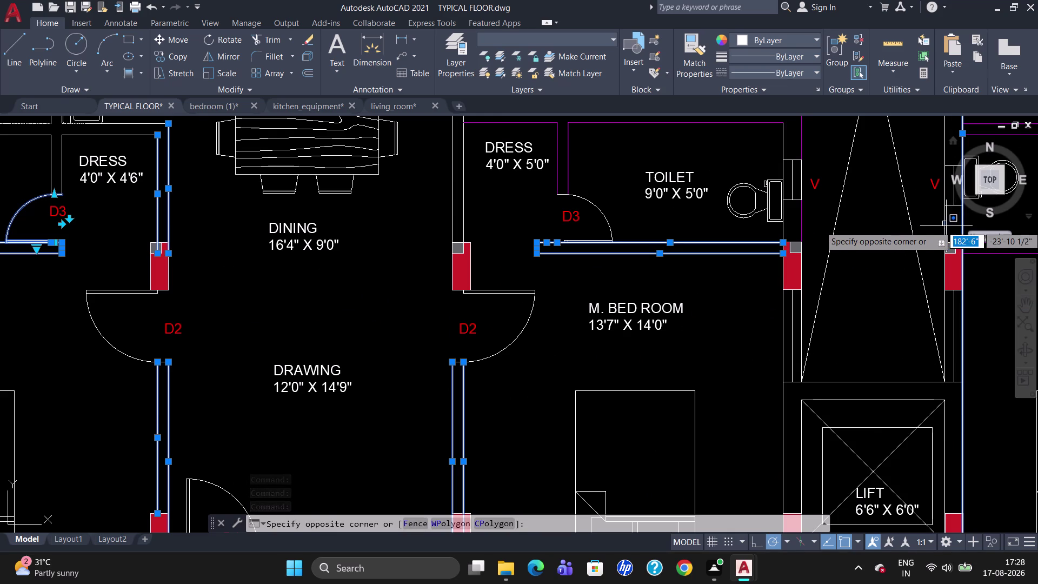
Finish the selection window near the lift and add two master bedroom wall lines.
click(945, 227)
click(945, 228)
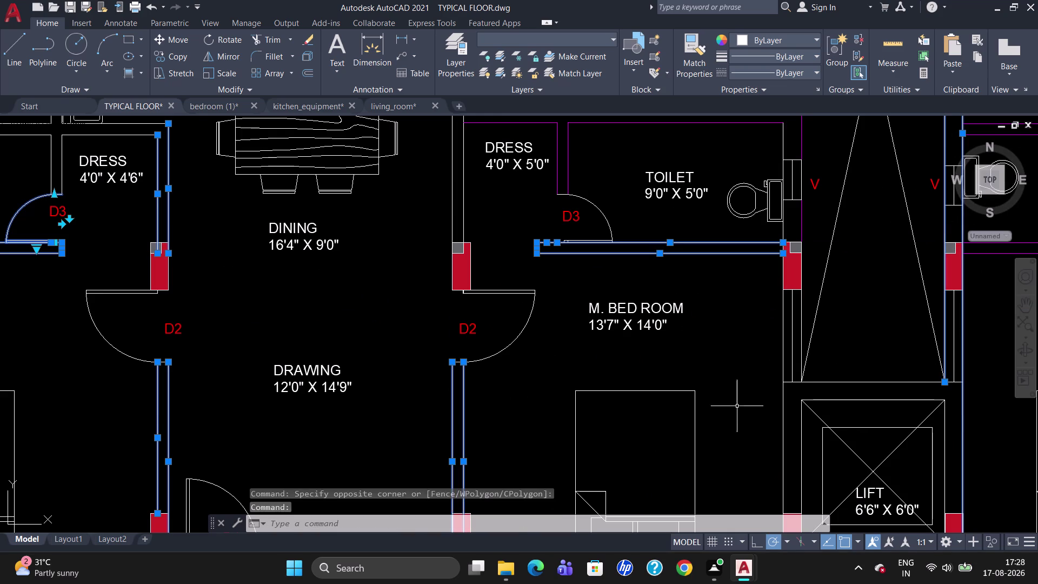
click(784, 157)
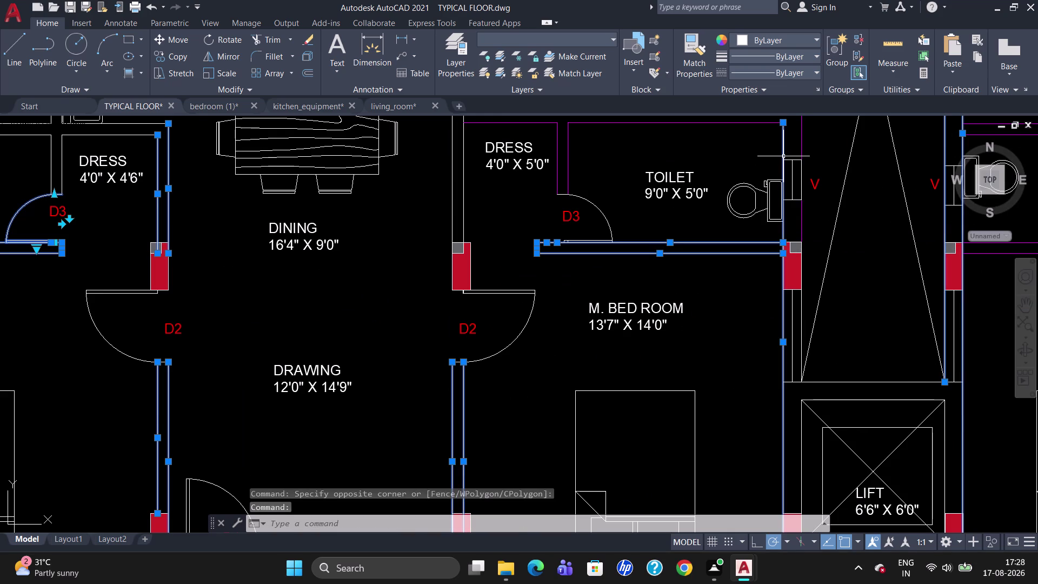
scroll(down, 3)
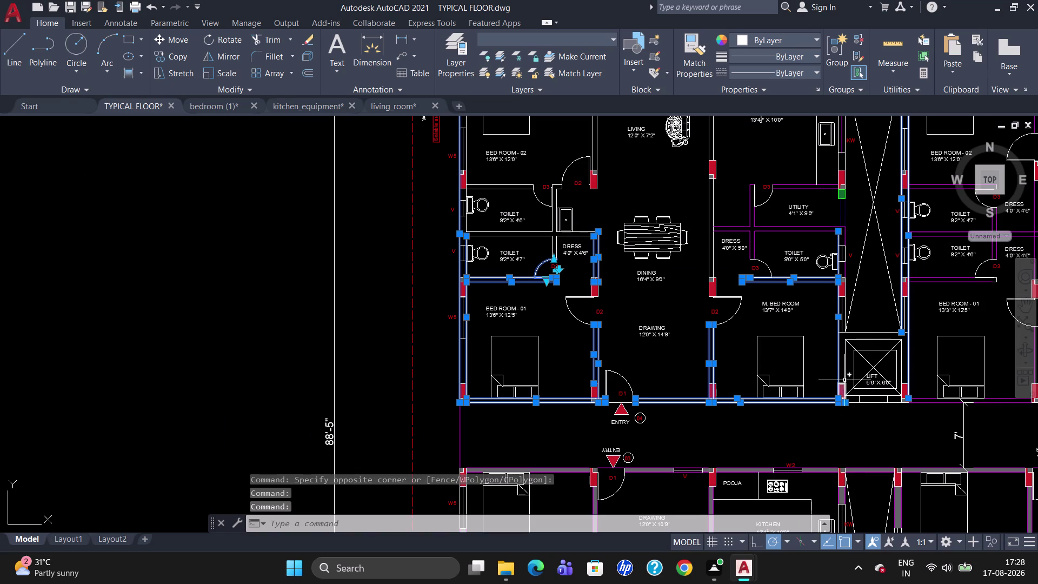
click(866, 333)
scroll(up, 3)
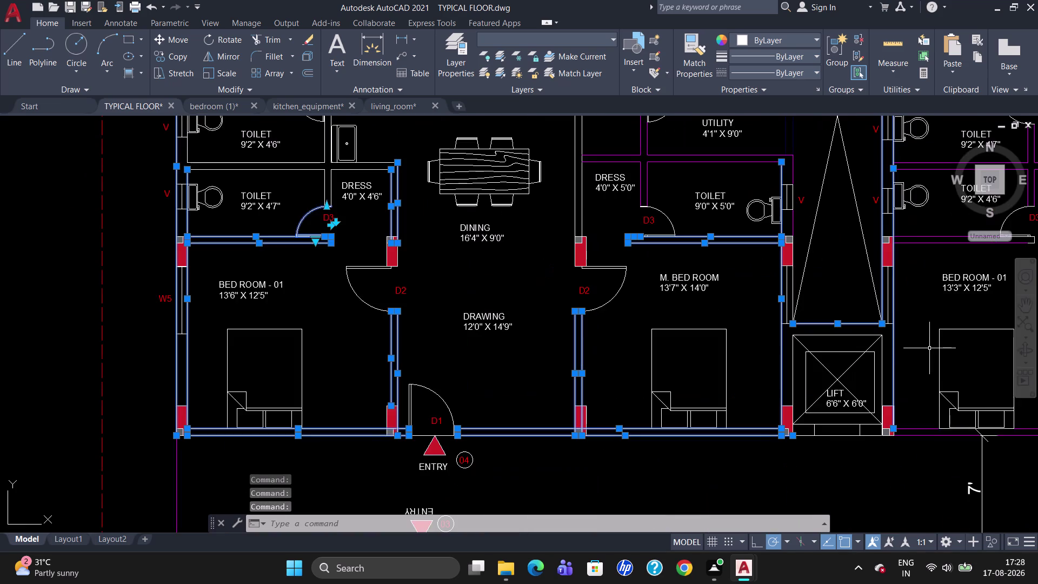
scroll(up, 3)
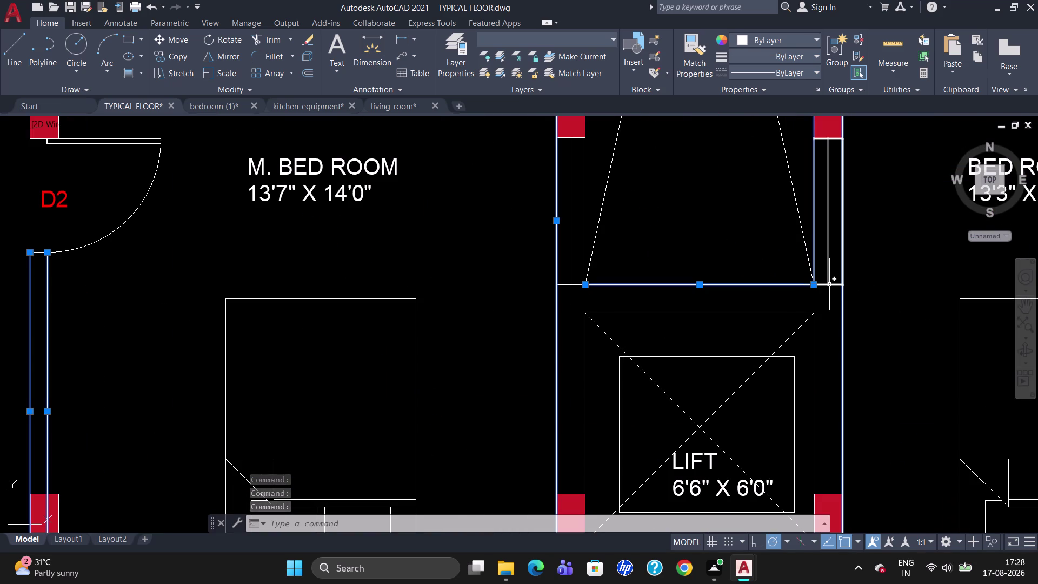
scroll(down, 3)
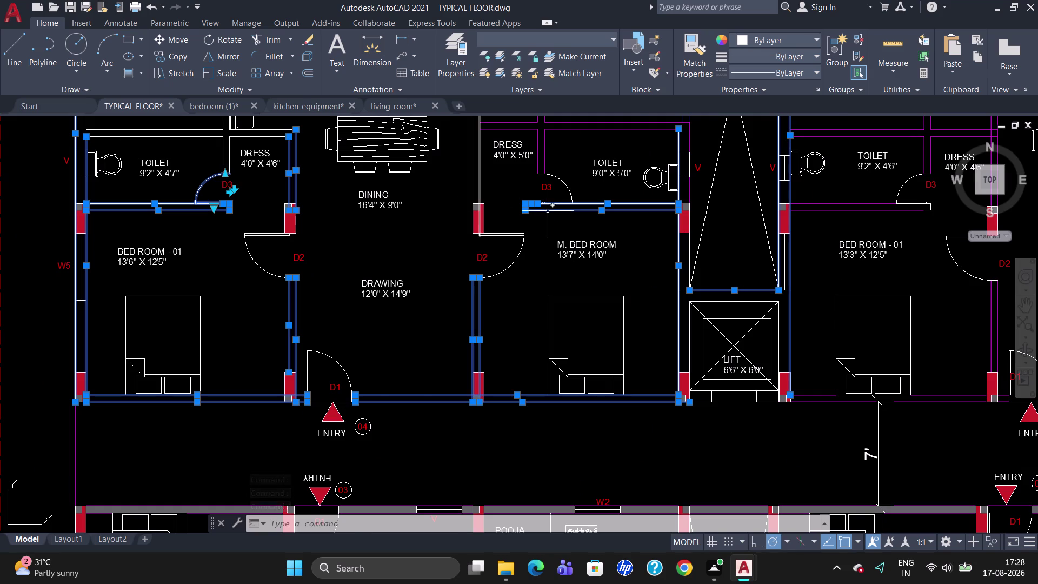
scroll(down, 3)
Add the dress room, toilet, toilet–dress partition and dress room top walls to the selection.
click(519, 178)
scroll(up, 3)
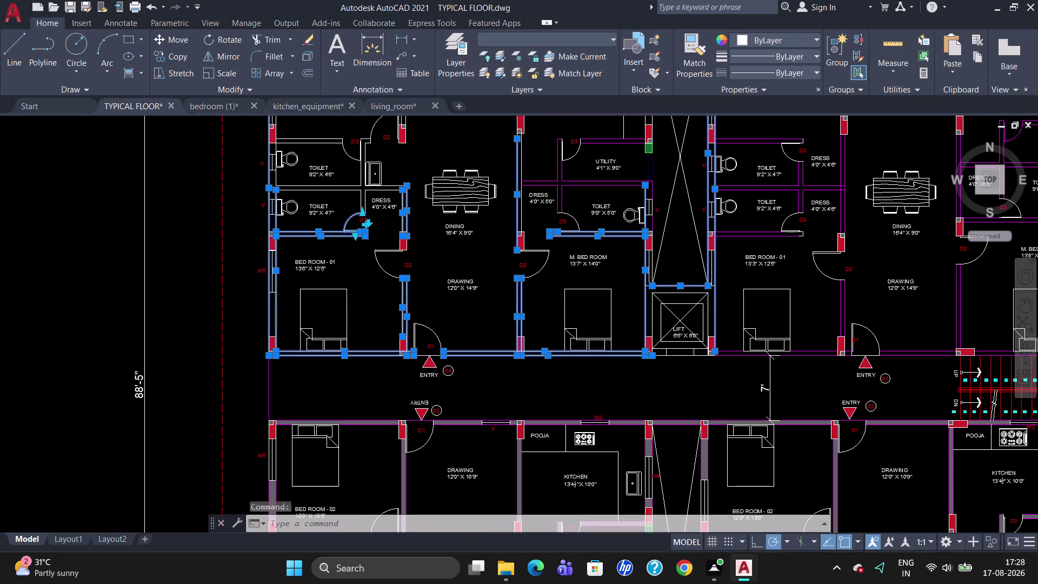
click(520, 178)
scroll(down, 3)
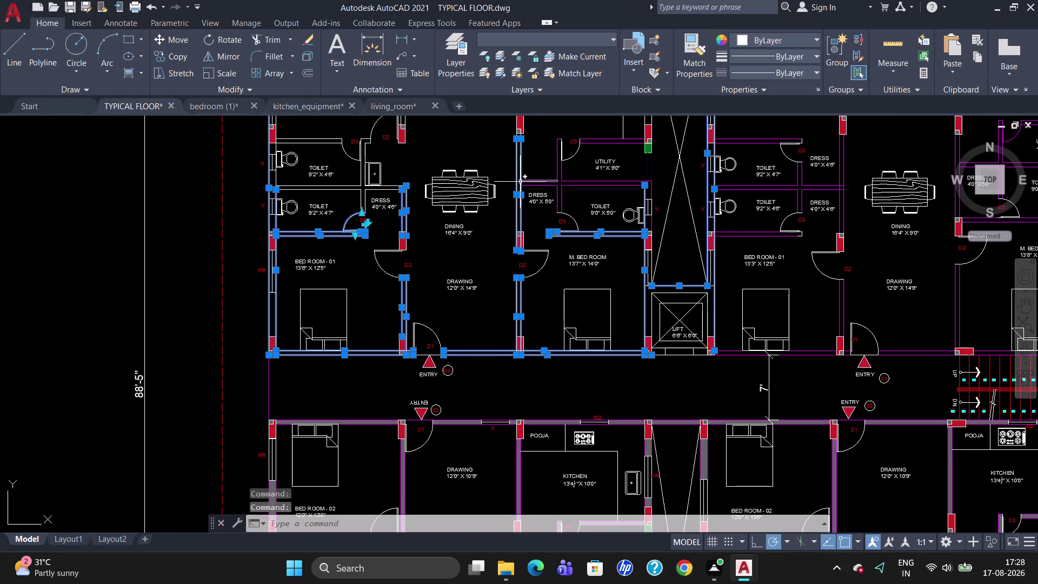
scroll(up, 3)
click(277, 155)
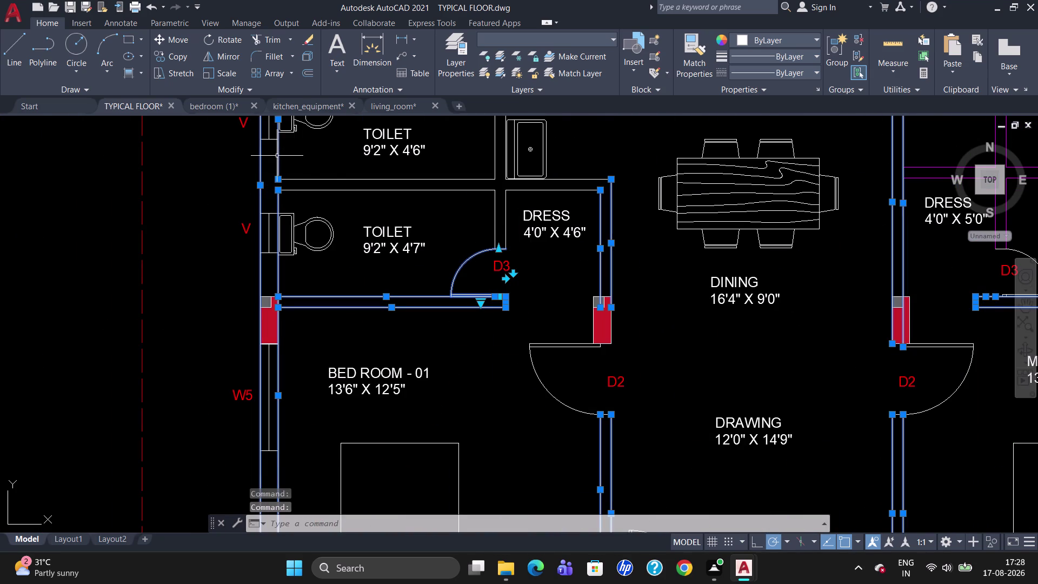
click(327, 179)
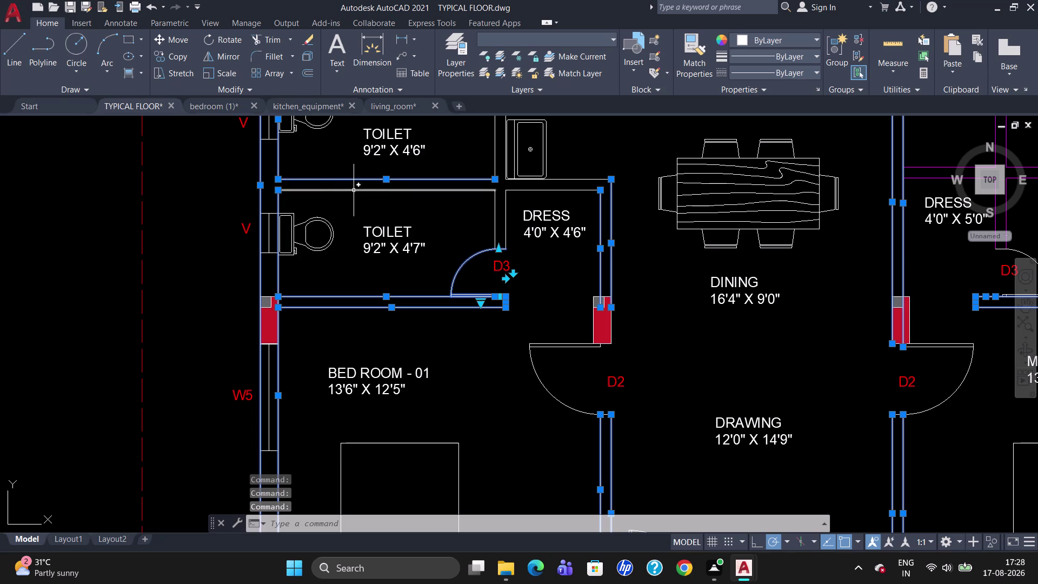
click(355, 190)
click(495, 212)
click(506, 211)
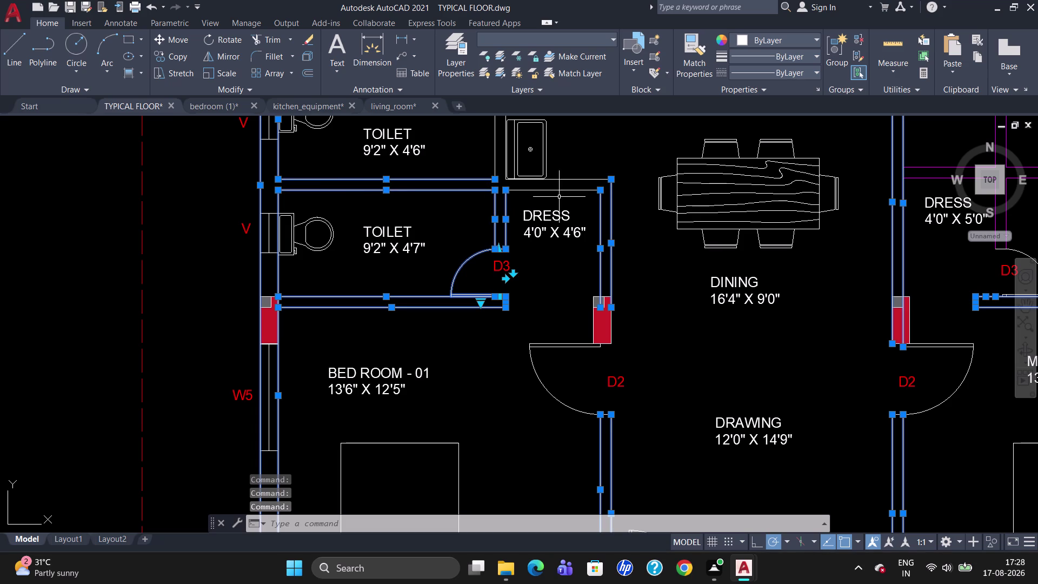
click(571, 191)
click(570, 177)
scroll(down, 3)
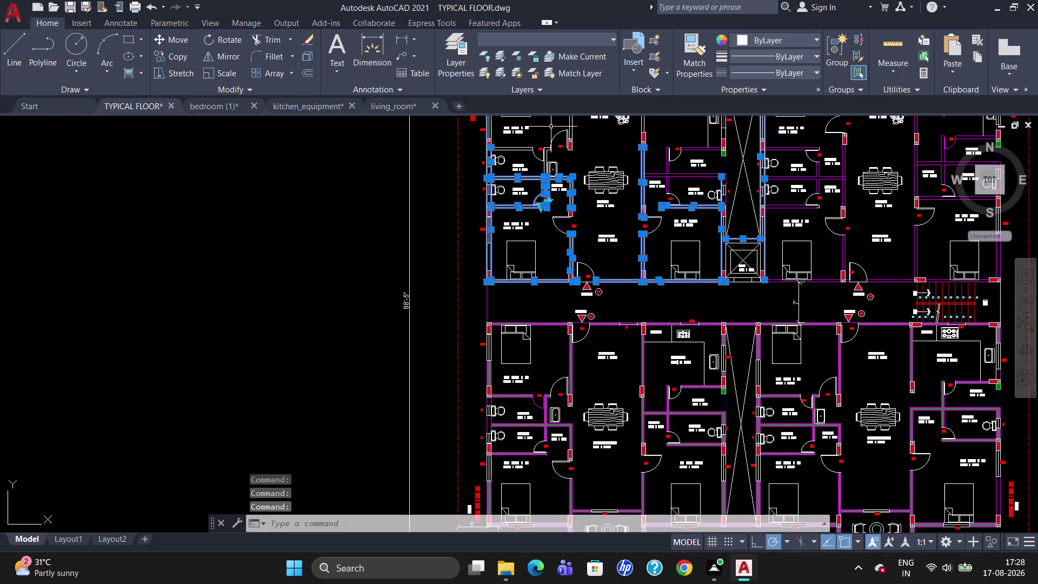
Select the walls beside door D3 and the toilet's top and inner wall lines.
scroll(up, 3)
click(540, 297)
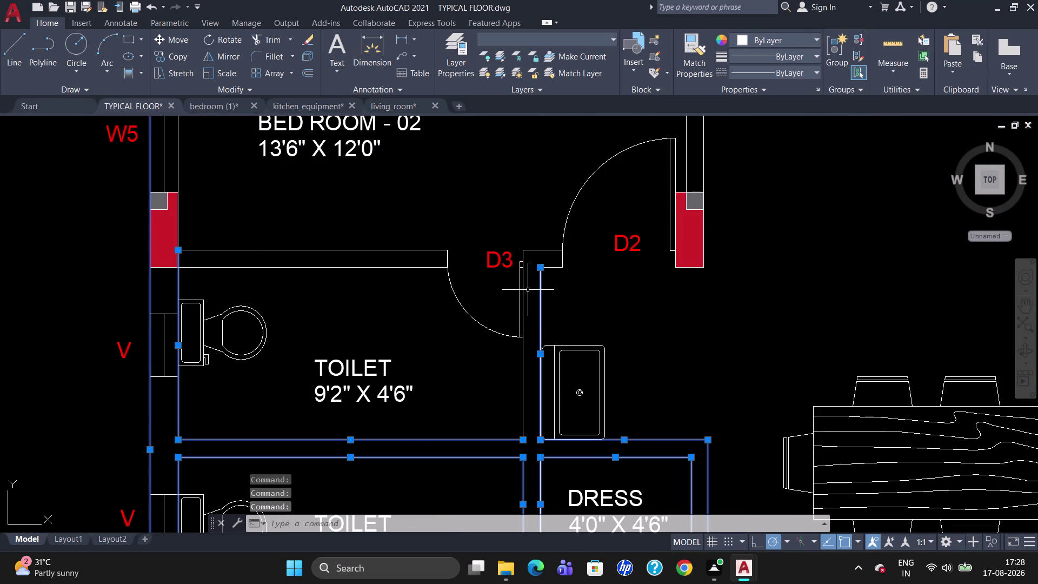
click(524, 286)
click(522, 368)
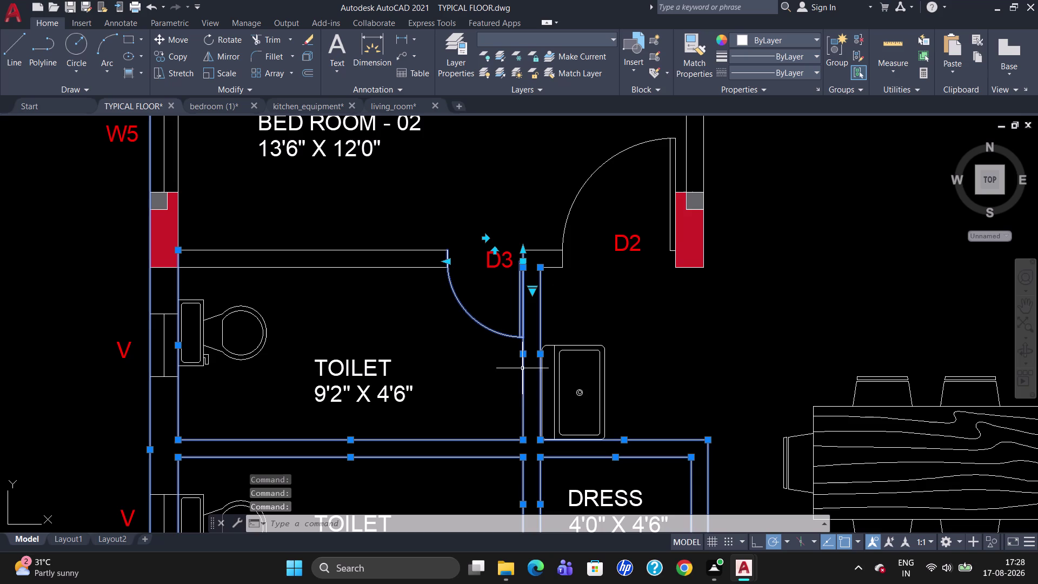
click(544, 250)
click(371, 248)
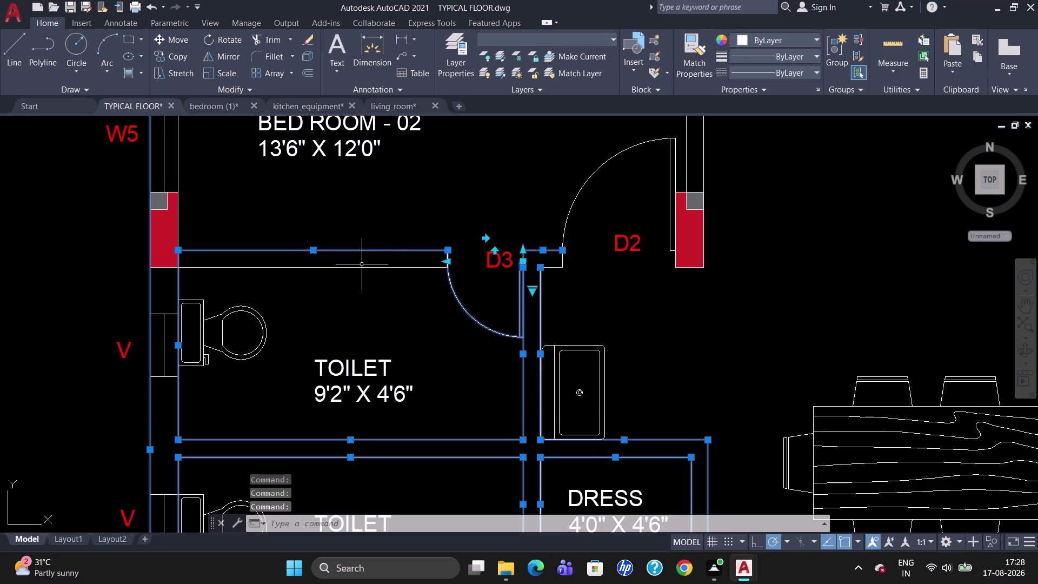
click(359, 270)
click(370, 267)
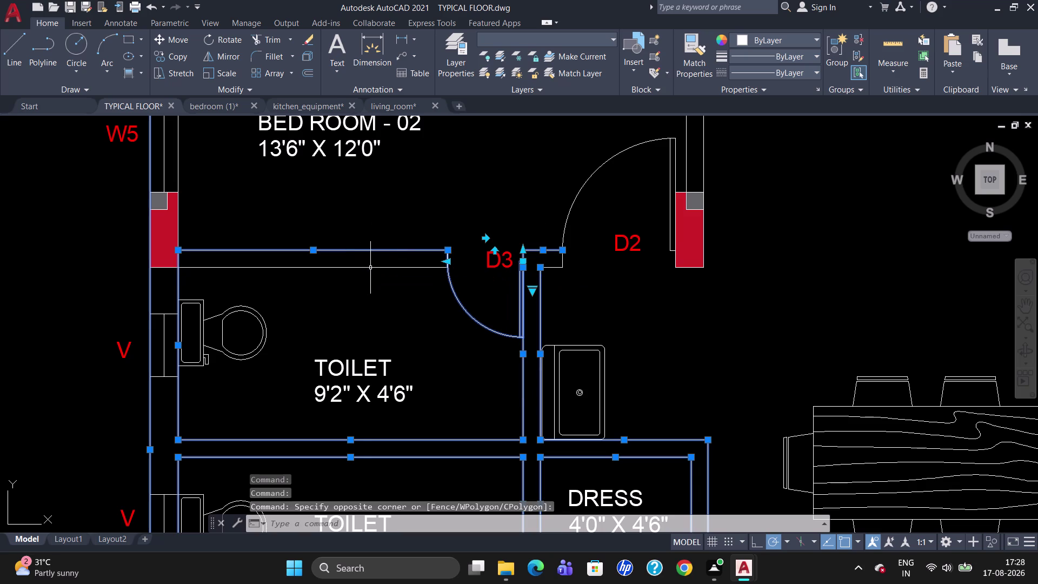
click(370, 267)
scroll(down, 3)
scroll(up, 3)
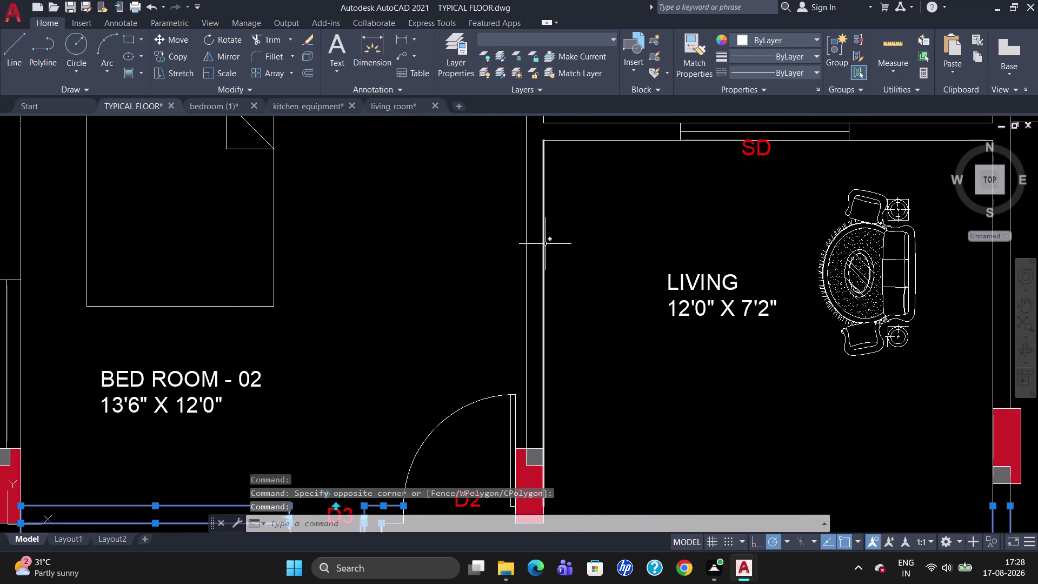
Add the living room's left, right and sliding-door wall lines to the selection.
click(545, 245)
click(524, 251)
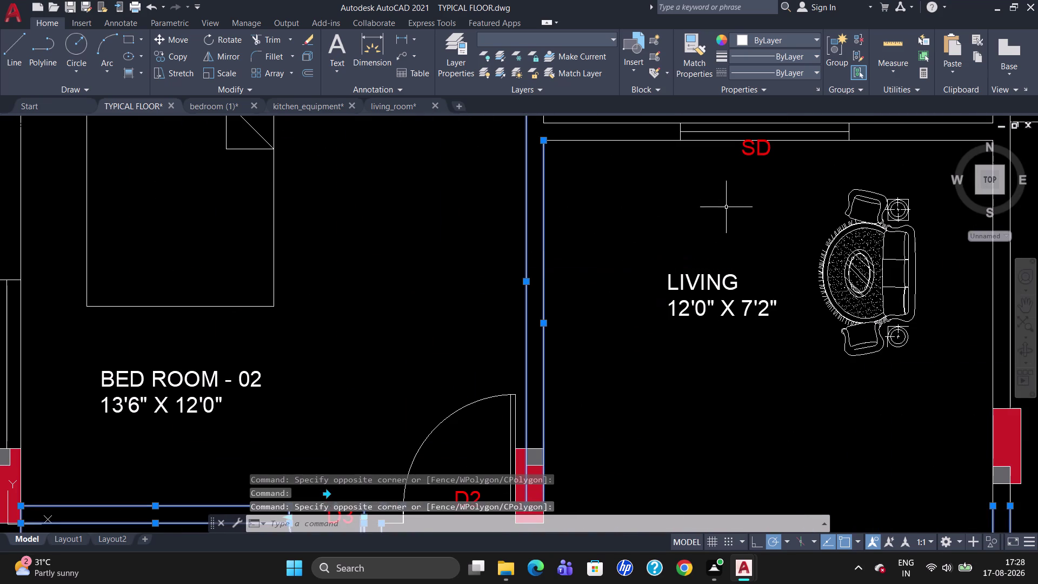
scroll(down, 3)
scroll(up, 3)
click(737, 242)
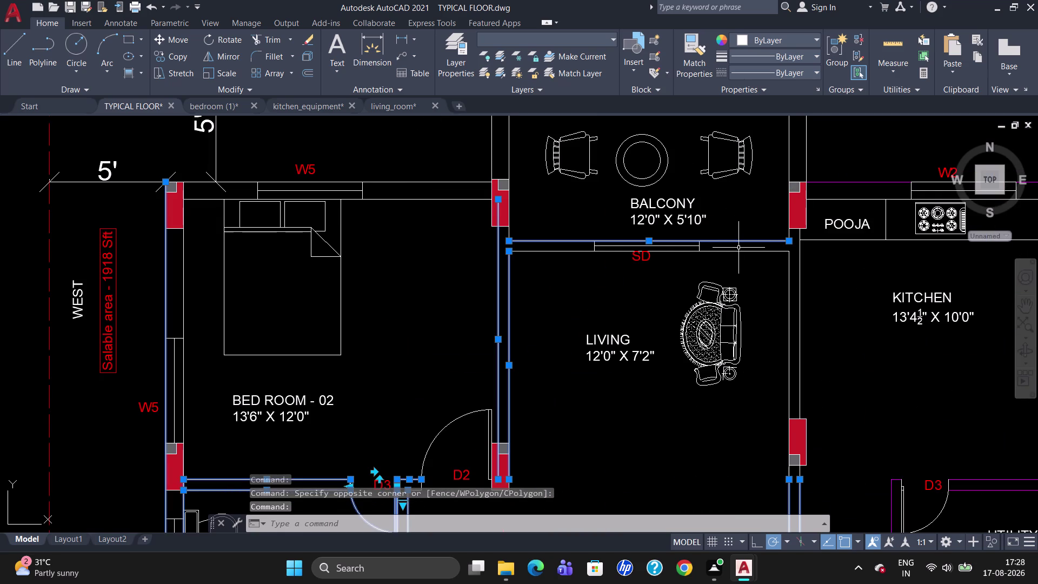
click(740, 249)
click(790, 300)
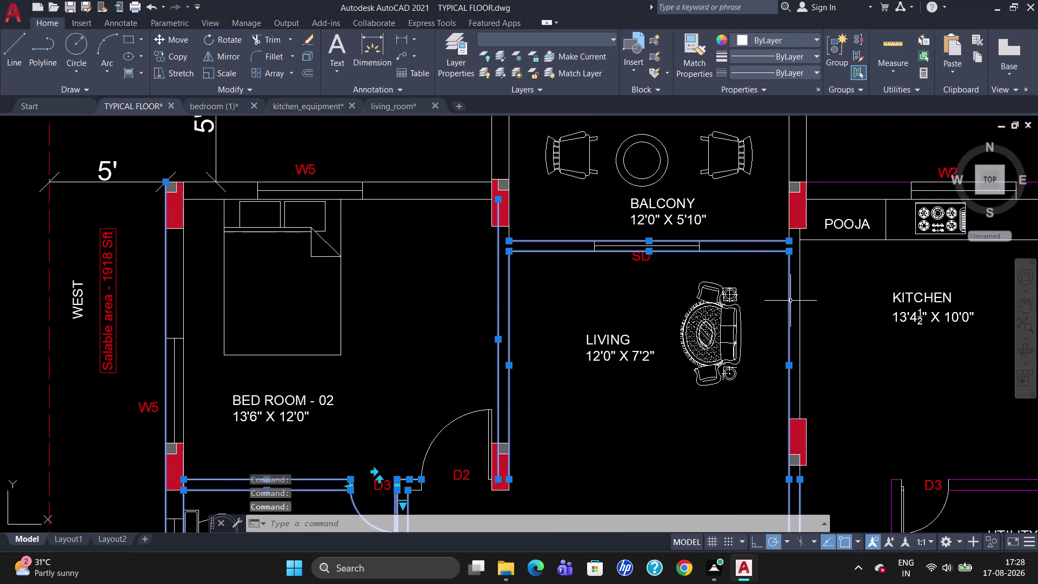
click(801, 295)
click(806, 150)
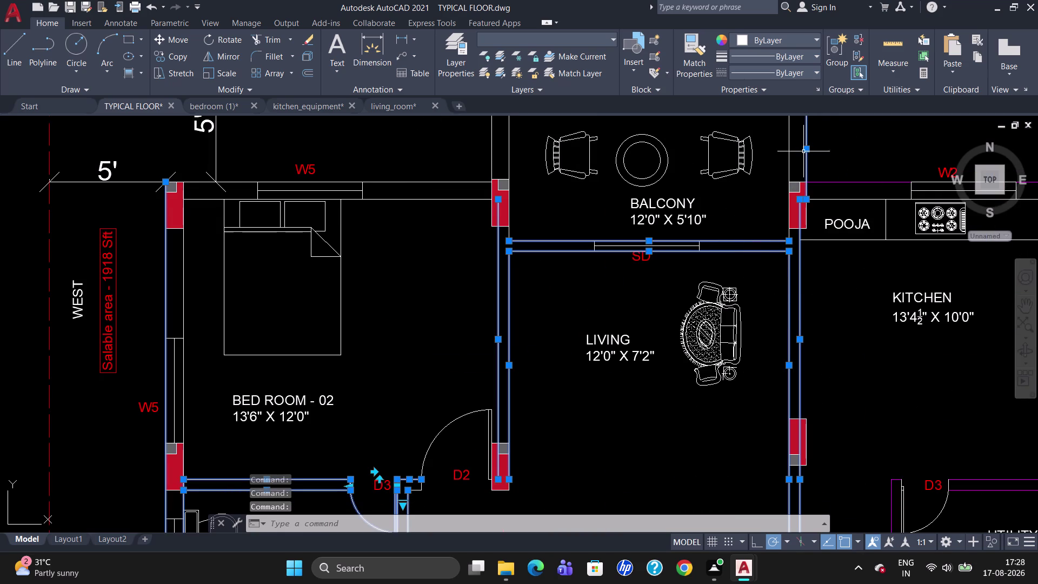
Add the balcony's right and left wall lines to the selection.
click(788, 151)
scroll(down, 3)
scroll(up, 3)
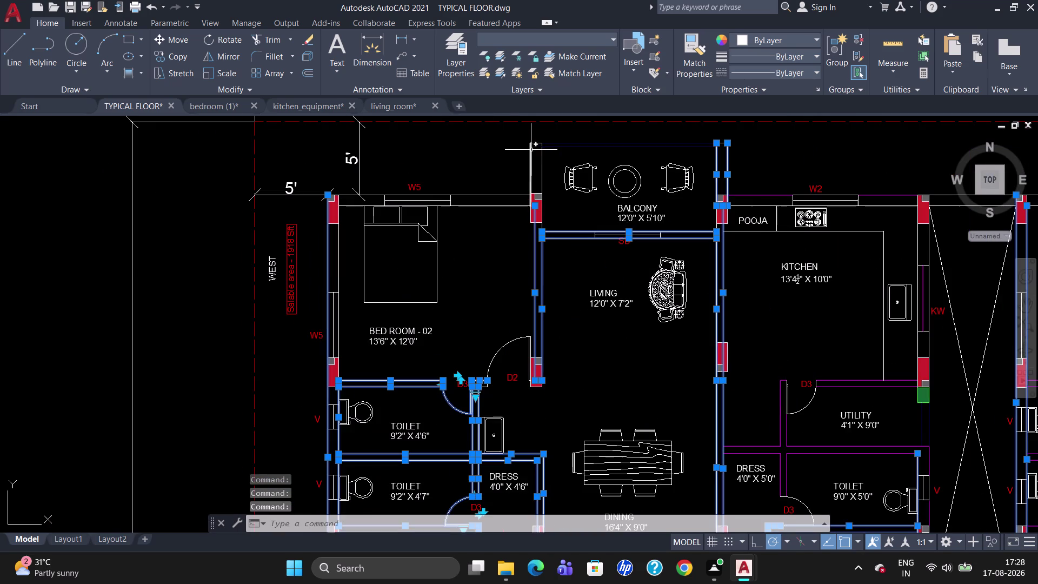
click(530, 152)
click(542, 157)
scroll(up, 3)
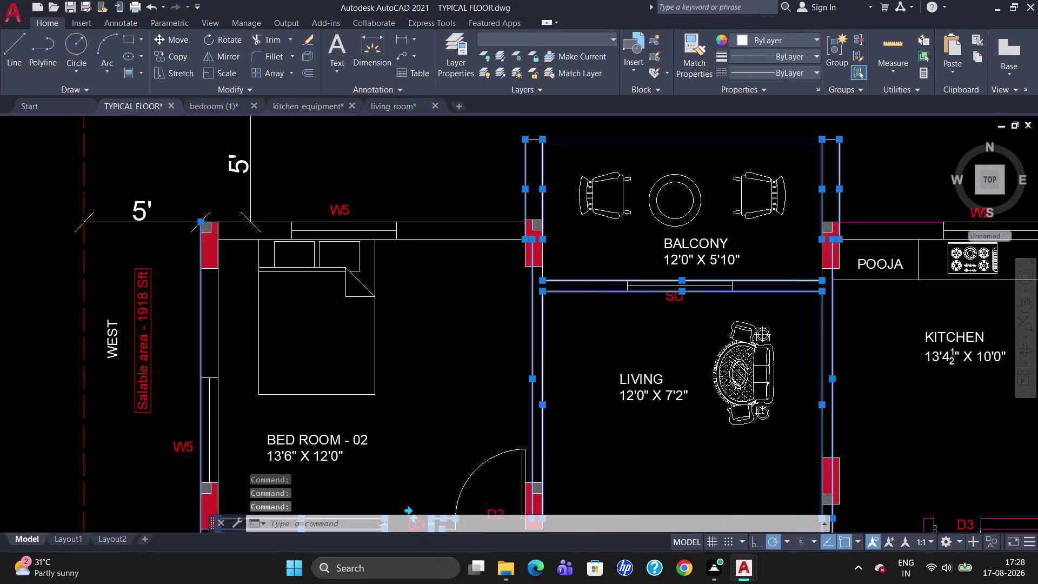
click(535, 133)
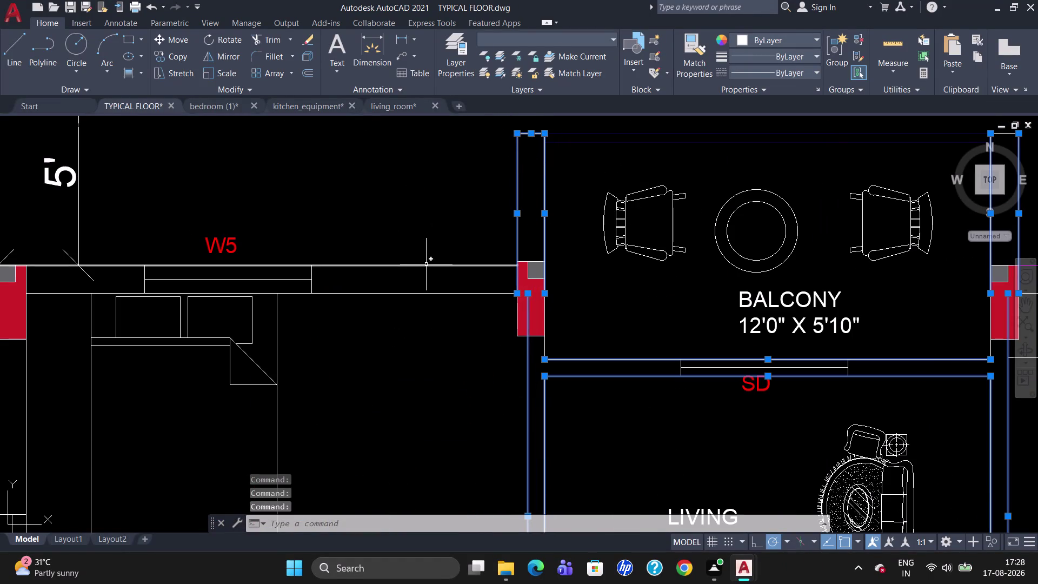
Add the face lines of Bed Room 02's top wall to the selection.
click(427, 263)
click(433, 294)
click(434, 292)
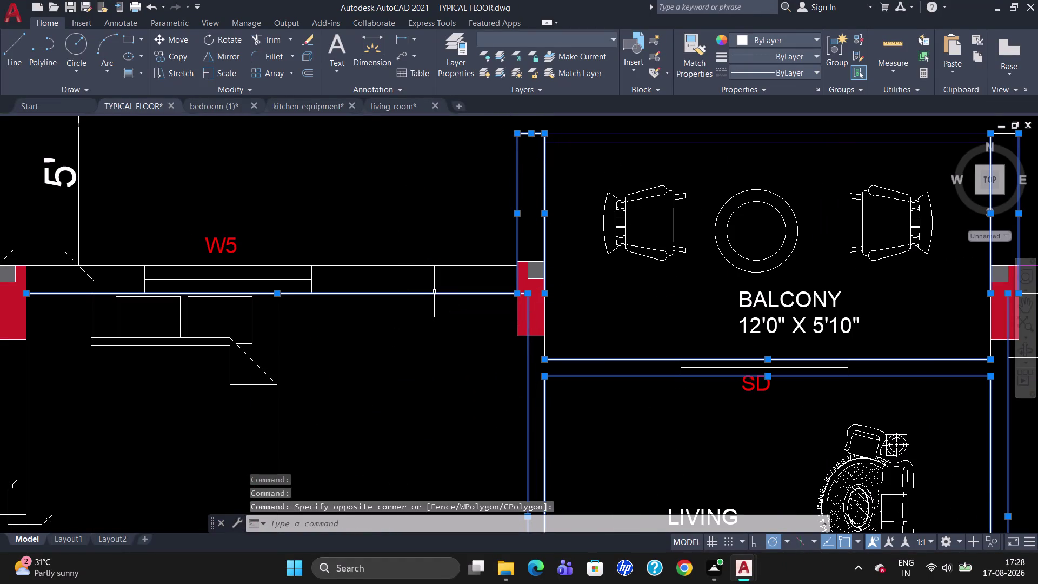
click(450, 265)
scroll(down, 3)
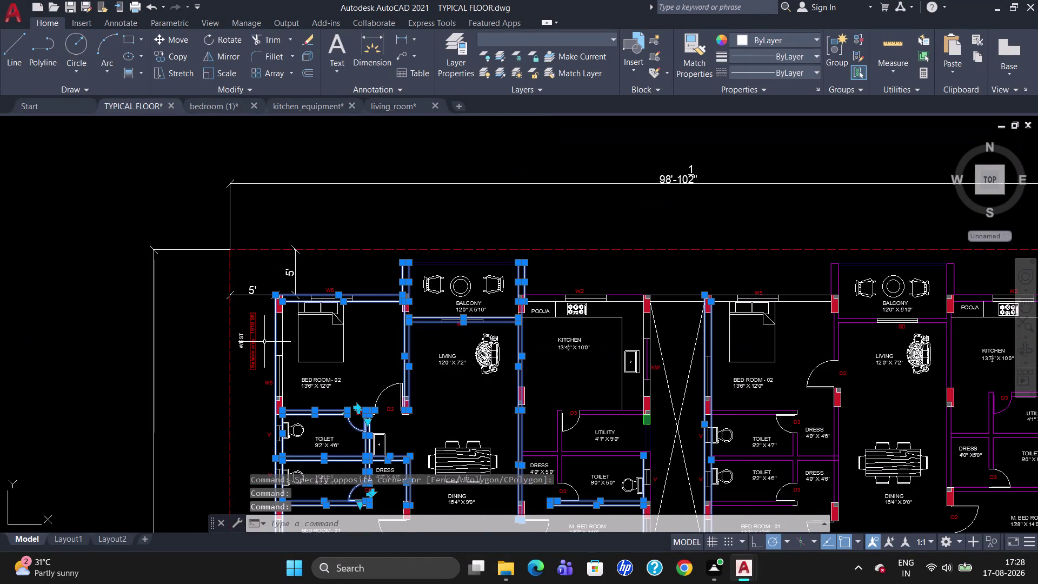
scroll(up, 3)
click(291, 334)
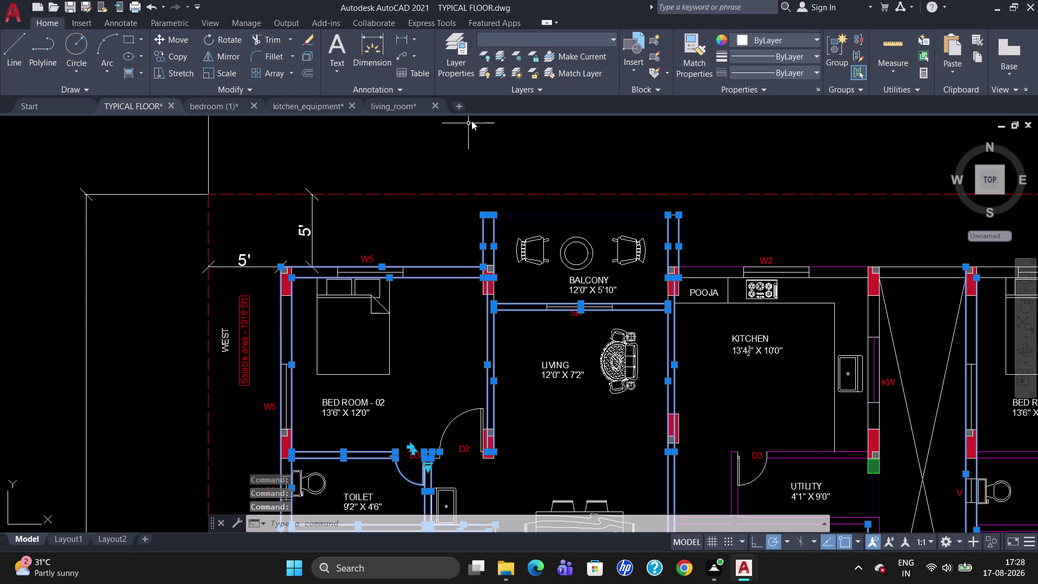
Move the selected walls onto magenta Layer1 and clear the selection.
click(593, 38)
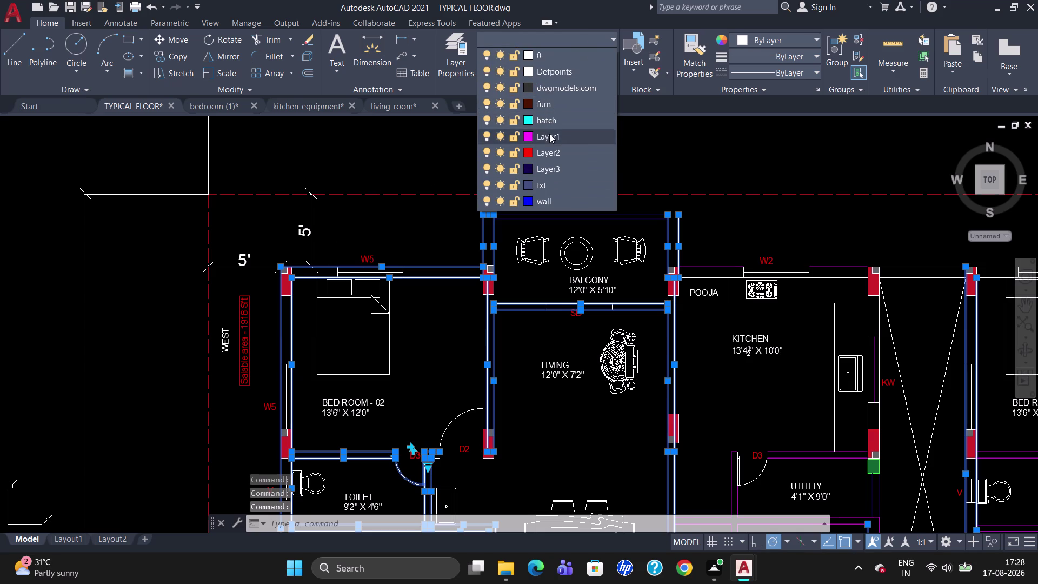
click(549, 134)
key(Escape)
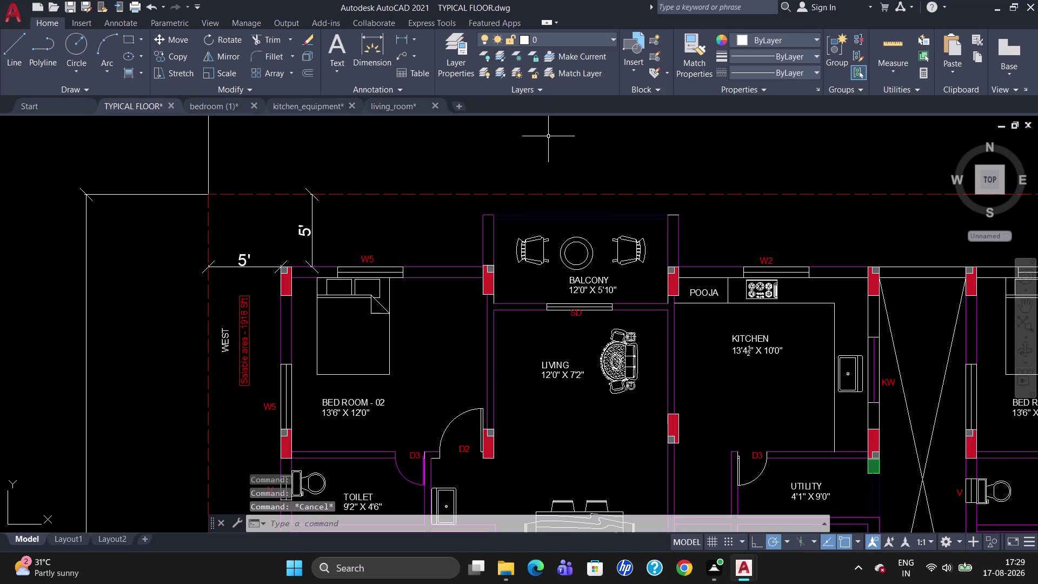
scroll(down, 3)
scroll(up, 3)
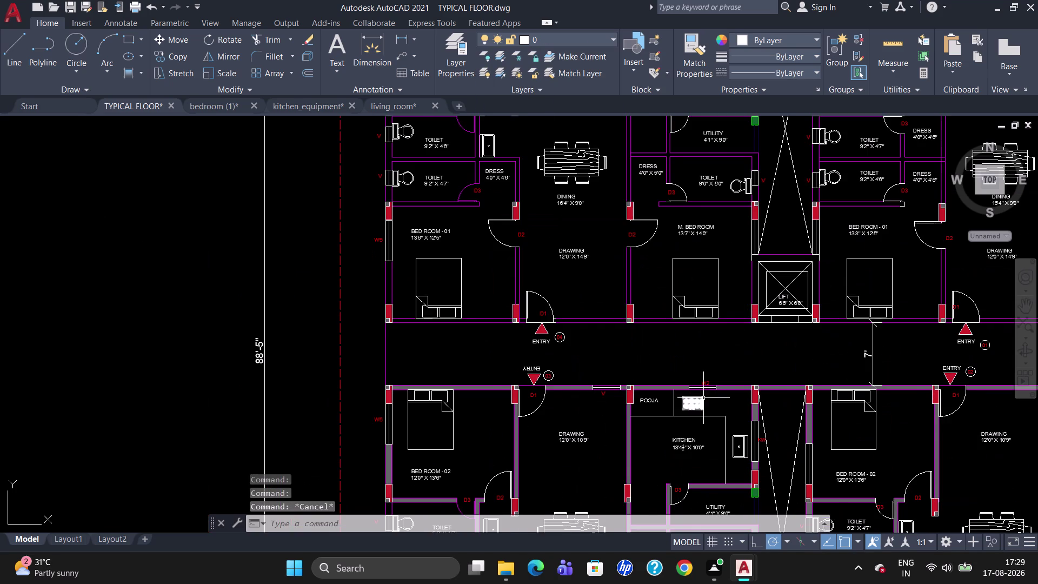
scroll(down, 3)
scroll(up, 3)
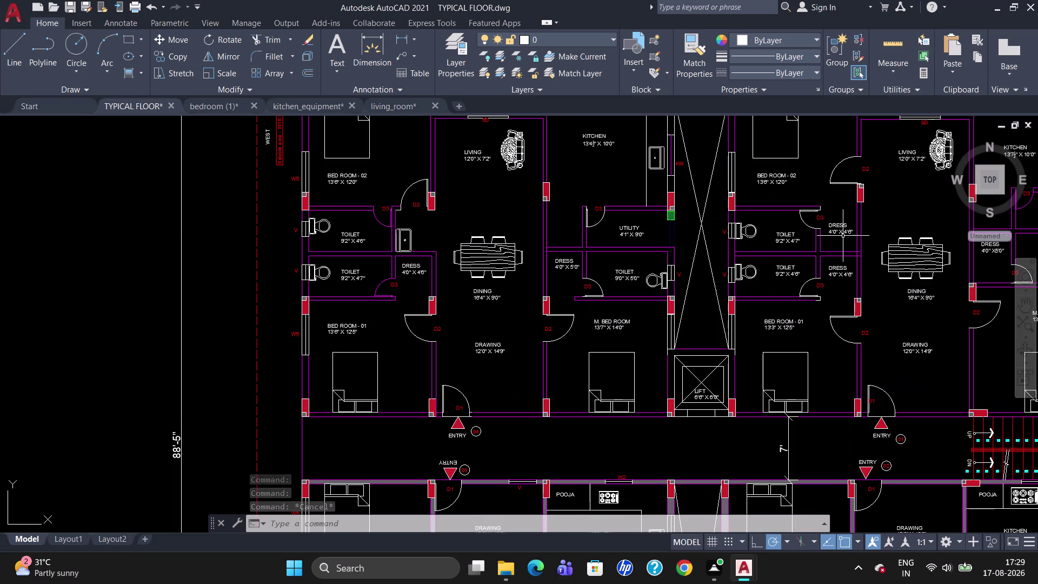
scroll(up, 3)
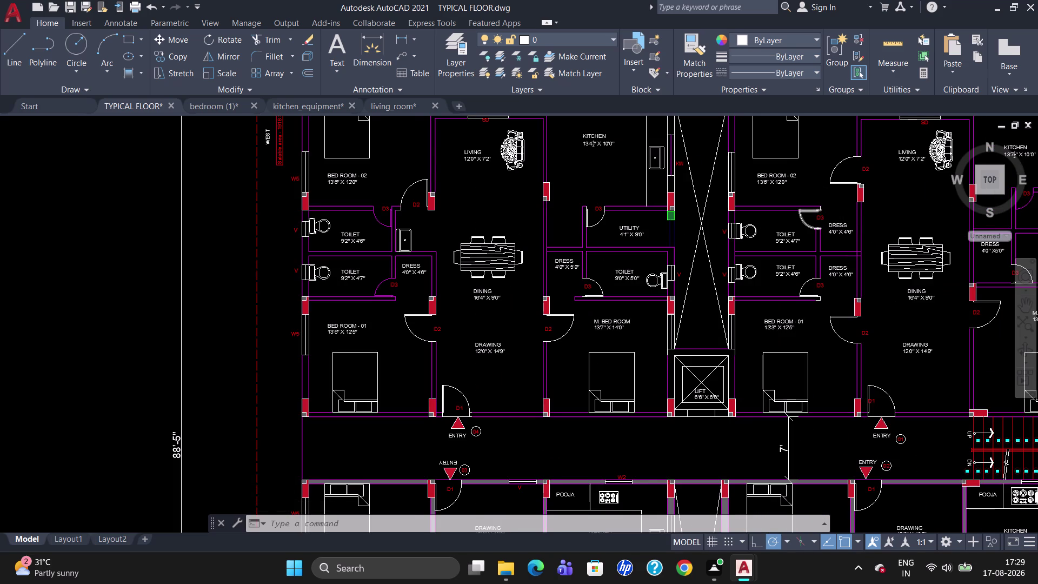
scroll(up, 3)
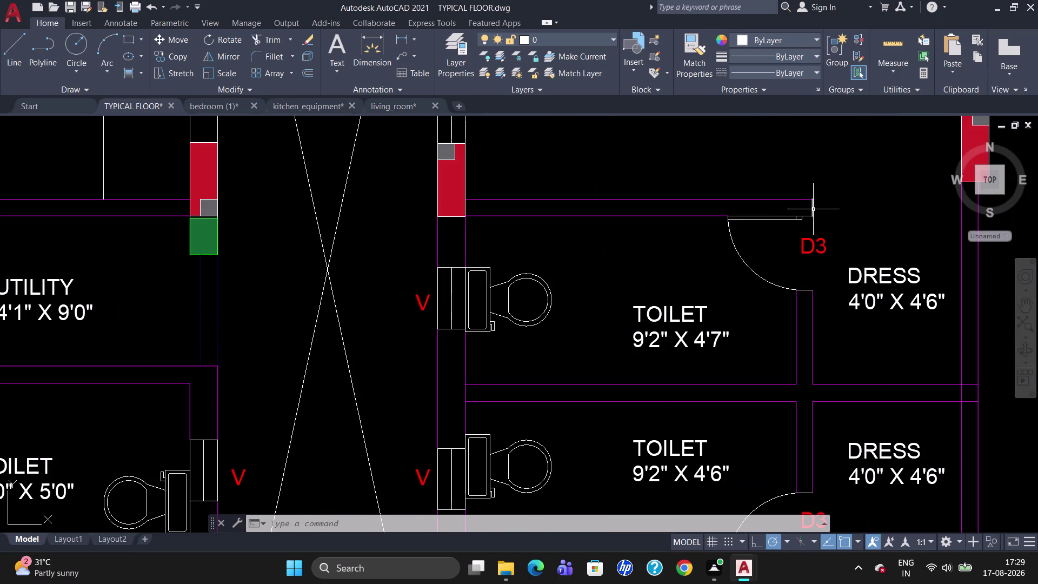
click(813, 208)
scroll(up, 3)
scroll(down, 3)
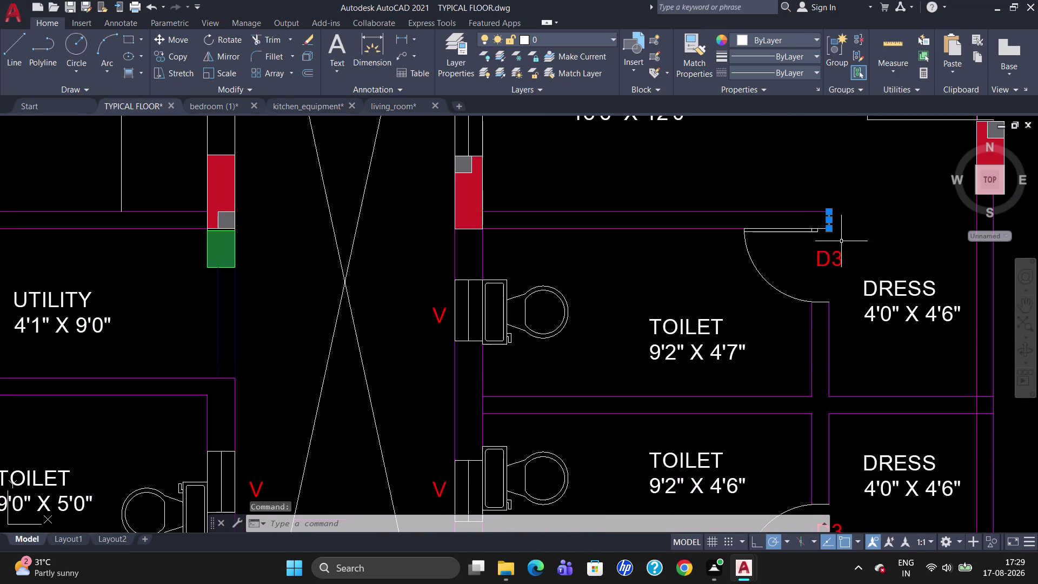
scroll(down, 3)
scroll(down, 3)
scroll(up, 3)
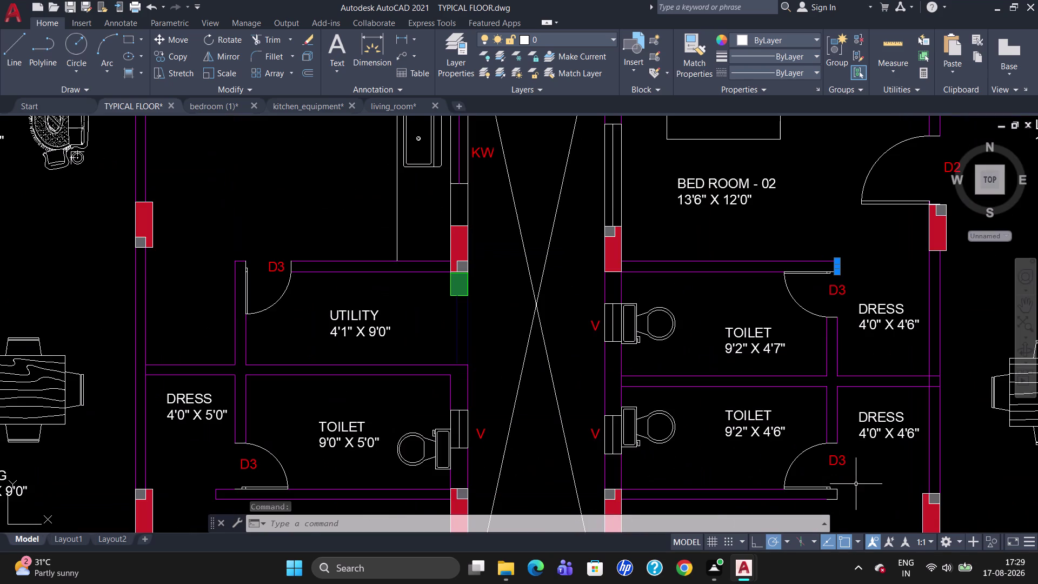
click(838, 493)
scroll(up, 3)
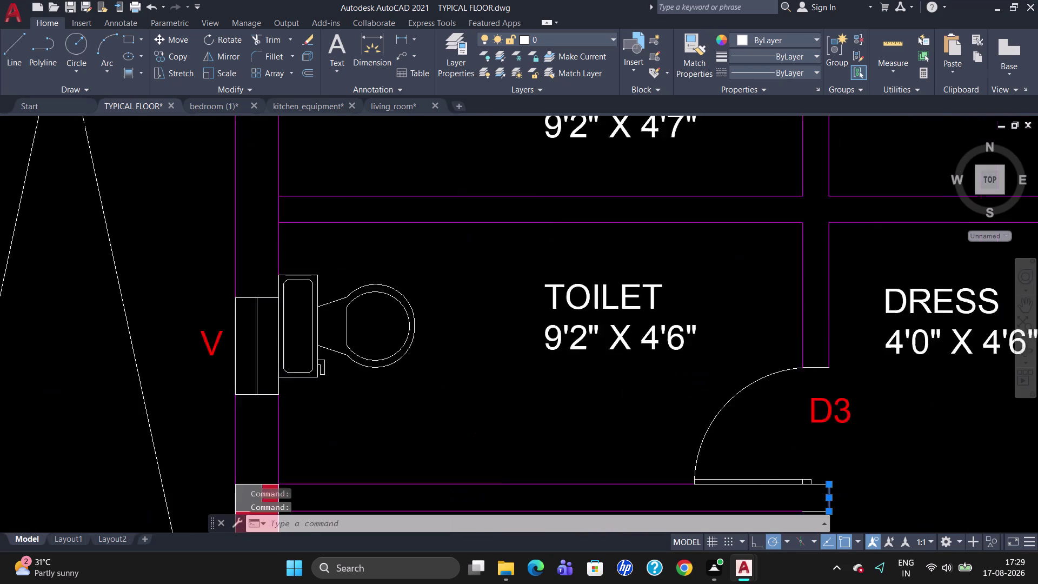
scroll(up, 3)
scroll(down, 3)
scroll(up, 3)
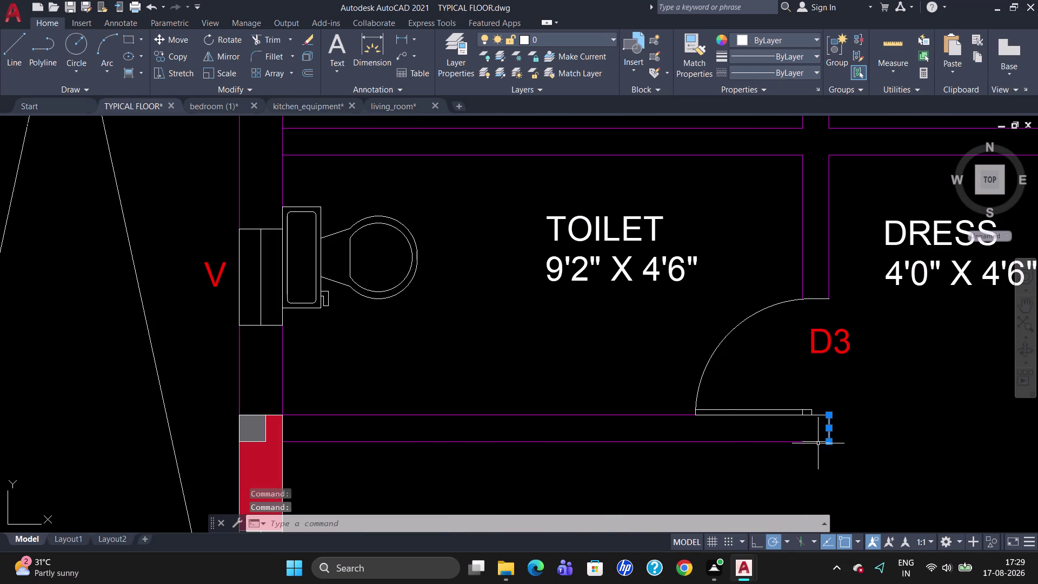
click(818, 442)
scroll(down, 3)
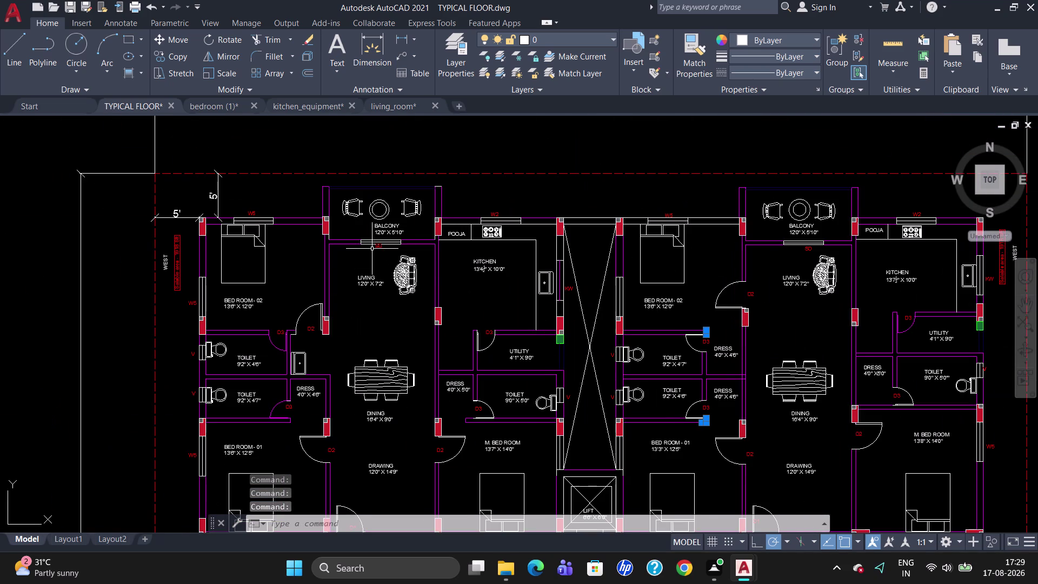
scroll(up, 3)
click(420, 190)
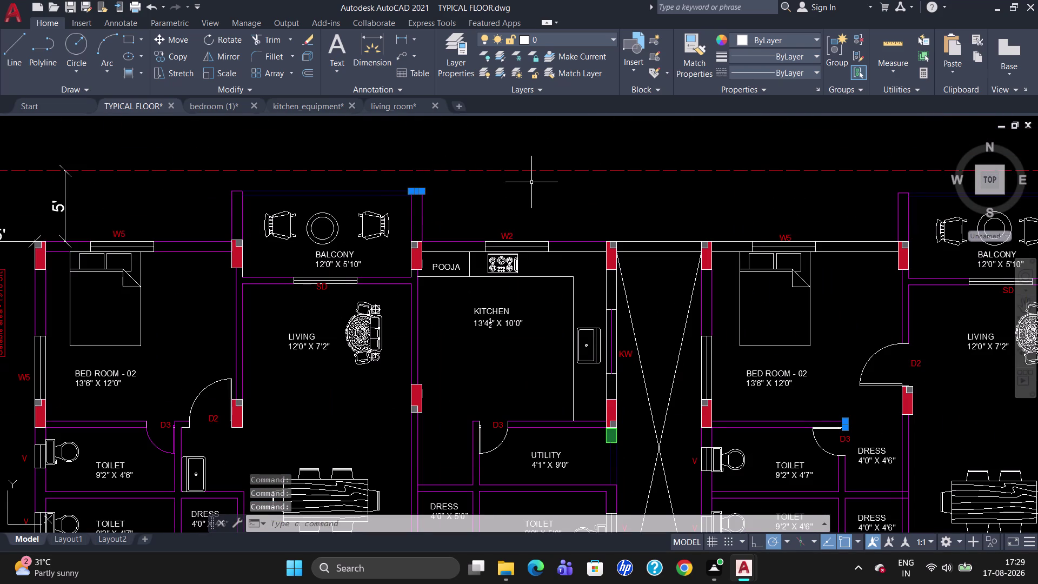
scroll(down, 3)
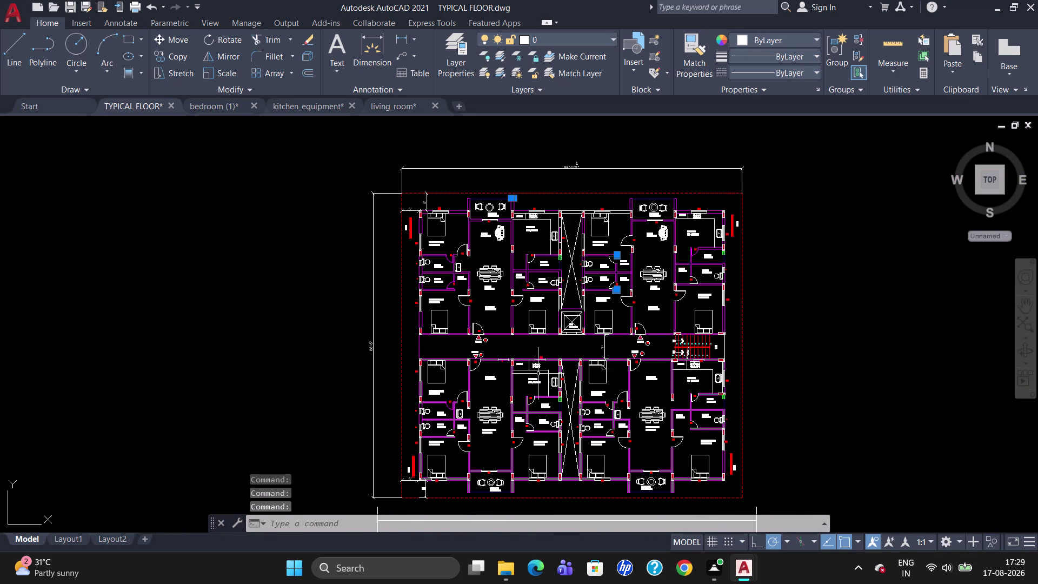
scroll(up, 3)
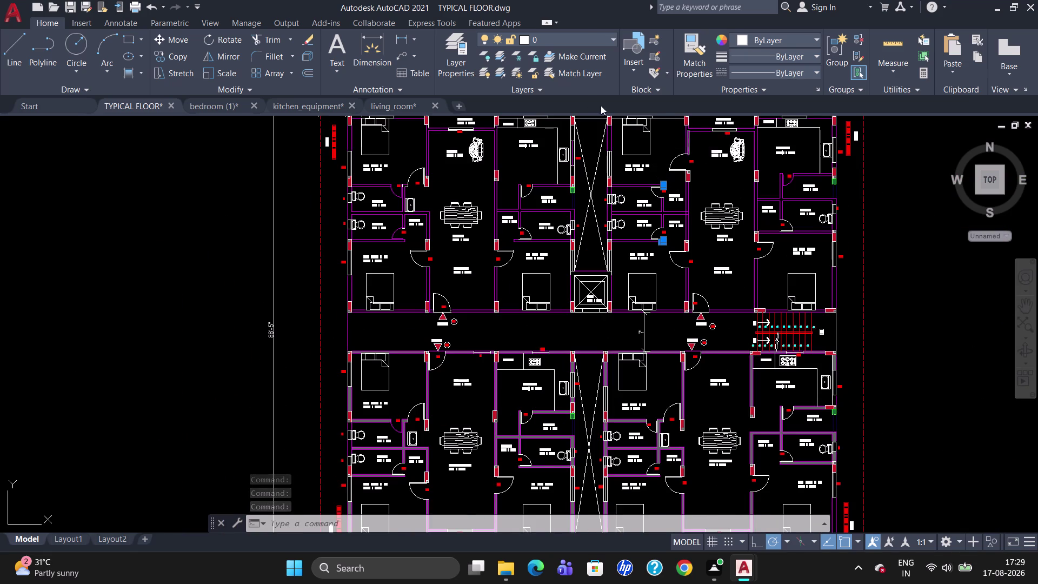
click(589, 40)
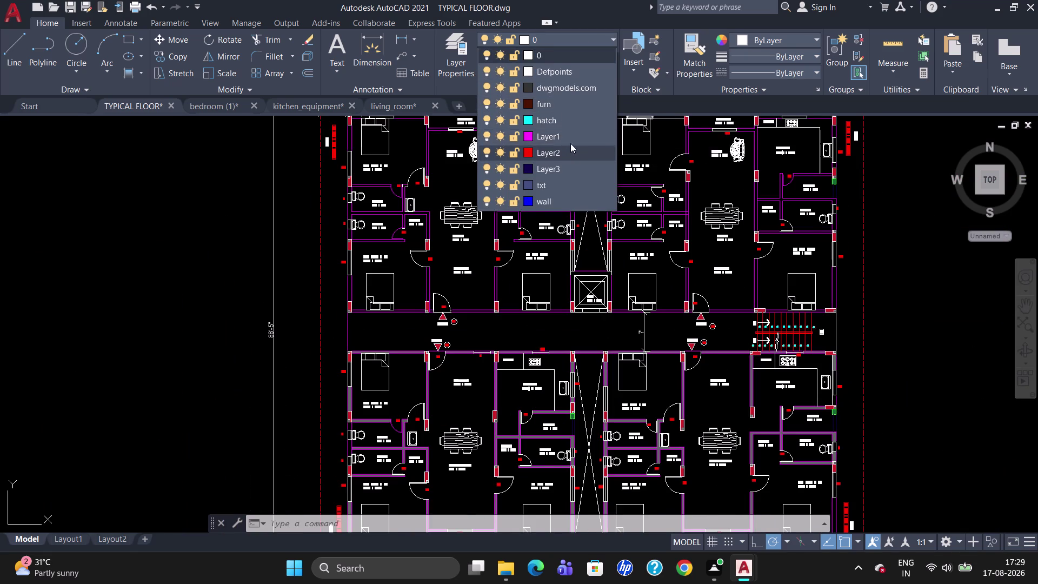
click(572, 138)
key(Escape)
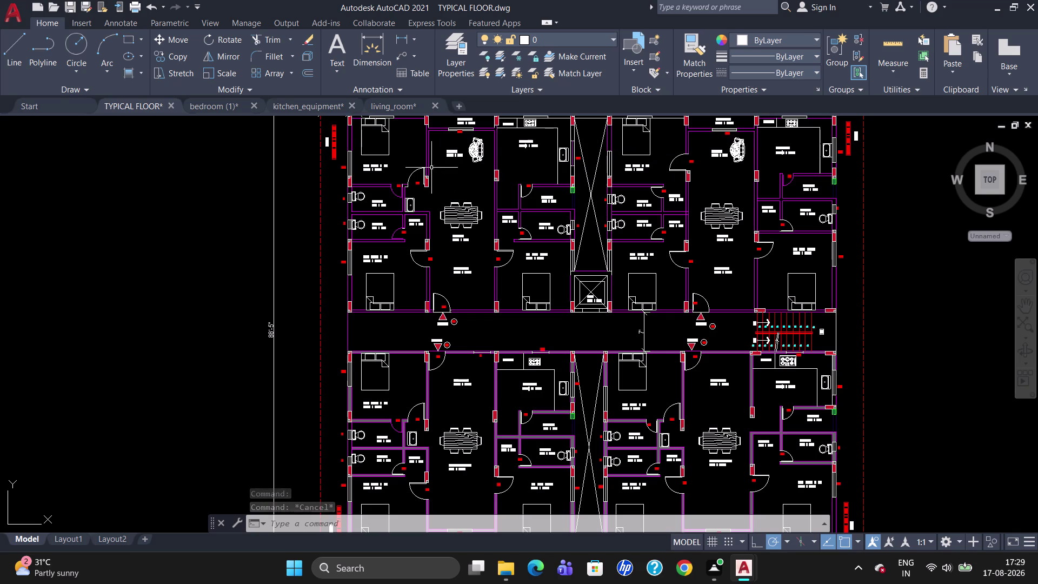
click(143, 75)
click(155, 112)
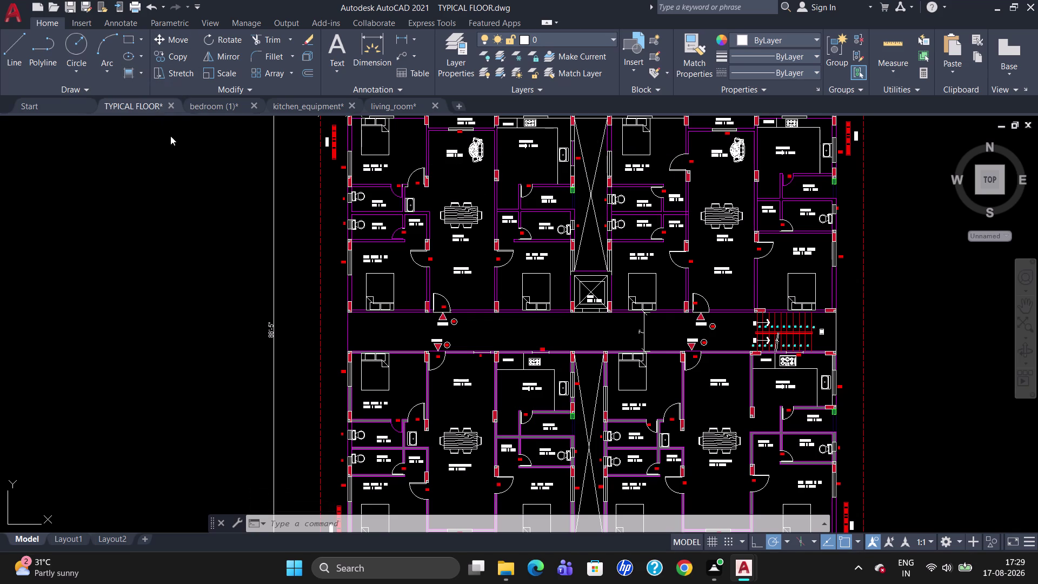
scroll(up, 3)
click(384, 285)
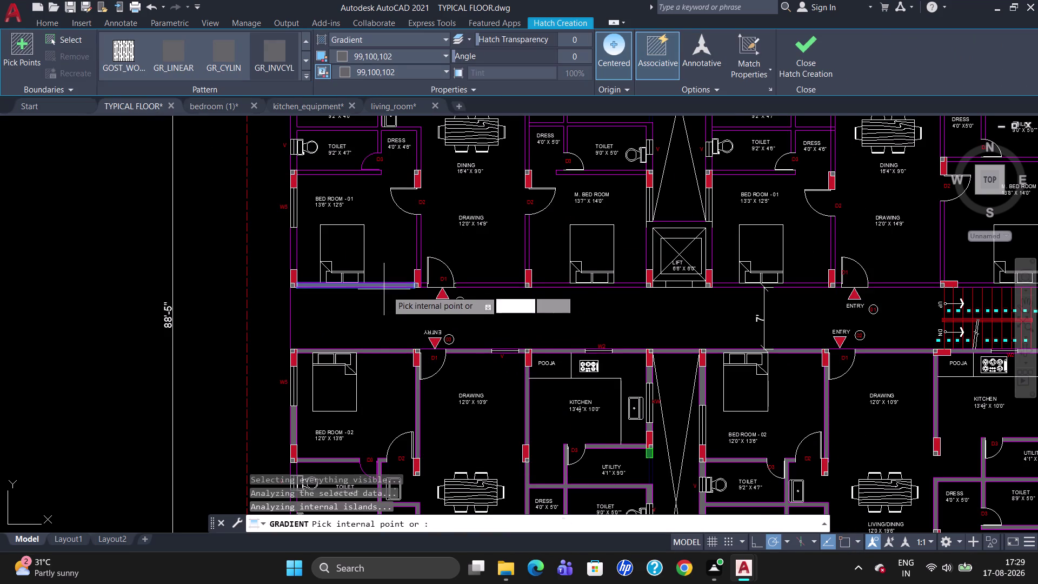
click(419, 240)
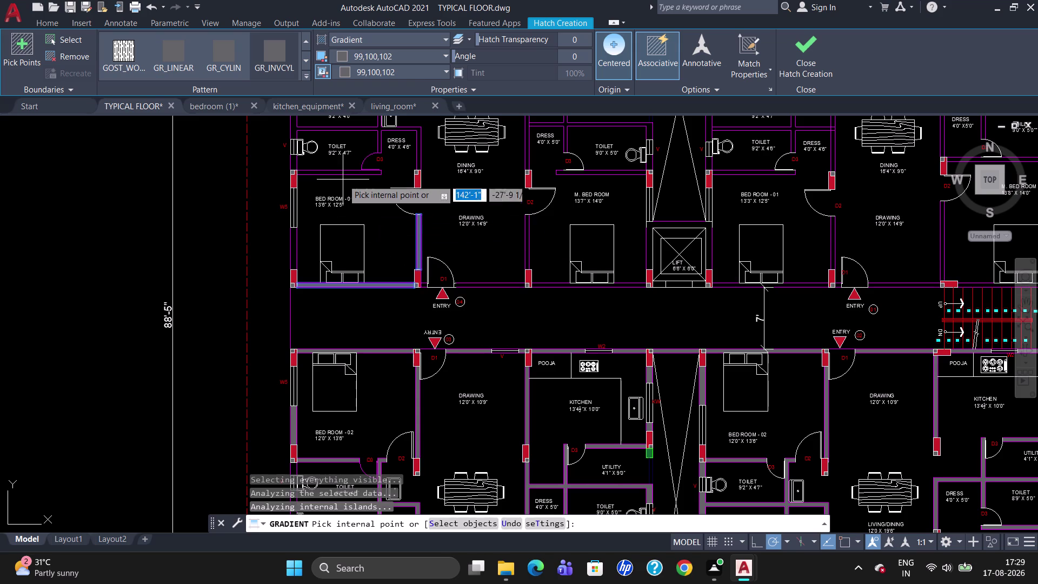
click(337, 173)
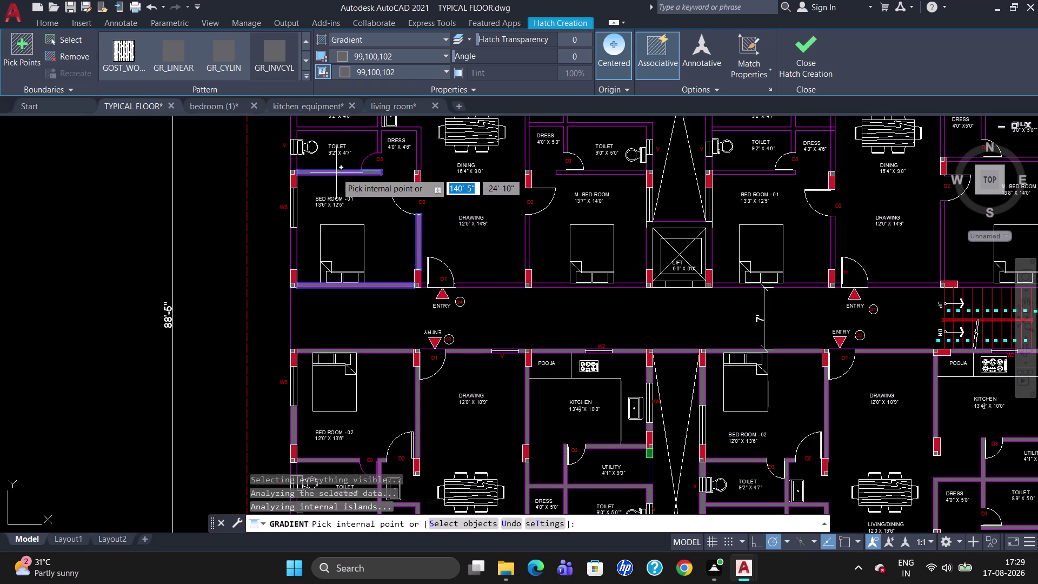
click(296, 247)
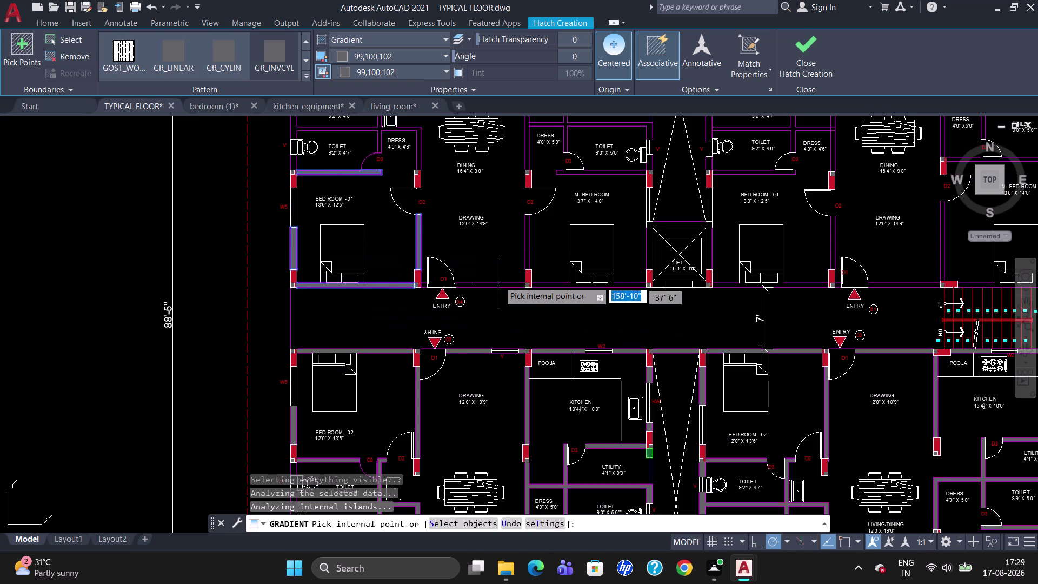
click(498, 286)
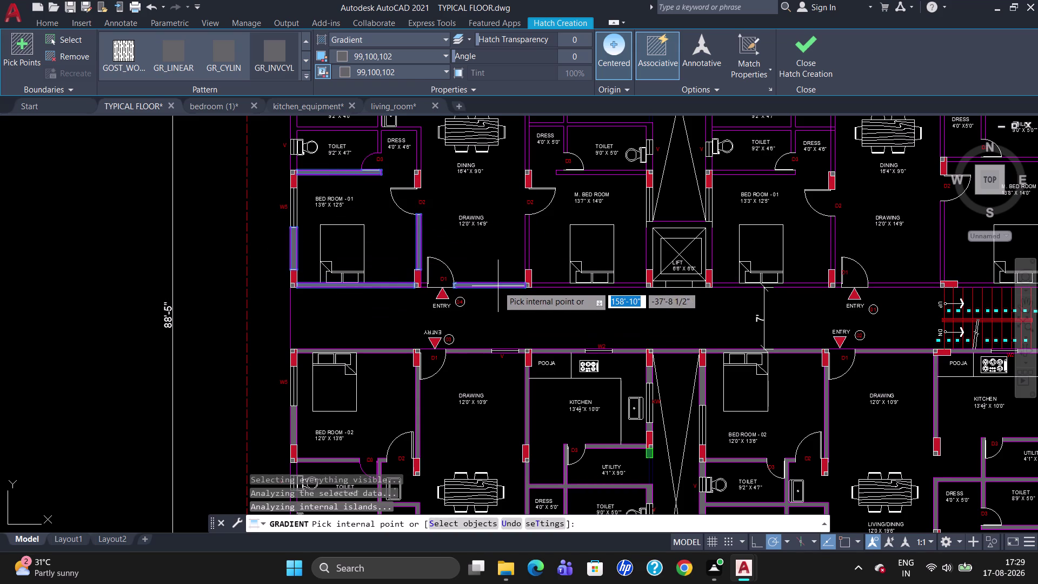
scroll(up, 3)
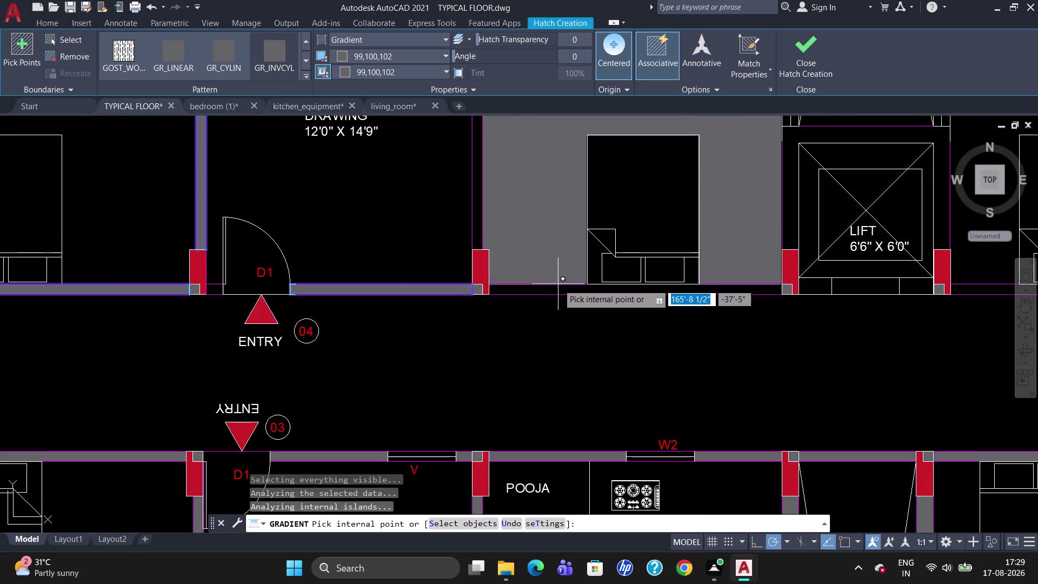
click(557, 289)
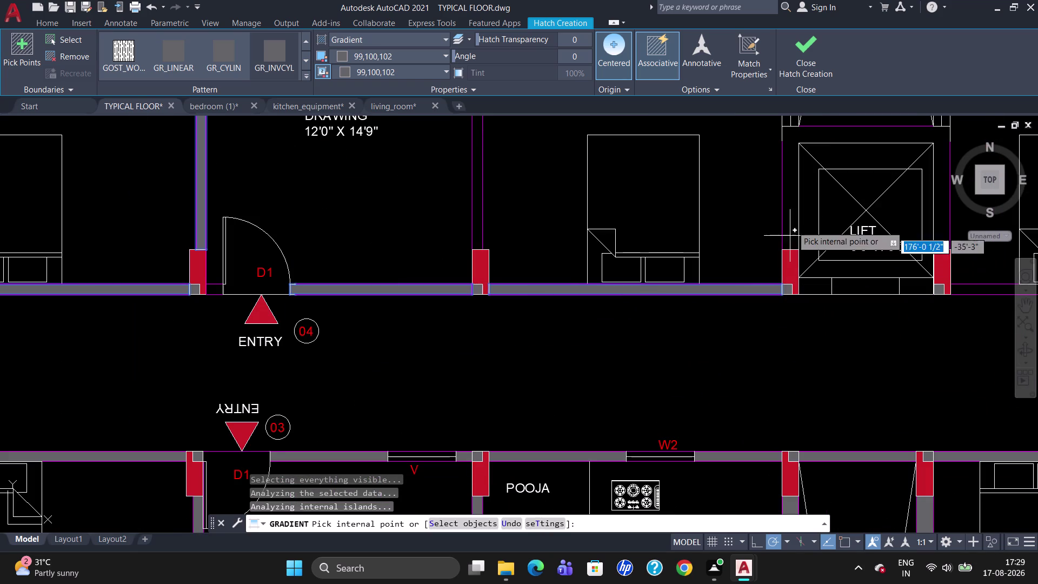
click(794, 215)
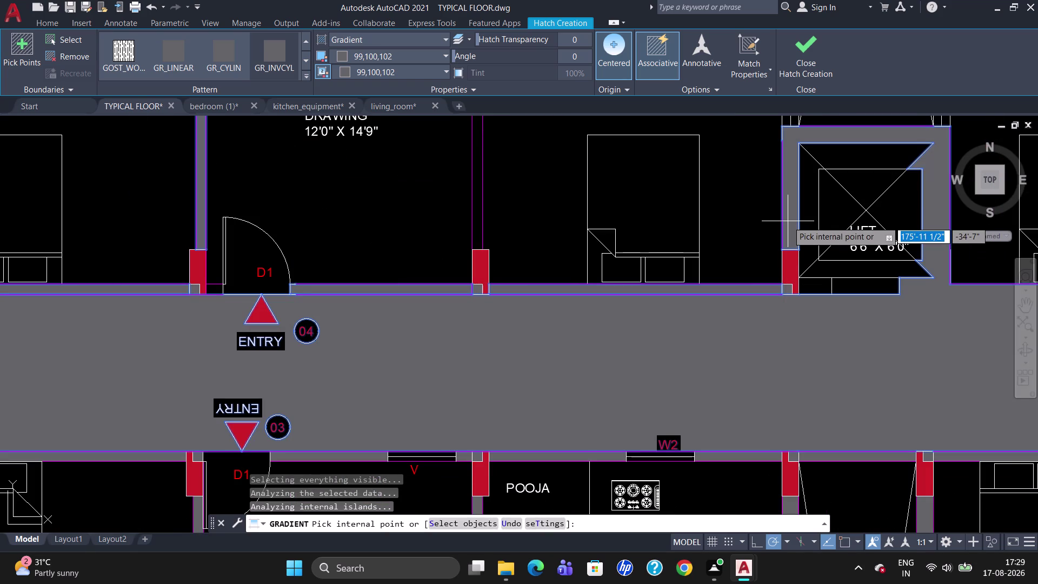
key(Escape)
key(u)
key(Return)
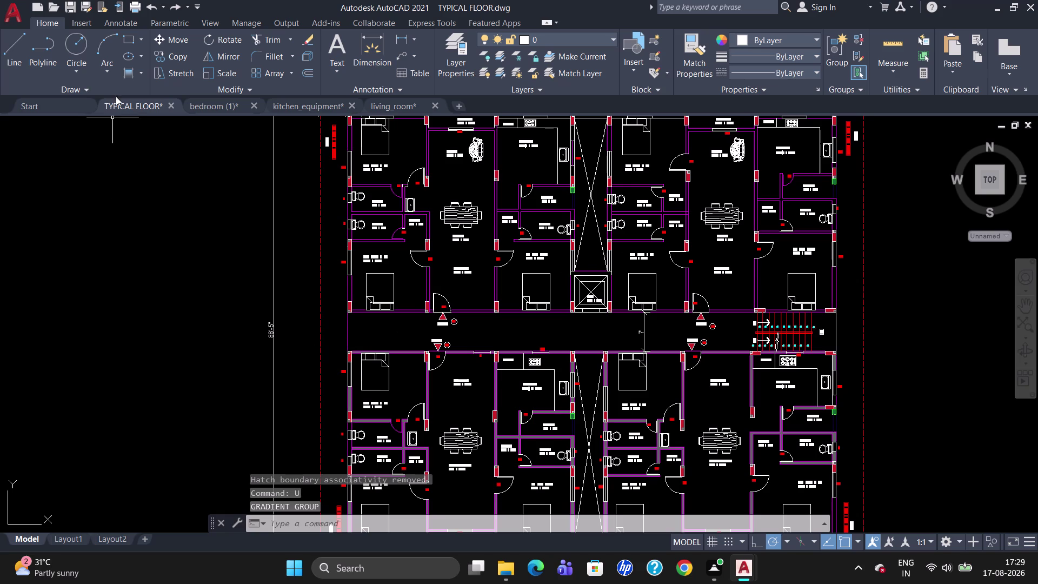
Start a gradient hatch and adjust its settings on the ribbon.
click(135, 73)
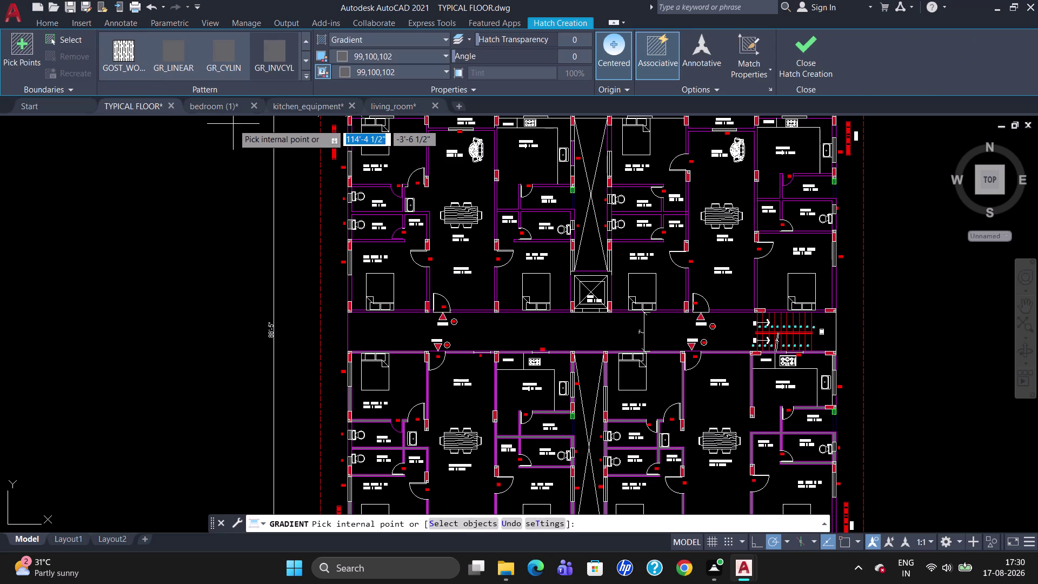
click(439, 55)
click(296, 194)
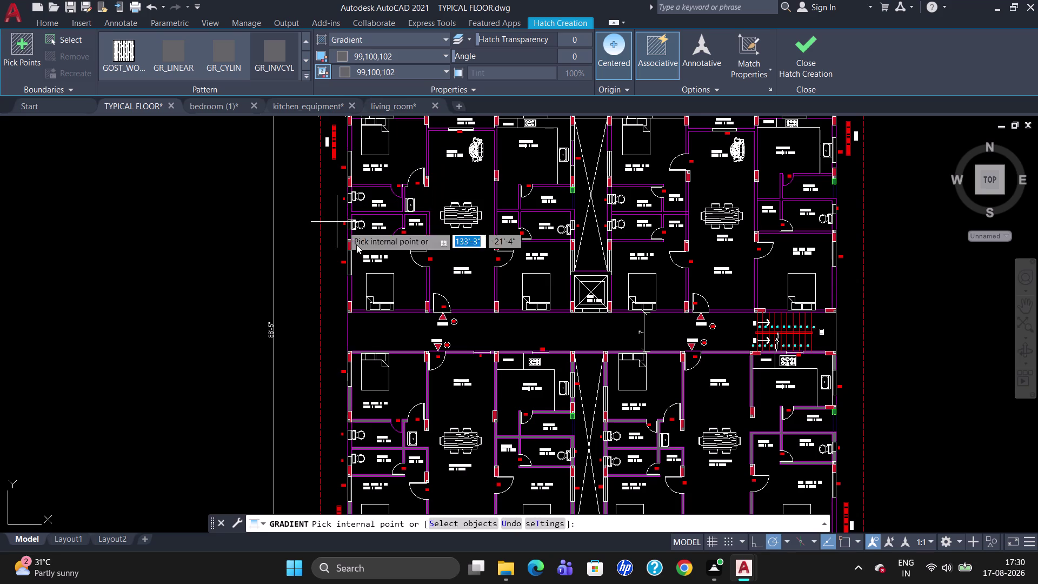
scroll(down, 3)
scroll(up, 3)
scroll(up, 3)
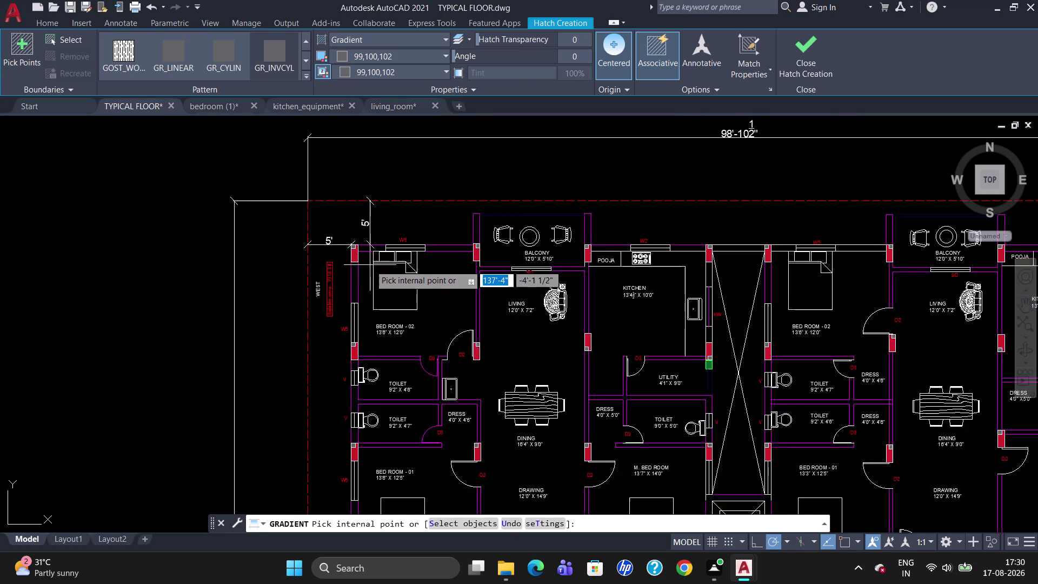
scroll(up, 3)
Pick the wall strips around window W5, the Balcony, Living and Bed Room - 02.
click(374, 235)
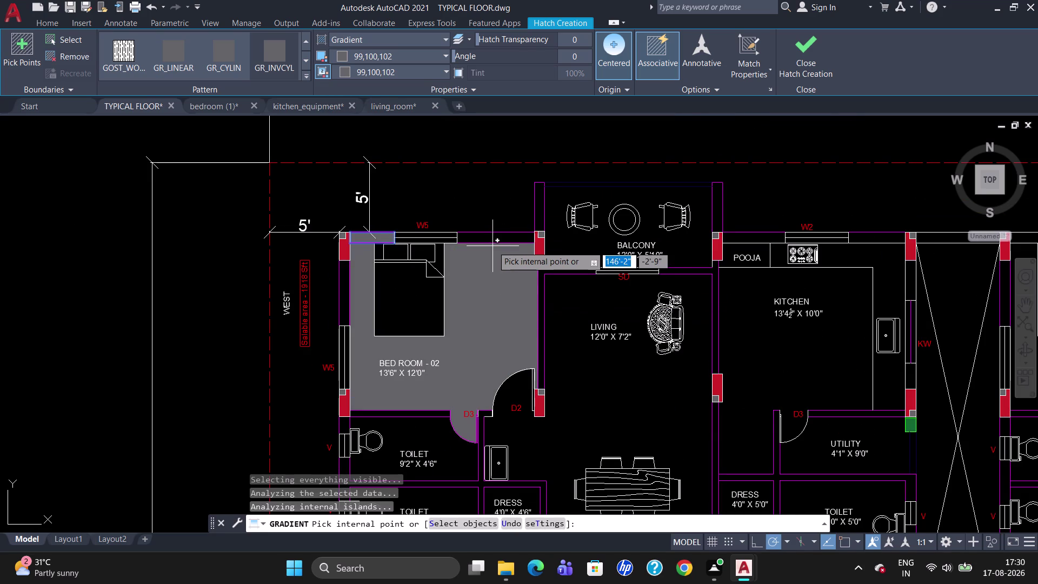
click(486, 241)
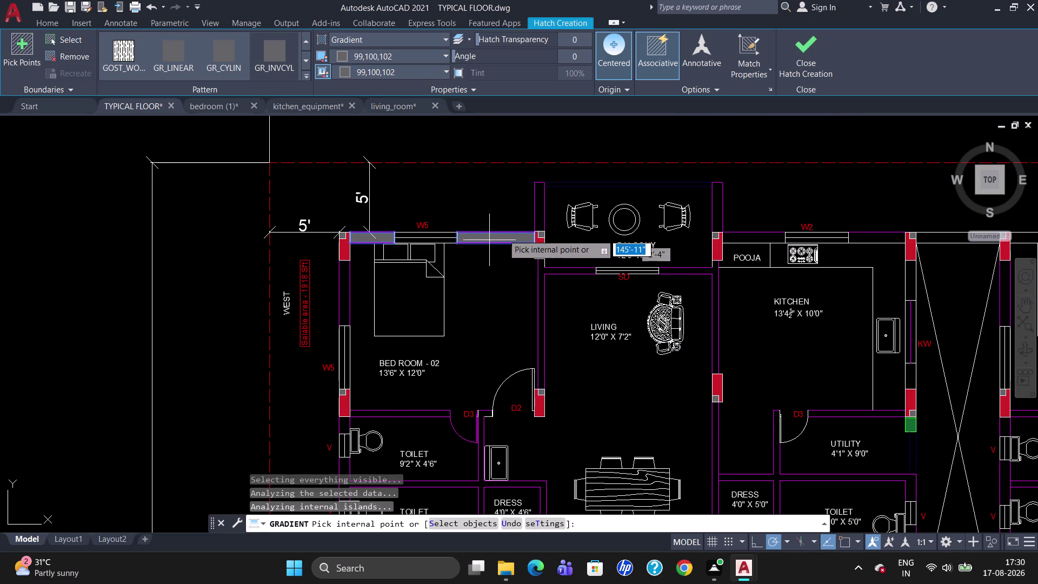
click(542, 210)
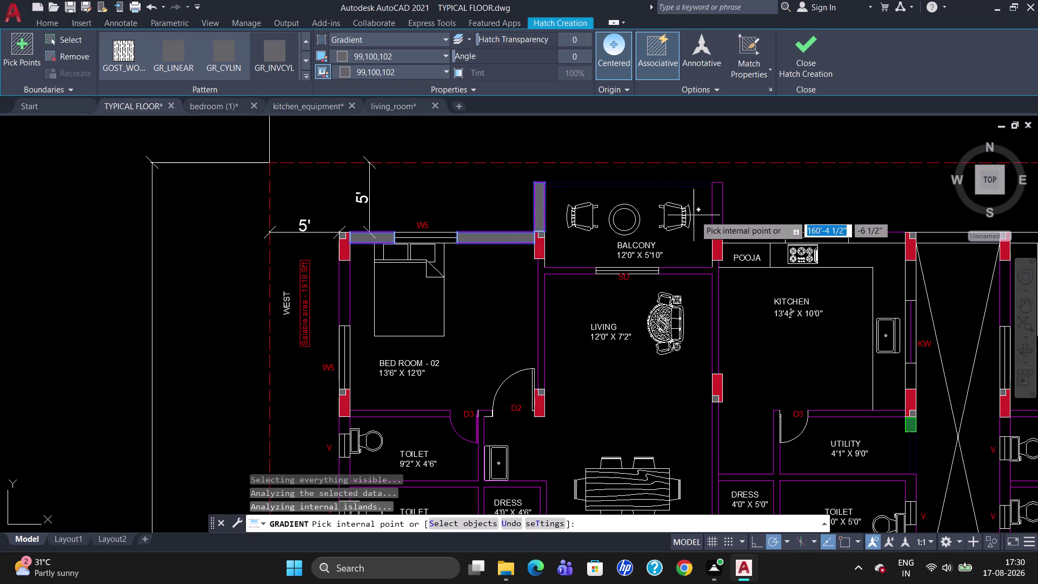
click(719, 212)
click(686, 274)
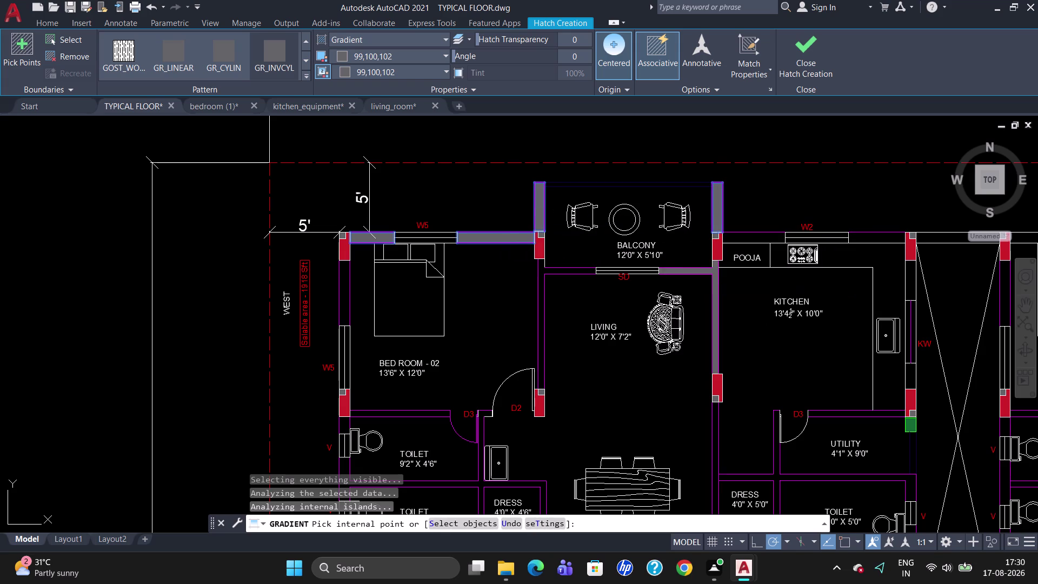
click(557, 273)
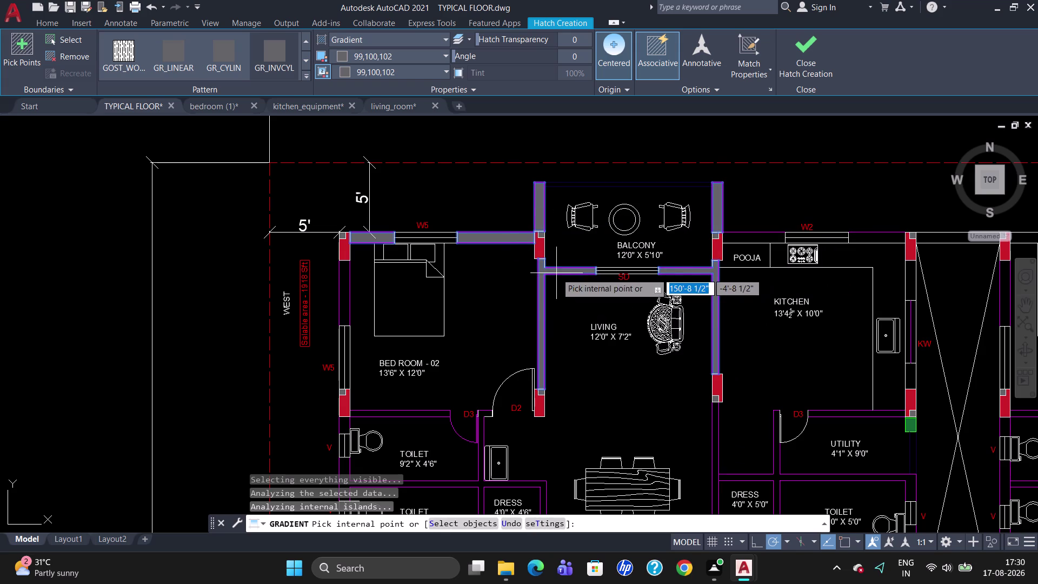
click(344, 289)
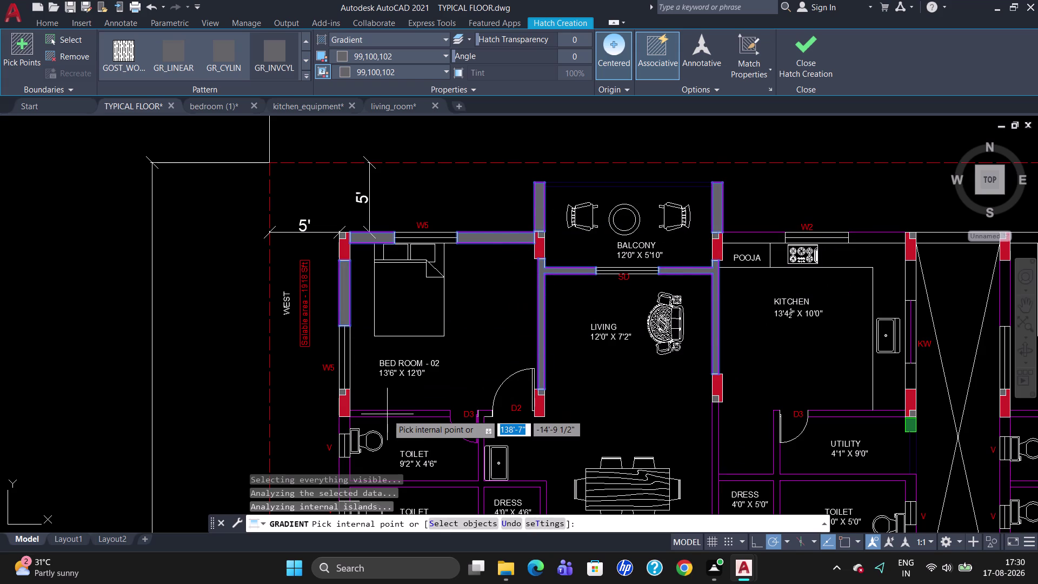
click(391, 415)
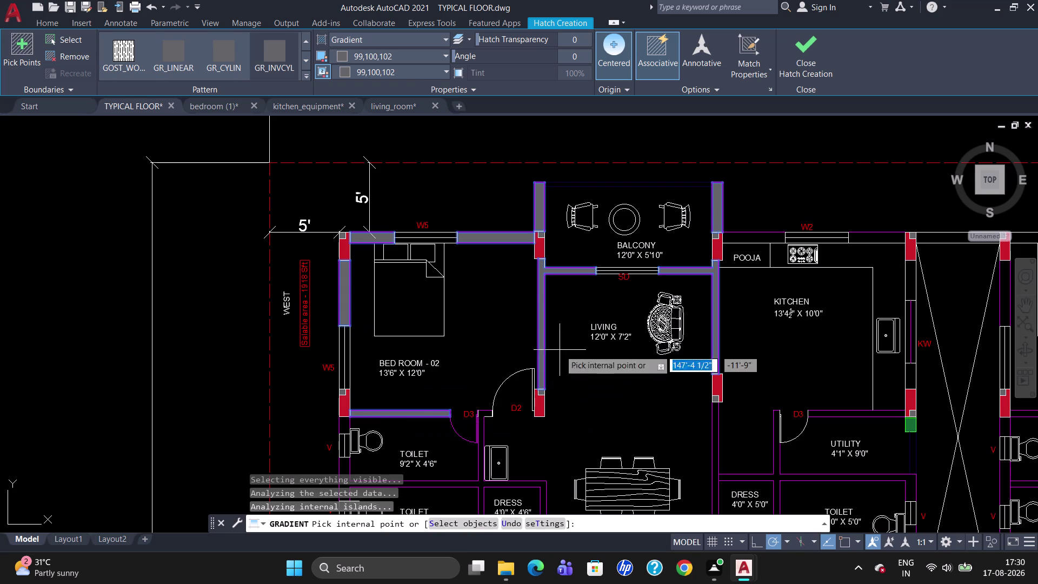
Pick the Pooja, W2 and Utility wall strips and create the gradient fill.
click(750, 237)
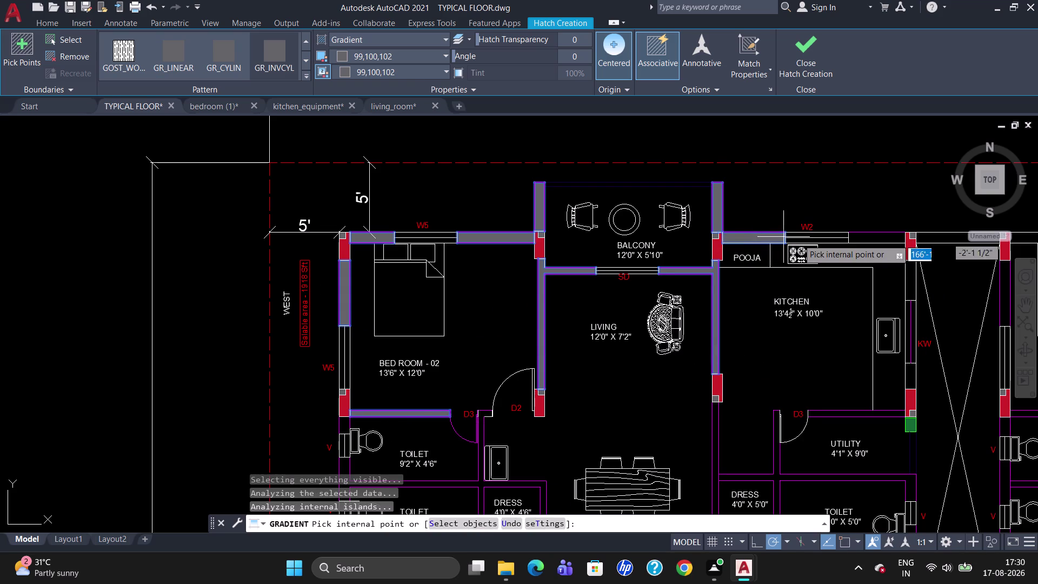
click(869, 237)
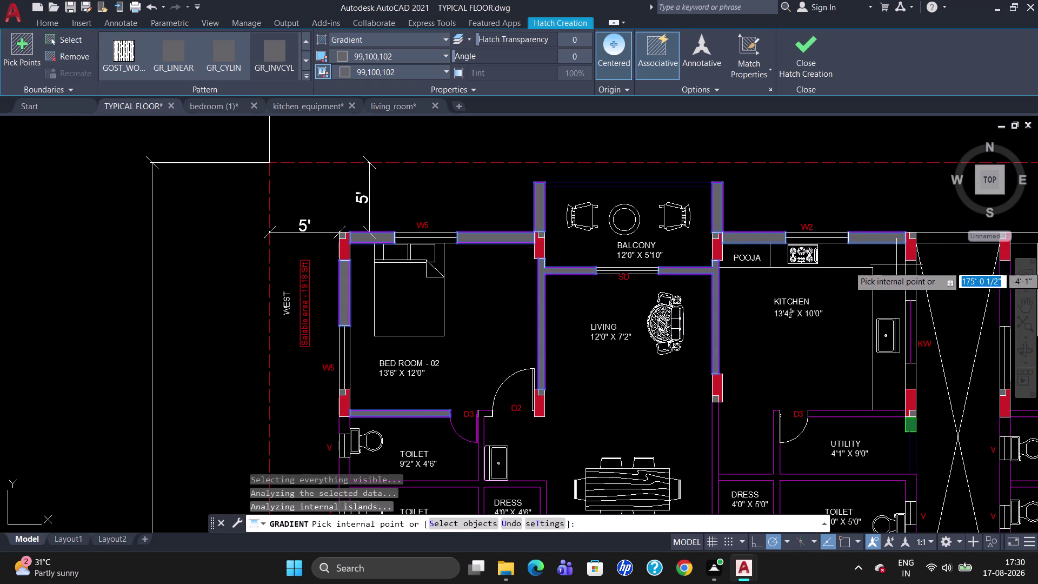
click(909, 276)
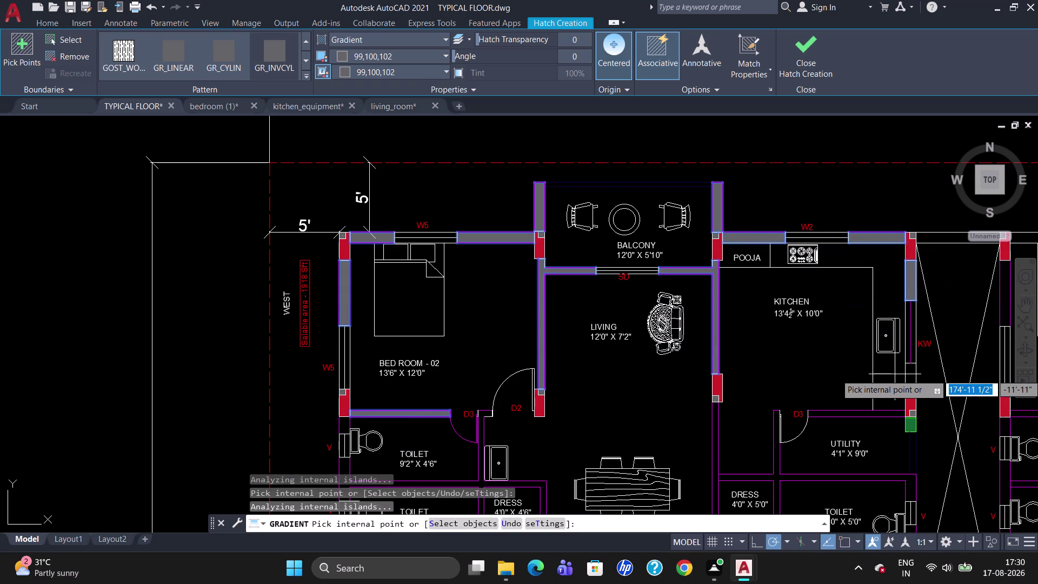
click(912, 374)
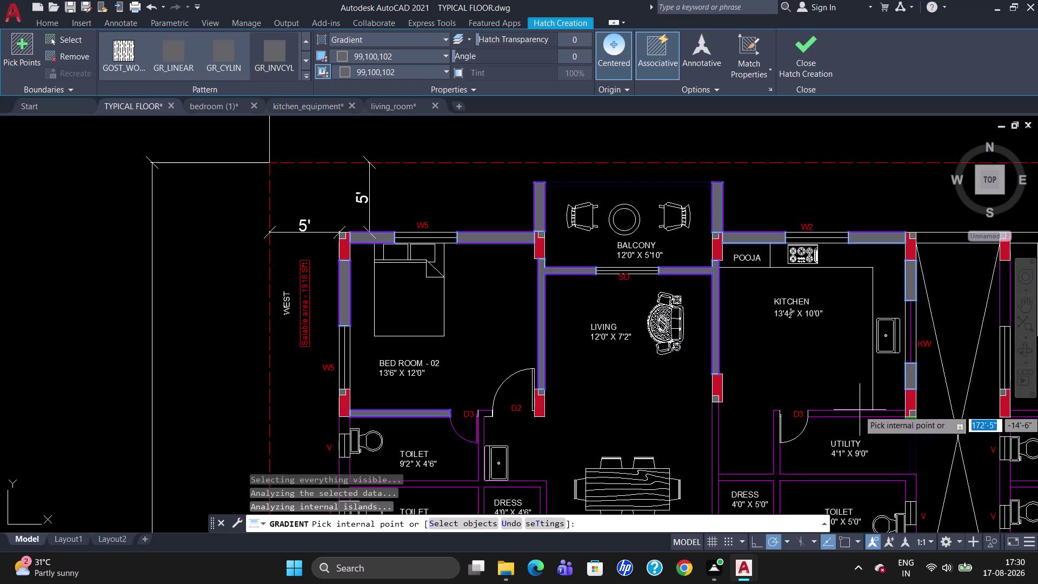
click(859, 413)
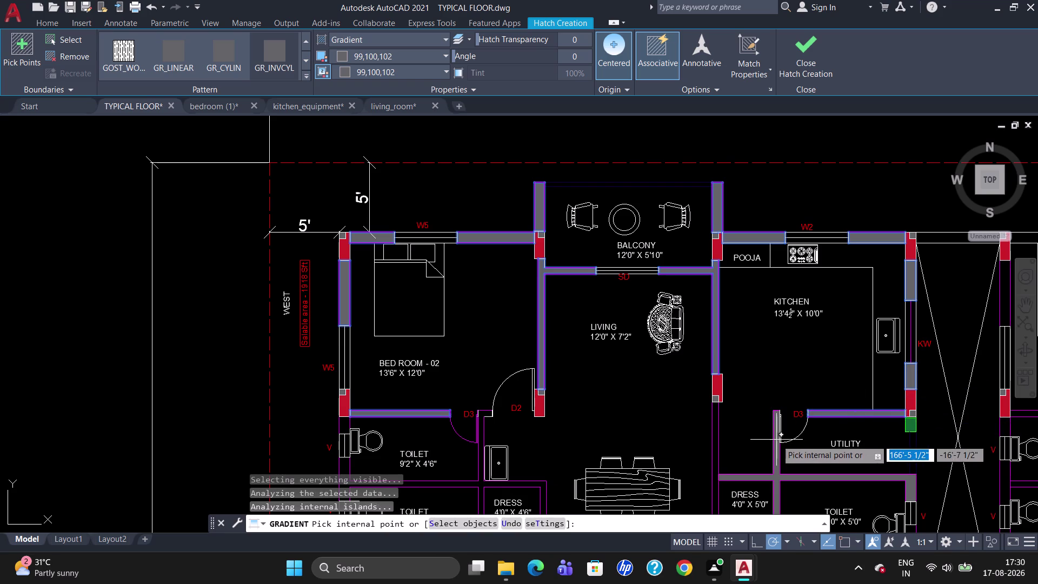
click(776, 440)
click(715, 427)
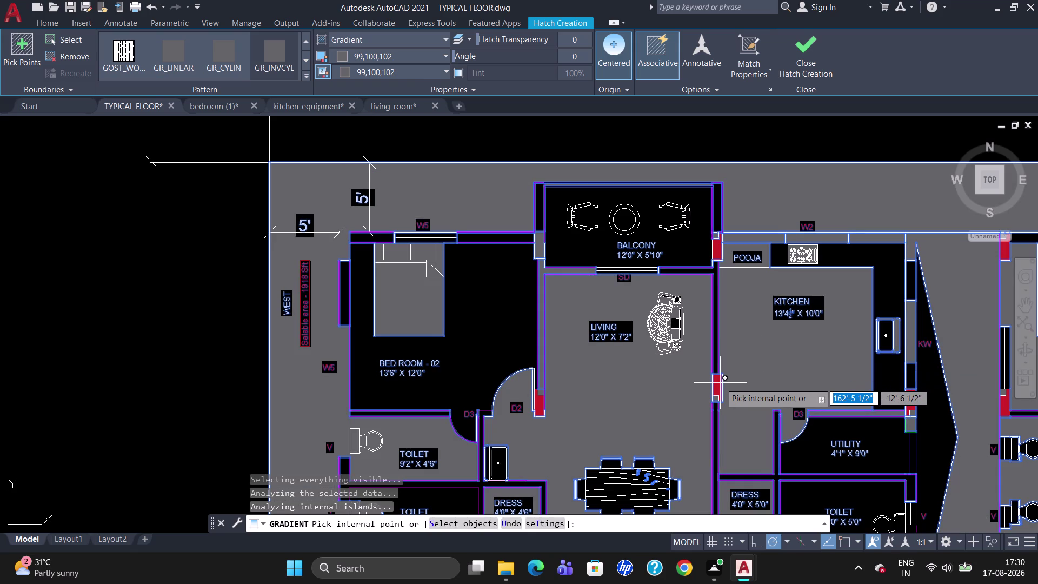
key(Return)
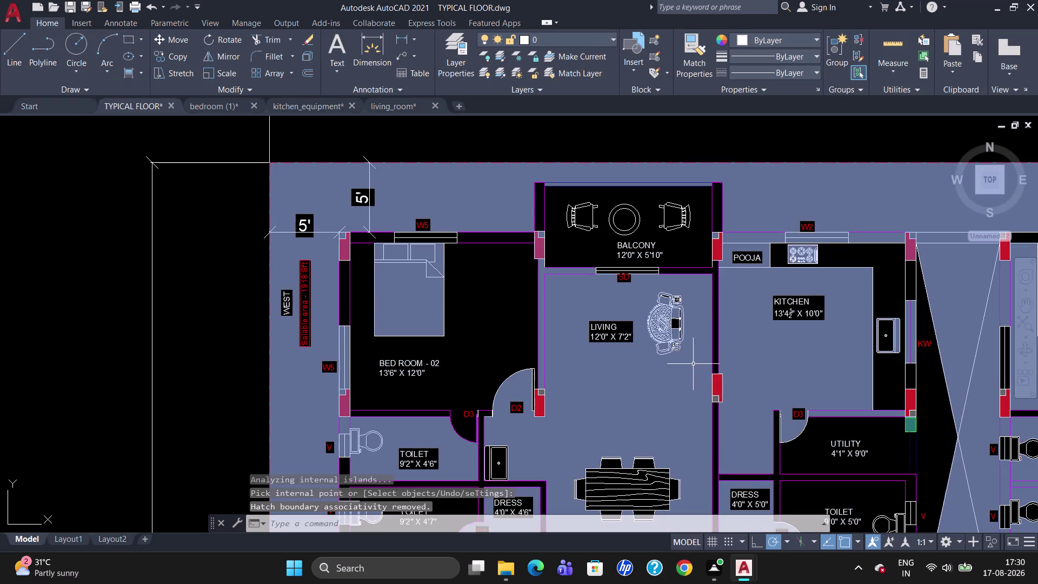
key(Escape)
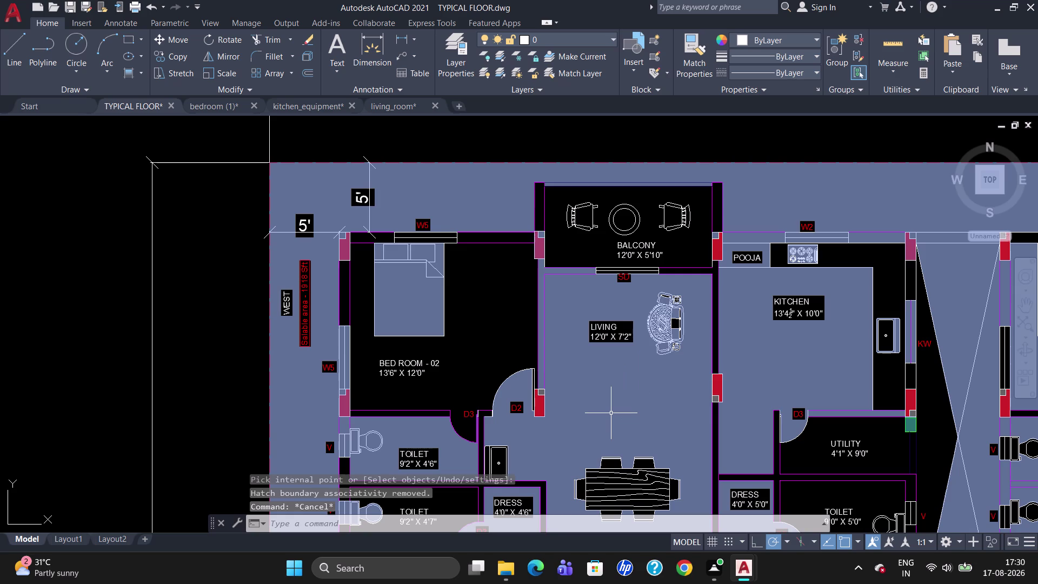
Undo the oversized gradient fill with U and zoom in on the left flat.
key(u)
key(Return)
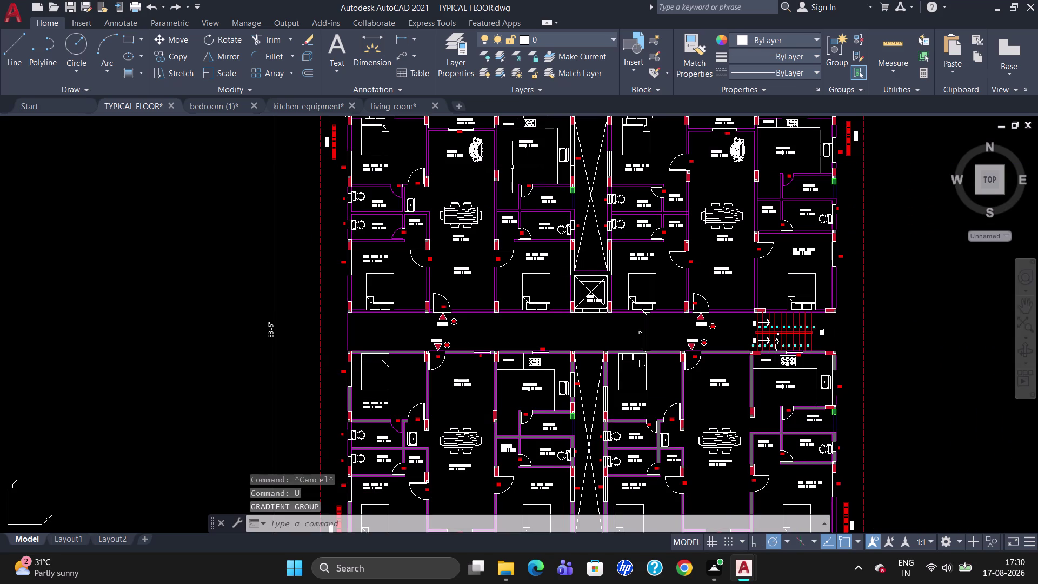
scroll(up, 3)
scroll(down, 3)
scroll(up, 3)
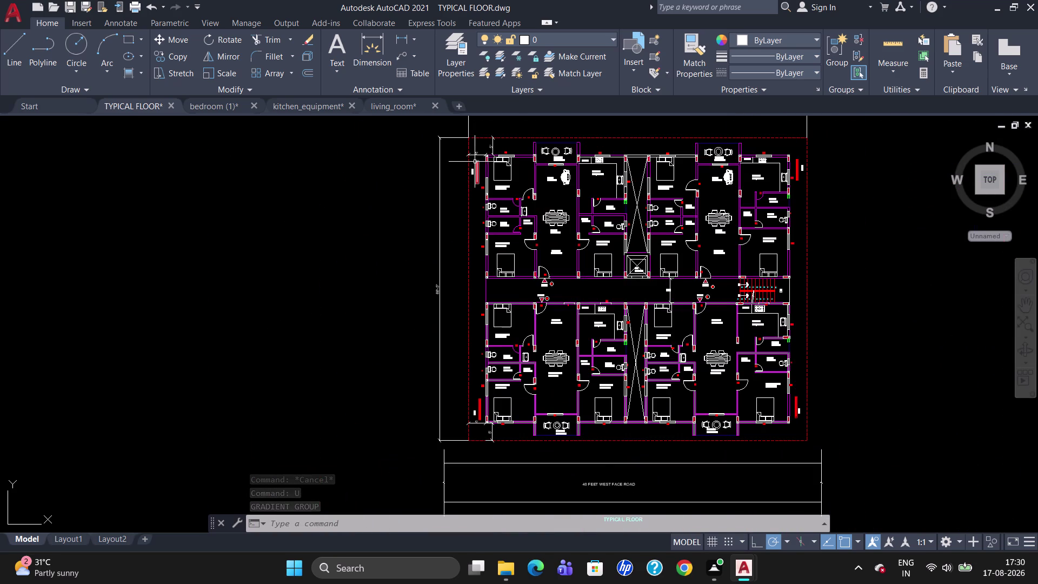
scroll(up, 3)
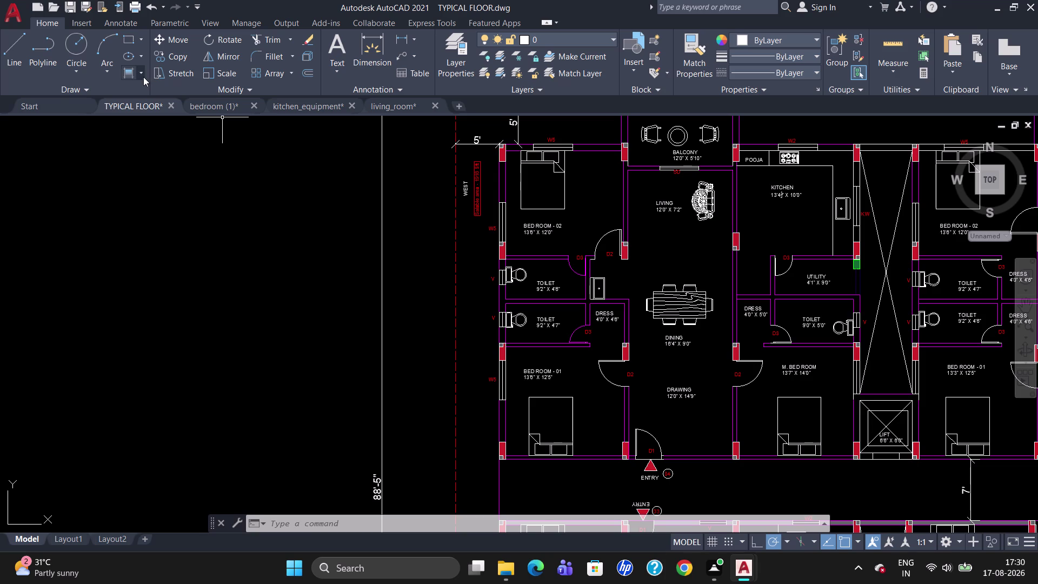
Start a Gradient hatch and pick the Bed Room - 02 walls and both toilets' walls.
click(141, 74)
click(149, 116)
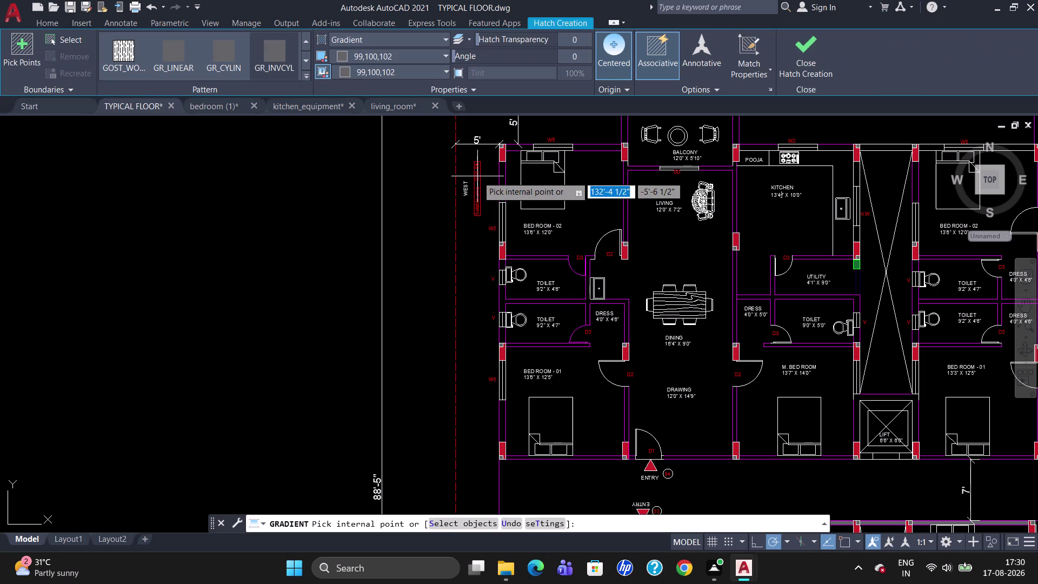
click(504, 178)
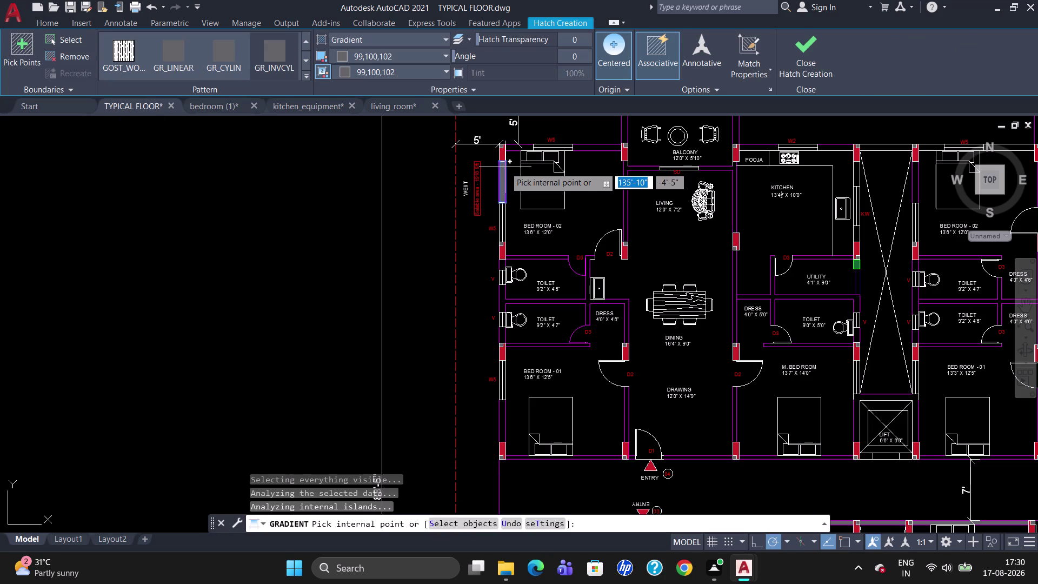
click(519, 148)
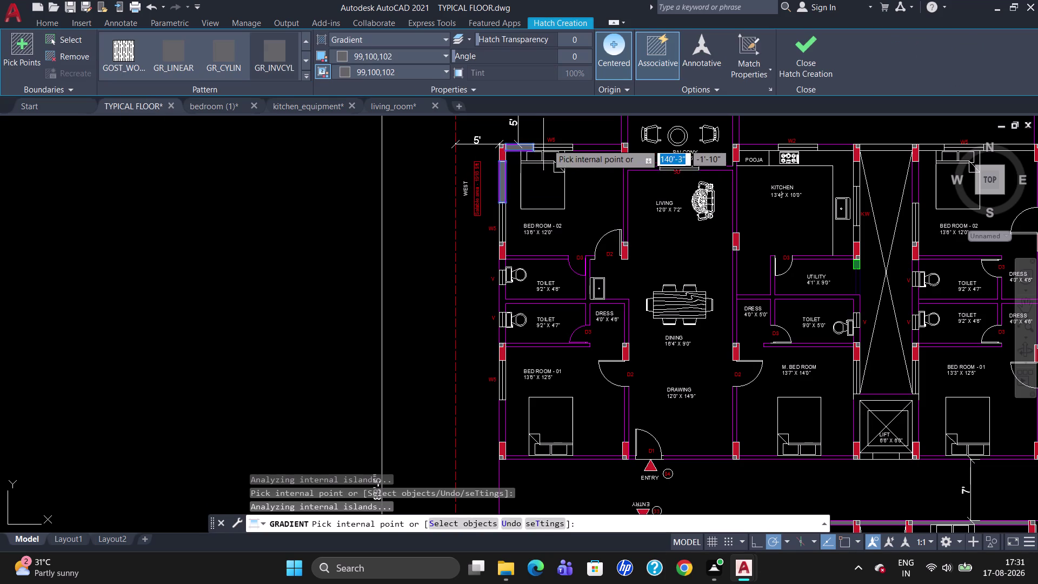
click(586, 151)
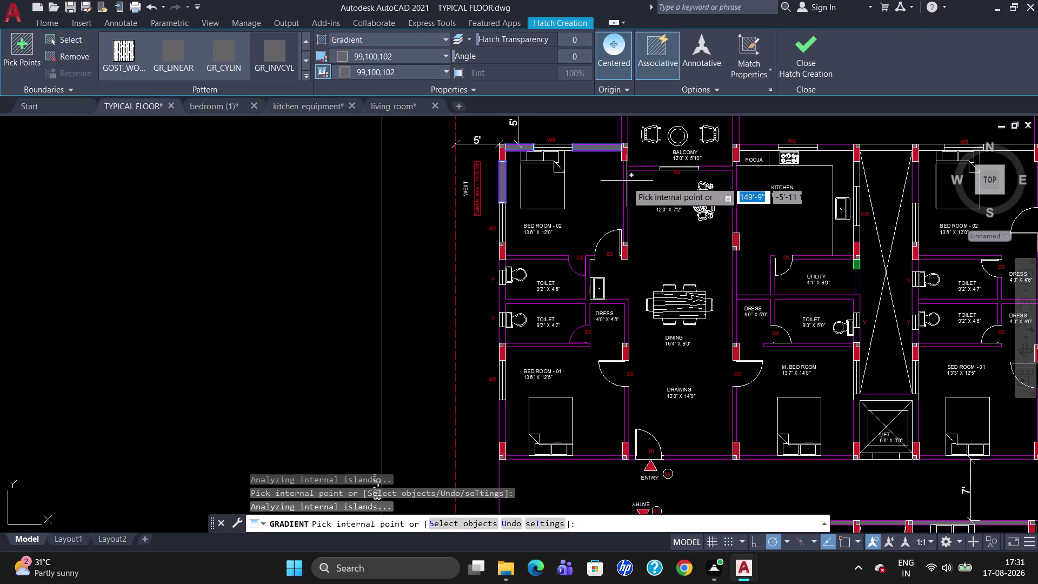
click(626, 183)
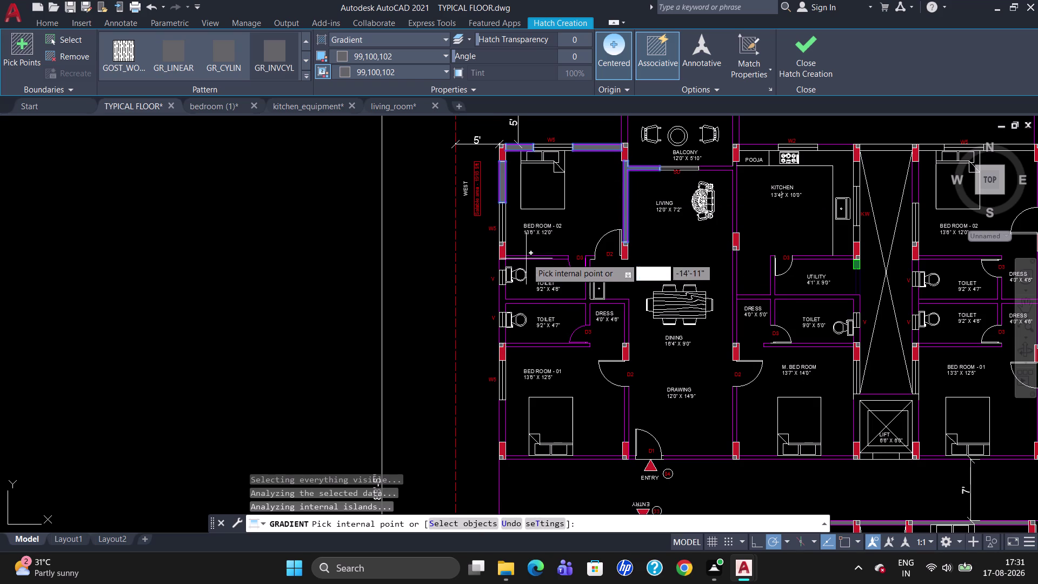
click(528, 256)
scroll(up, 3)
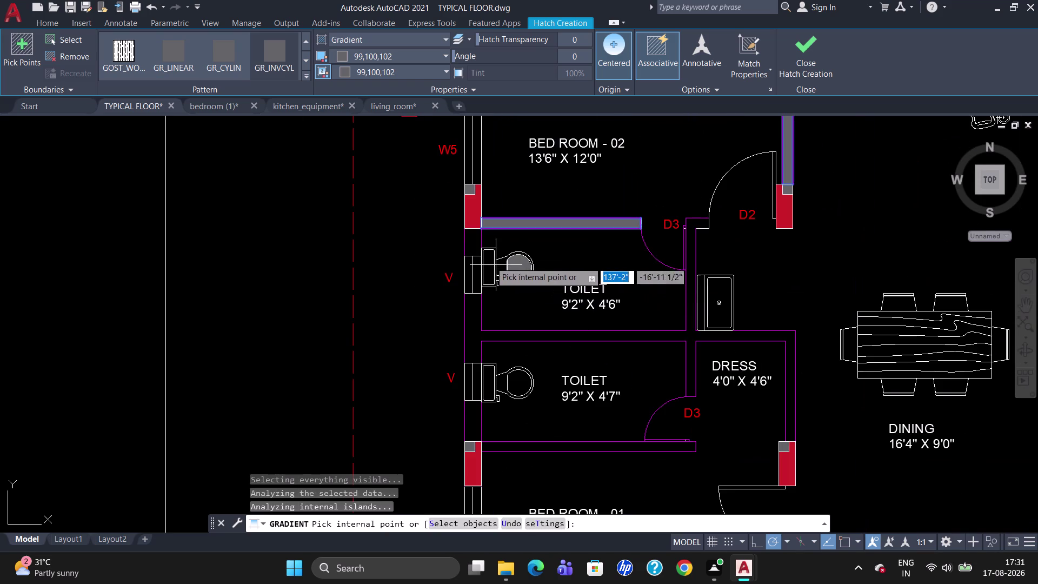
click(473, 244)
click(472, 315)
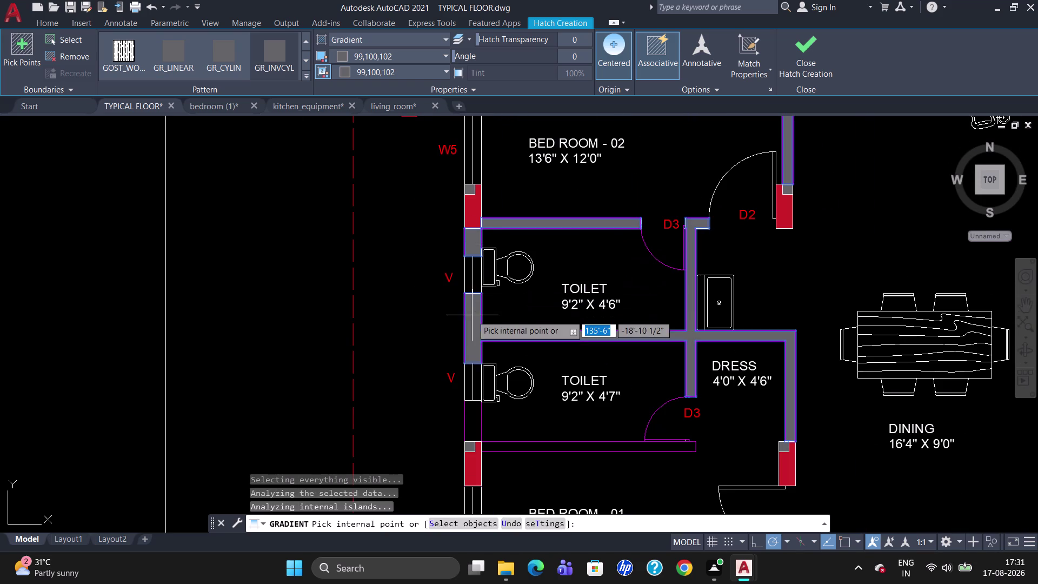
click(471, 425)
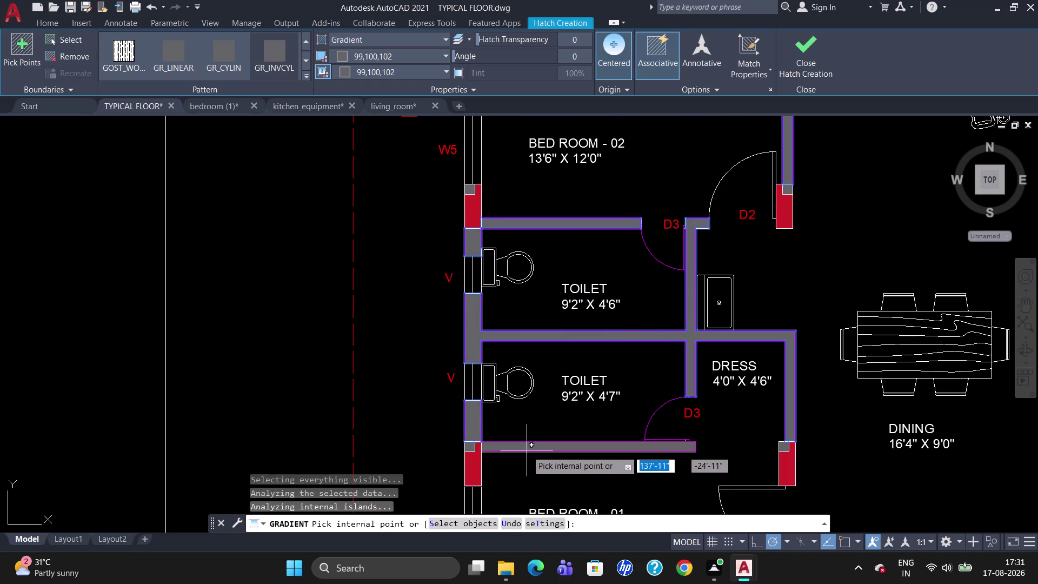
click(527, 448)
Pick the walls around Bed Room - 01 and beside the Drawing room, then Esc.
scroll(down, 3)
scroll(up, 3)
scroll(down, 3)
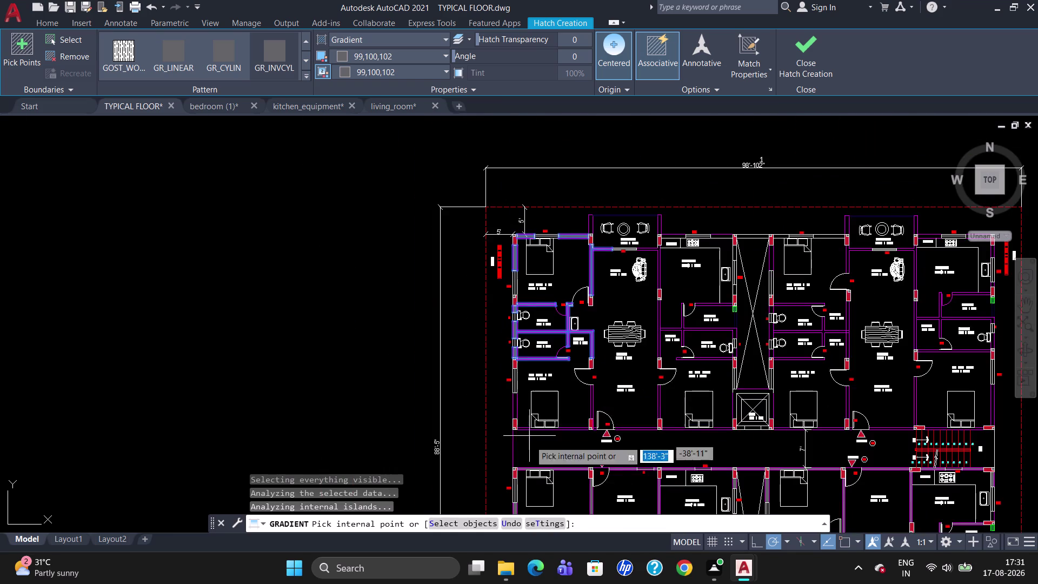
scroll(up, 3)
click(514, 349)
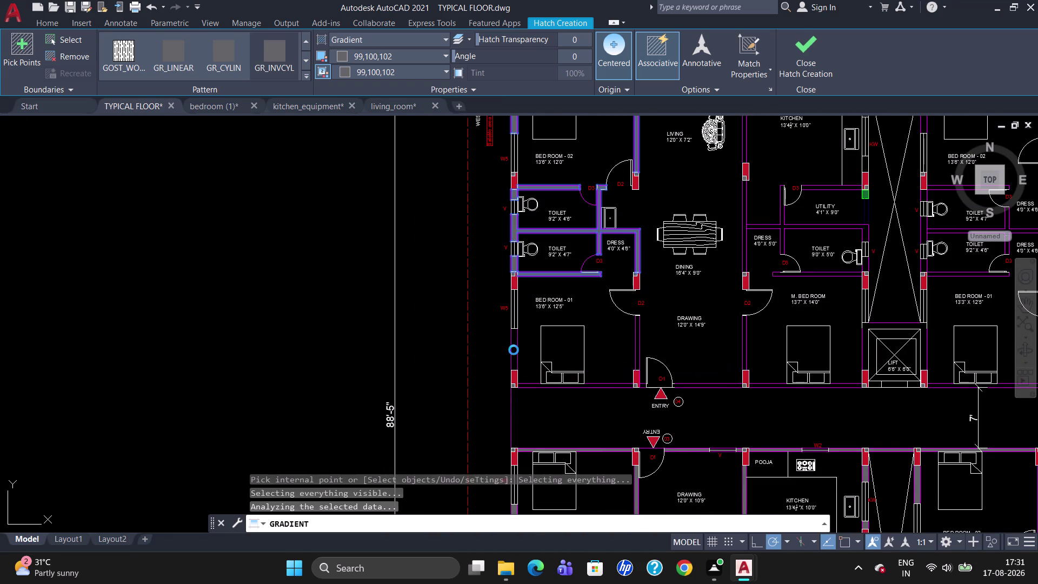
click(548, 385)
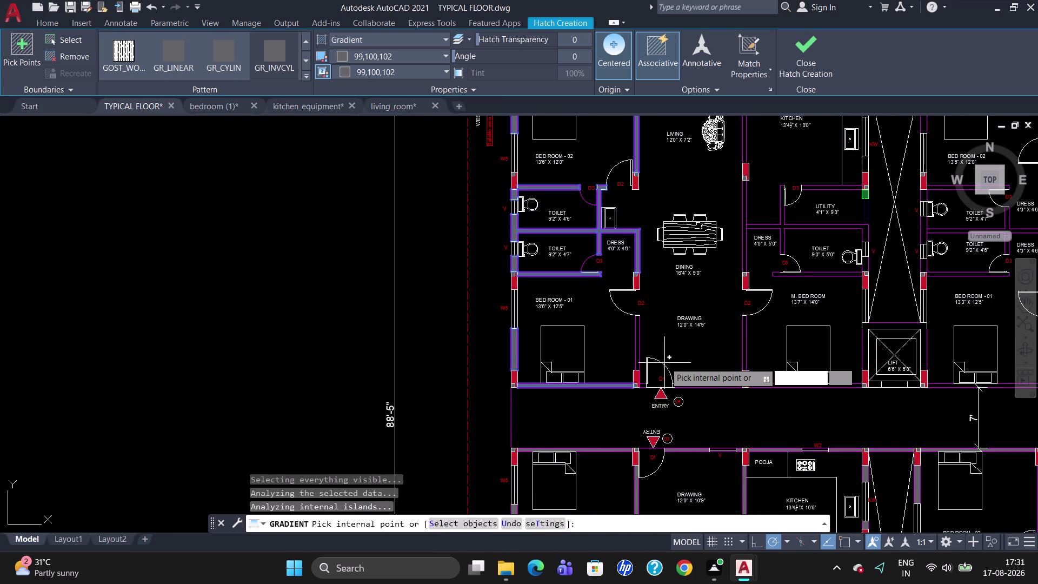
click(636, 343)
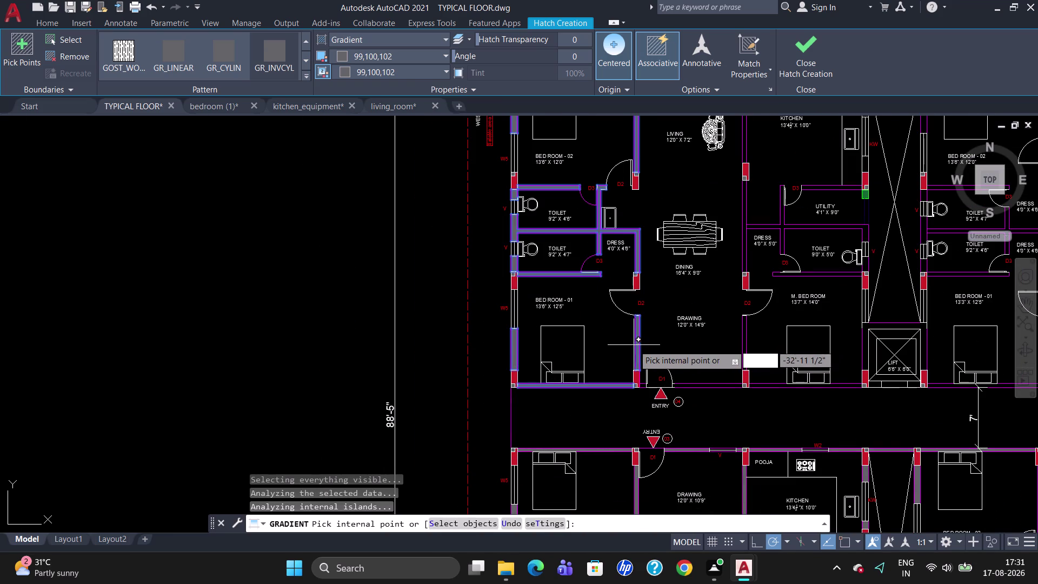
key(Escape)
scroll(down, 3)
scroll(up, 3)
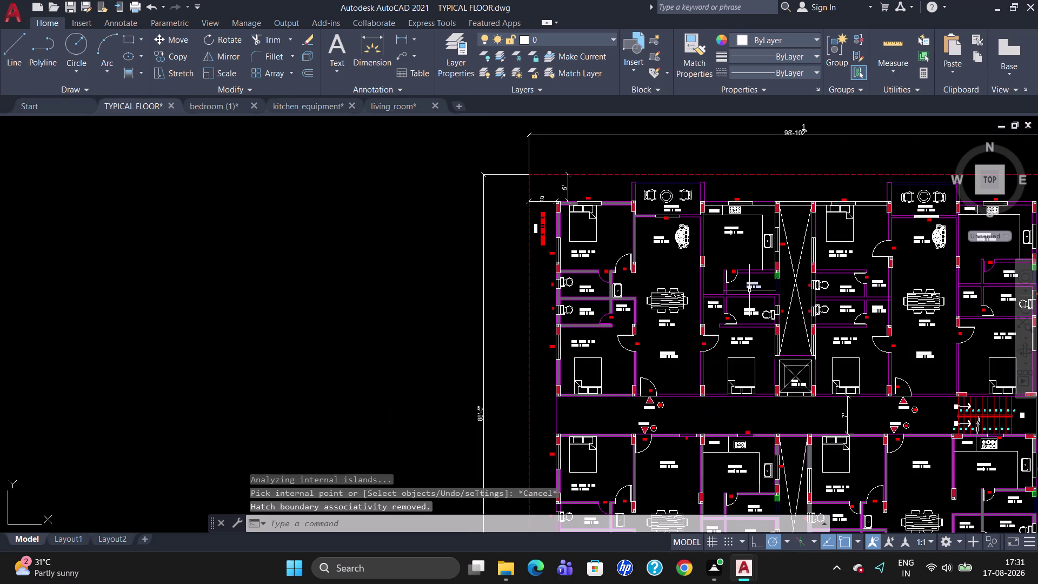
Start a Gradient hatch and pick the Living room walls and the wall below the Balcony.
scroll(up, 3)
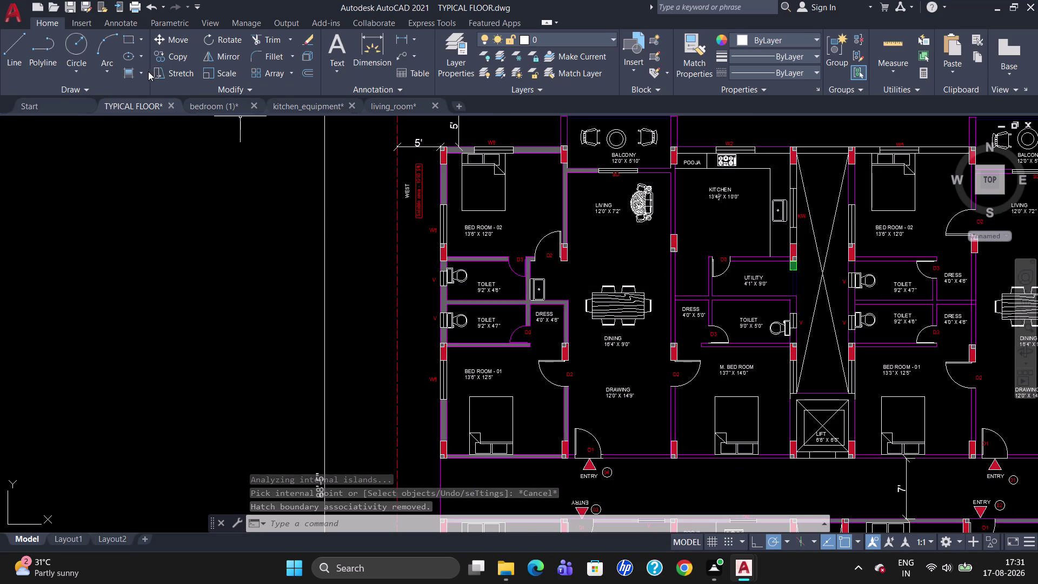
click(141, 76)
click(146, 123)
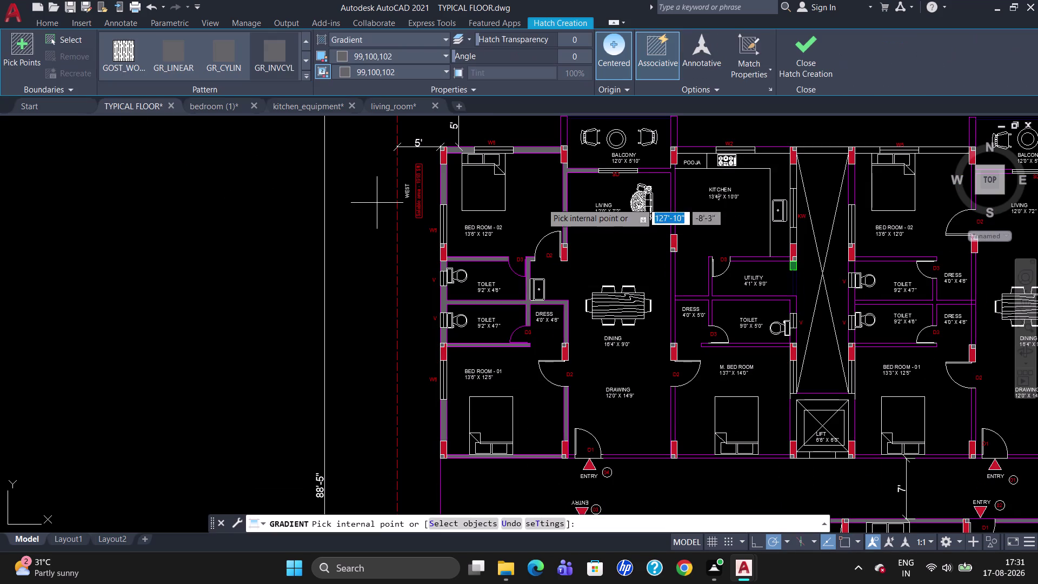
click(666, 172)
click(674, 133)
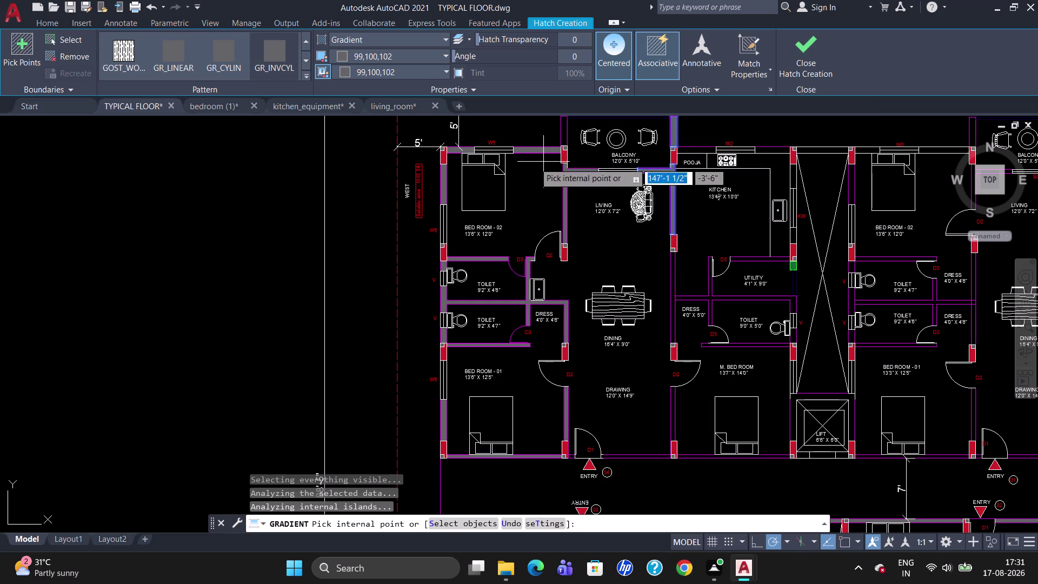
click(566, 129)
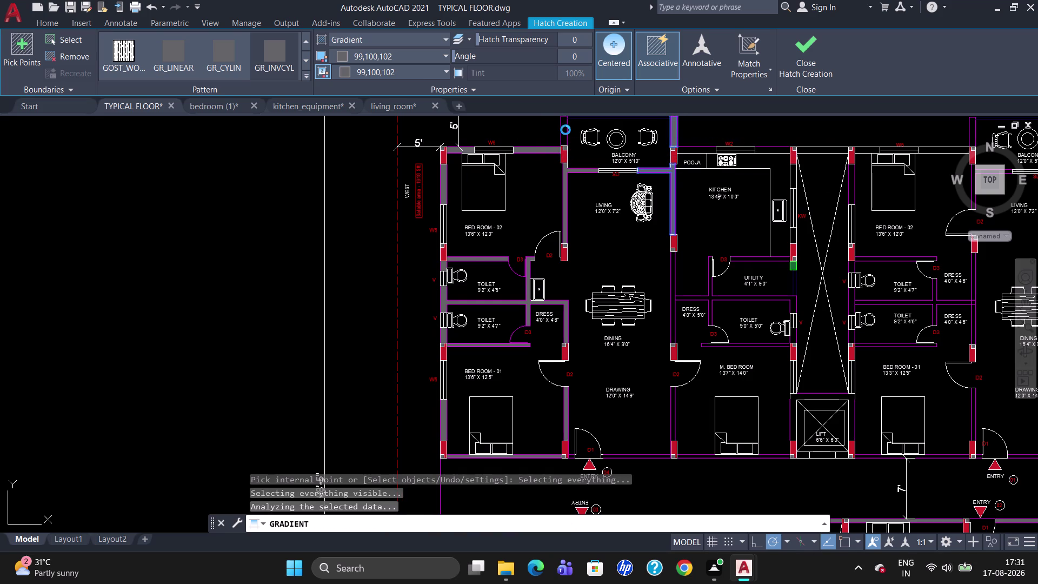
scroll(up, 3)
Pick the Dining, Drawing room and entry door walls, then Esc.
click(673, 284)
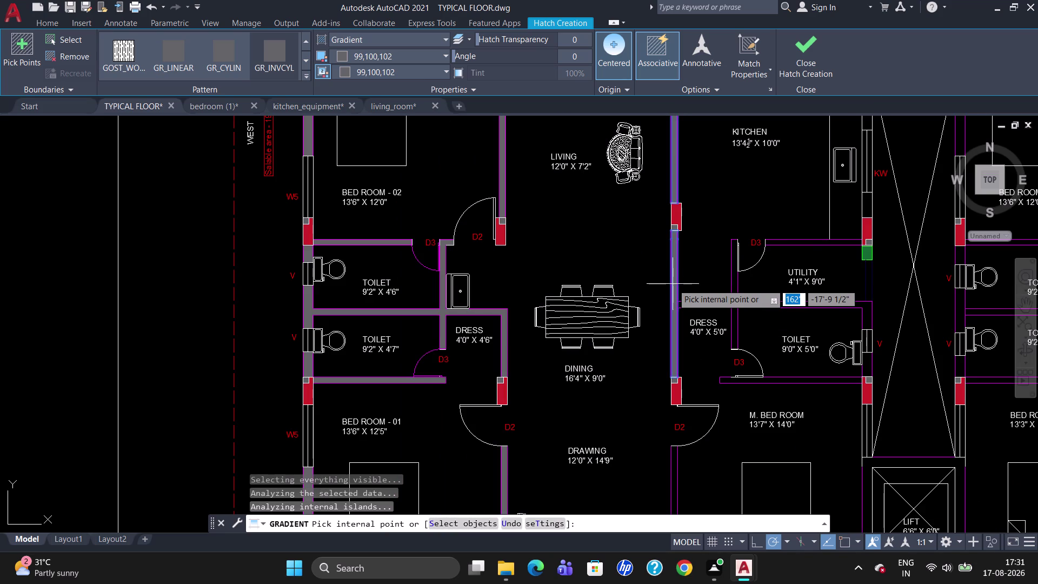
scroll(down, 3)
scroll(up, 3)
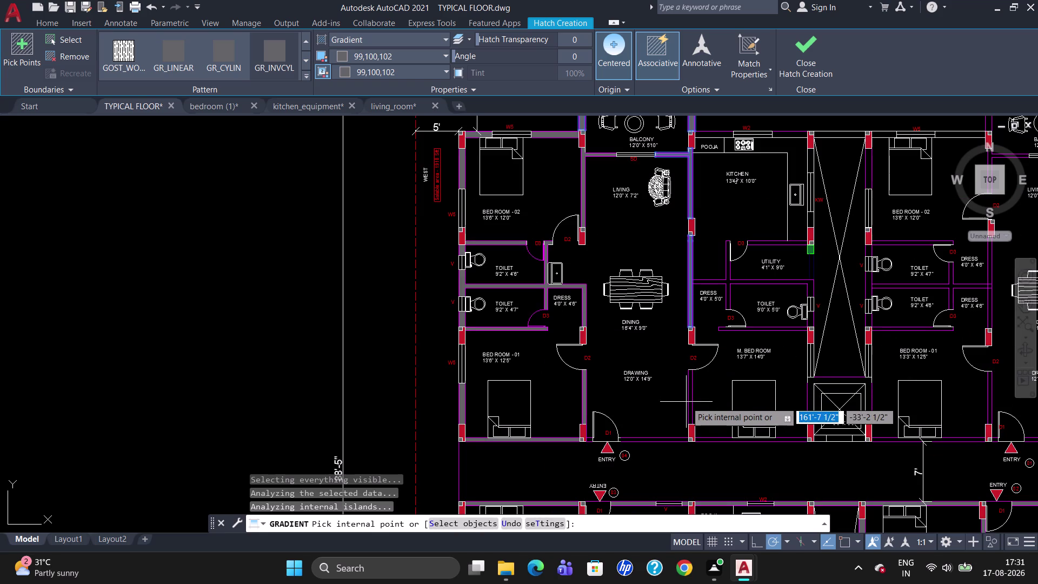
click(691, 398)
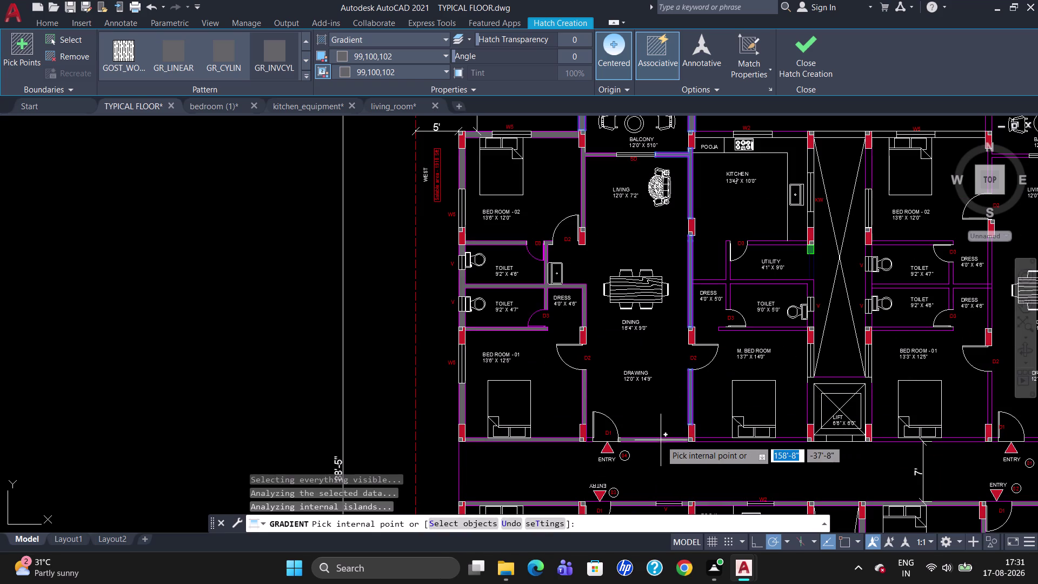
click(661, 440)
scroll(up, 3)
click(559, 418)
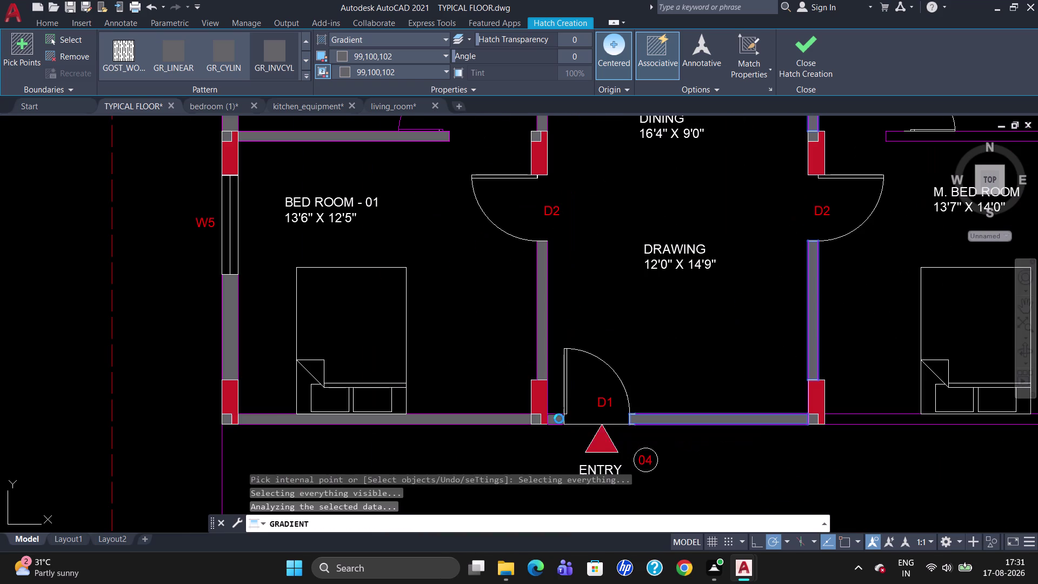
key(Escape)
scroll(down, 3)
scroll(up, 3)
scroll(down, 3)
scroll(up, 3)
scroll(up, 3)
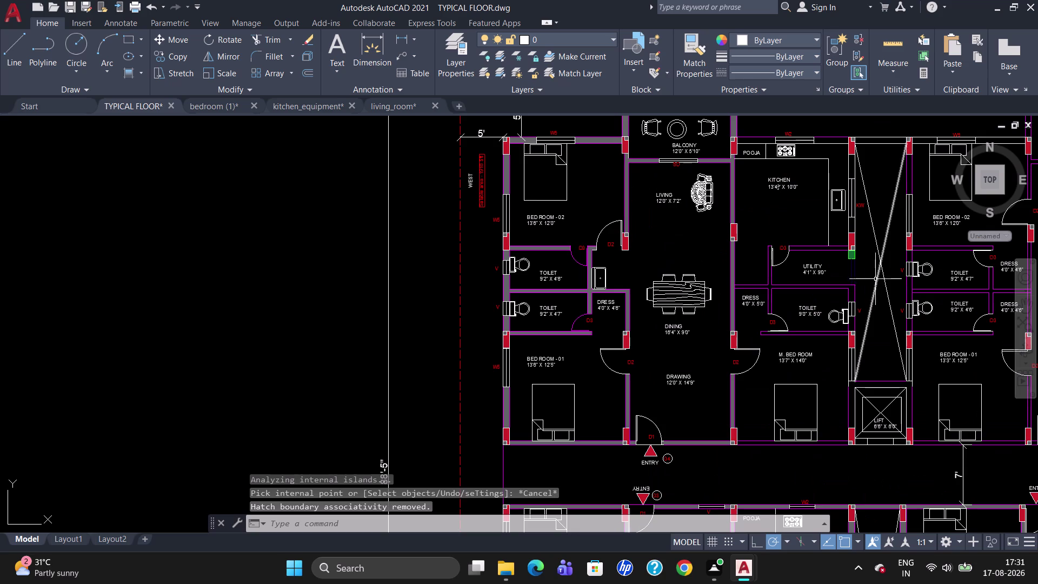
Start another Gradient hatch and pick wall areas around the kitchen.
click(143, 75)
click(142, 109)
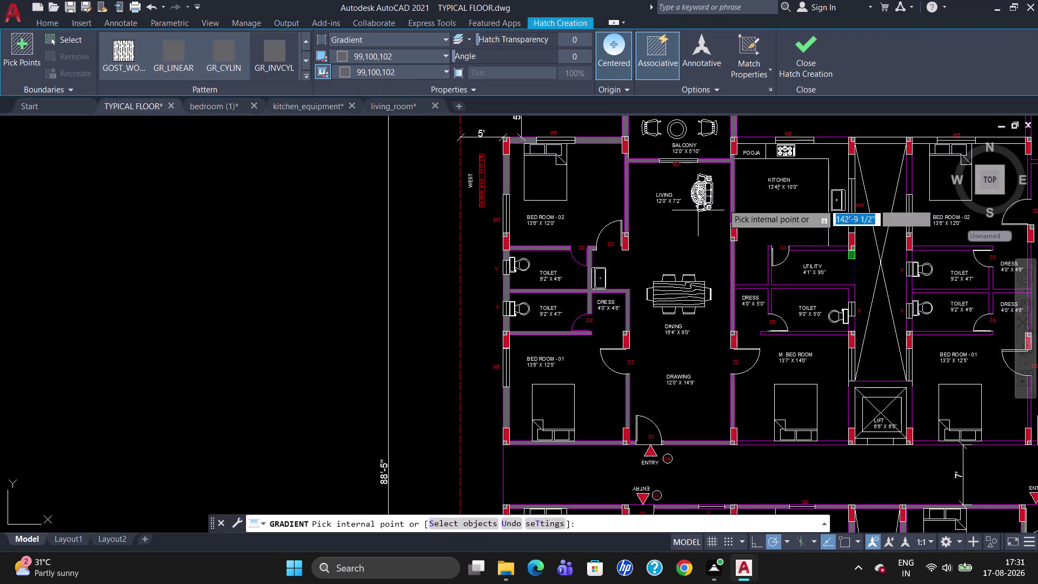
click(756, 144)
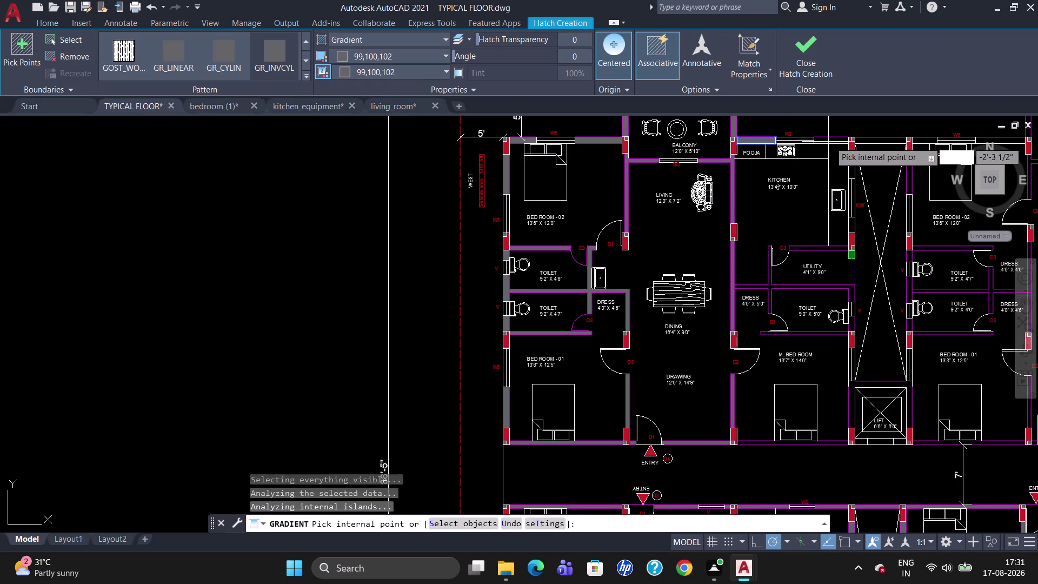
click(832, 144)
click(851, 167)
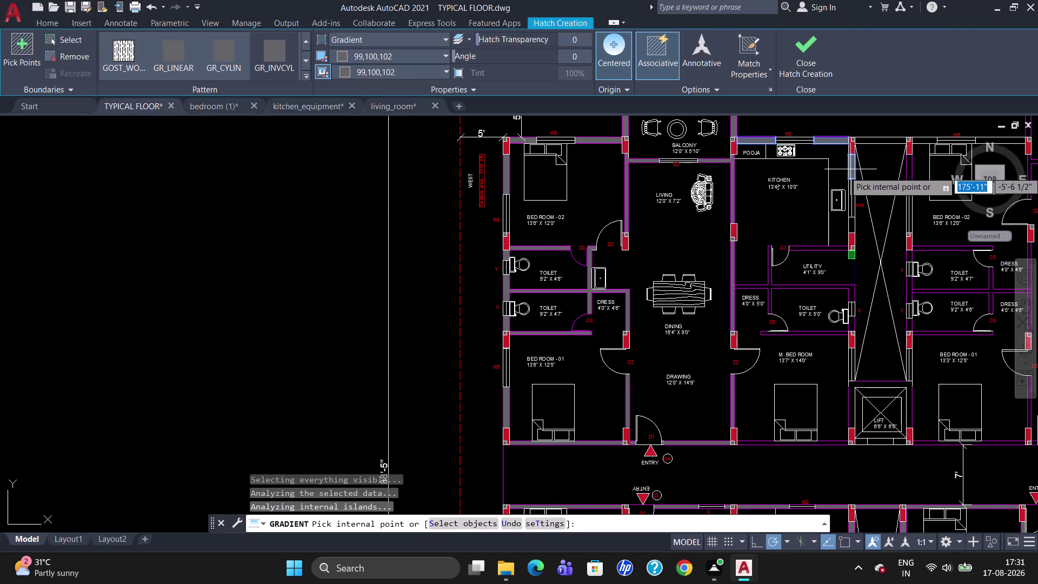
click(852, 224)
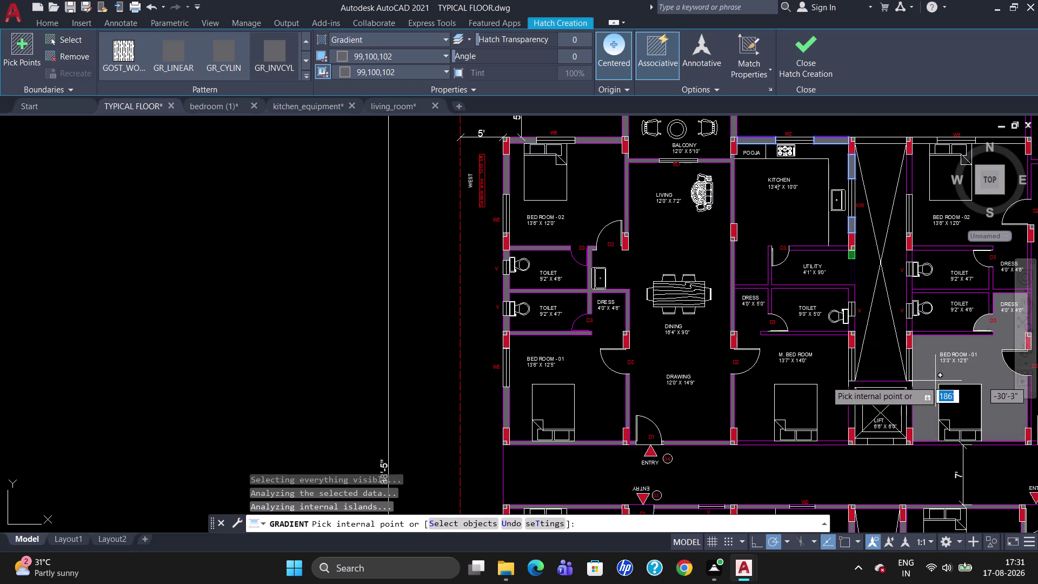
Pick walls near the lift and below M. BED ROOM, then cancel with Esc.
scroll(down, 3)
scroll(up, 3)
scroll(down, 3)
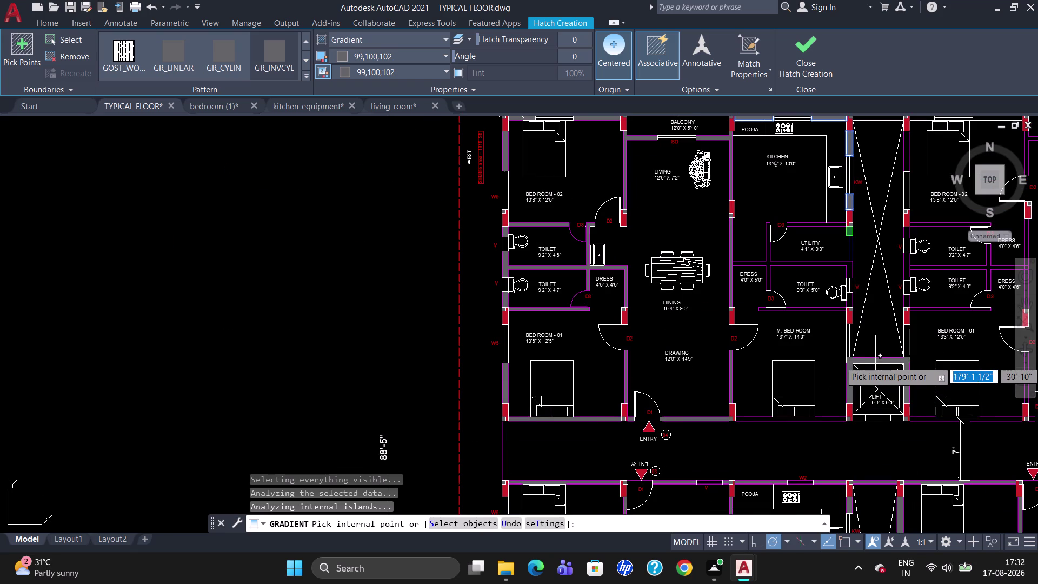
click(875, 362)
scroll(down, 3)
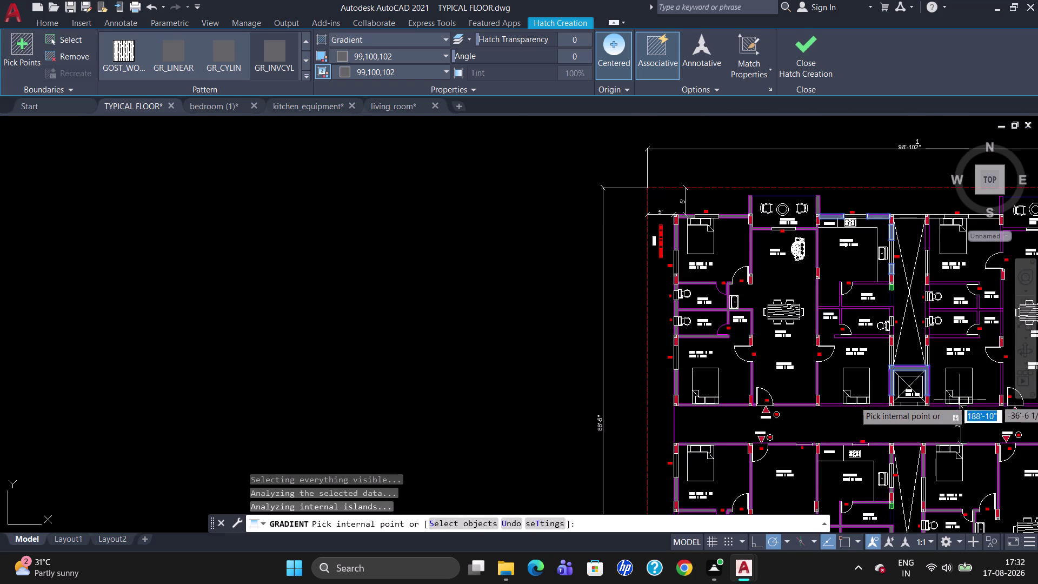
scroll(up, 3)
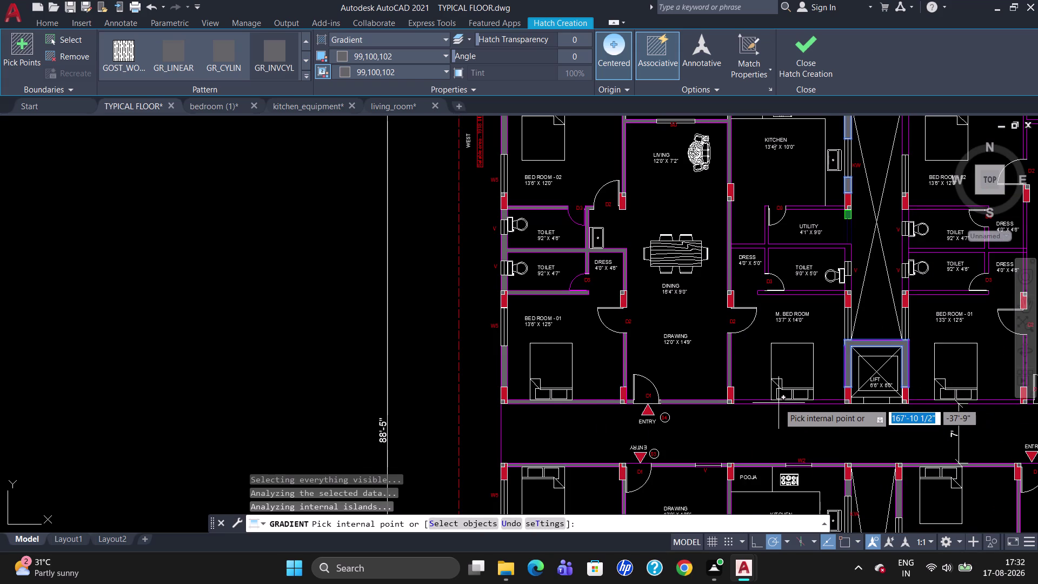
scroll(up, 3)
click(777, 402)
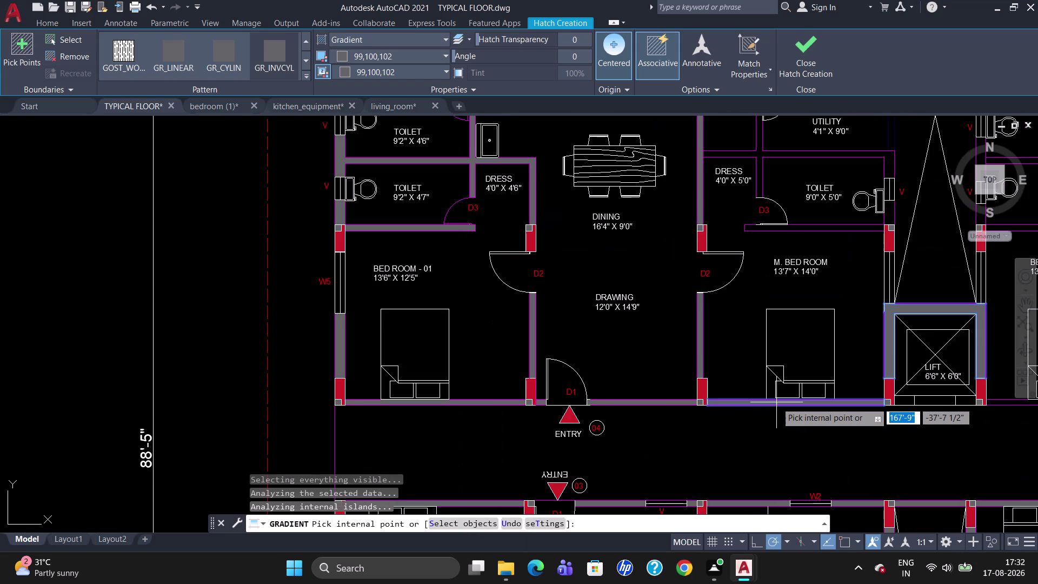
key(Escape)
scroll(down, 3)
scroll(up, 3)
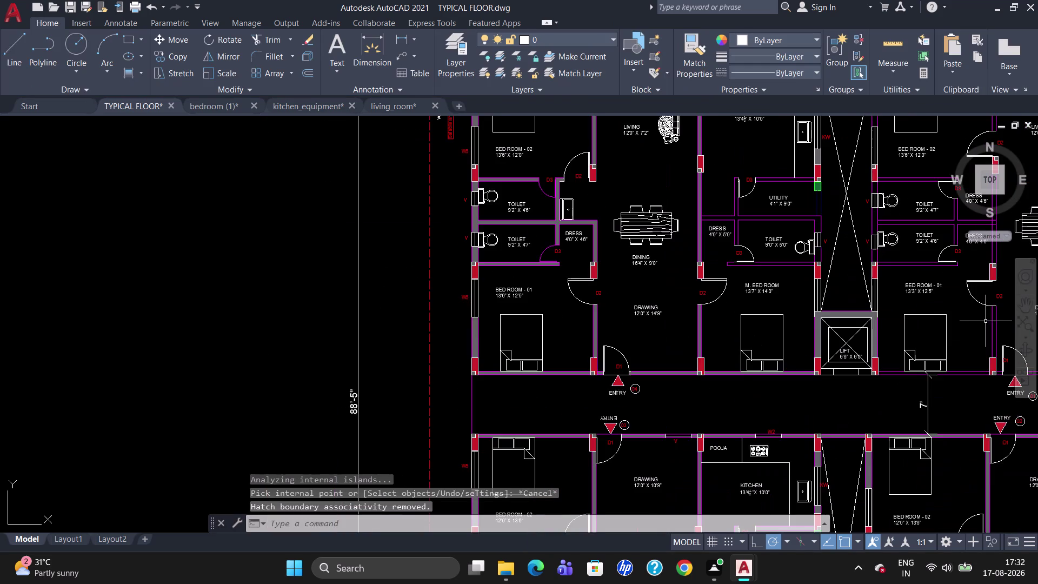
scroll(down, 3)
scroll(up, 3)
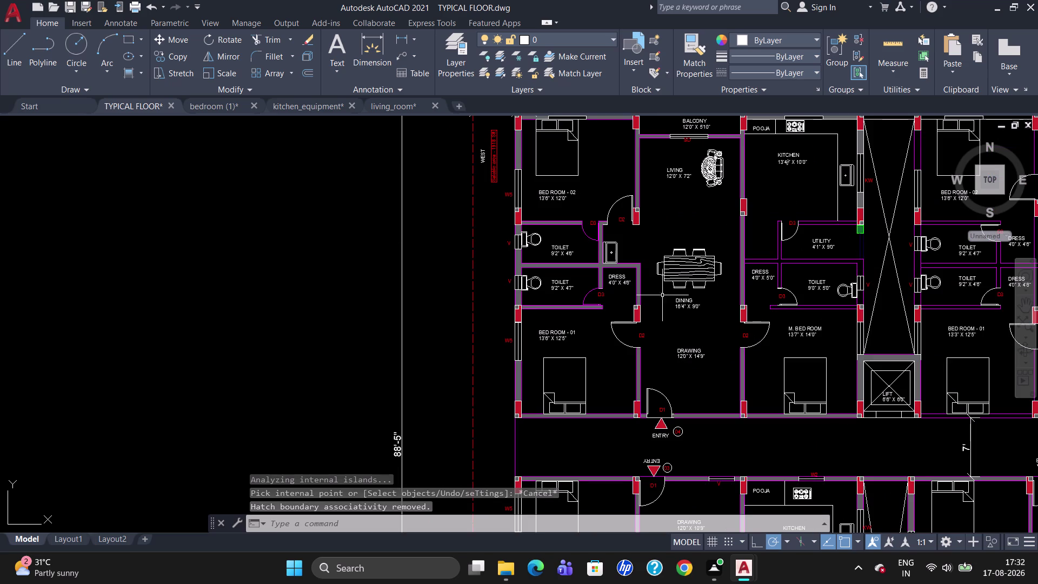
click(142, 76)
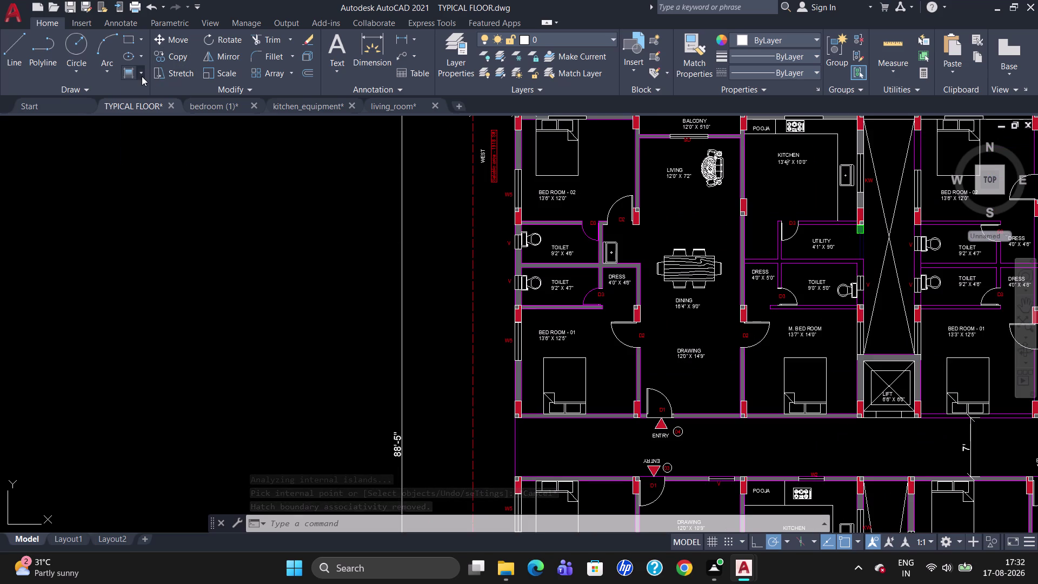
click(142, 117)
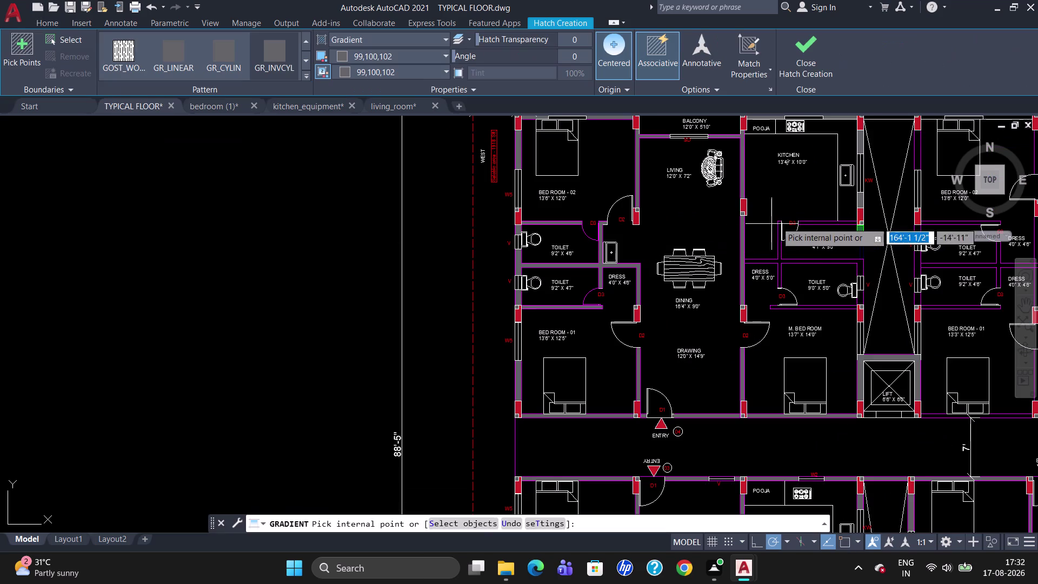
click(817, 224)
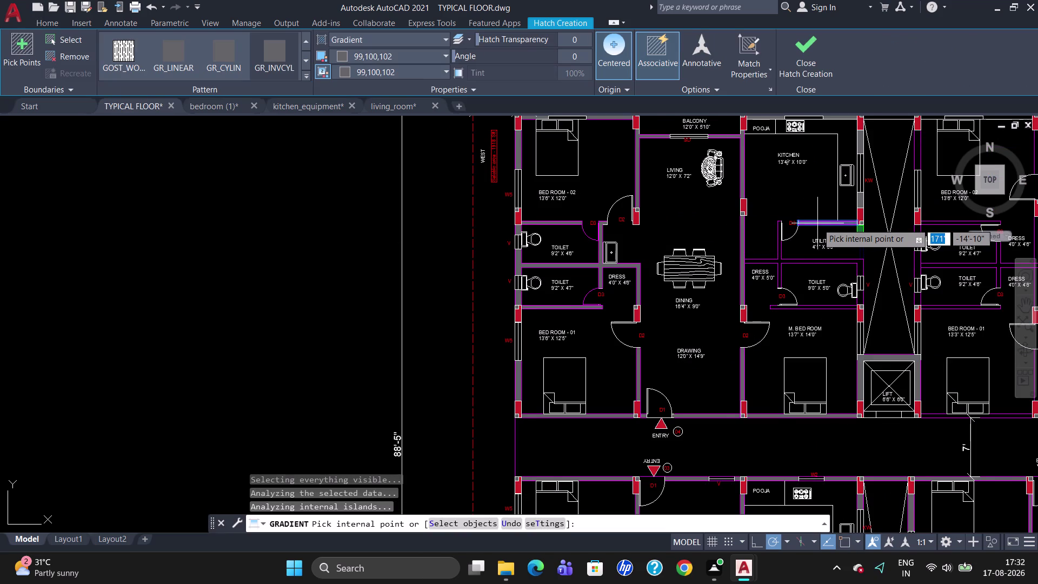
scroll(up, 3)
click(756, 261)
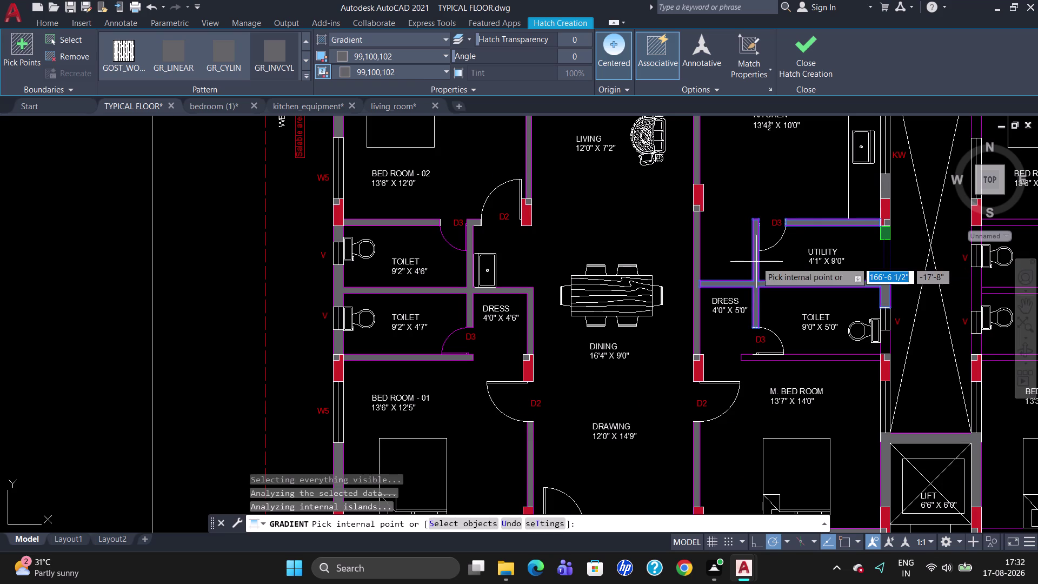
click(806, 357)
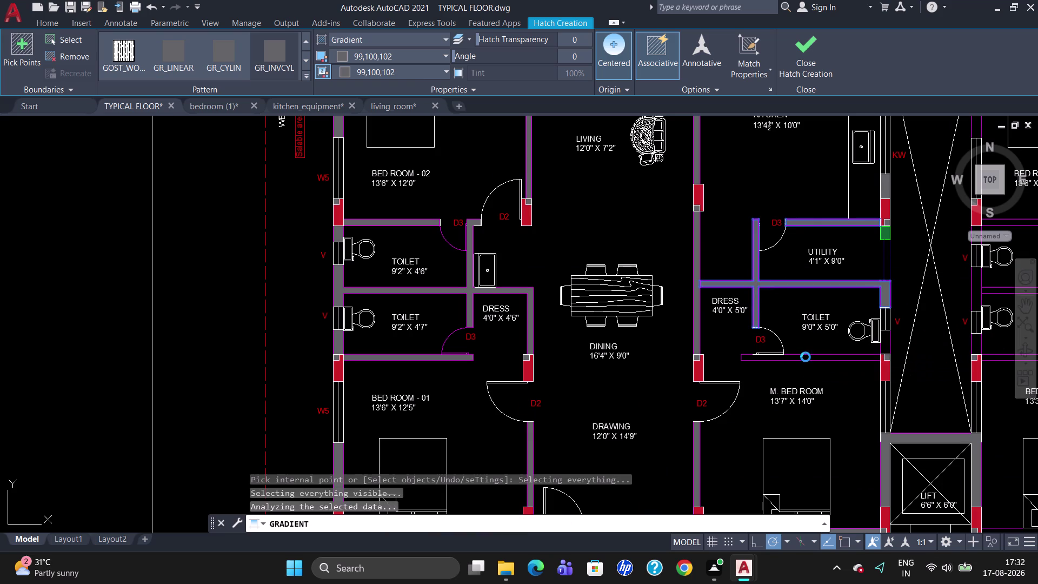
click(883, 344)
key(Escape)
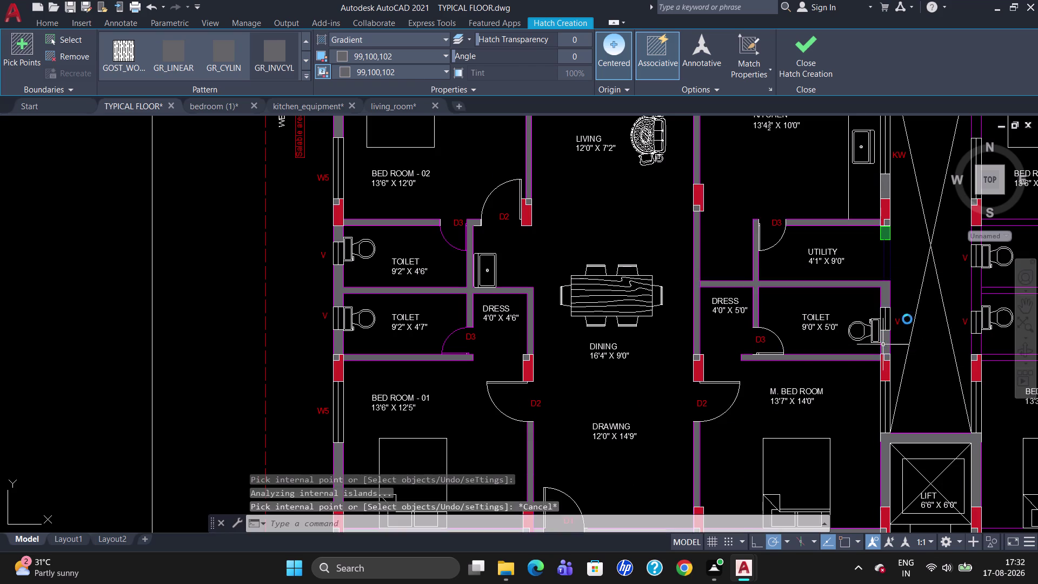
scroll(down, 3)
scroll(up, 3)
scroll(down, 3)
scroll(up, 3)
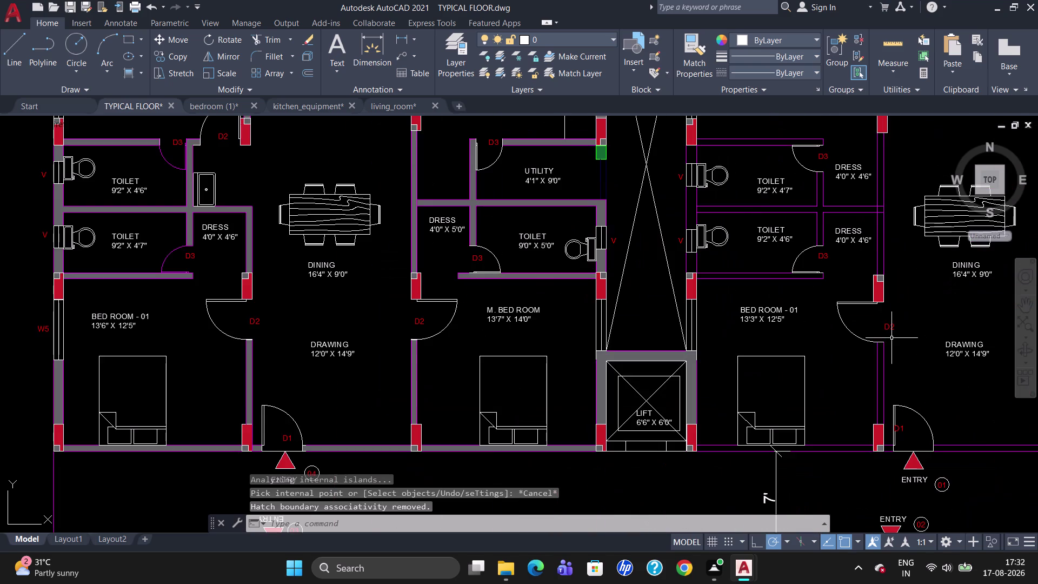
scroll(down, 3)
scroll(up, 3)
scroll(down, 3)
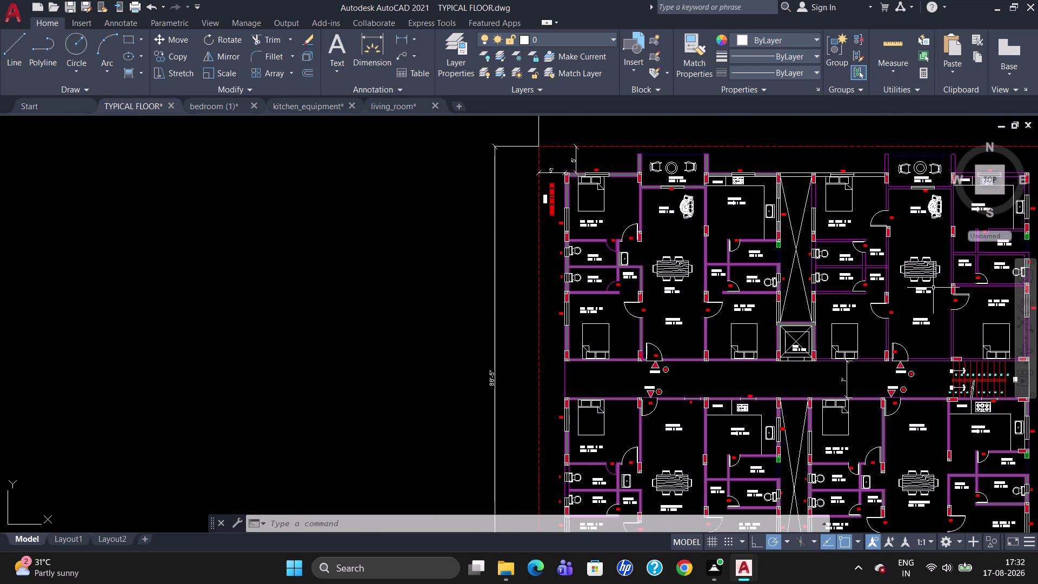
scroll(up, 3)
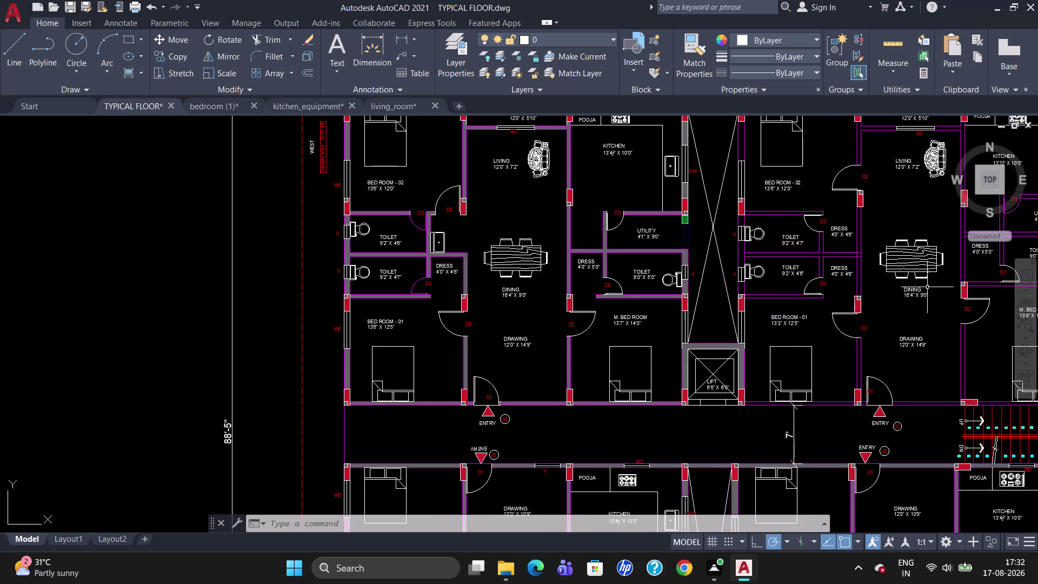
scroll(down, 3)
scroll(up, 3)
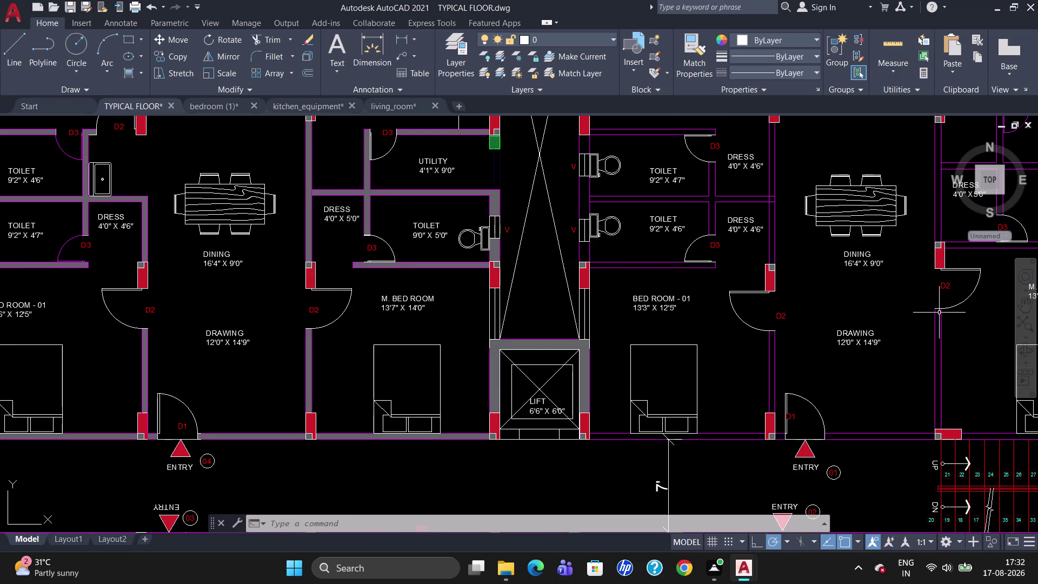
scroll(down, 3)
scroll(up, 3)
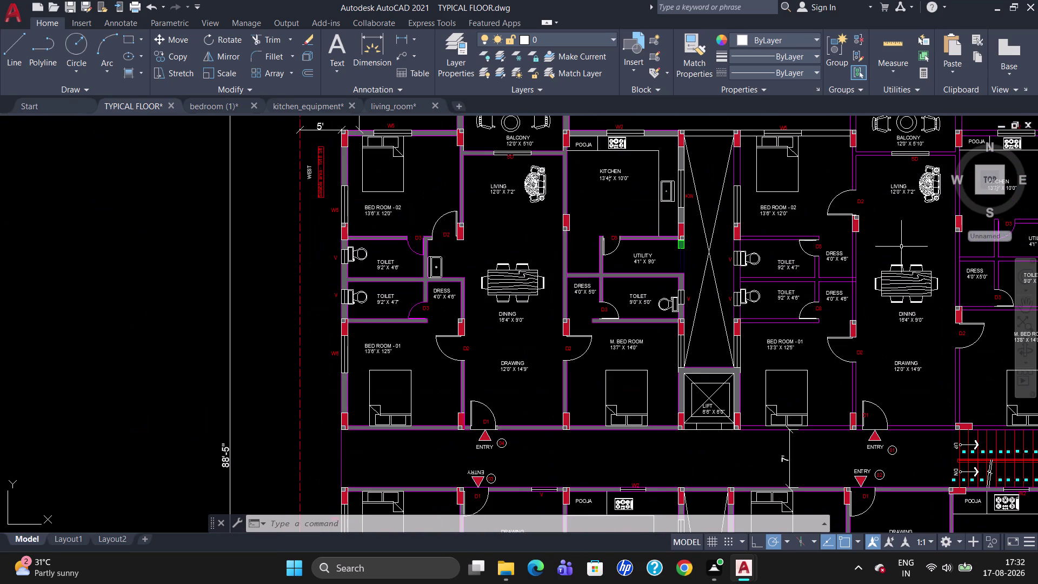
click(706, 130)
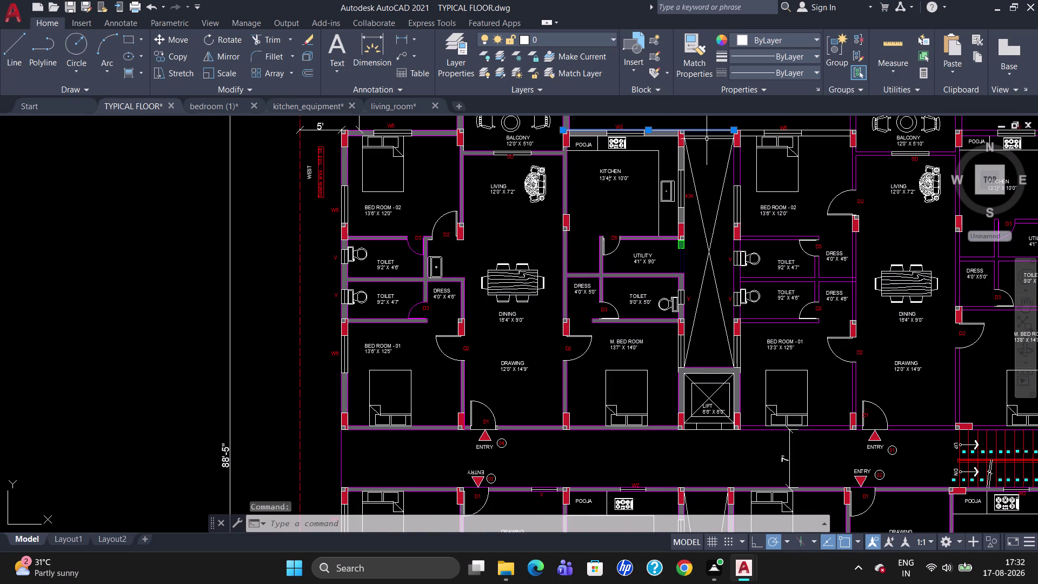
click(706, 136)
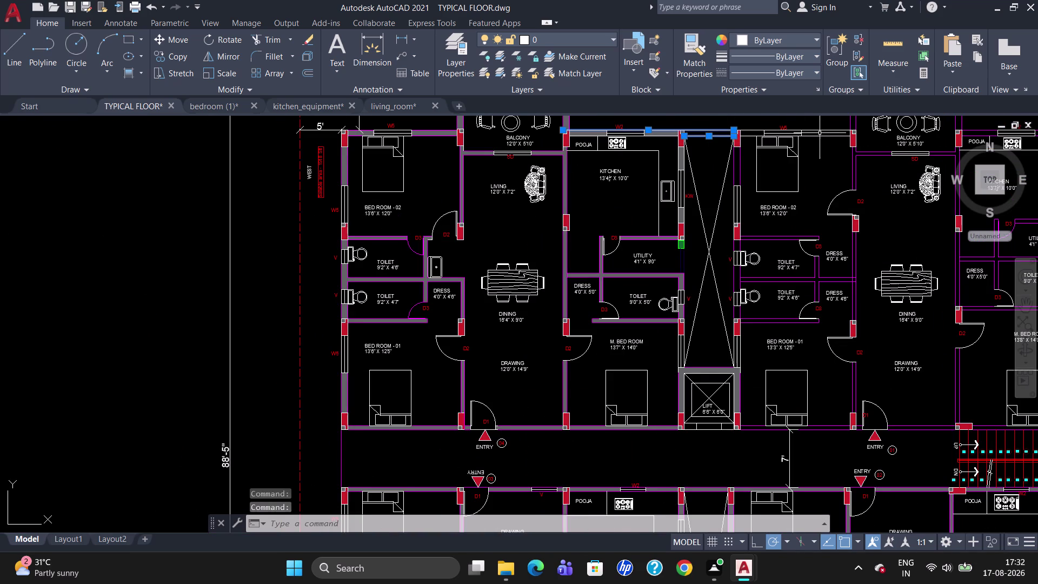
click(822, 130)
click(825, 138)
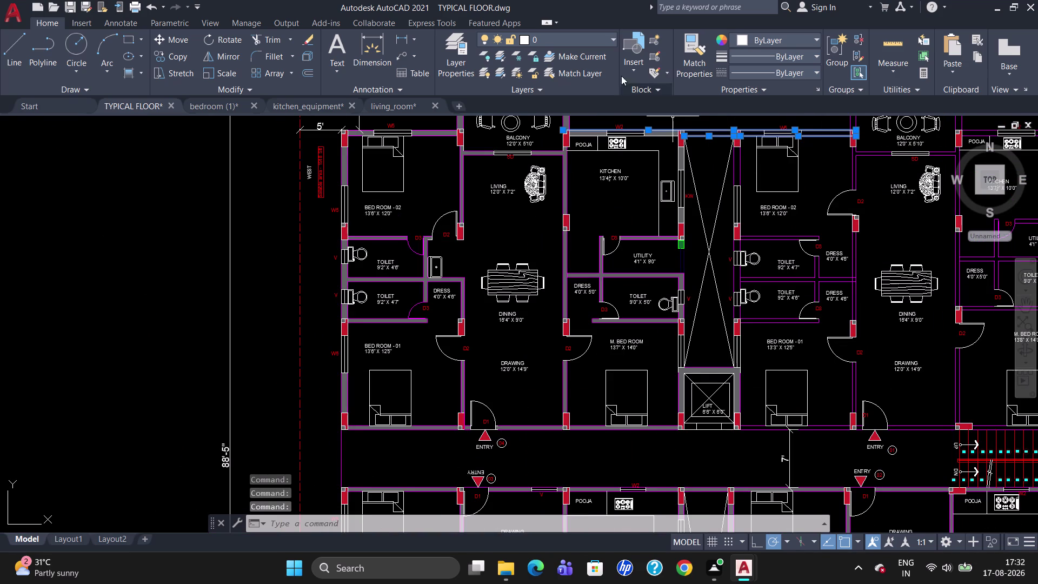
click(600, 36)
click(581, 137)
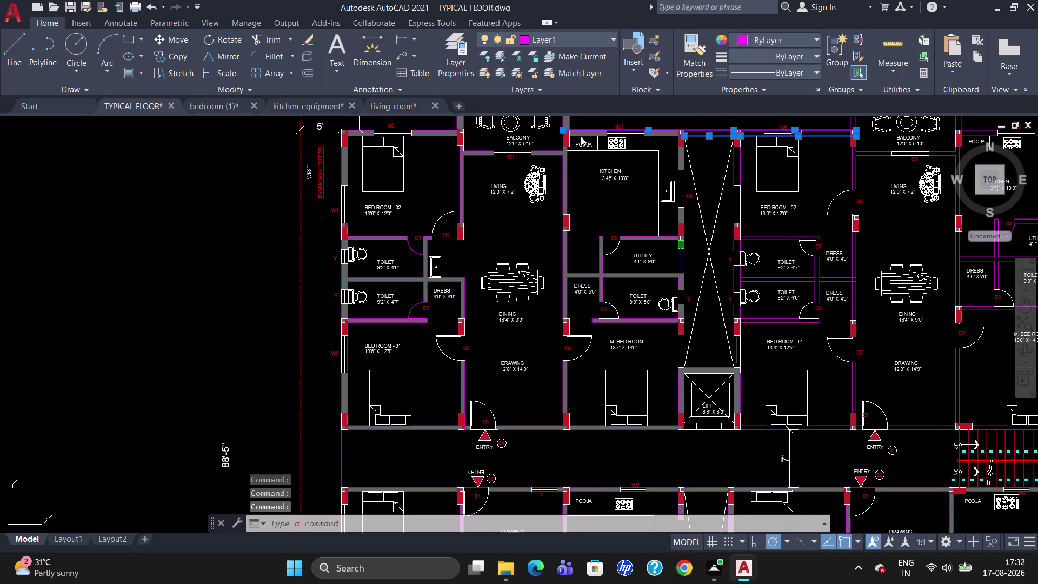
key(Escape)
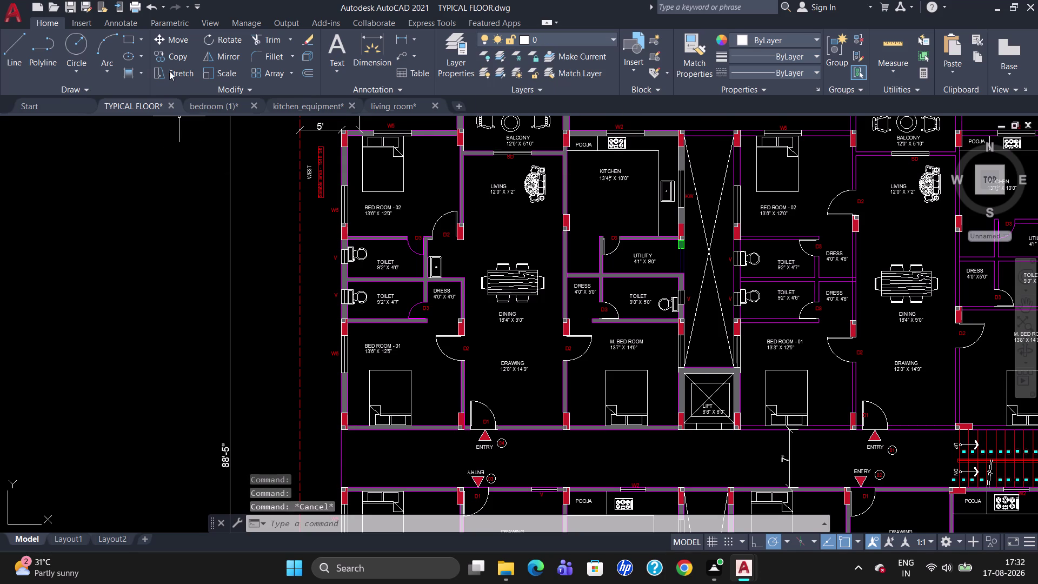
click(140, 72)
click(145, 126)
Pick the walls near the balcony and beside BED ROOM - 02 for the gradient hatch.
click(757, 132)
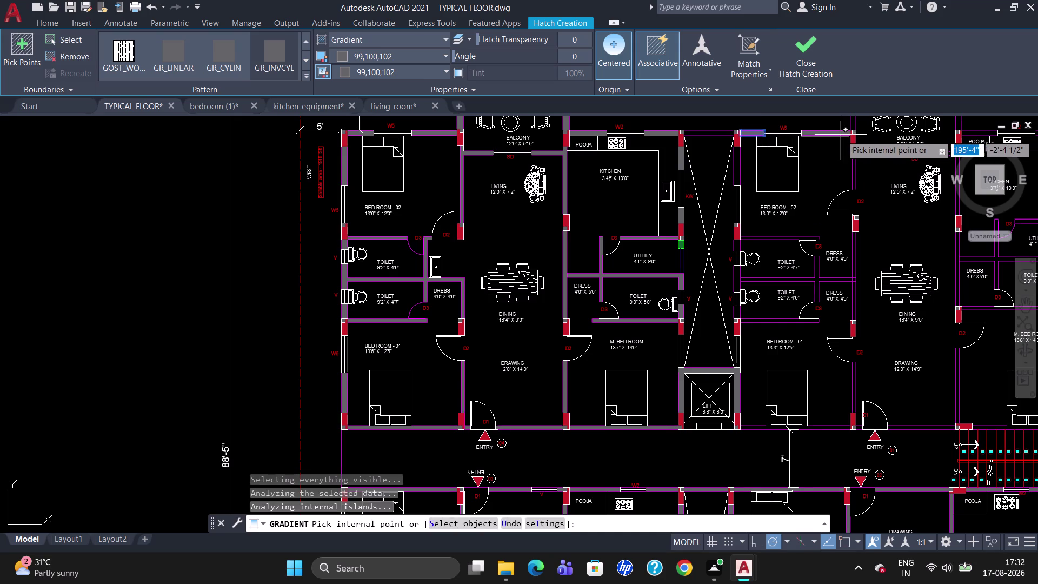
click(841, 134)
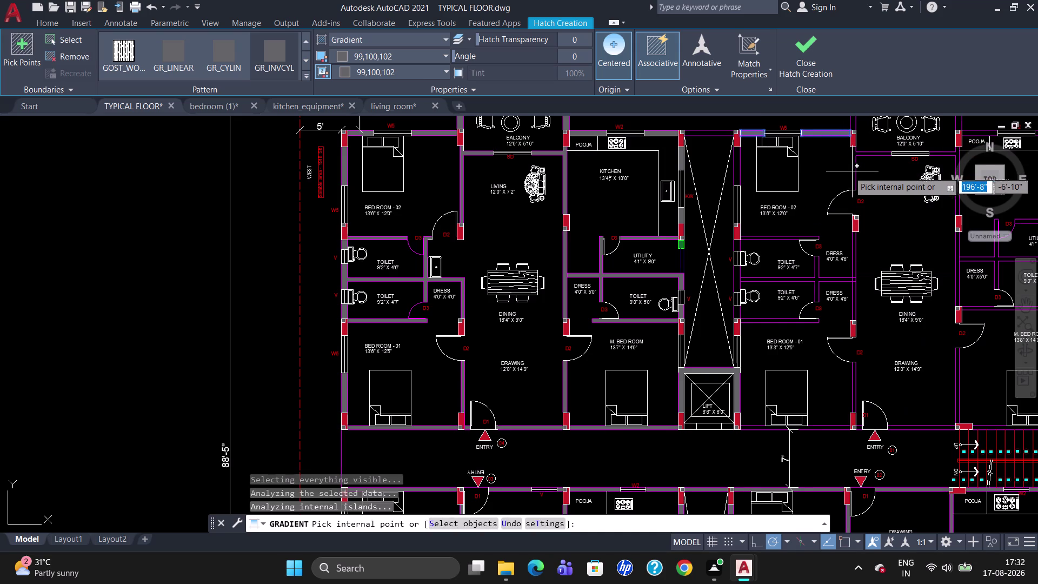
click(853, 167)
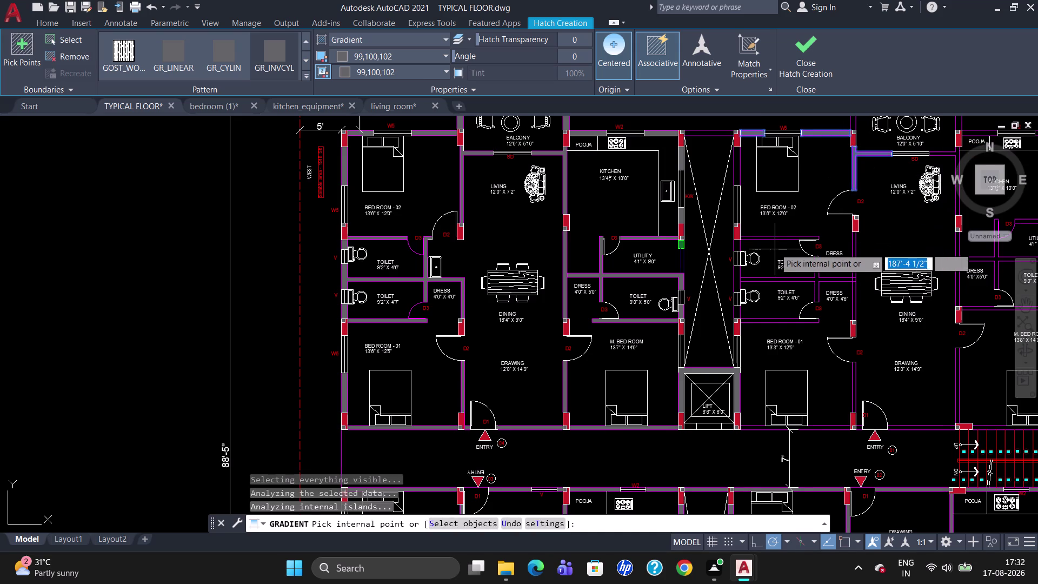
scroll(up, 3)
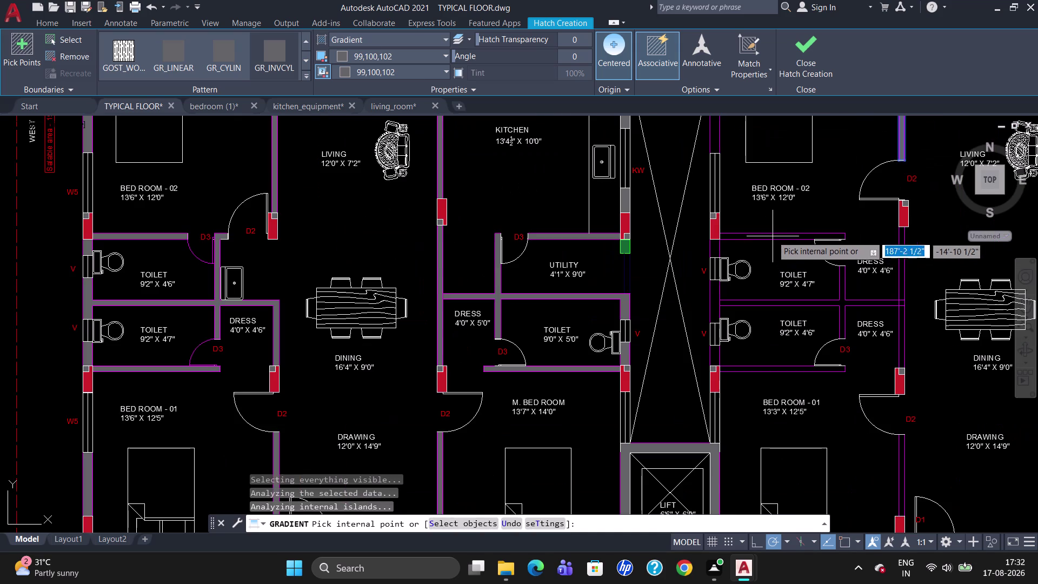
click(772, 236)
click(714, 248)
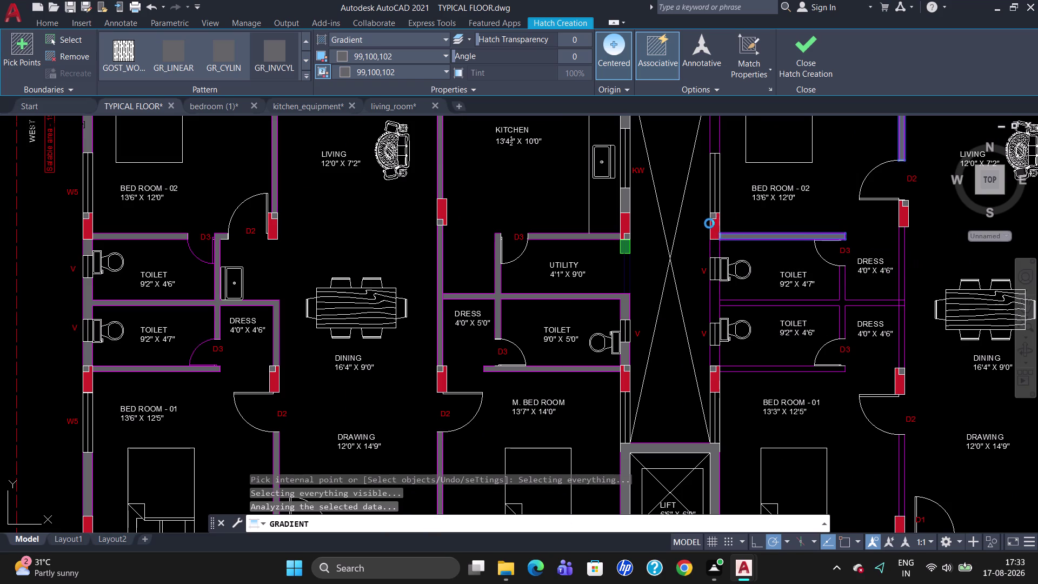
click(717, 140)
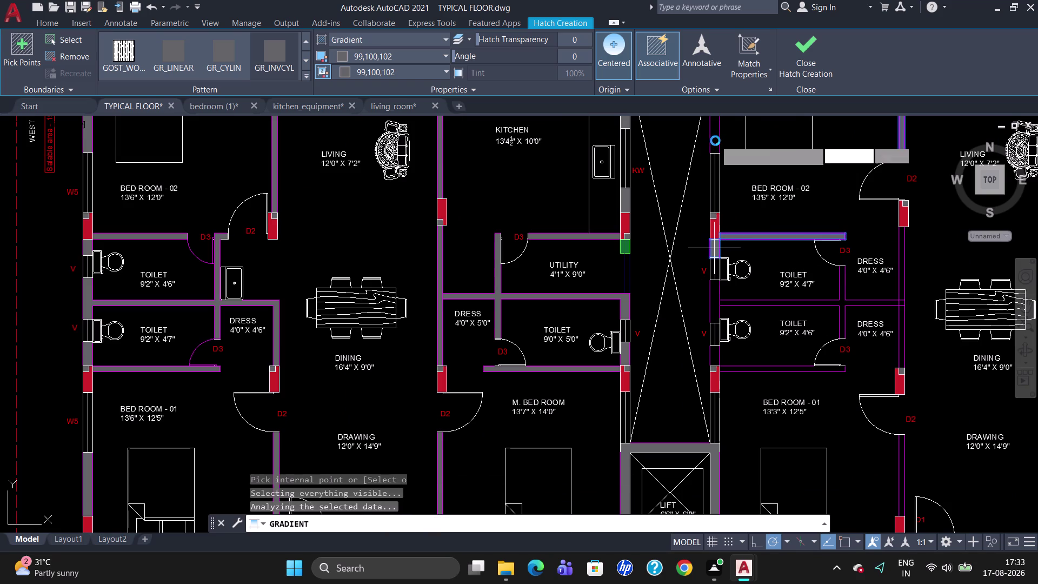
click(712, 143)
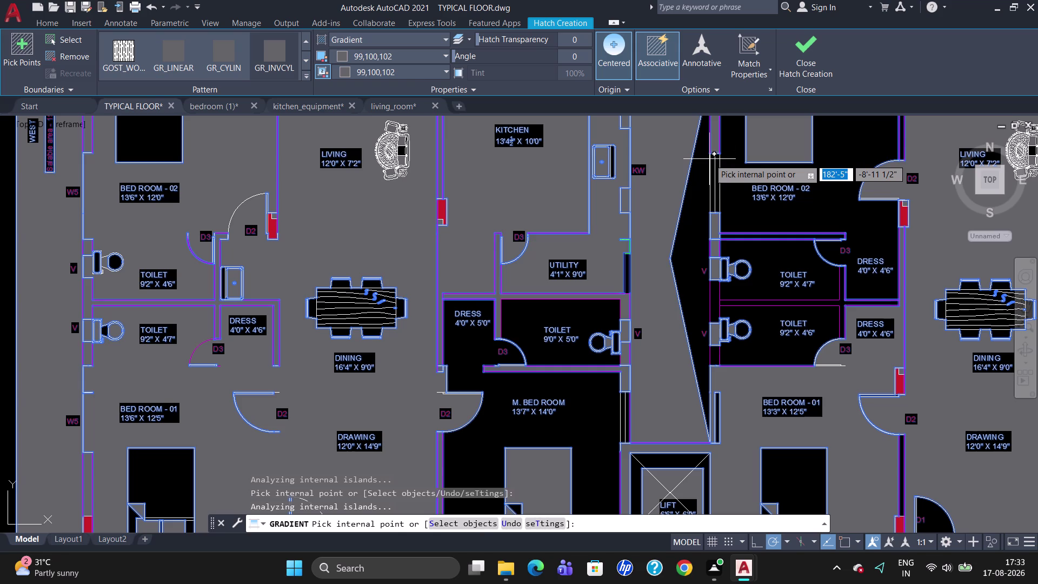
Undo the last pick, then pick the upper wall and the dress room walls.
key(u)
key(Return)
scroll(down, 3)
scroll(up, 3)
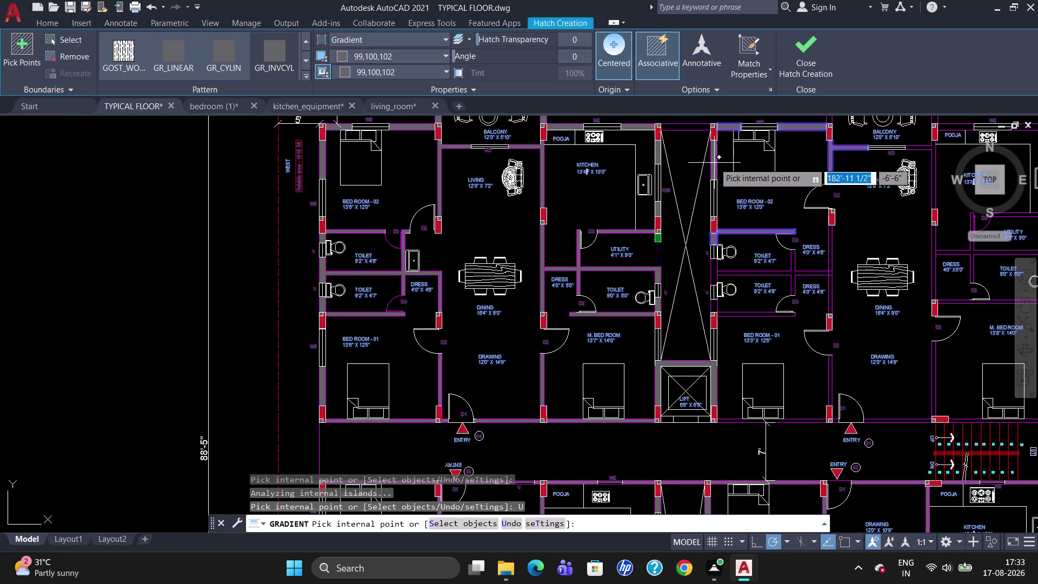
click(713, 163)
scroll(up, 3)
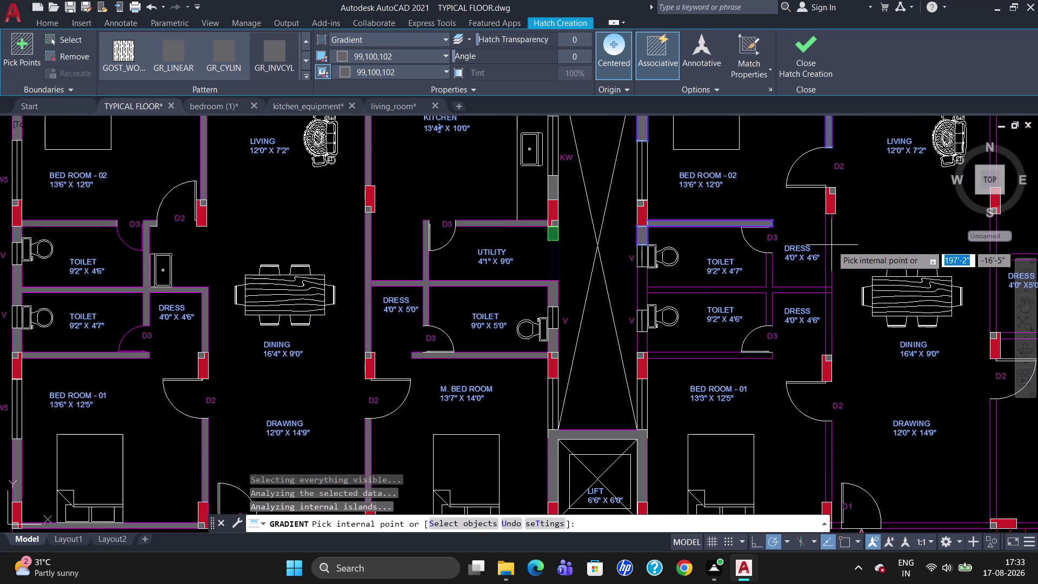
click(826, 251)
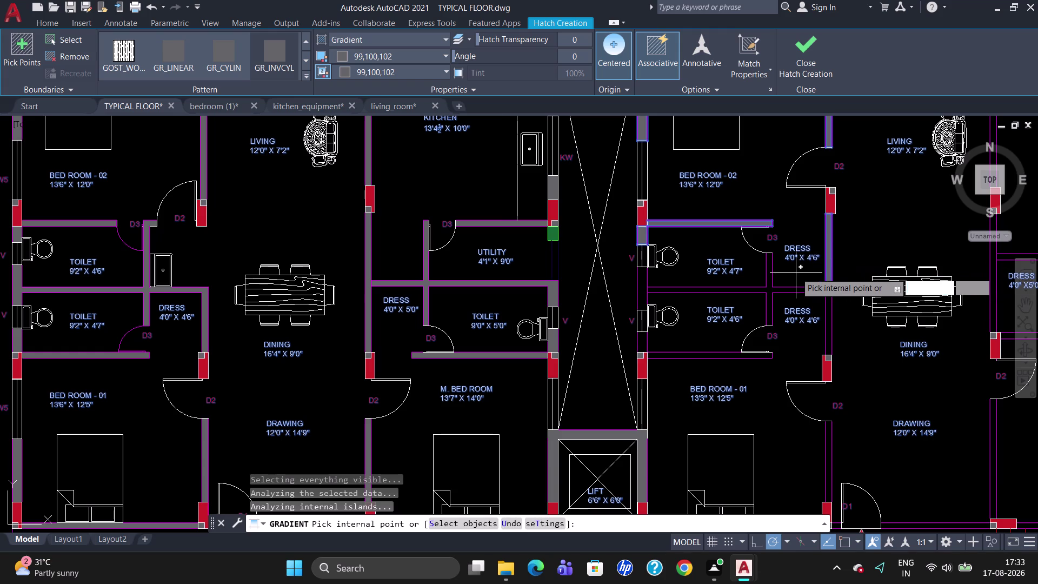
click(768, 289)
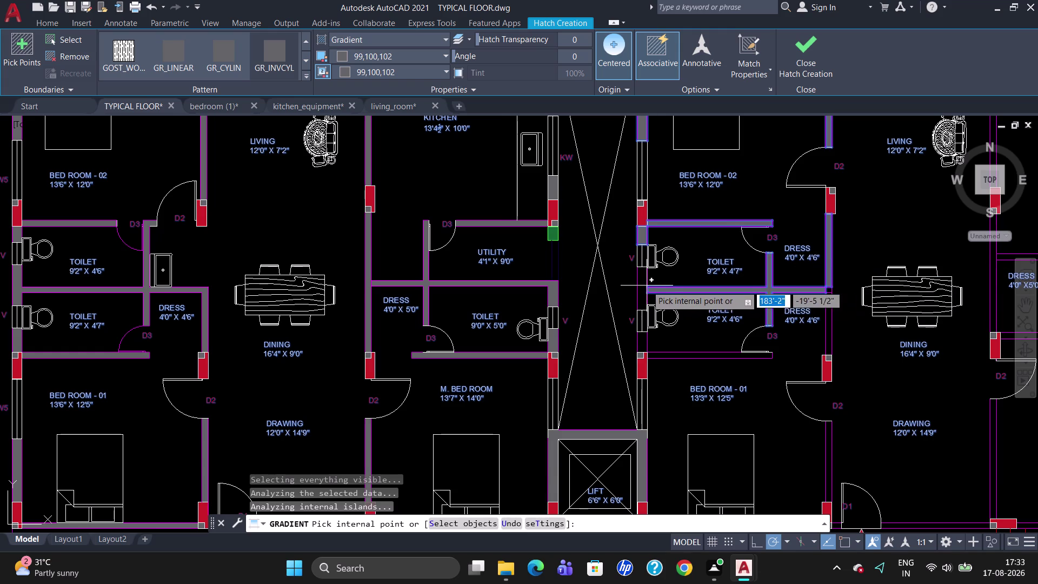
Pick the toilet walls and the remaining walls beside the dress rooms.
click(645, 288)
click(644, 339)
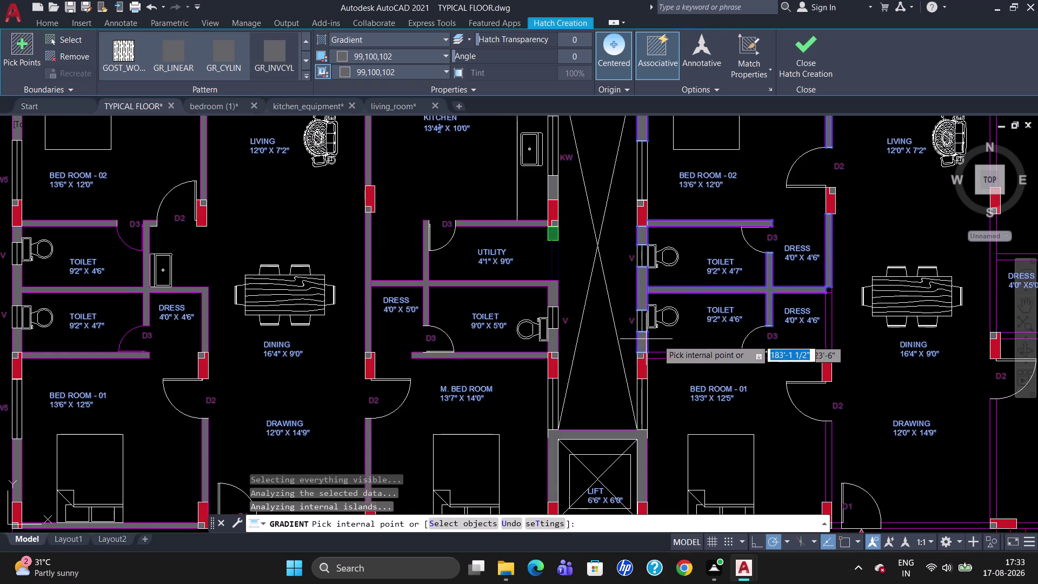
click(675, 356)
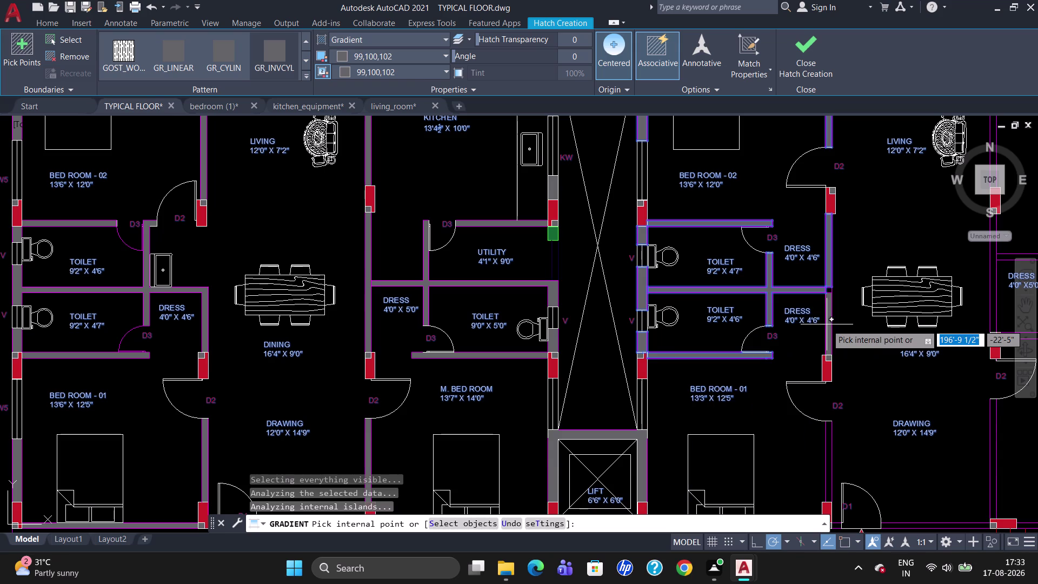
click(827, 323)
scroll(up, 3)
click(828, 263)
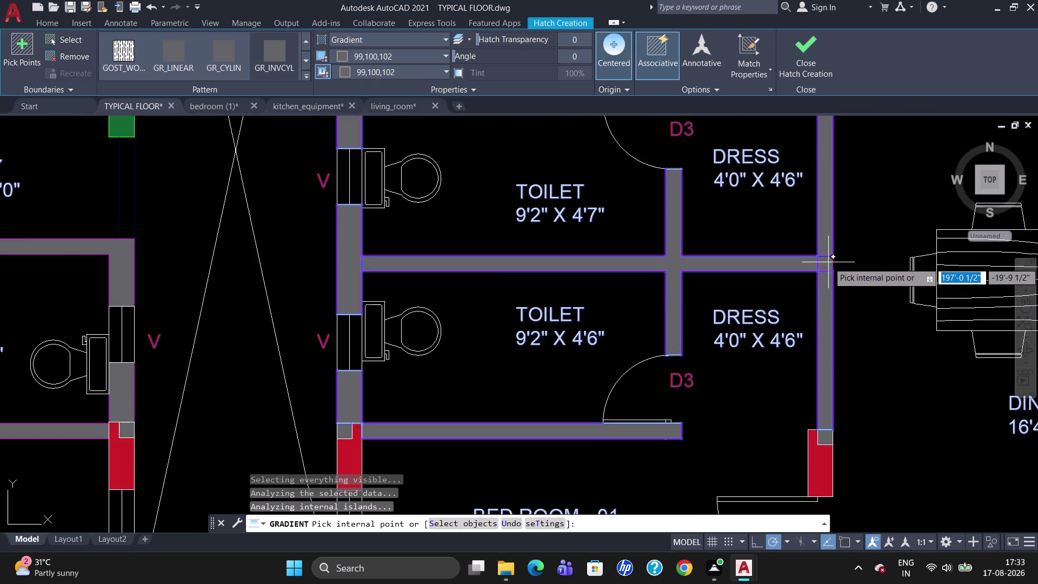
scroll(down, 3)
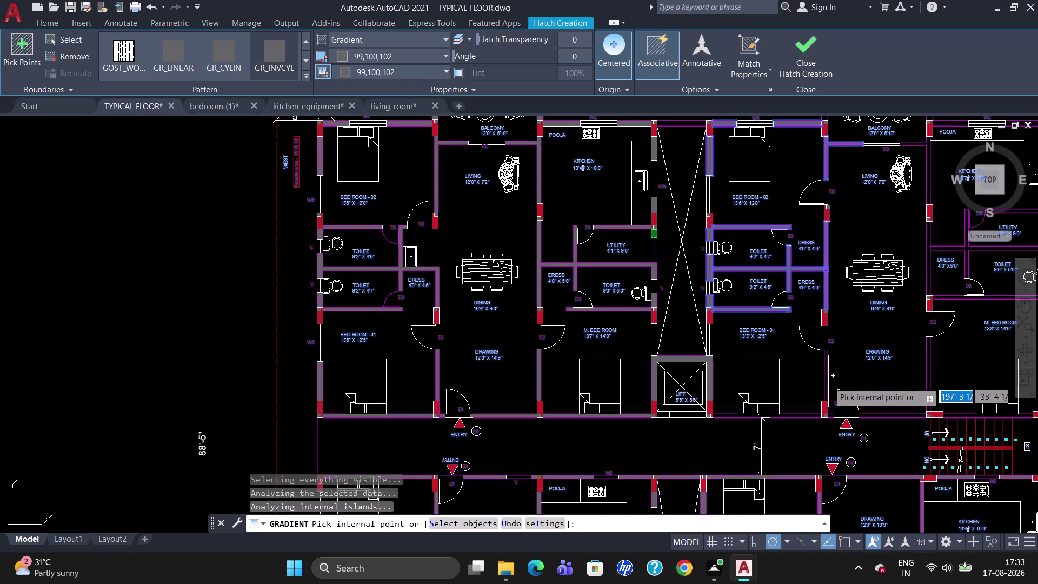
Pick the corridor-side wall, BED ROOM - 01's bottom wall and the lift wall.
click(825, 383)
scroll(up, 3)
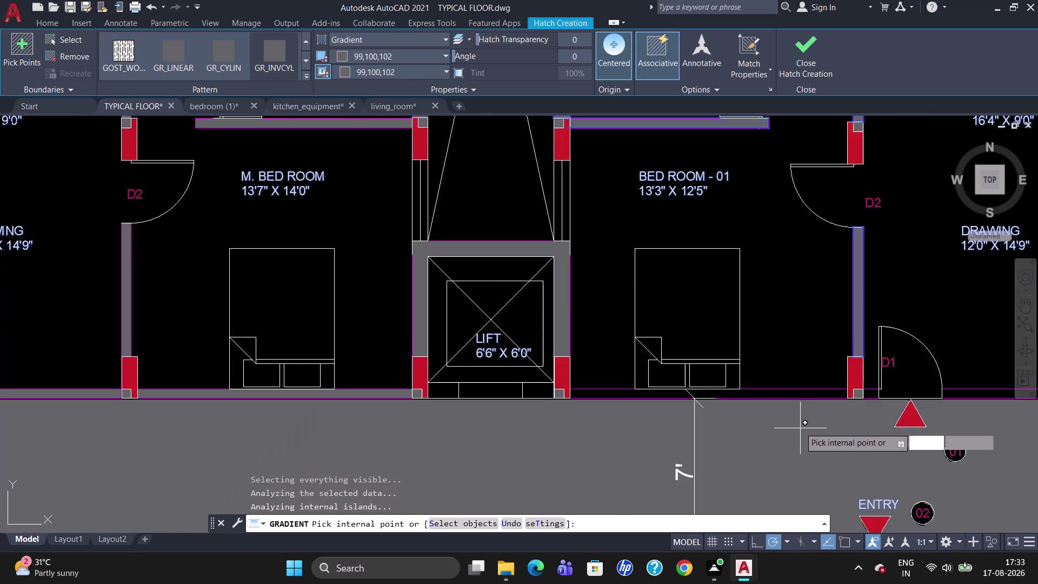
scroll(down, 3)
scroll(down, 3)
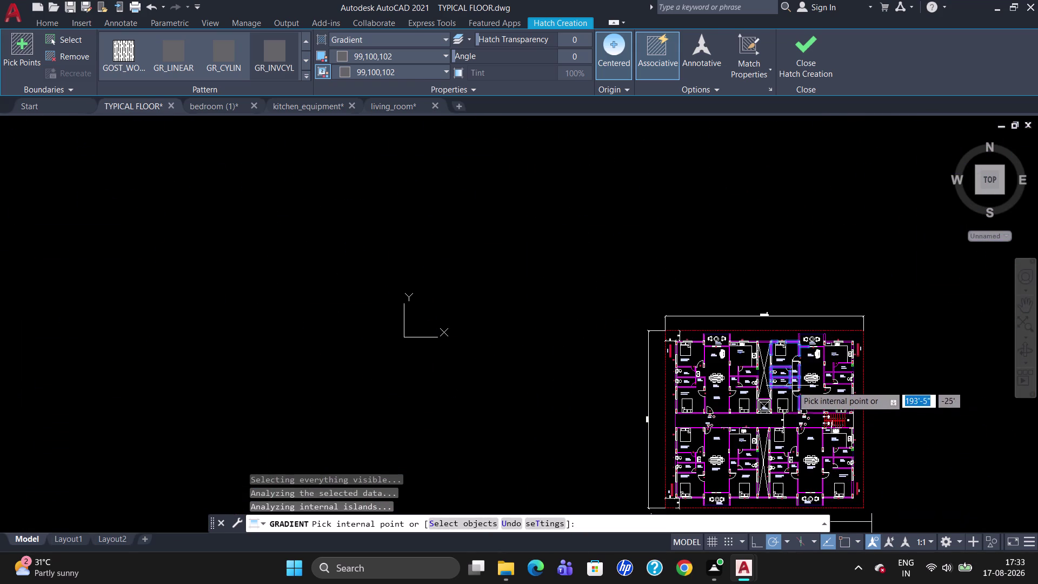
scroll(up, 3)
scroll(up, 3)
scroll(down, 3)
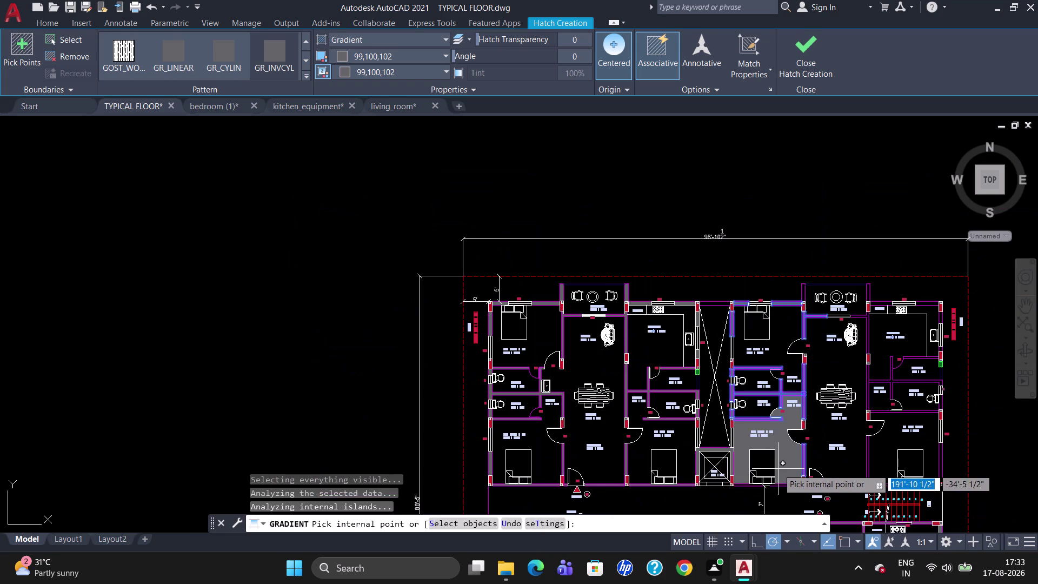
scroll(up, 3)
scroll(down, 3)
scroll(up, 3)
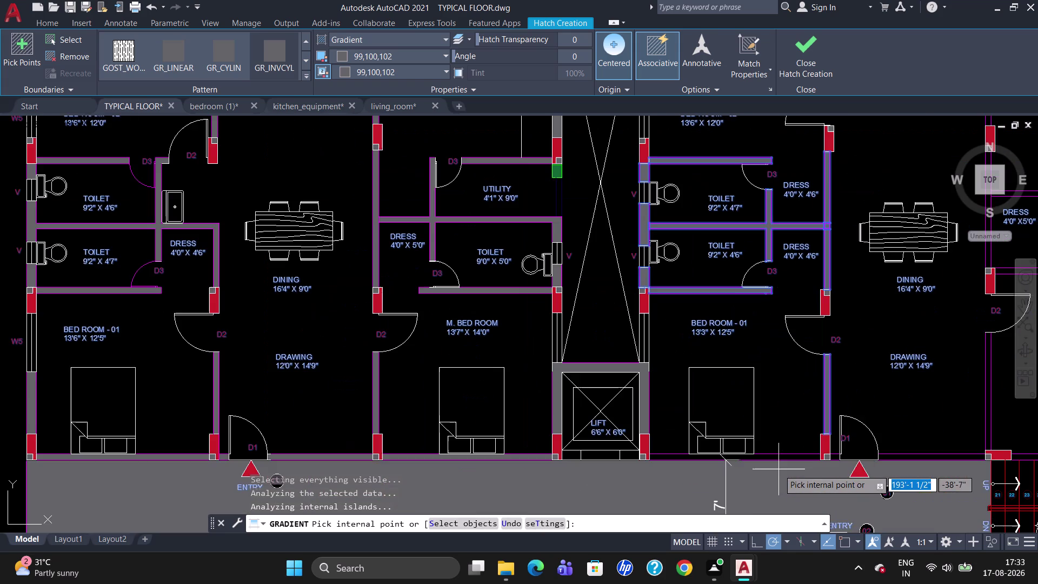
click(778, 458)
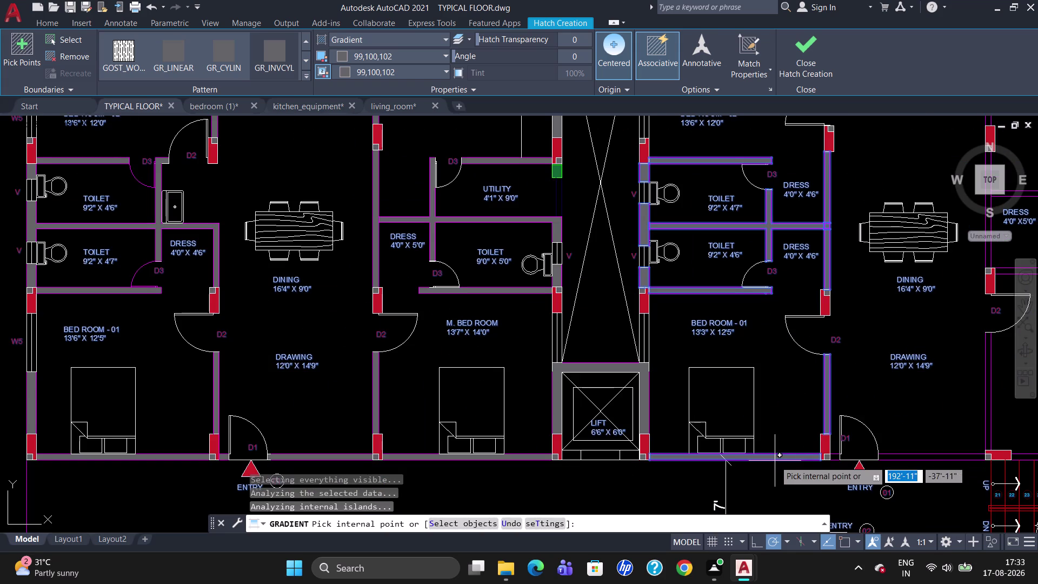
click(628, 455)
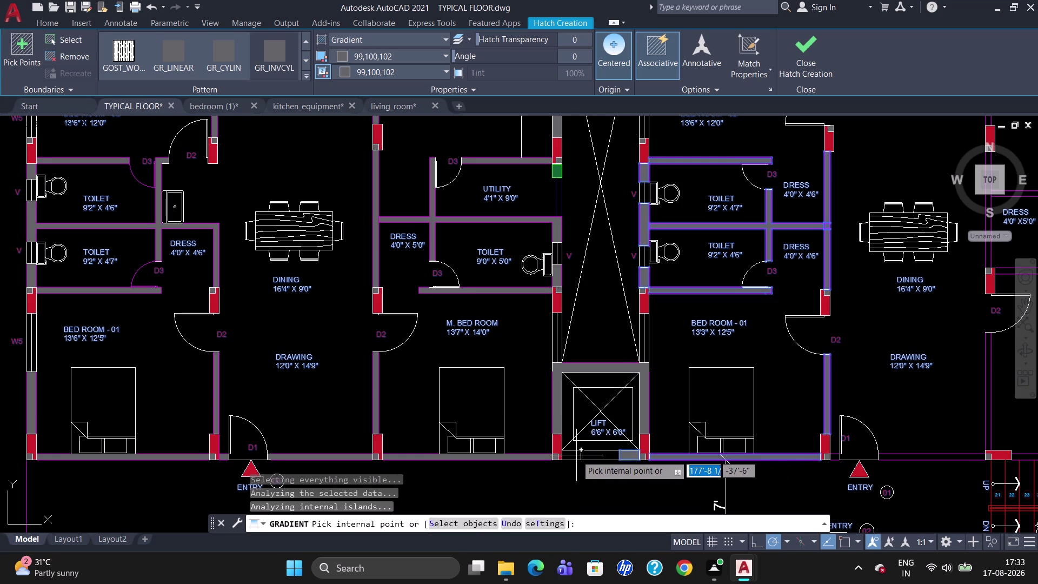
click(575, 453)
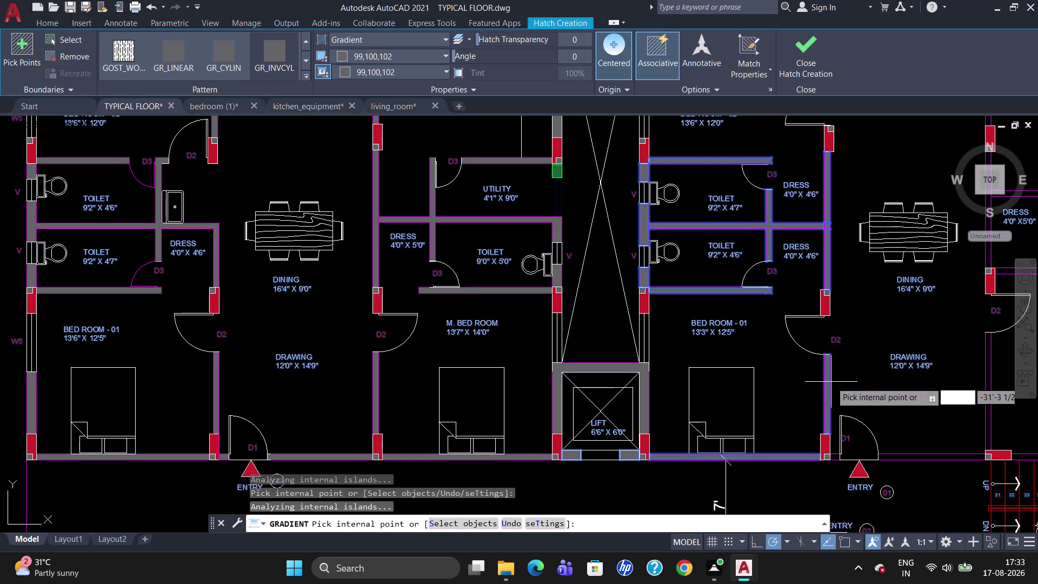
Pick the walls below the DRAWING room, beside the entry door and next to D1.
scroll(down, 3)
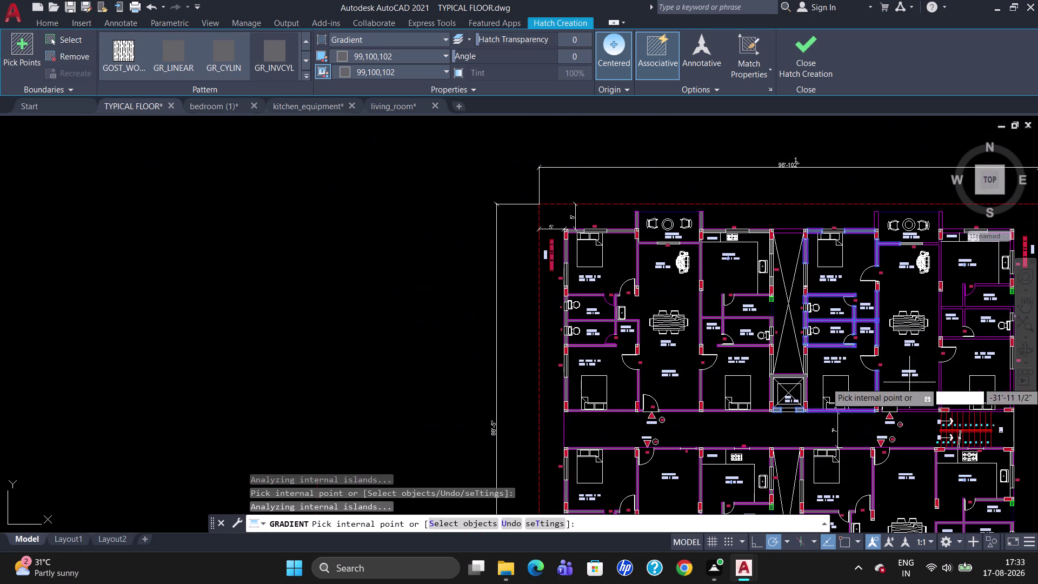
scroll(up, 3)
scroll(down, 3)
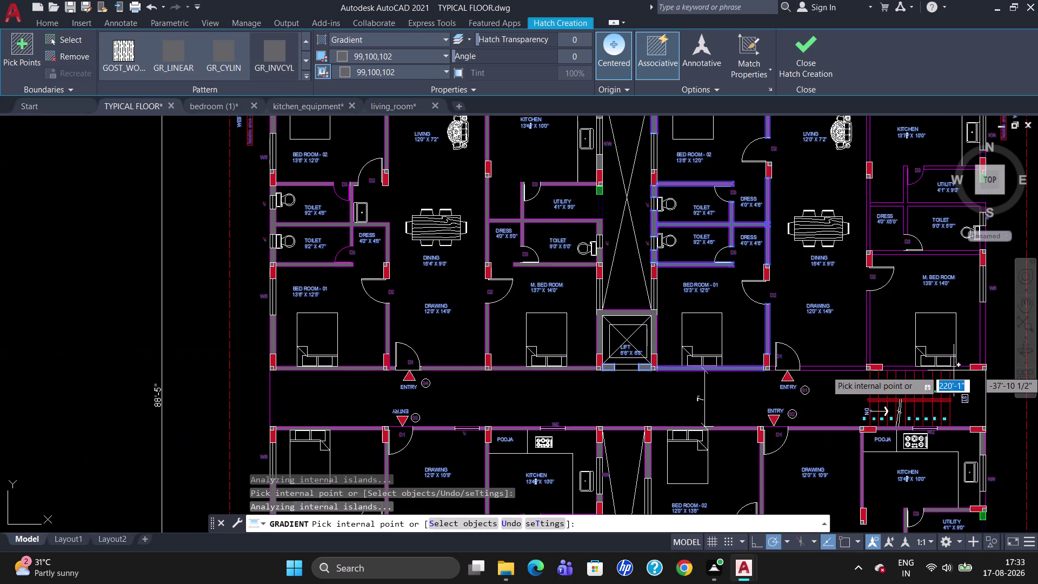
scroll(up, 3)
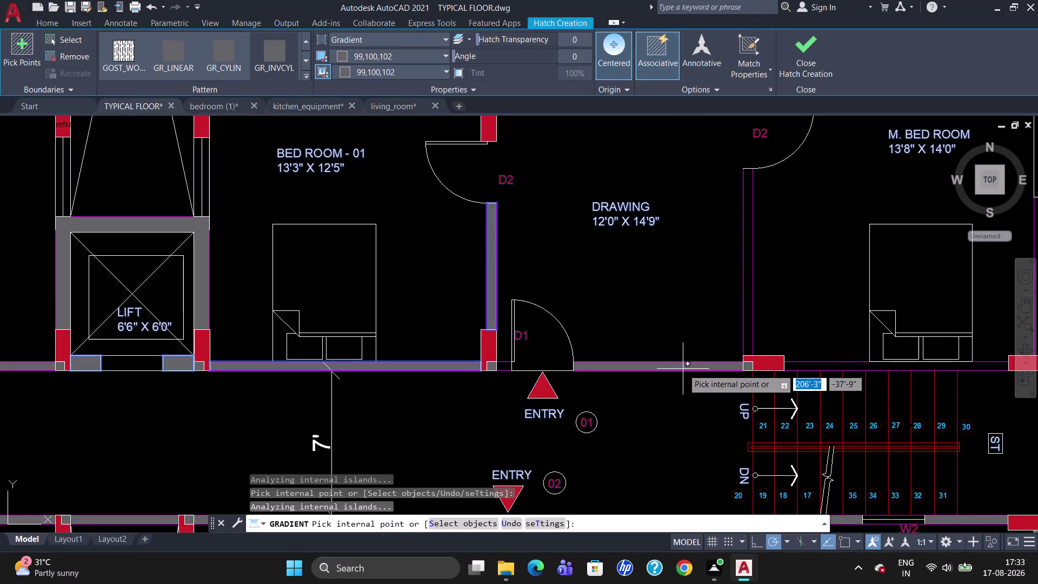
click(682, 369)
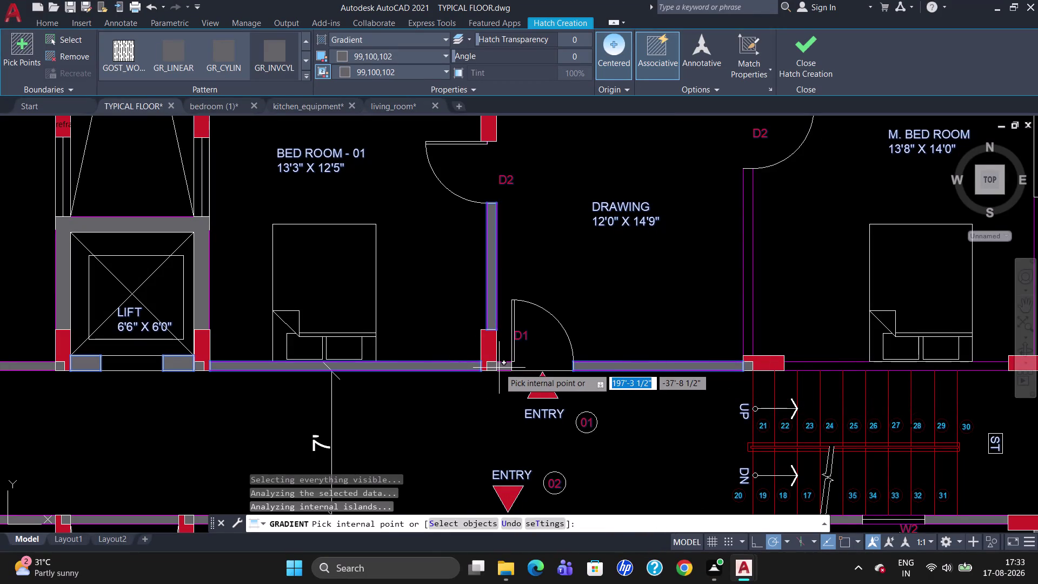
click(500, 367)
click(836, 366)
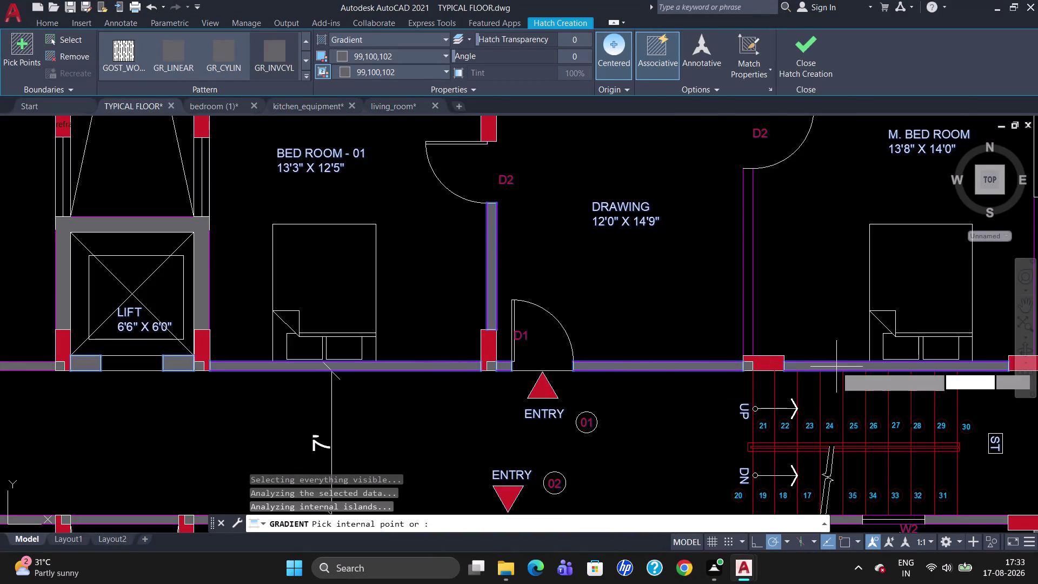
scroll(down, 3)
Pick the M. BED ROOM, DRESS, TOILET, UTILITY and staircase-side walls for the gradient hatch.
scroll(up, 3)
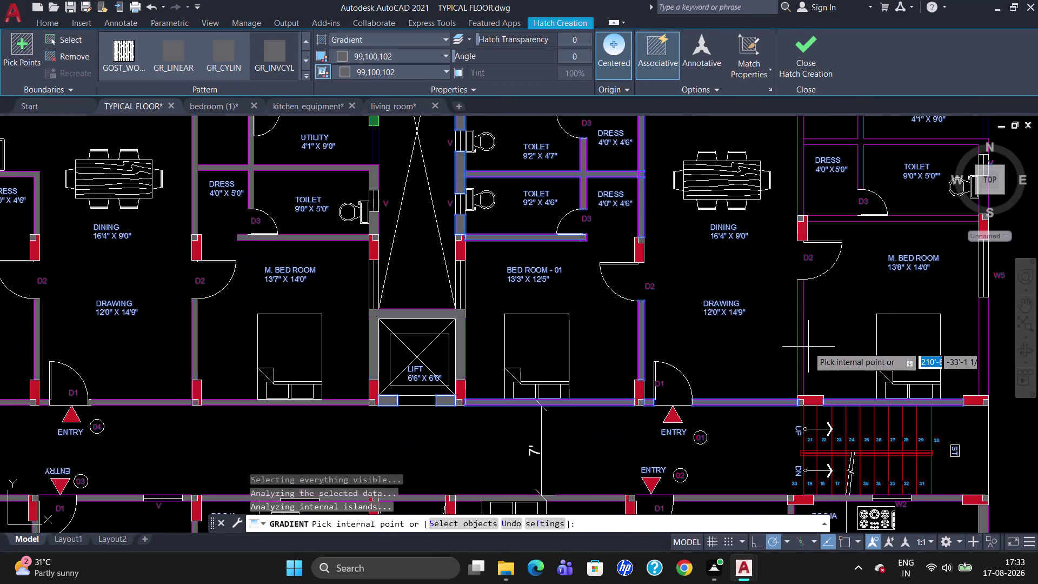
click(800, 348)
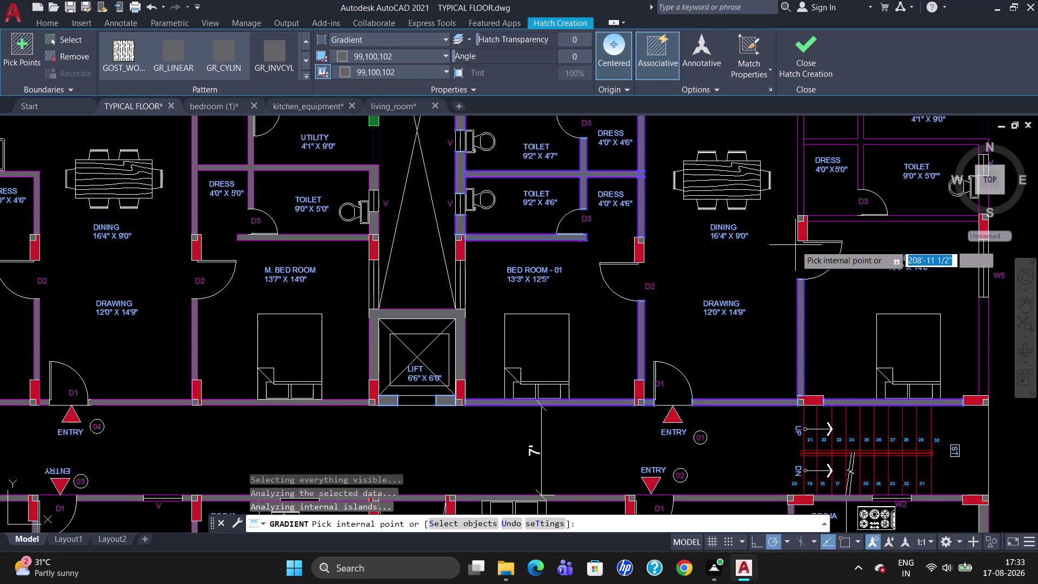
click(833, 219)
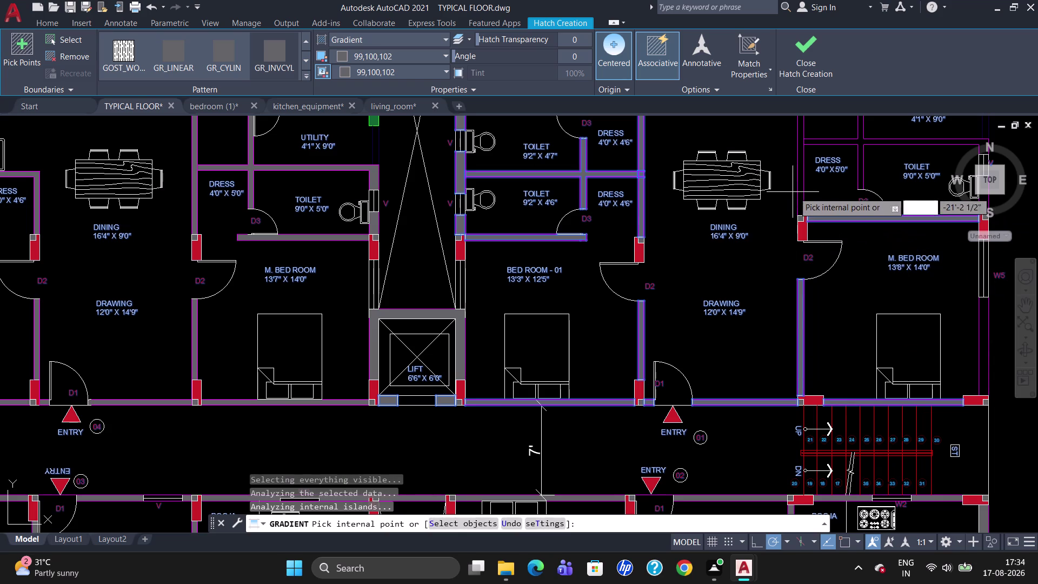
click(799, 190)
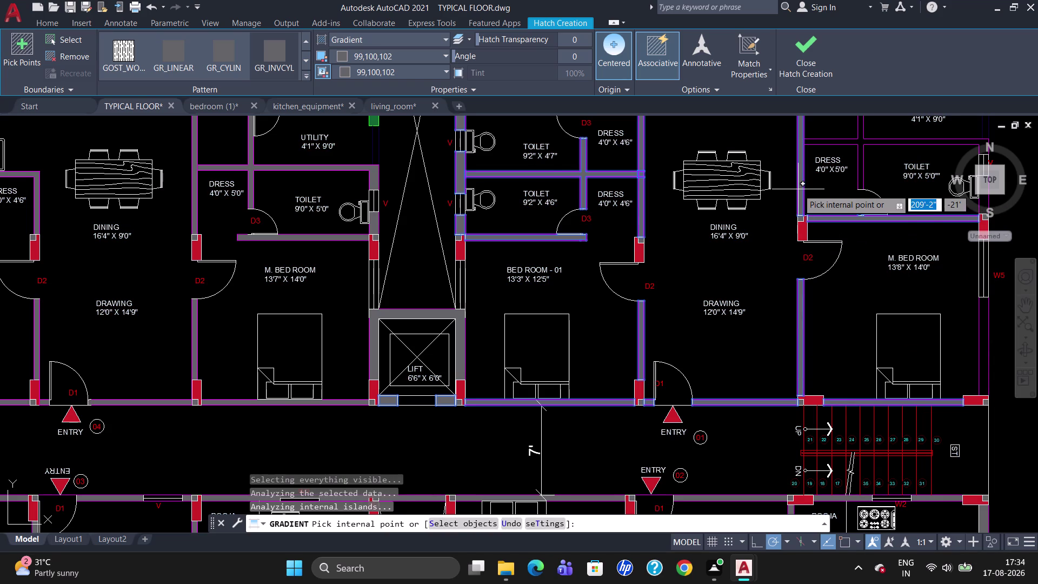
scroll(down, 3)
scroll(up, 3)
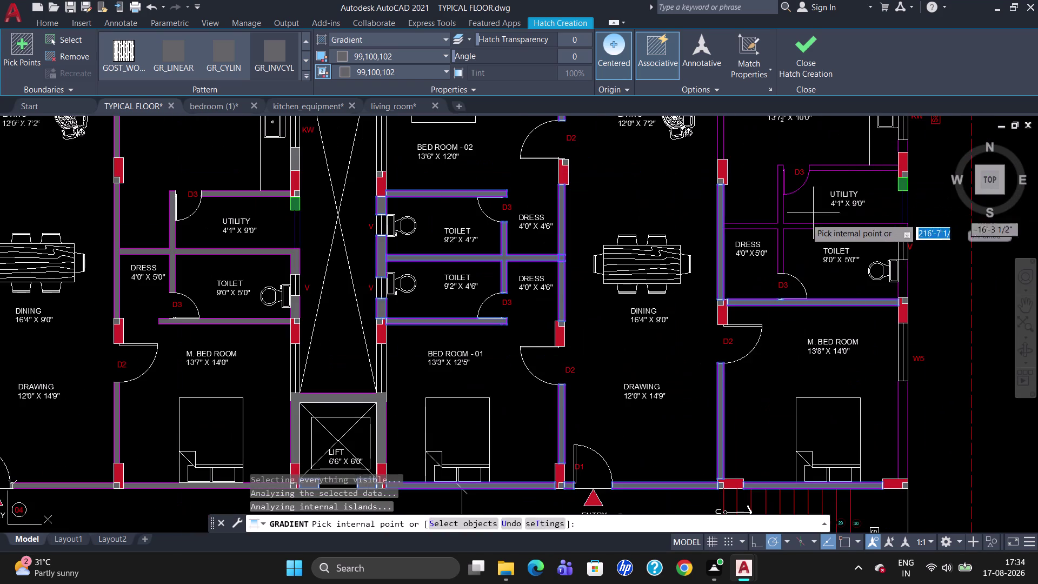
click(782, 227)
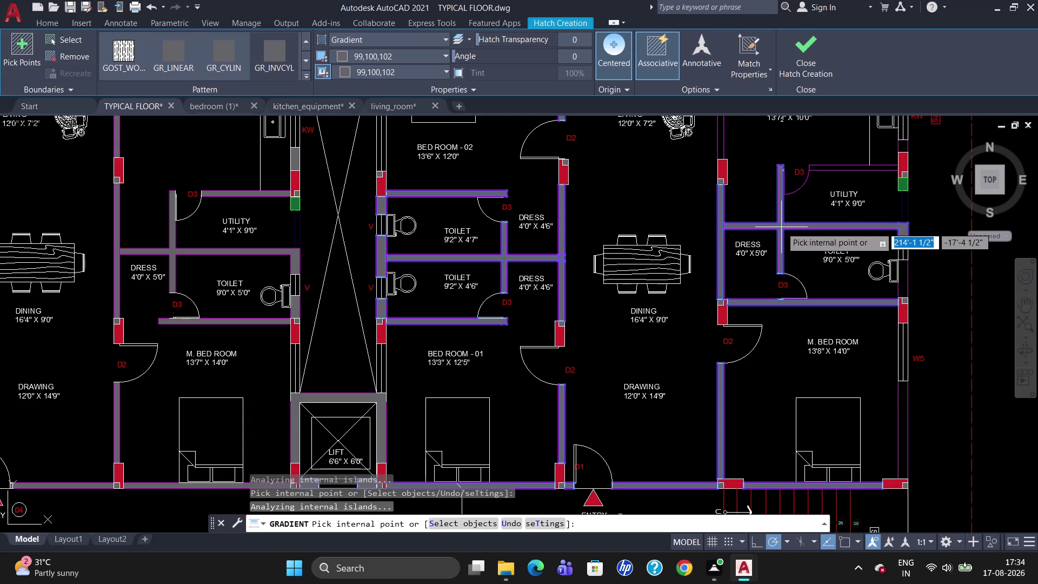
click(904, 282)
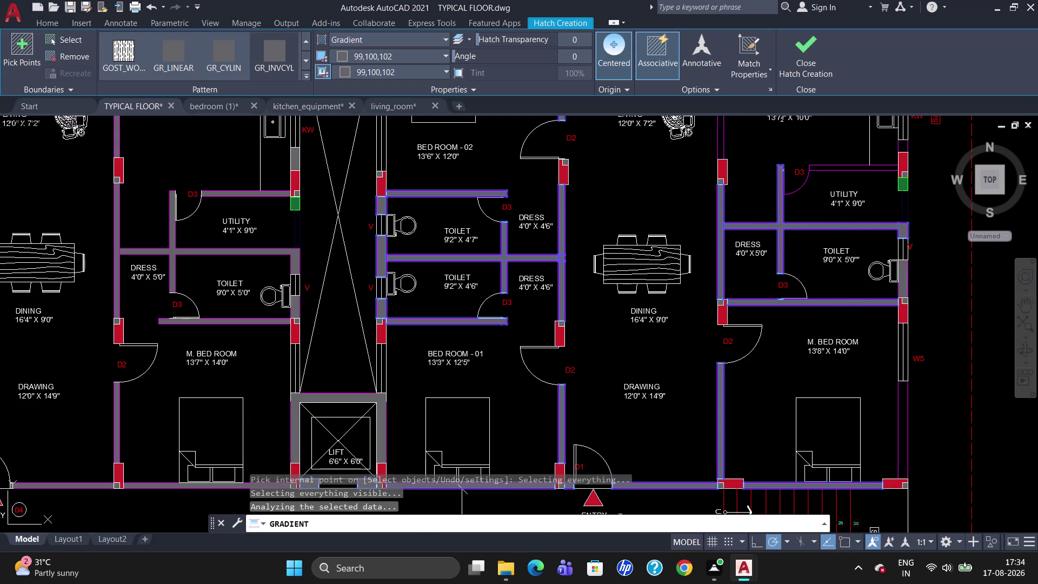
scroll(down, 3)
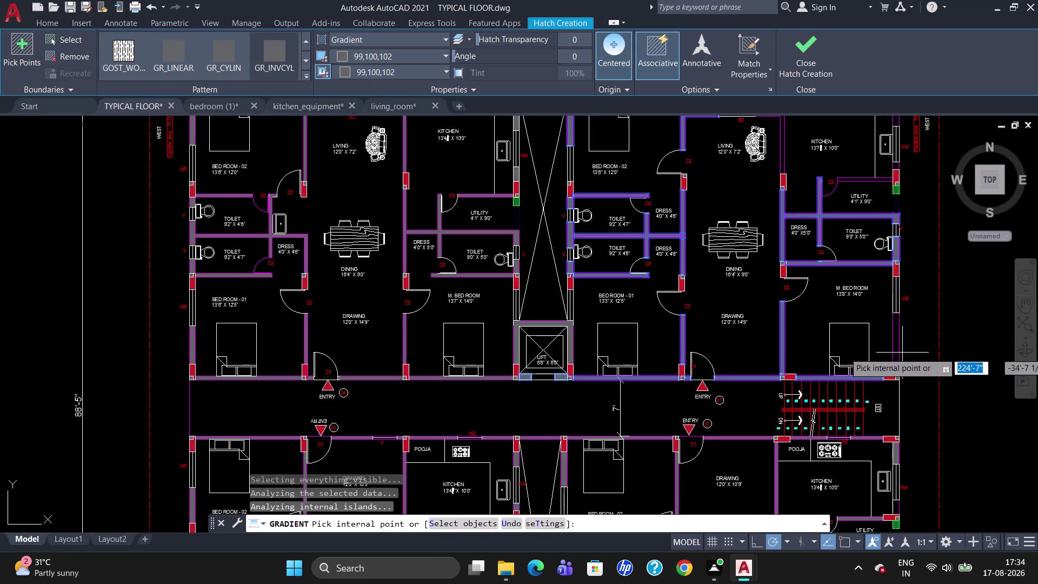
click(894, 343)
scroll(down, 3)
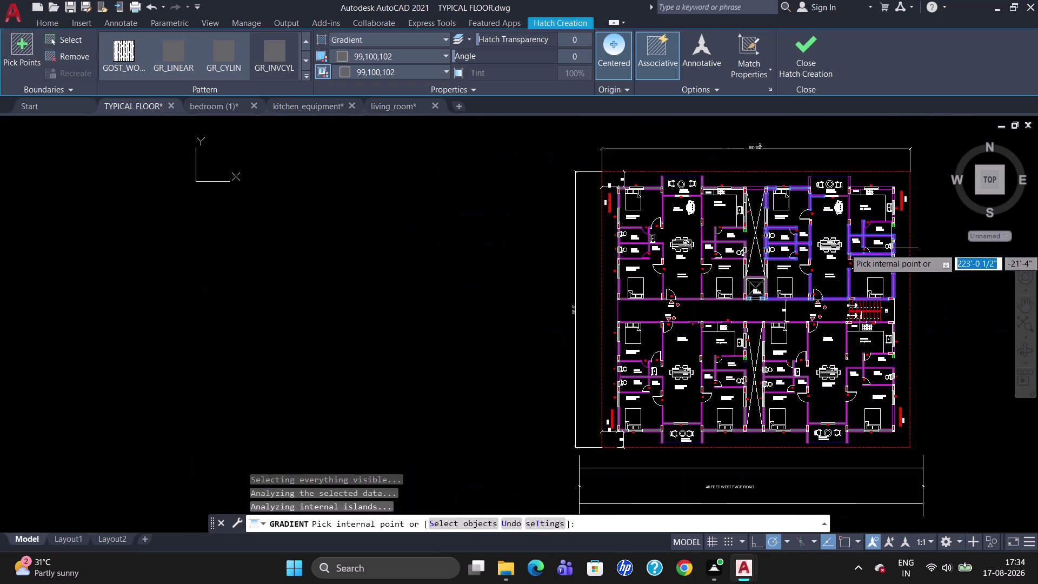
scroll(up, 3)
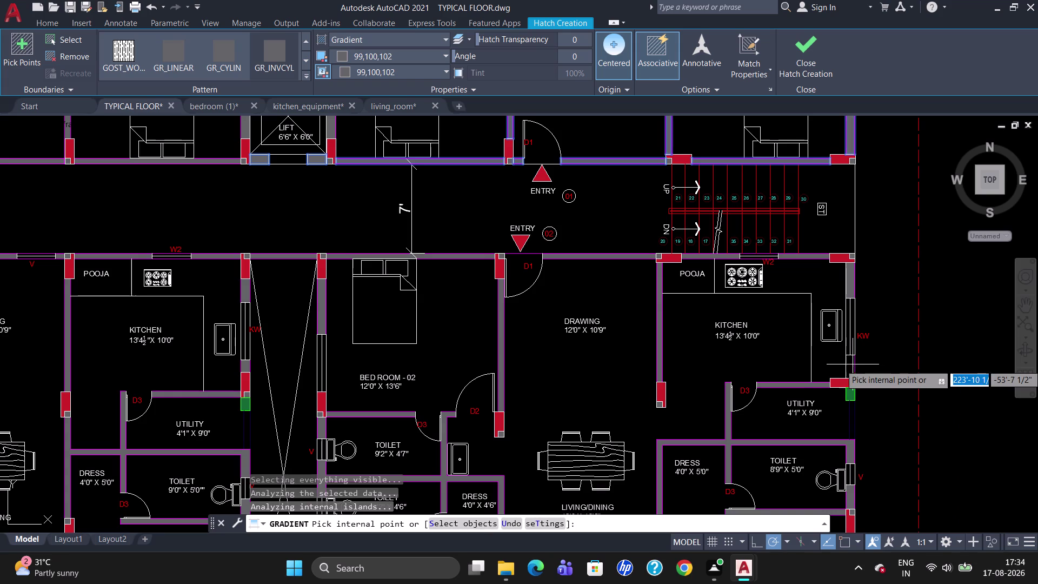
Pick gradient fill points in the wall beside the lower kitchen and nearby wall areas.
click(852, 365)
scroll(down, 3)
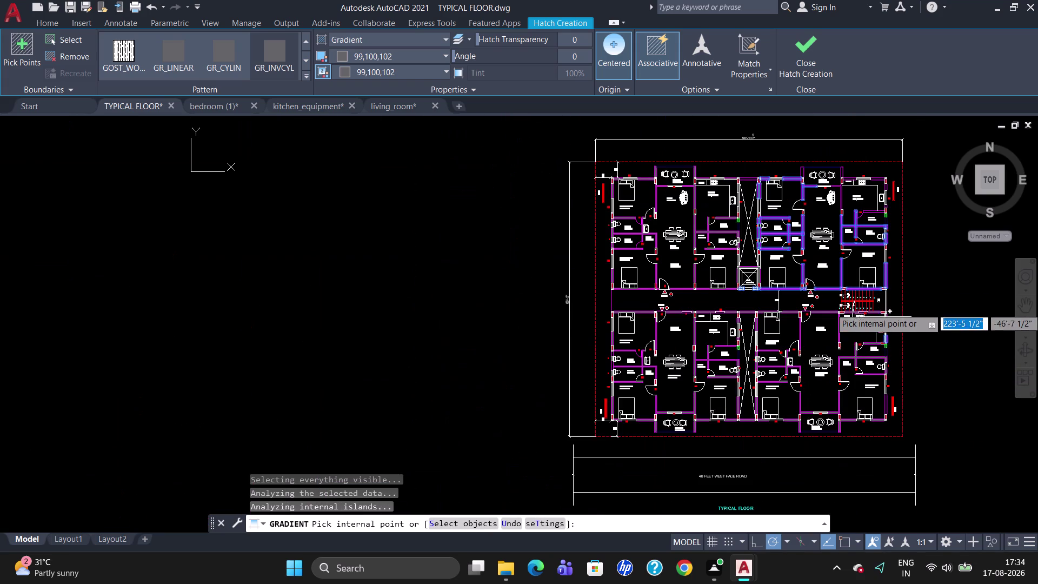
scroll(up, 3)
scroll(down, 3)
scroll(up, 3)
scroll(down, 3)
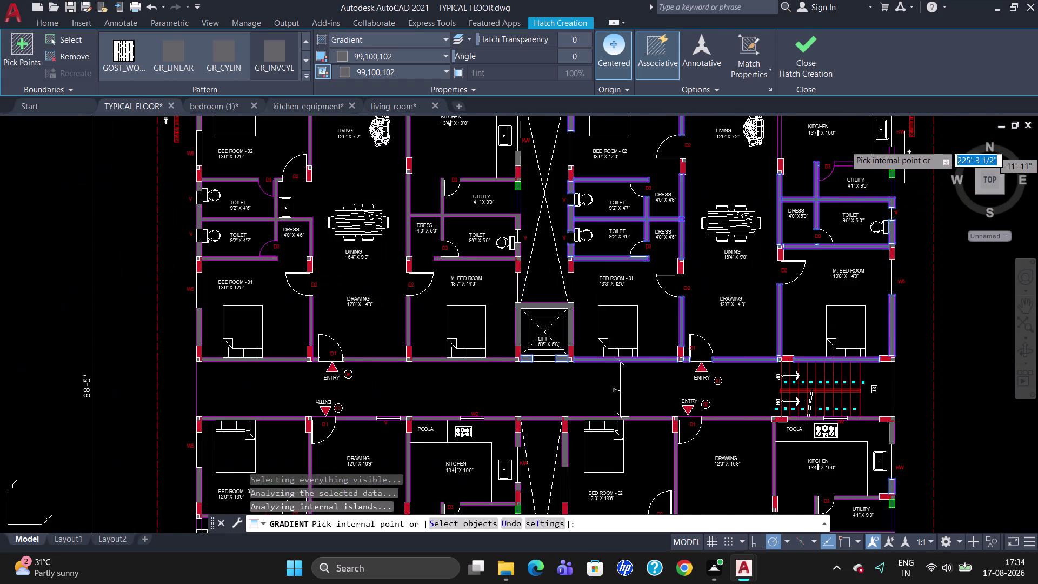
scroll(up, 3)
click(874, 213)
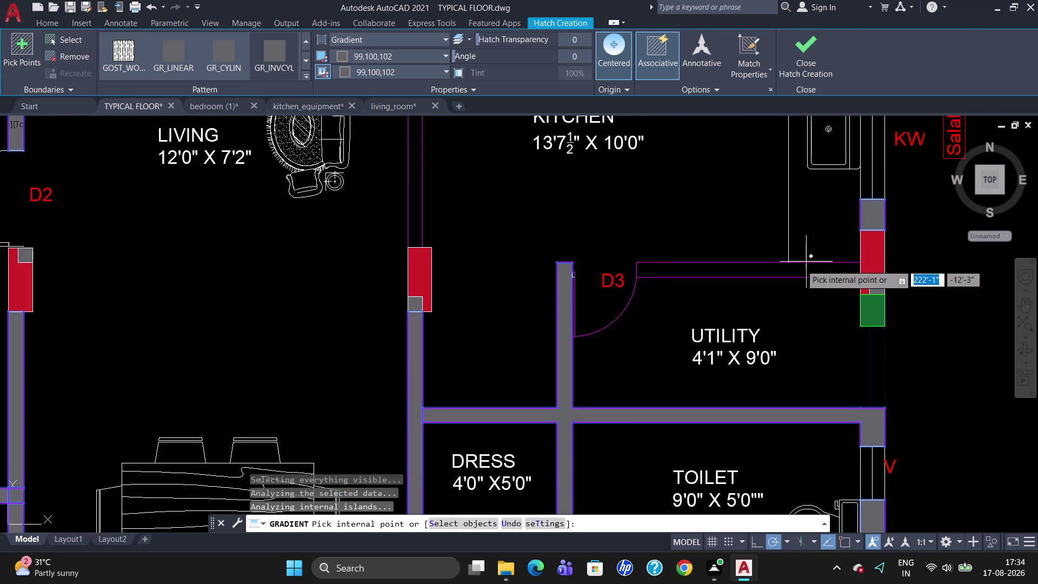
click(799, 268)
scroll(down, 3)
scroll(up, 3)
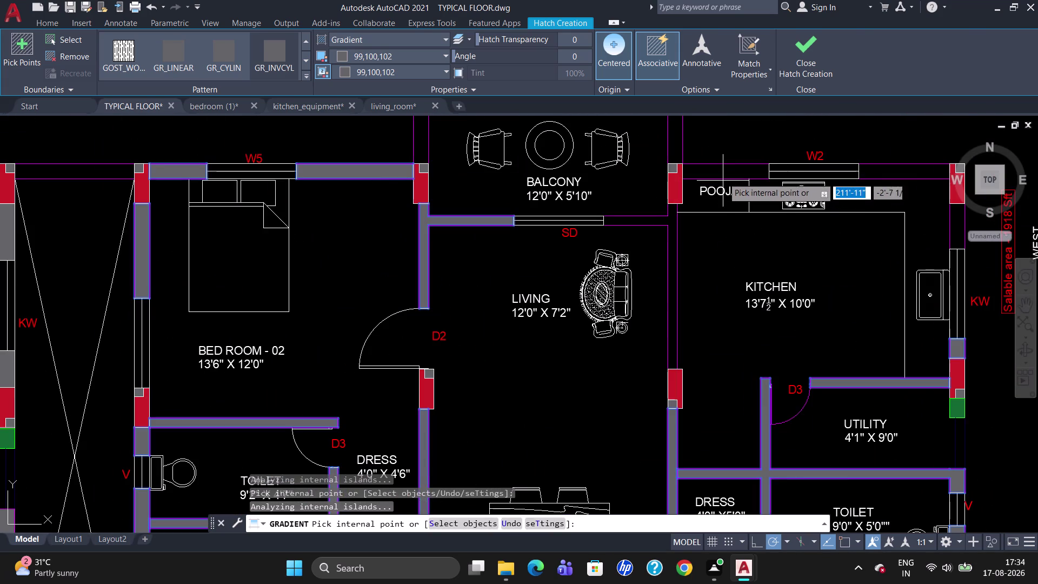
Add walls near the pooja room, the kitchen's outer wall and the wider plan, then exit with Escape.
click(722, 172)
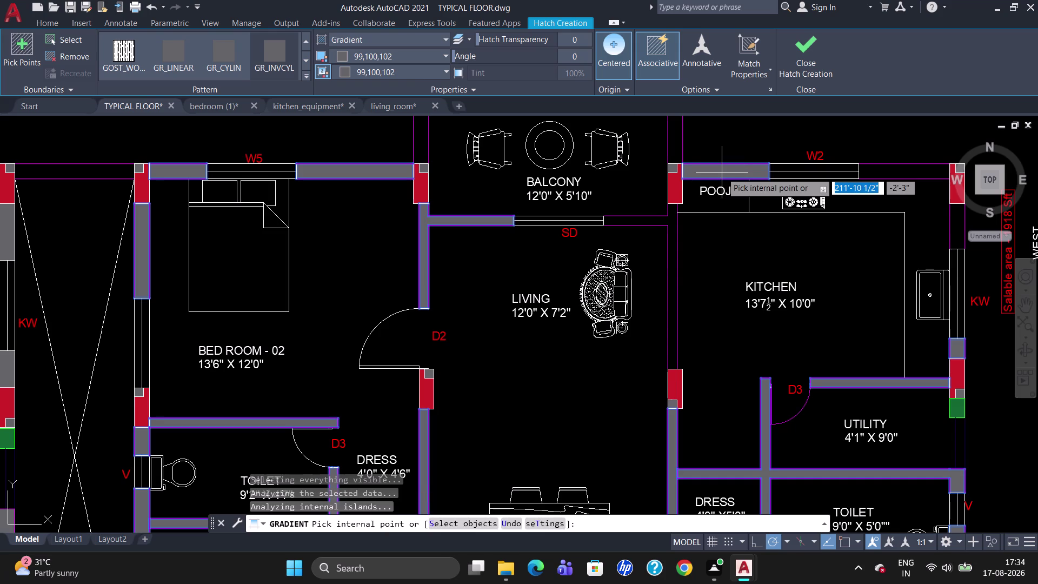
click(888, 172)
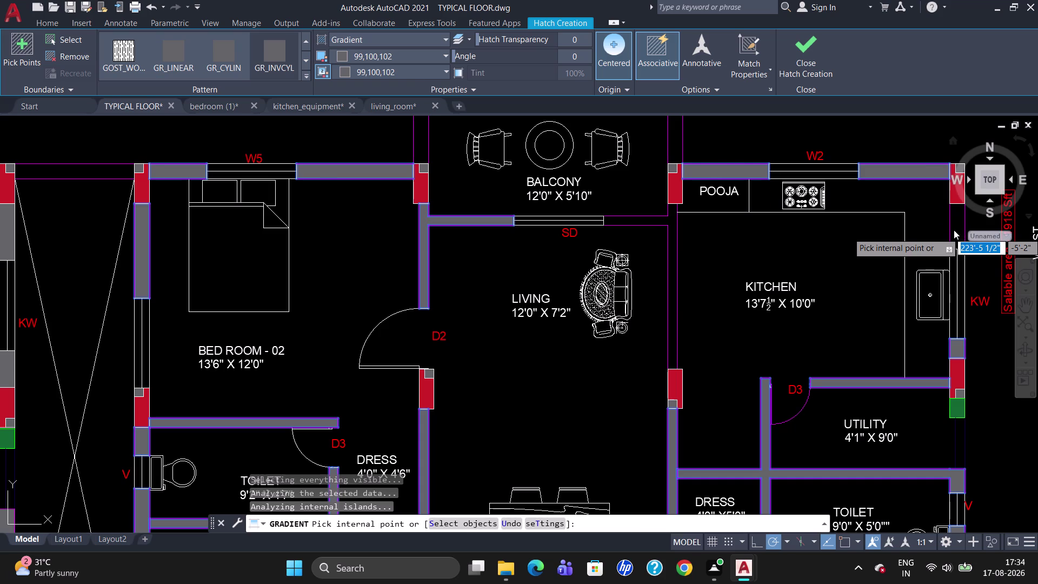
scroll(up, 3)
scroll(down, 3)
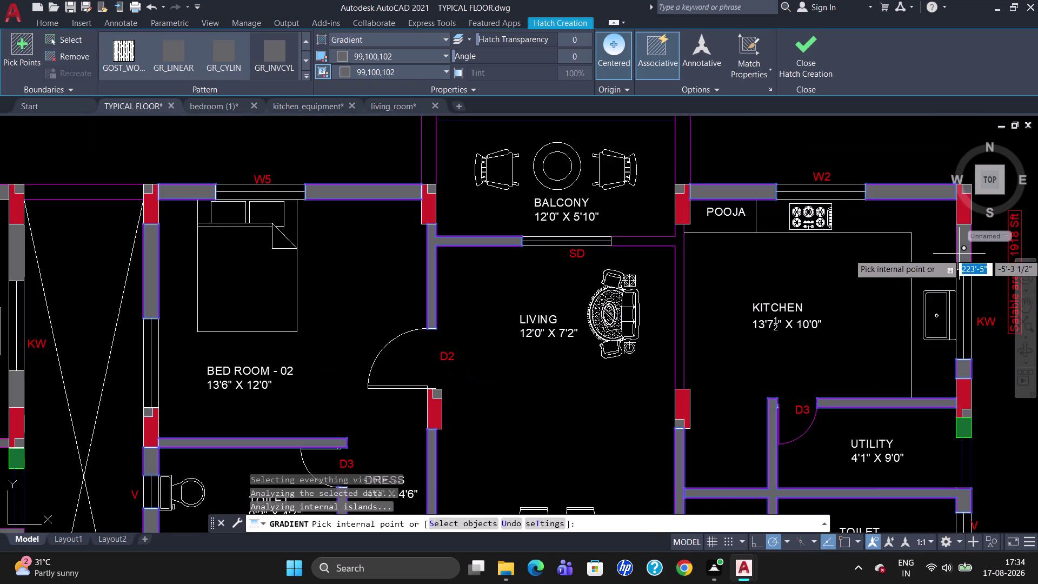
click(960, 253)
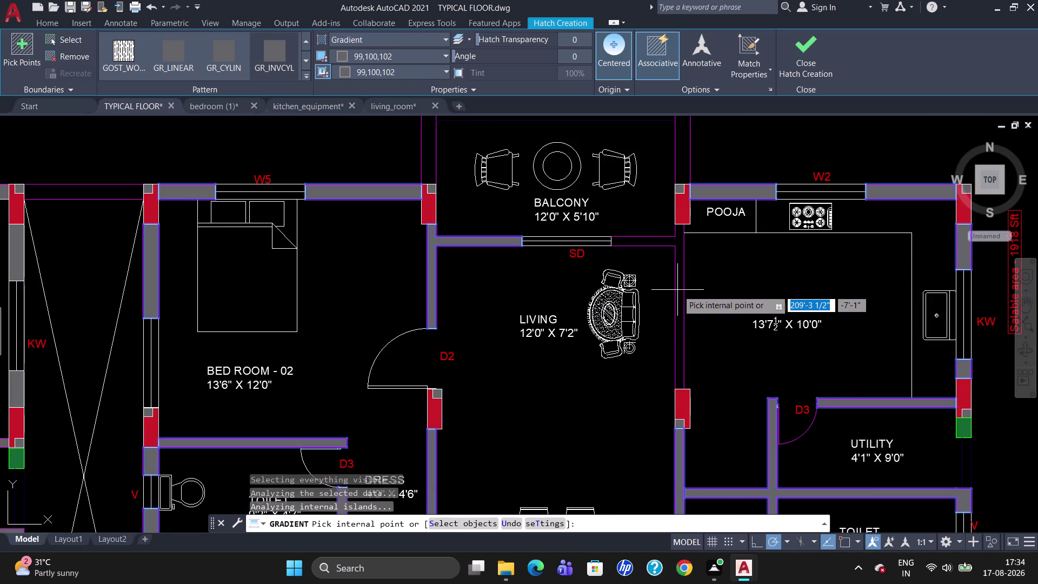
click(678, 290)
click(681, 163)
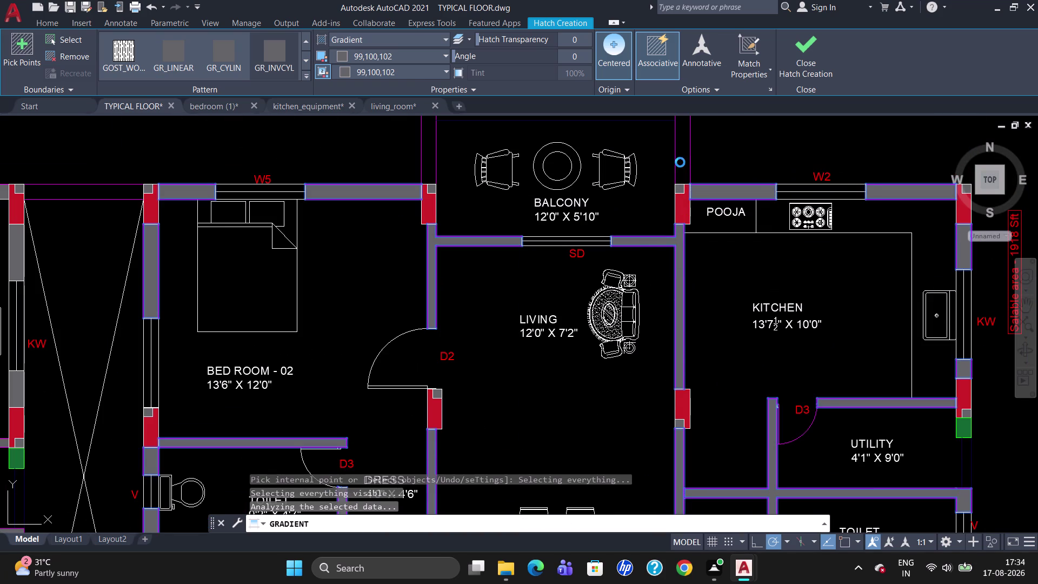
scroll(down, 3)
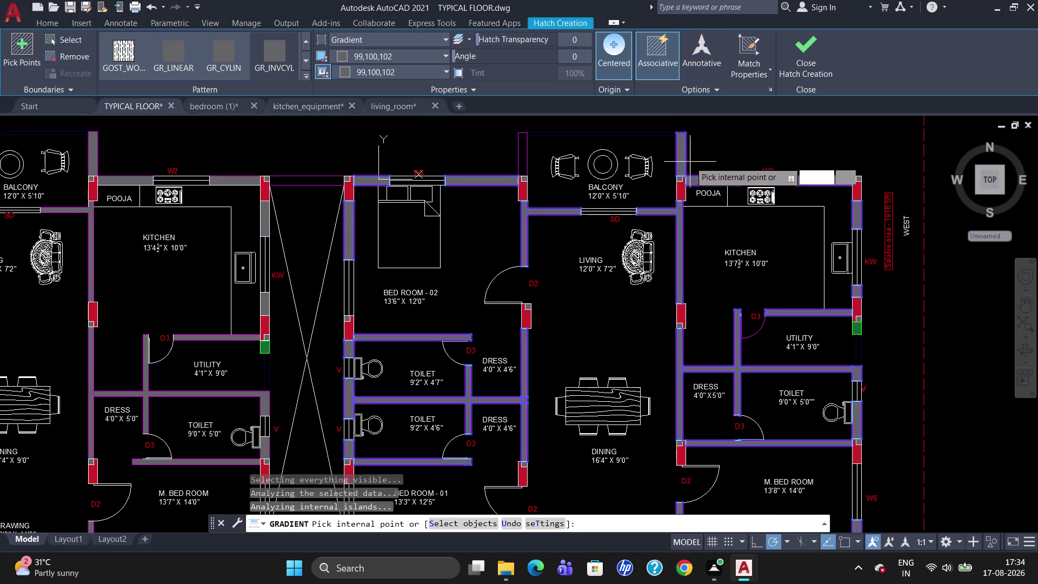
click(522, 156)
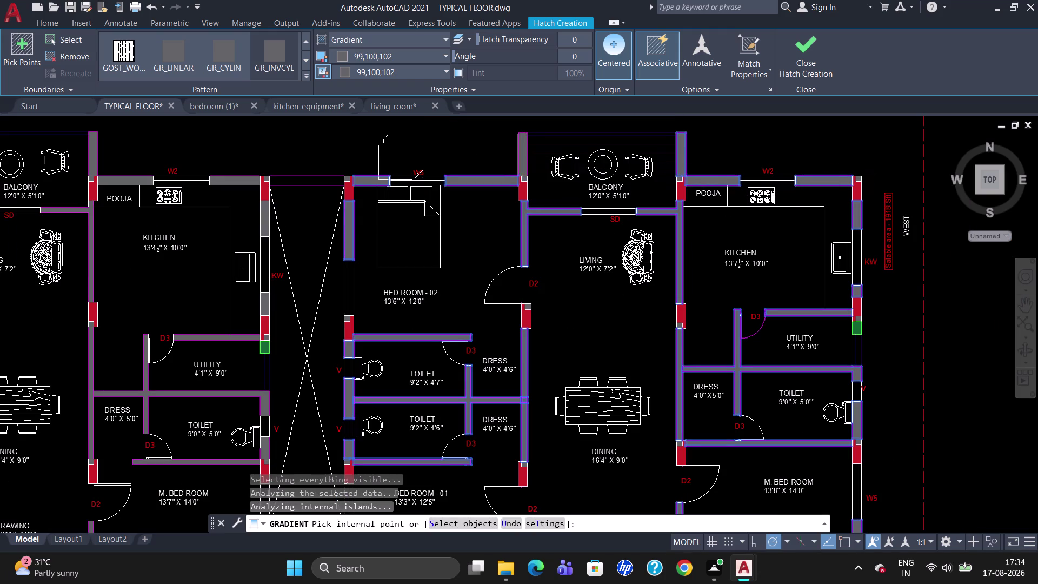
key(Escape)
scroll(down, 3)
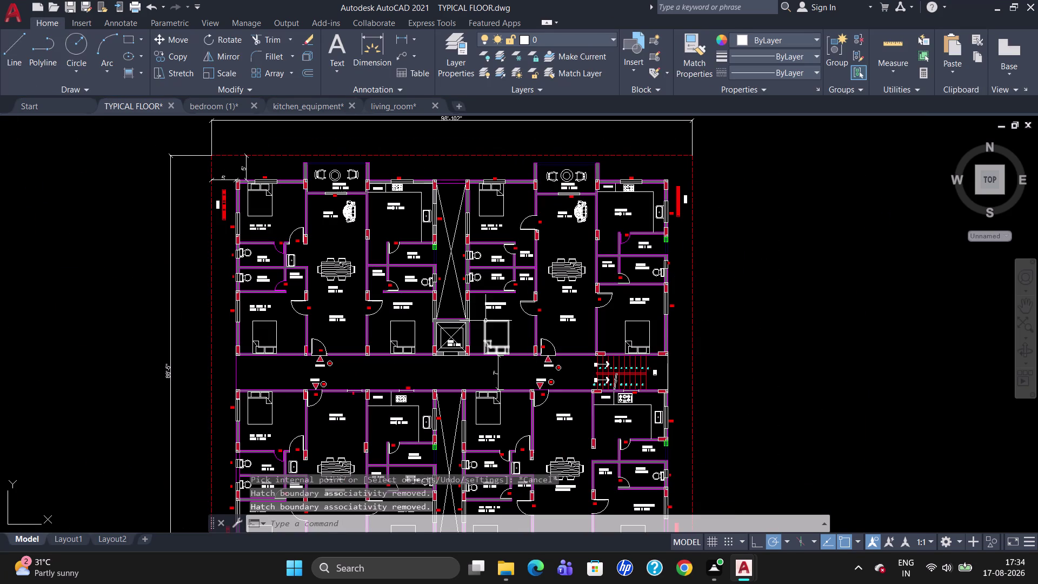
scroll(up, 3)
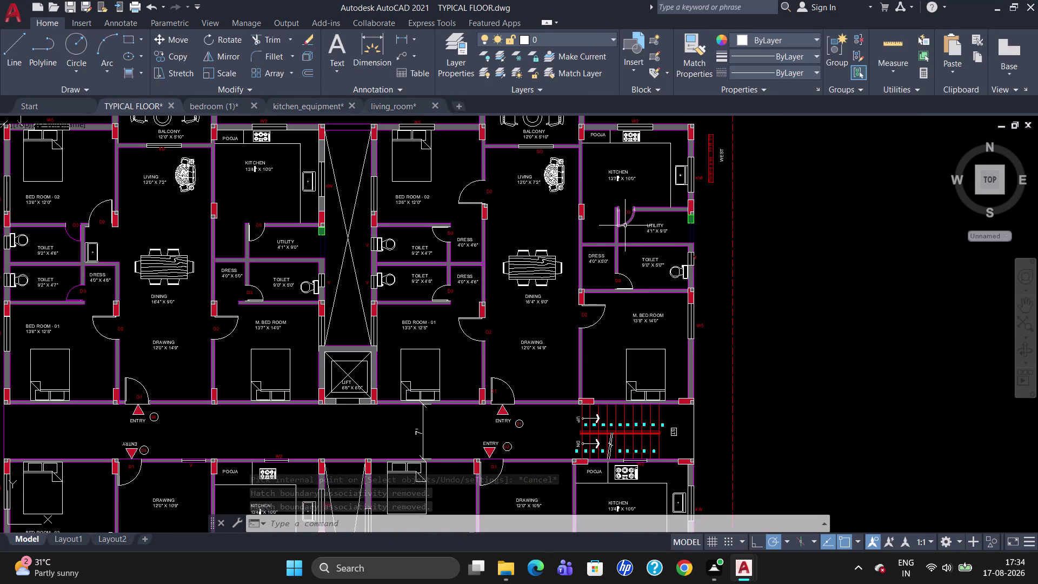
click(625, 224)
click(606, 40)
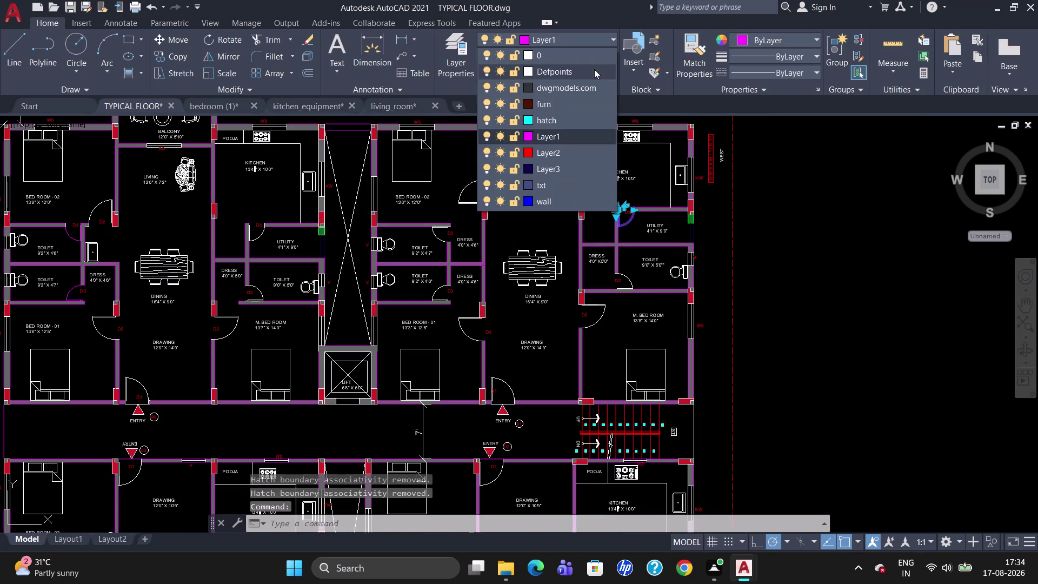
click(589, 57)
key(Escape)
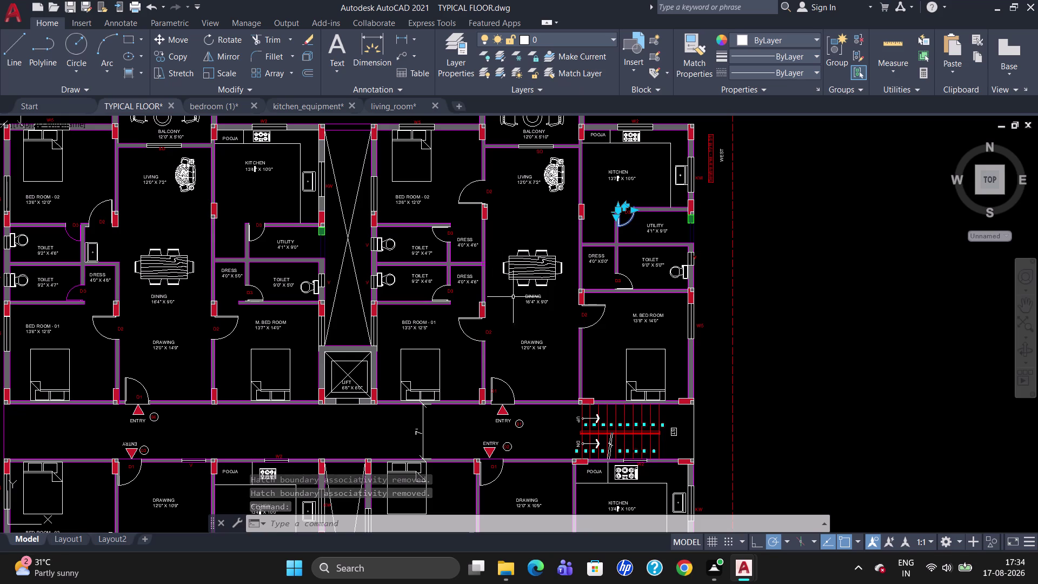
key(Escape)
scroll(down, 3)
scroll(up, 3)
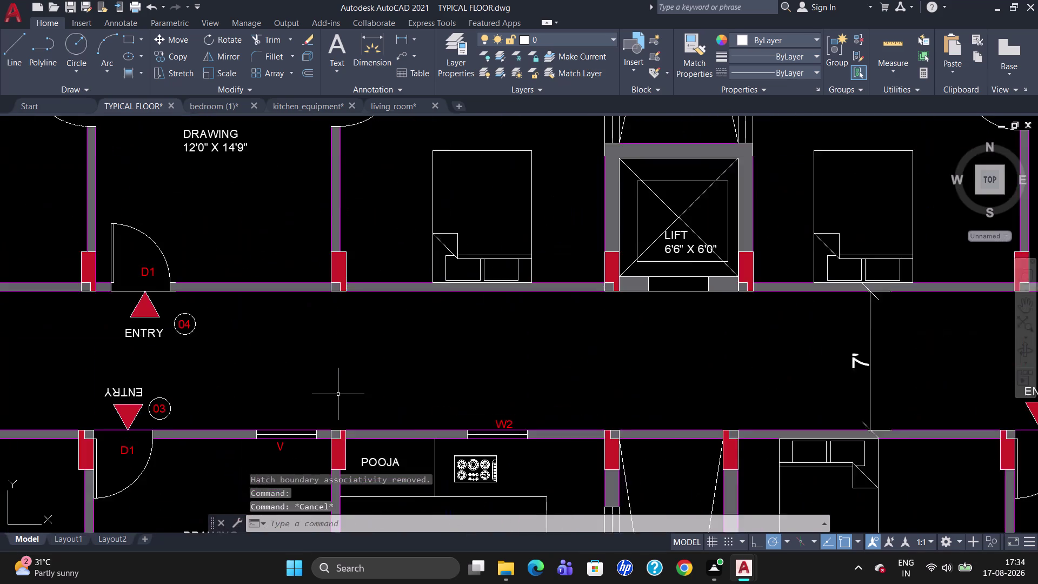
scroll(down, 3)
scroll(up, 3)
scroll(down, 3)
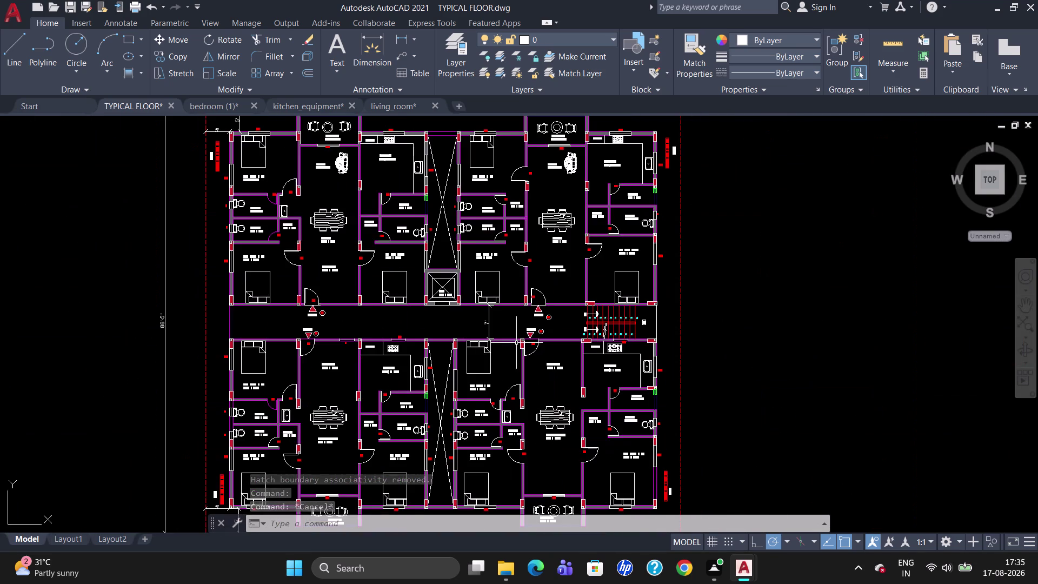
scroll(up, 3)
click(395, 281)
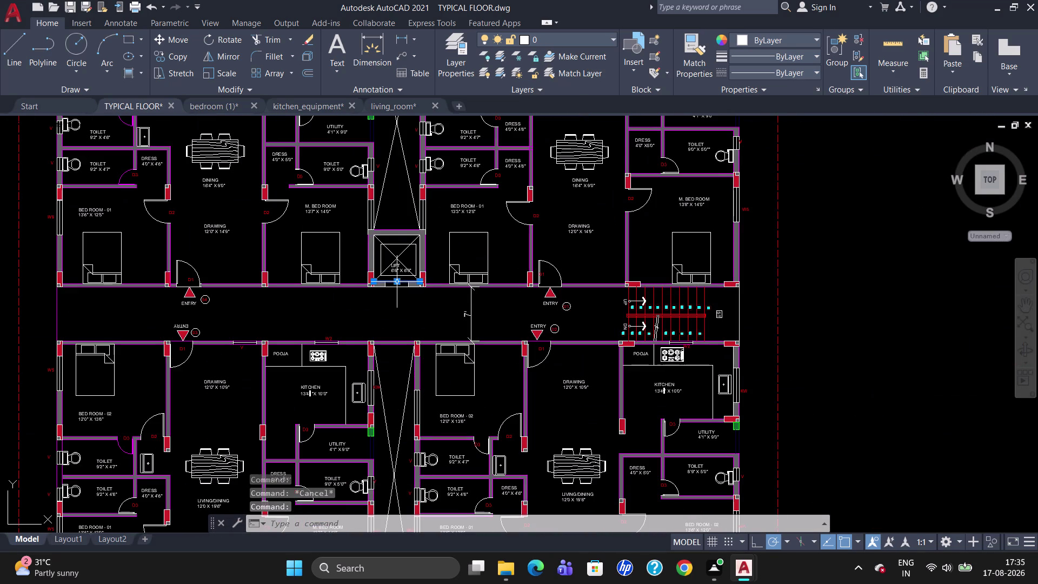
click(395, 287)
click(542, 37)
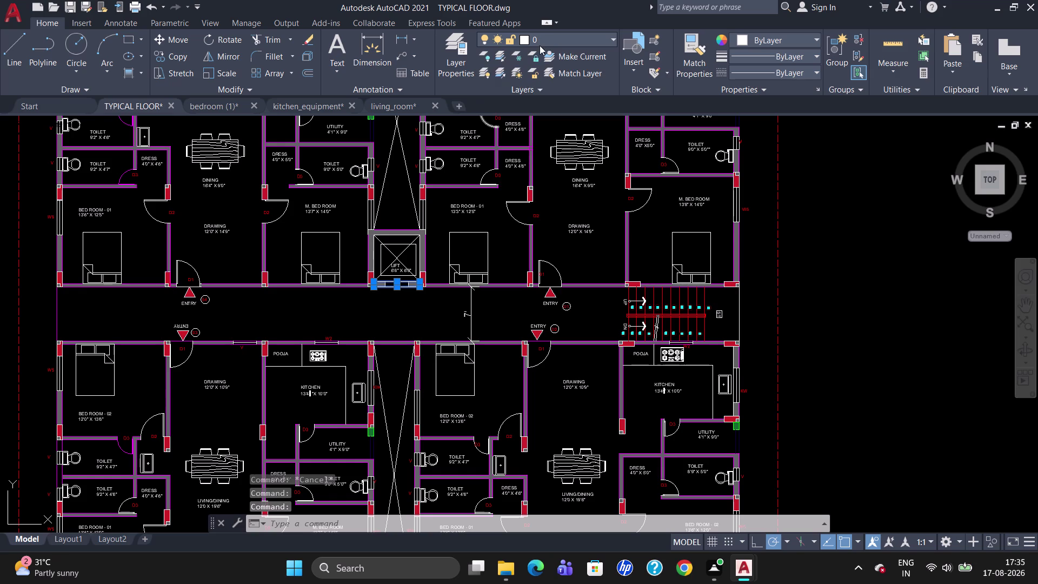
click(547, 137)
key(Escape)
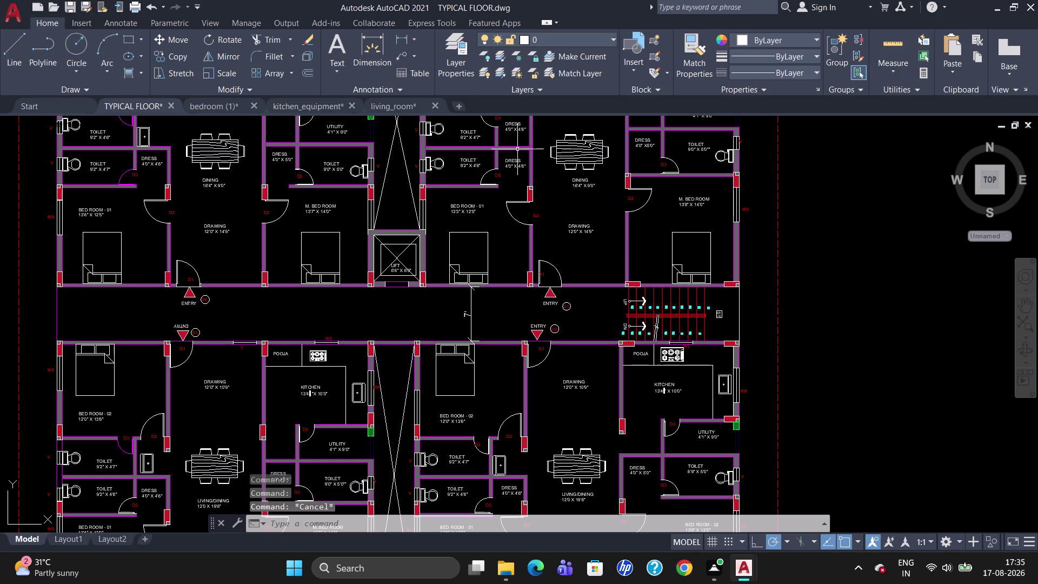
scroll(down, 3)
scroll(up, 3)
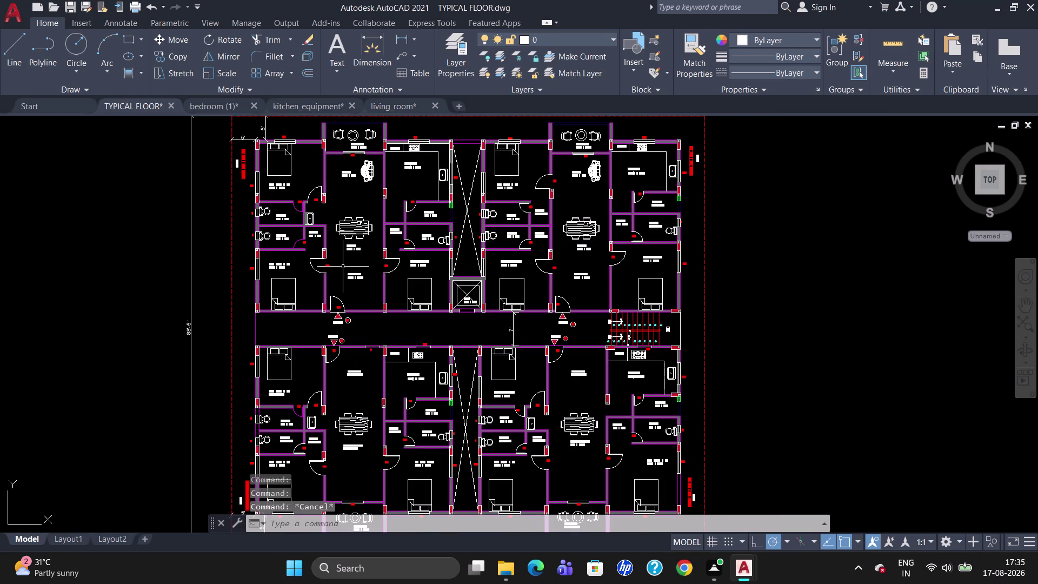
scroll(up, 3)
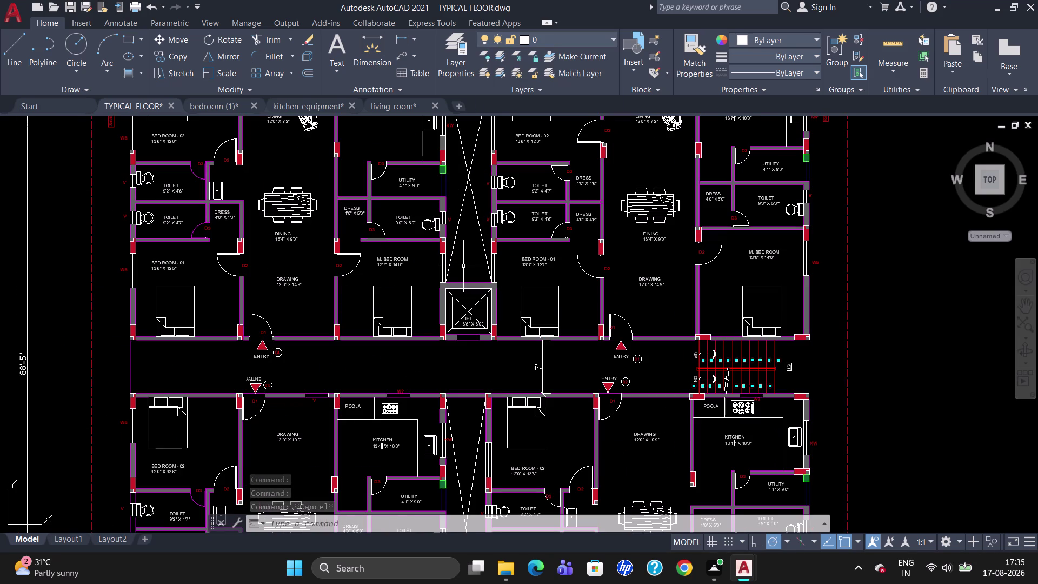
scroll(down, 3)
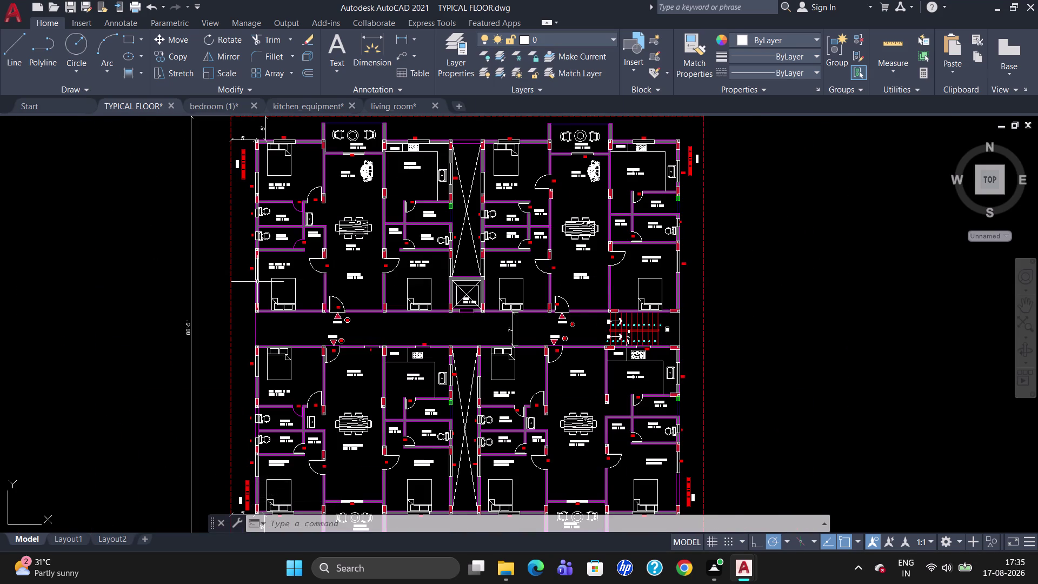
scroll(up, 3)
scroll(down, 3)
scroll(up, 3)
scroll(down, 3)
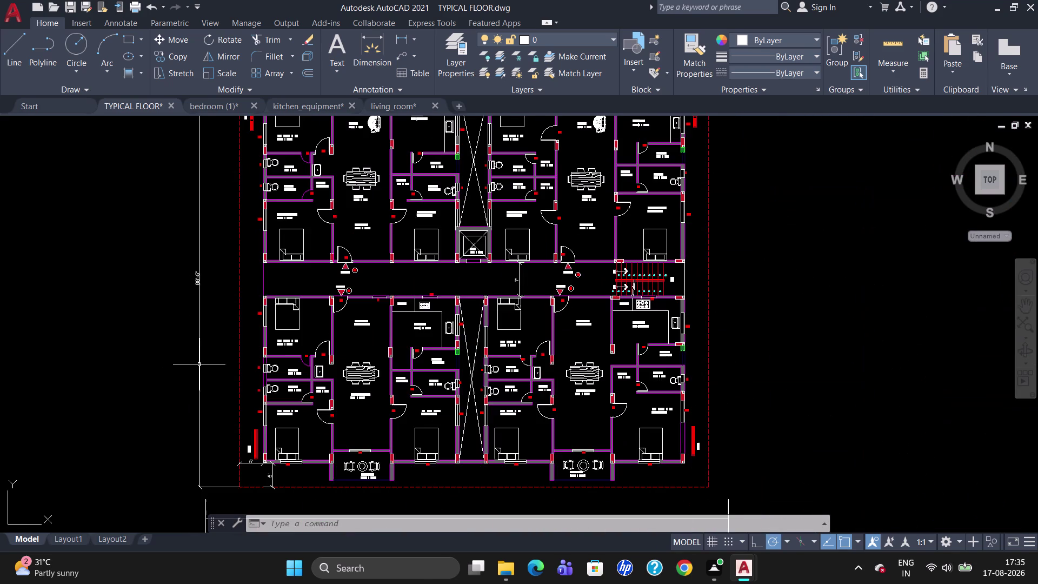
scroll(down, 3)
scroll(up, 3)
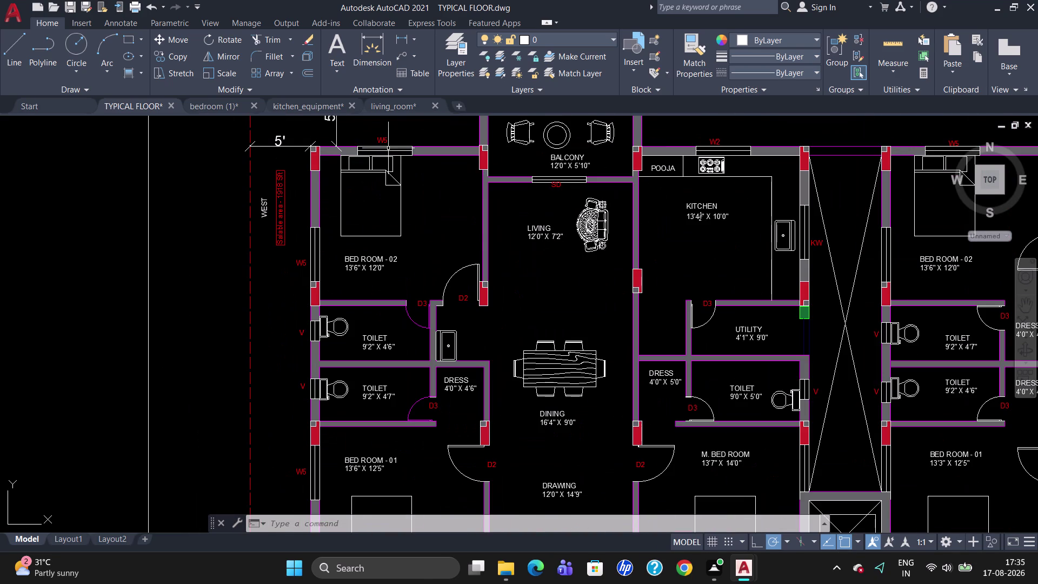
Select the bedroom windows and toilet fixtures, then undo and cancel the selection.
click(389, 149)
click(384, 149)
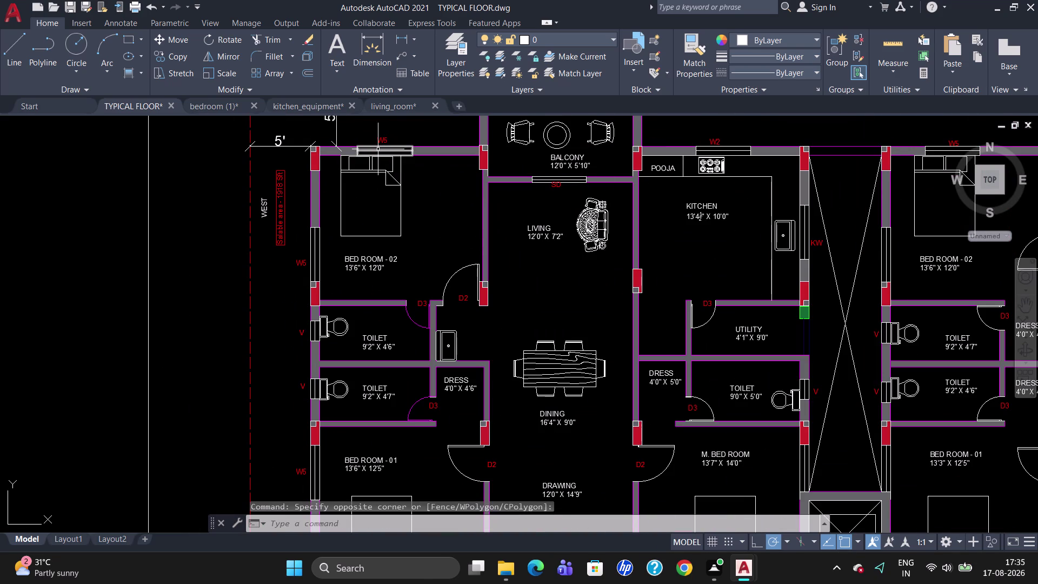
click(378, 149)
click(319, 239)
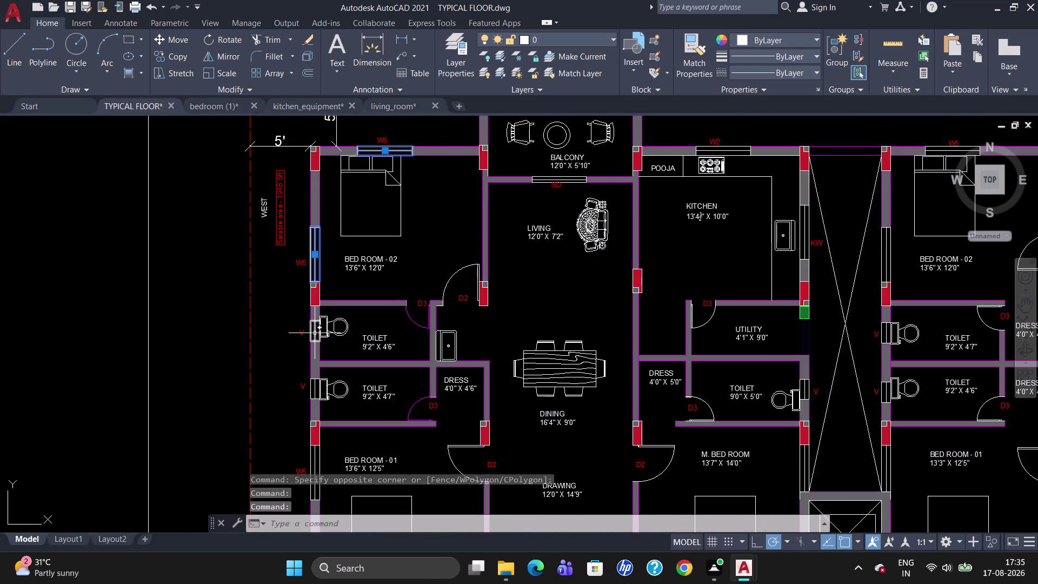
click(315, 331)
click(318, 386)
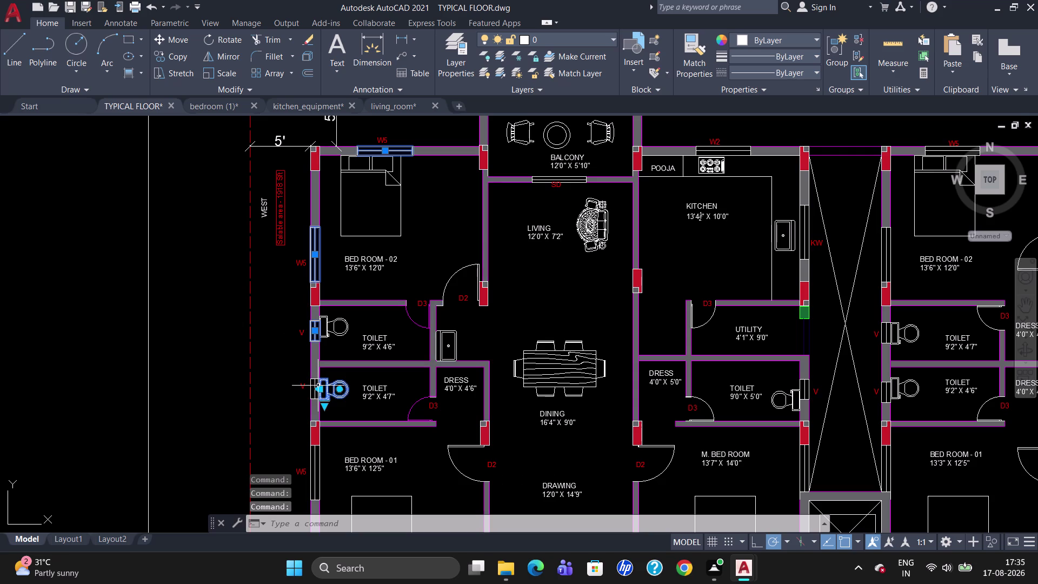
key(u)
key(Return)
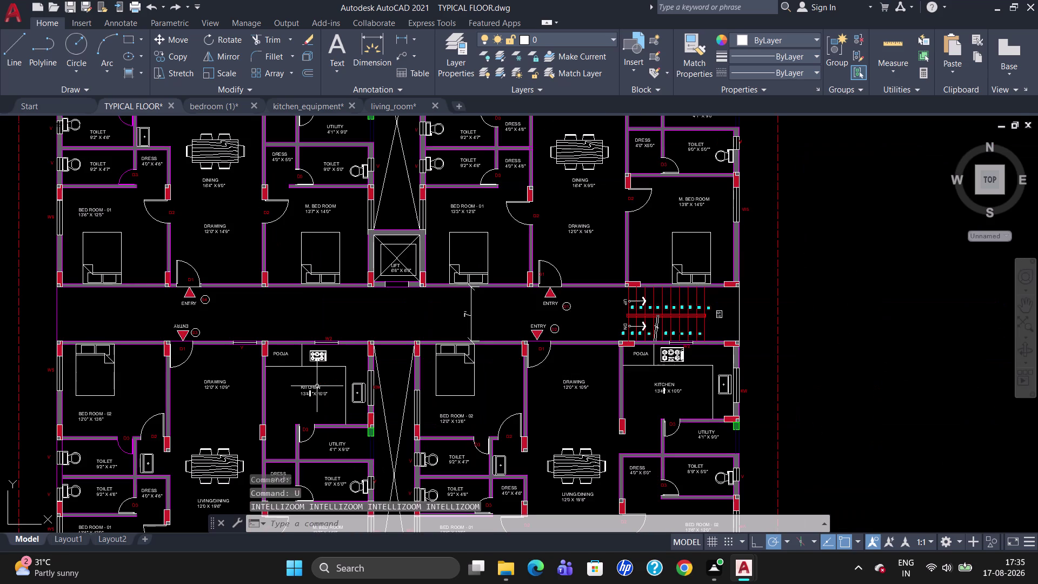
scroll(down, 3)
scroll(up, 3)
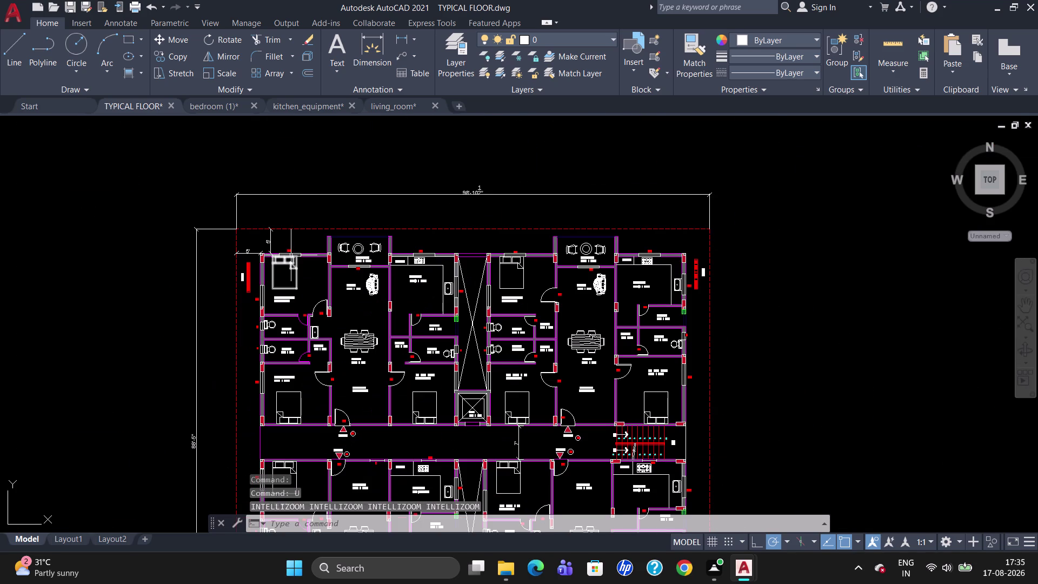
click(291, 255)
key(Escape)
scroll(up, 3)
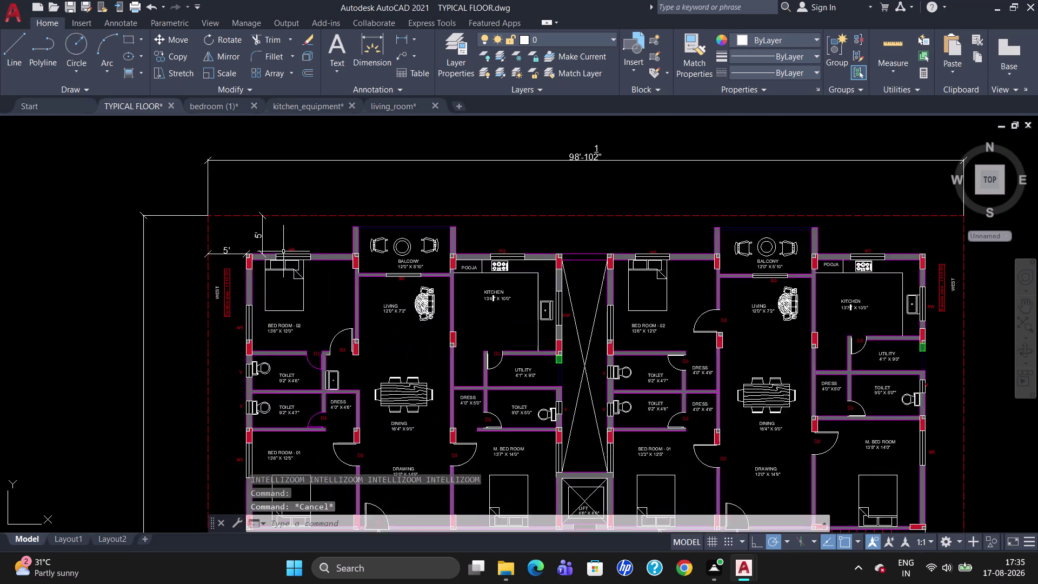
scroll(up, 3)
Select the top W5 bedroom window, west window, corridor windows and toilet ventilators.
click(292, 258)
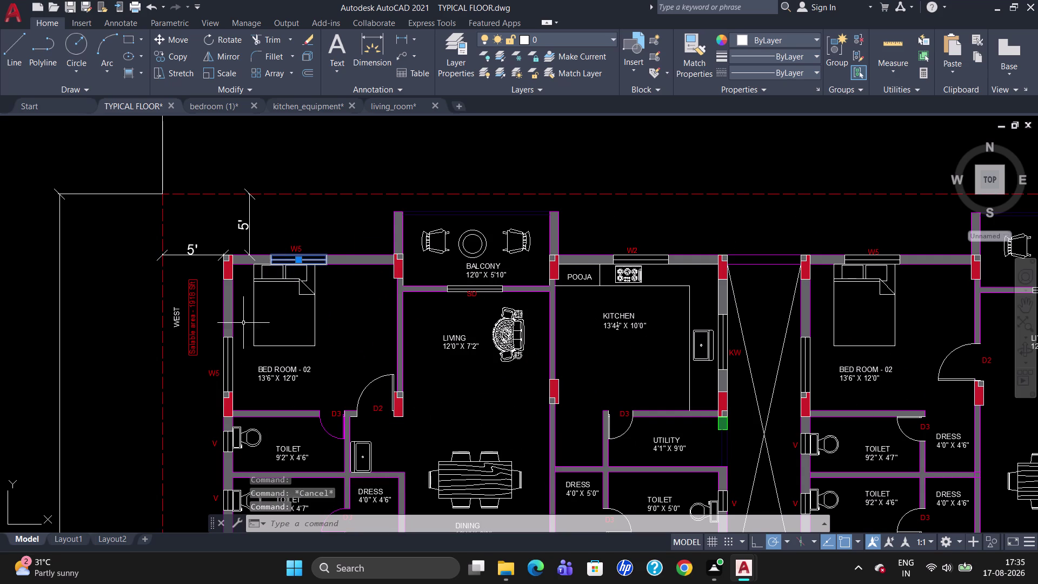
click(228, 350)
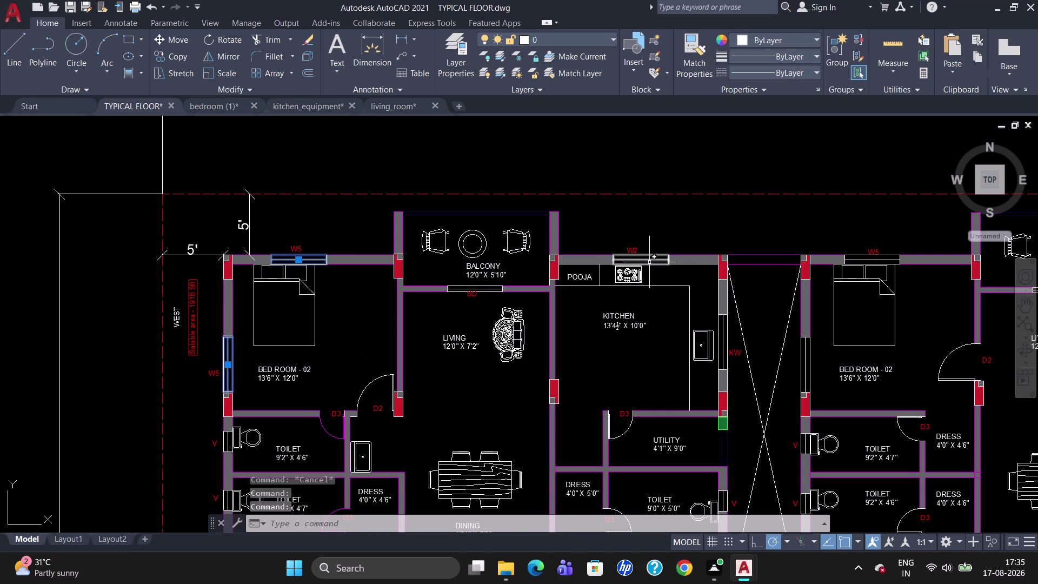
click(649, 263)
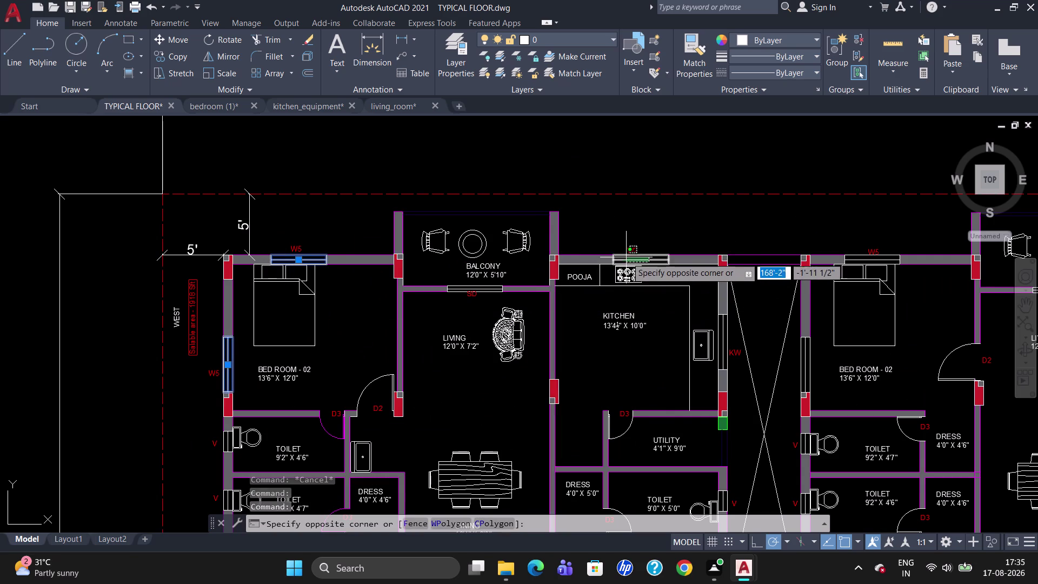
click(632, 256)
click(489, 287)
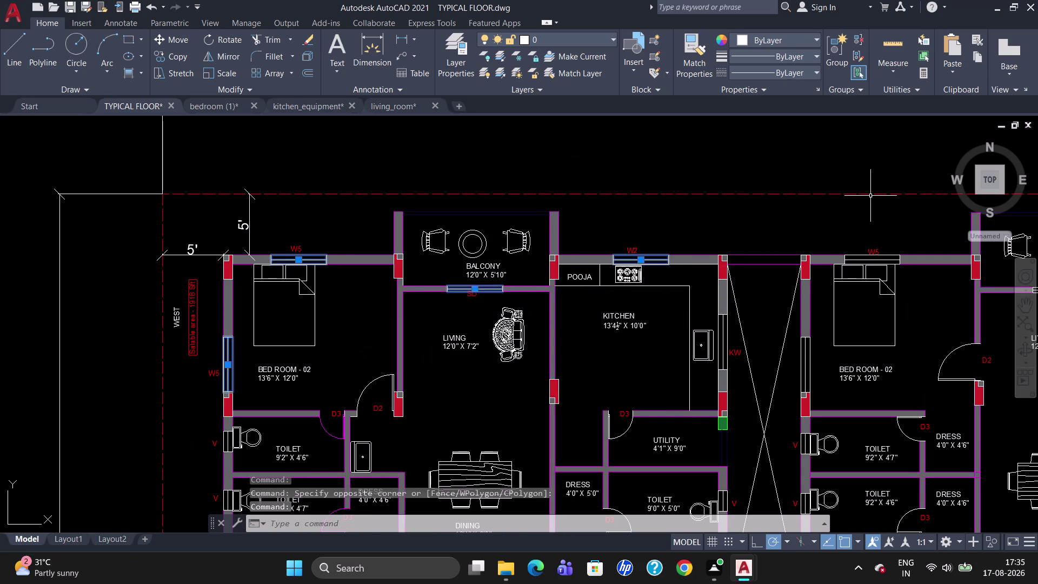
scroll(down, 3)
click(879, 235)
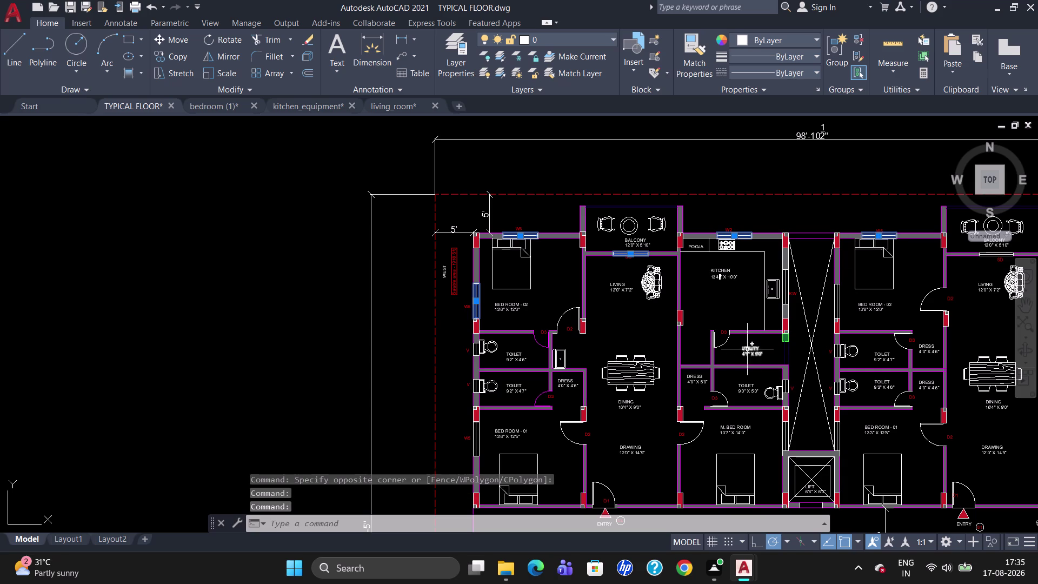
click(787, 290)
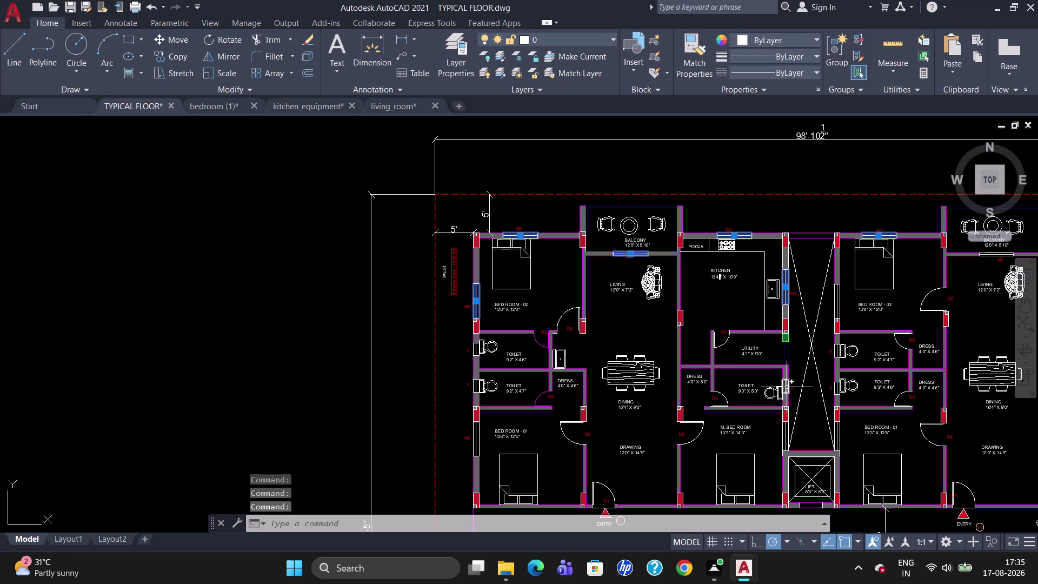
click(787, 385)
click(785, 435)
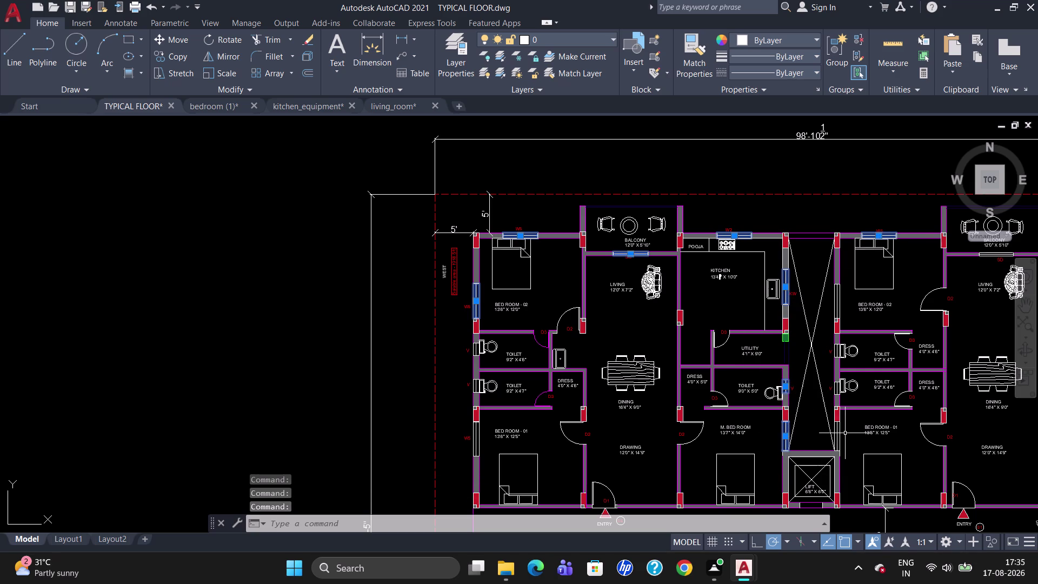
click(838, 432)
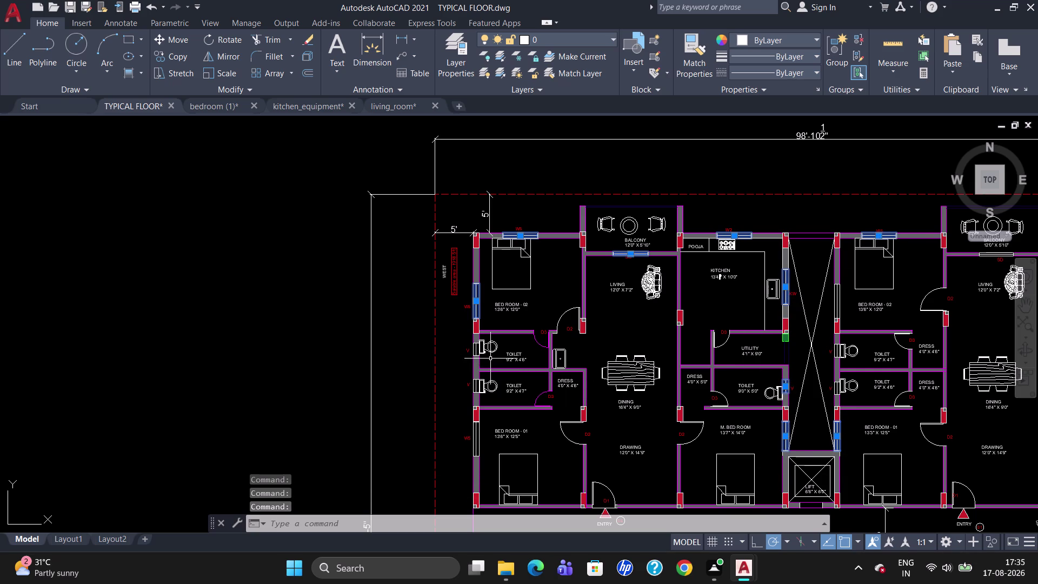
click(477, 345)
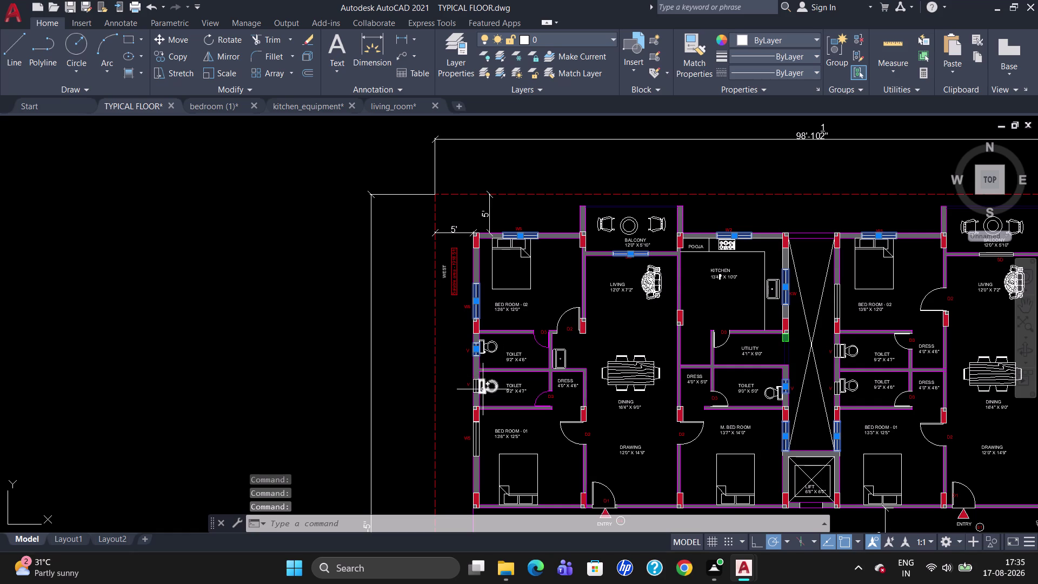
scroll(up, 3)
Add the lower toilet ventilator to the selection.
click(477, 390)
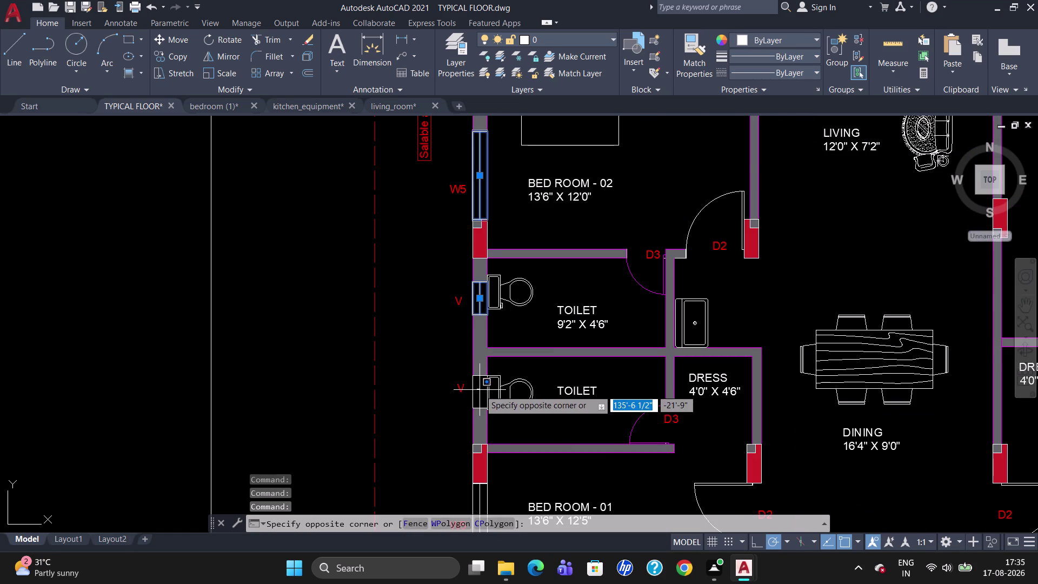
click(479, 387)
click(478, 387)
scroll(down, 3)
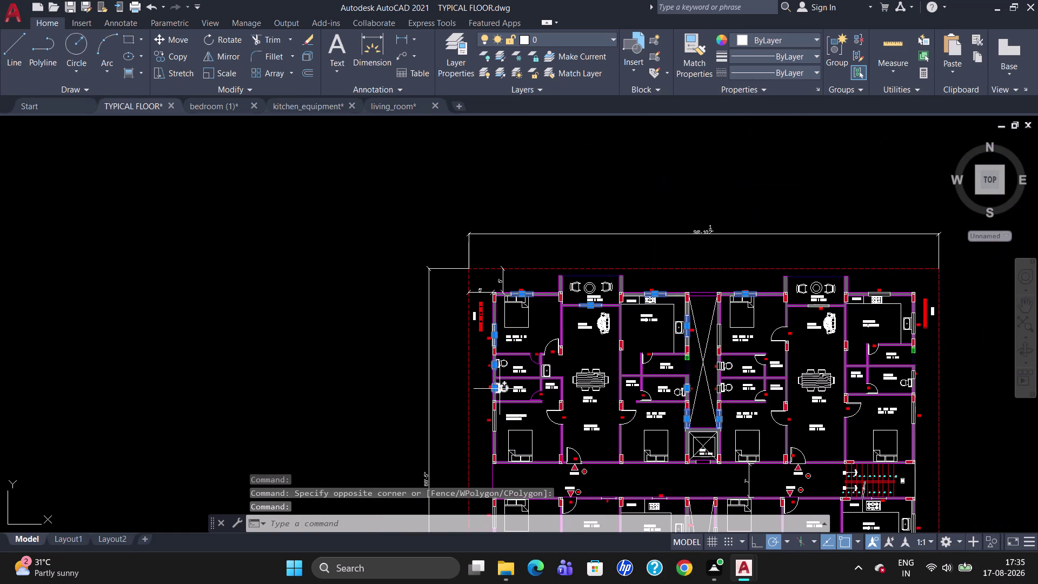
scroll(up, 3)
click(498, 423)
scroll(down, 3)
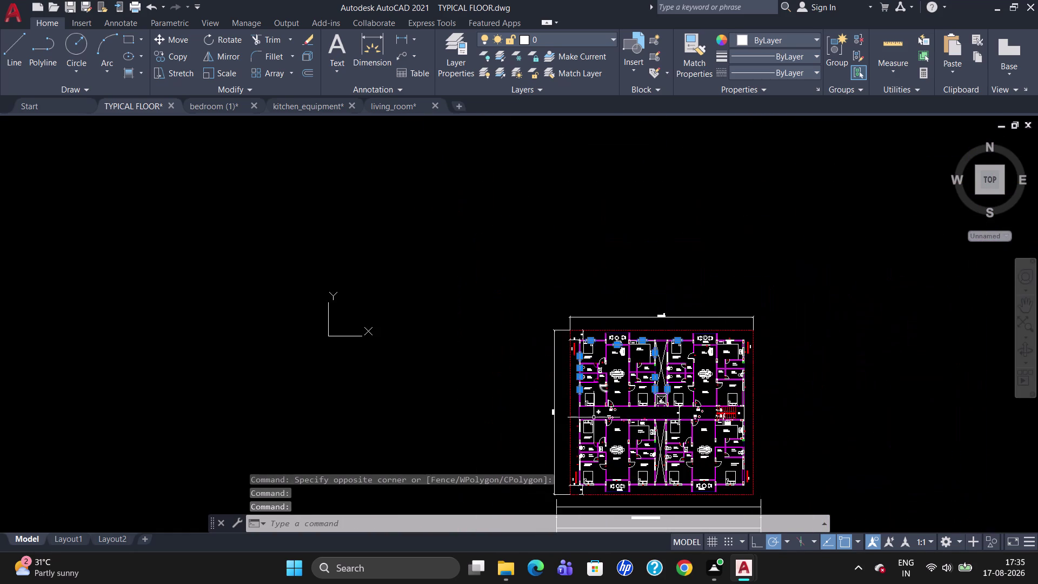
scroll(up, 3)
scroll(up, 3)
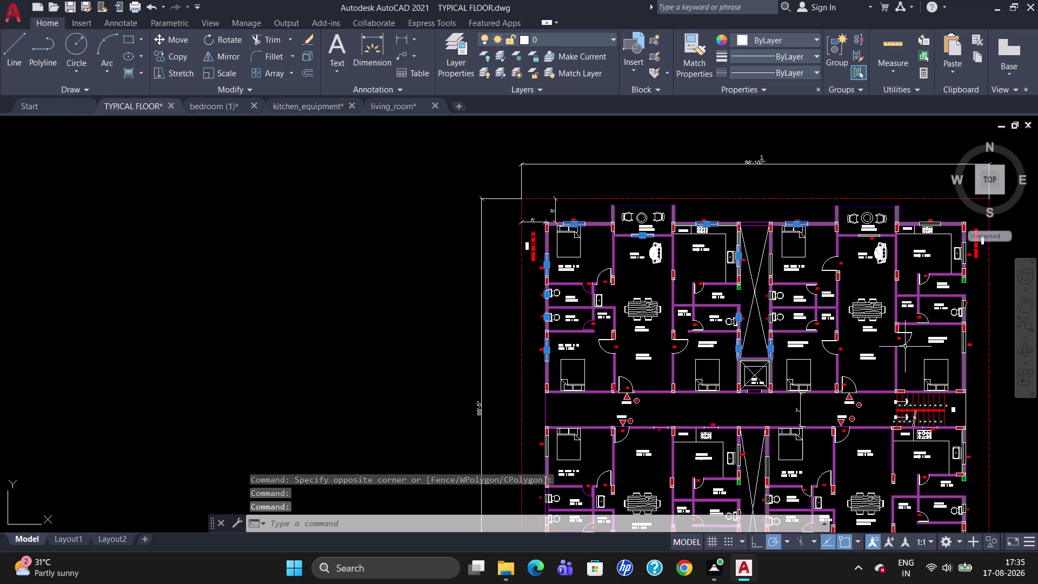
scroll(up, 3)
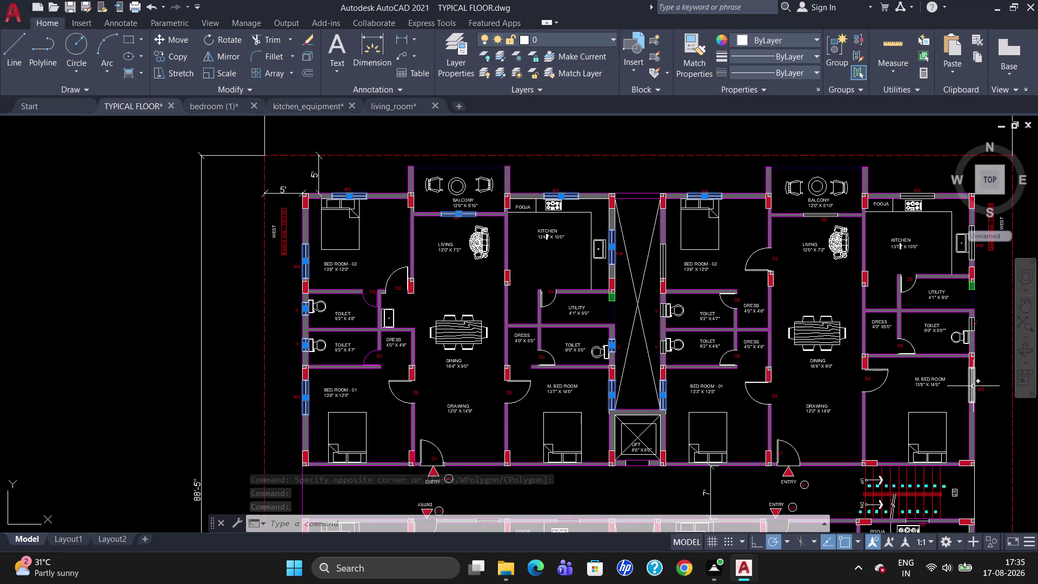
Add the right flat's toilet ventilator, kitchen and balcony windows, then clear the selection.
click(972, 385)
scroll(up, 3)
click(968, 316)
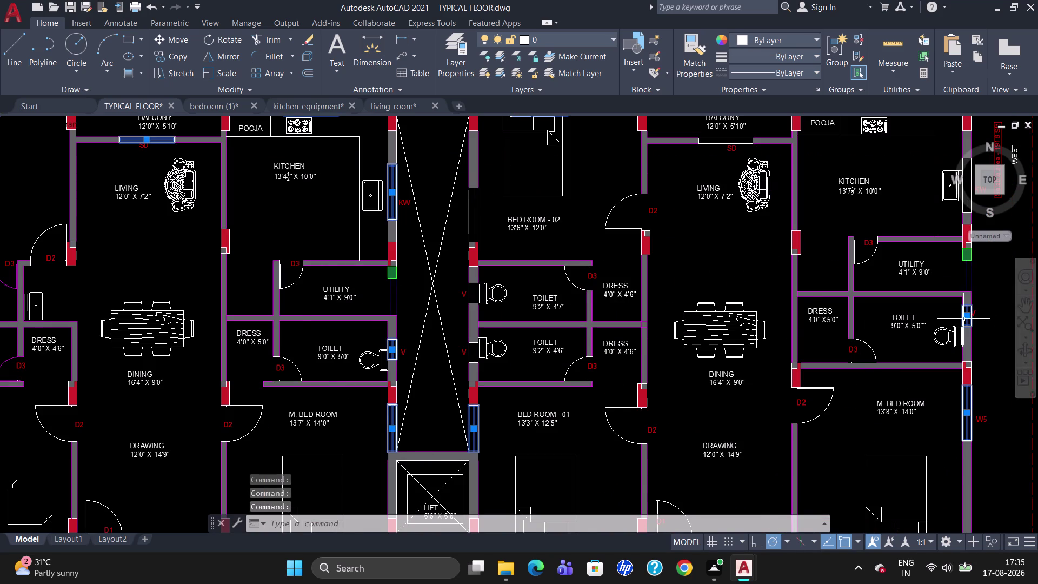
scroll(down, 3)
scroll(up, 3)
click(955, 274)
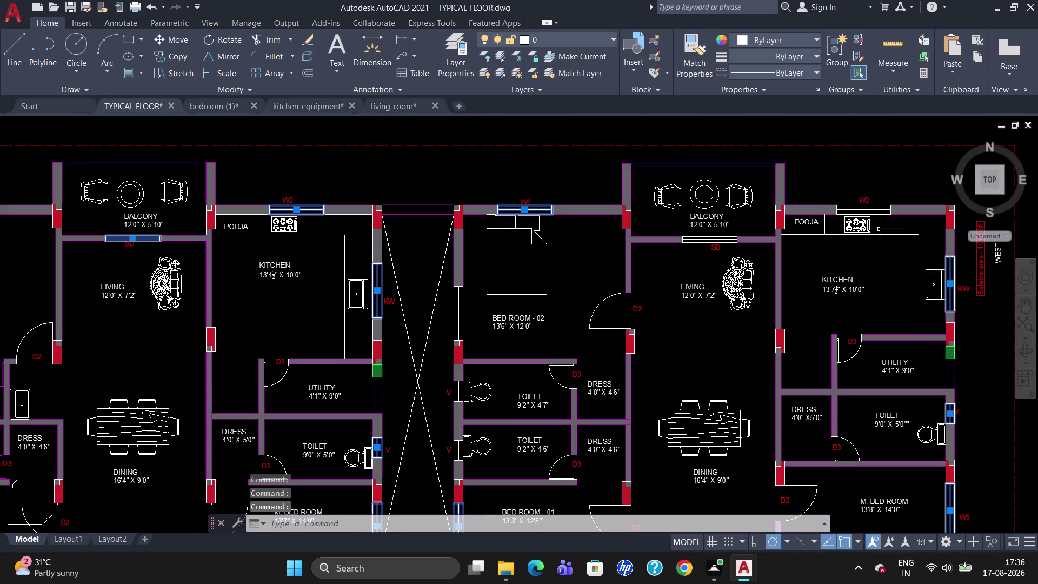
click(878, 208)
click(706, 239)
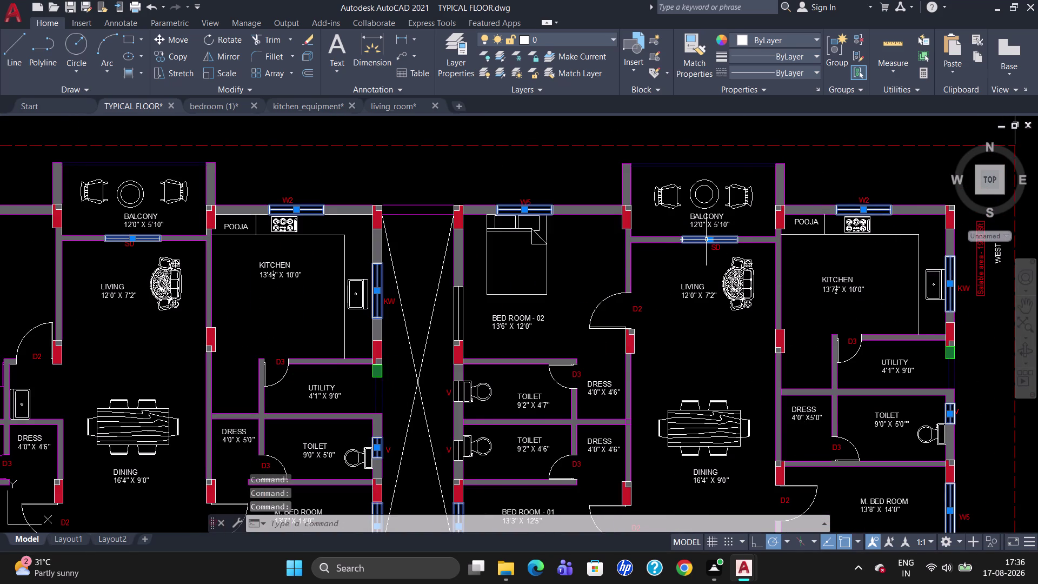
scroll(down, 3)
scroll(up, 3)
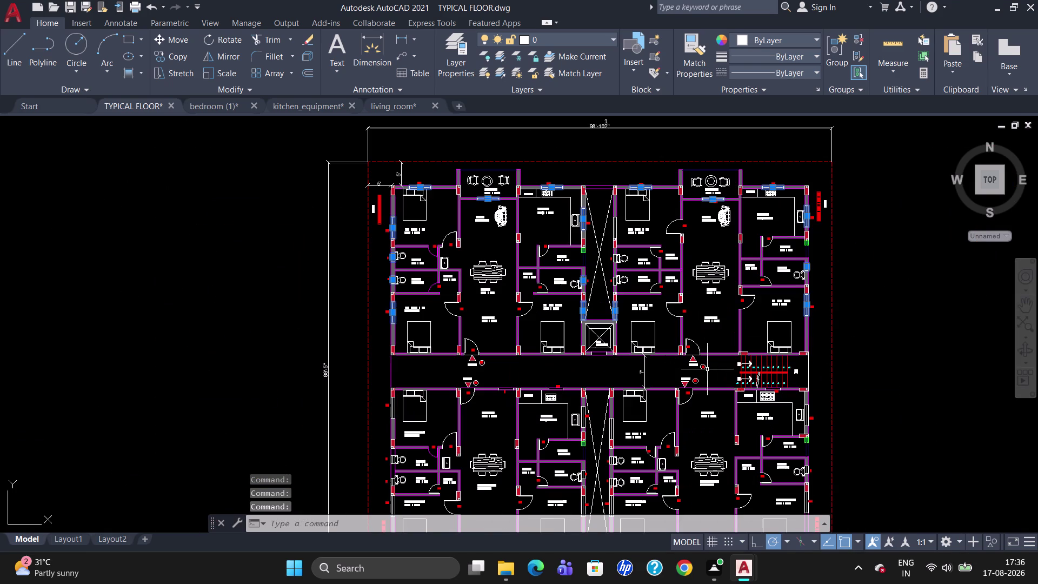
click(610, 39)
click(564, 200)
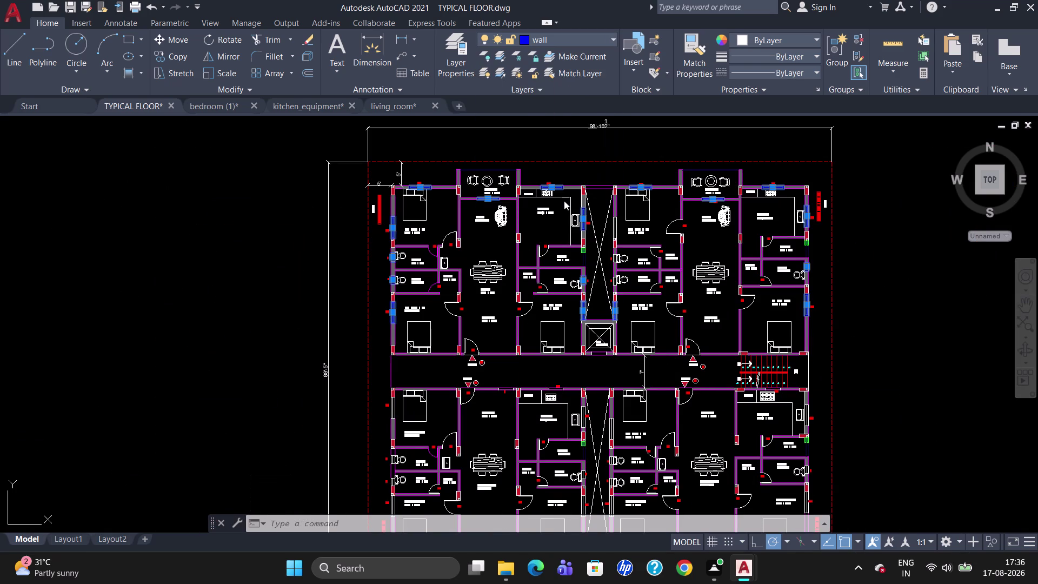
key(Escape)
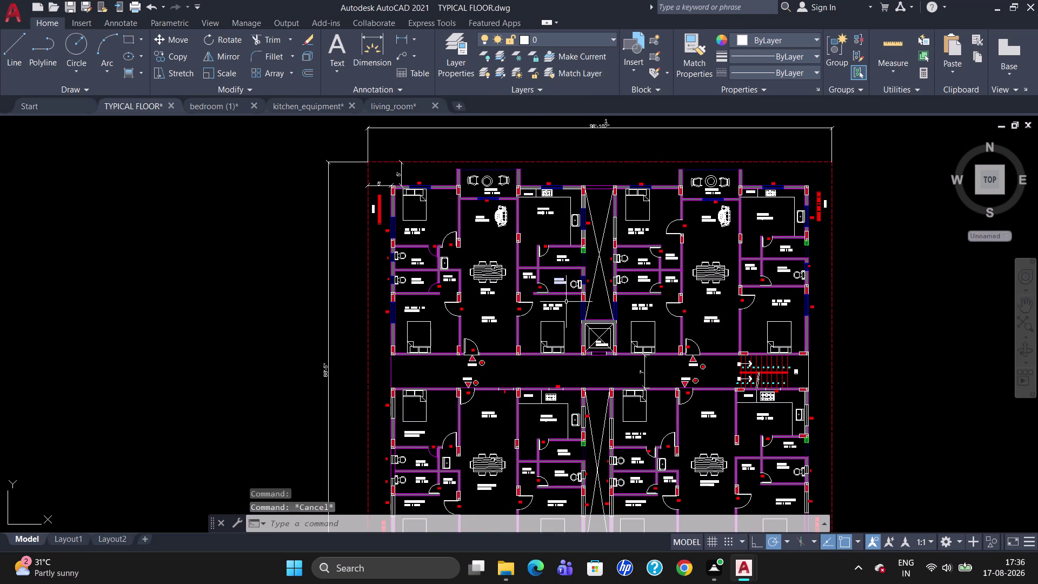
Select the lower block's bedroom windows, toilet ventilators and living/dining balcony window.
scroll(down, 3)
scroll(up, 3)
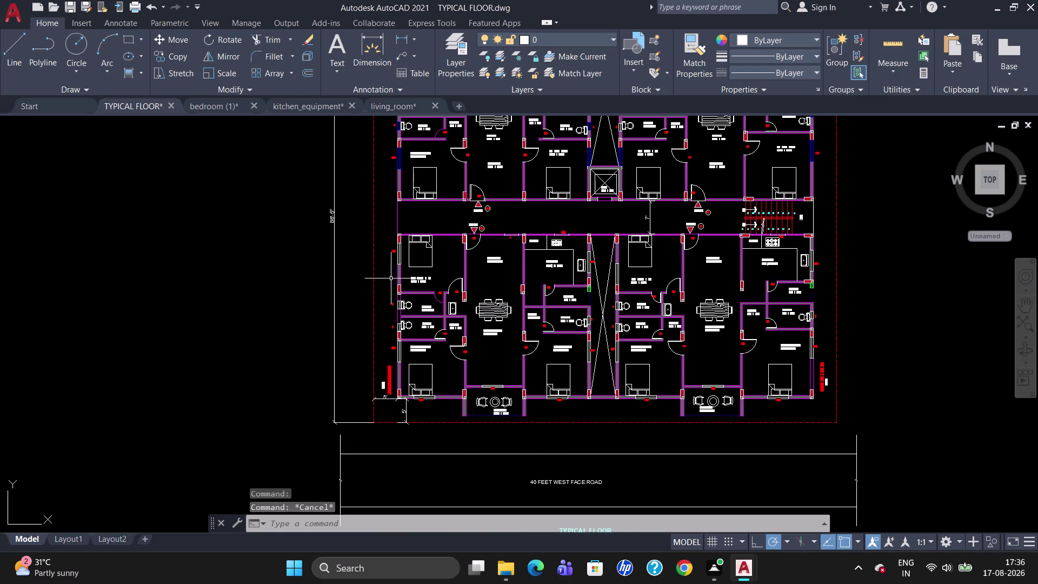
click(400, 258)
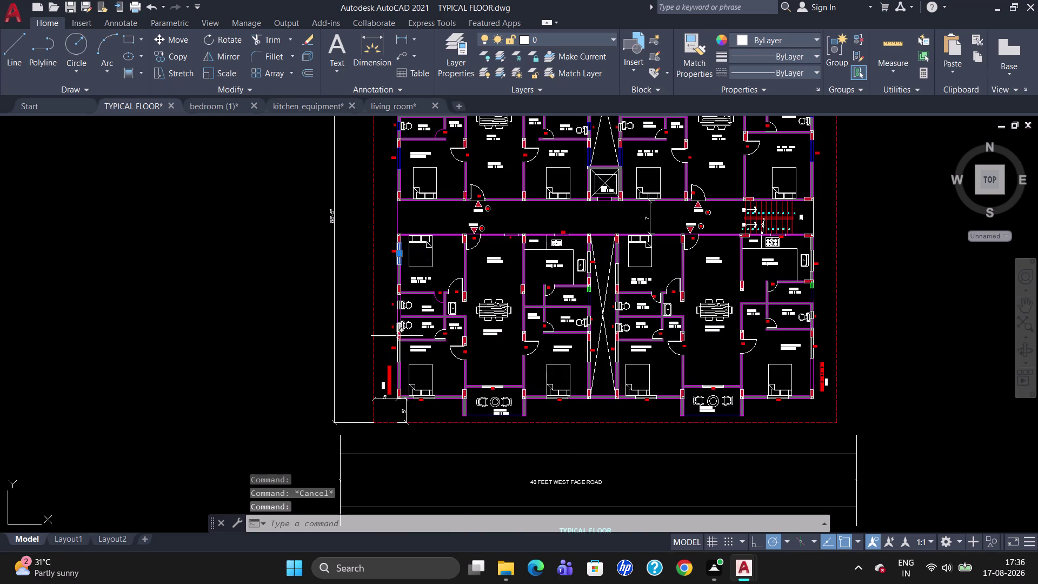
click(401, 351)
scroll(up, 3)
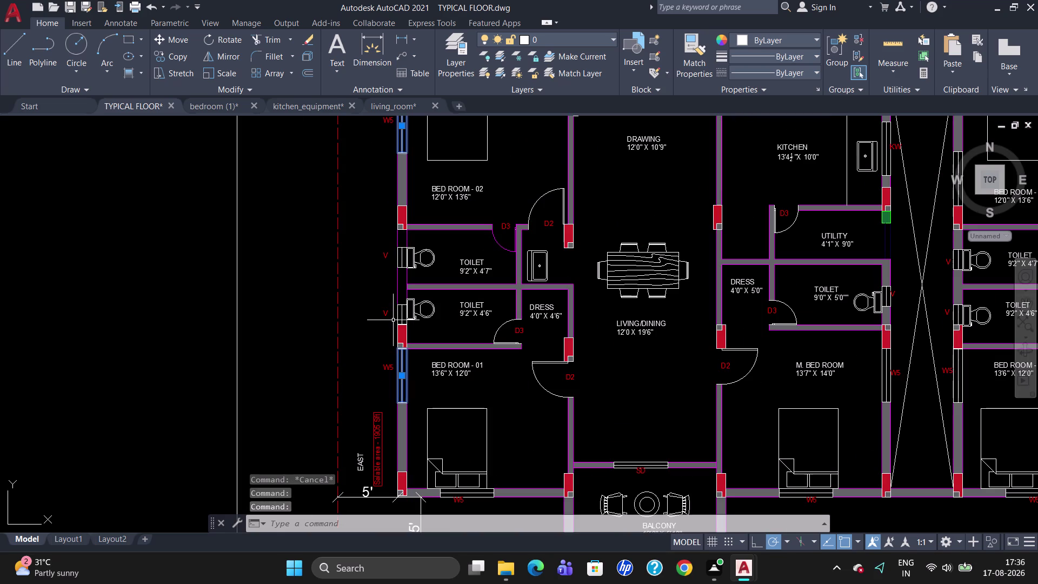
click(402, 312)
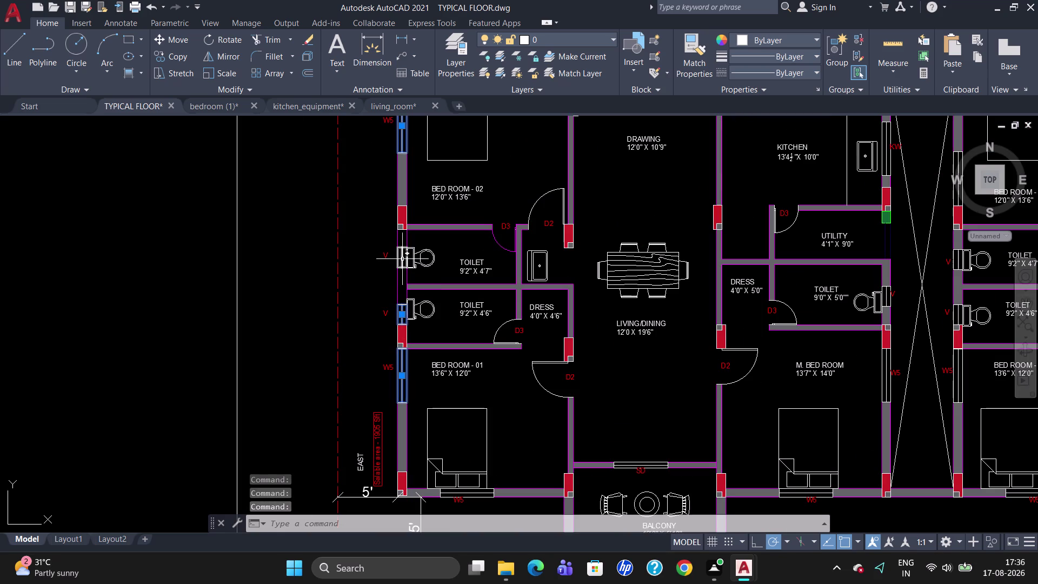
click(400, 260)
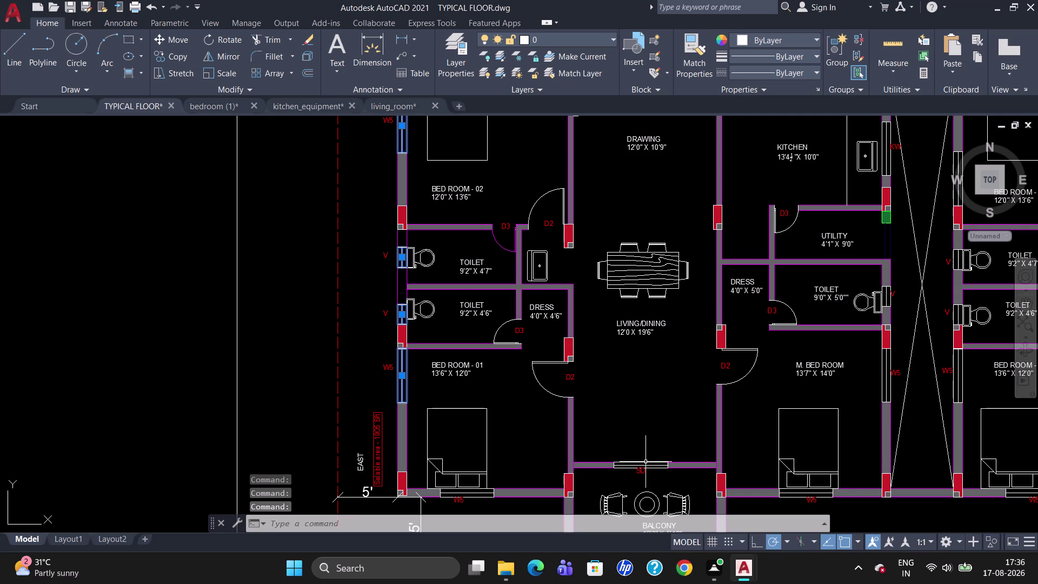
click(643, 465)
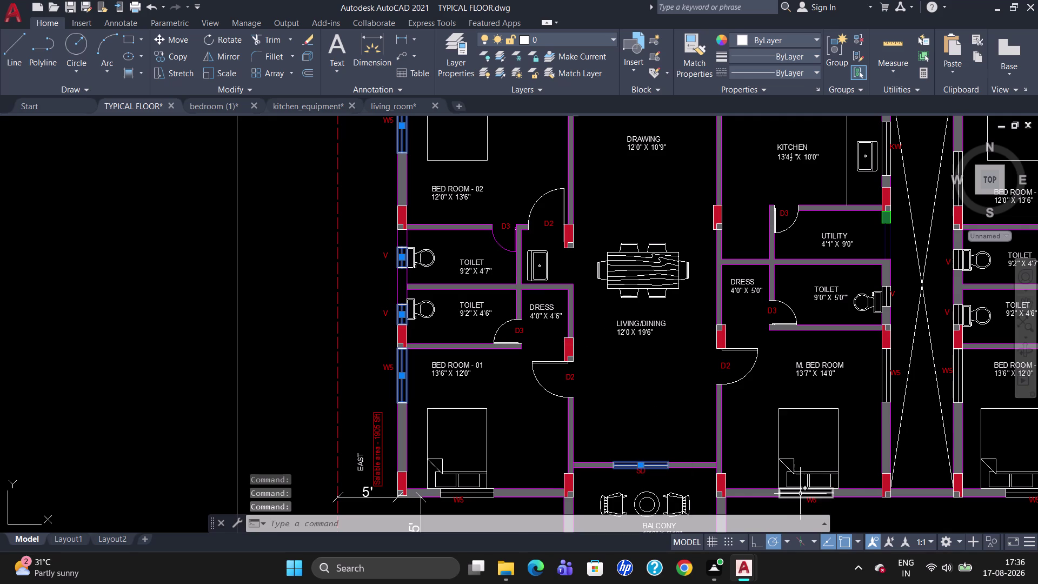
click(803, 491)
click(802, 490)
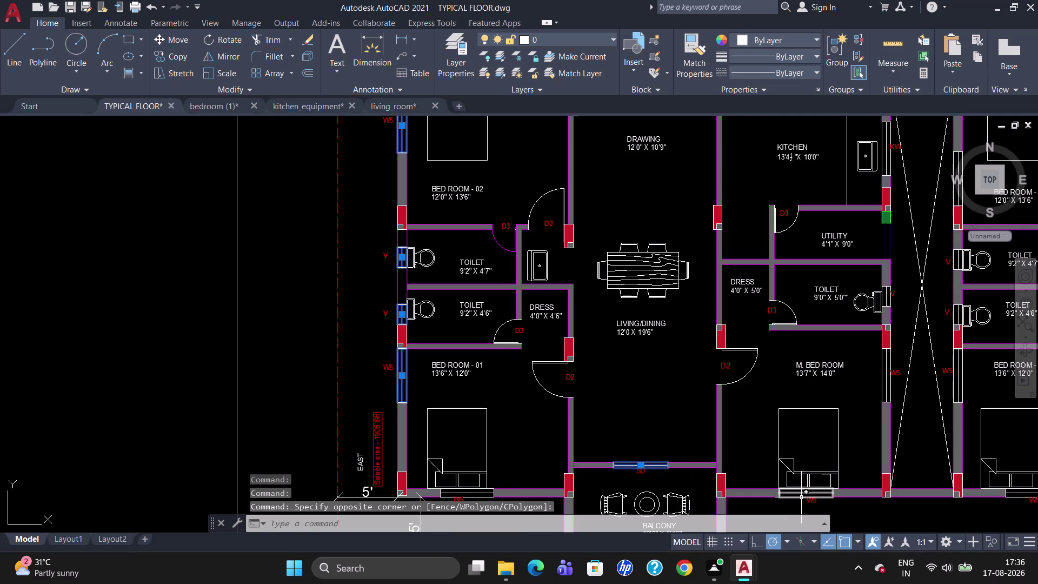
click(802, 494)
scroll(down, 3)
scroll(up, 3)
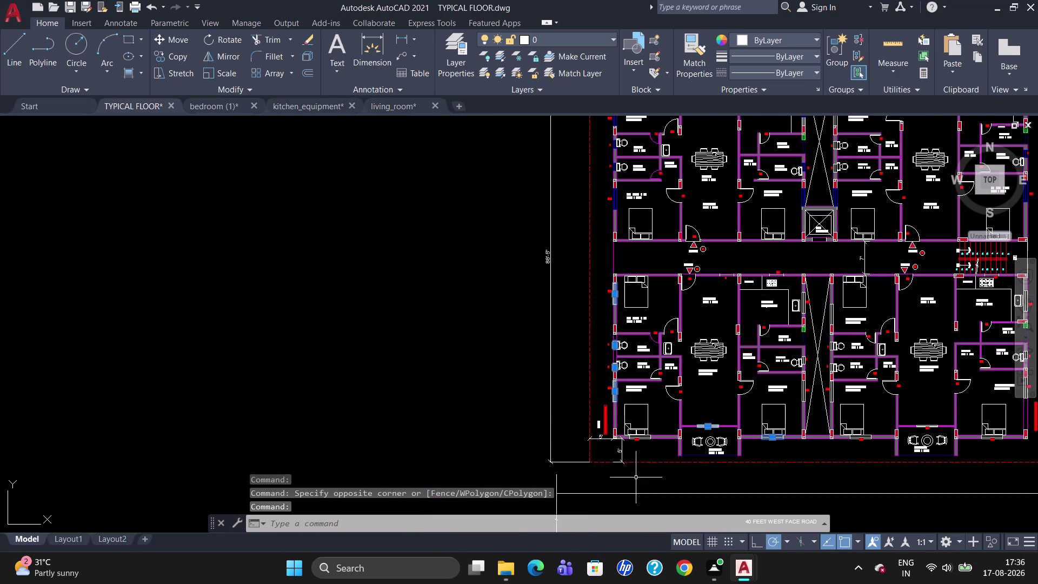
click(642, 438)
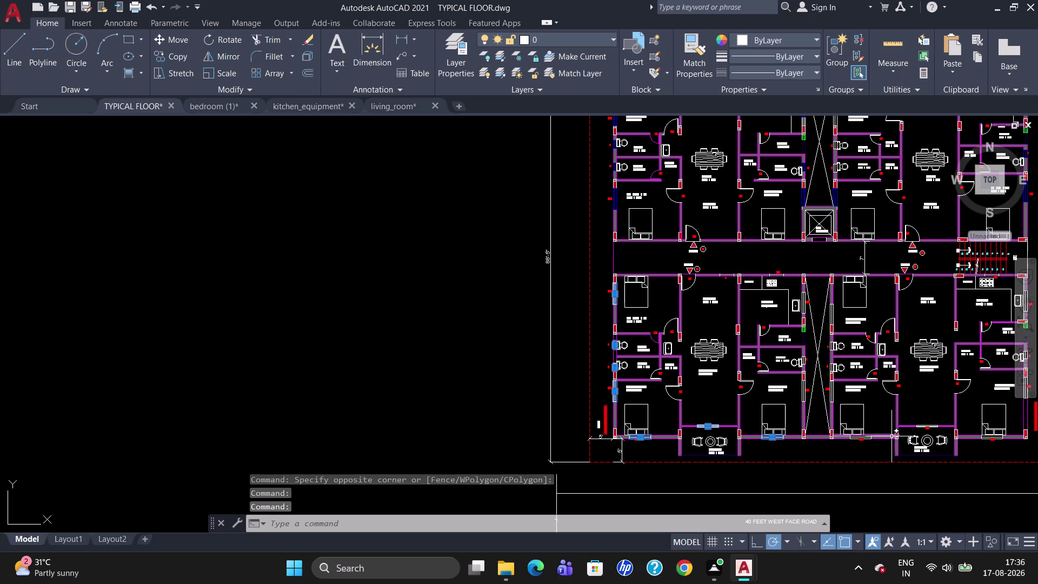
scroll(up, 3)
click(849, 437)
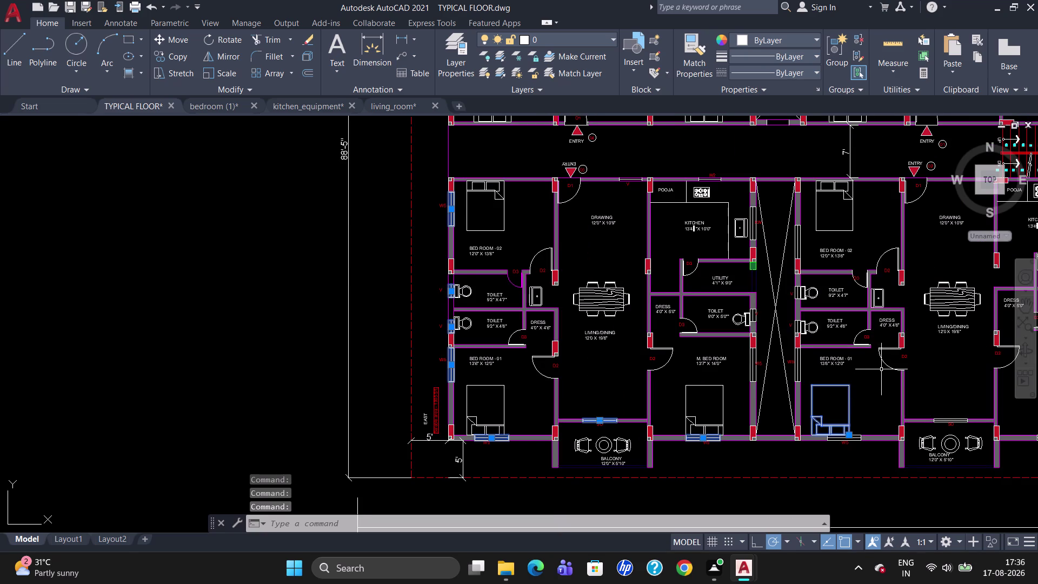
scroll(up, 3)
Add the master bedroom toilet ventilator, kitchen windows and drawing room window.
click(675, 280)
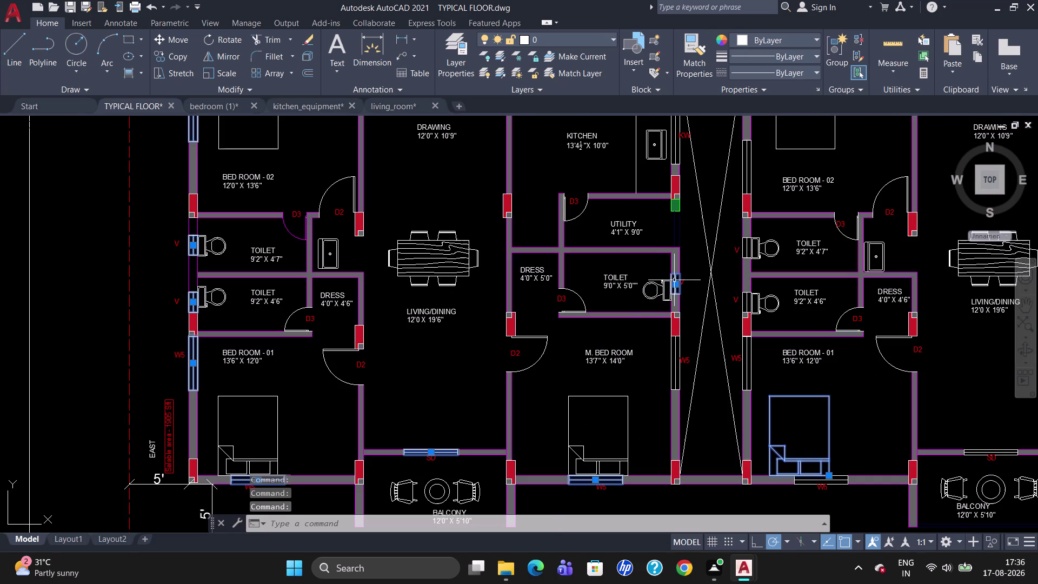
click(679, 354)
scroll(down, 3)
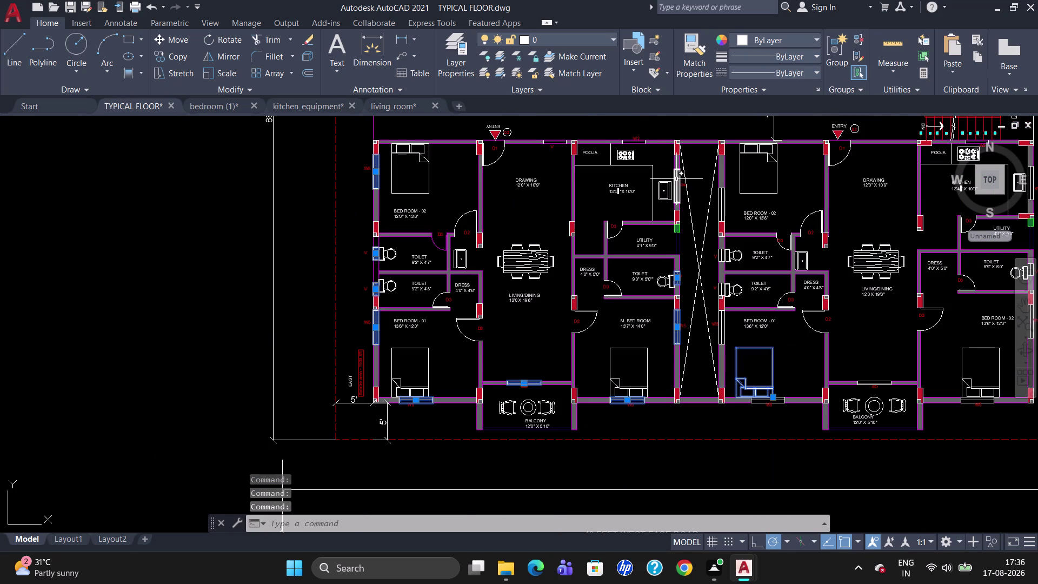
click(677, 179)
scroll(up, 3)
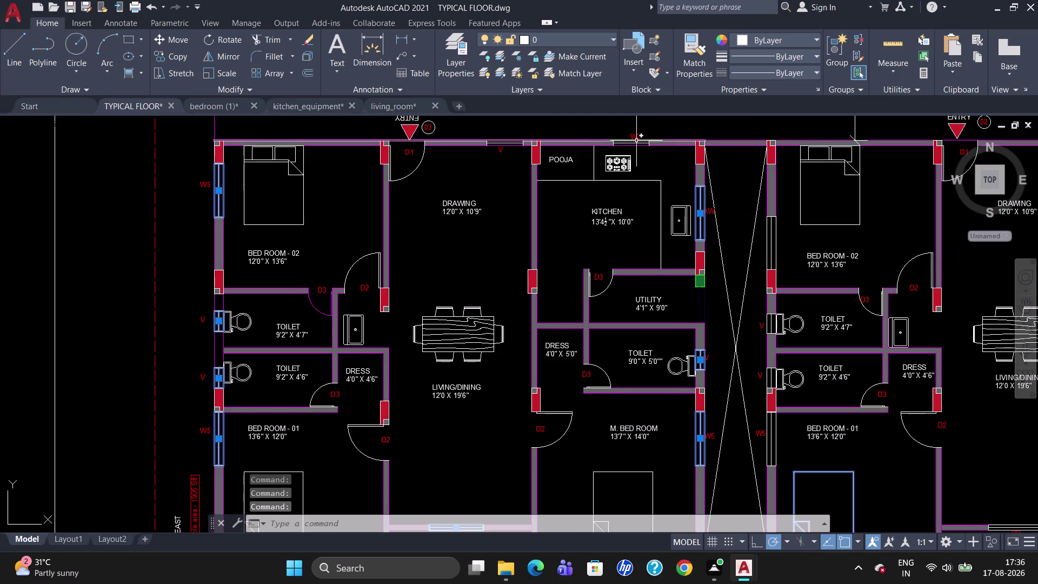
click(632, 143)
click(499, 142)
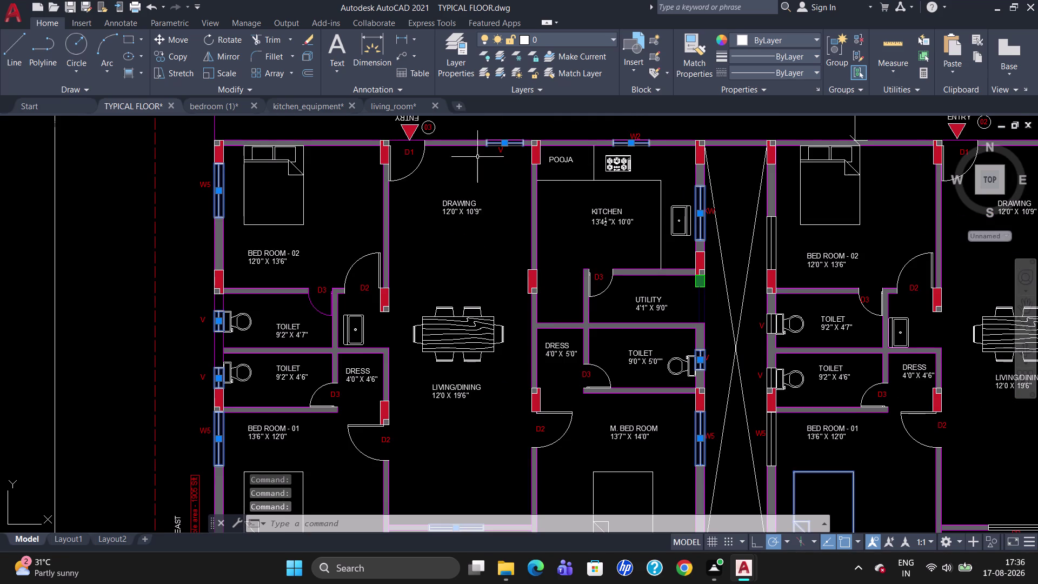
scroll(down, 3)
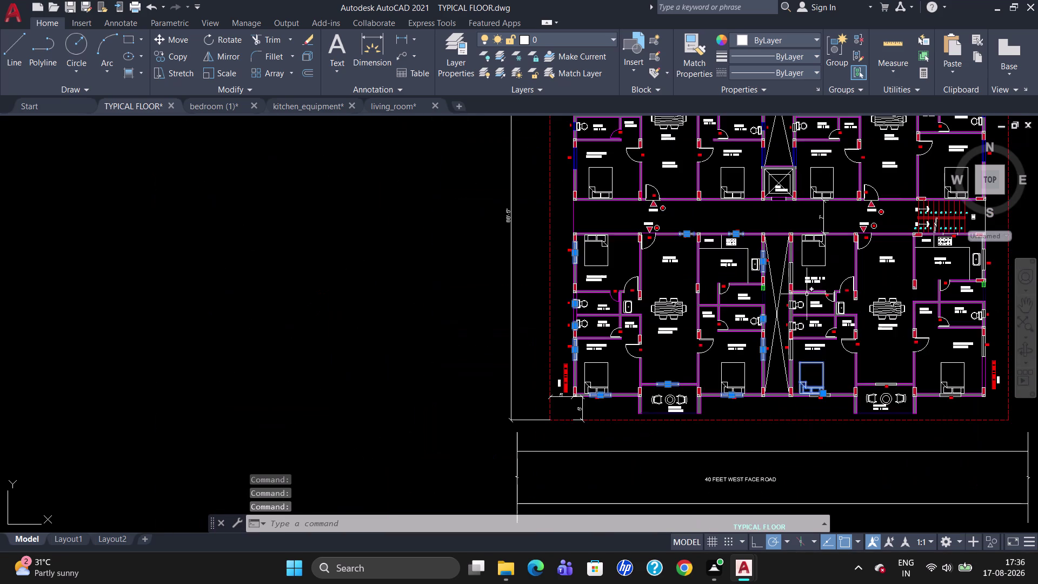
scroll(up, 3)
Click several more window positions on the plan while zooming the view.
click(719, 272)
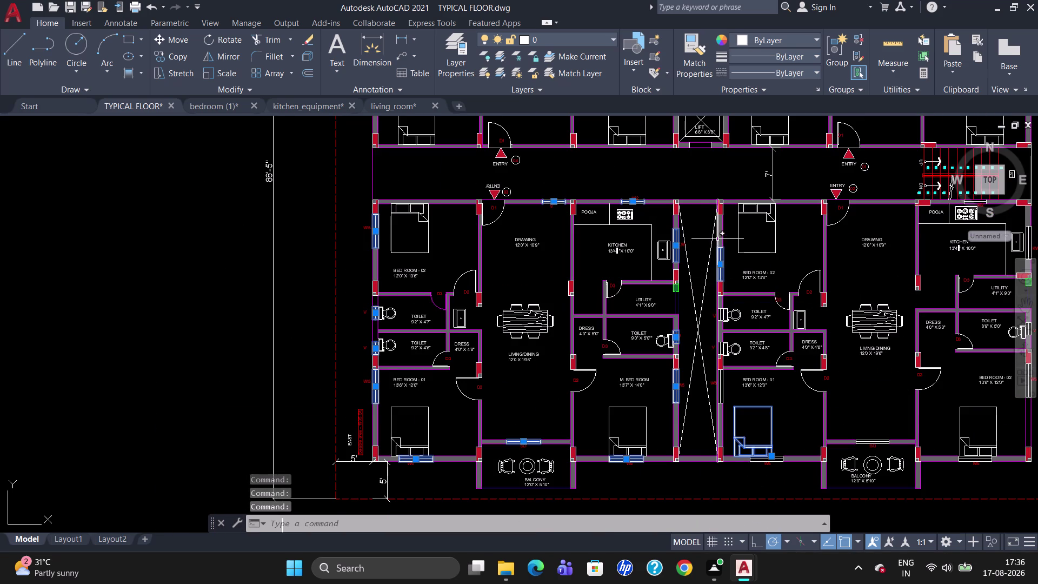
click(720, 315)
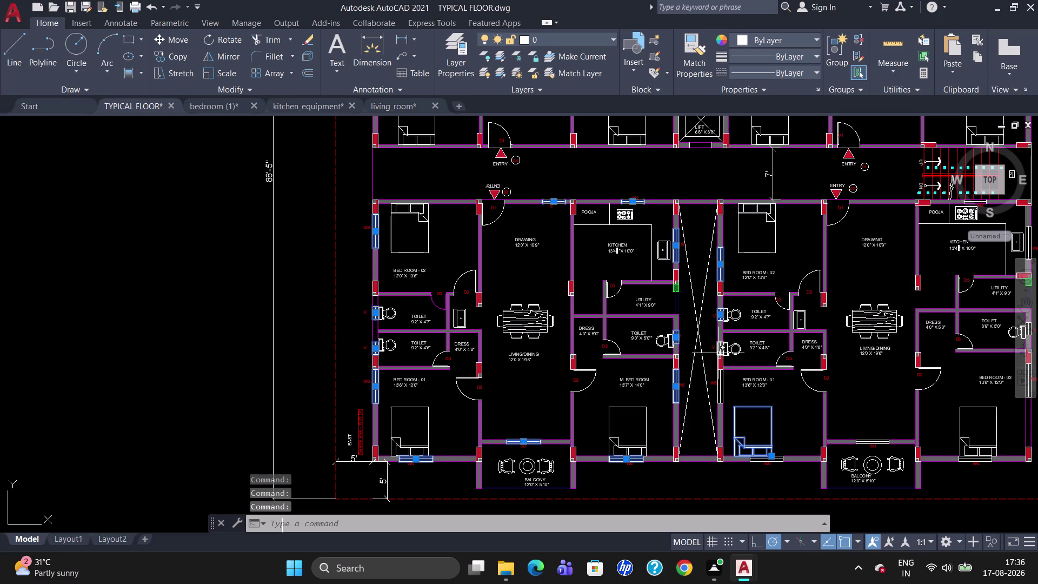
click(719, 353)
click(722, 381)
scroll(down, 3)
scroll(up, 3)
scroll(down, 3)
click(979, 359)
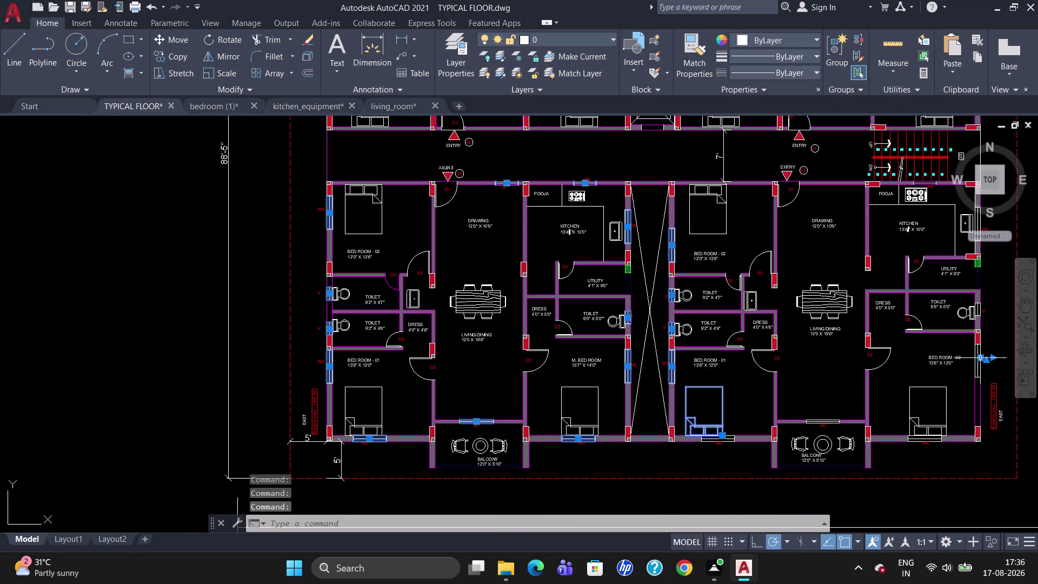
click(978, 312)
click(923, 438)
scroll(up, 3)
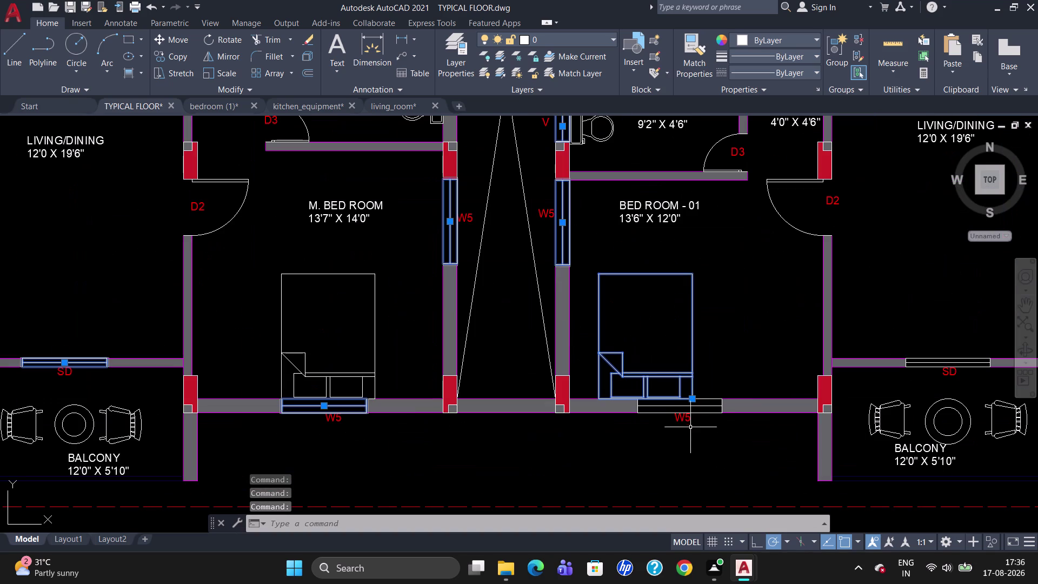
click(700, 407)
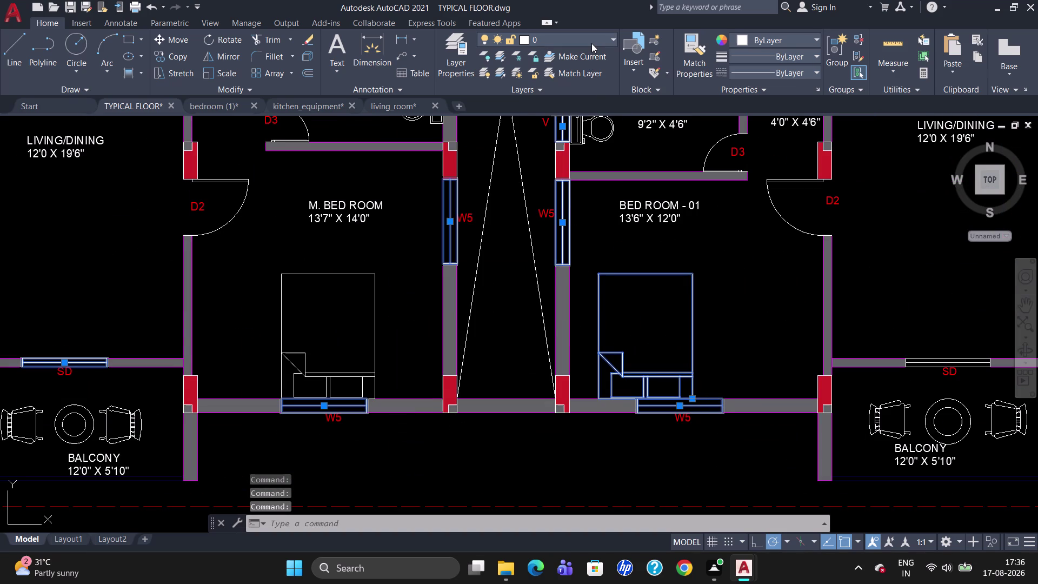
click(592, 43)
click(568, 205)
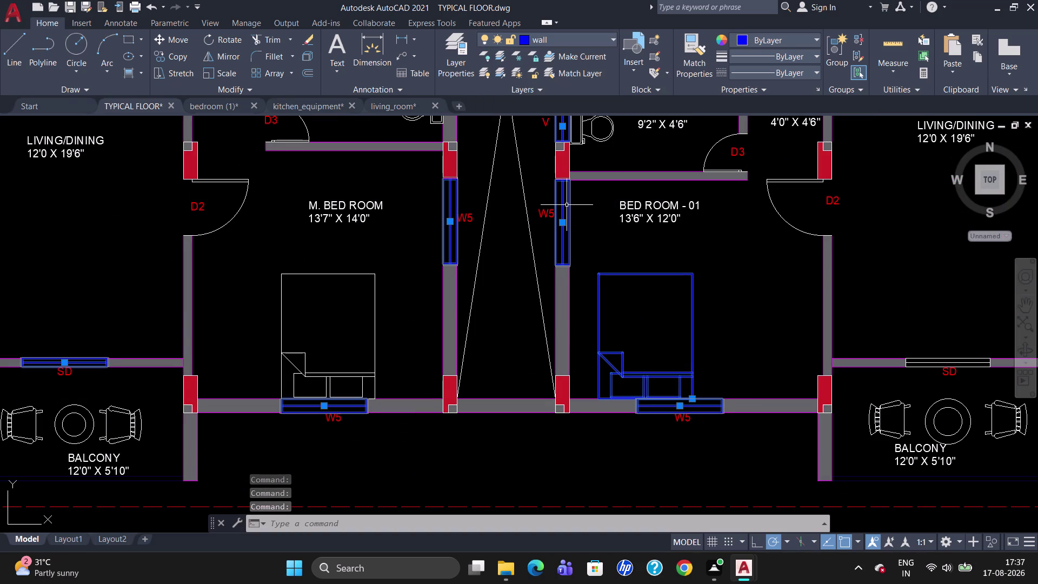
key(Escape)
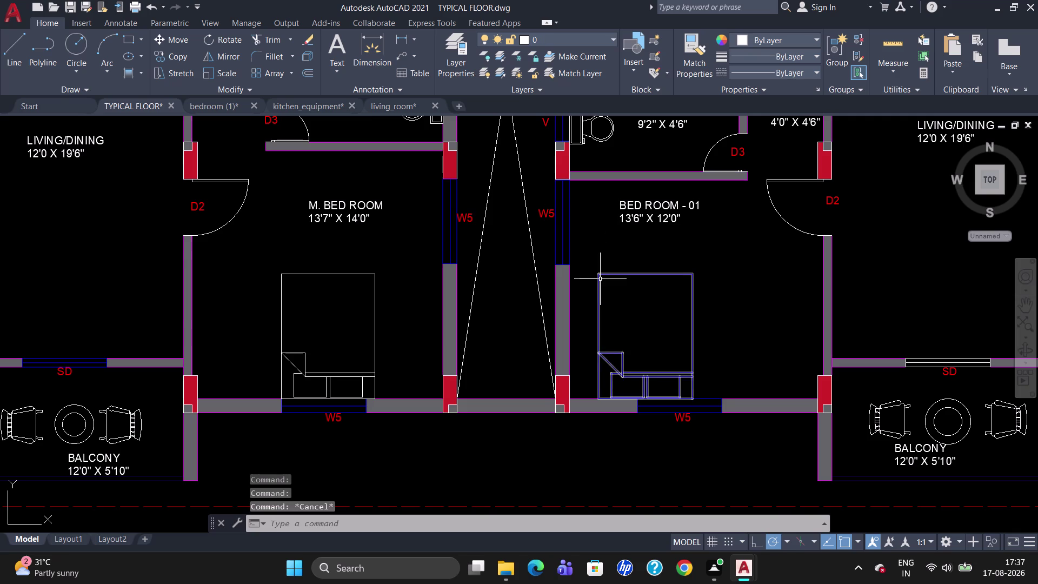
click(600, 279)
click(596, 34)
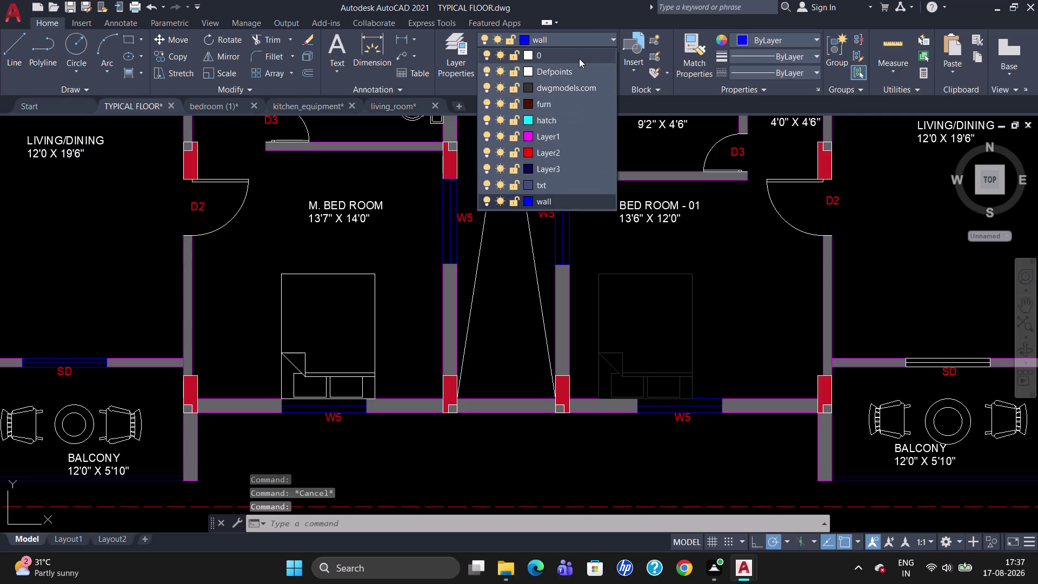
click(580, 54)
key(Escape)
key(Escape)
scroll(down, 3)
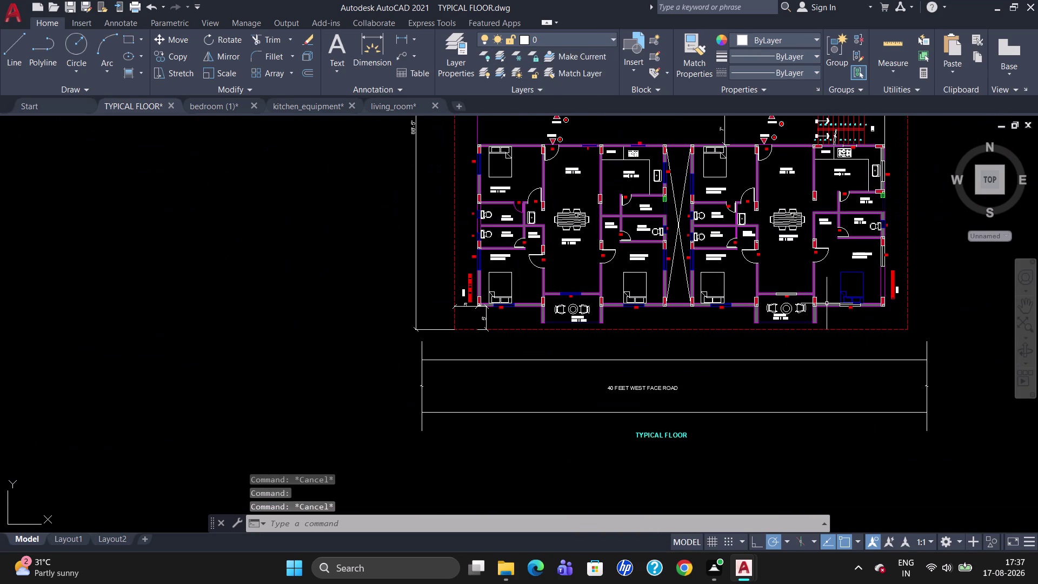
click(857, 273)
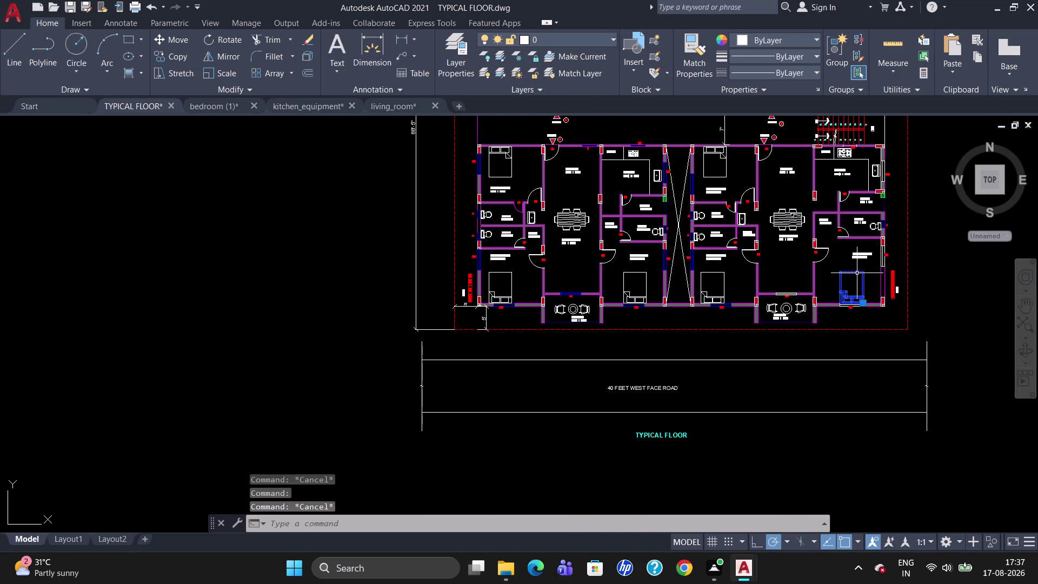
click(602, 35)
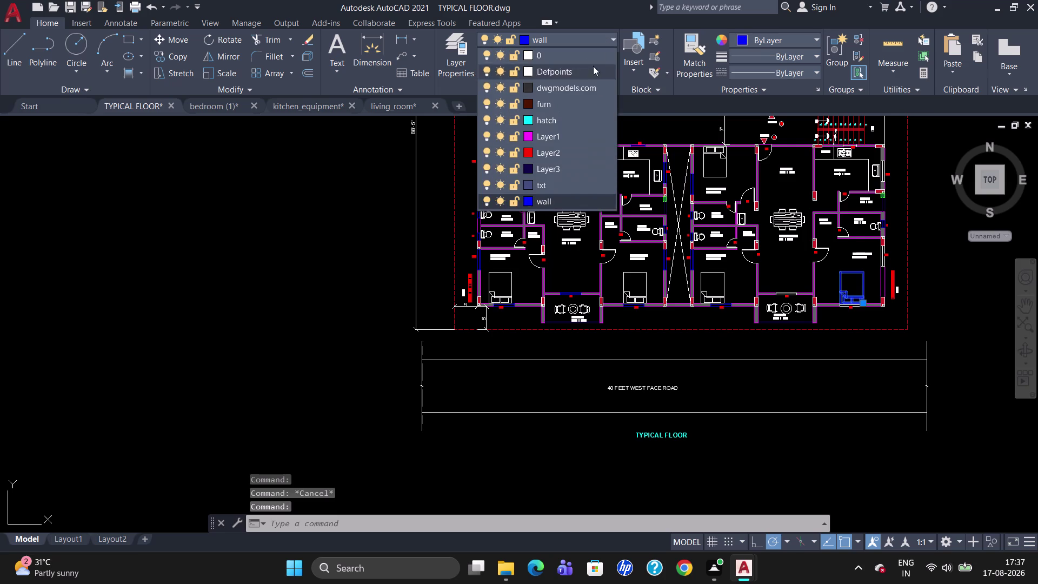
click(593, 60)
key(Escape)
key(Escape)
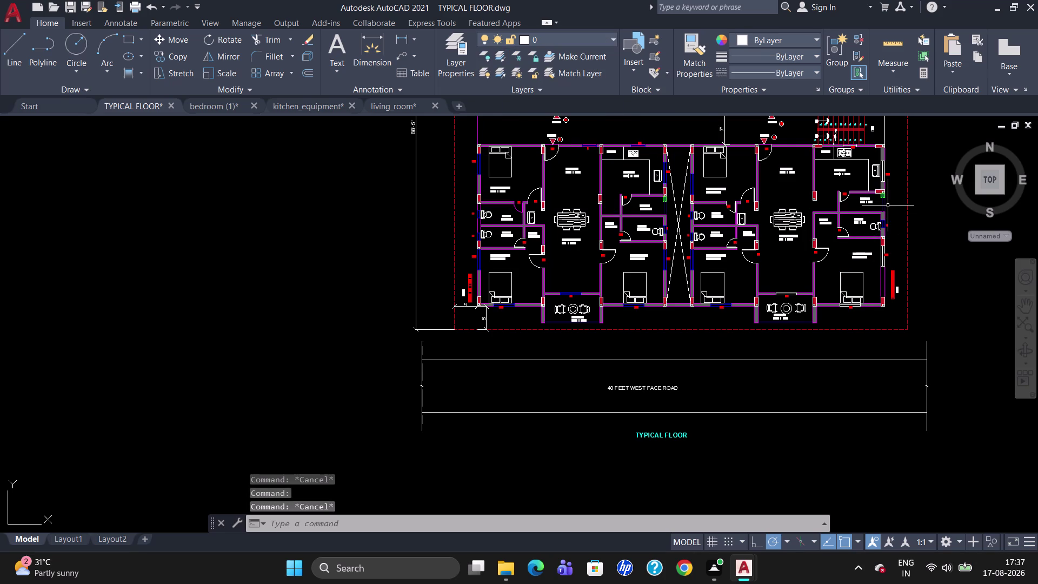
click(883, 174)
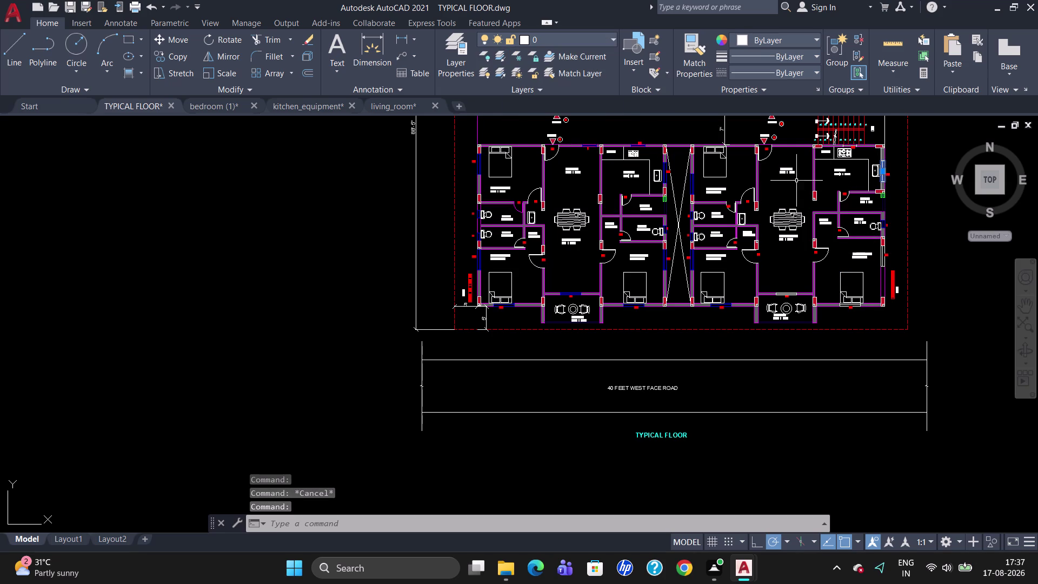
click(573, 36)
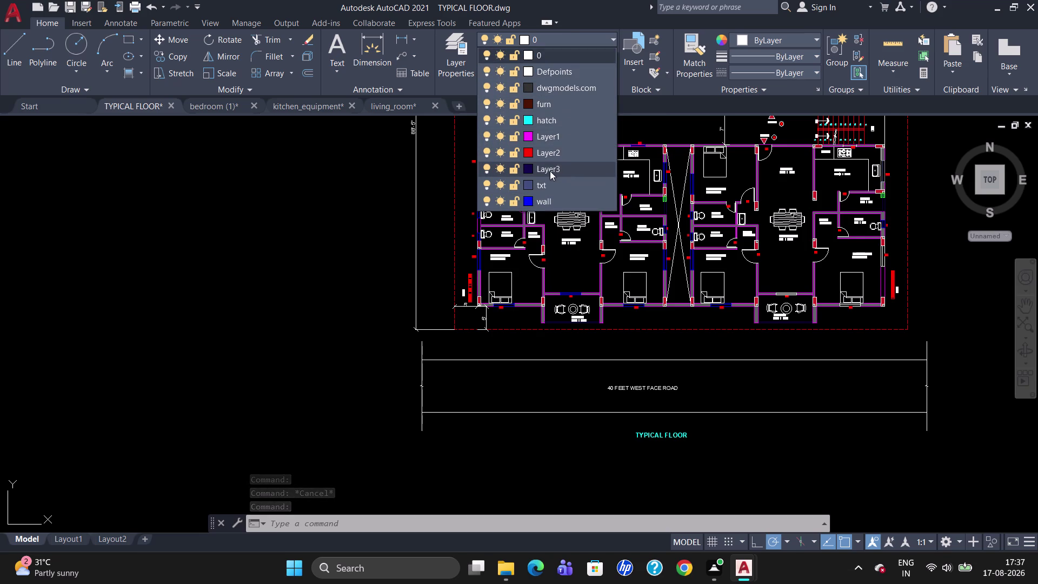
click(553, 199)
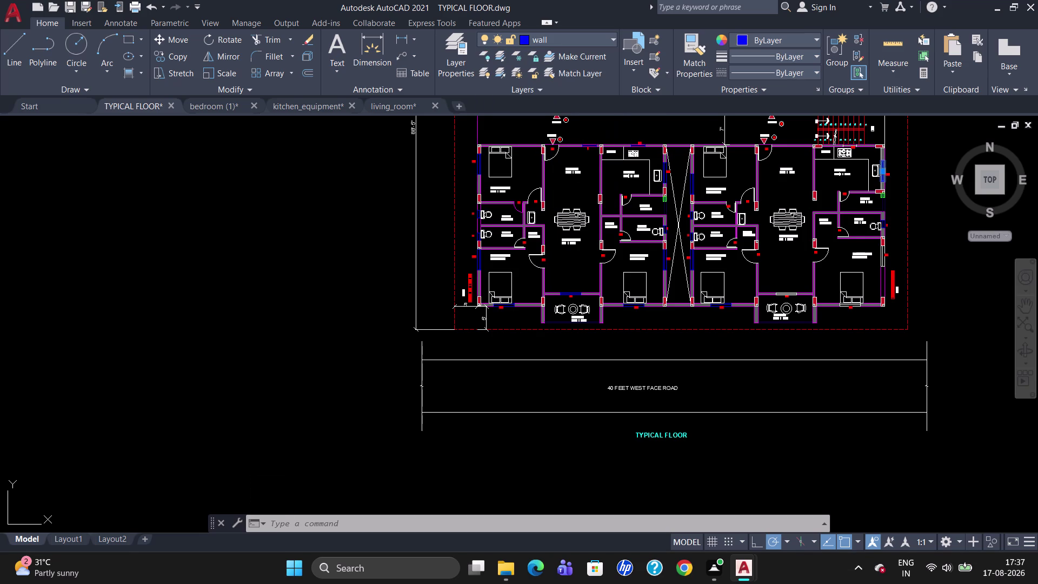
key(Escape)
scroll(down, 3)
Zoom out over the whole plan and save TYPICAL FLOOR.dwg with Ctrl+S.
scroll(up, 3)
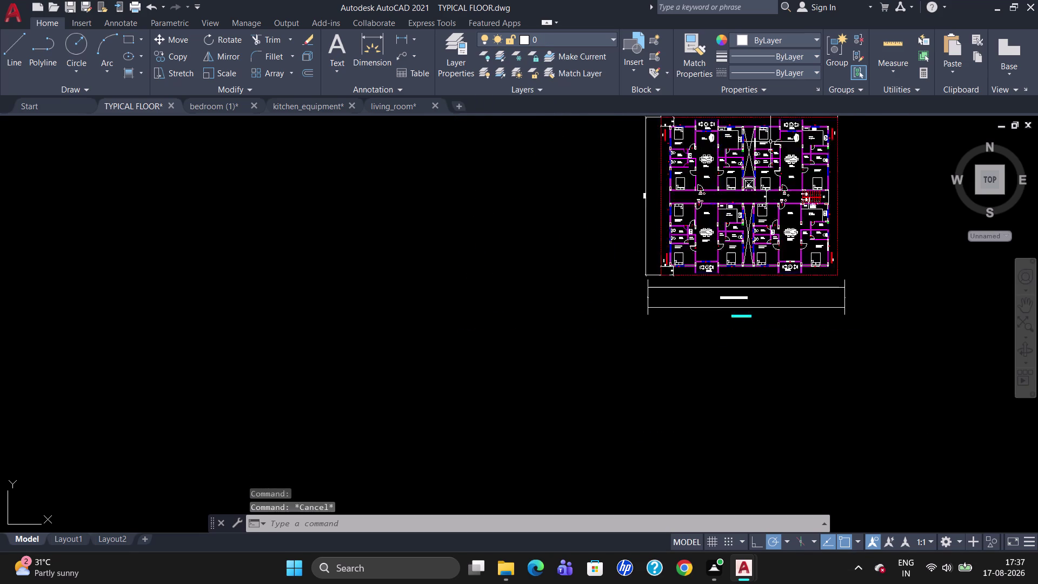
scroll(up, 3)
scroll(down, 3)
scroll(up, 3)
scroll(down, 3)
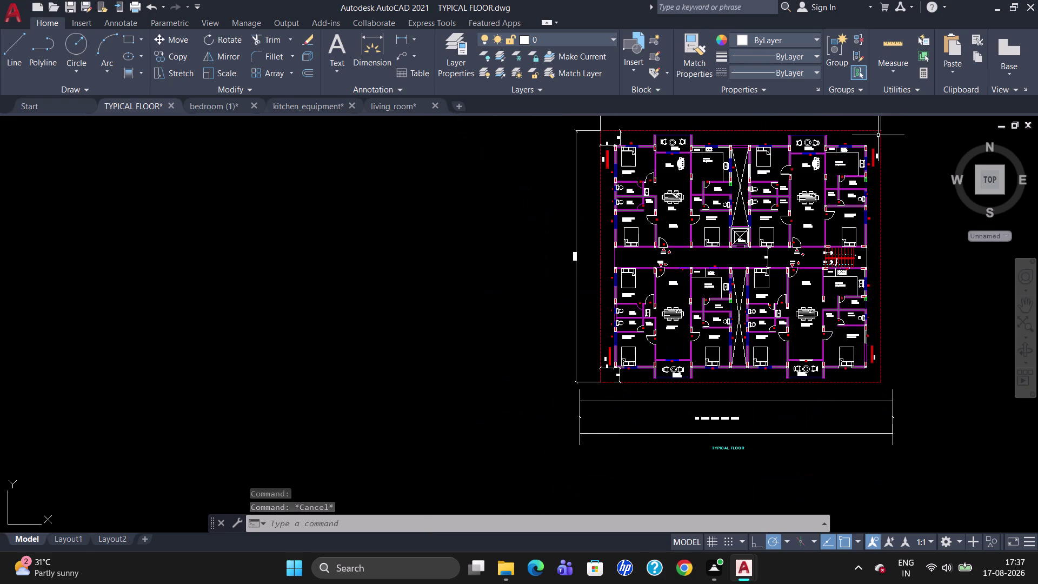
scroll(up, 3)
scroll(down, 3)
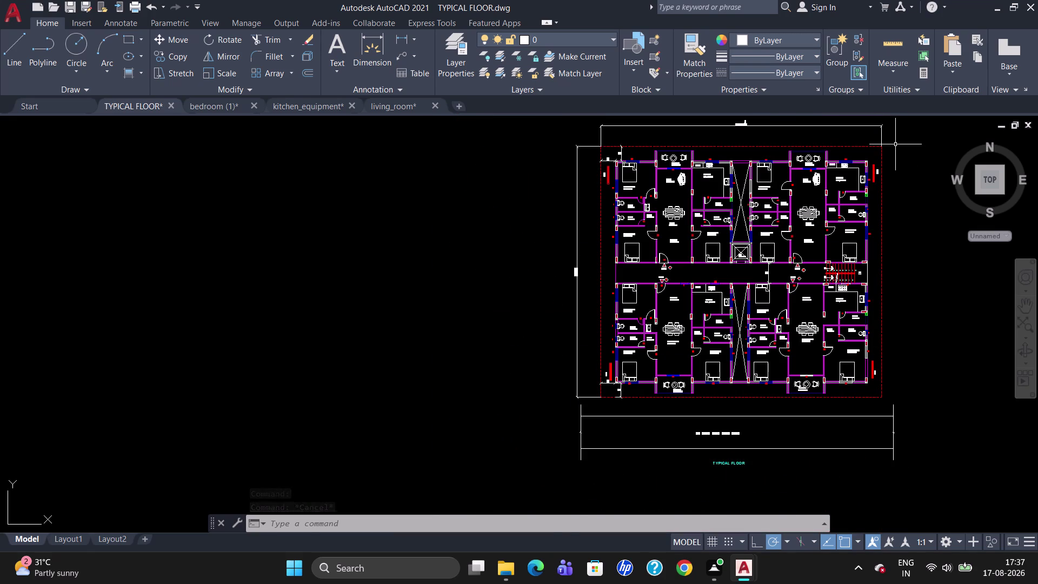
scroll(up, 3)
scroll(down, 3)
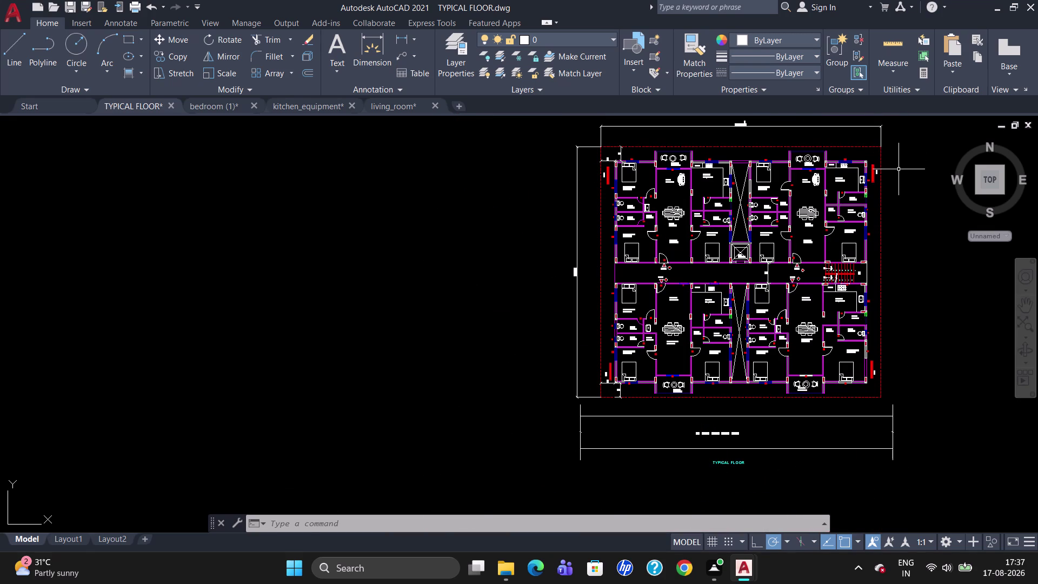
scroll(down, 3)
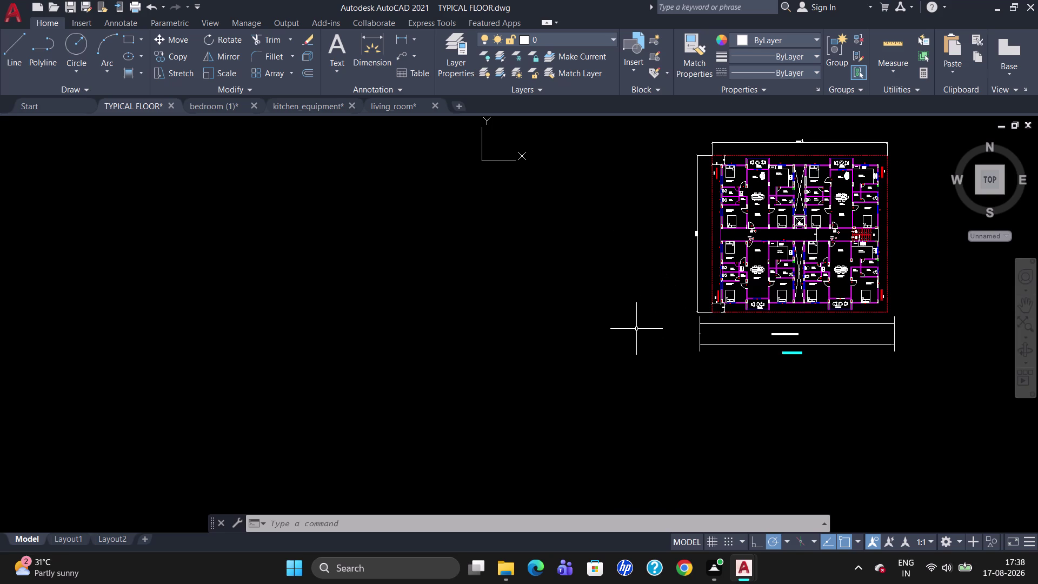
key(ctrl+s)
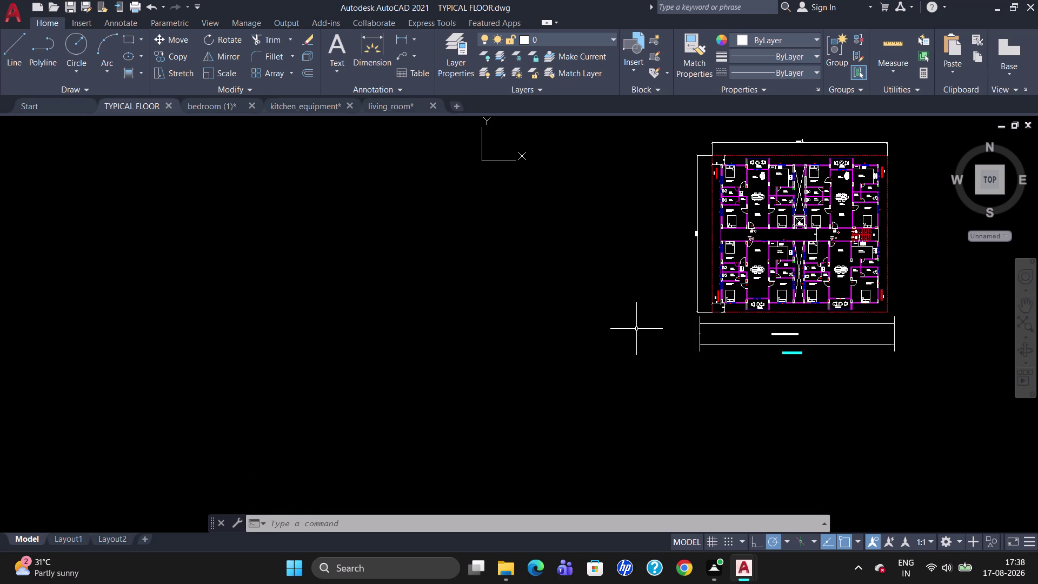
scroll(up, 3)
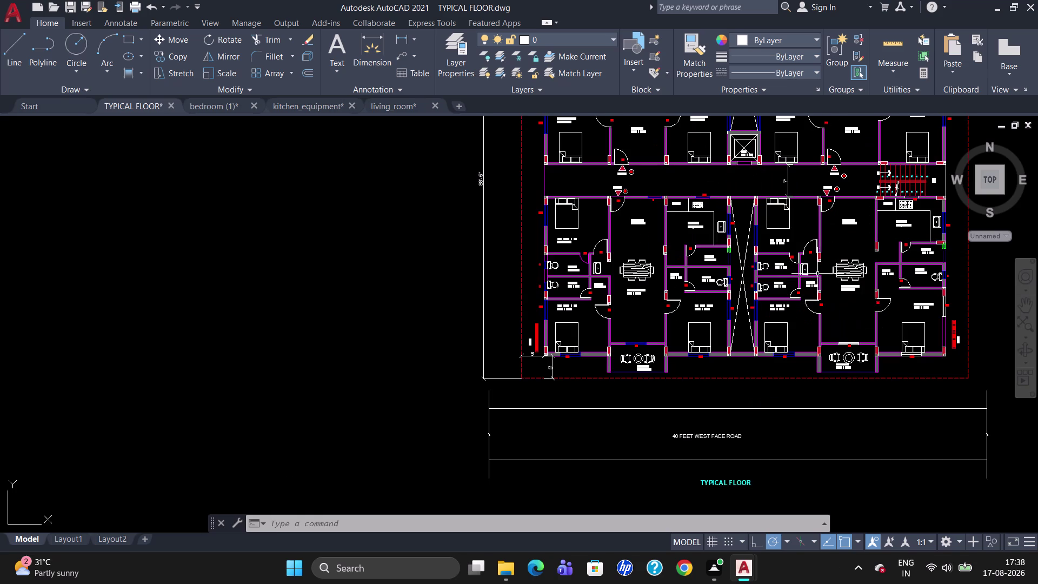
Copy the W2 window above the kitchen onto the drawing room wall.
scroll(up, 3)
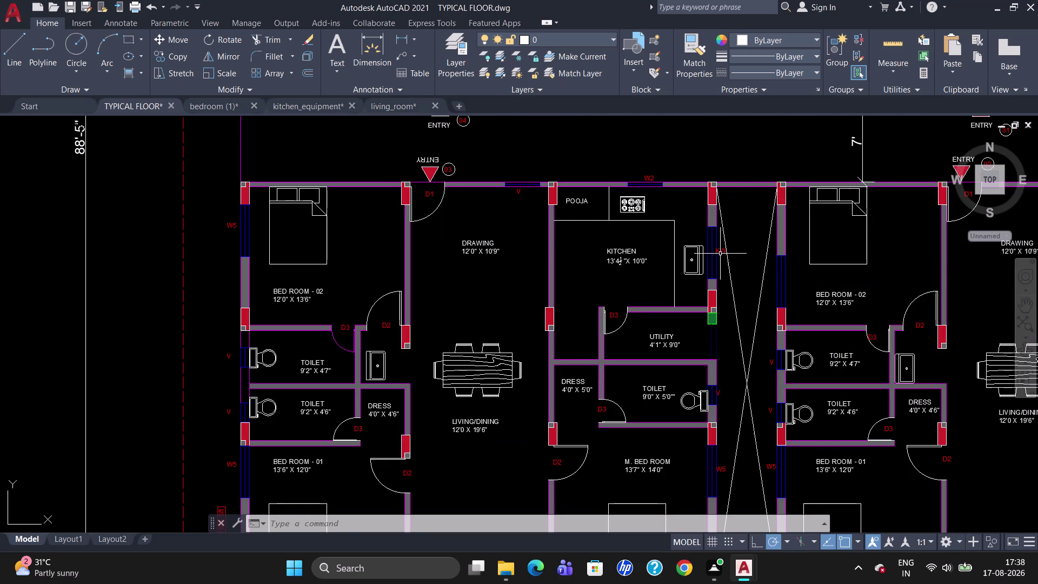
scroll(down, 3)
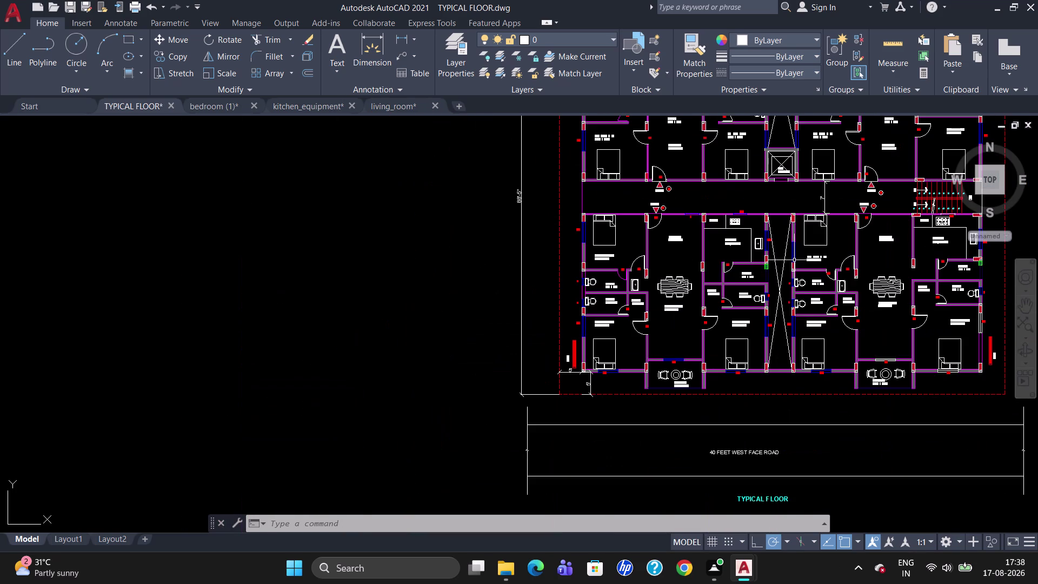
scroll(up, 3)
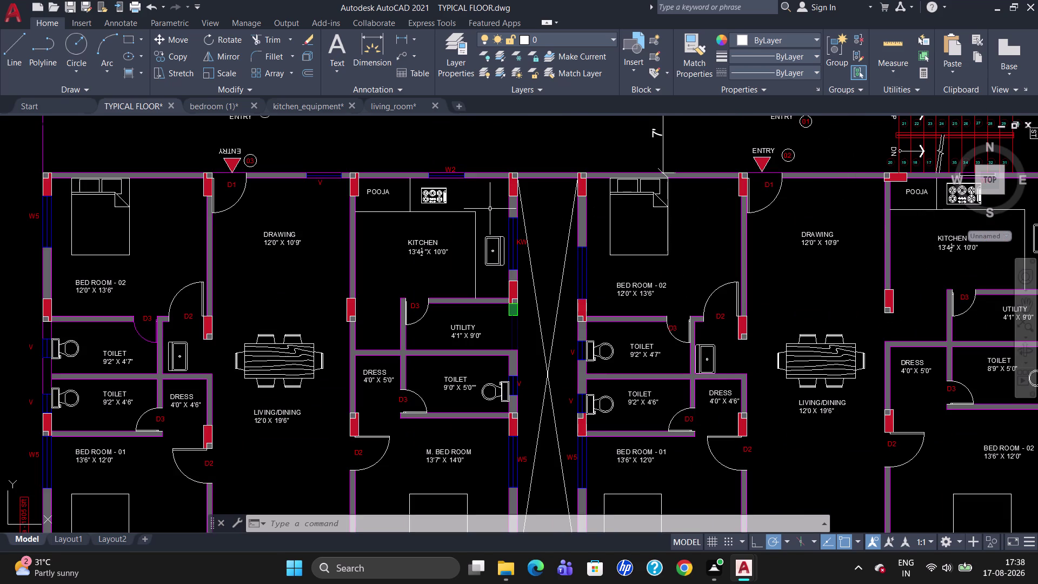
click(450, 175)
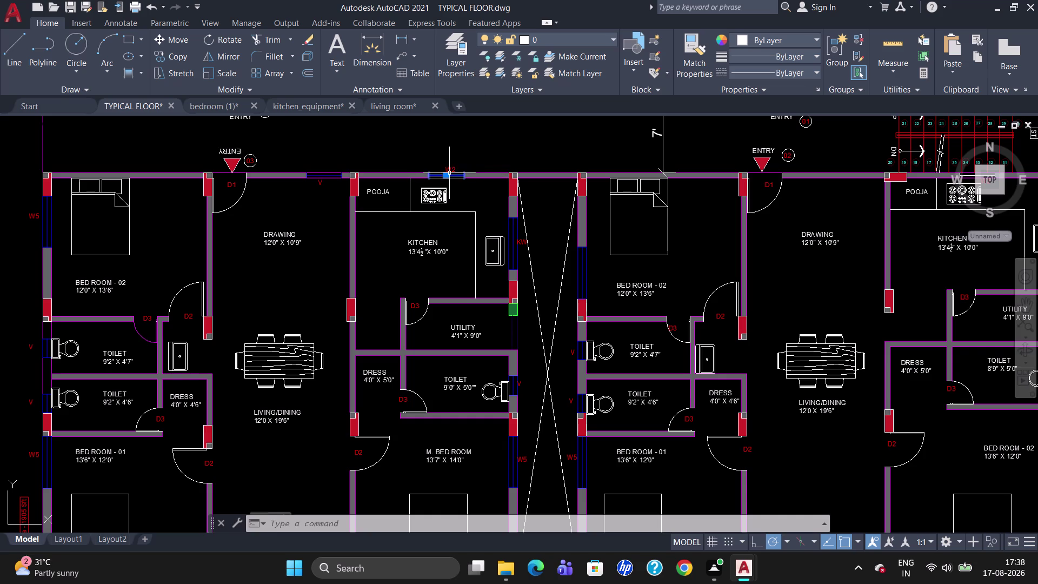
text(CO)
key(Return)
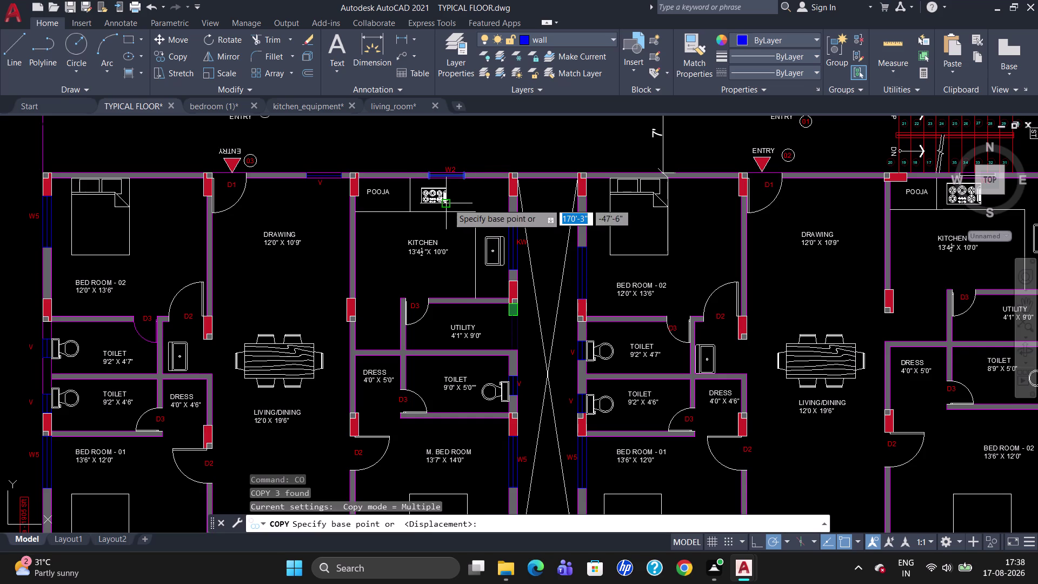
click(463, 179)
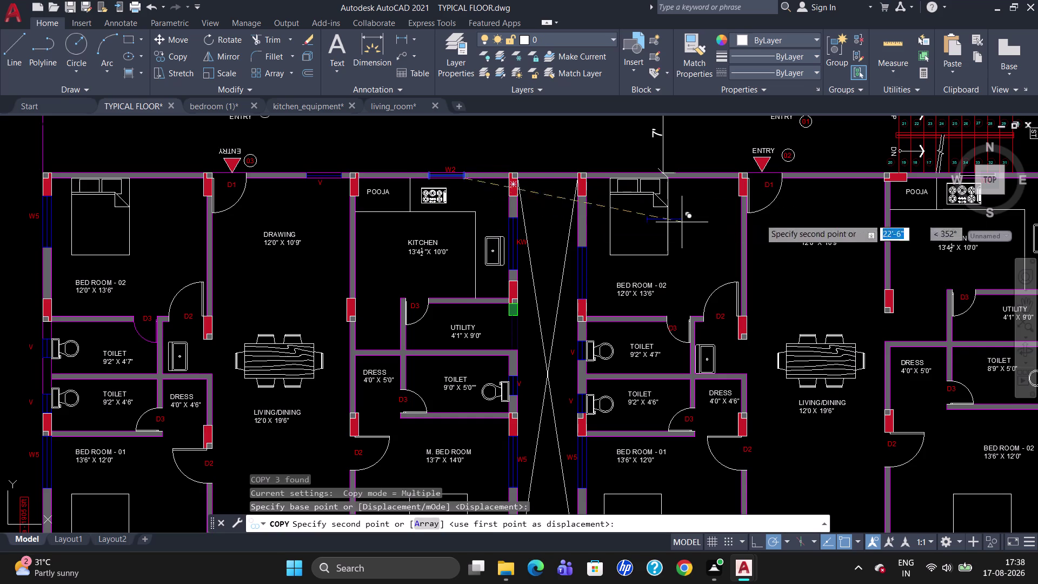
scroll(up, 3)
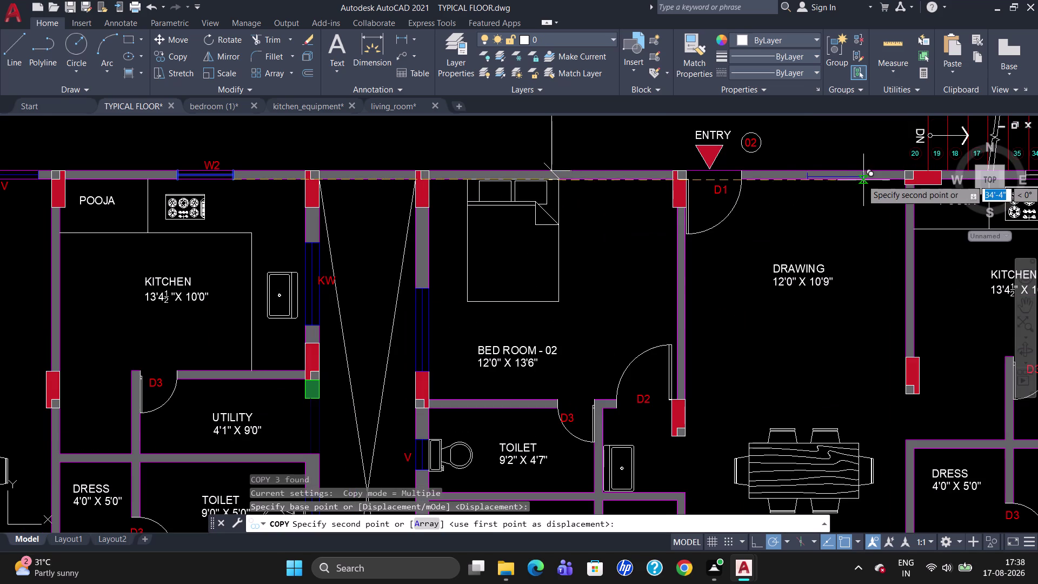
scroll(up, 3)
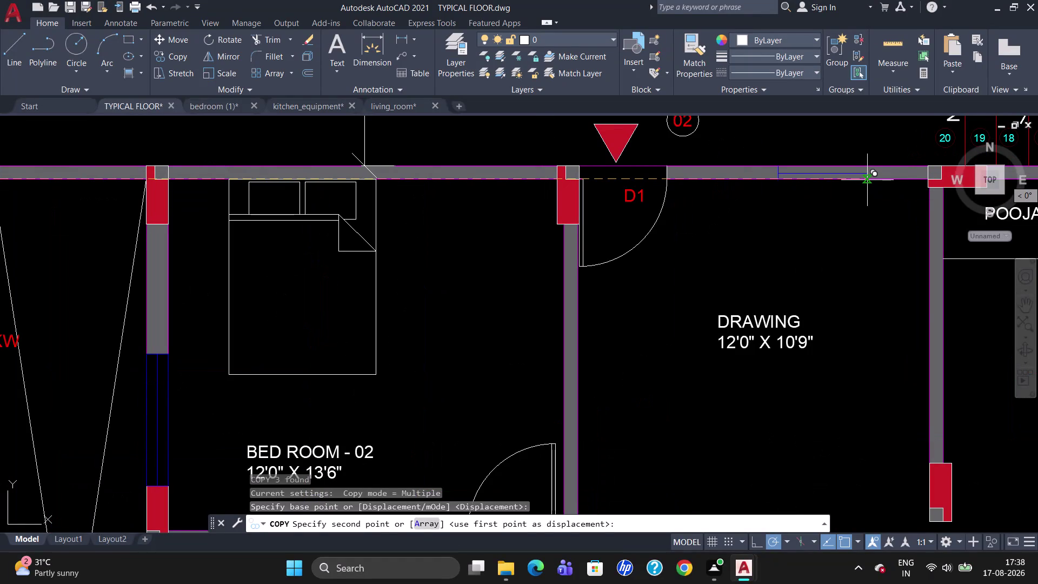
click(869, 180)
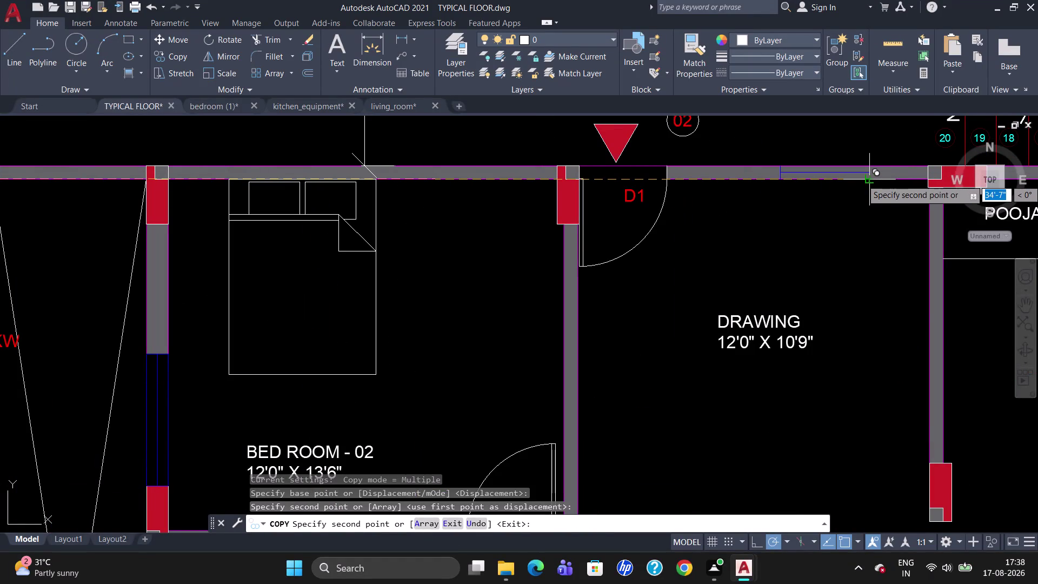
key(Escape)
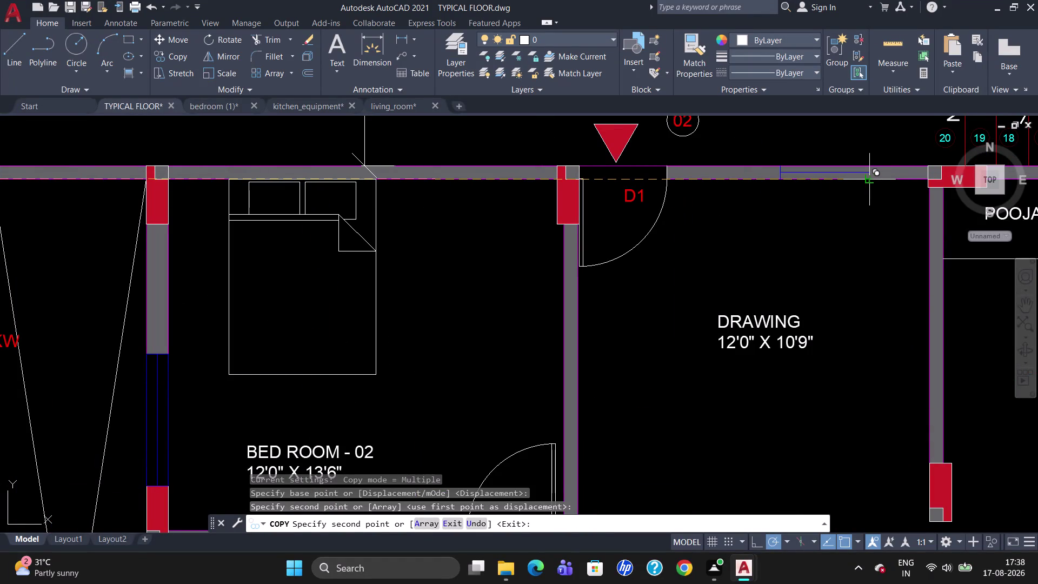
Trim the two wall lines crossing the new window opening.
text(TR)
key(Return)
key(Return)
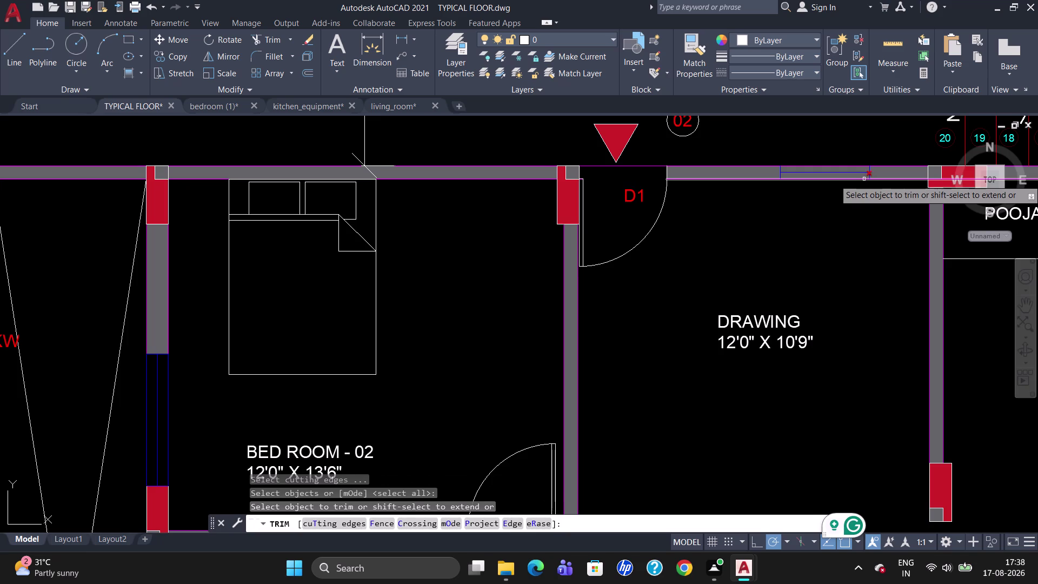
scroll(up, 3)
click(852, 171)
click(852, 151)
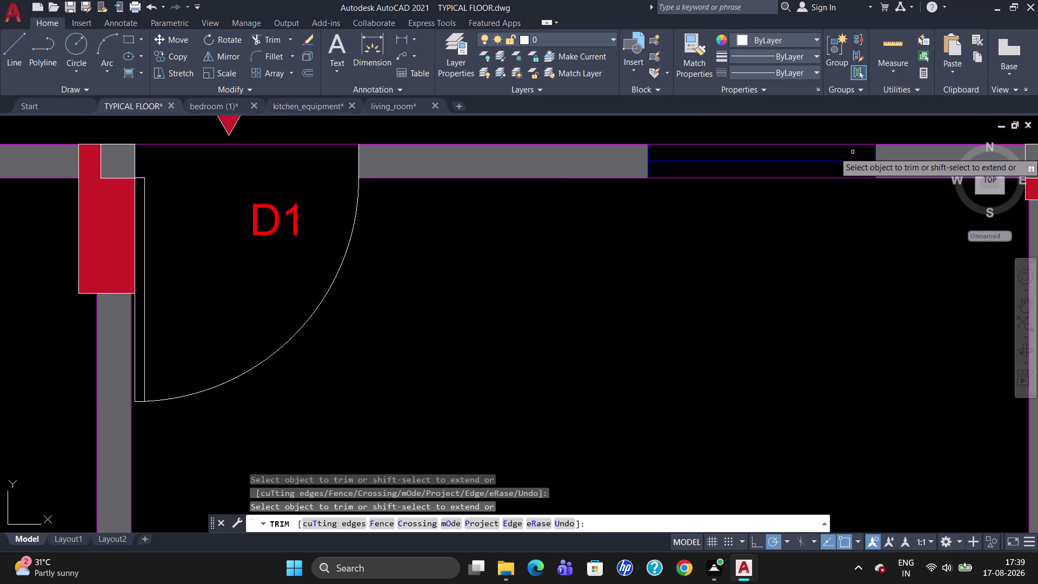
key(Escape)
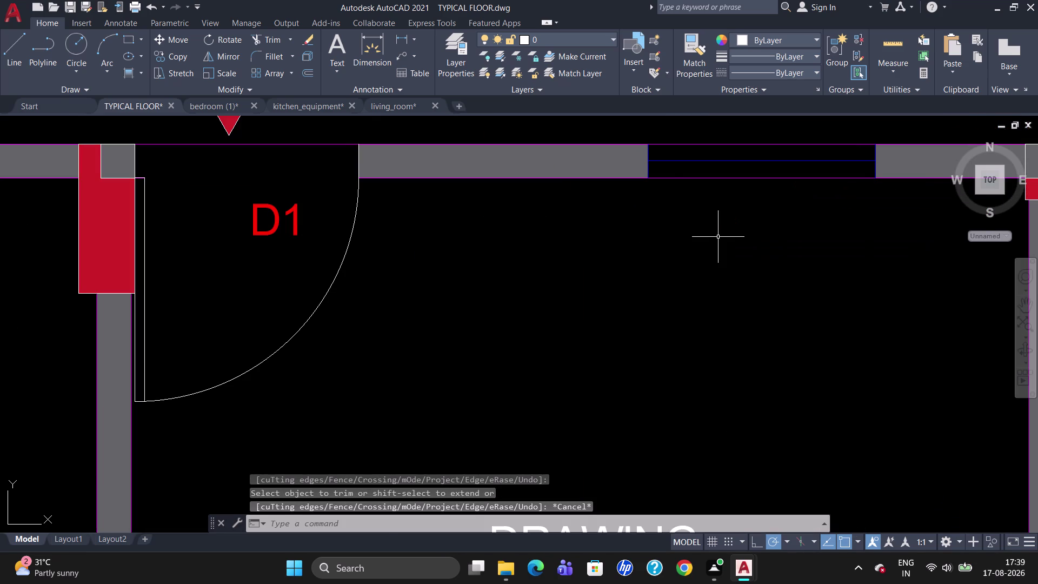
scroll(down, 3)
scroll(down, 3)
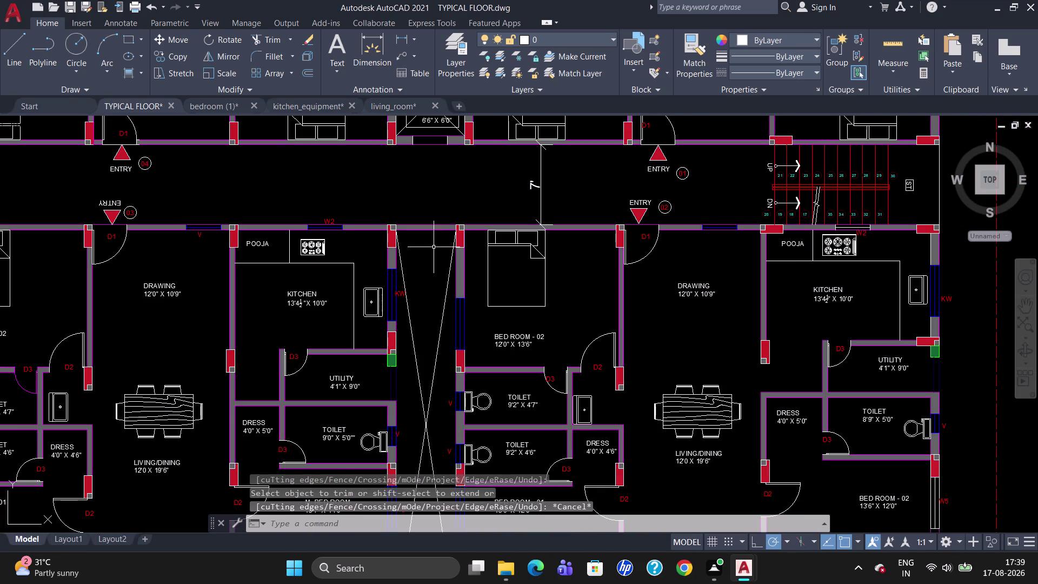
Copy the drawing room window into the wall near entry 02.
click(199, 236)
text(C)
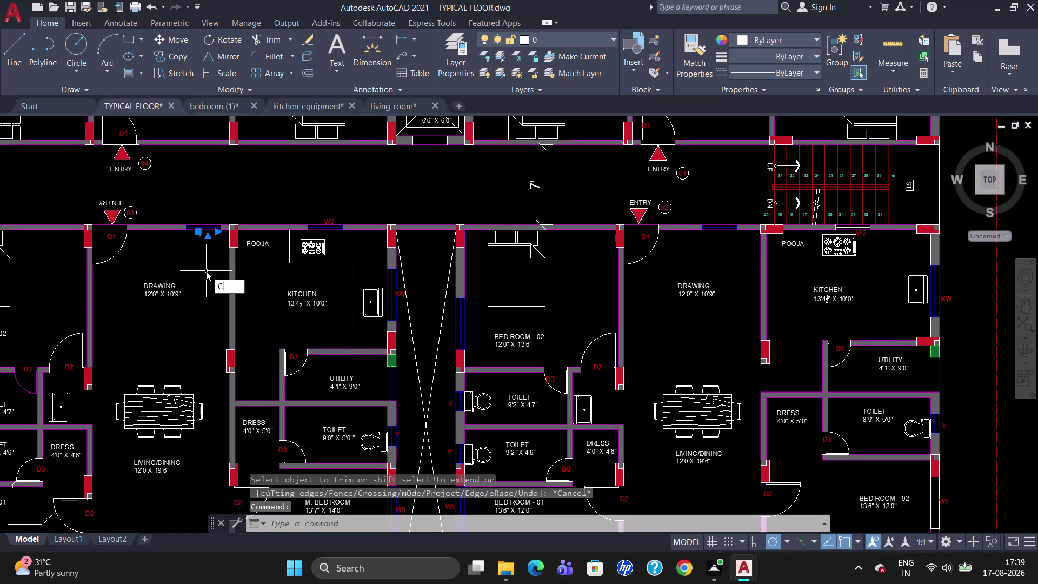
text(O)
key(Return)
click(197, 232)
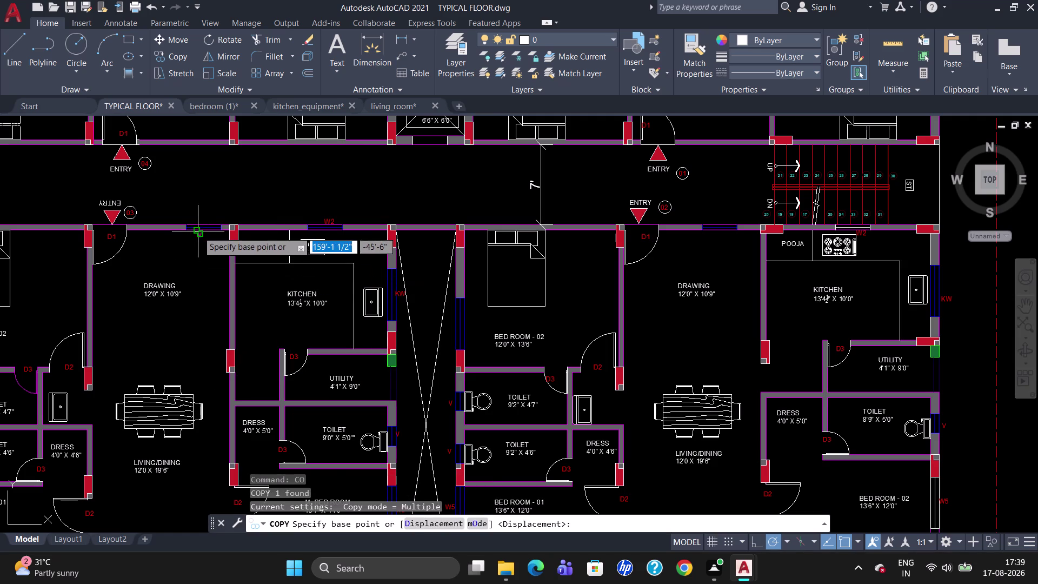
scroll(up, 3)
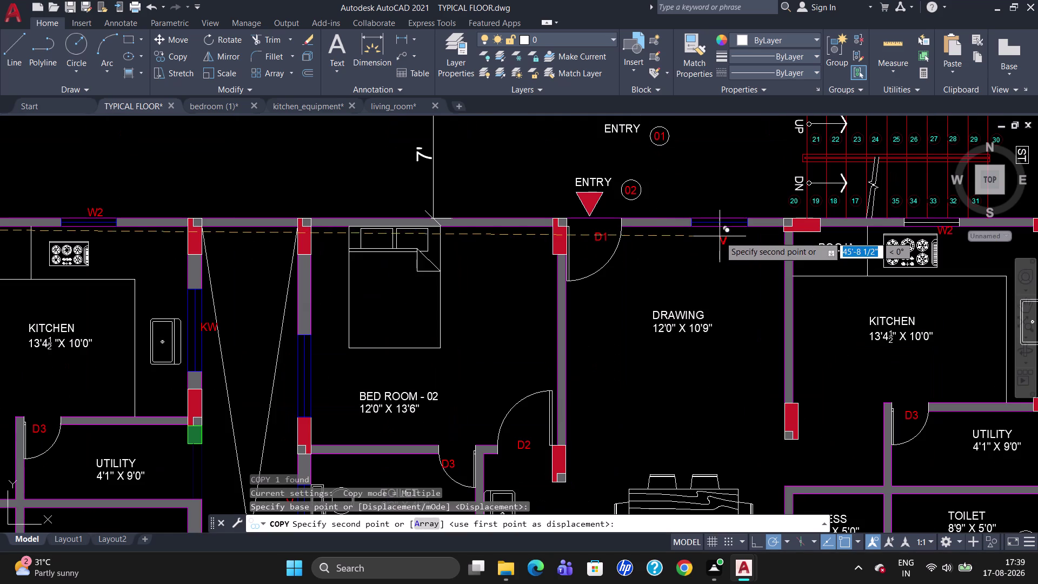
click(716, 229)
key(Escape)
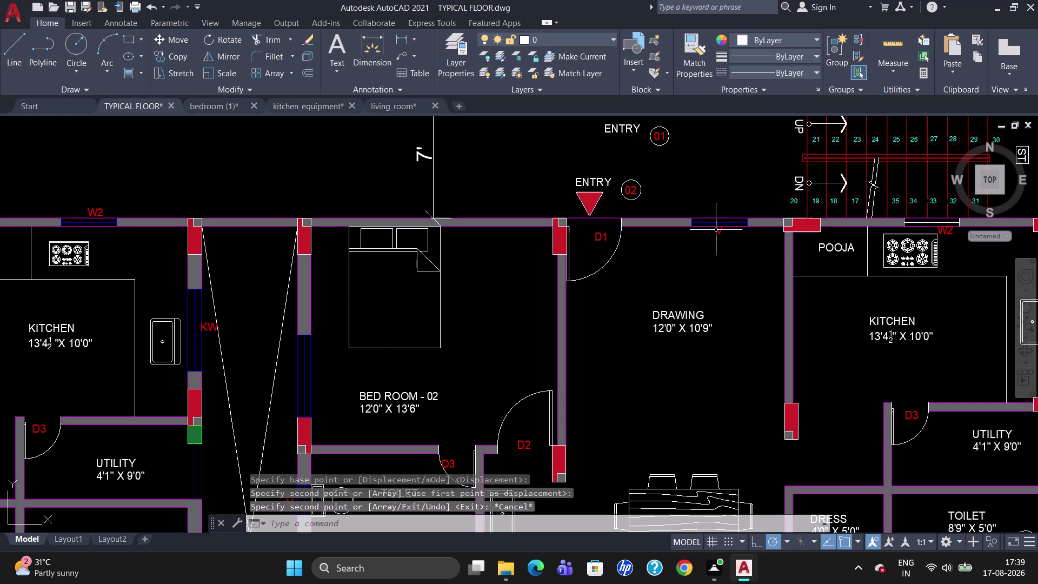
scroll(down, 3)
scroll(up, 3)
scroll(down, 3)
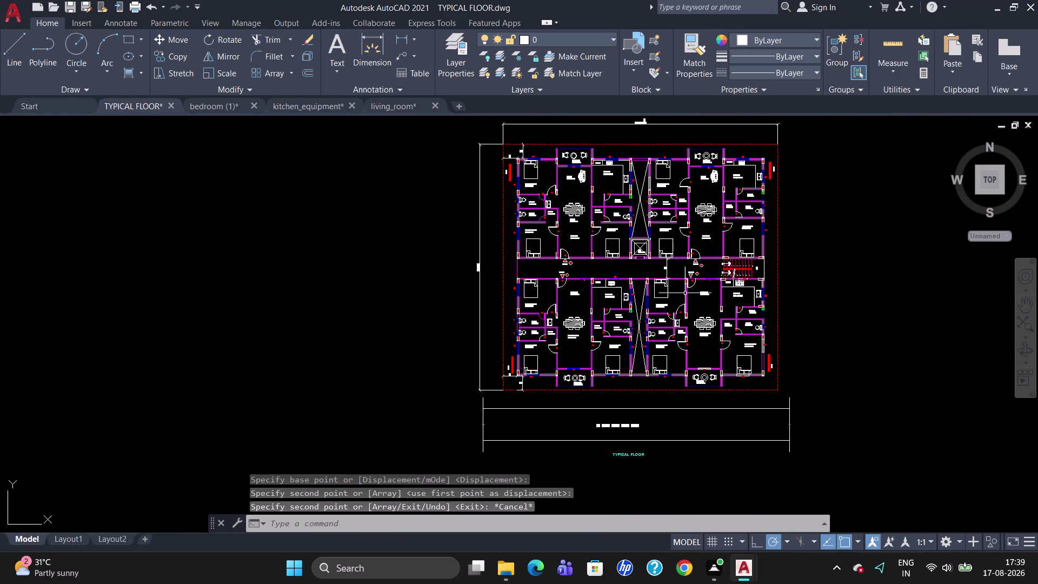
Copy the corridor window into the opposite corridor wall and beside entry 01.
scroll(up, 3)
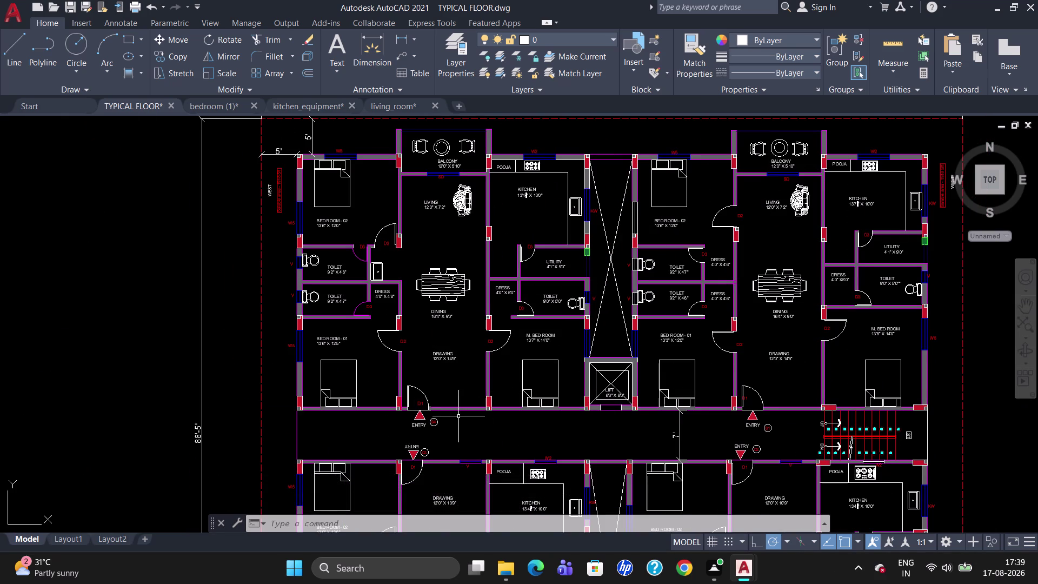
scroll(down, 3)
scroll(up, 3)
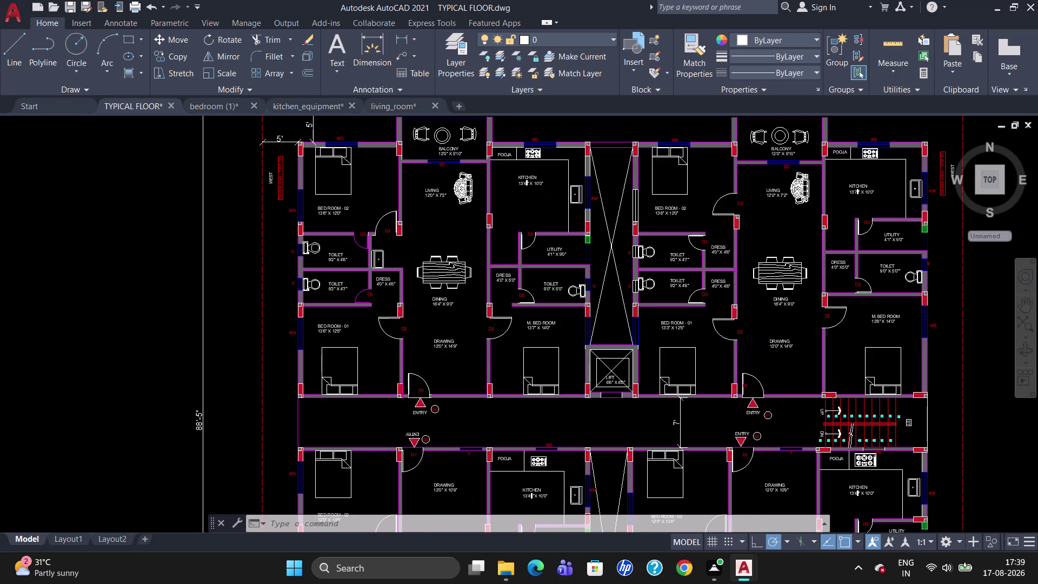
click(474, 455)
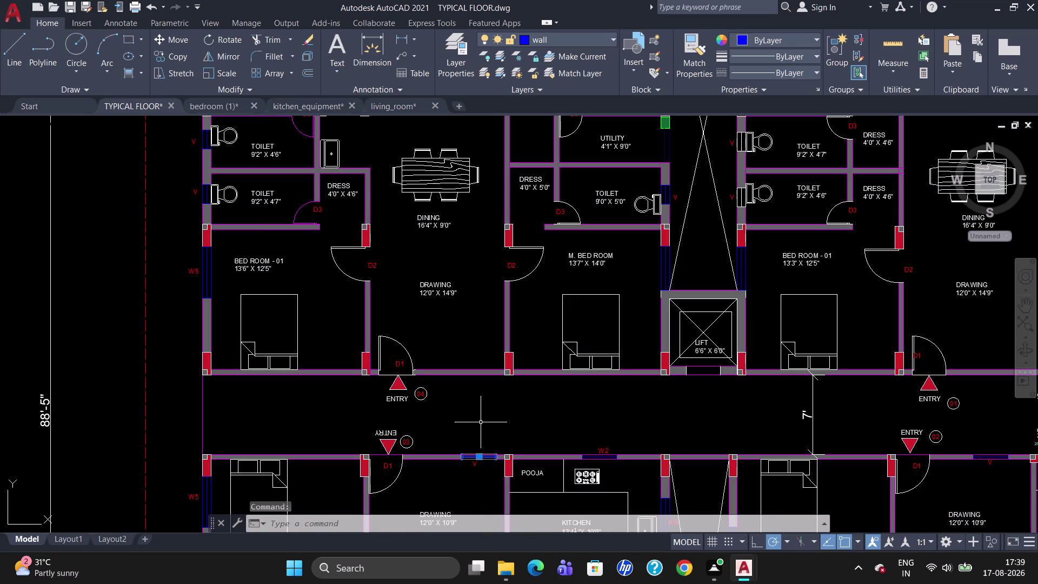
key(c)
key(o)
key(Return)
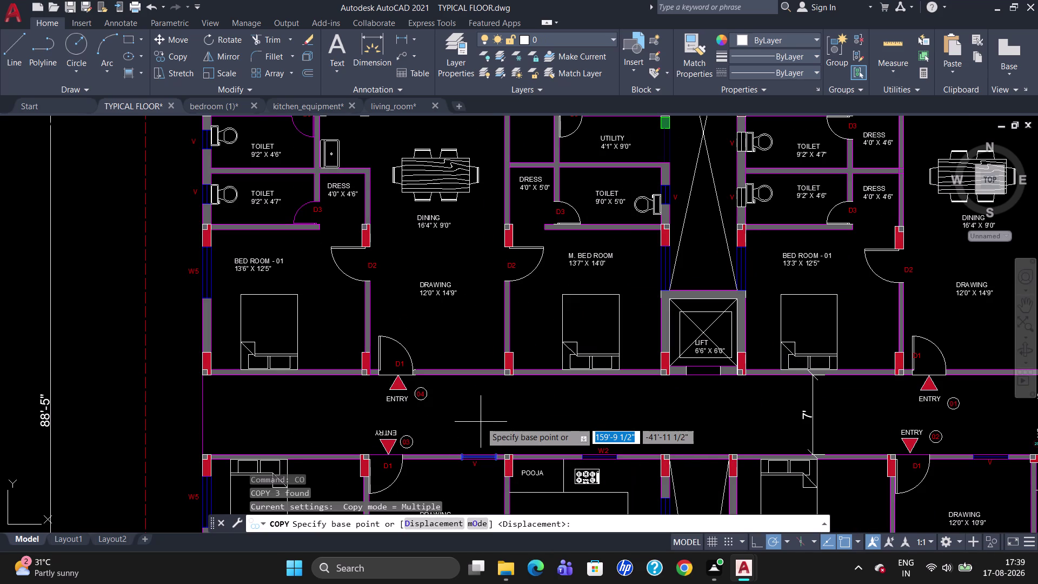
click(463, 451)
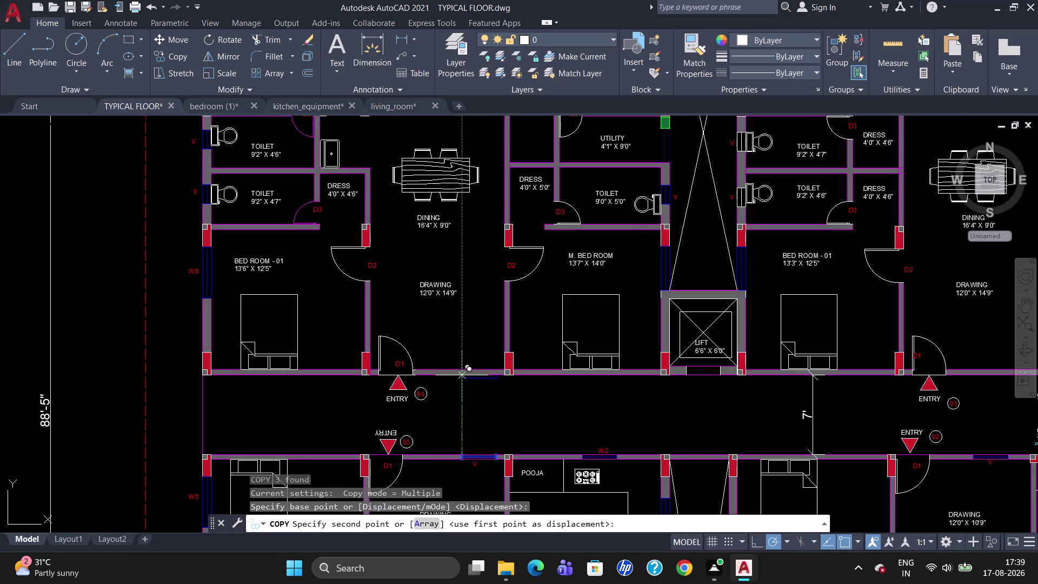
scroll(up, 3)
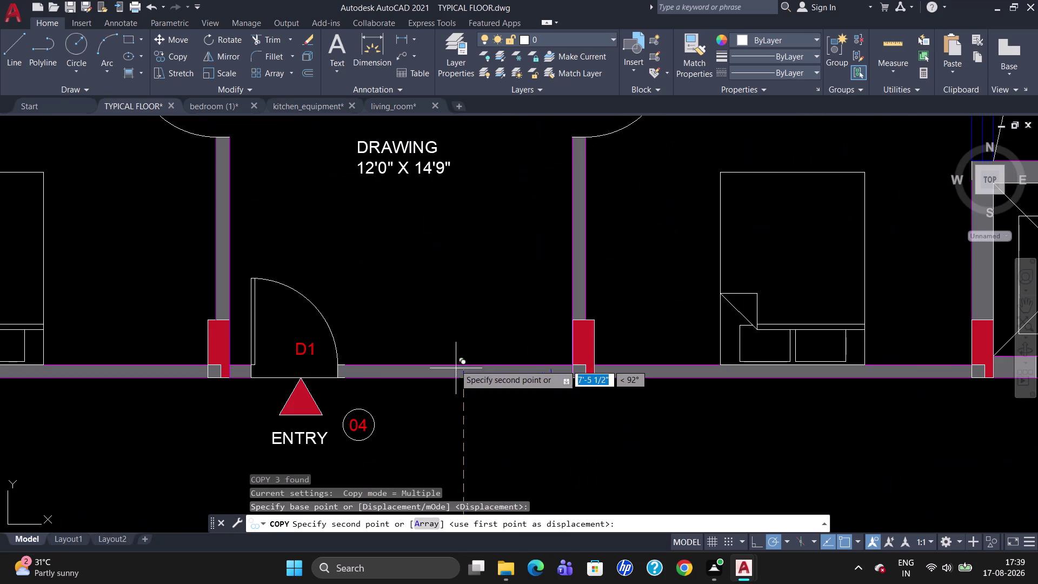
click(454, 365)
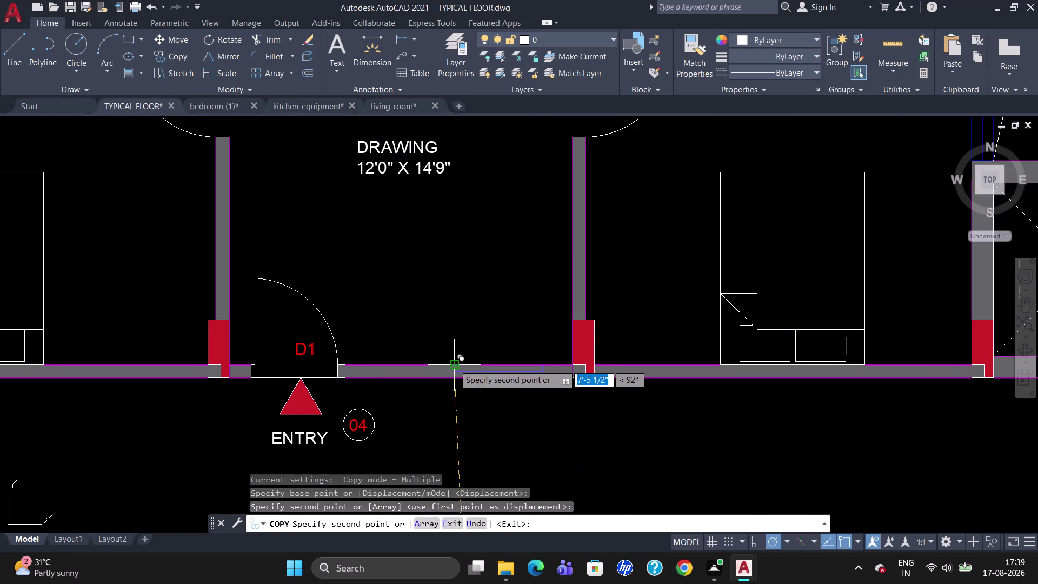
scroll(down, 3)
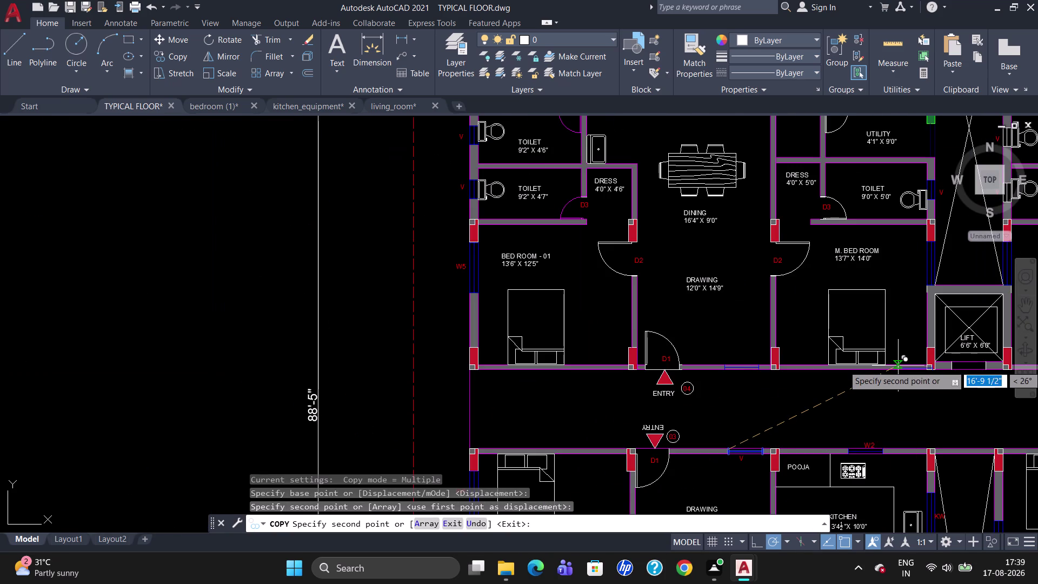
scroll(down, 3)
scroll(up, 3)
scroll(down, 3)
scroll(up, 3)
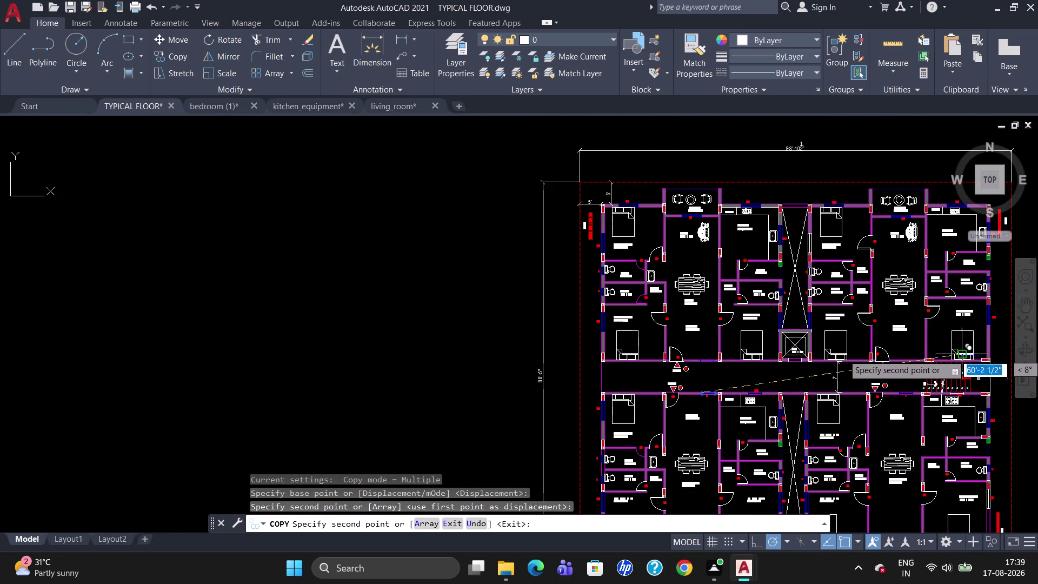
scroll(up, 3)
scroll(up, 3)
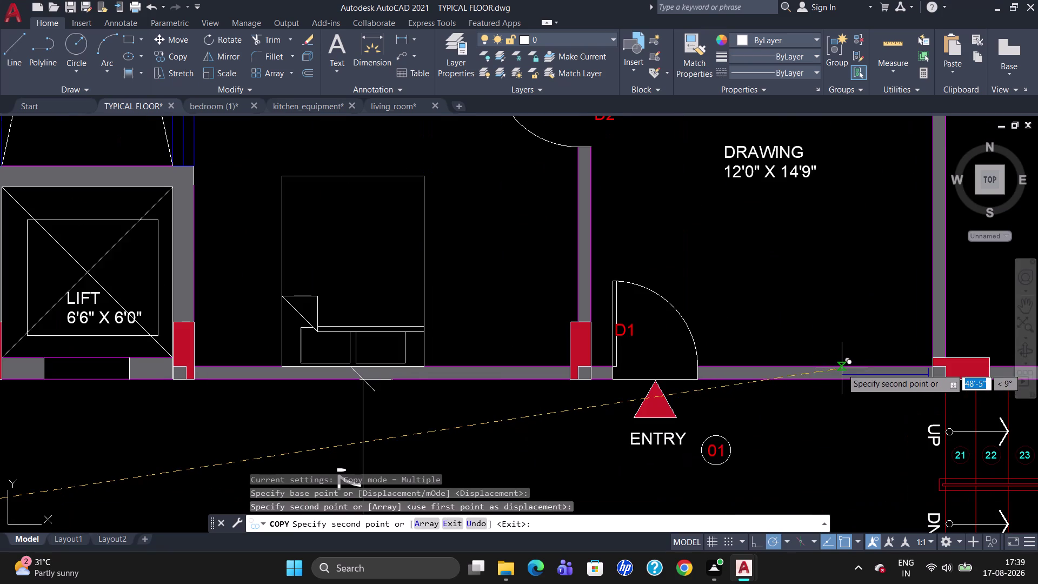
scroll(up, 3)
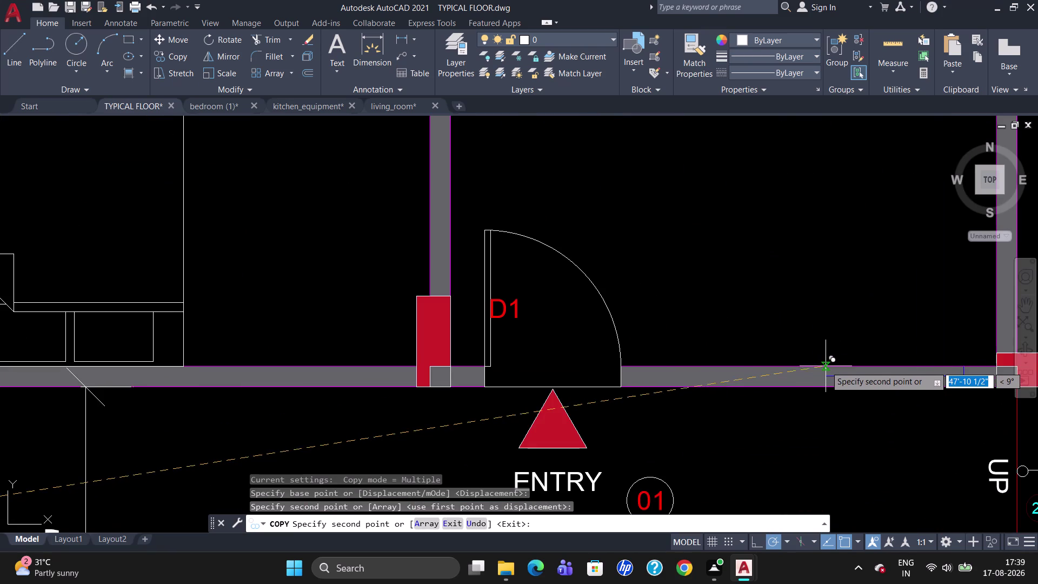
scroll(up, 3)
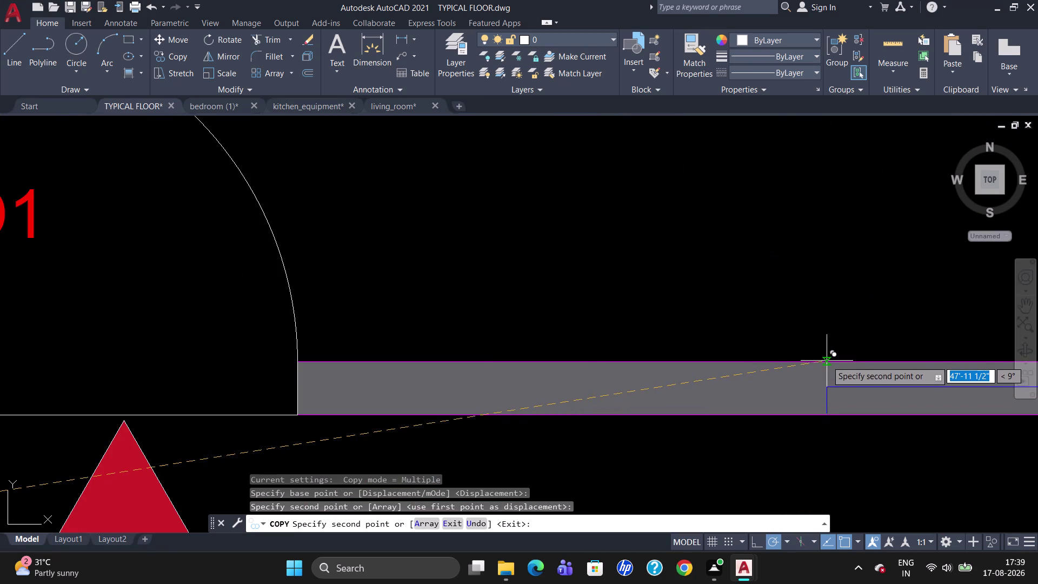
click(827, 362)
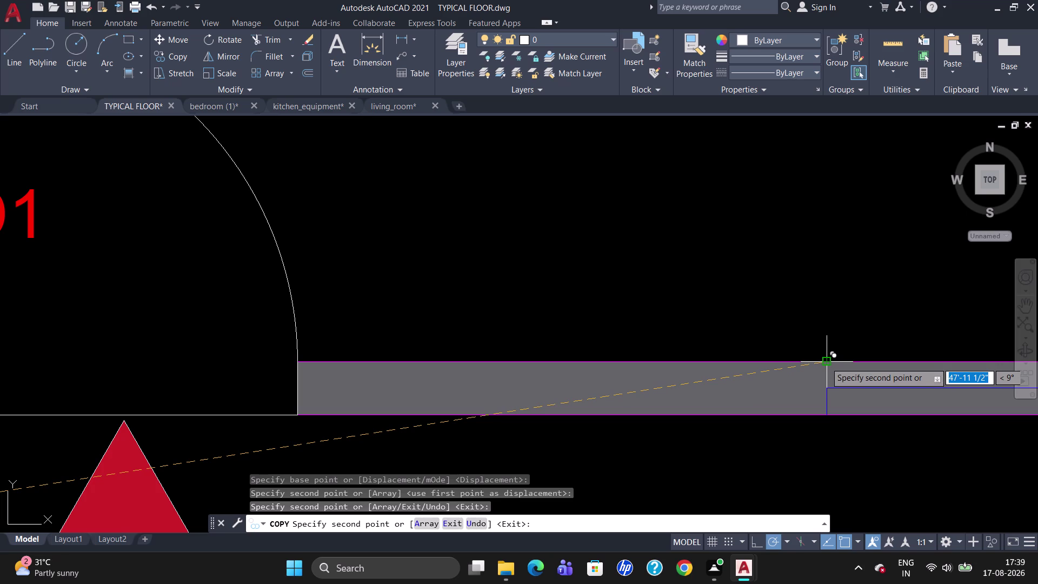
key(Escape)
scroll(down, 3)
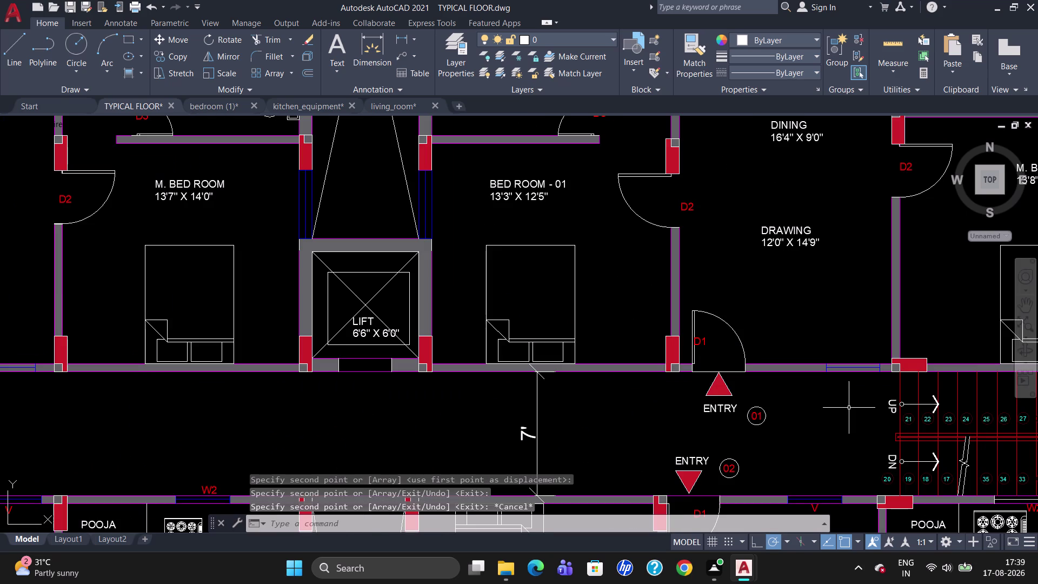
Trim the two wall lines across the new window beside entry 01.
text(TR)
key(Return)
key(Return)
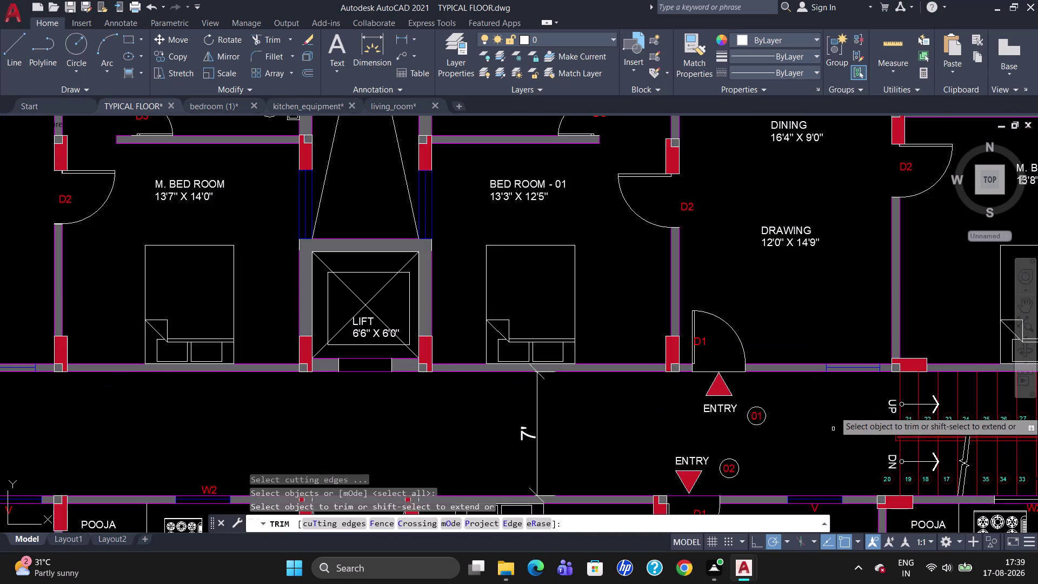
scroll(up, 3)
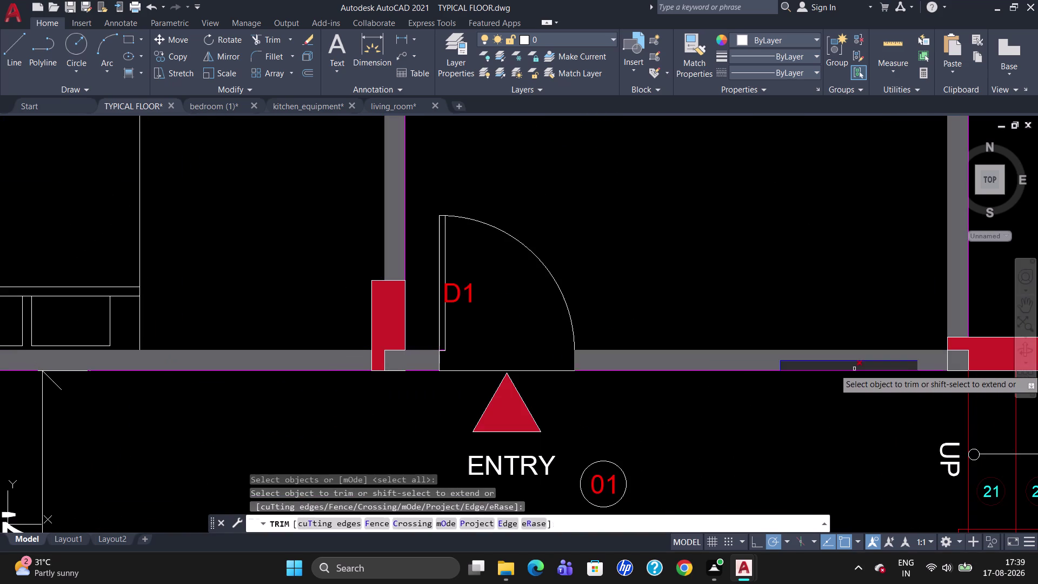
click(854, 368)
click(854, 357)
key(Escape)
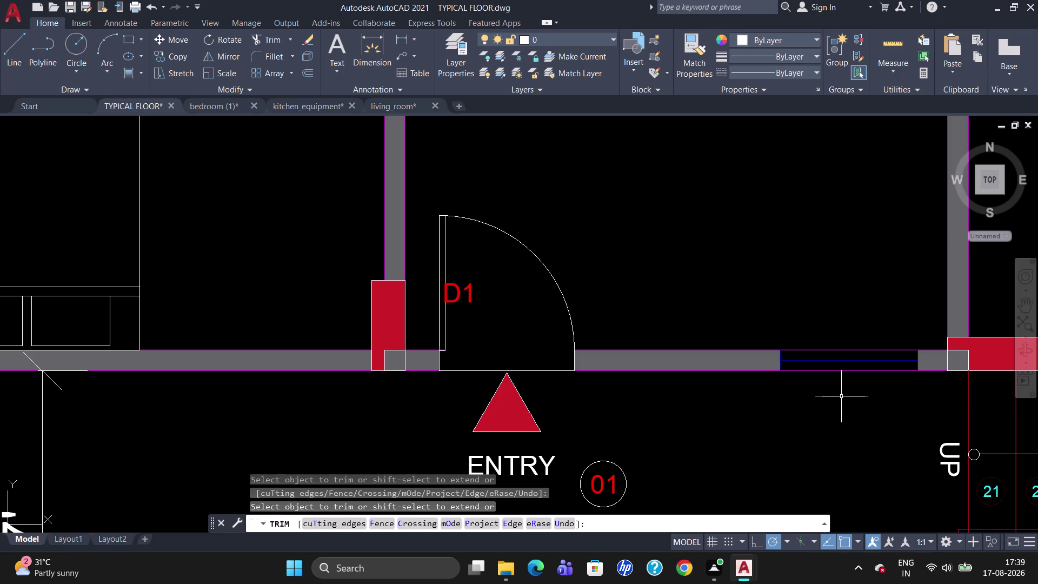
scroll(down, 3)
scroll(down, 3)
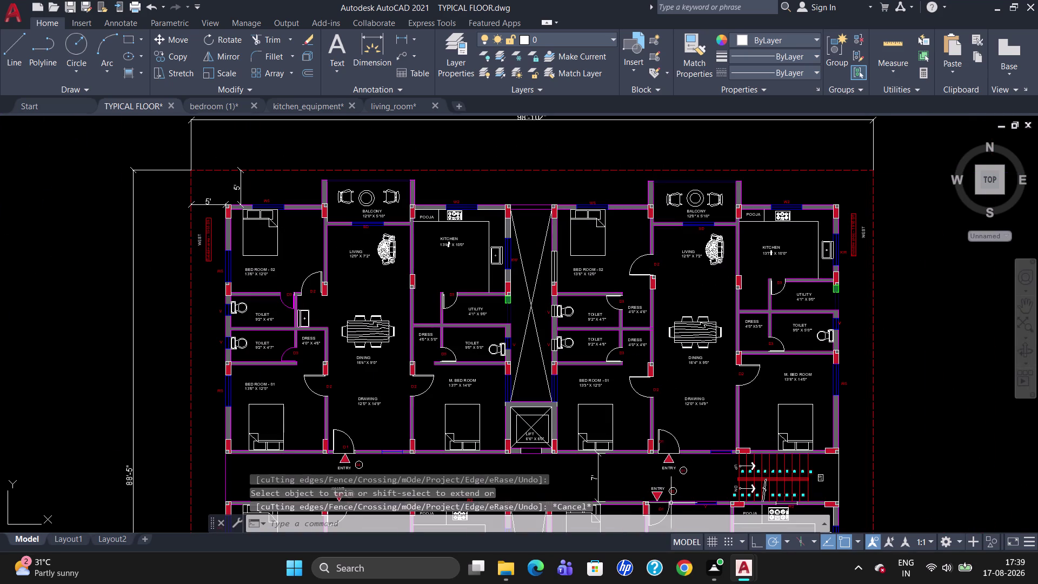
Copy the window beside entry 02 into the opposite and upper corridor walls.
scroll(up, 3)
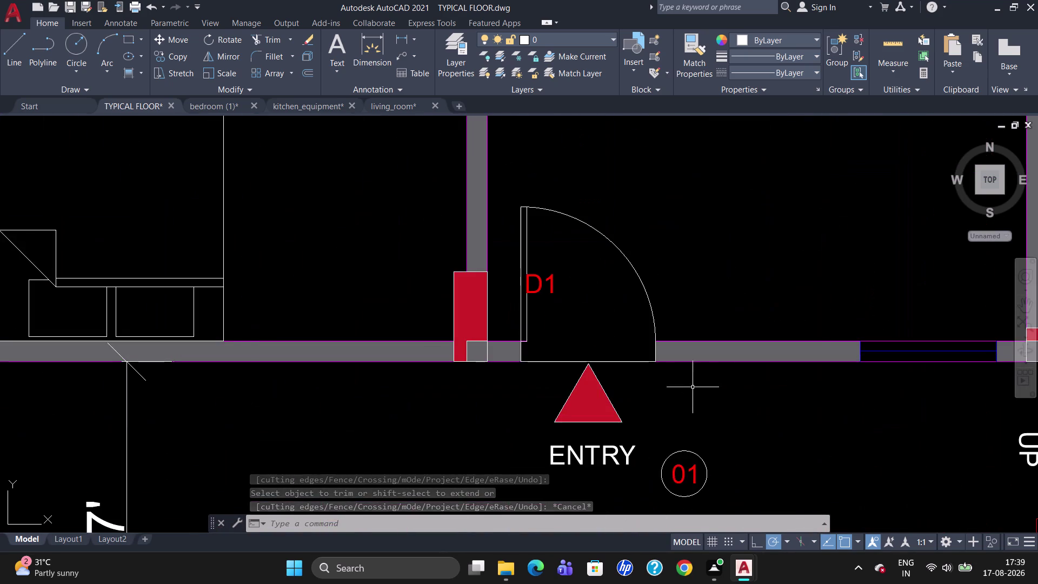
scroll(down, 3)
scroll(up, 3)
click(684, 405)
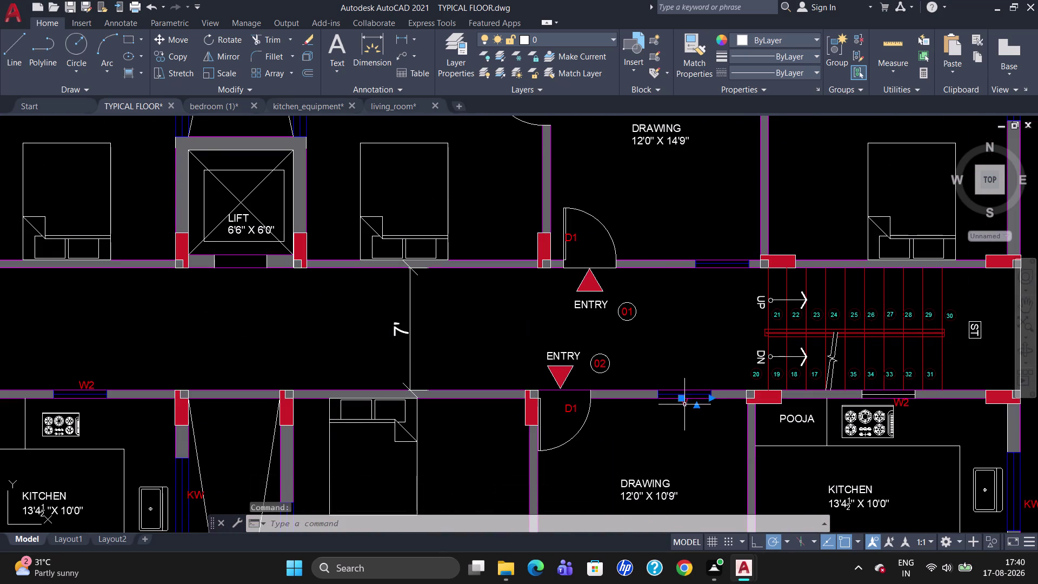
text(CO)
key(Return)
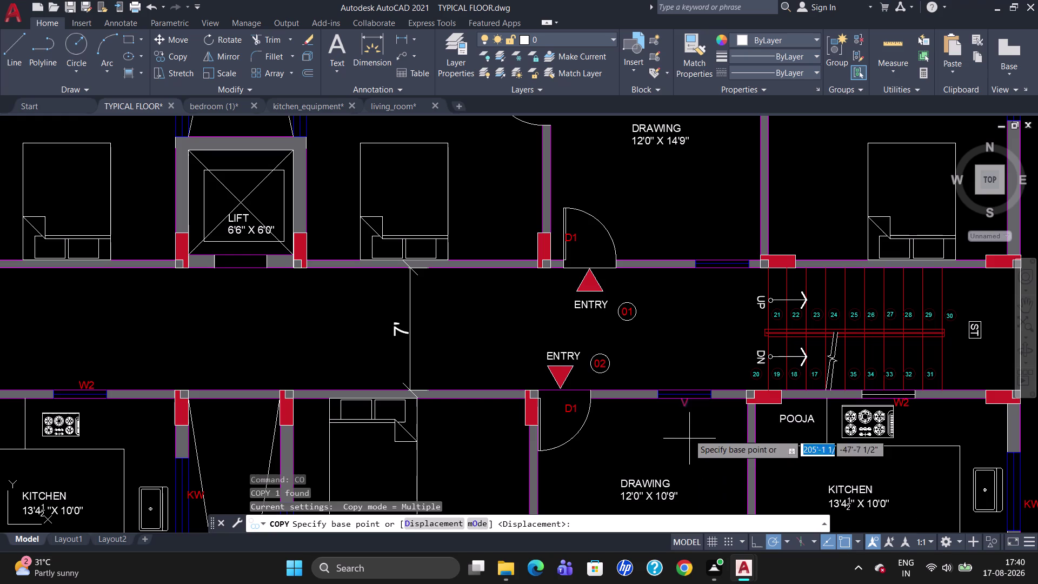
click(684, 408)
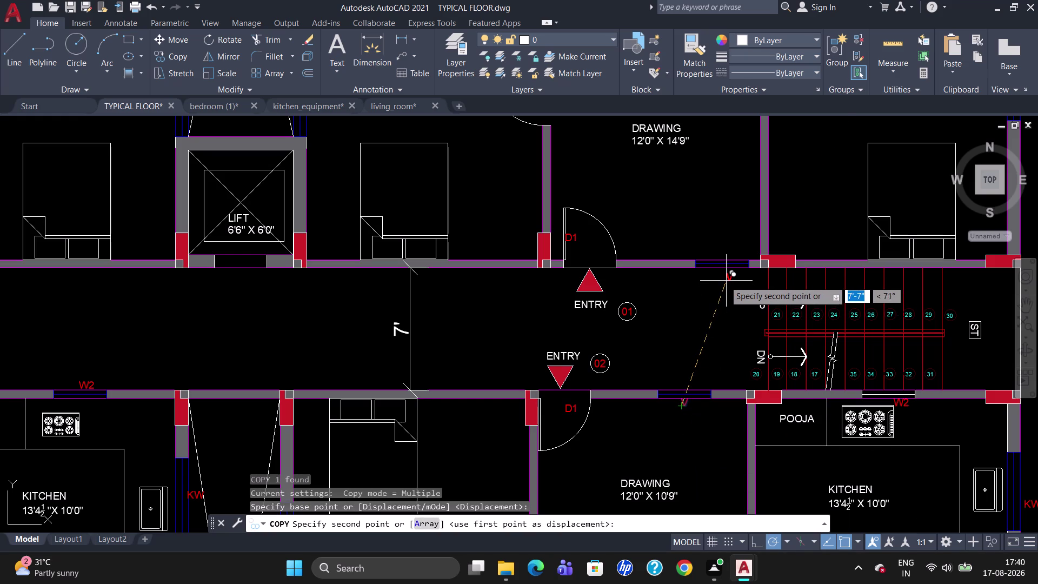
click(723, 279)
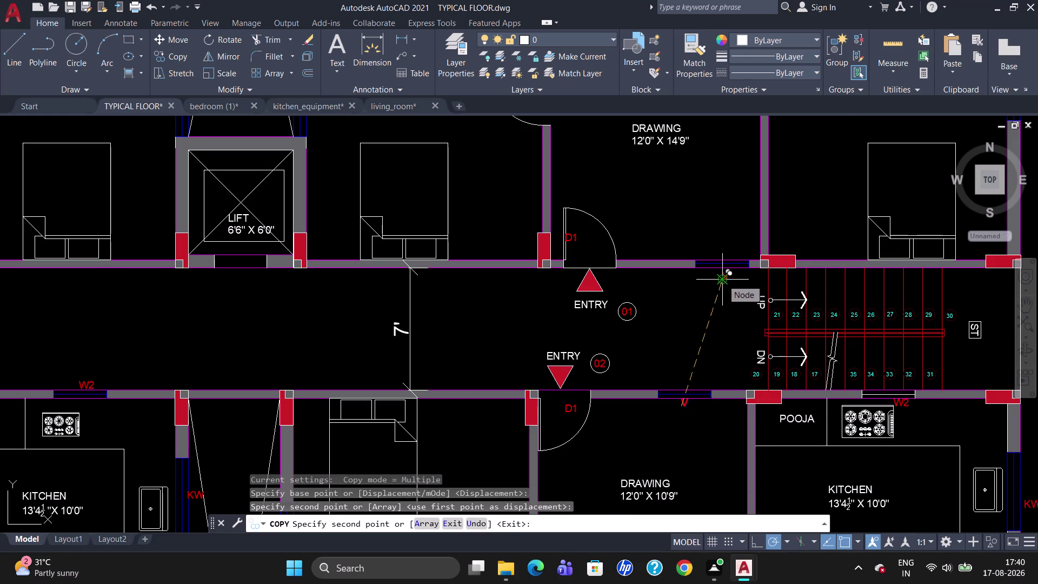
scroll(down, 3)
scroll(up, 3)
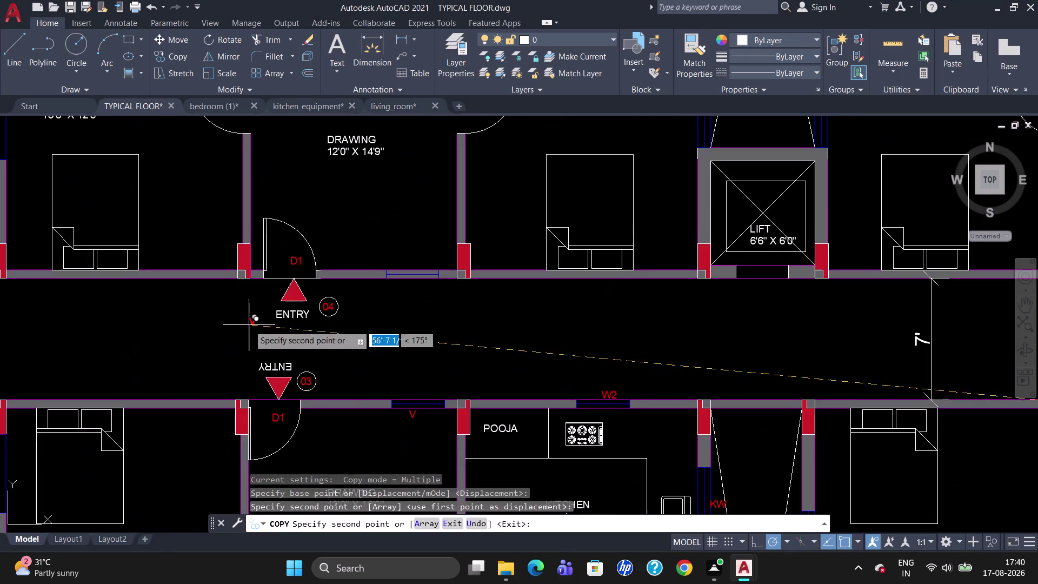
click(405, 289)
key(Escape)
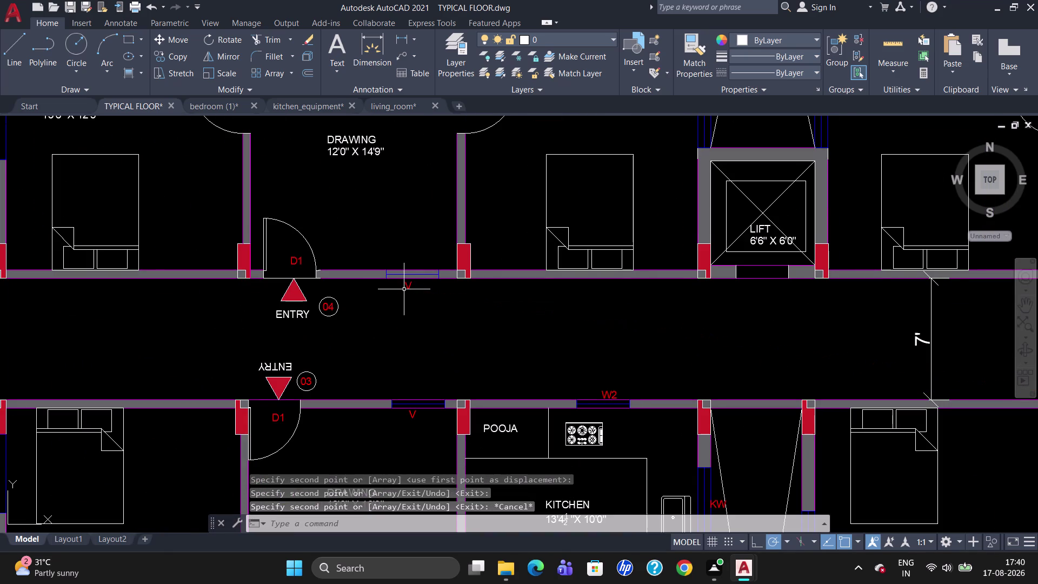
Trim the two wall lines inside the new ventilator opening.
key(t)
key(r)
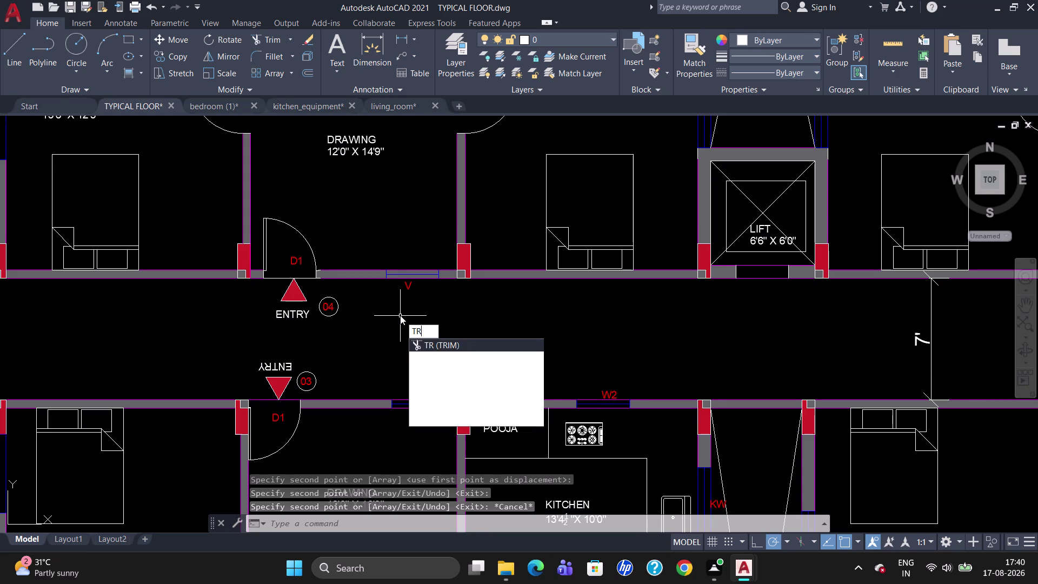
key(Return)
key(Return)
scroll(up, 3)
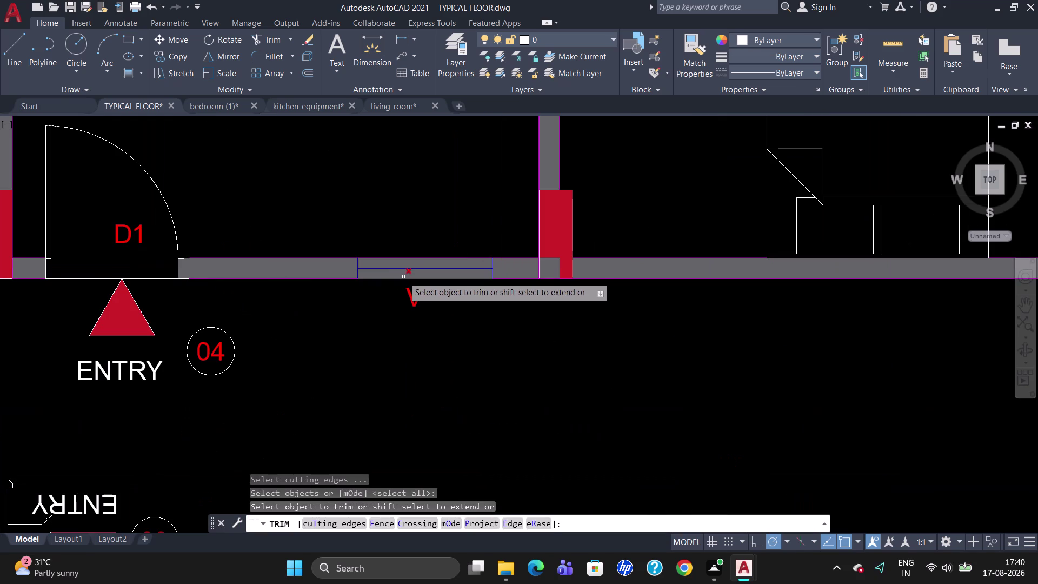
click(407, 273)
click(411, 265)
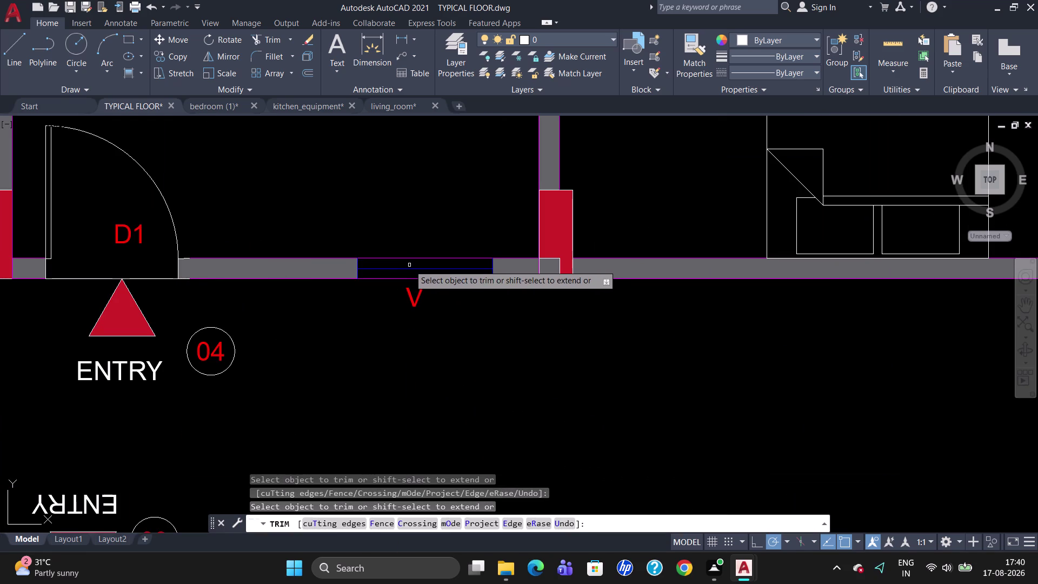
key(Escape)
scroll(down, 3)
key(Escape)
scroll(down, 3)
scroll(up, 3)
scroll(down, 3)
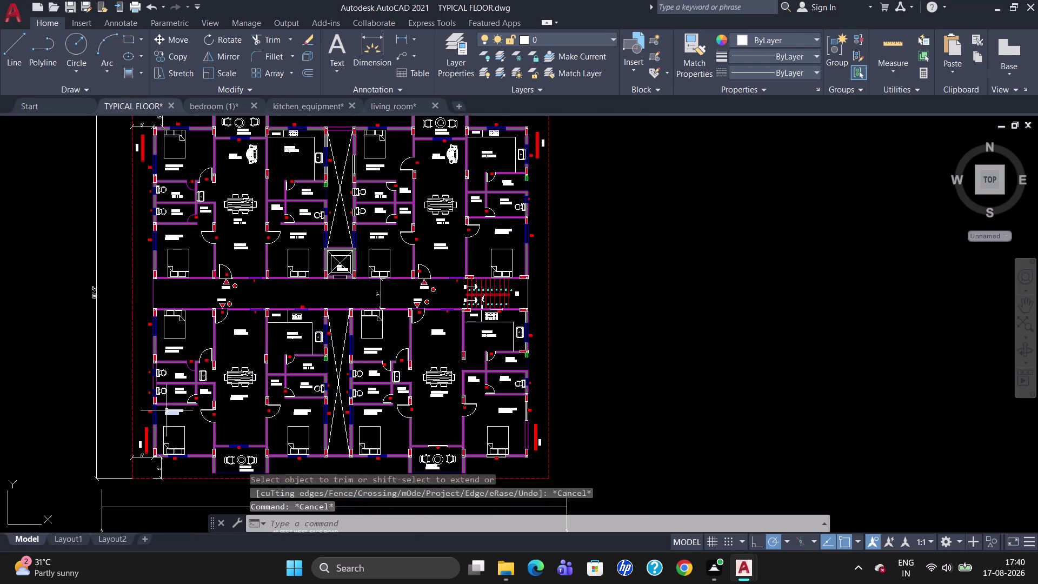
Start plotting the TYPICAL FLOOR drawing with Ctrl+P.
scroll(down, 3)
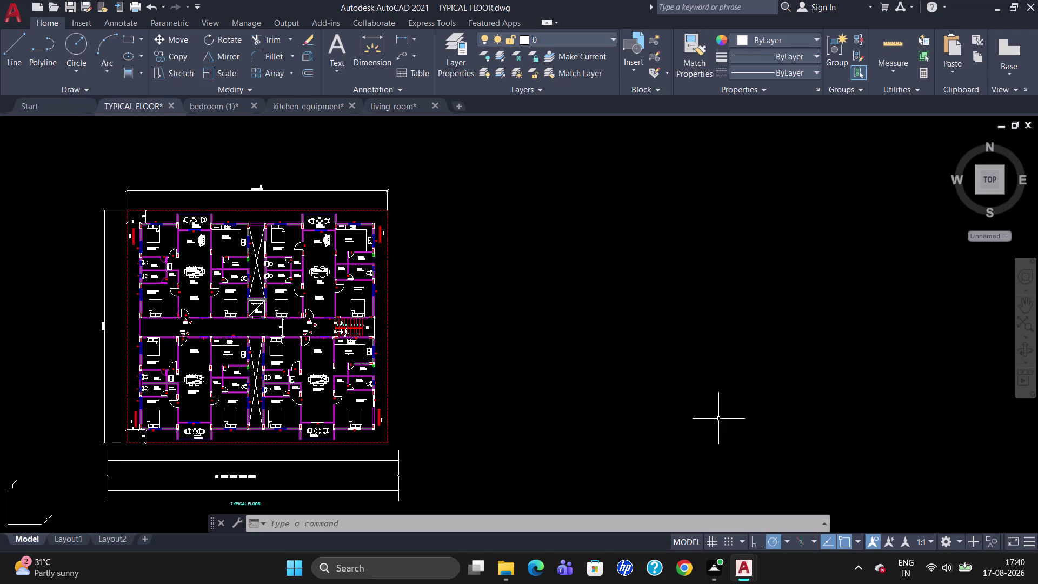
key(ctrl+p)
Plot a single sheet to DWG To PDF with 4800 dpi vector quality.
click(561, 314)
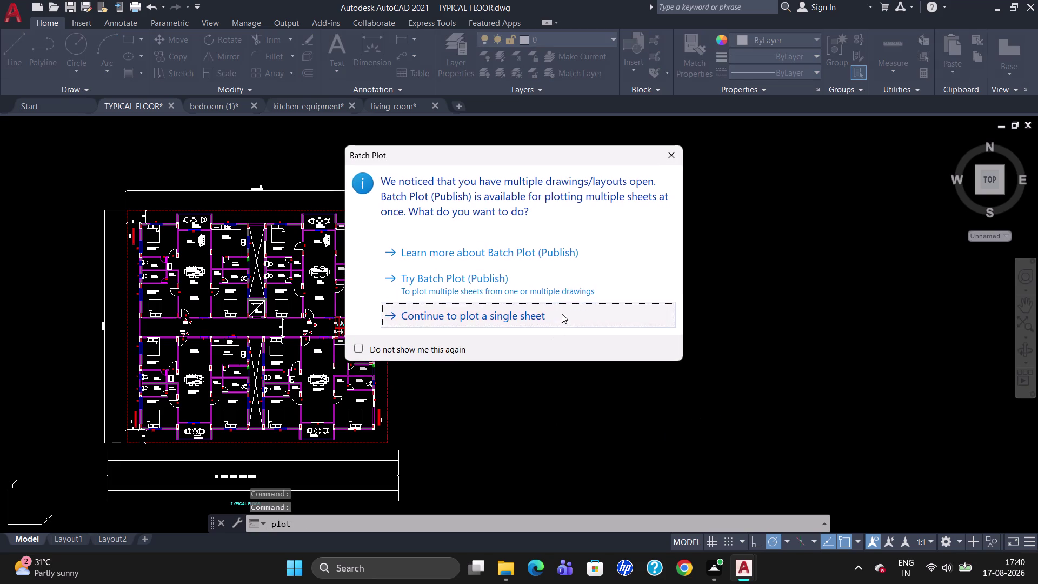
click(518, 180)
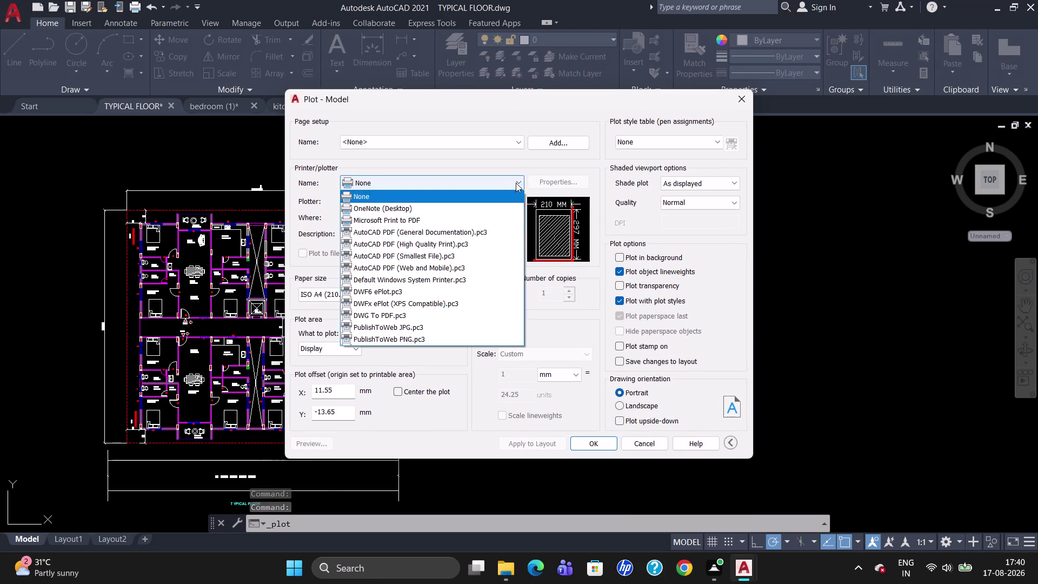
click(462, 320)
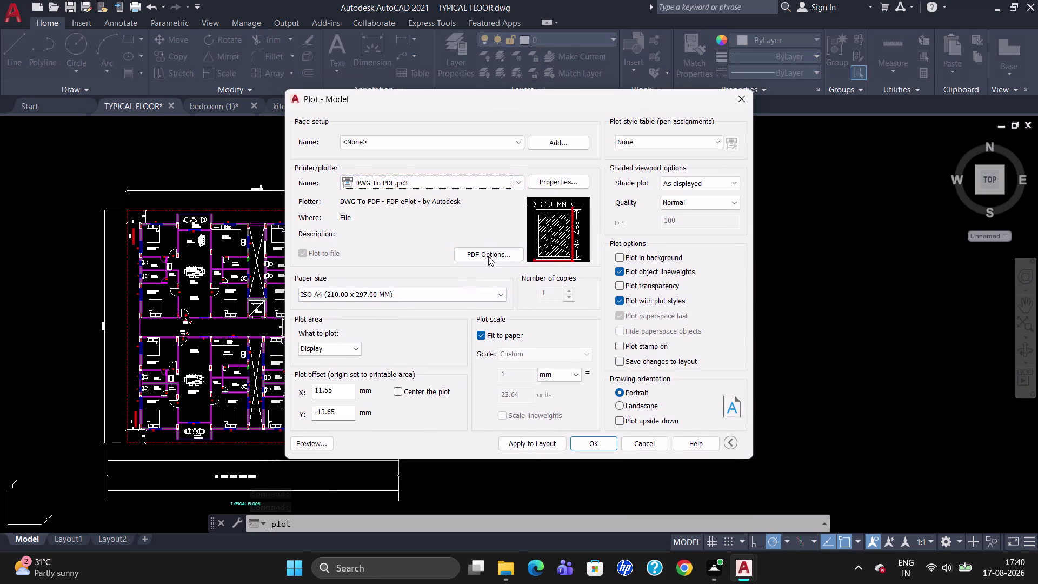
click(497, 251)
click(517, 225)
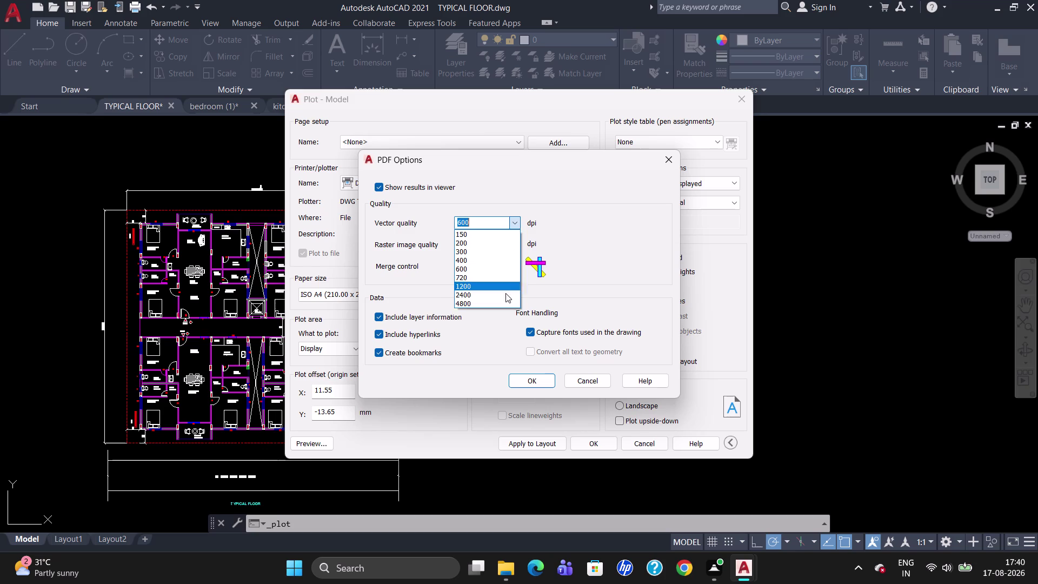
click(505, 307)
click(515, 239)
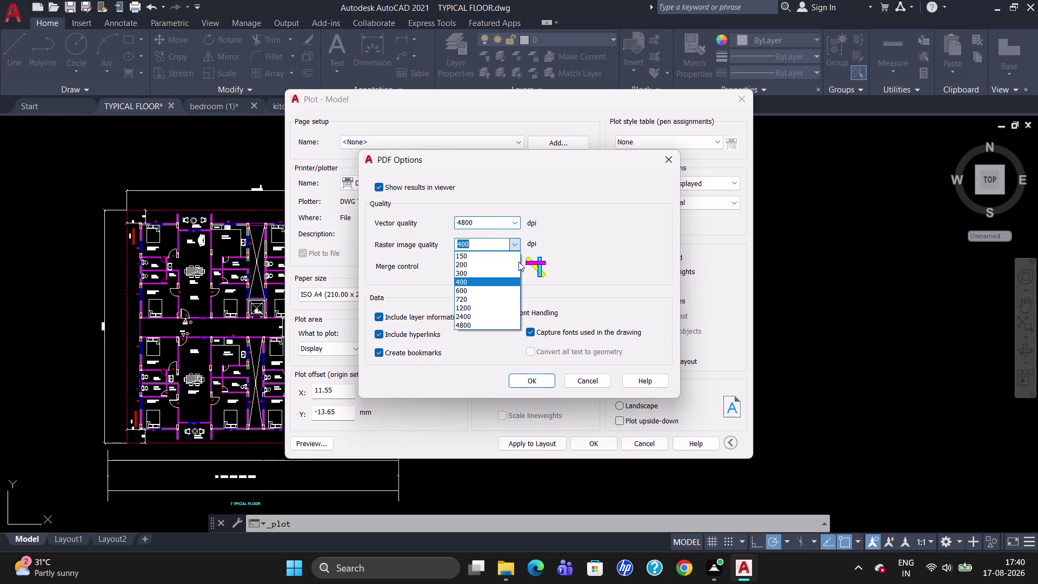
click(514, 325)
click(529, 381)
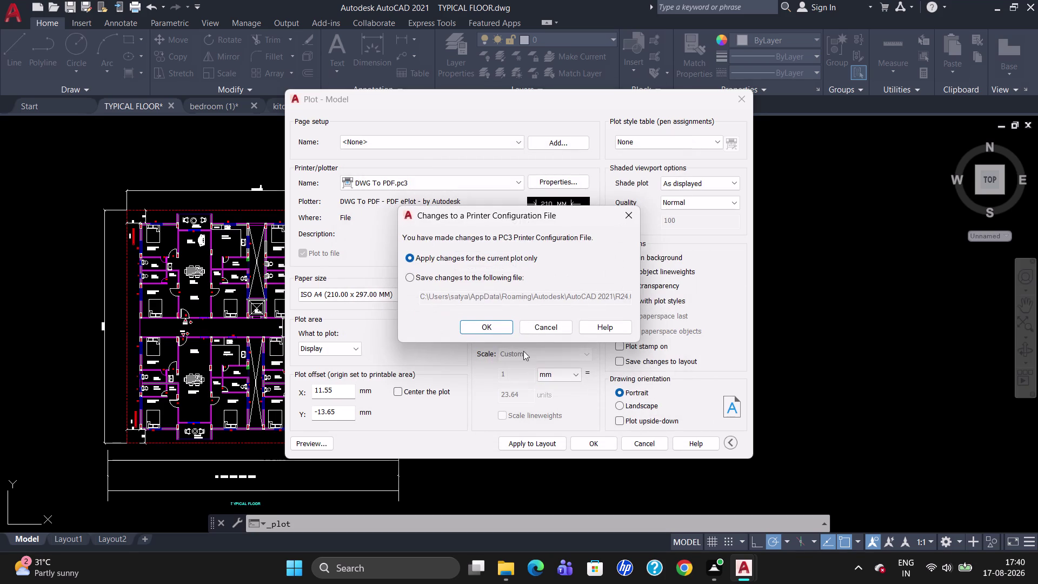
click(494, 325)
Set ISO full bleed A3, centred plot, acad.ctb, Maximum quality, and Window plot area.
click(502, 300)
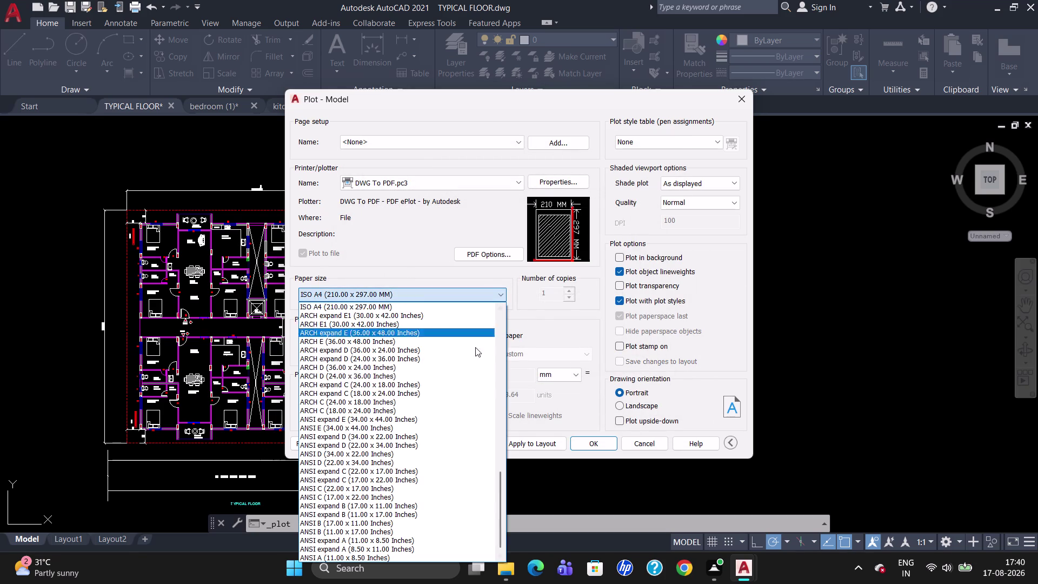
scroll(up, 3)
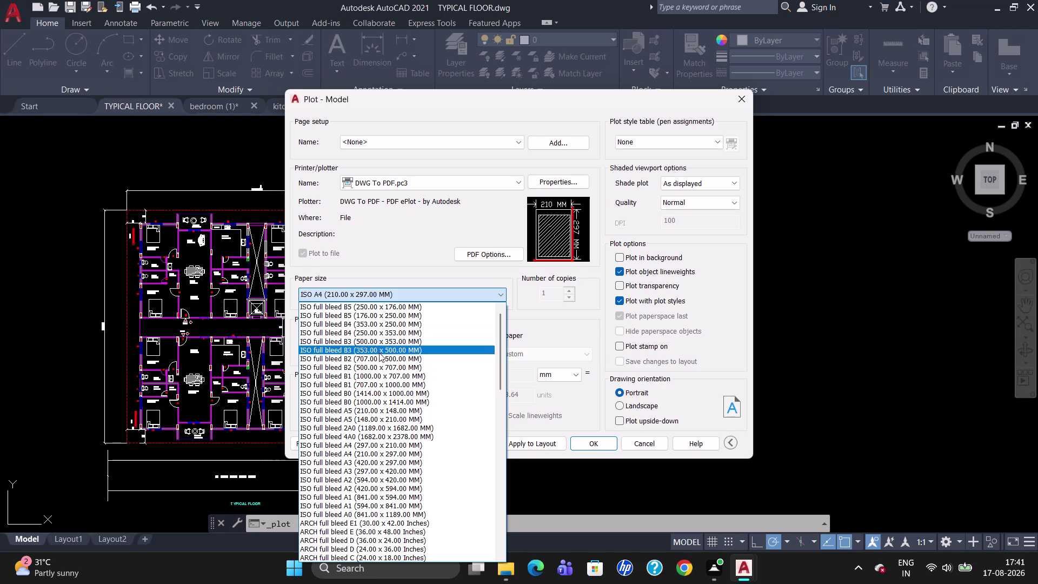
scroll(up, 3)
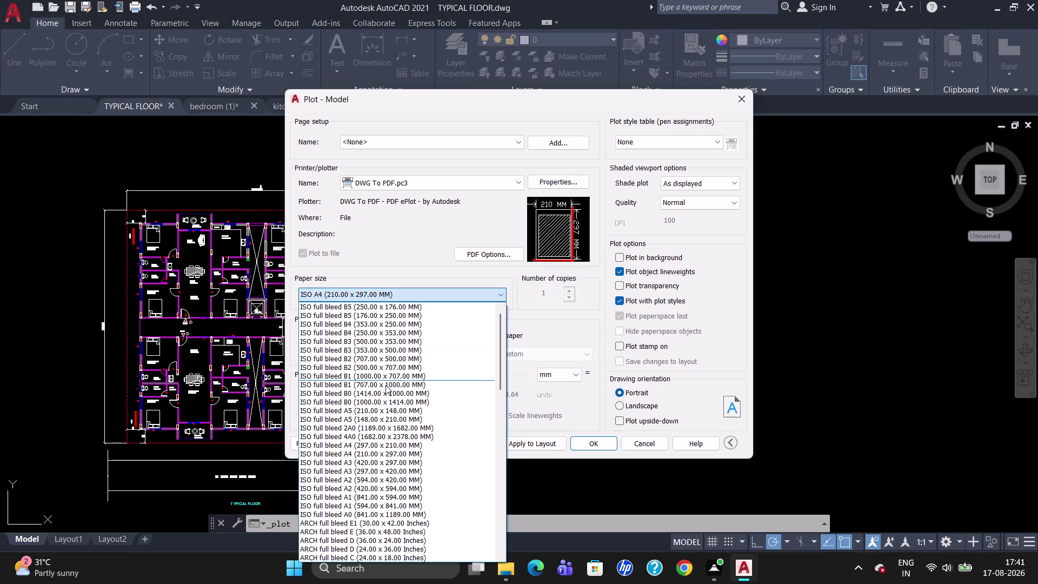
click(391, 468)
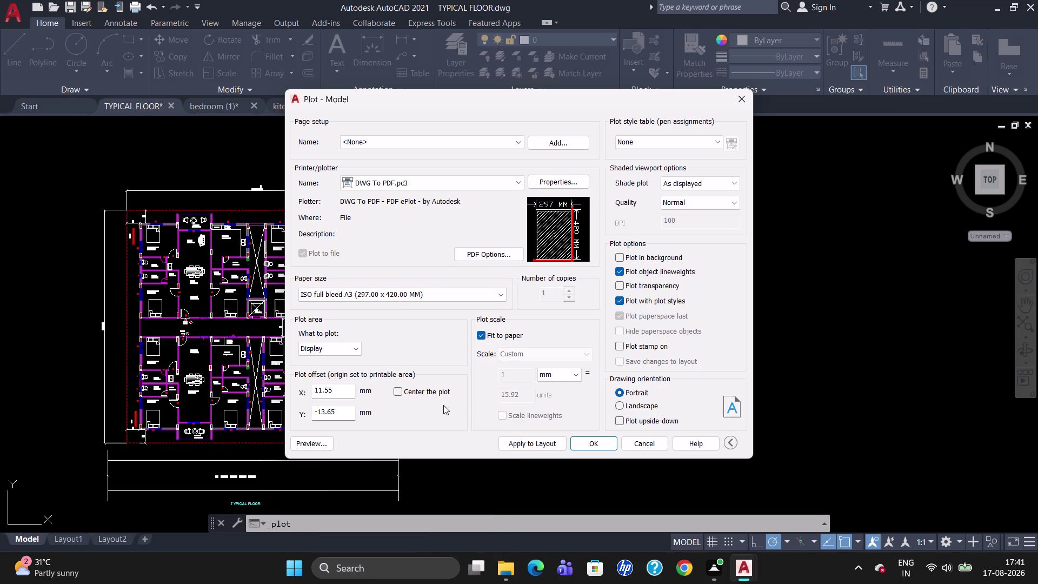
click(401, 392)
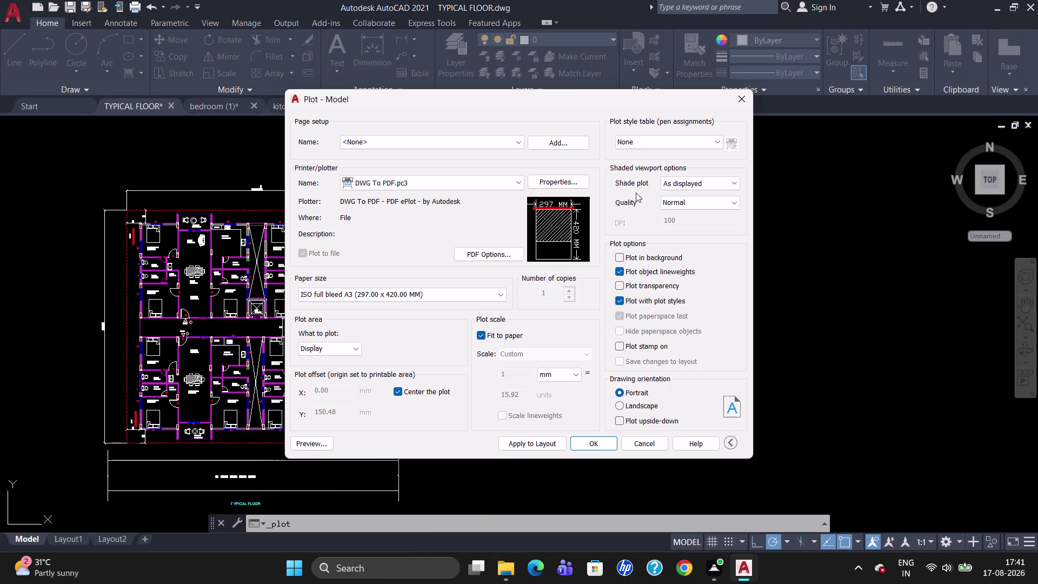
click(648, 139)
click(655, 166)
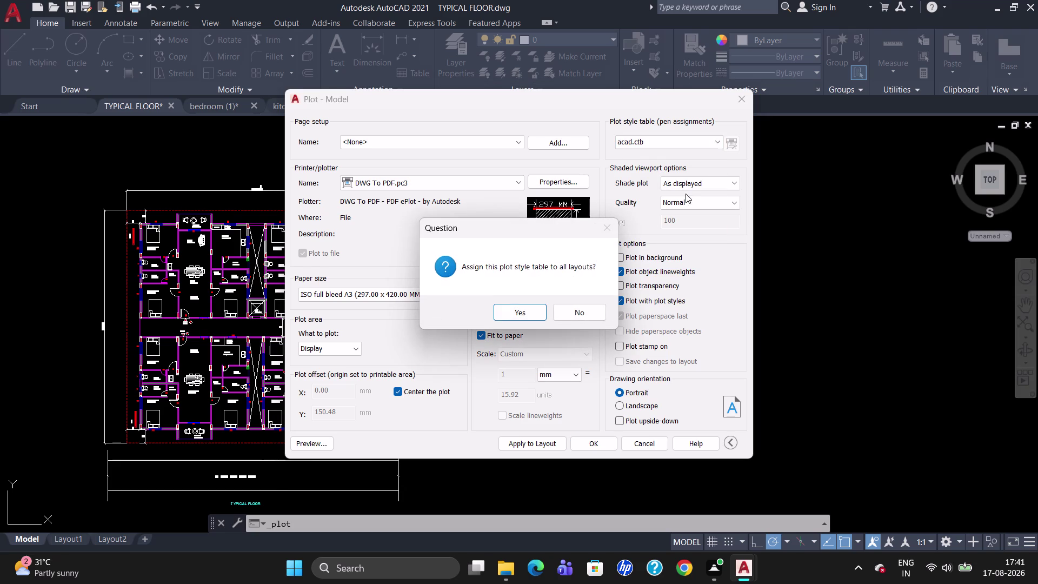
click(512, 312)
click(696, 204)
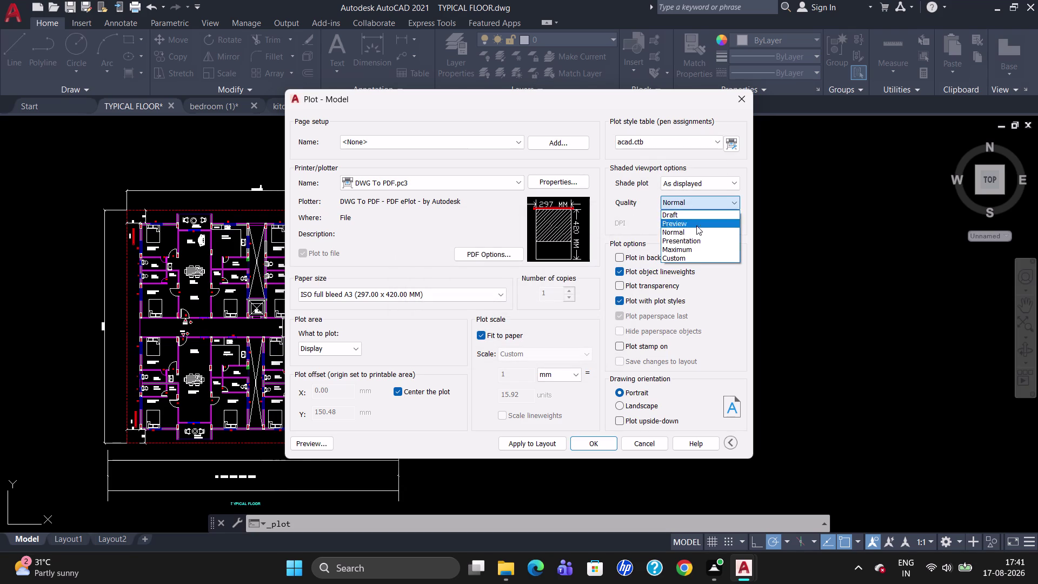
click(695, 252)
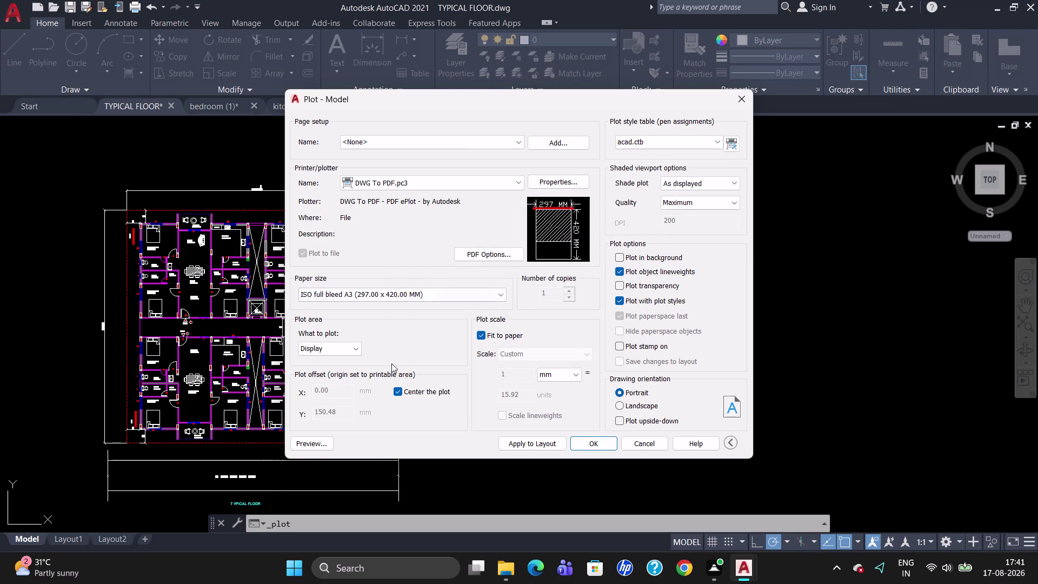
click(355, 345)
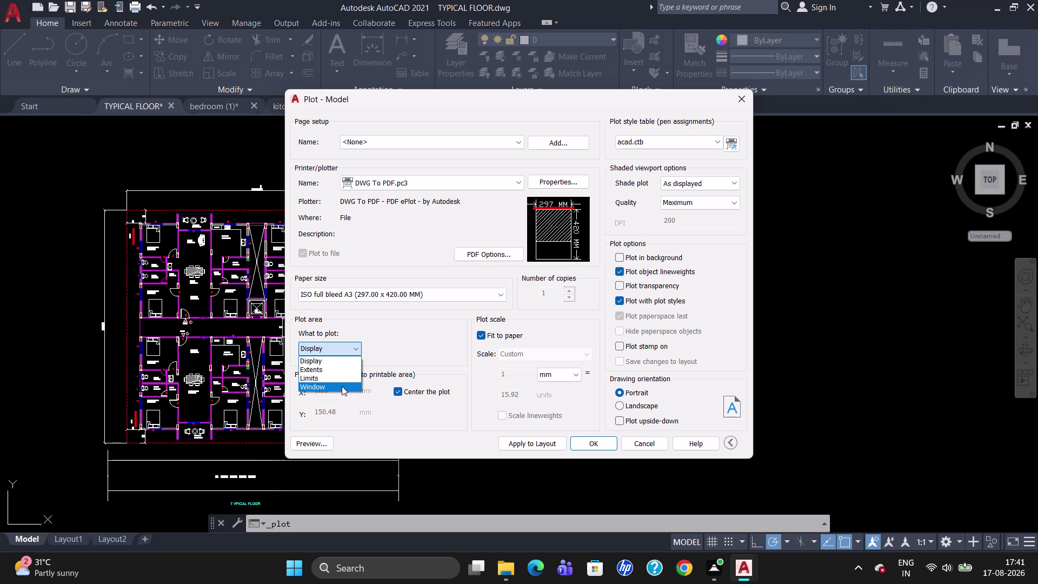
click(342, 386)
Frame the floor plan as the plot window, then cancel saving the PDF.
drag(51, 157, 62, 160)
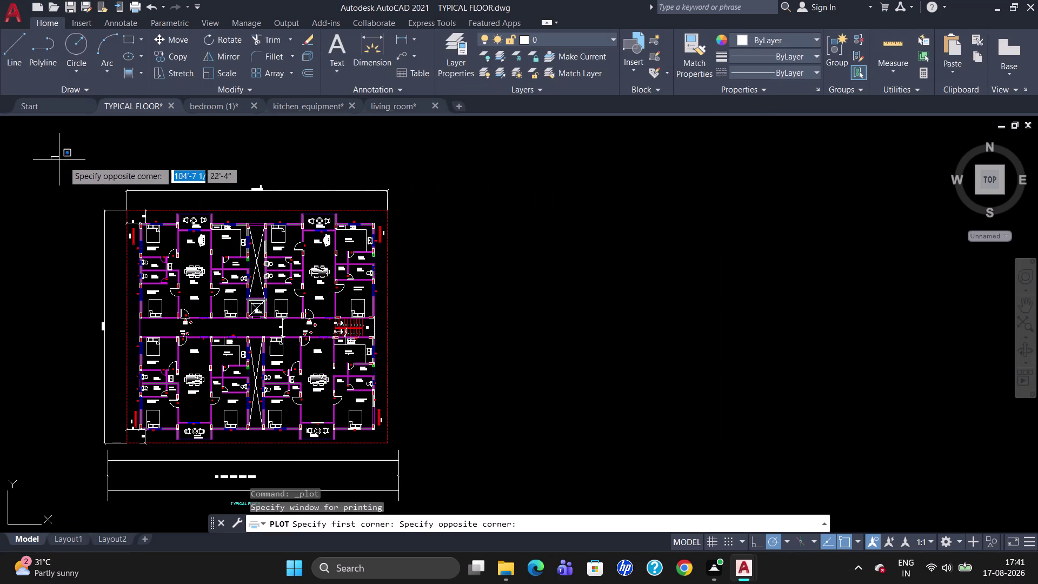
drag(62, 160, 243, 185)
drag(470, 247, 505, 340)
drag(522, 424, 543, 508)
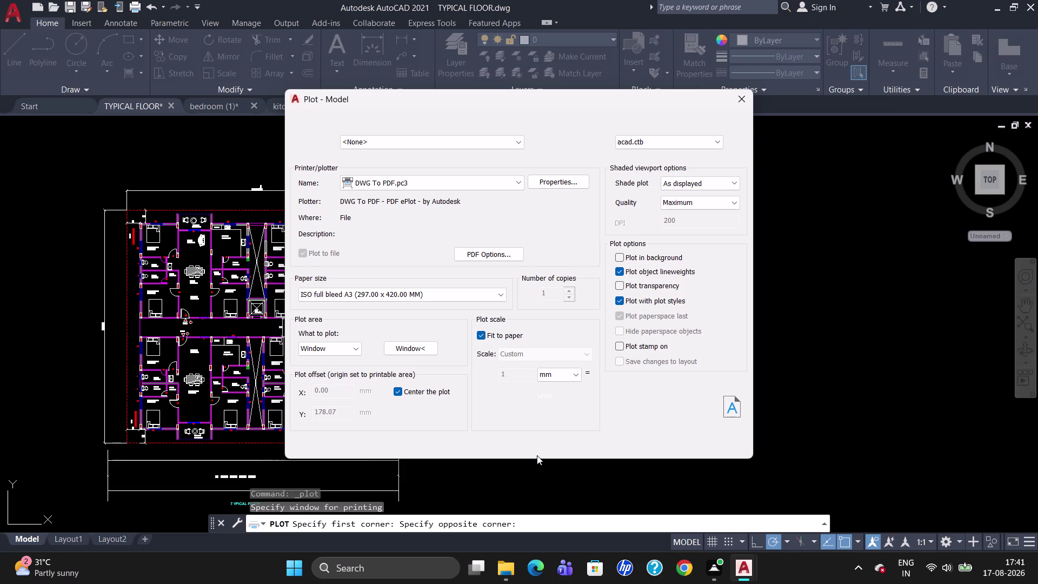
click(353, 348)
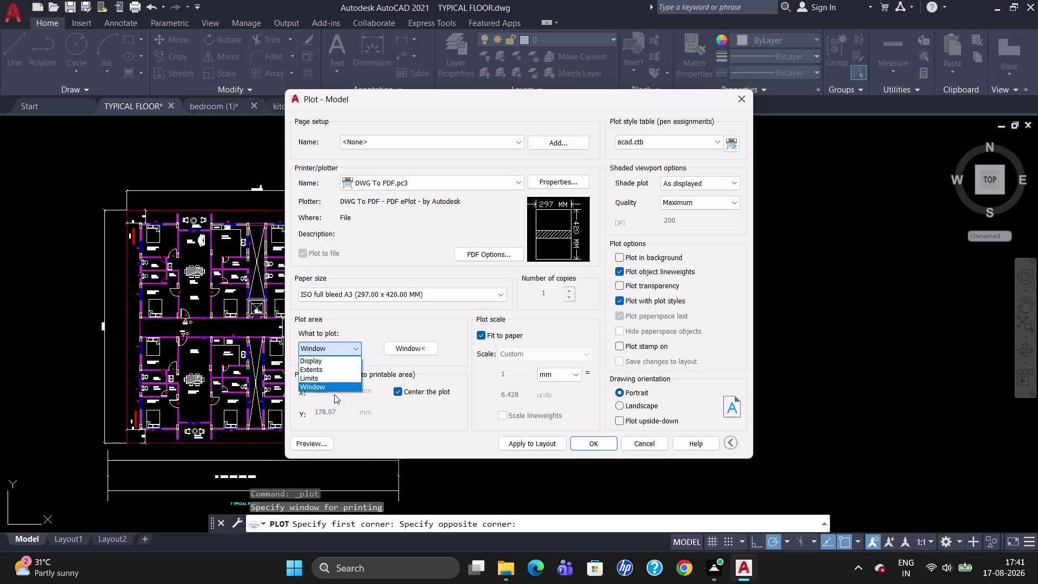
click(337, 387)
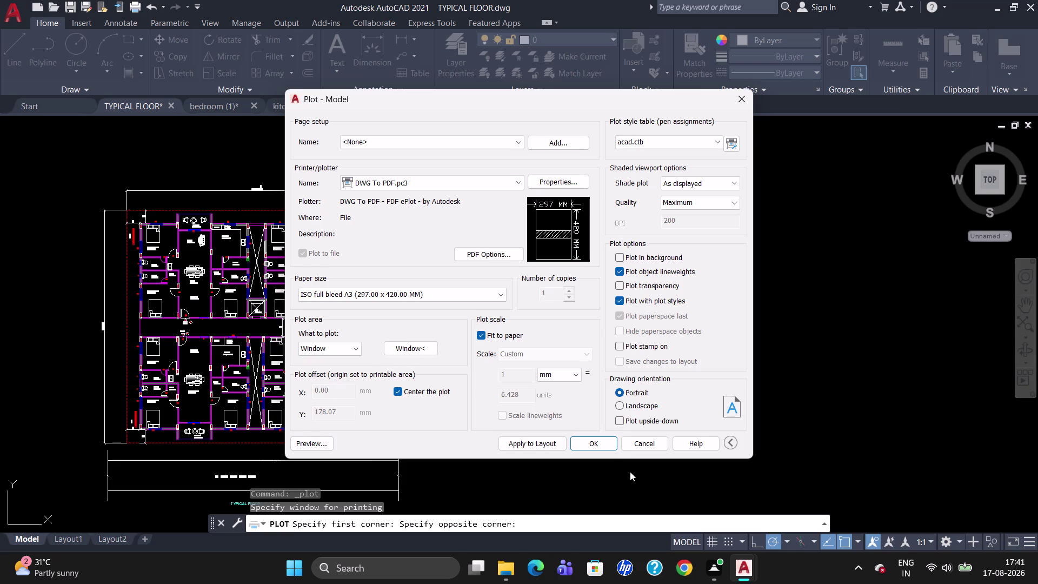
click(590, 444)
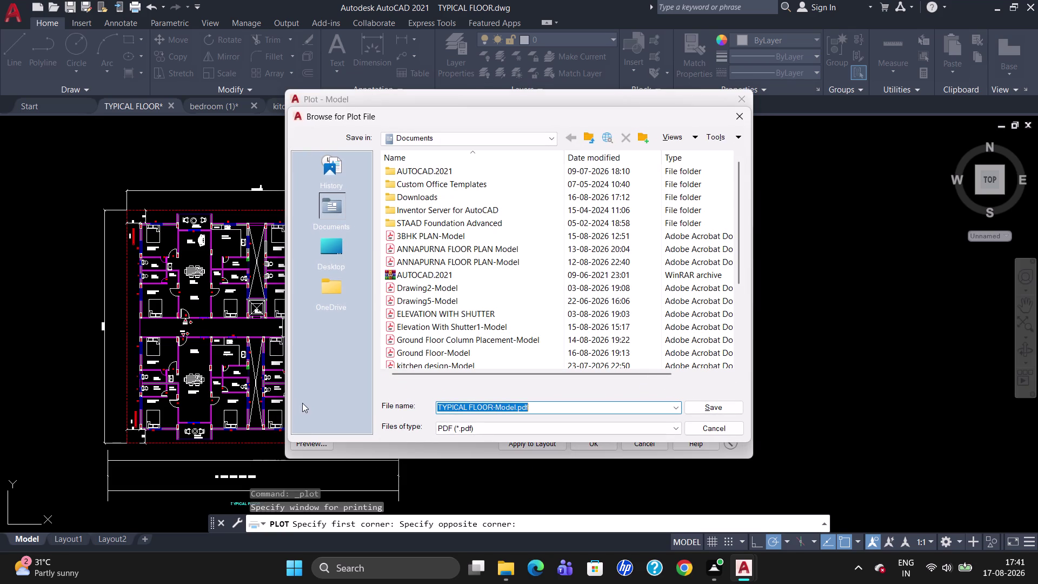
click(741, 115)
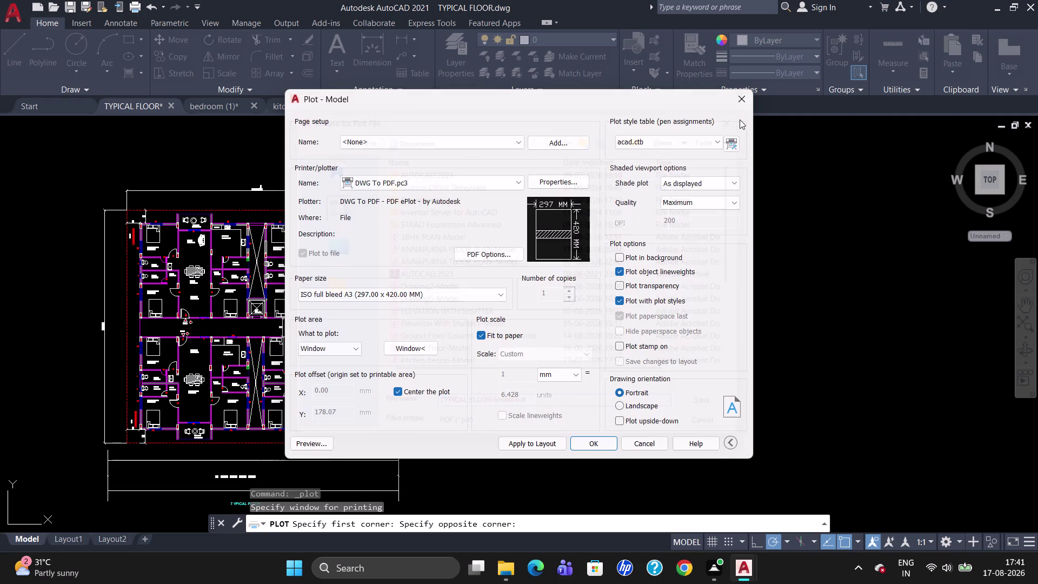
Reselect Window as plot area, cancel the PDF save, and close the Plot dialog.
click(356, 344)
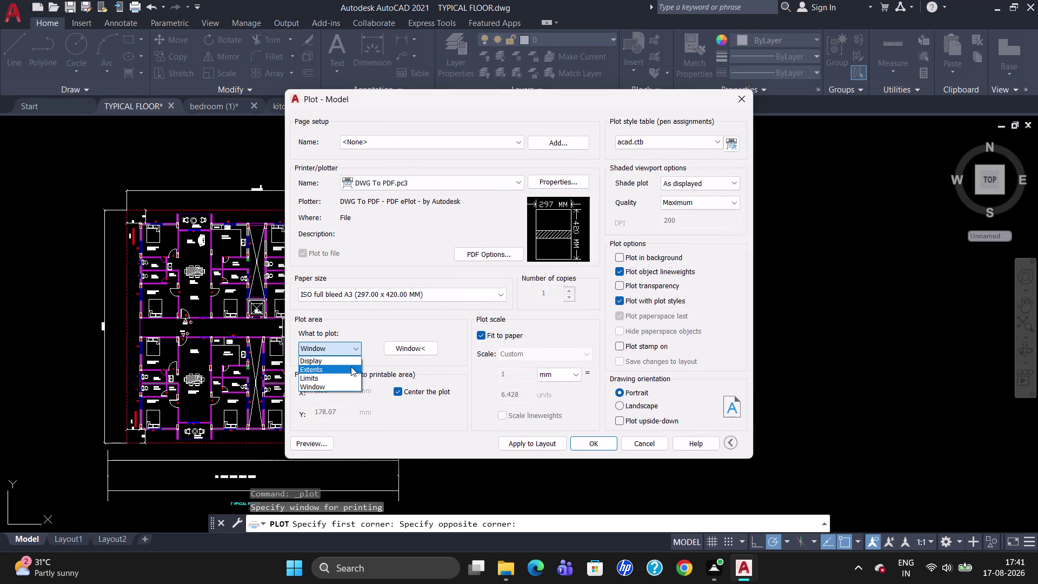
click(351, 359)
click(356, 349)
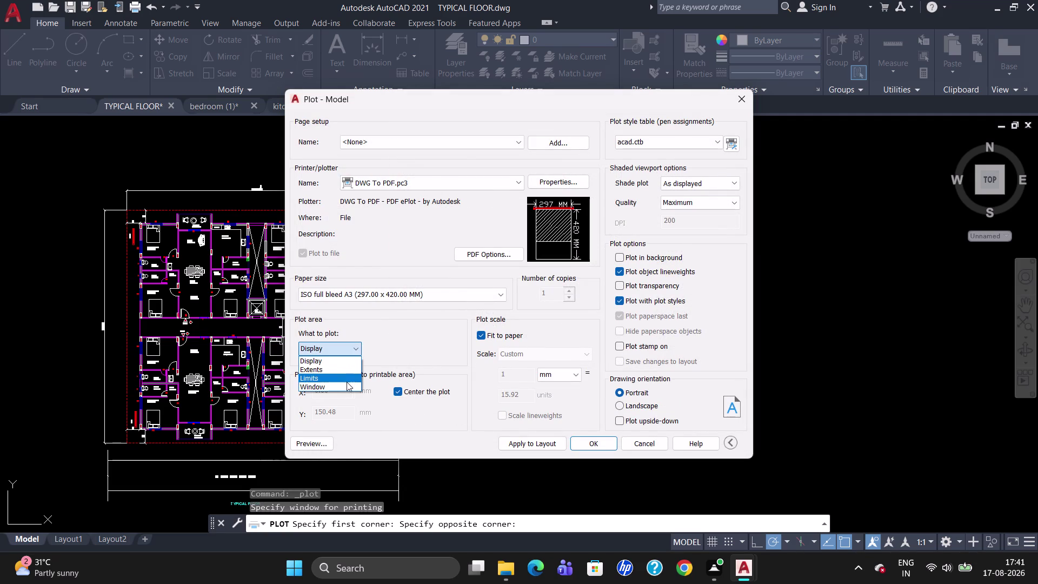
click(347, 386)
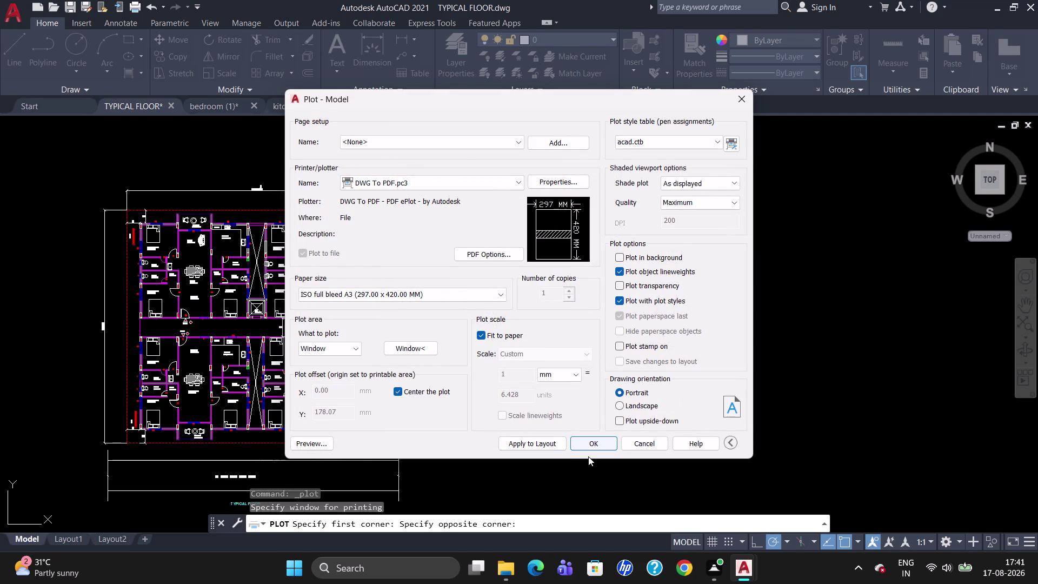
click(587, 445)
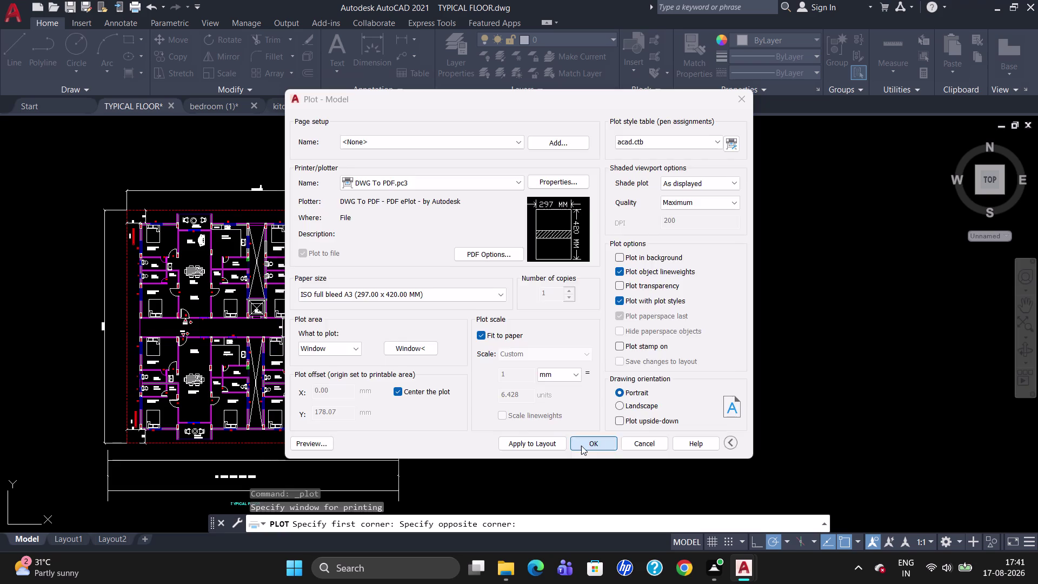
click(746, 95)
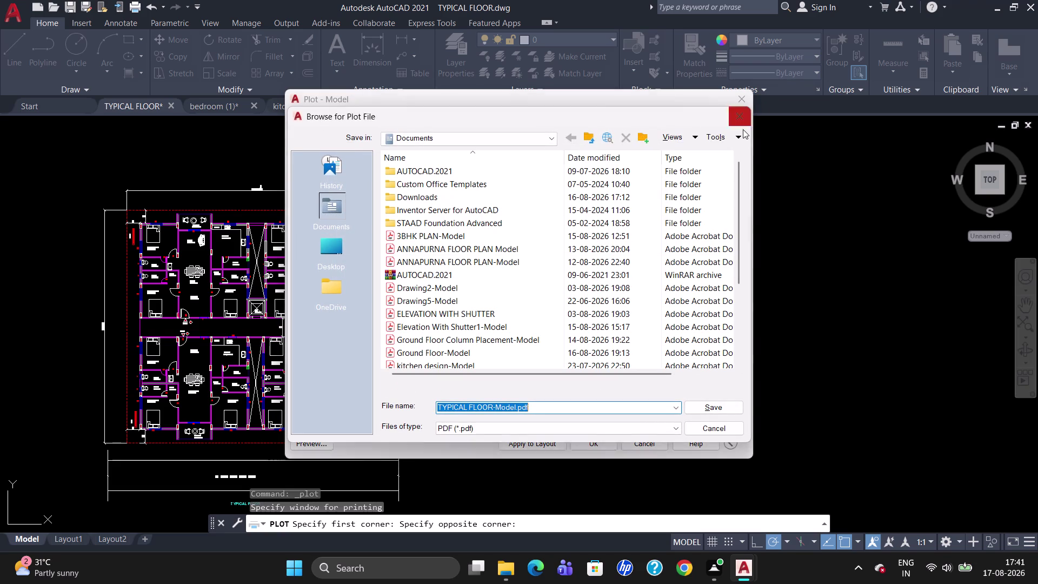
click(743, 115)
click(743, 102)
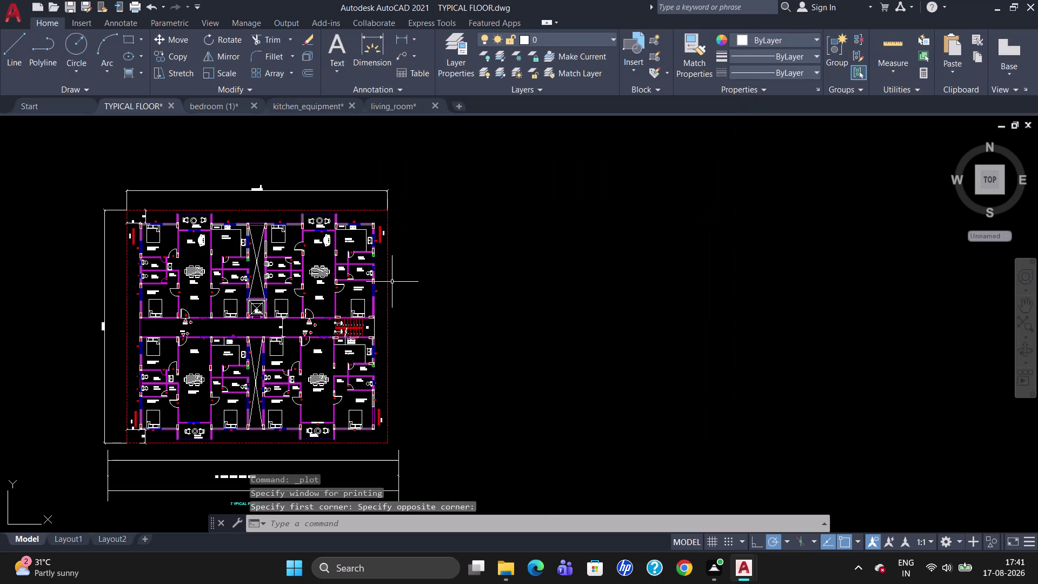
Rerun Ctrl+P as a single-sheet plot and open the printer Name list.
scroll(down, 3)
scroll(up, 3)
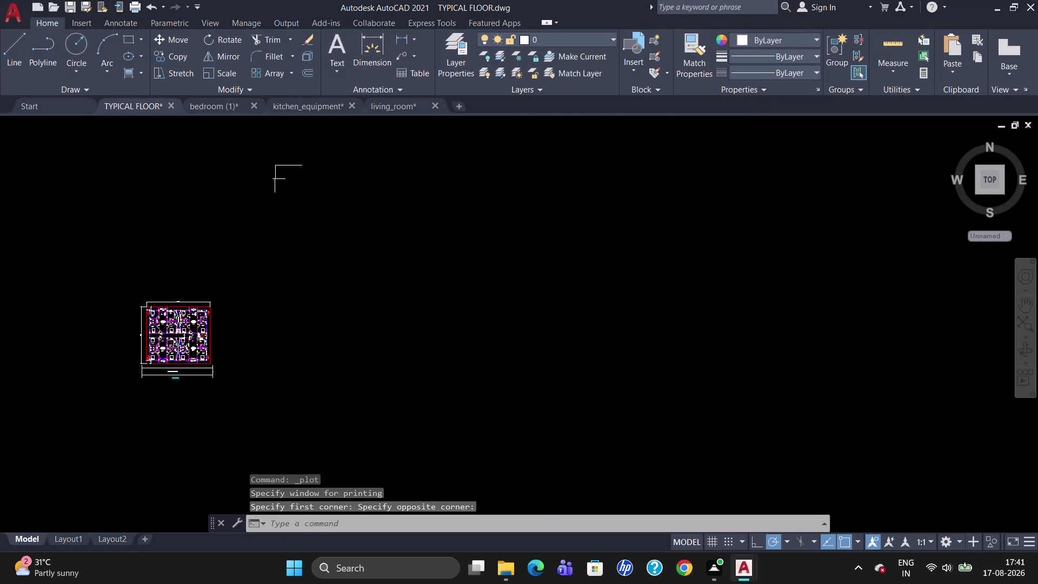
scroll(up, 3)
scroll(down, 3)
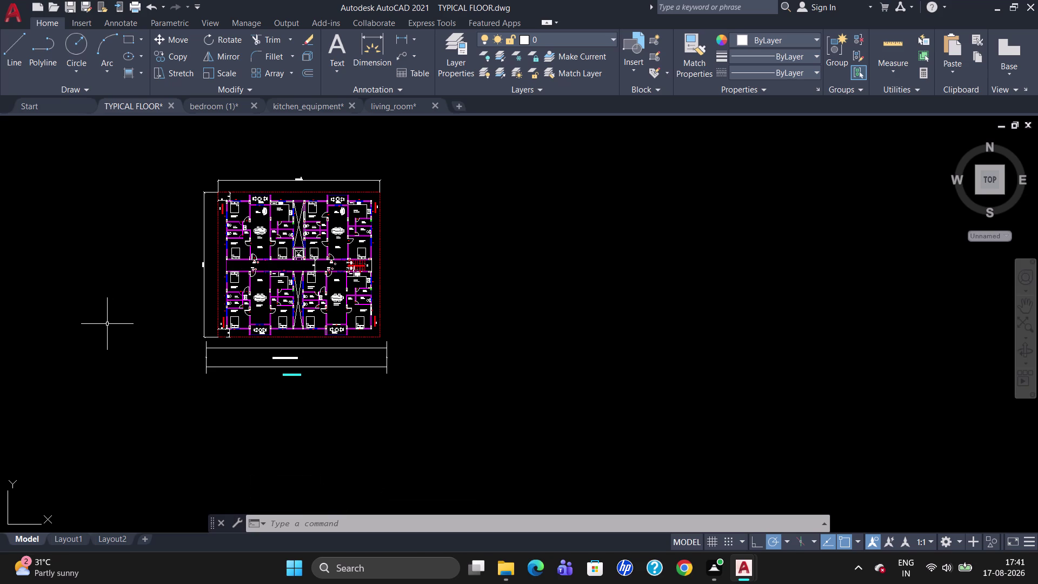
key(ctrl+p)
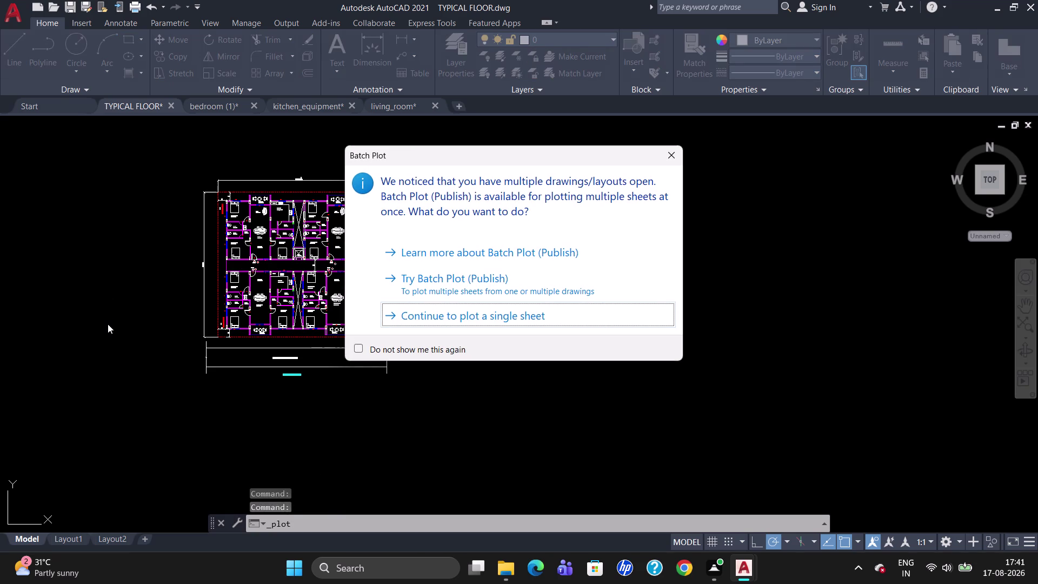
click(417, 317)
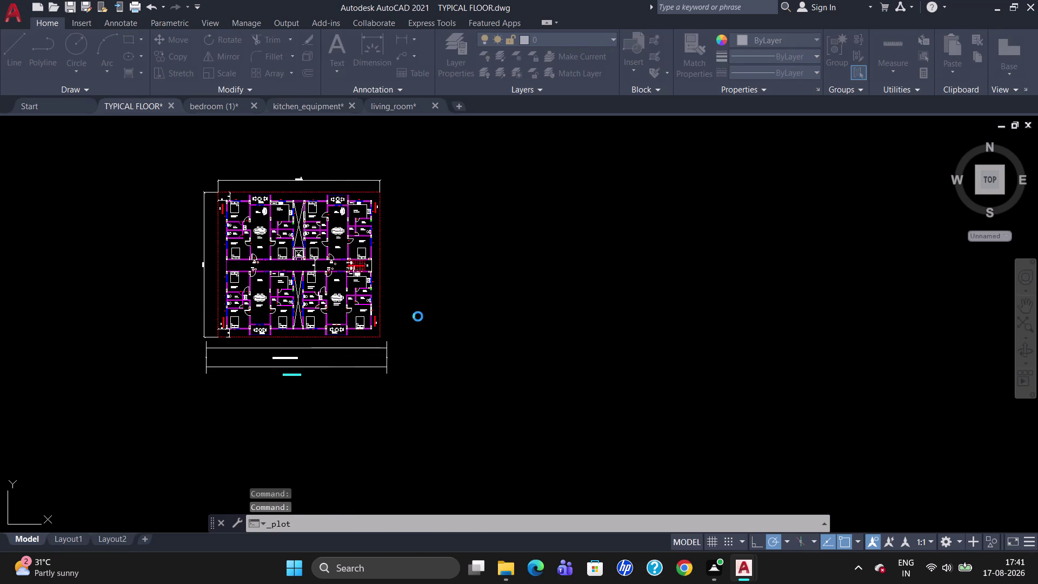
click(426, 183)
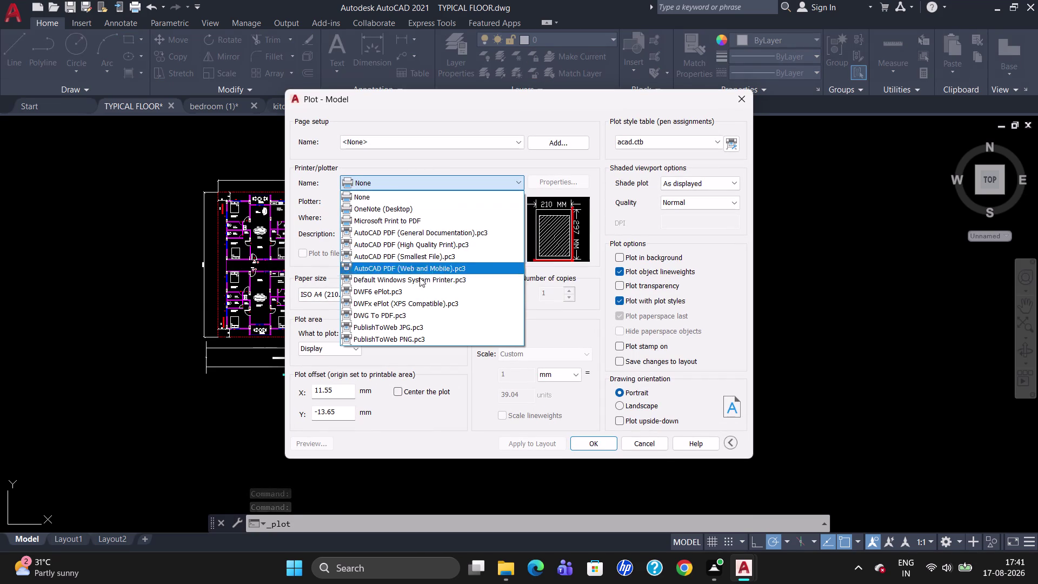
Choose the DWG To PDF plotter on ISO expand A3 paper, centred on the sheet.
click(427, 311)
click(422, 291)
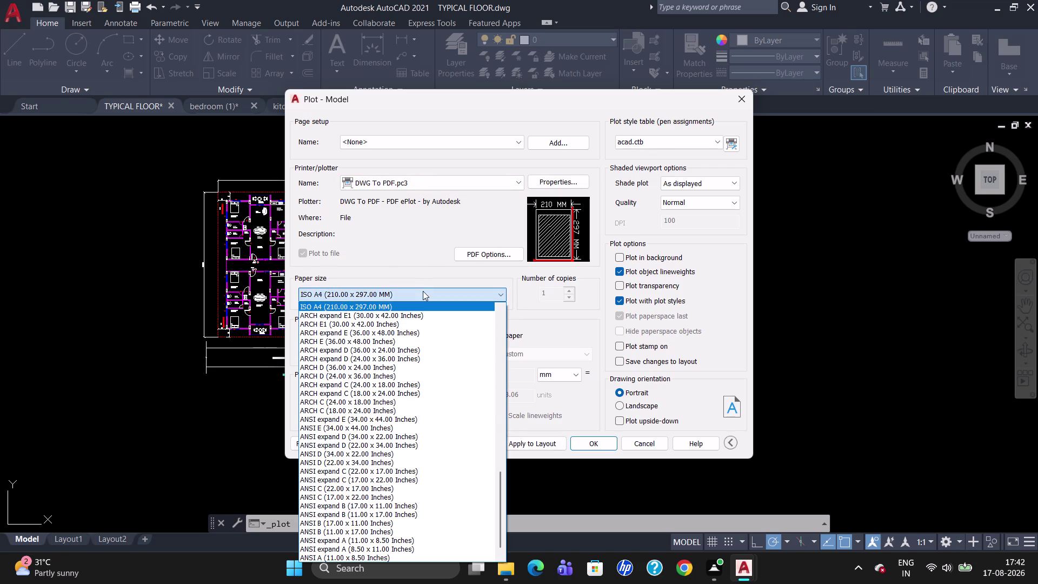
scroll(up, 3)
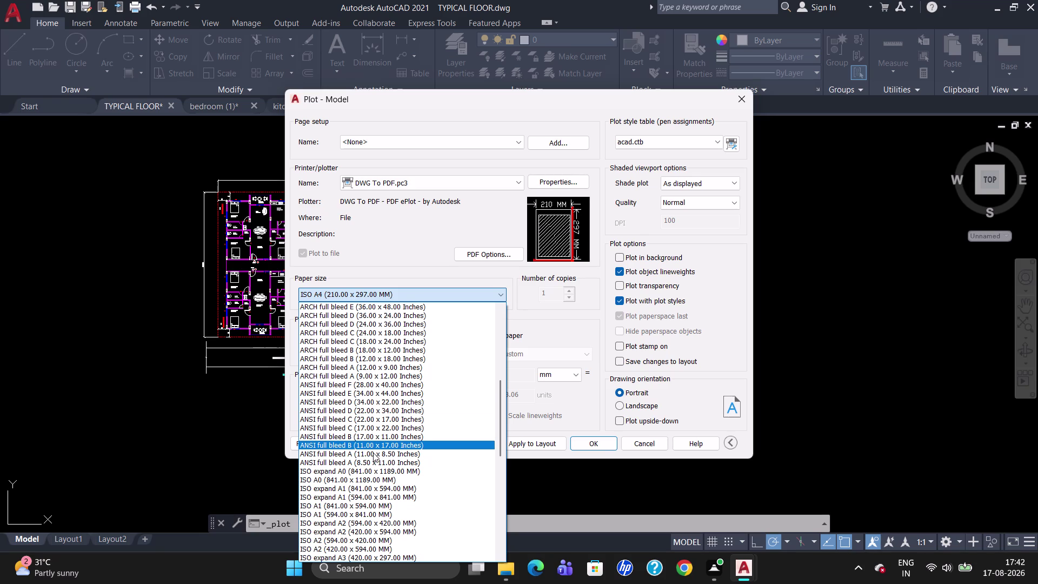
scroll(up, 3)
scroll(down, 3)
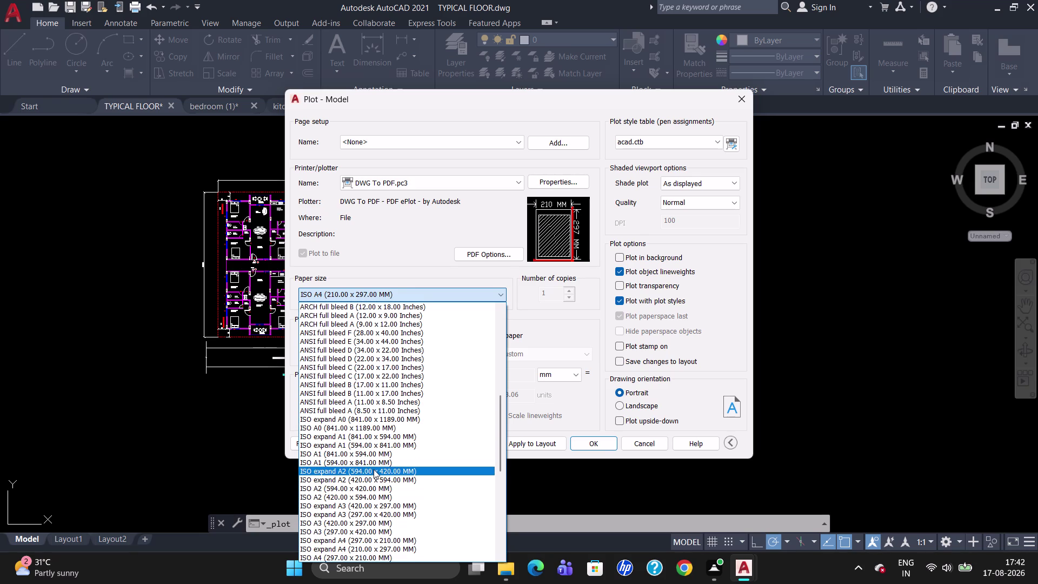
click(382, 511)
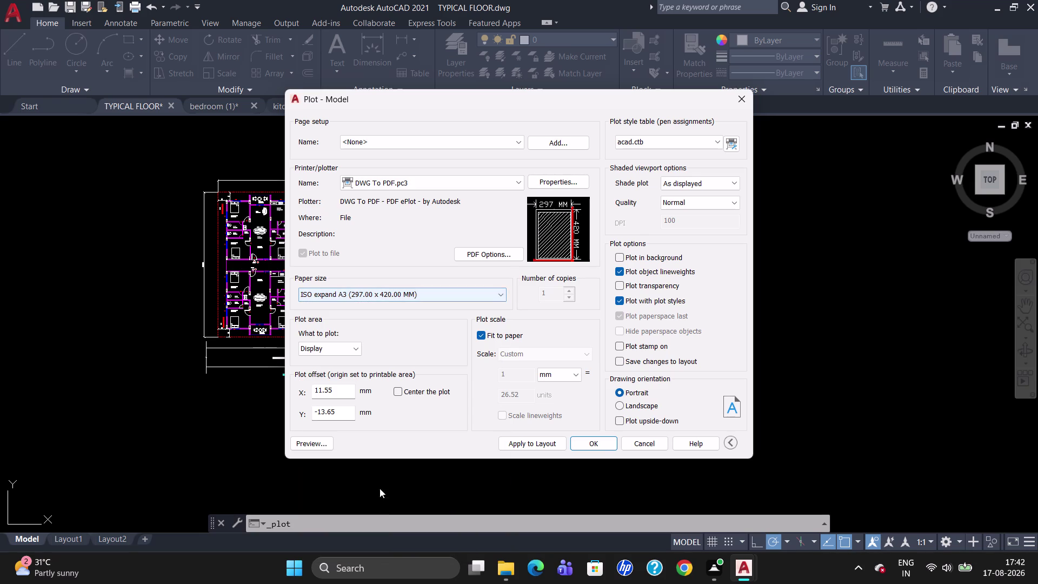
click(398, 395)
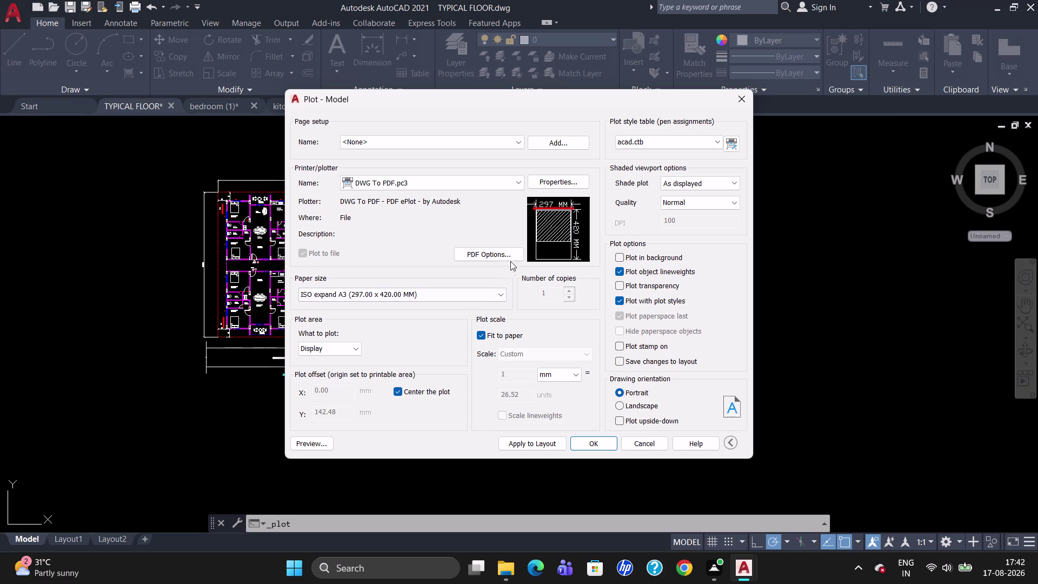
Set vector and raster PDF quality to 4800 dpi and shaded viewport quality to Maximum.
click(514, 252)
click(517, 227)
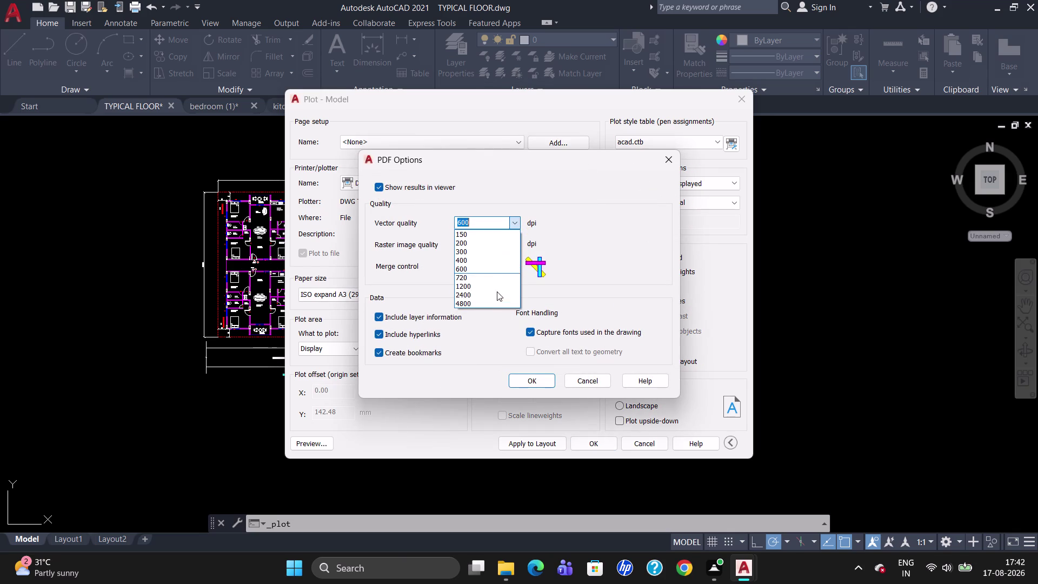
click(495, 306)
click(513, 247)
click(497, 323)
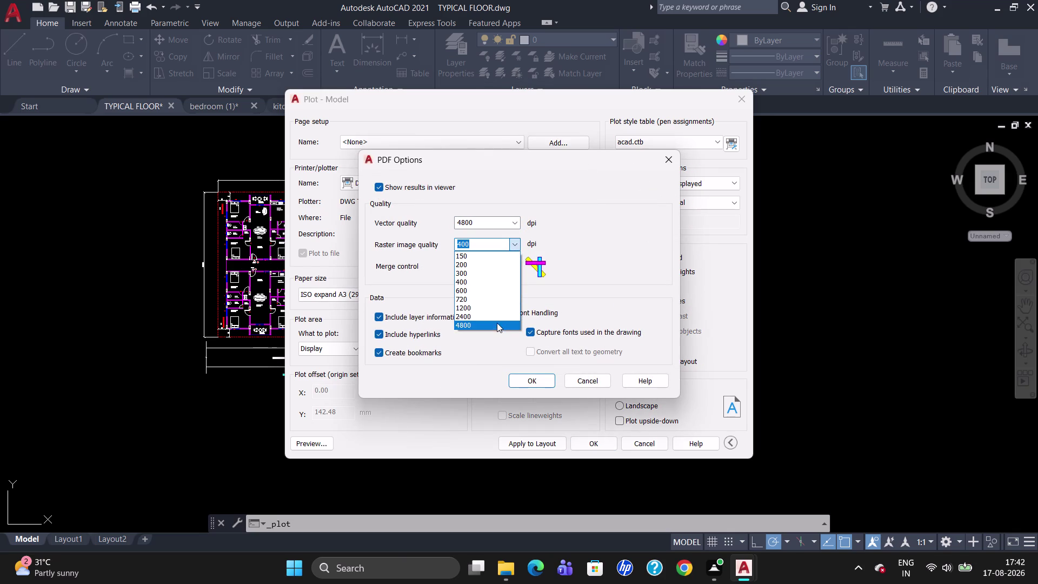
click(518, 380)
click(503, 332)
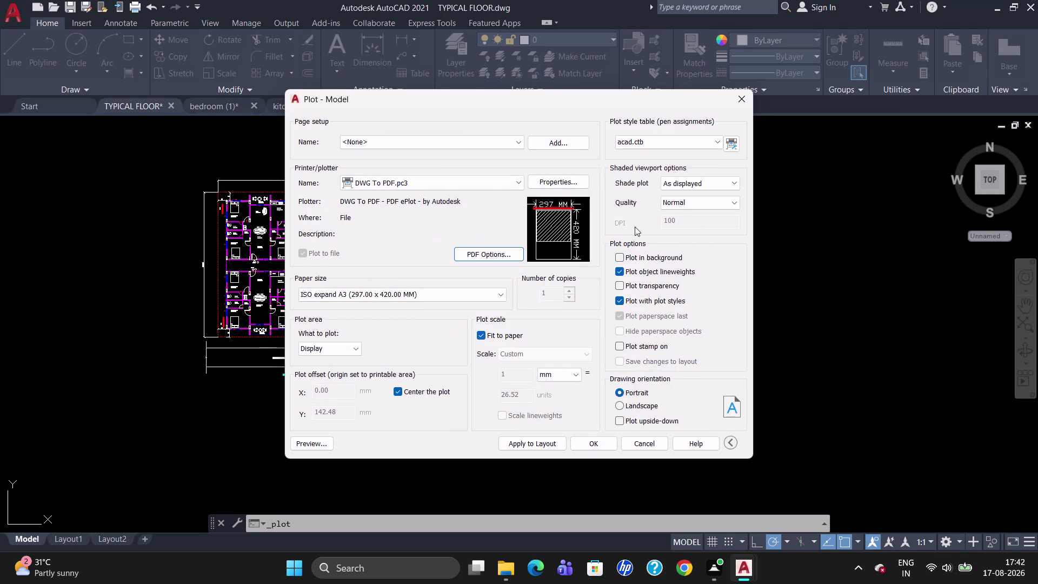
click(695, 198)
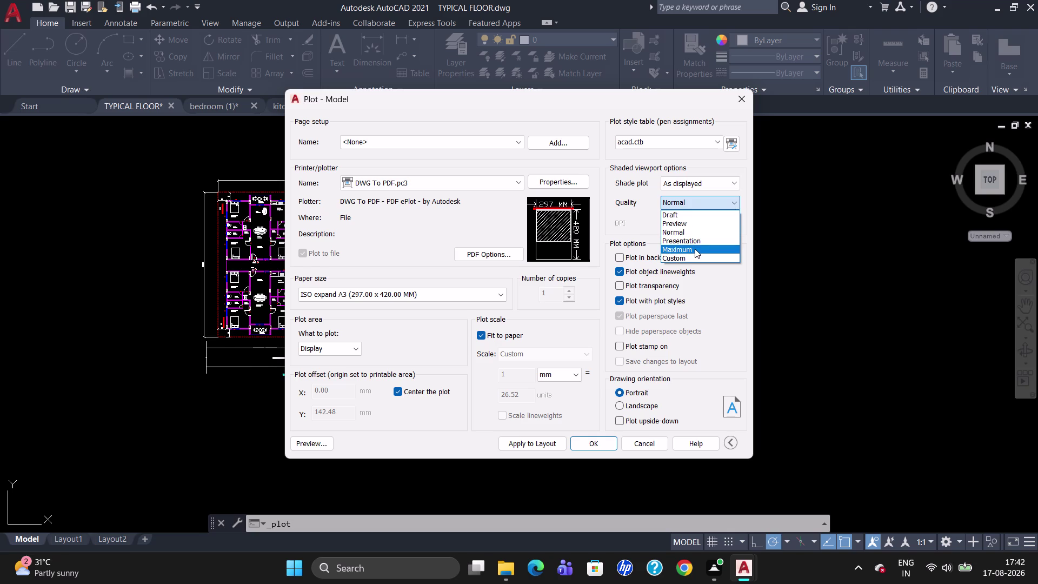
click(695, 248)
Plot a window around the whole floor plan and save it as the TYPICAL FLOOR-Model PDF.
click(356, 346)
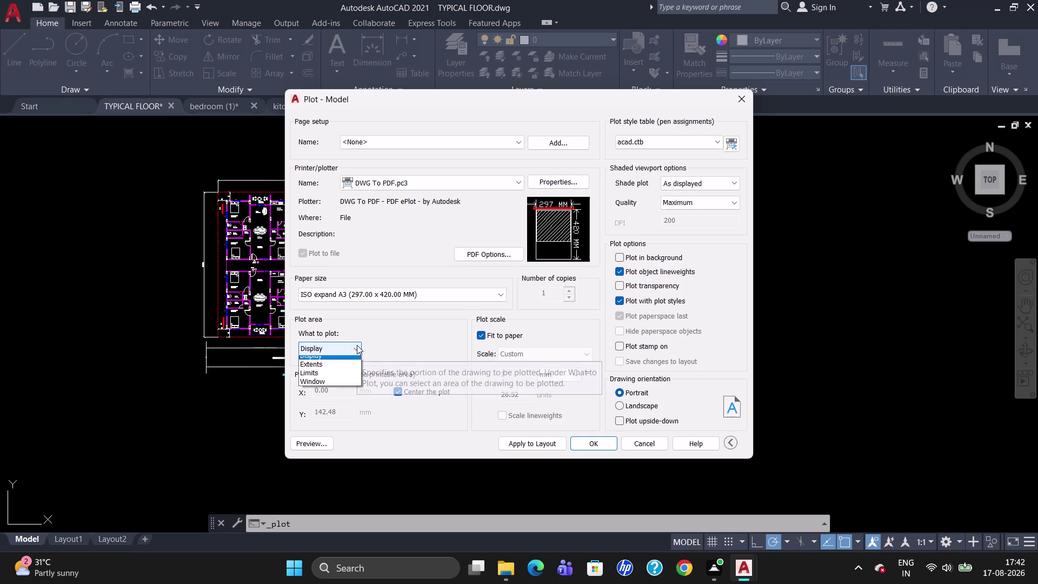
click(354, 386)
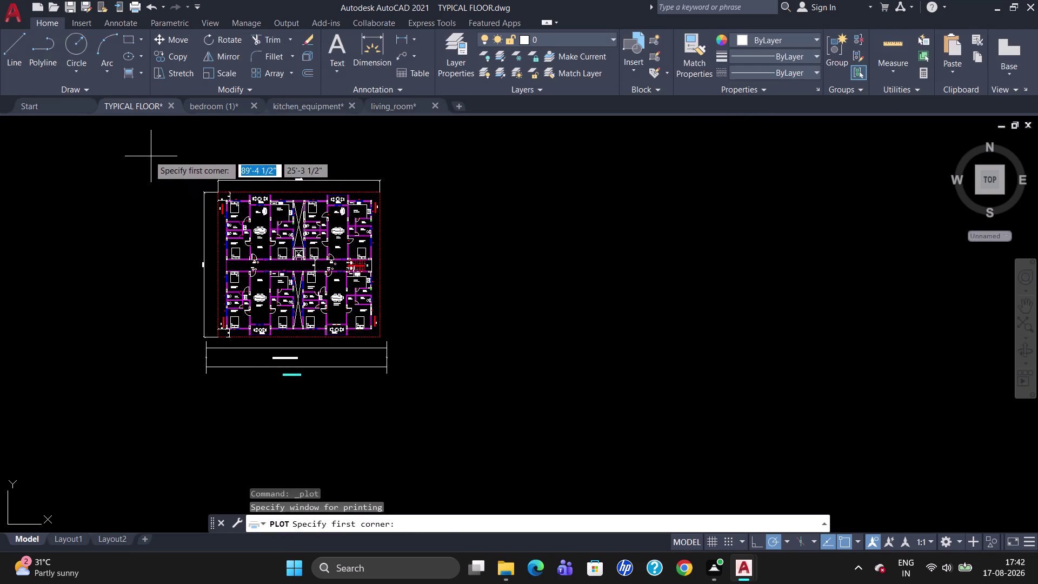
drag(149, 156, 488, 426)
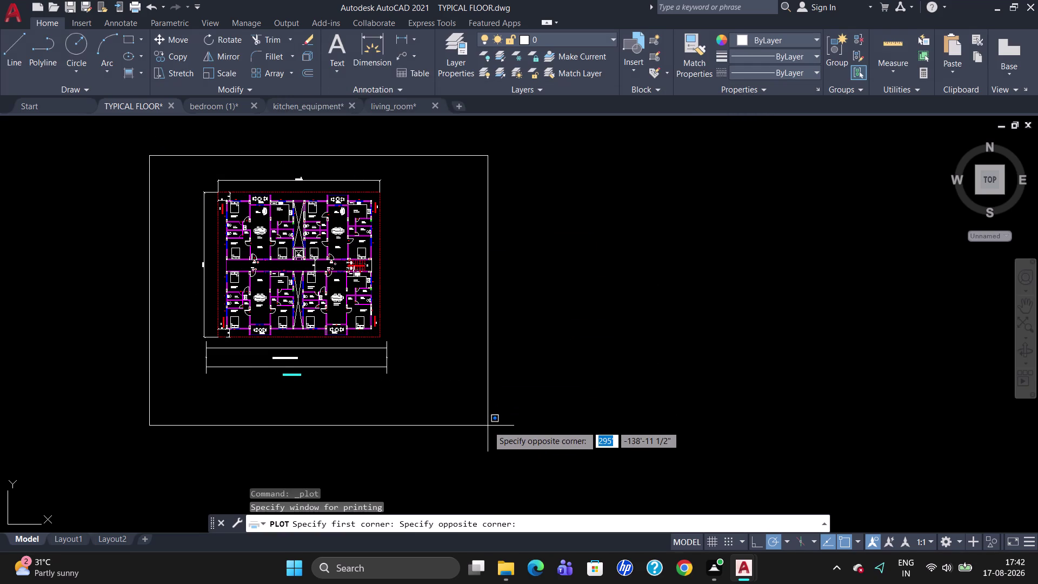
click(488, 425)
click(590, 443)
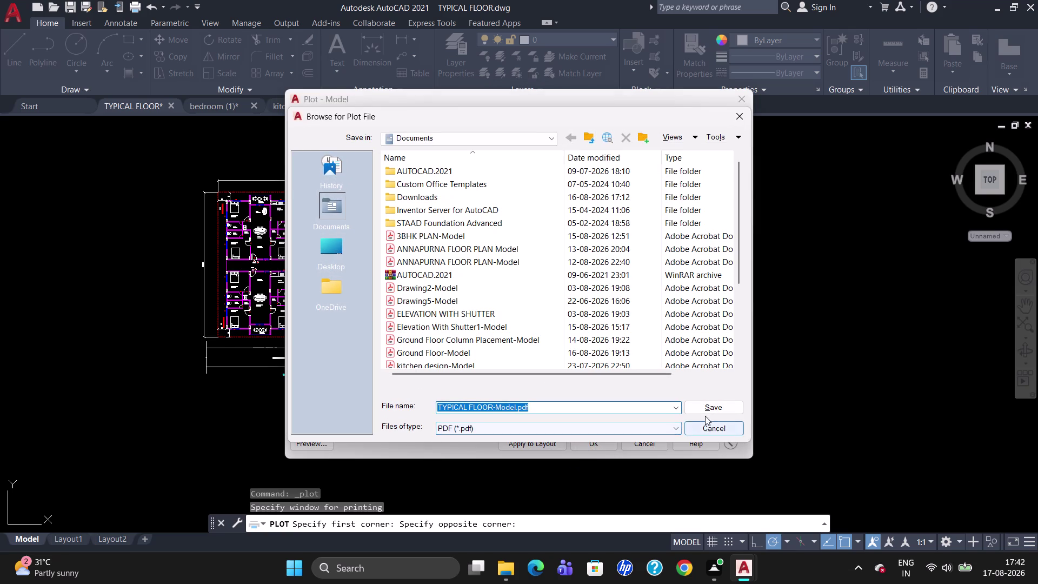
click(711, 407)
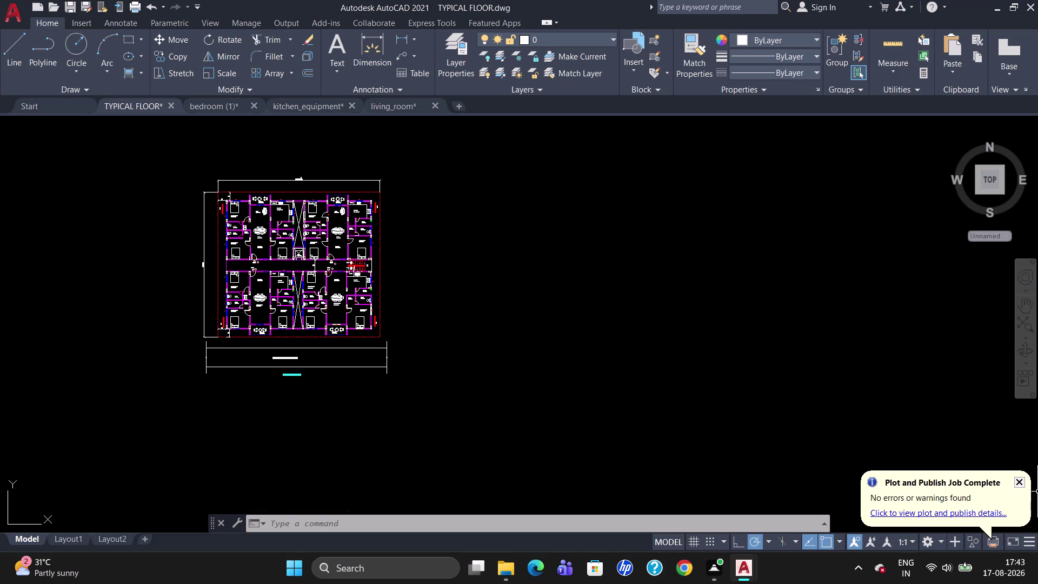
Close the Plot and Publish Job Complete notification balloon.
click(1022, 480)
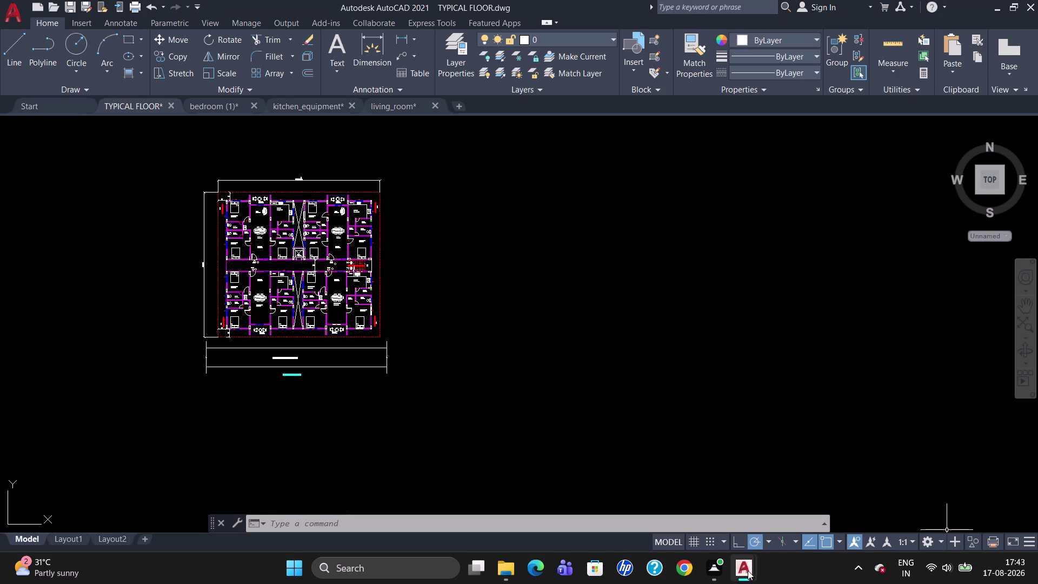